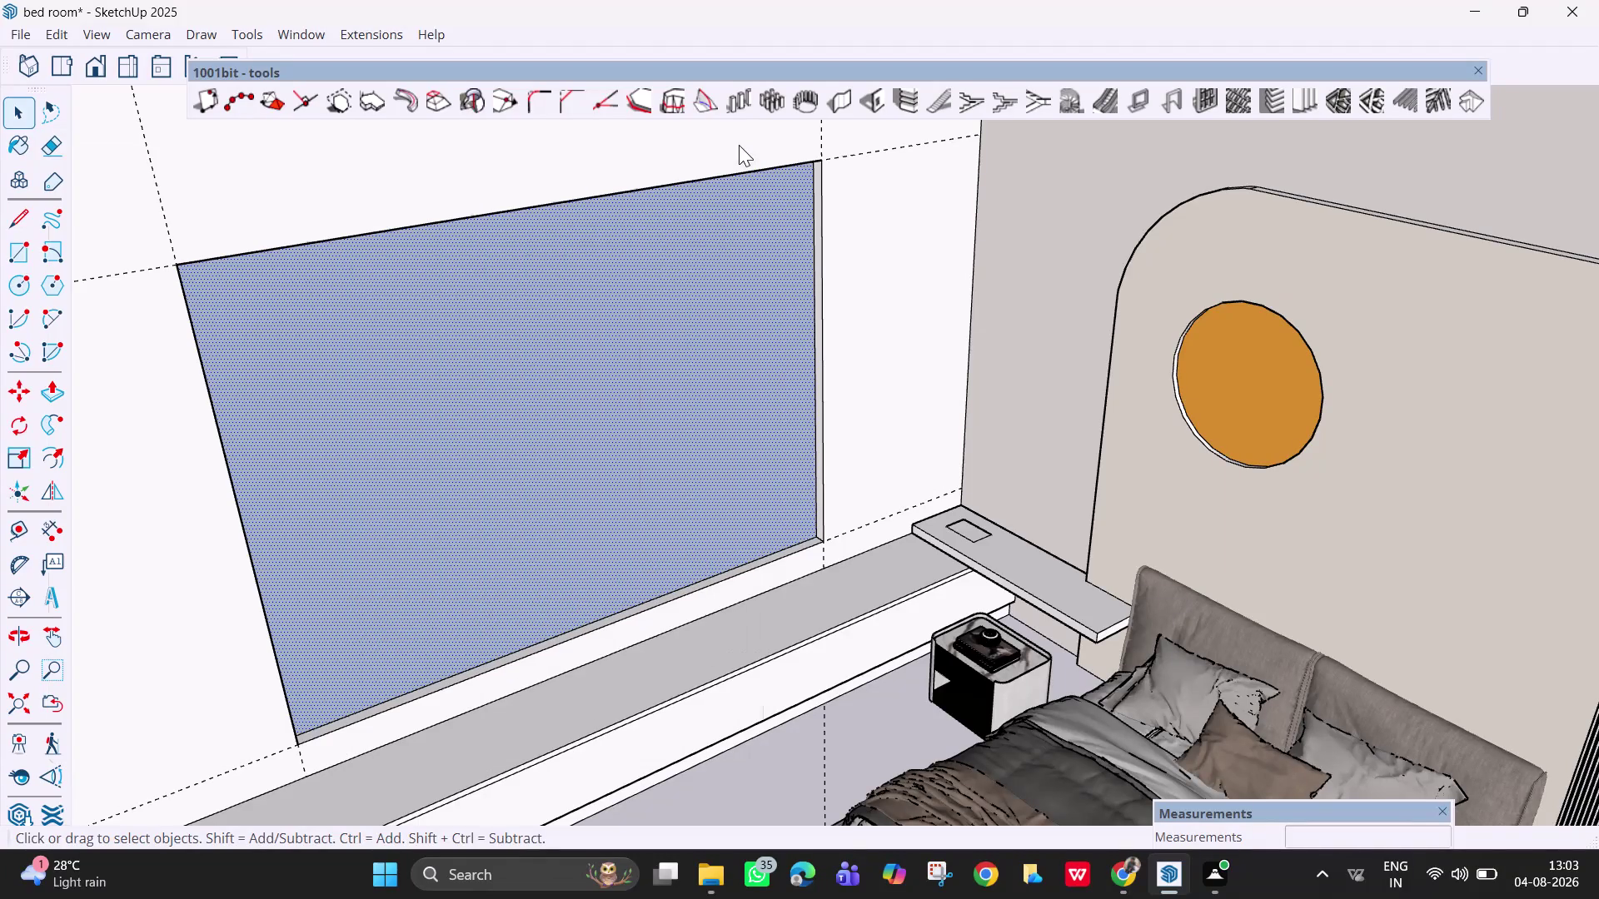
Launch the 1001bit Panel Divider for the selected window opening face.
click(1210, 97)
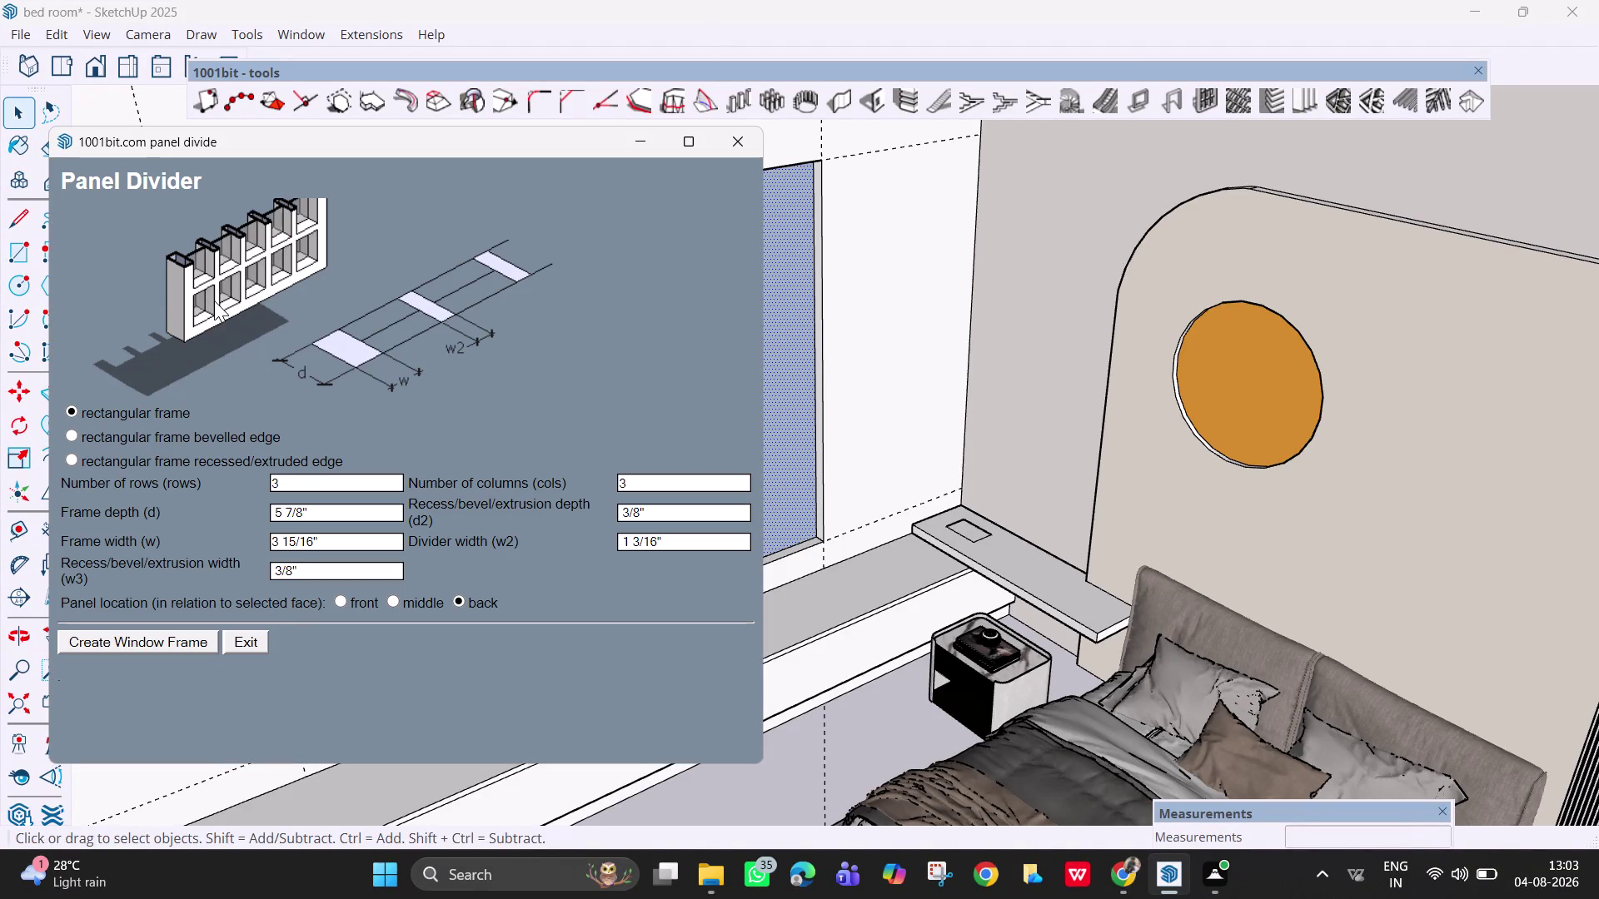
Set the Panel Divider frame depth to 4 and clear the old frame width.
click(338, 507)
key(BackSpace)
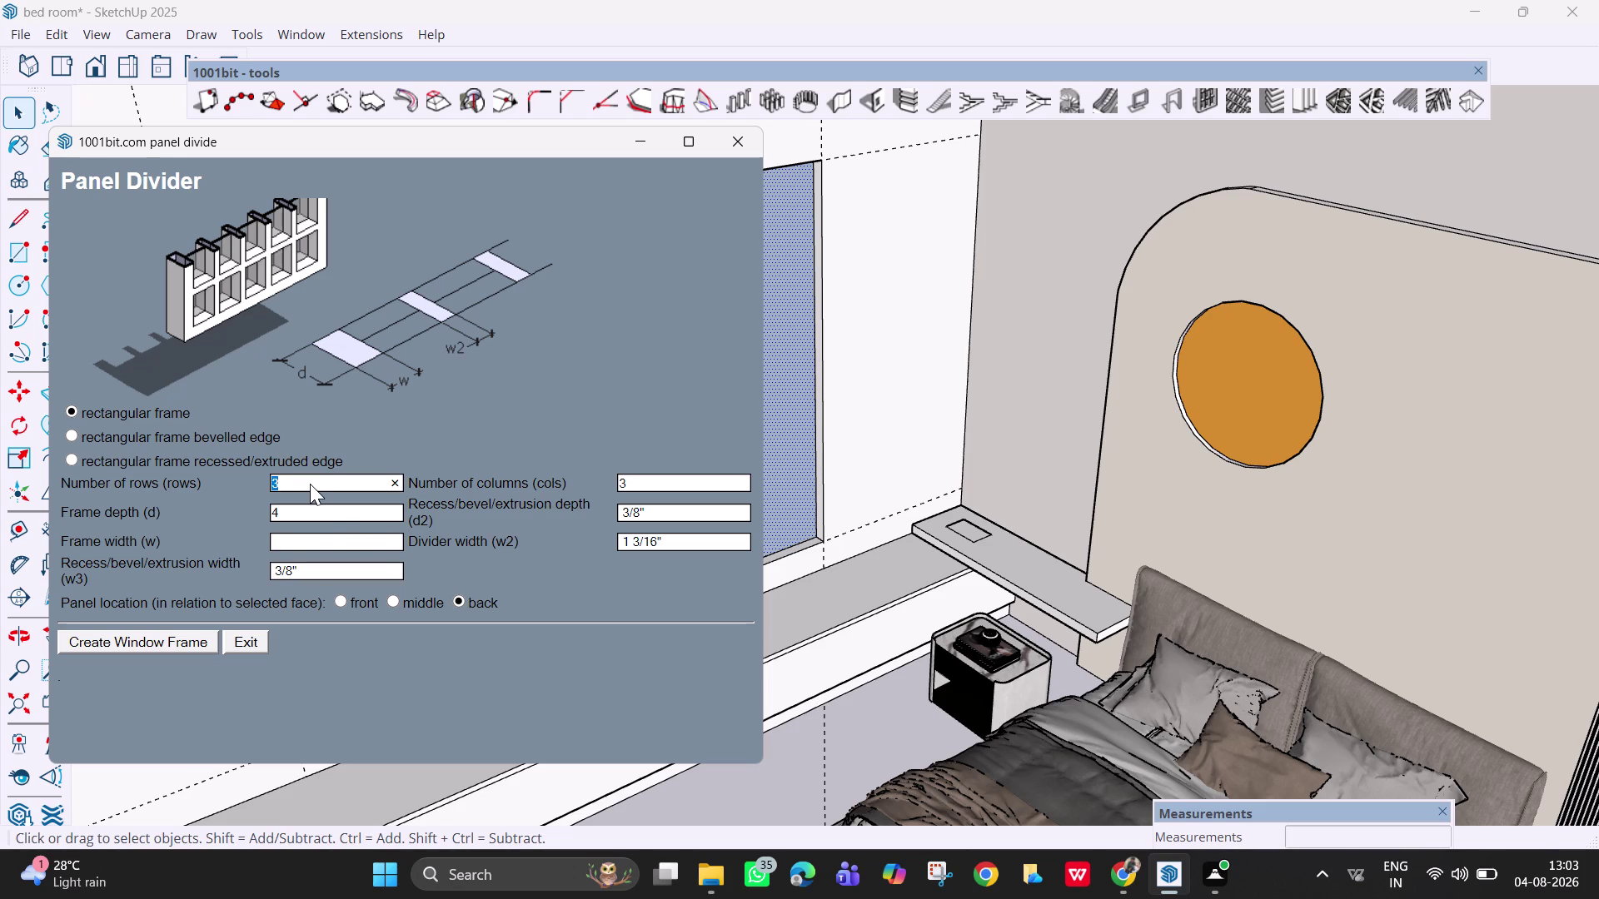
Set rows to 1, frame width 3, divider width 1.5, and create the window frame.
key(BackSpace)
key(1)
click(287, 541)
key(3)
click(666, 544)
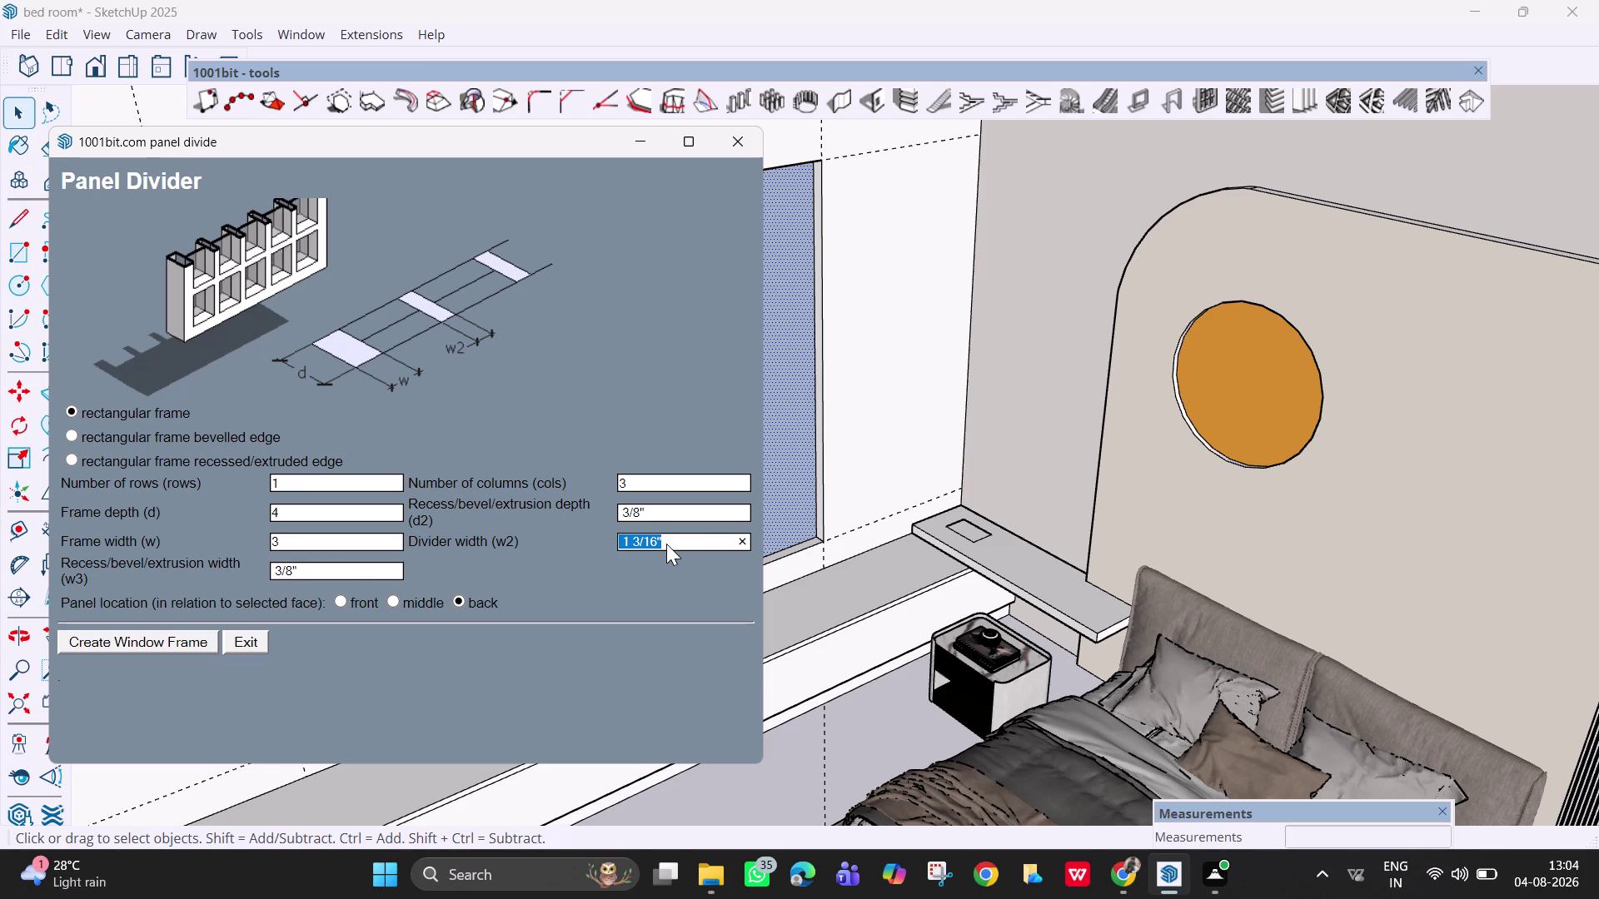
key(BackSpace)
text(1.5)
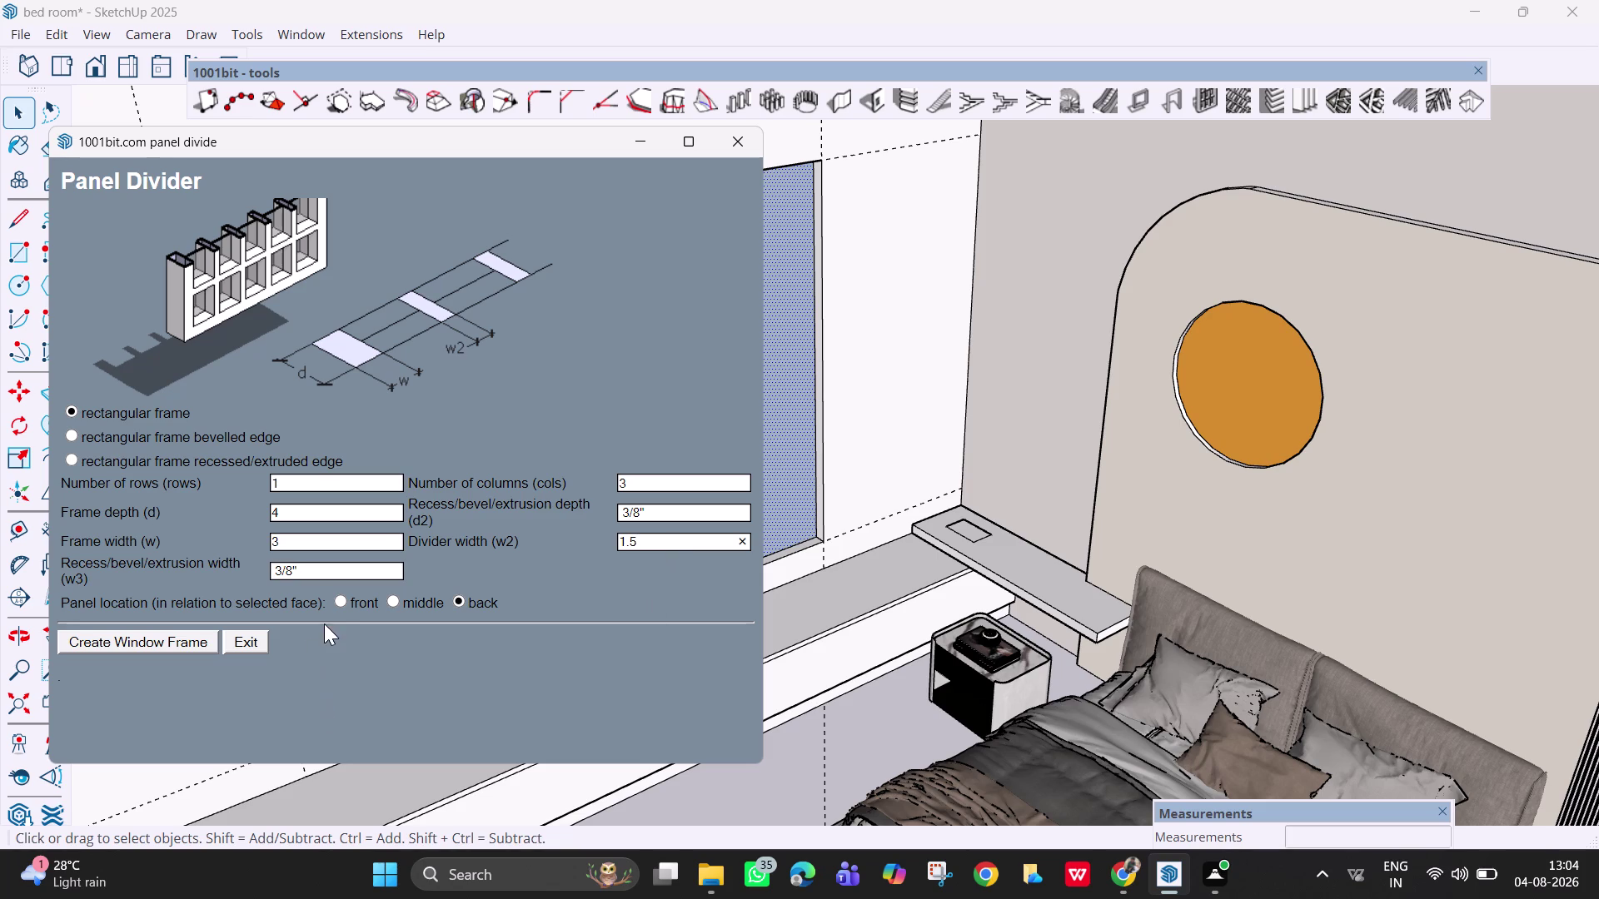
click(337, 604)
click(173, 645)
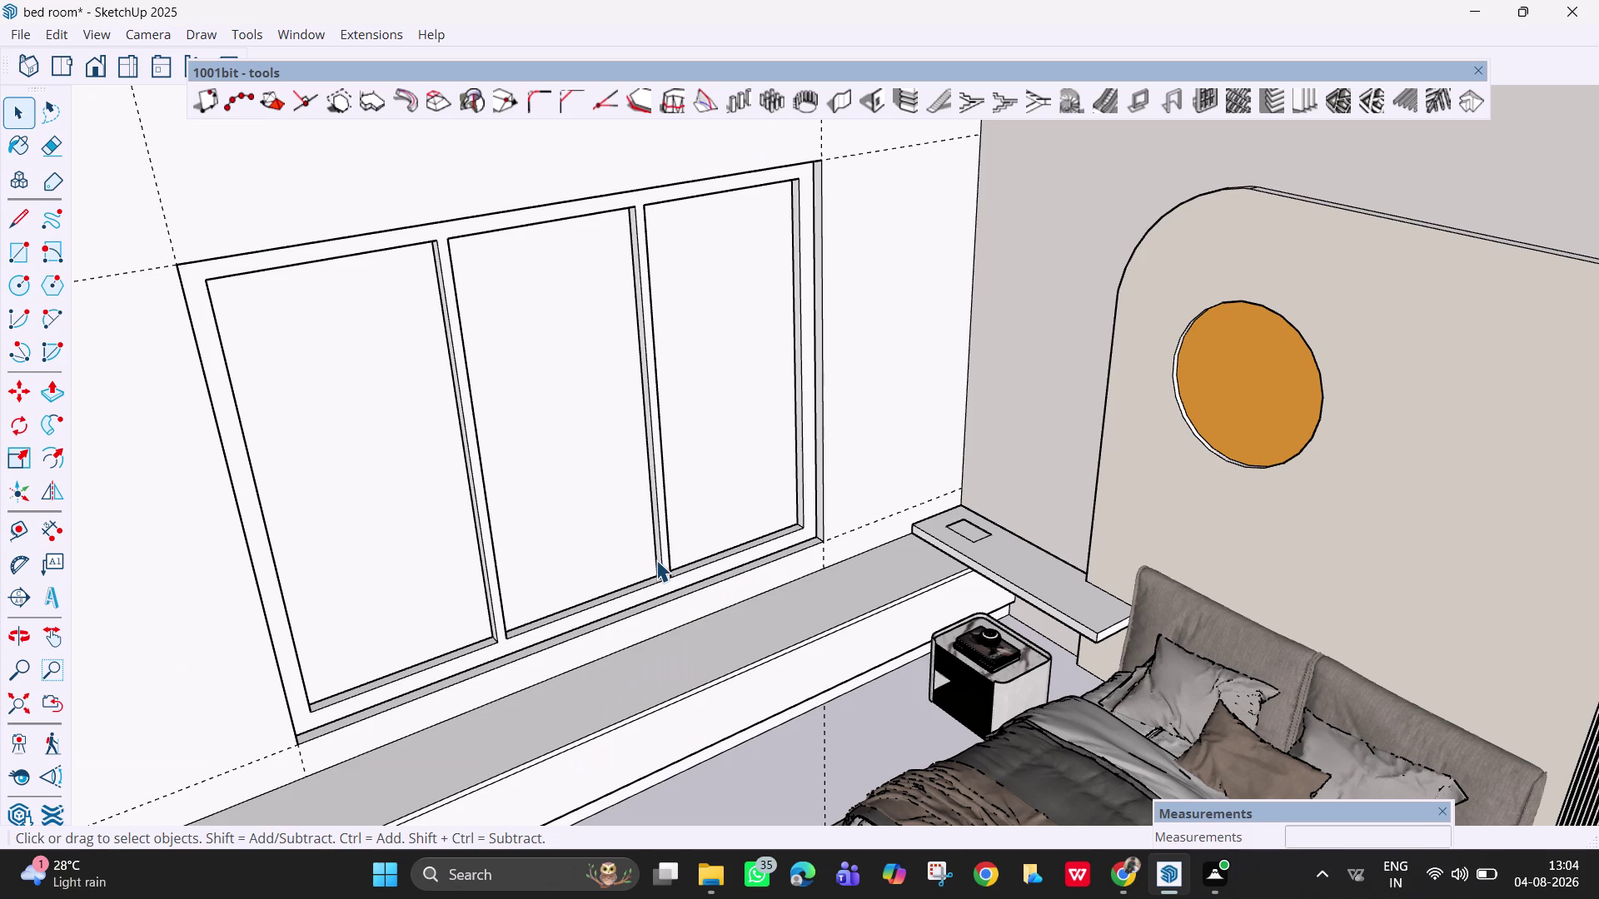
Orbit to view the new three-pane window frame and select it.
scroll(down, 3)
middle_drag(553, 509, 541, 508)
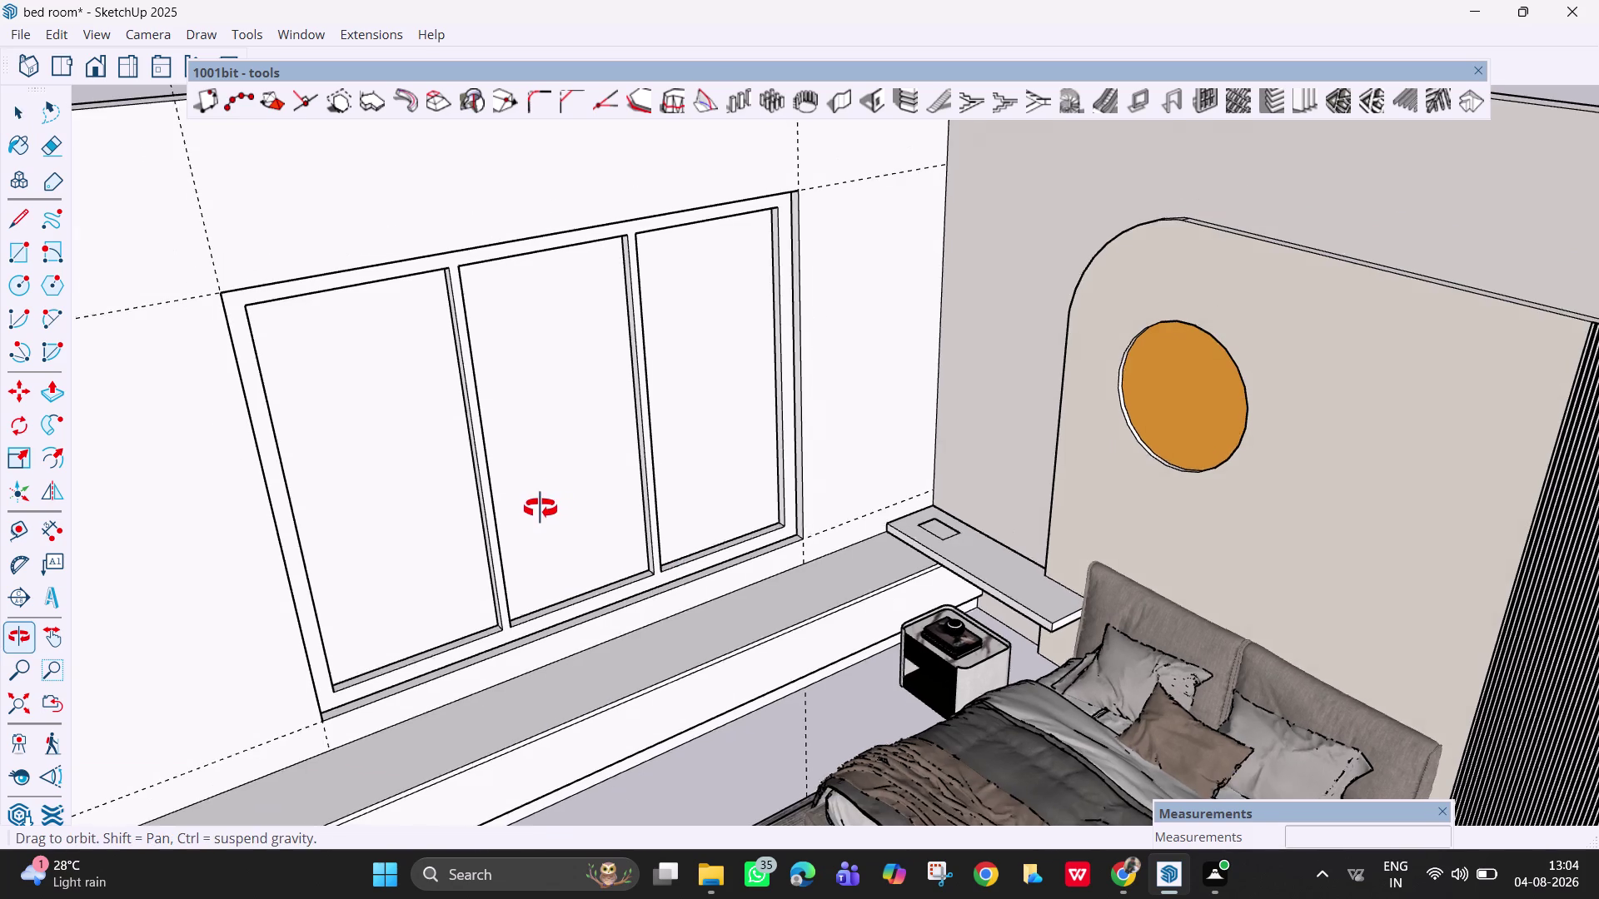
middle_drag(541, 509, 505, 501)
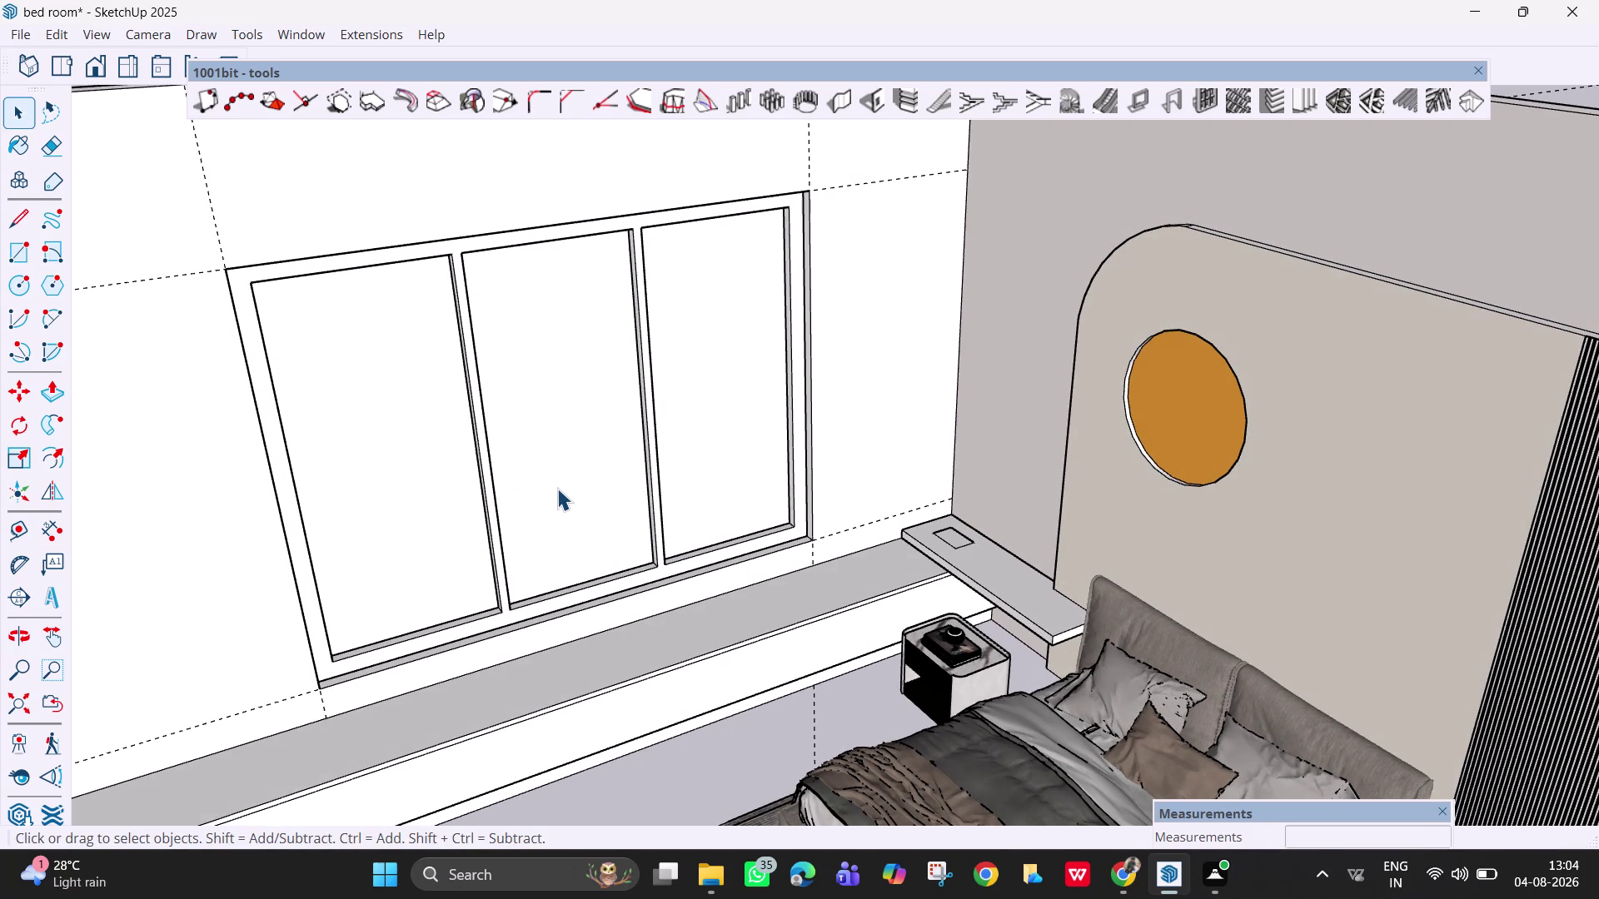
click(557, 488)
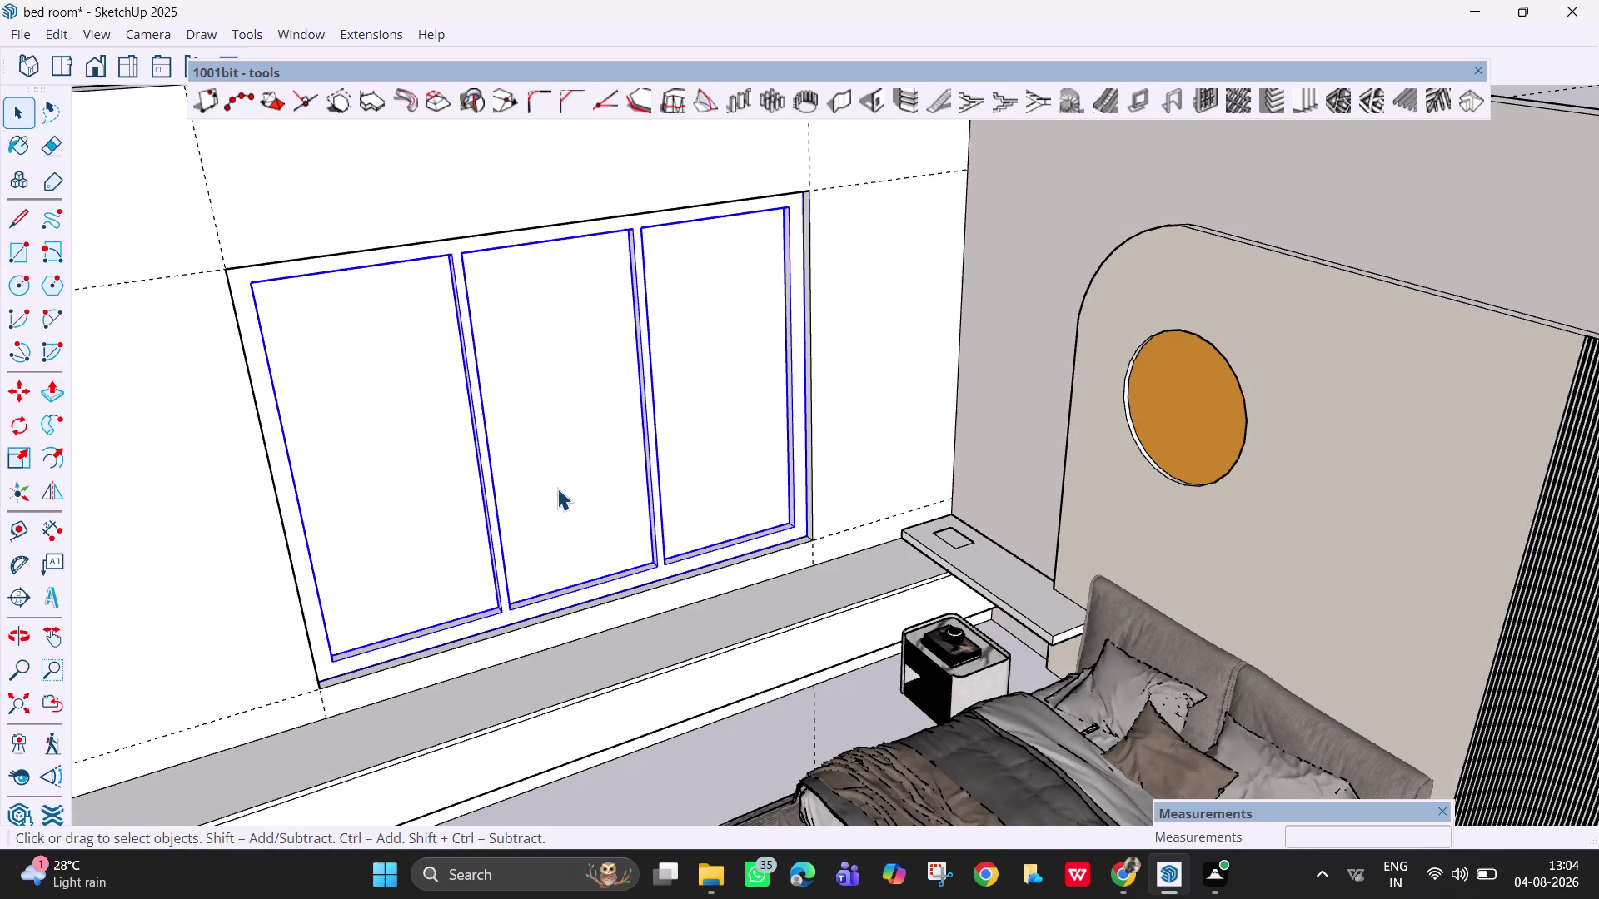
key(Escape)
key(space)
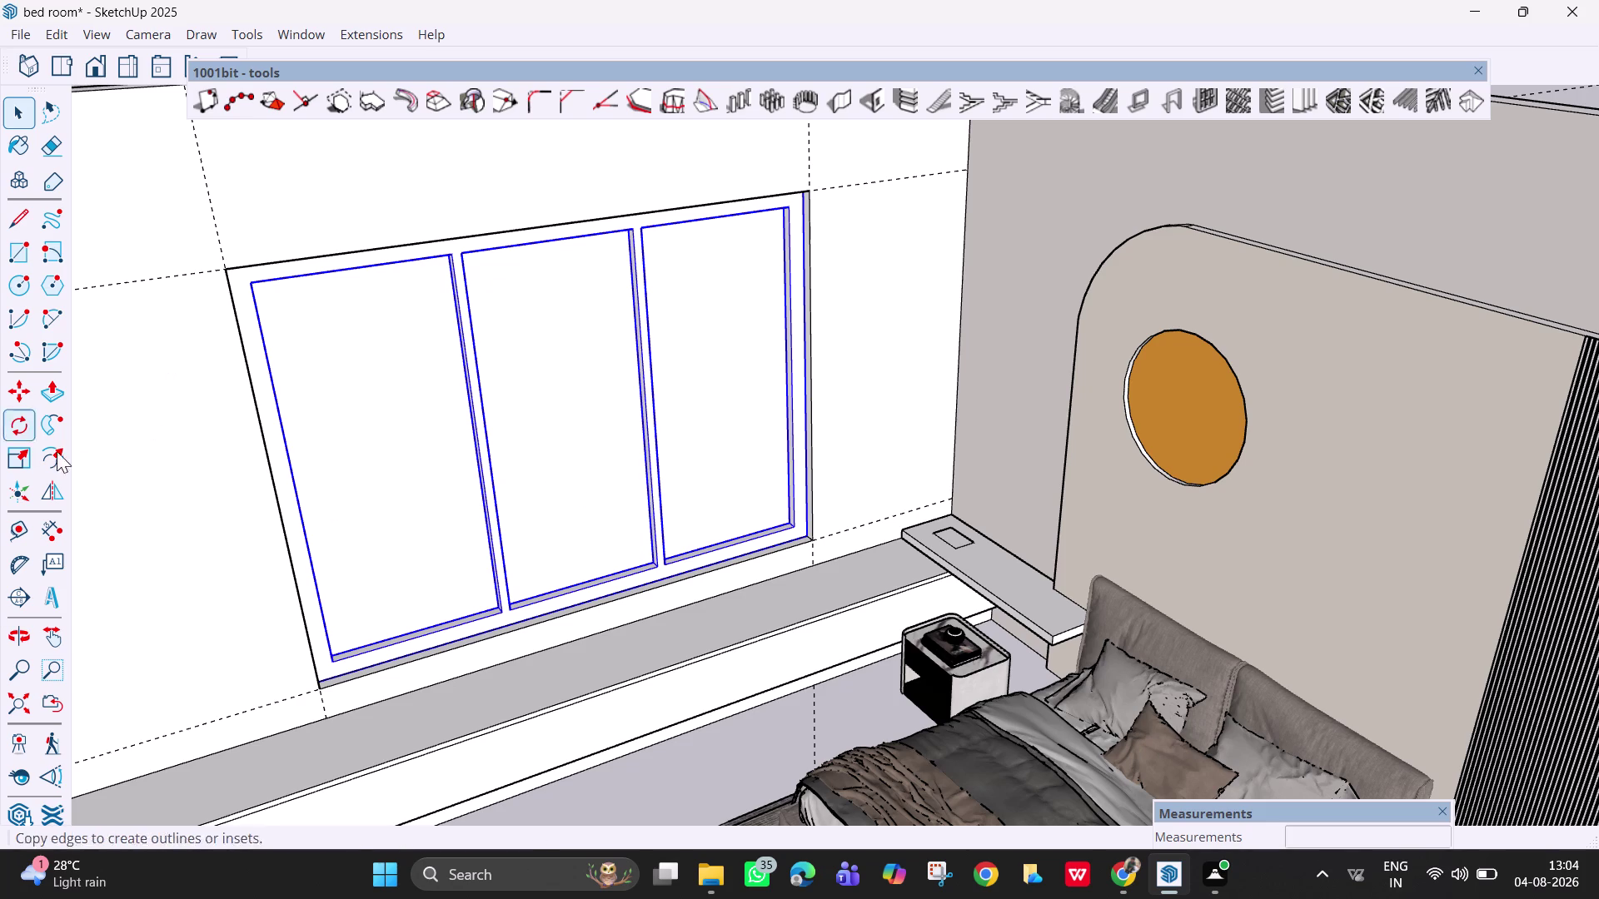
Select the window frame group and bring up its right-click context menu.
click(129, 455)
click(394, 430)
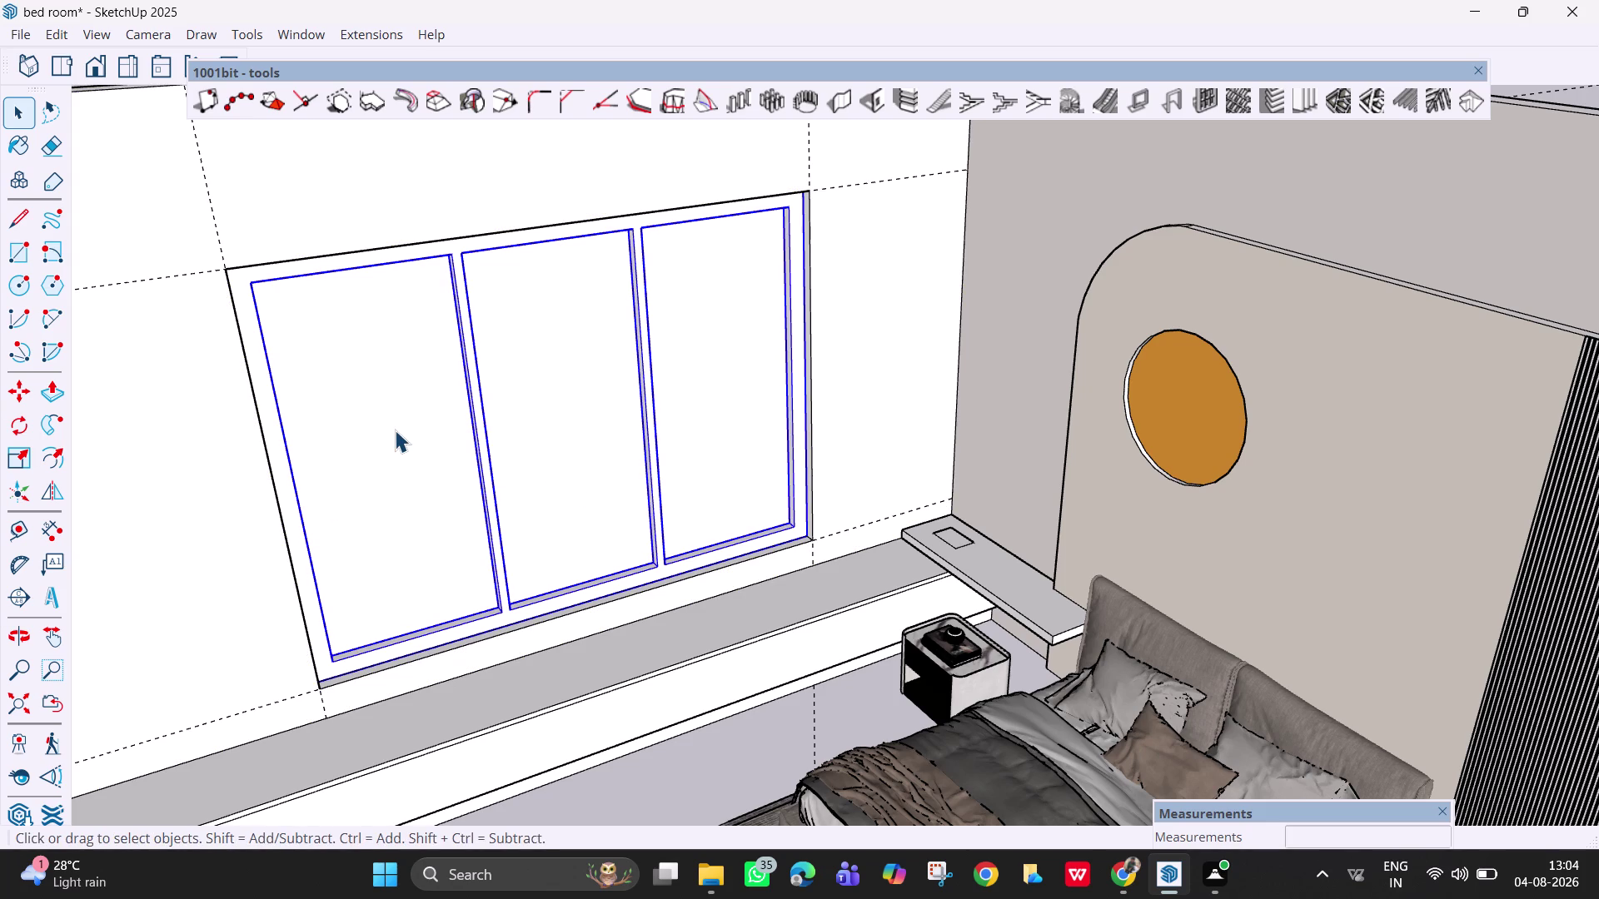
right_click(395, 429)
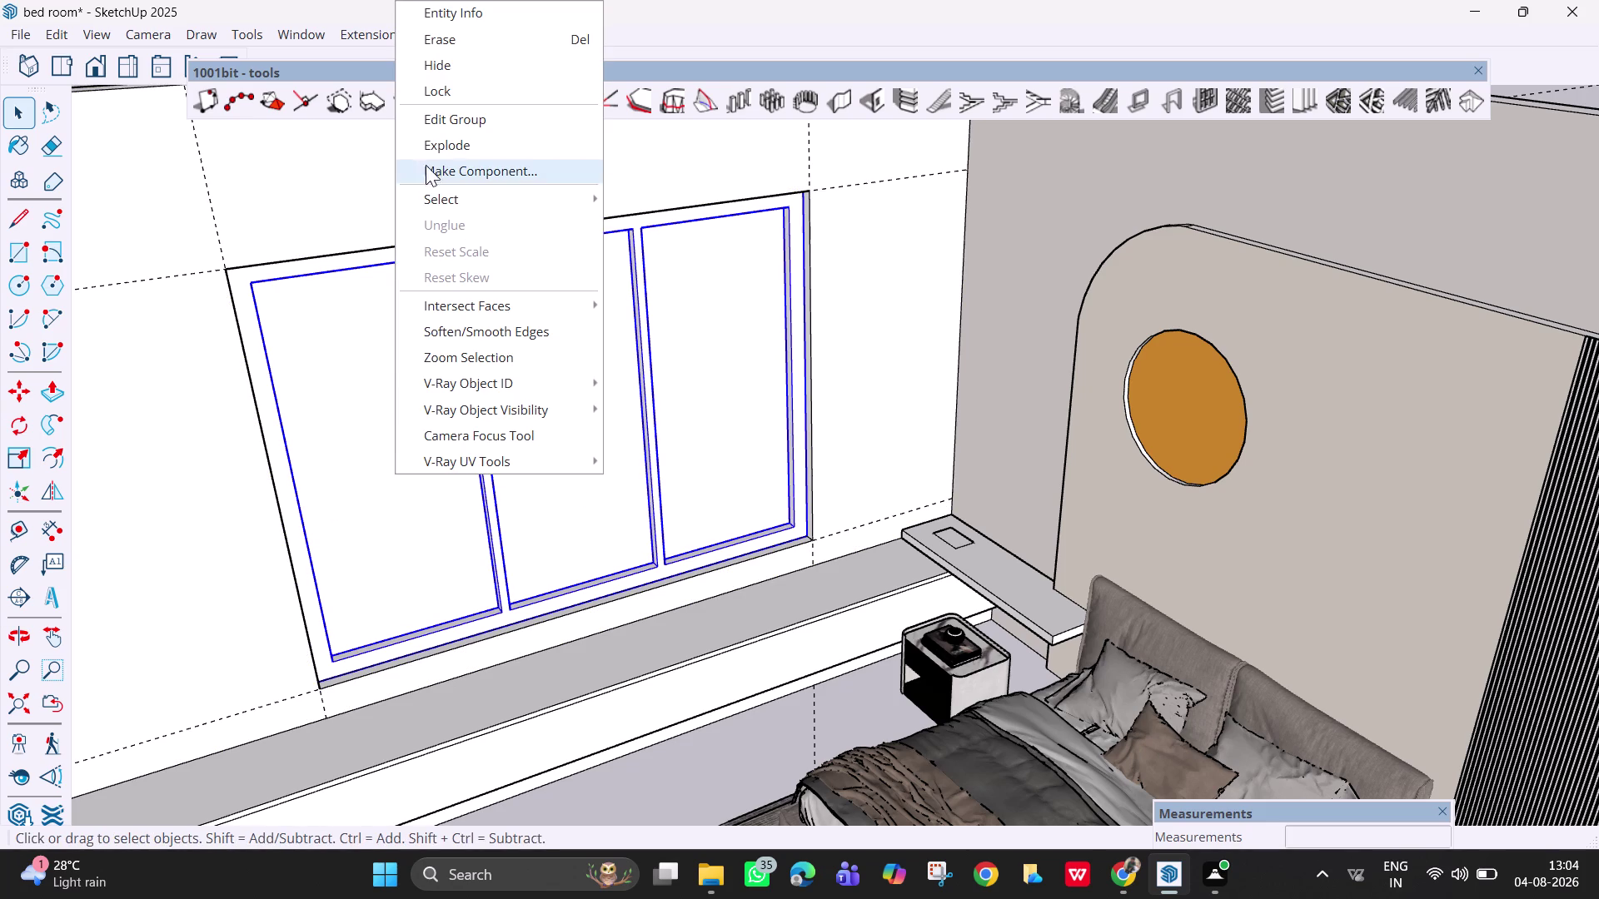
click(476, 135)
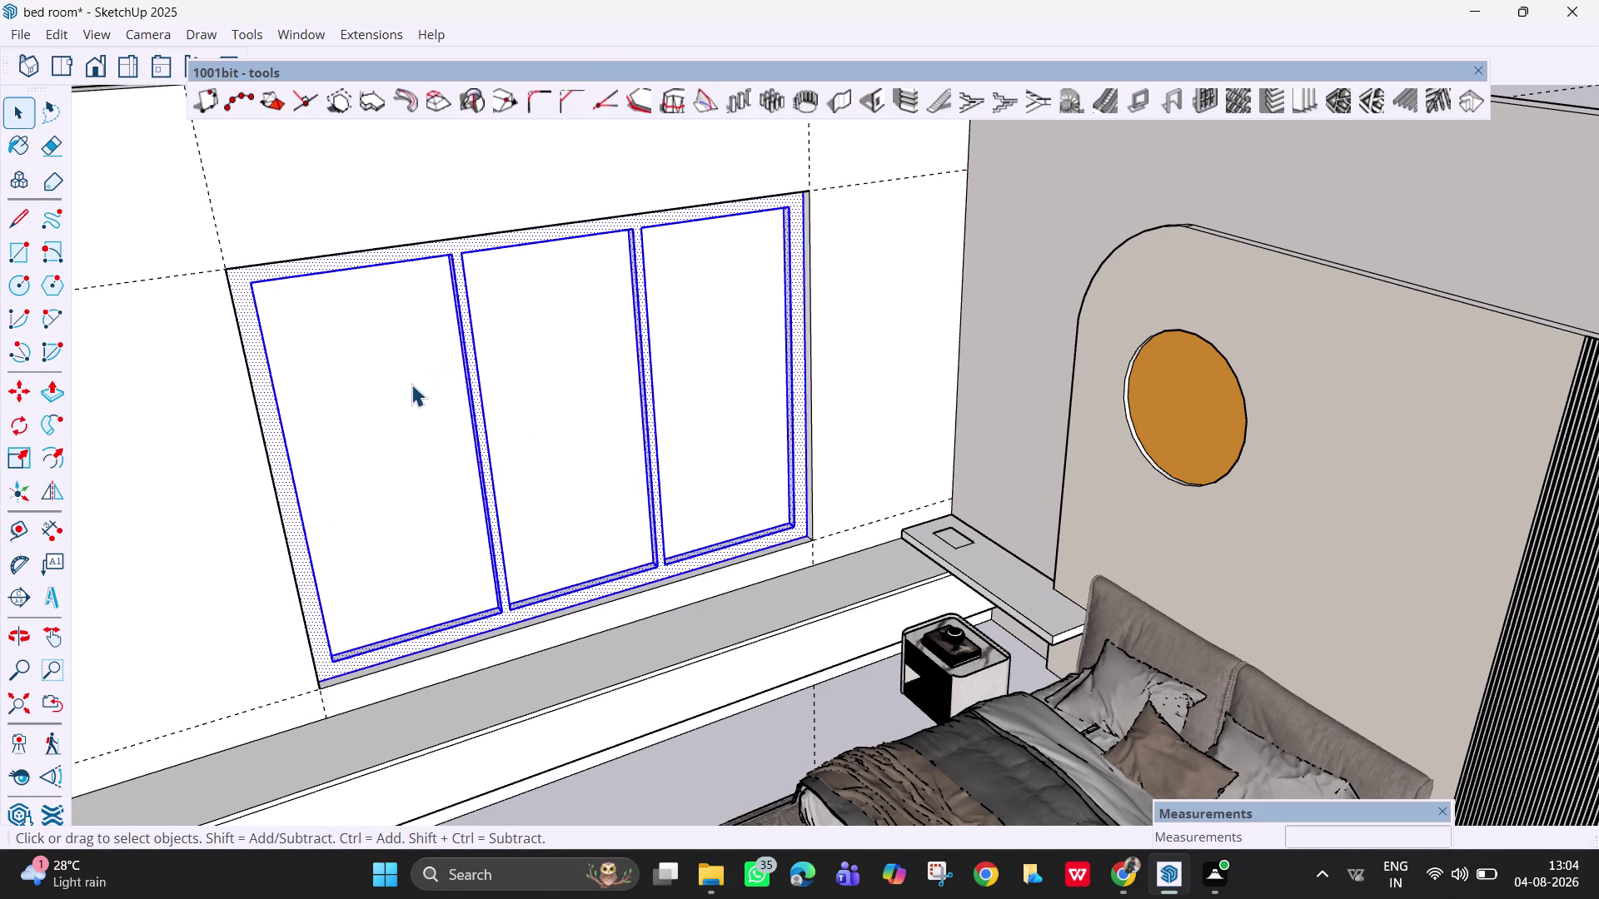
key(Escape)
click(179, 507)
click(396, 451)
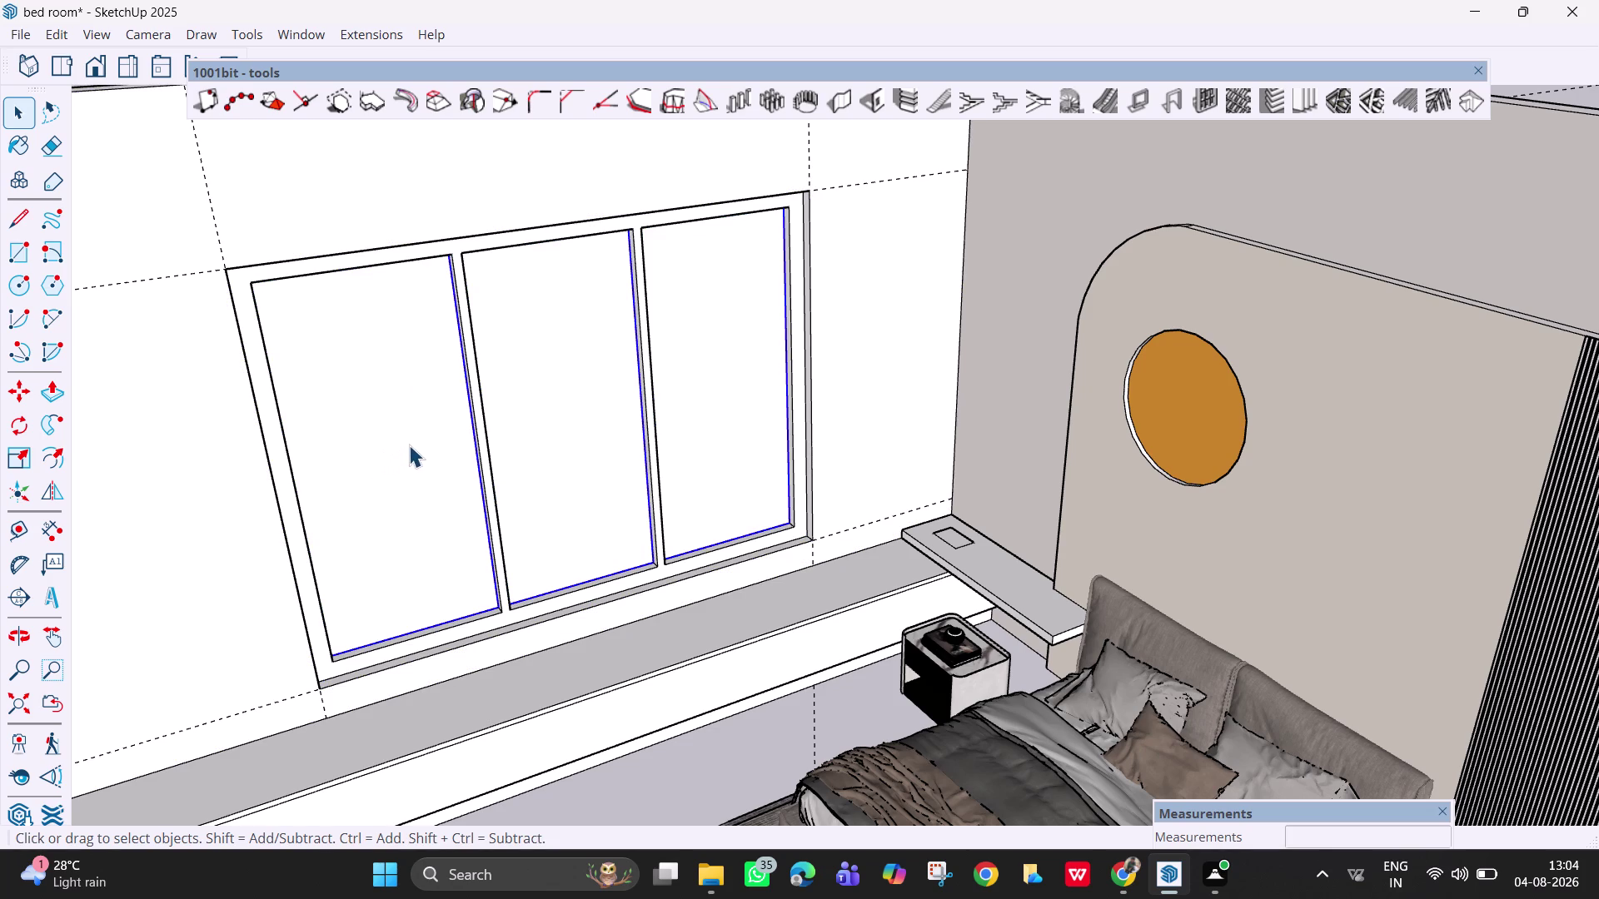
right_click(411, 445)
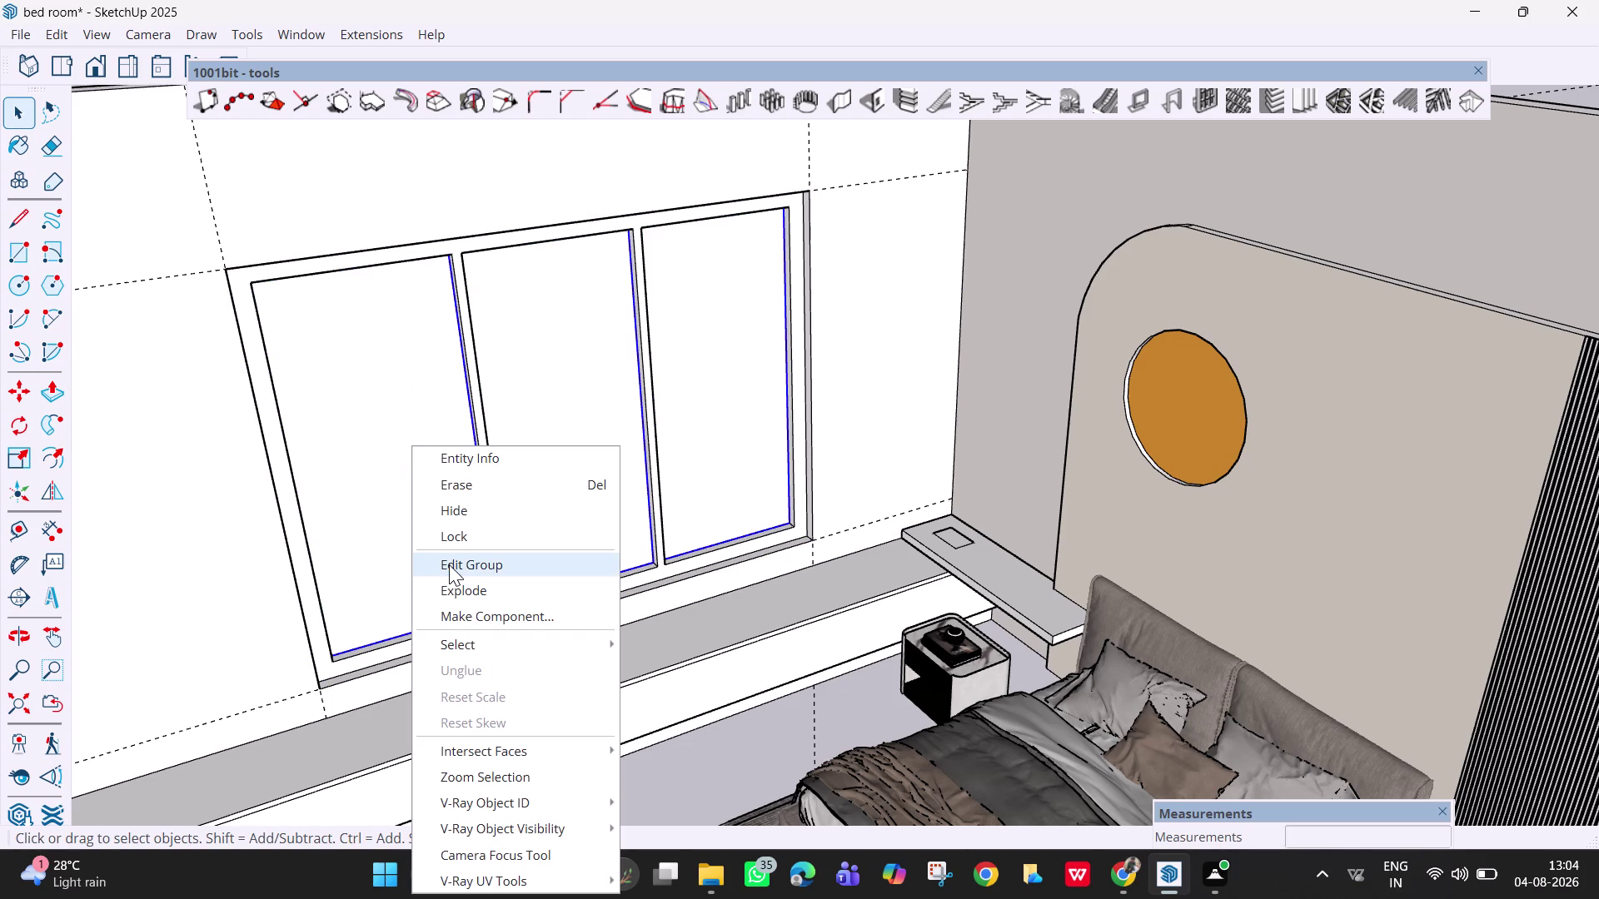
Edit the frame group, select its three pane faces, and open Window > Default Tray.
click(449, 564)
click(372, 492)
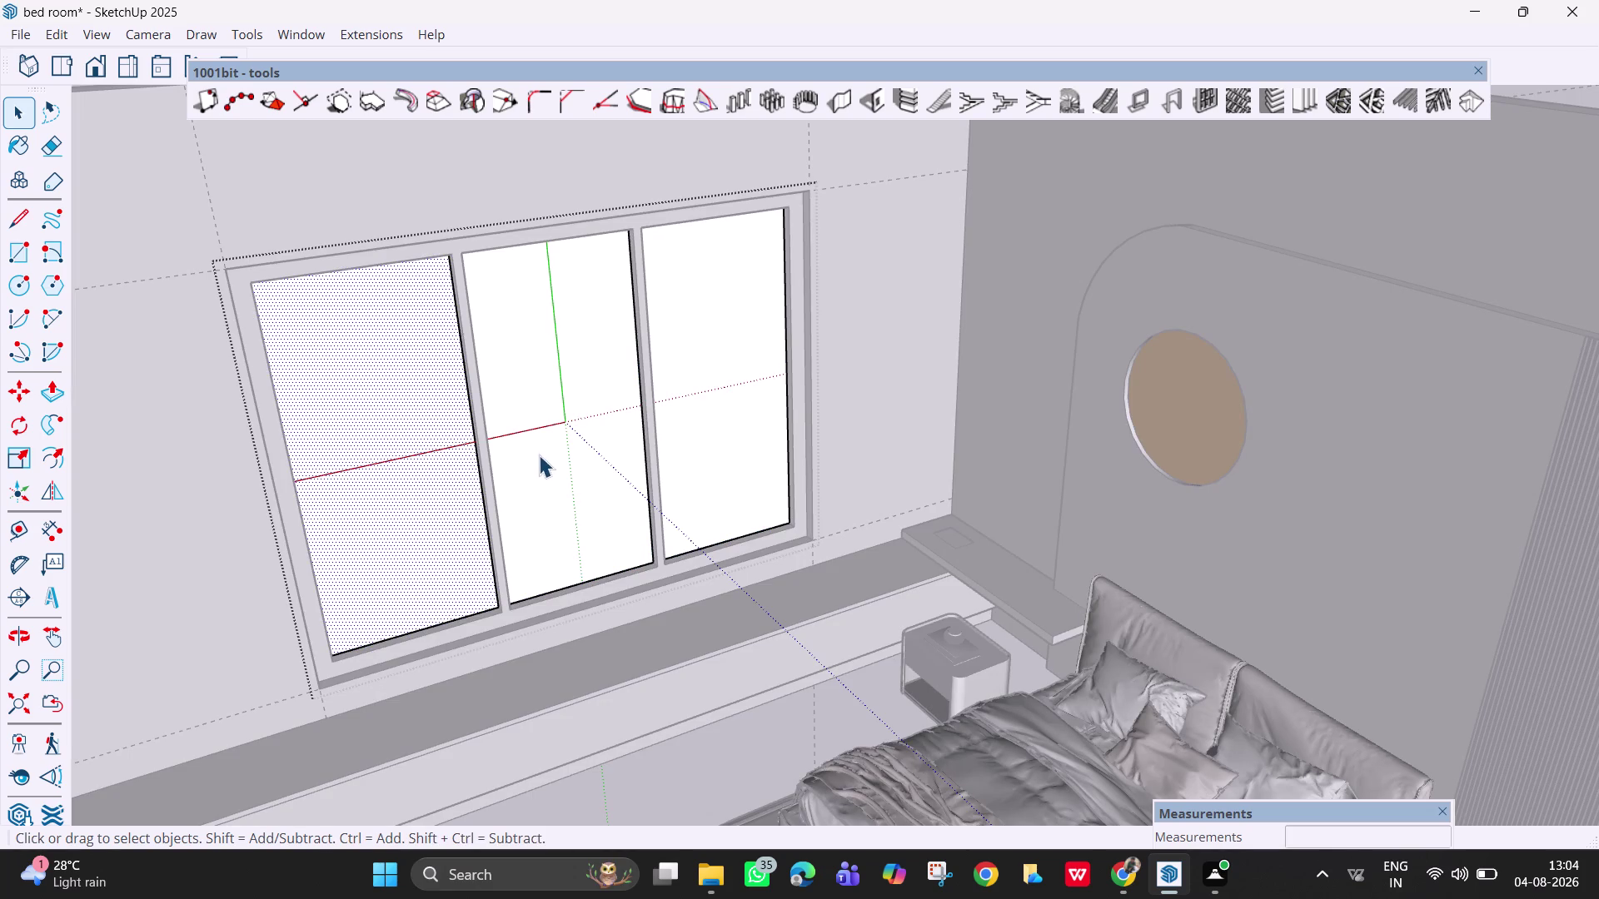
click(541, 457)
click(712, 428)
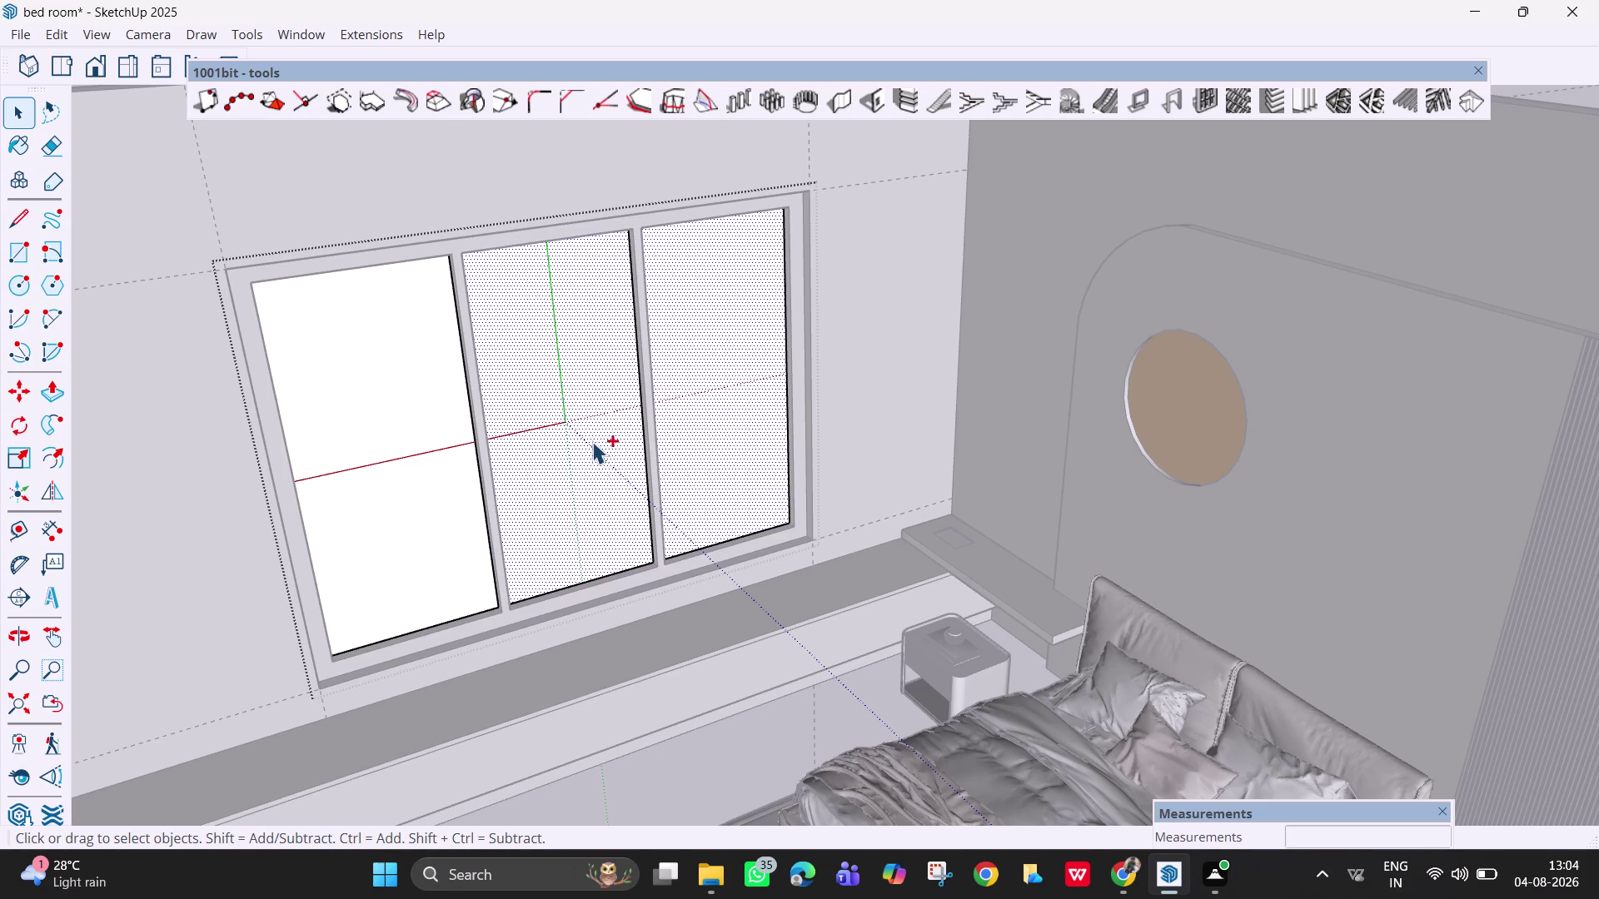
click(592, 441)
click(399, 486)
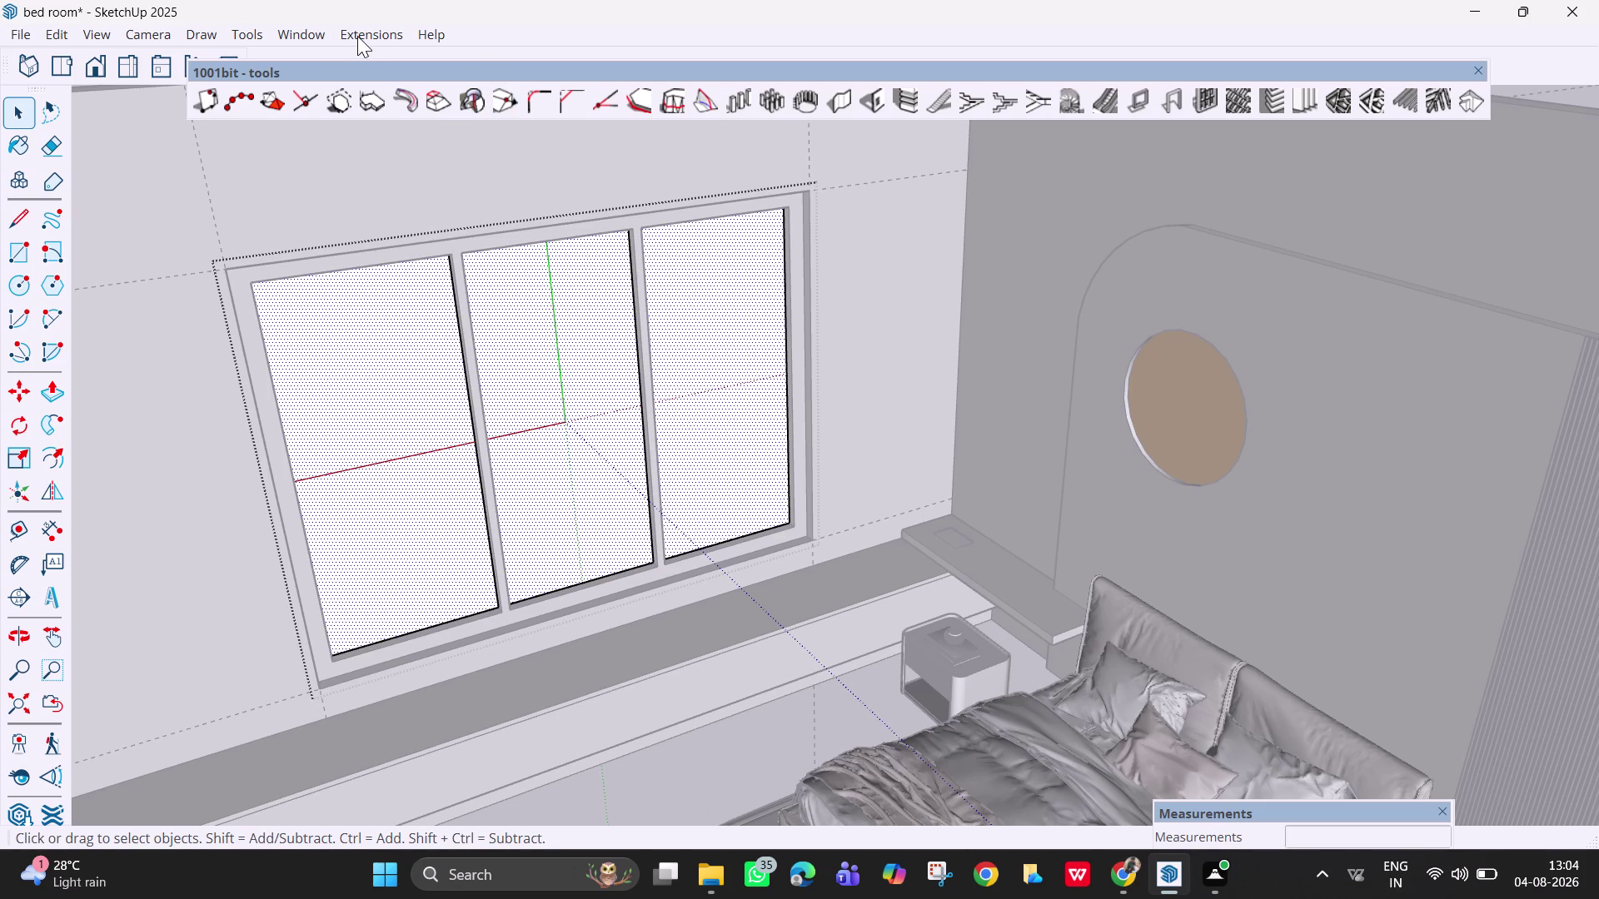
click(287, 37)
click(357, 62)
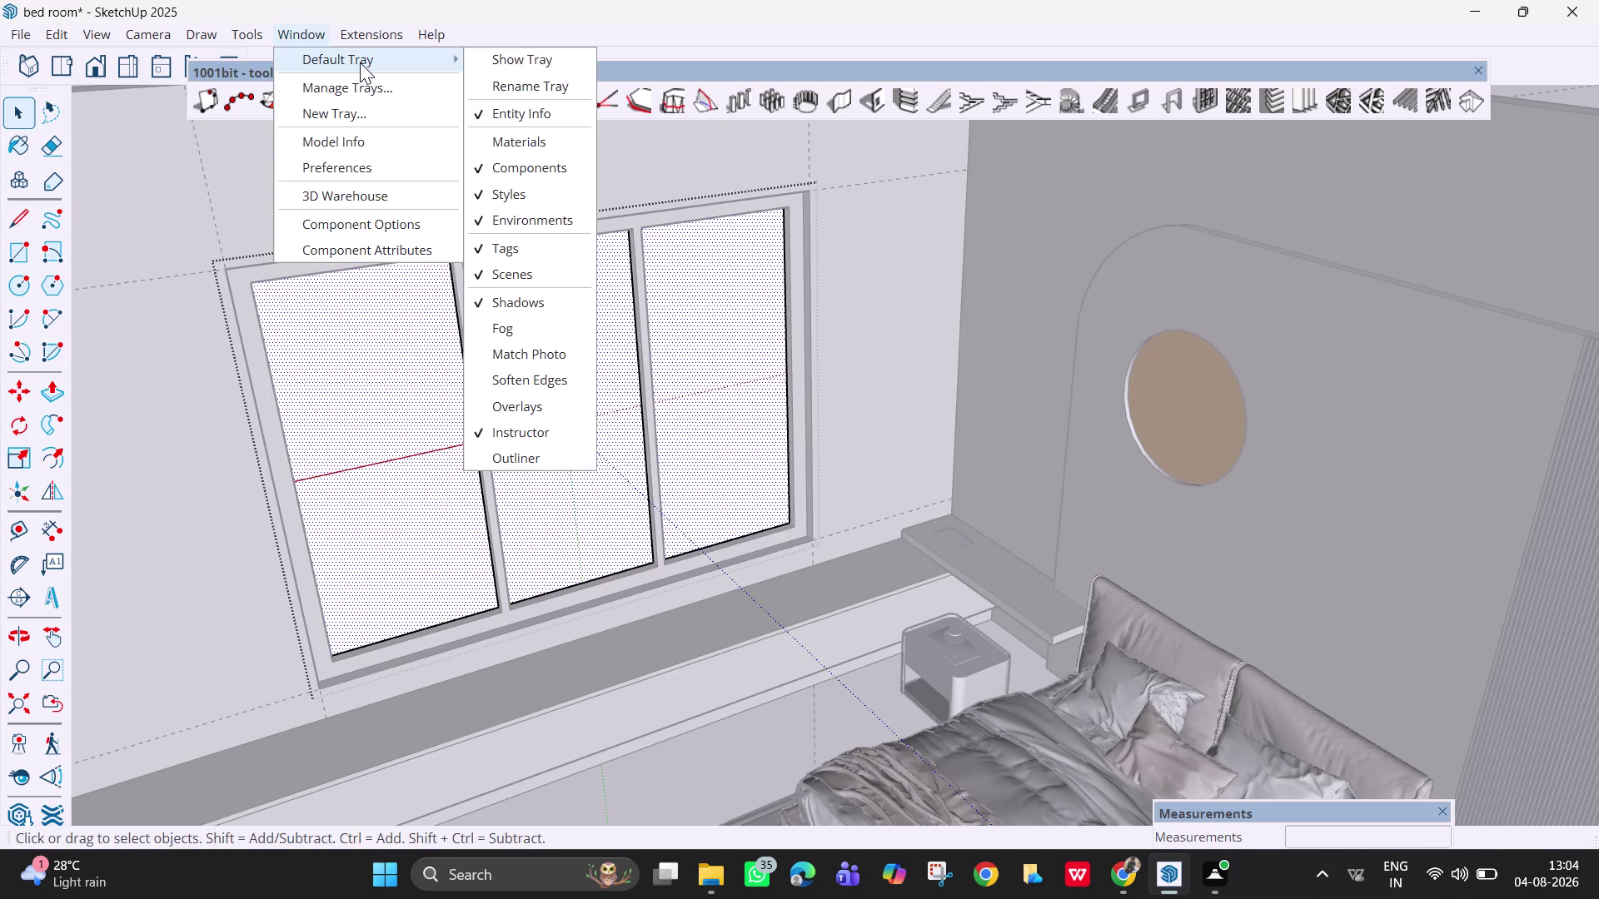
Show the Default Tray and expand the Components panel to browse its contents.
click(557, 54)
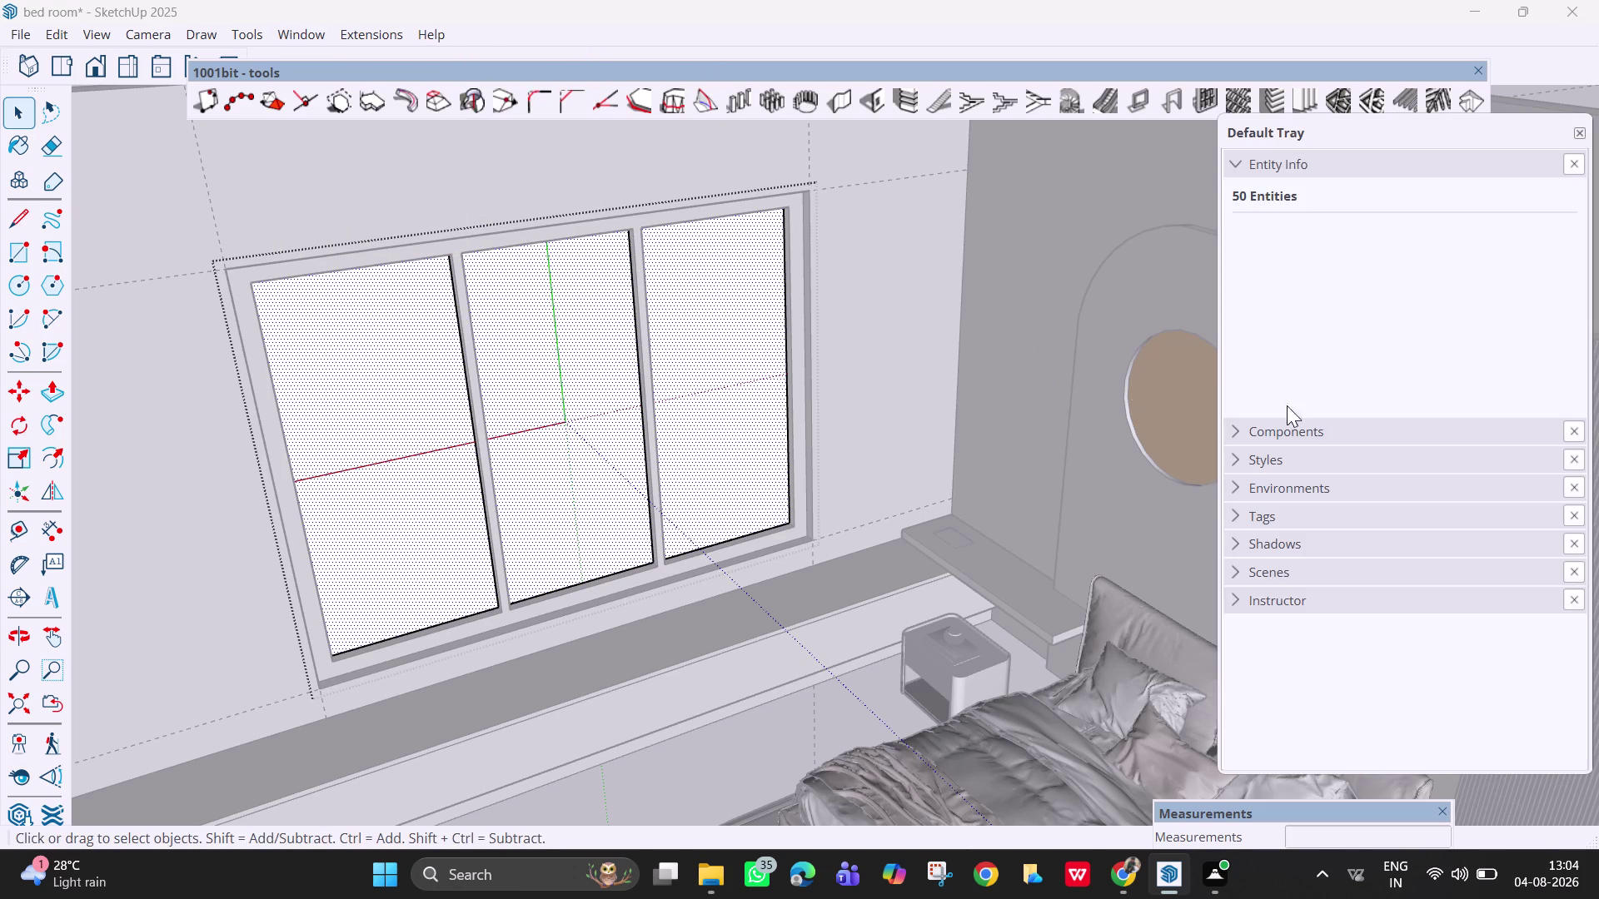
click(1341, 441)
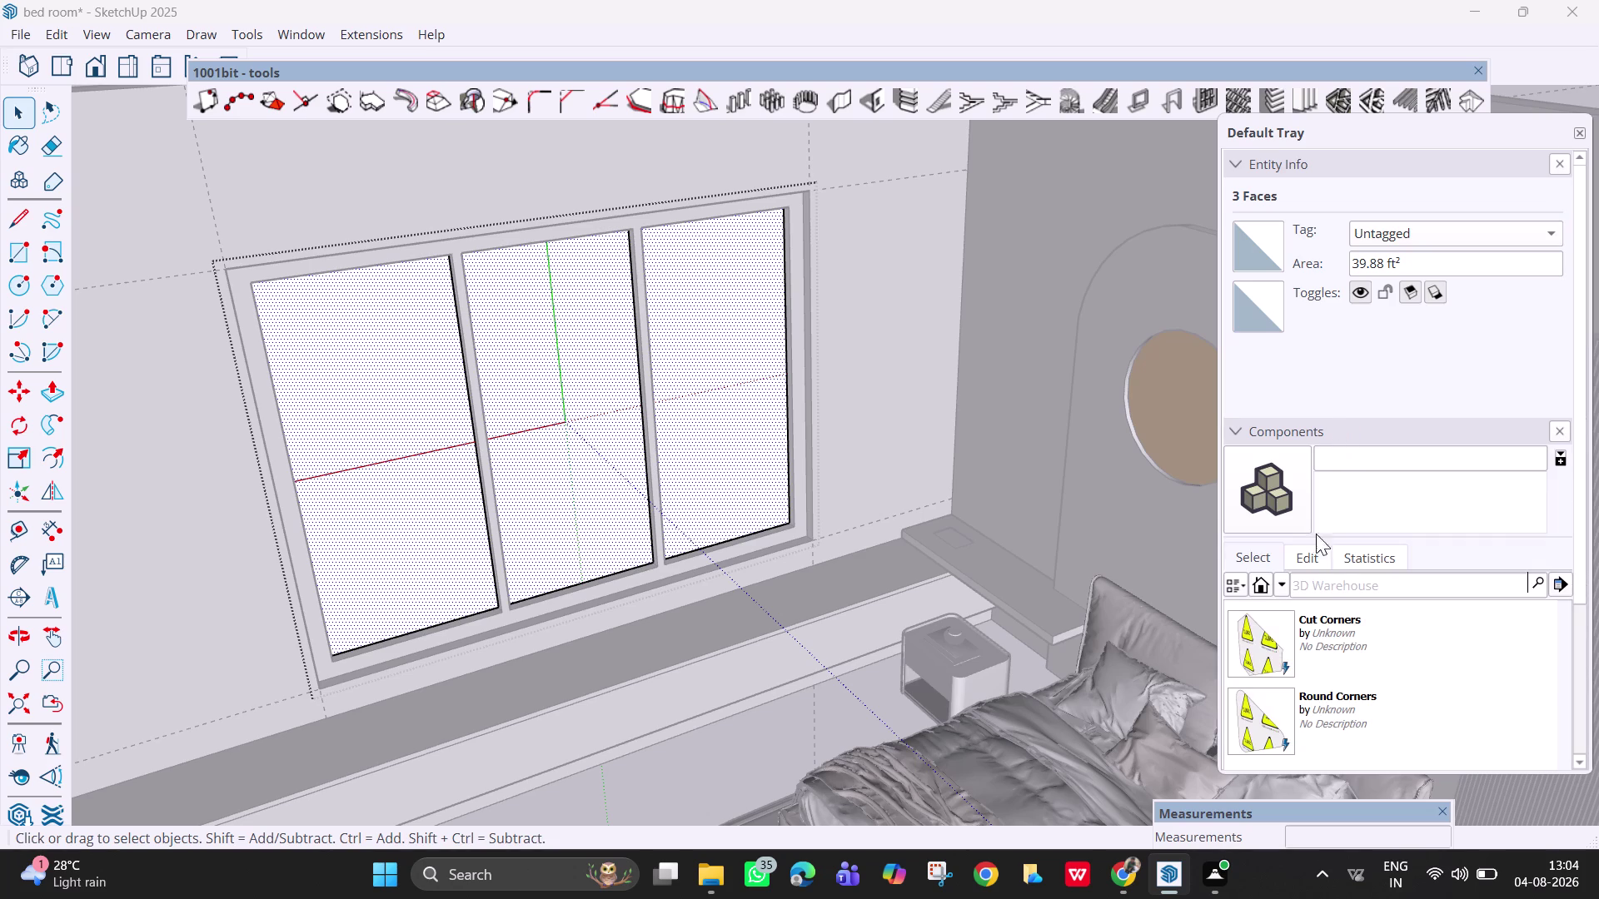
click(1317, 428)
click(1318, 429)
click(1352, 590)
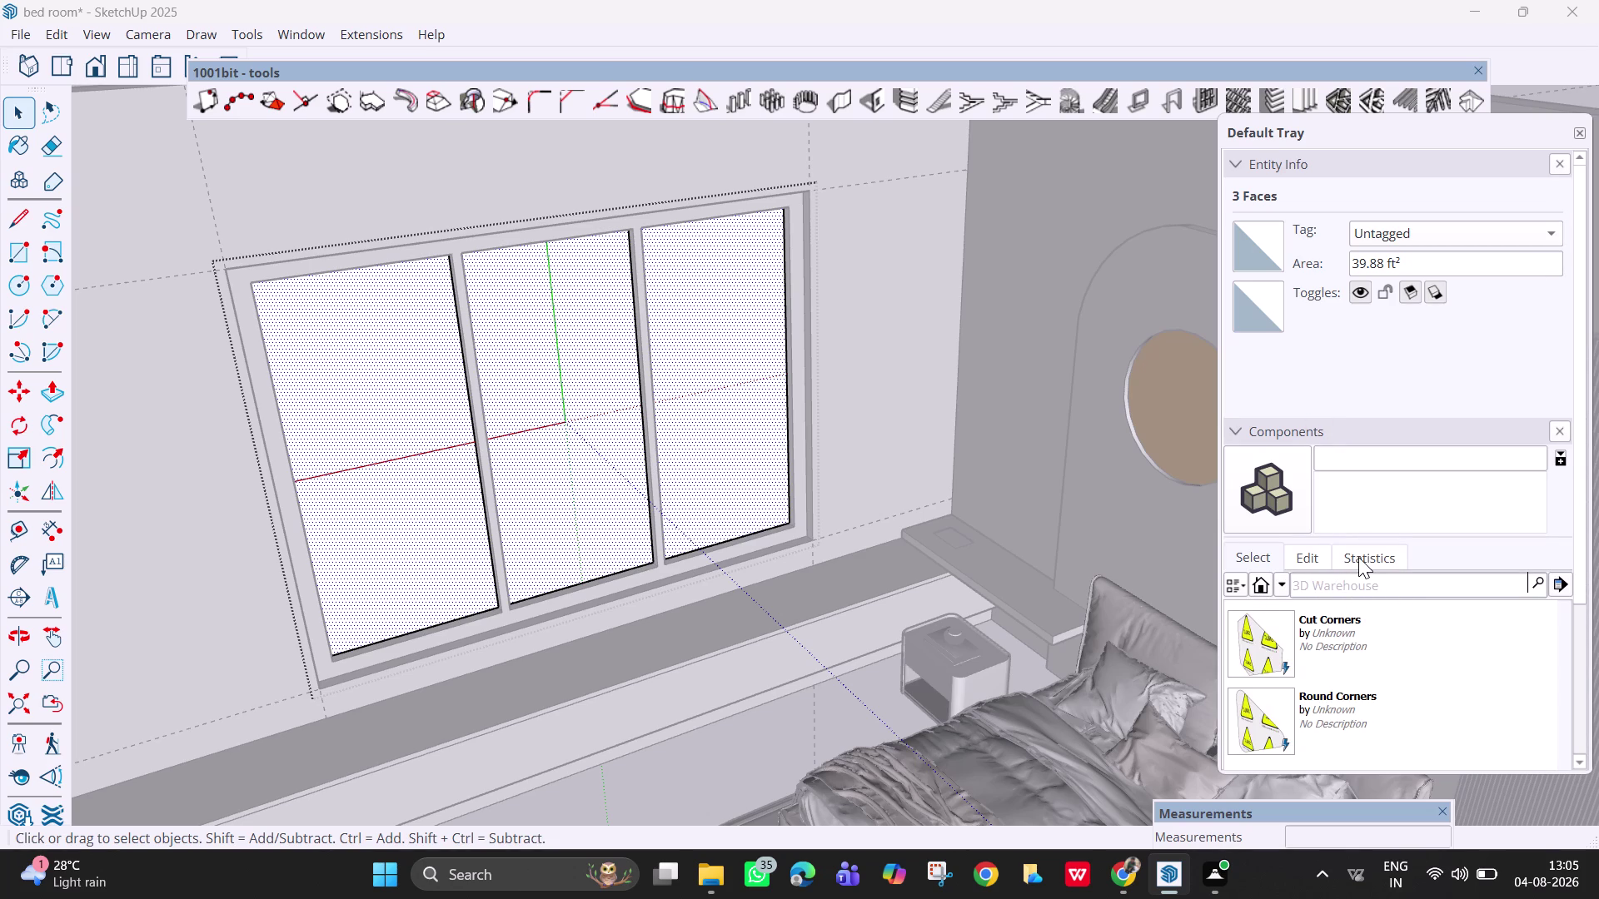
click(1358, 557)
click(1312, 559)
click(1260, 558)
scroll(down, 3)
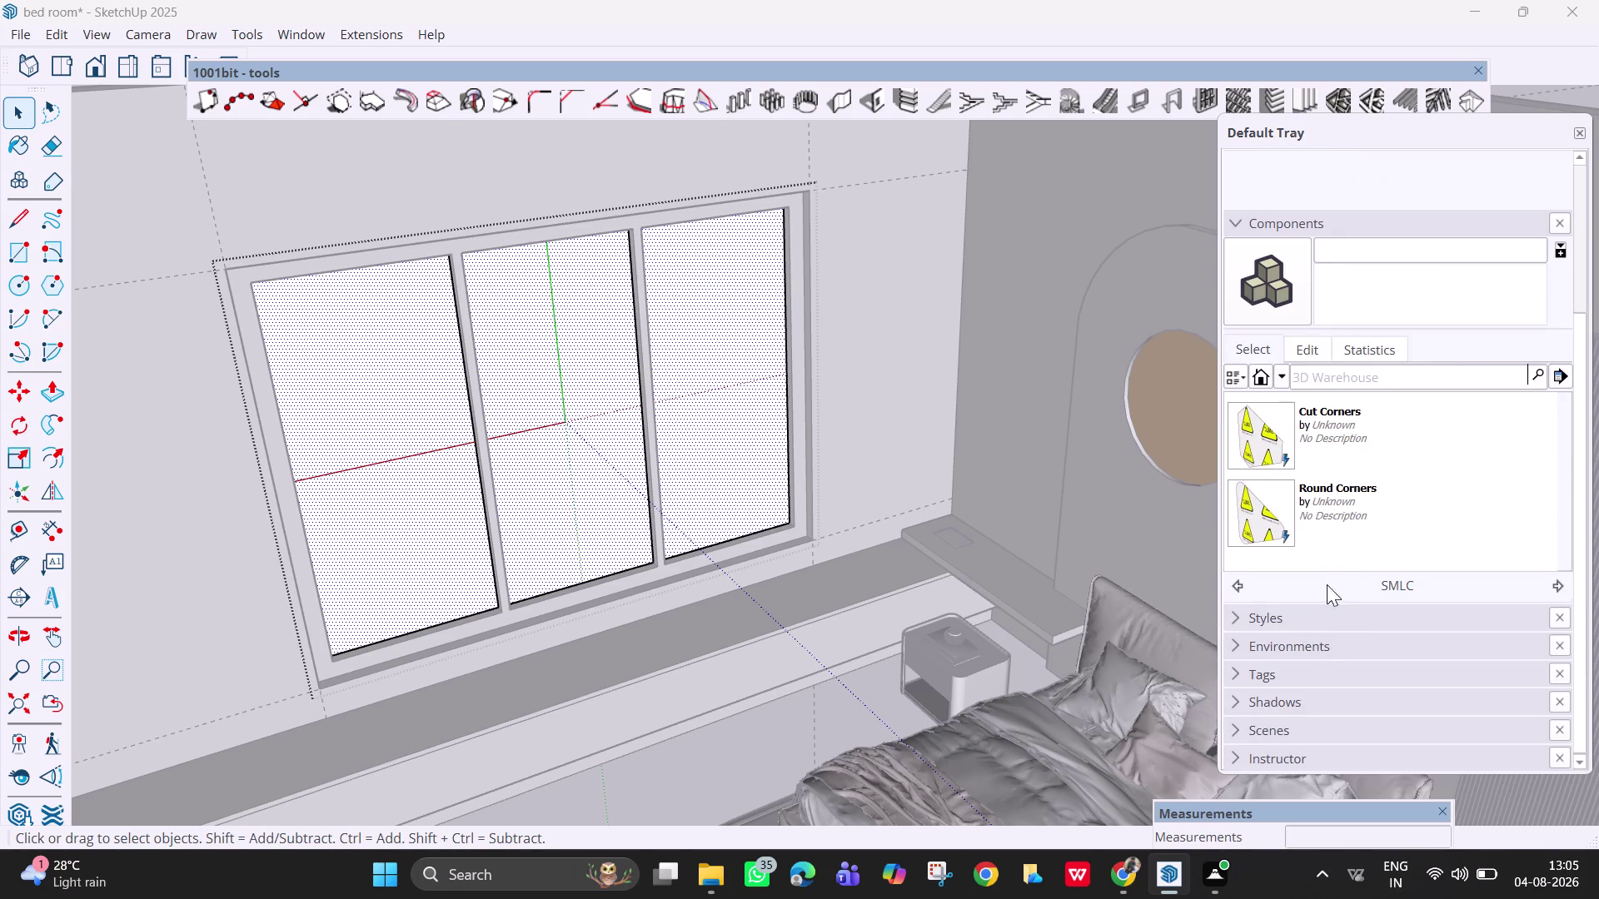
scroll(down, 3)
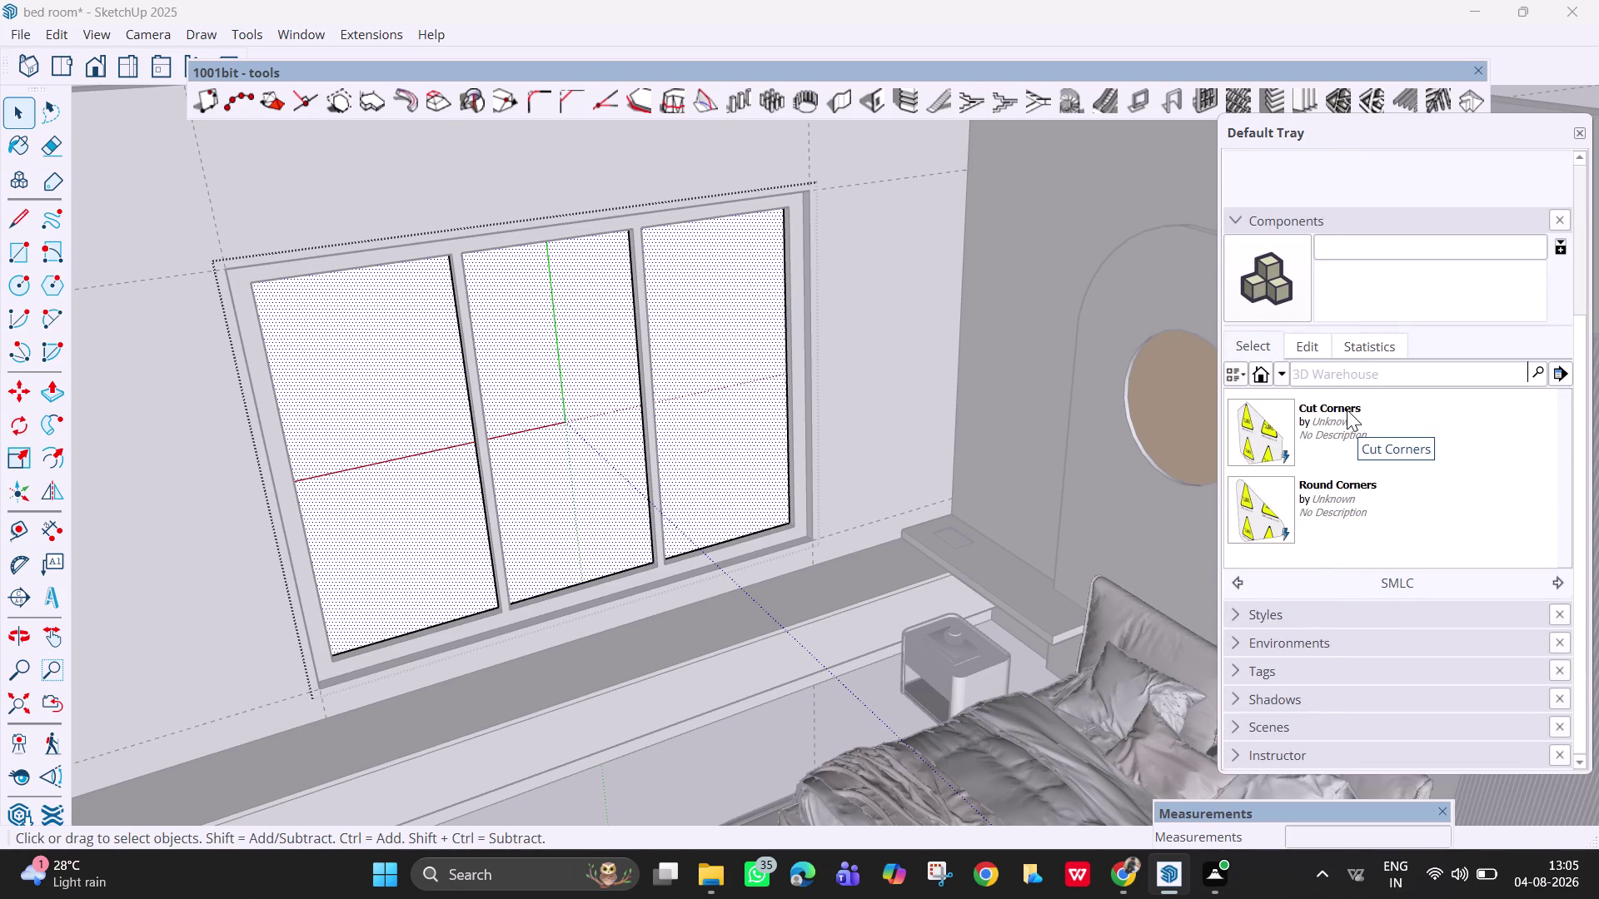
scroll(up, 3)
scroll(up, 3)
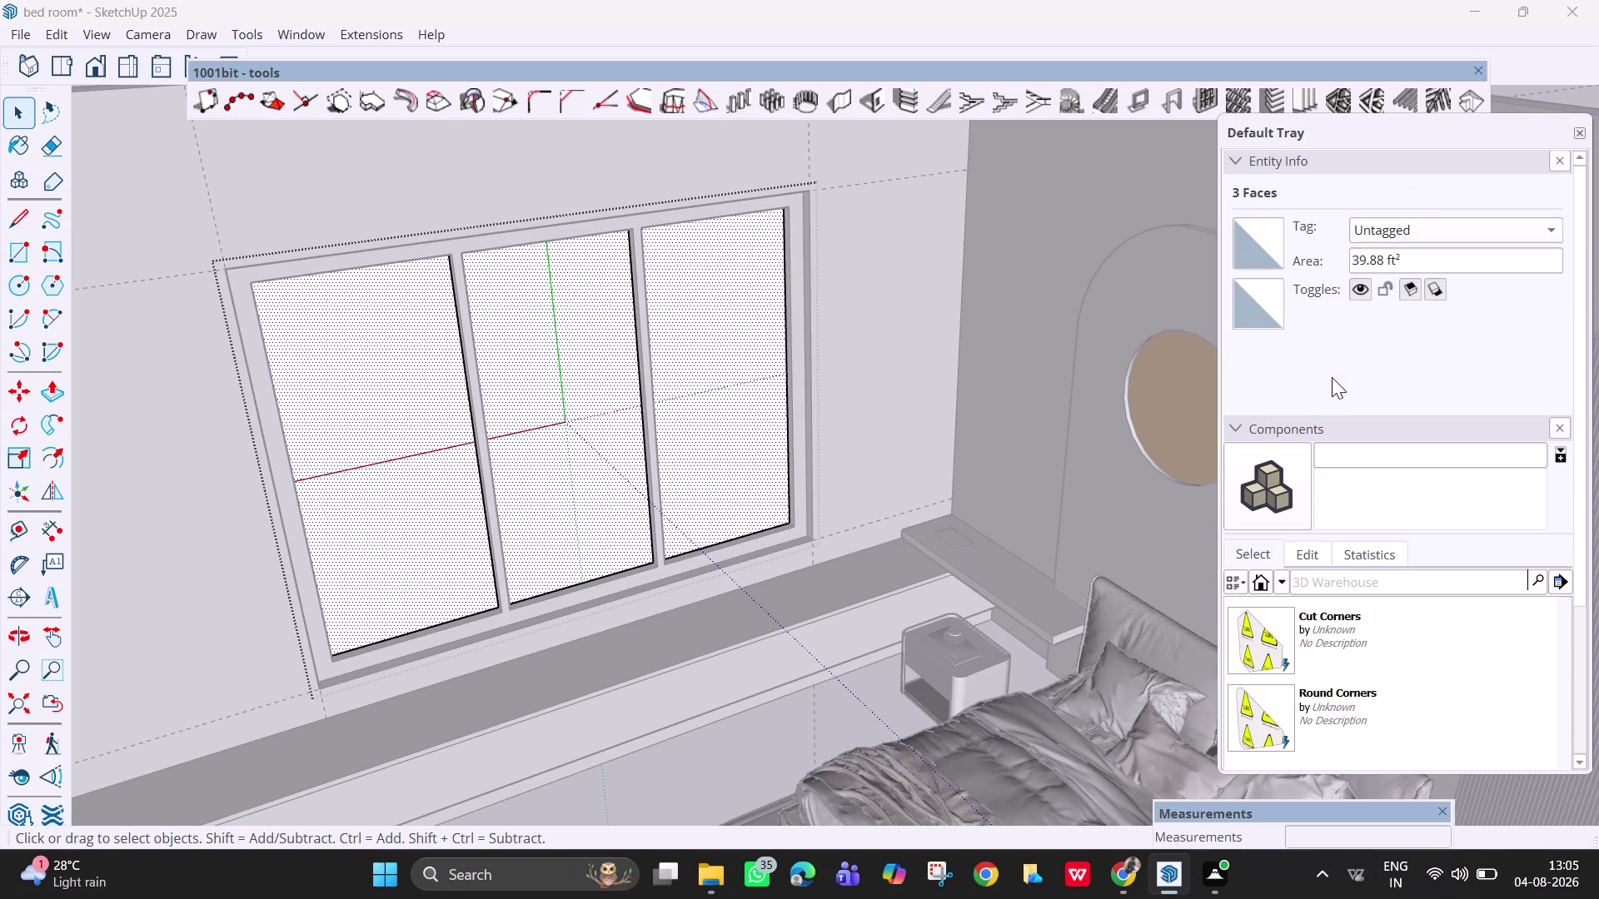
scroll(down, 3)
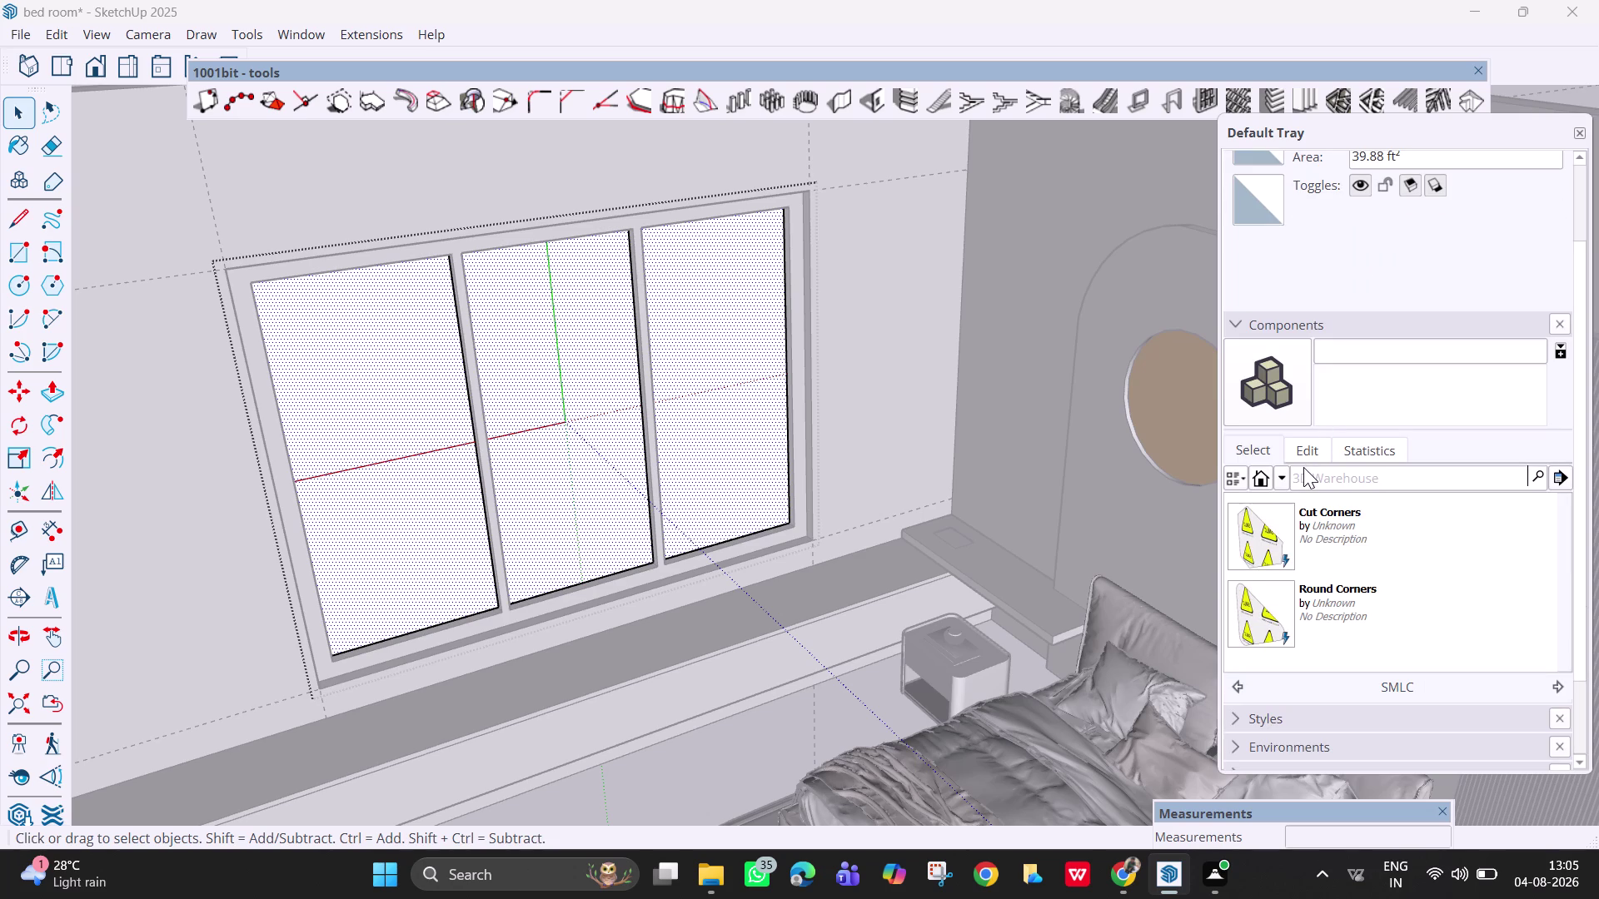
Pick the Cut Corners, then Round Corners component, and browse component collections.
click(1354, 525)
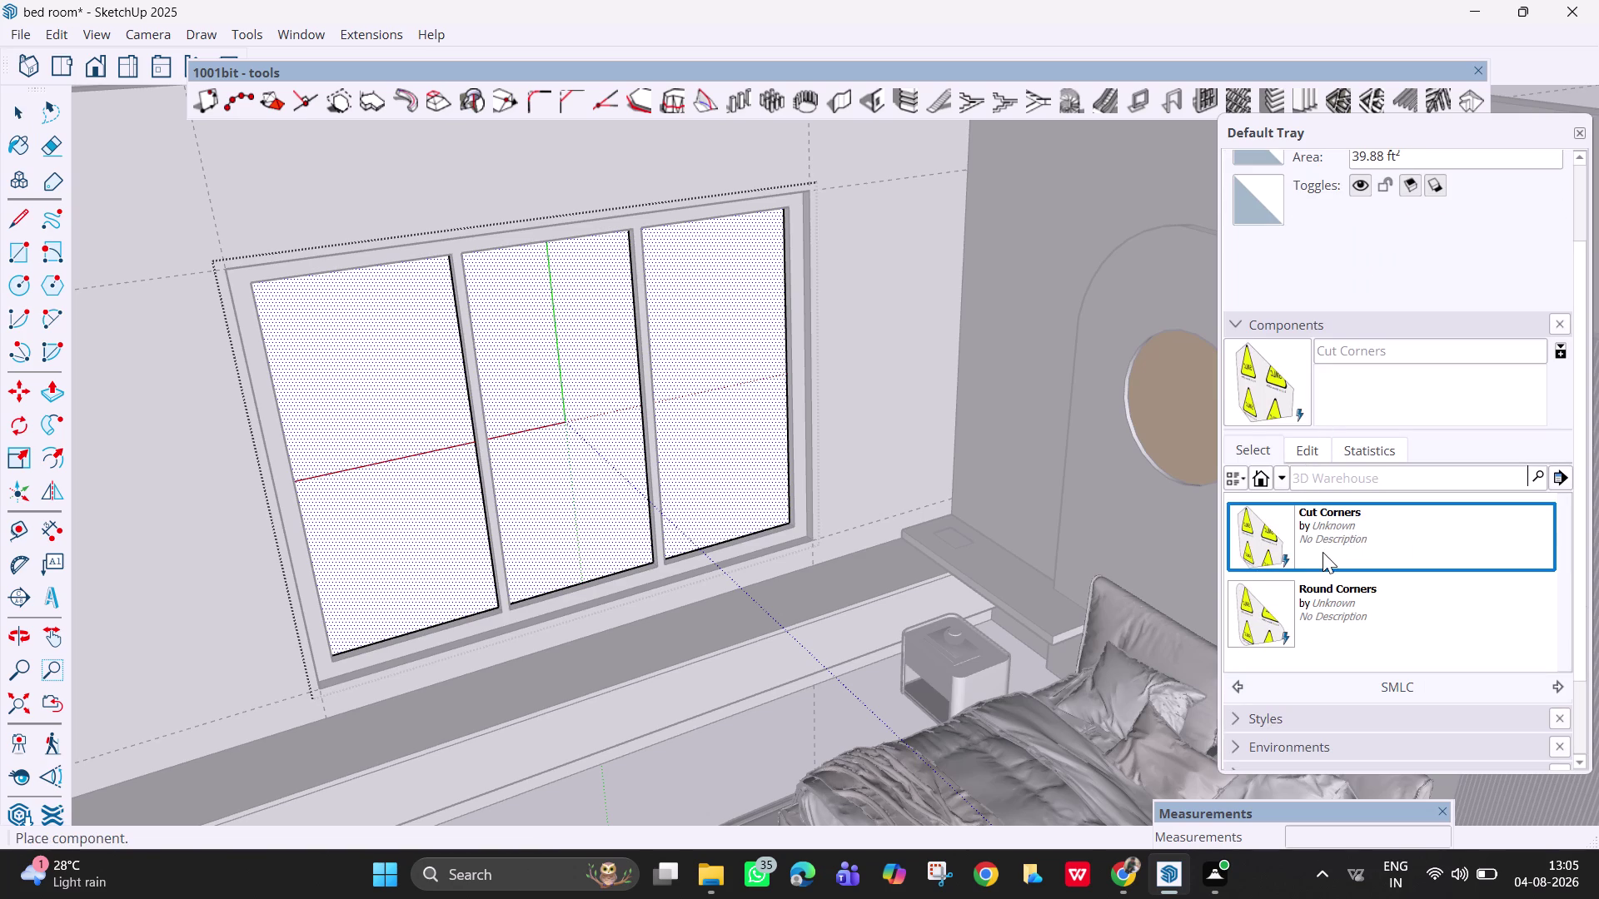
click(1344, 628)
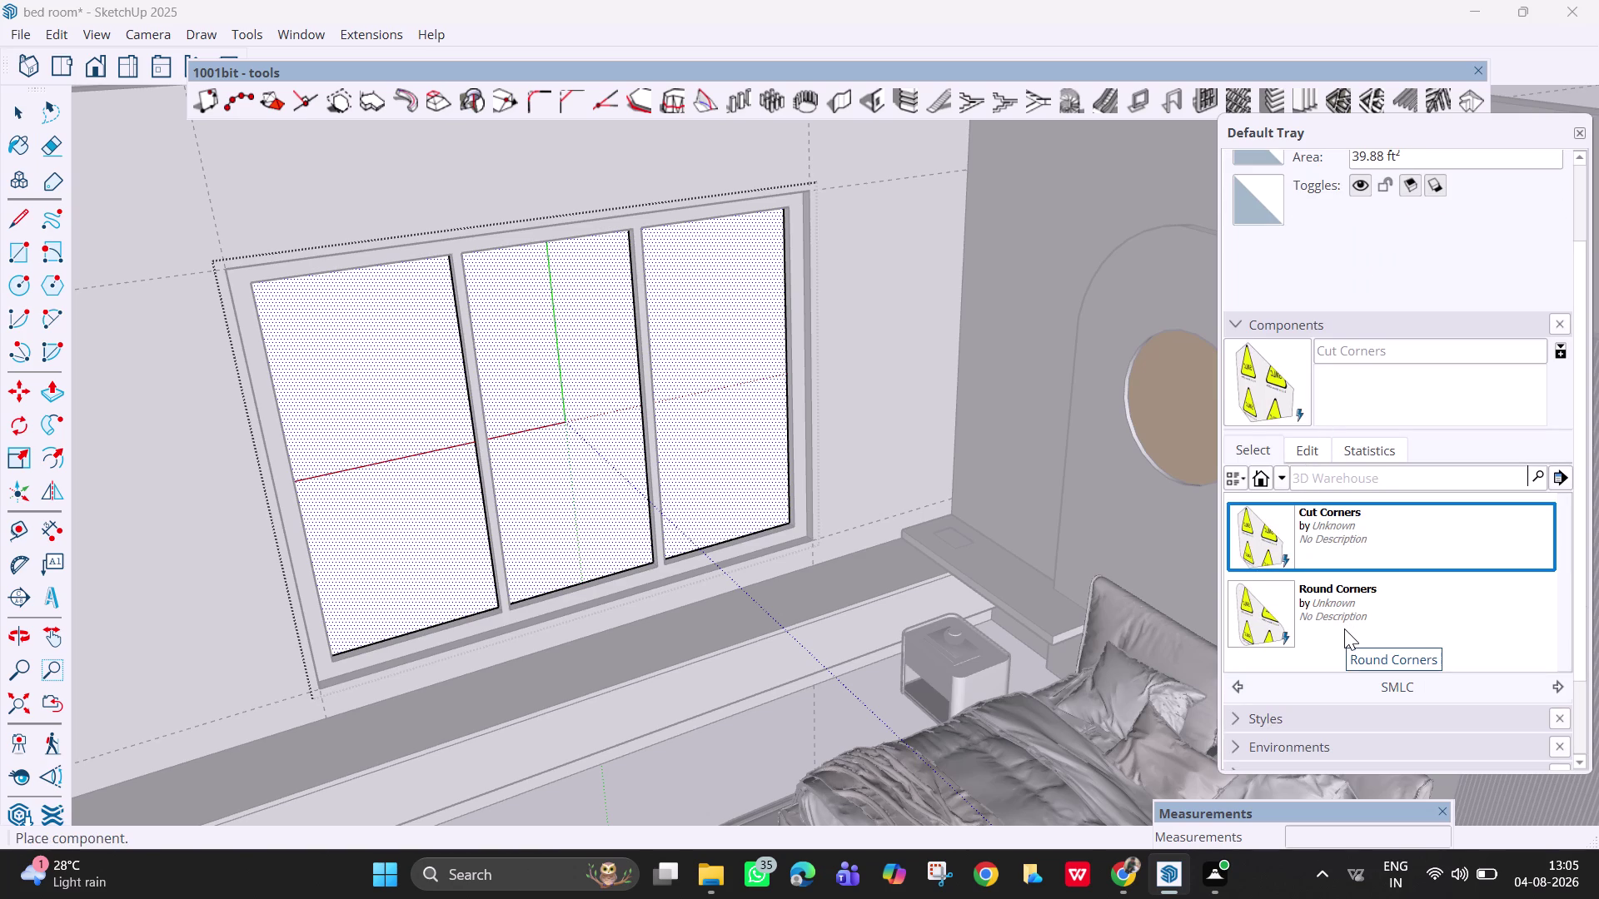
scroll(down, 3)
scroll(up, 3)
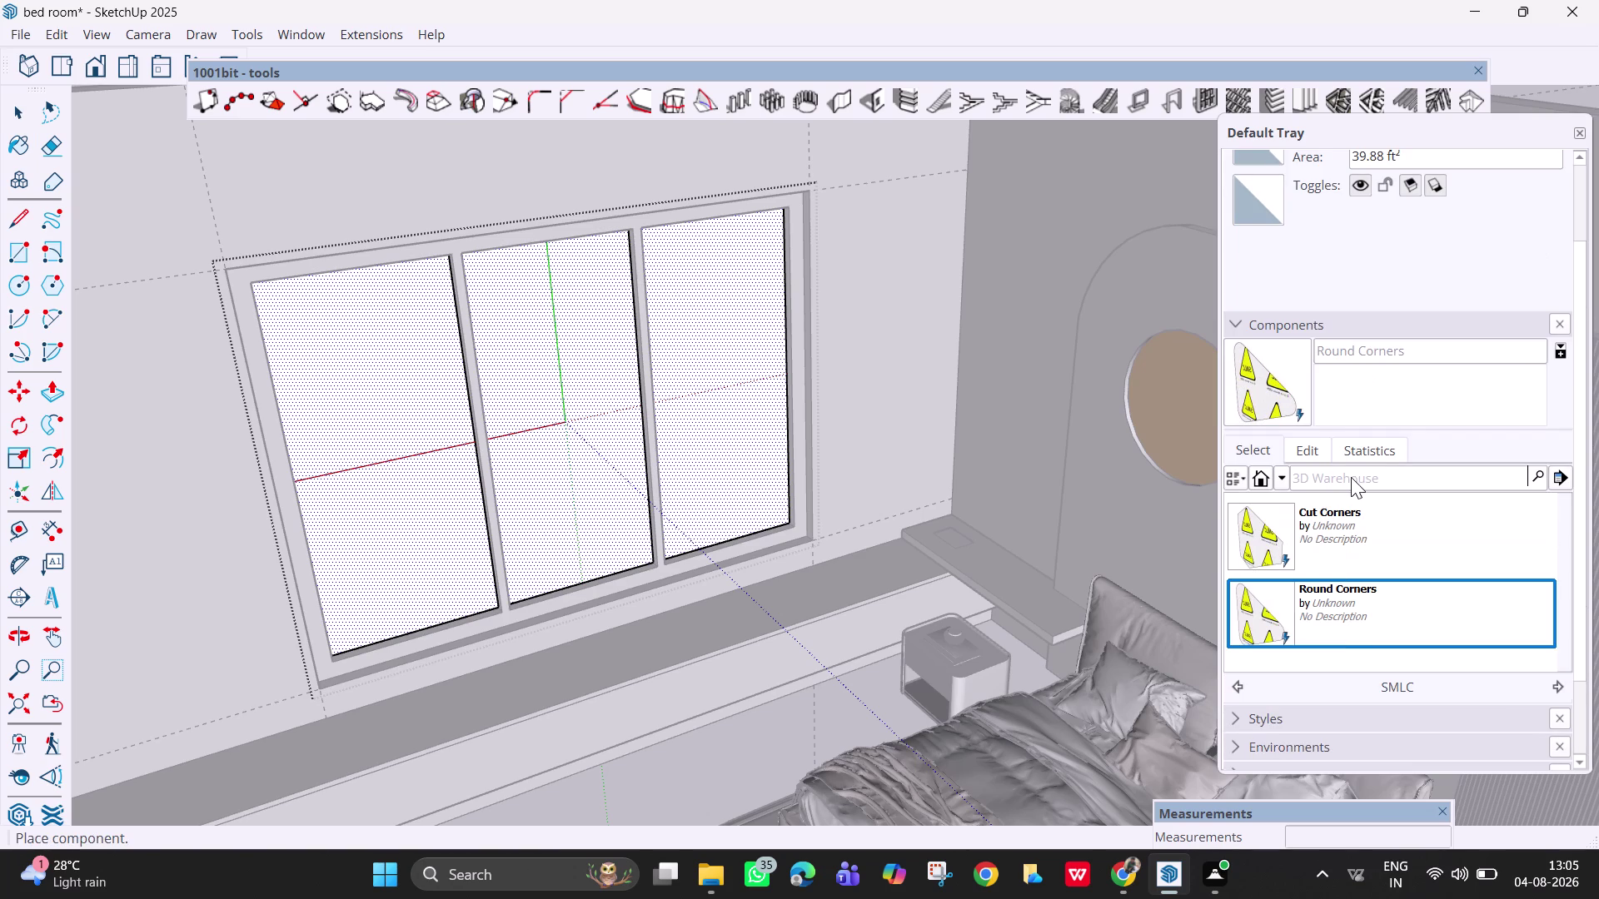
double_click(1350, 476)
click(1283, 478)
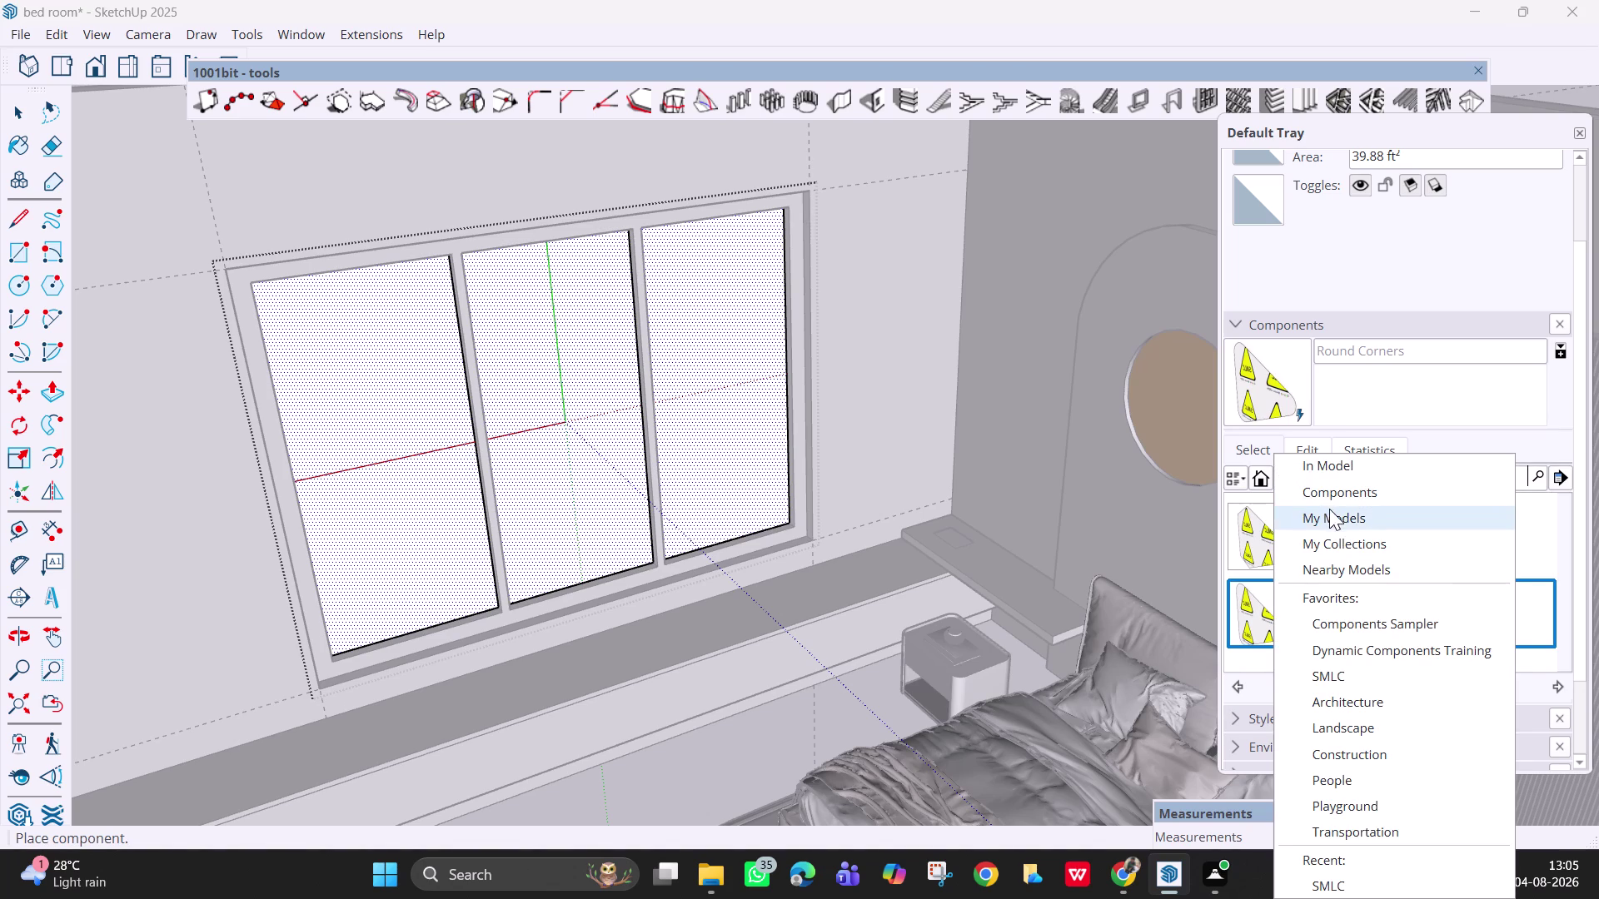
click(1381, 491)
scroll(down, 3)
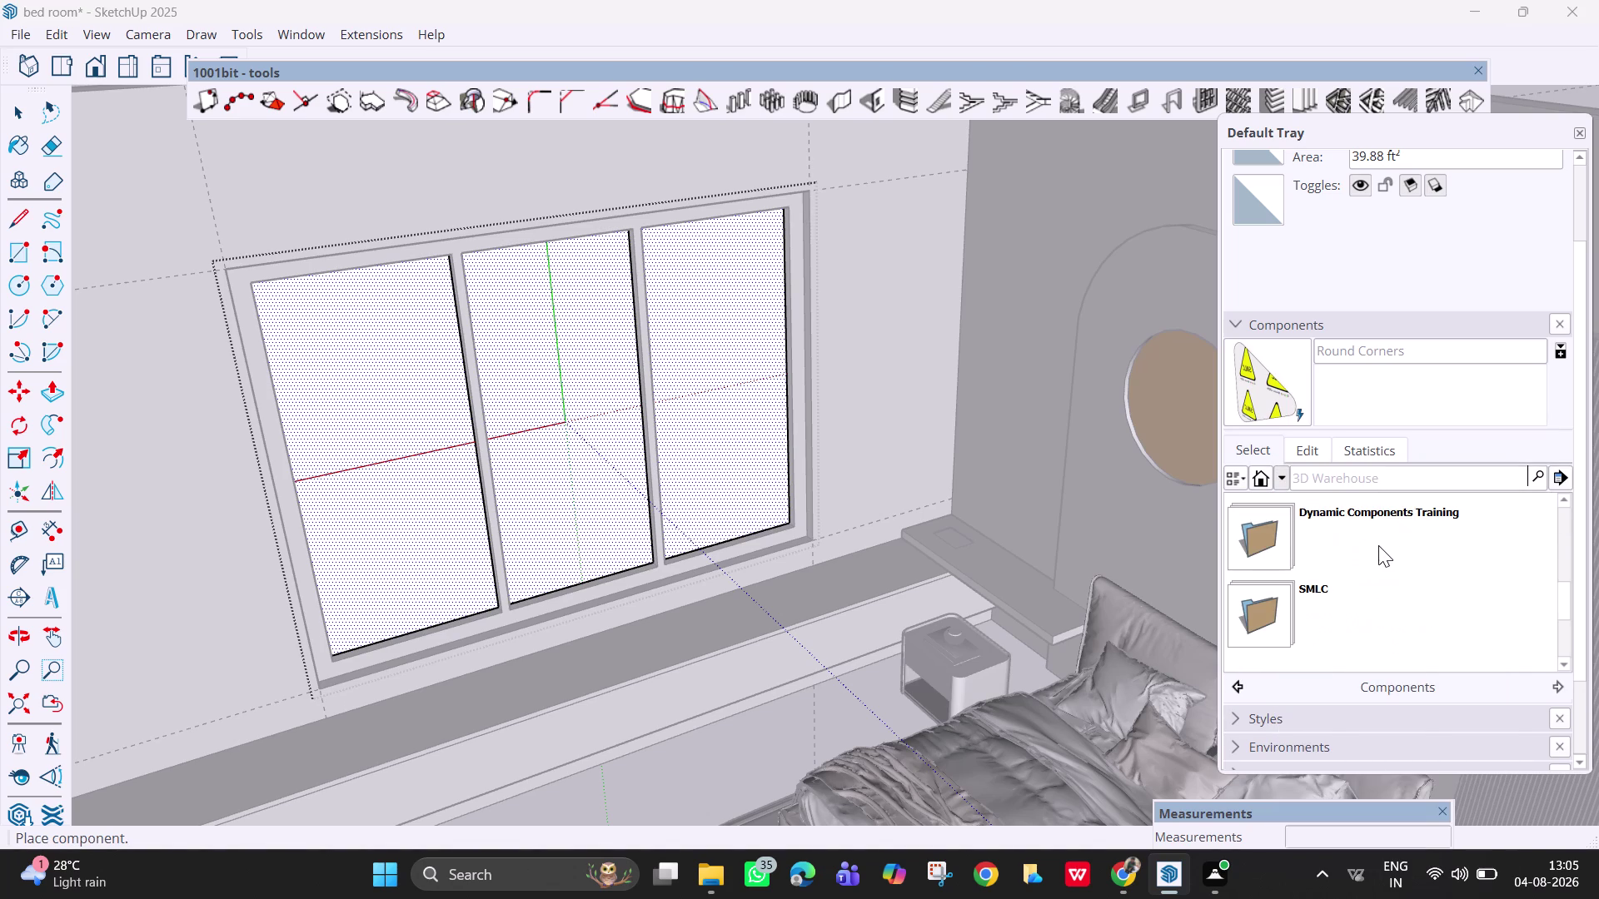
Cancel placing Round Corners, undo the last change, and close the Default Tray.
key(Escape)
key(Escape)
key(Escape)
key(Escape)
key(space)
key(Escape)
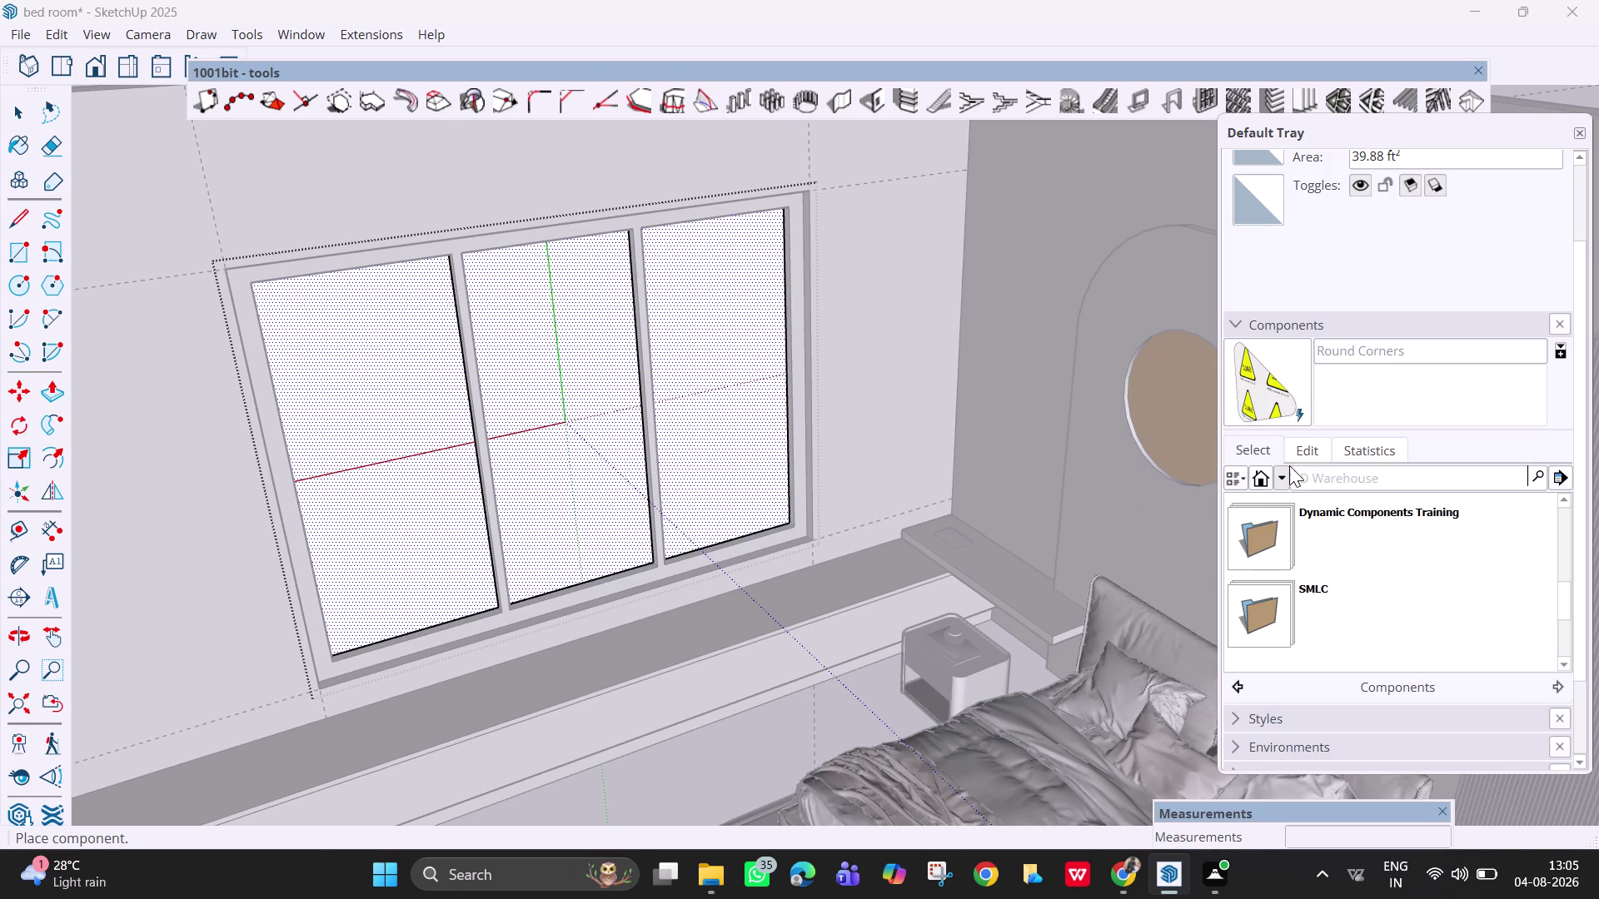
key(Escape)
key(Escape)
key(Escape)
key(Escape)
key(Escape)
key(ctrl+z)
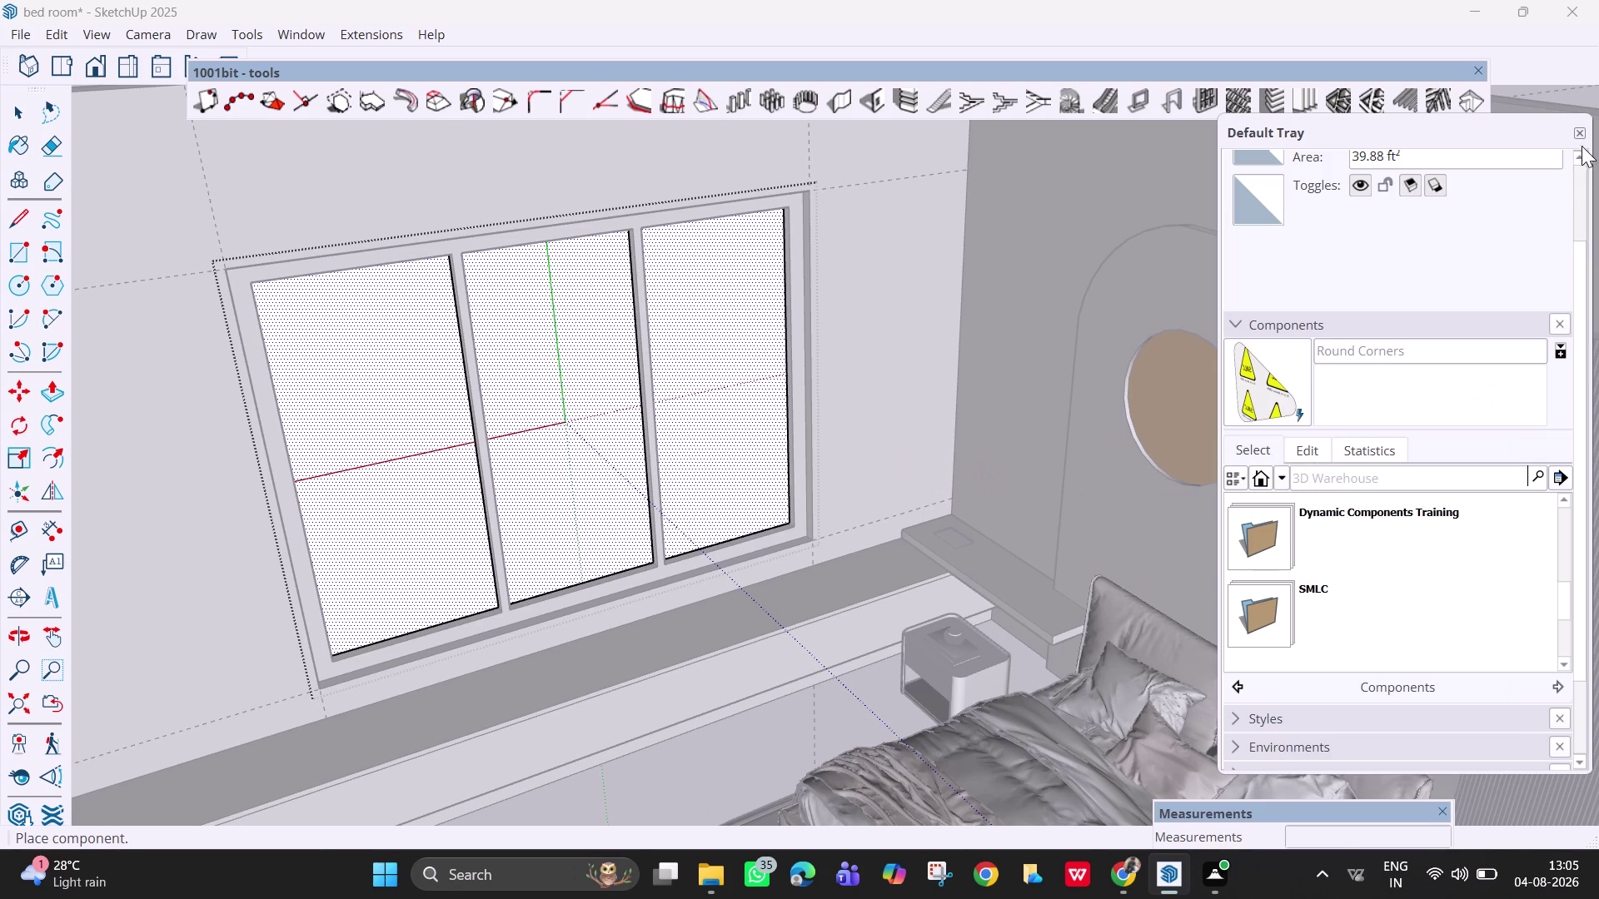
click(1579, 132)
key(Escape)
key(Escape)
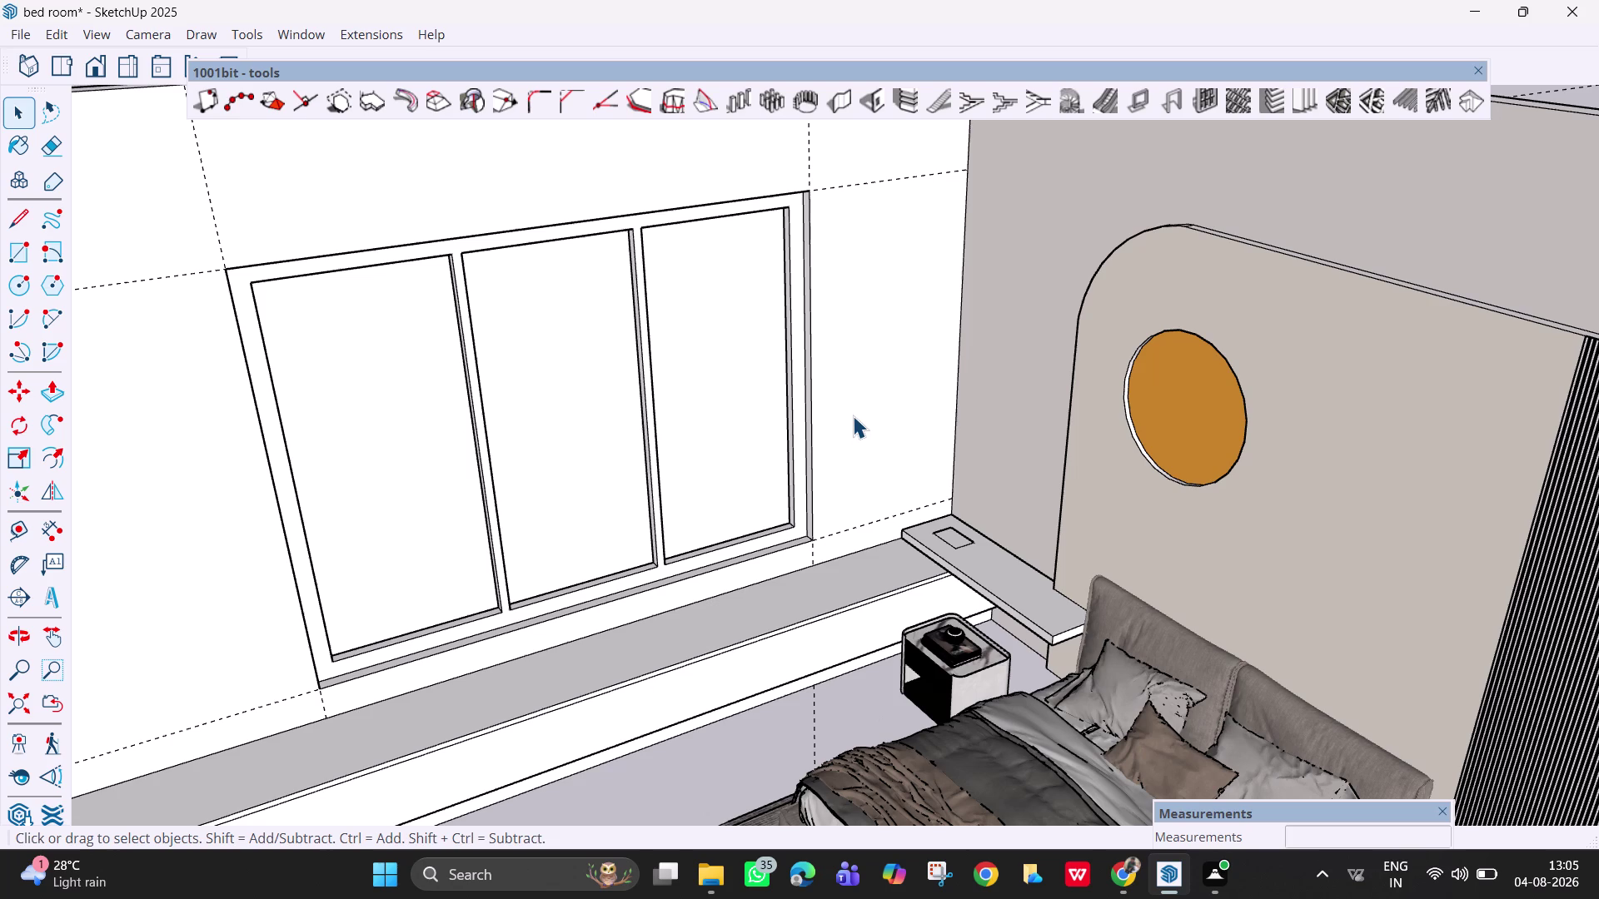
Show the Default Tray again from the Window menu.
key(Escape)
key(Escape)
click(286, 38)
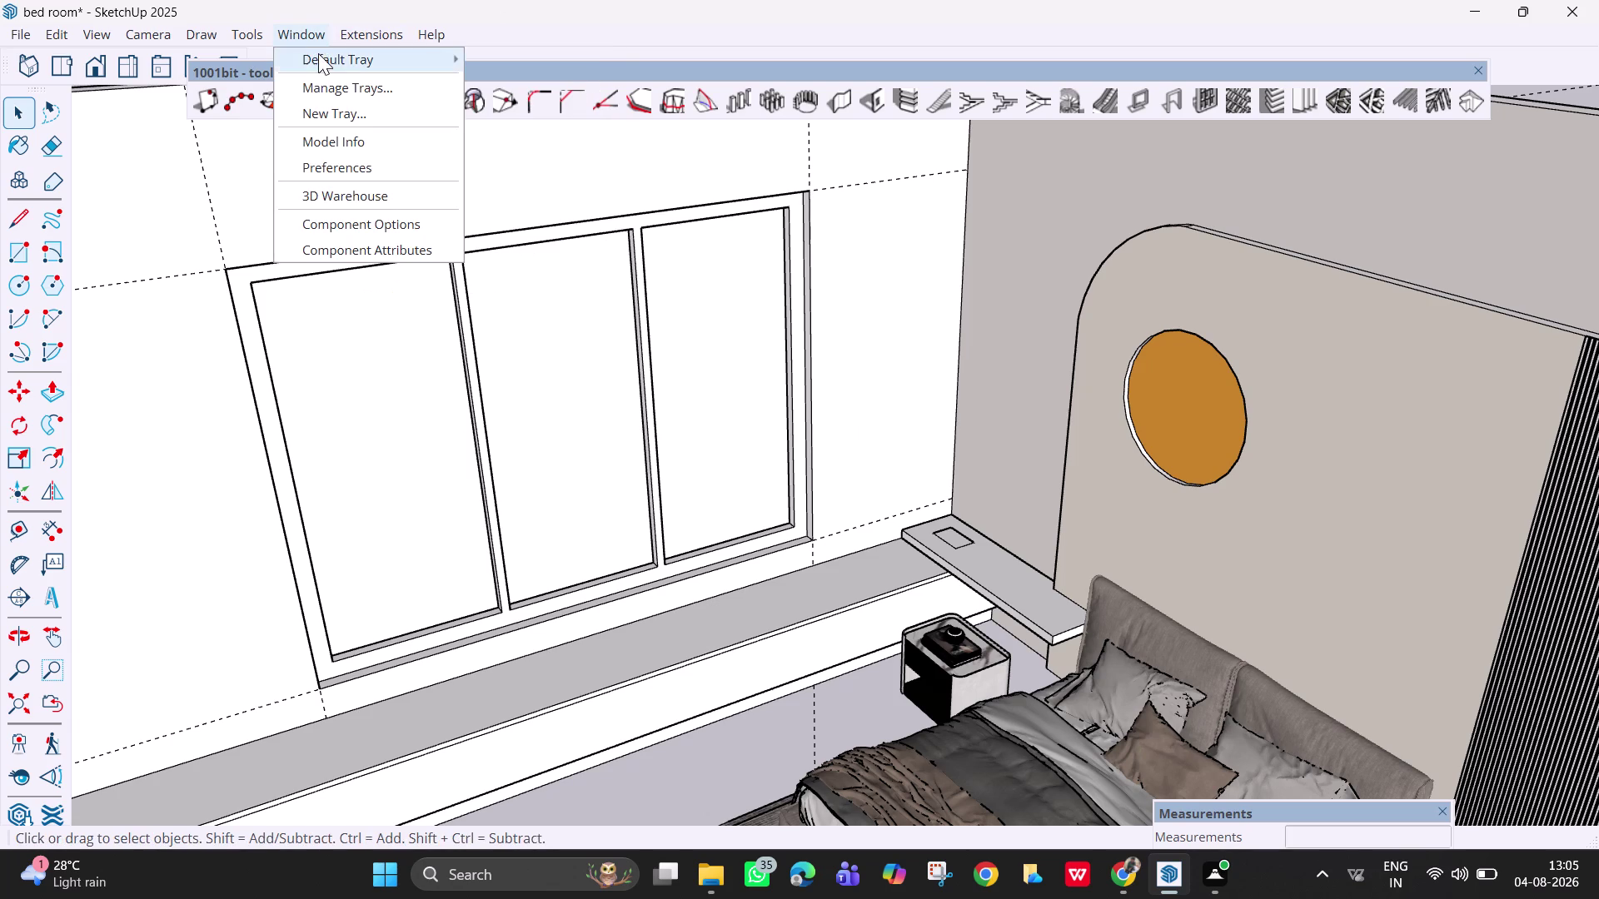
click(323, 61)
click(526, 59)
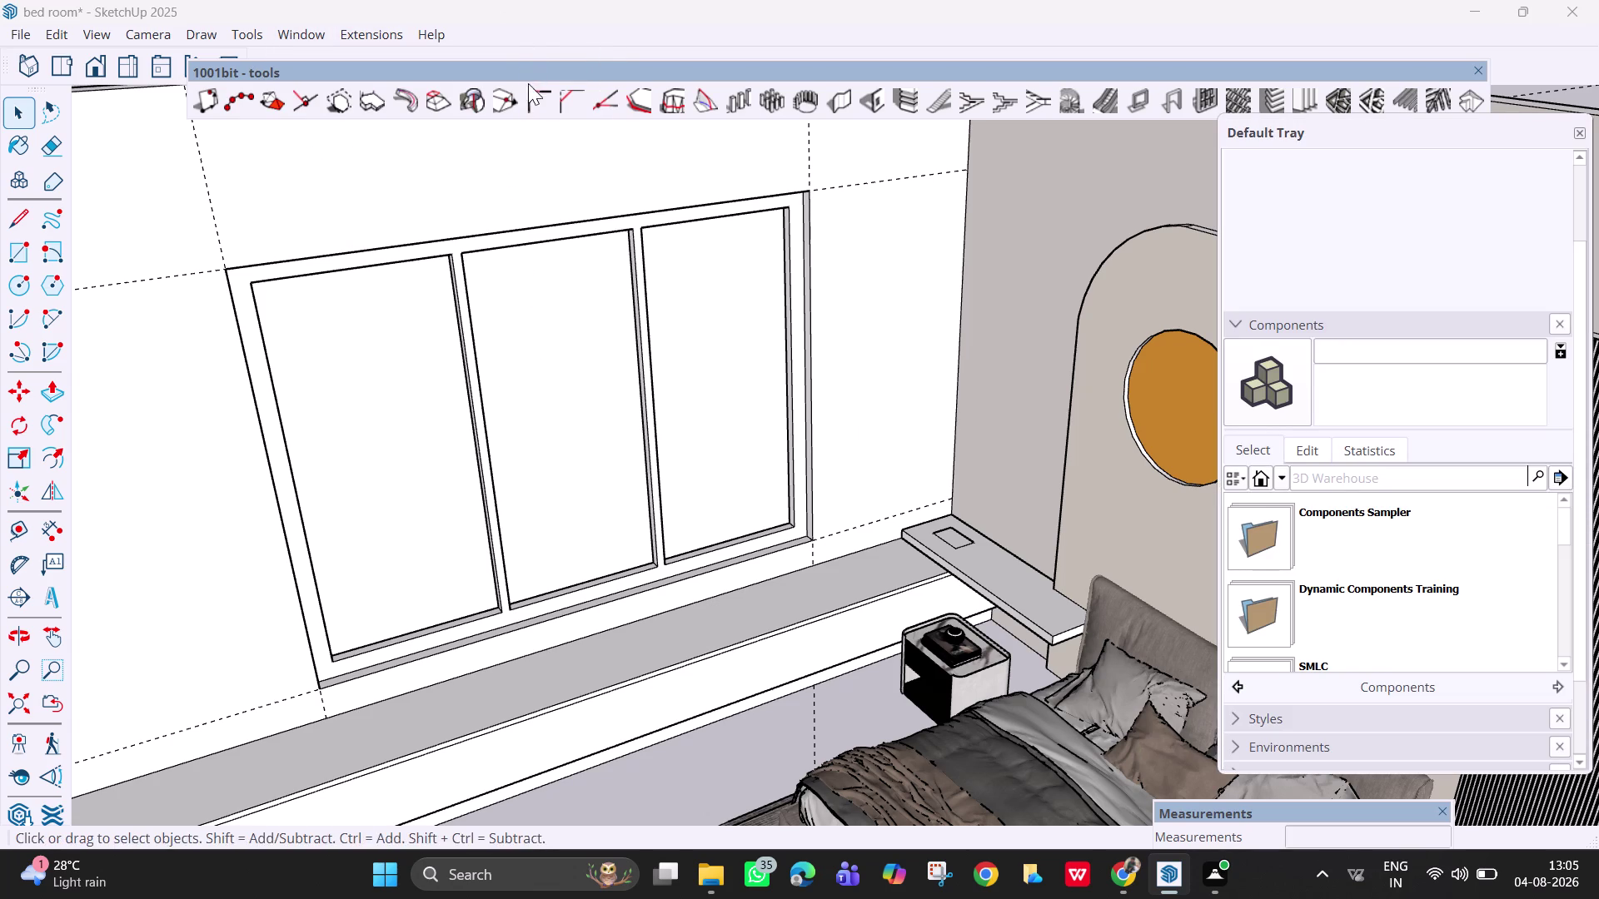
Scroll through the tray's panels and collapse the Entity Info panel.
click(1376, 475)
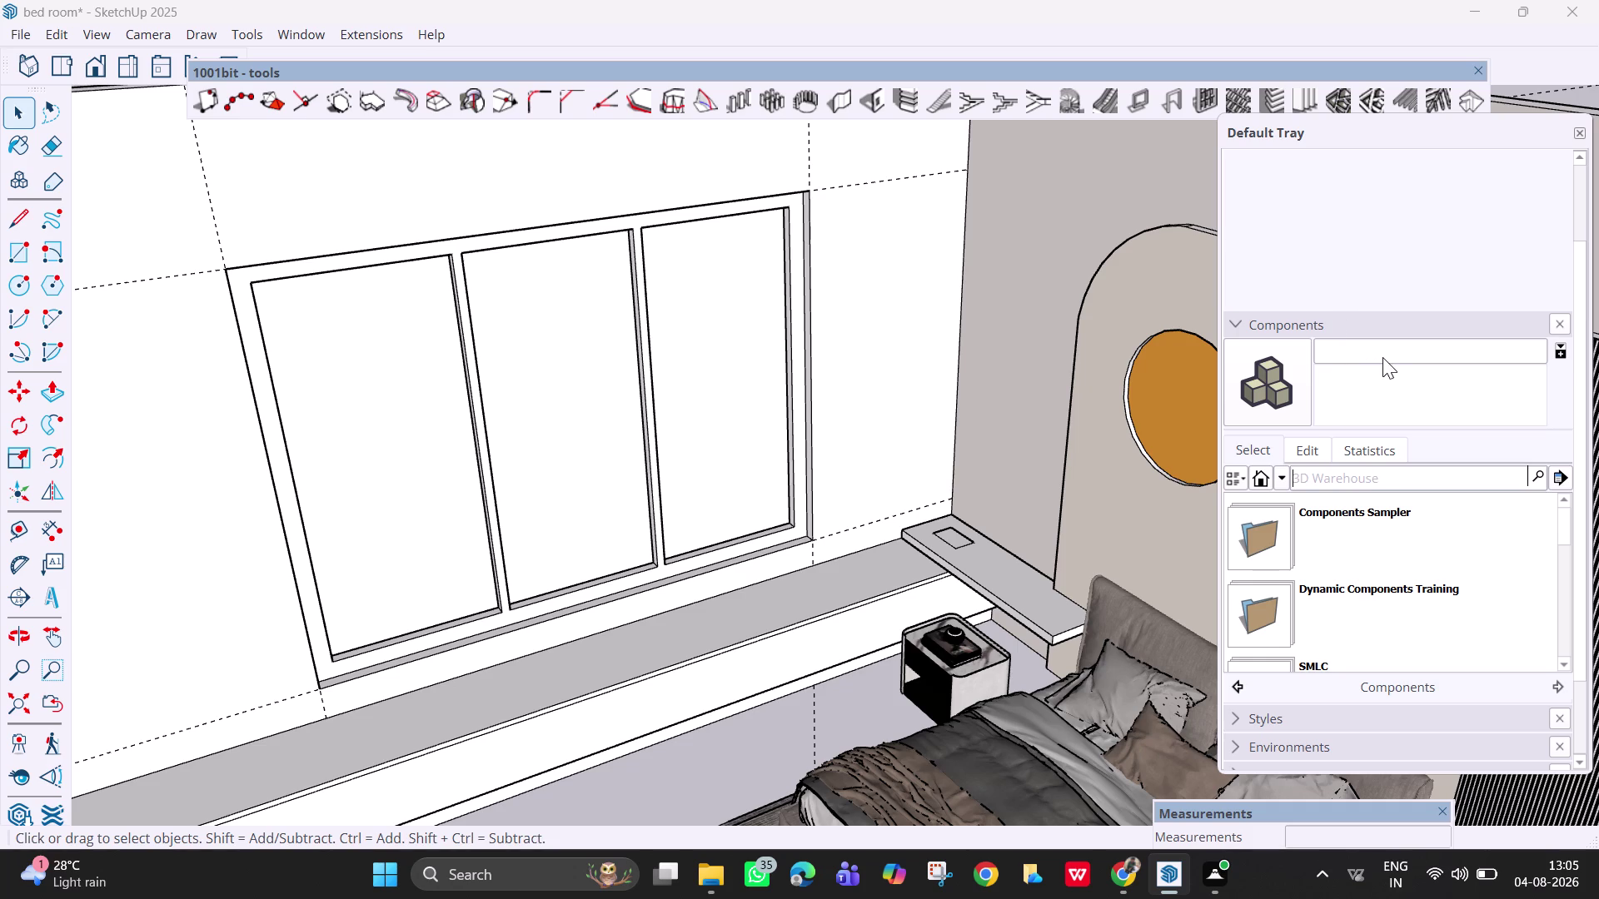
click(1383, 357)
double_click(1386, 485)
scroll(down, 3)
scroll(down, 3)
scroll(up, 3)
scroll(down, 3)
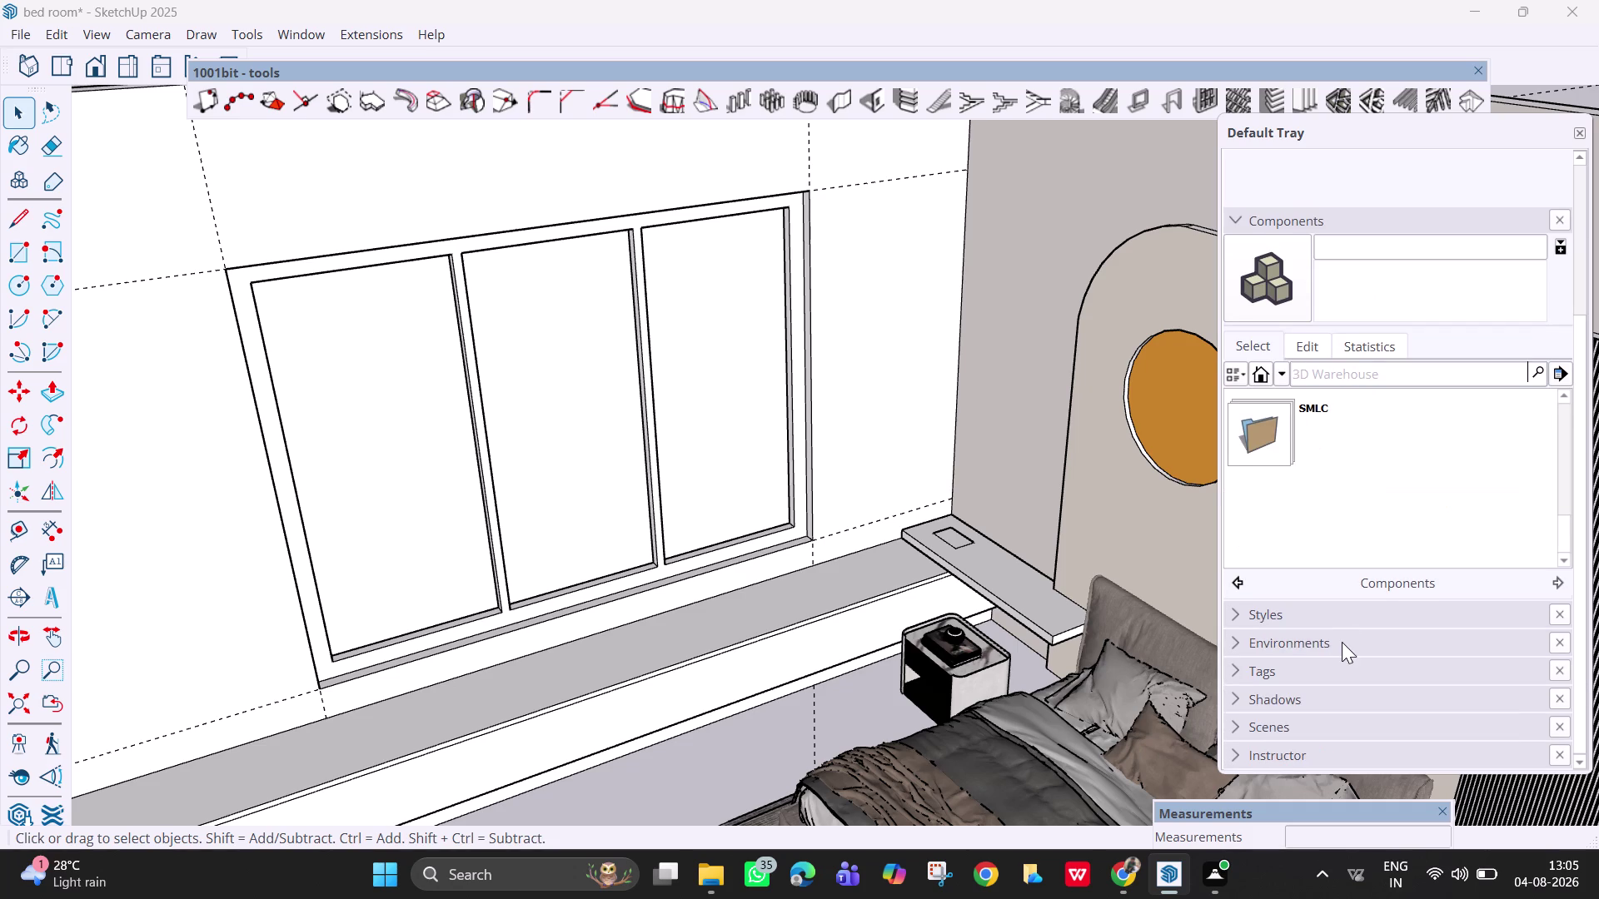
scroll(down, 3)
scroll(up, 3)
scroll(up, 3)
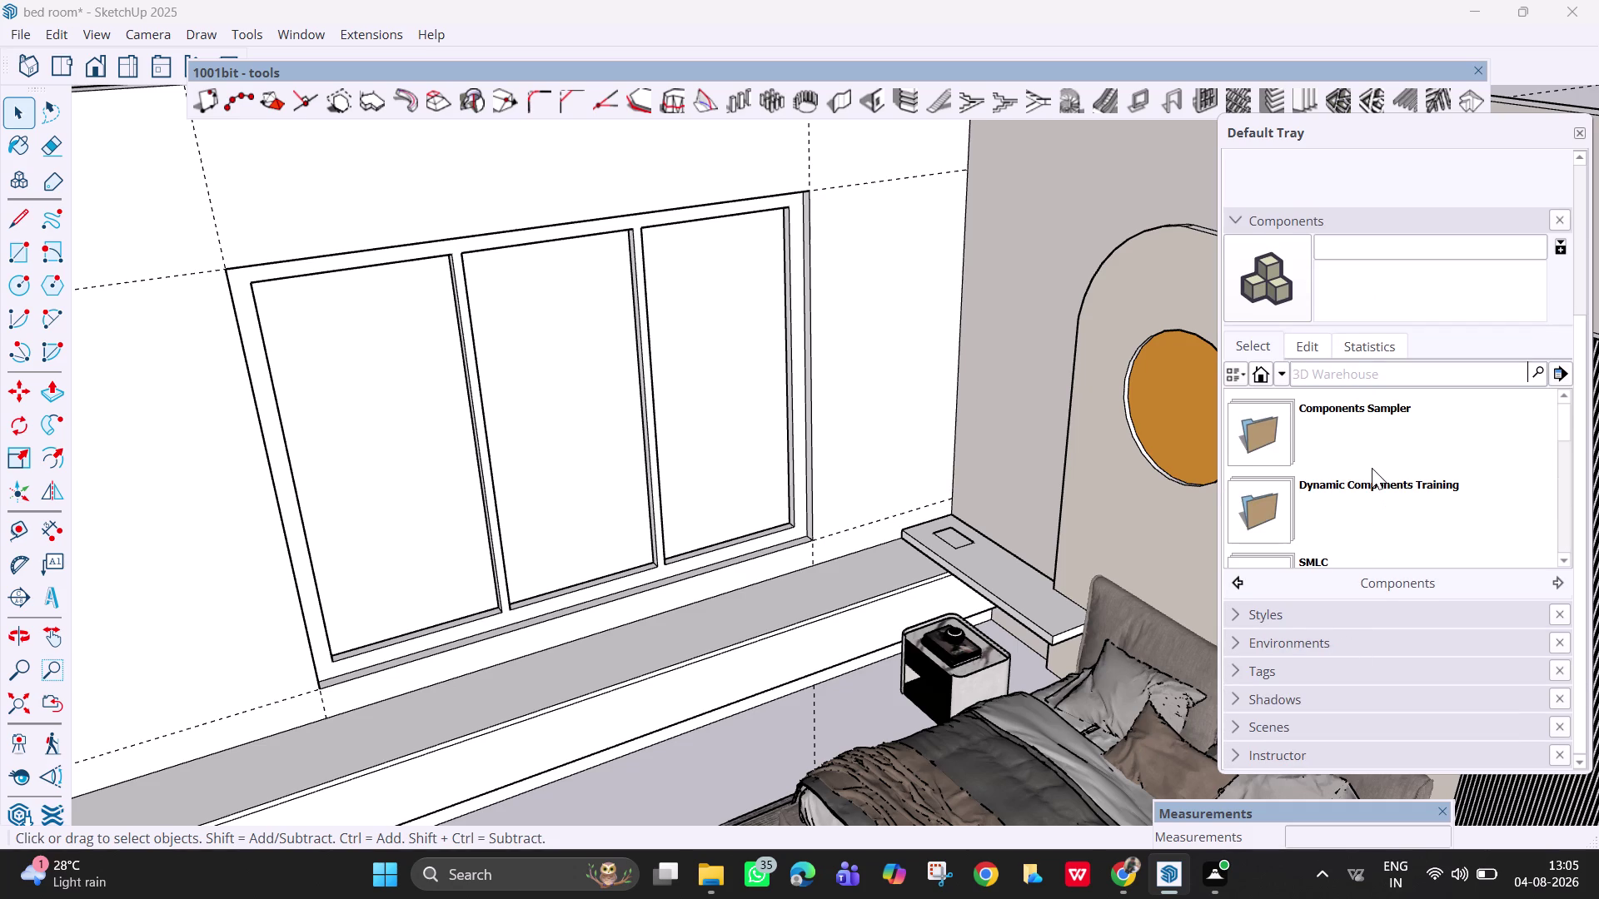
scroll(up, 3)
scroll(down, 3)
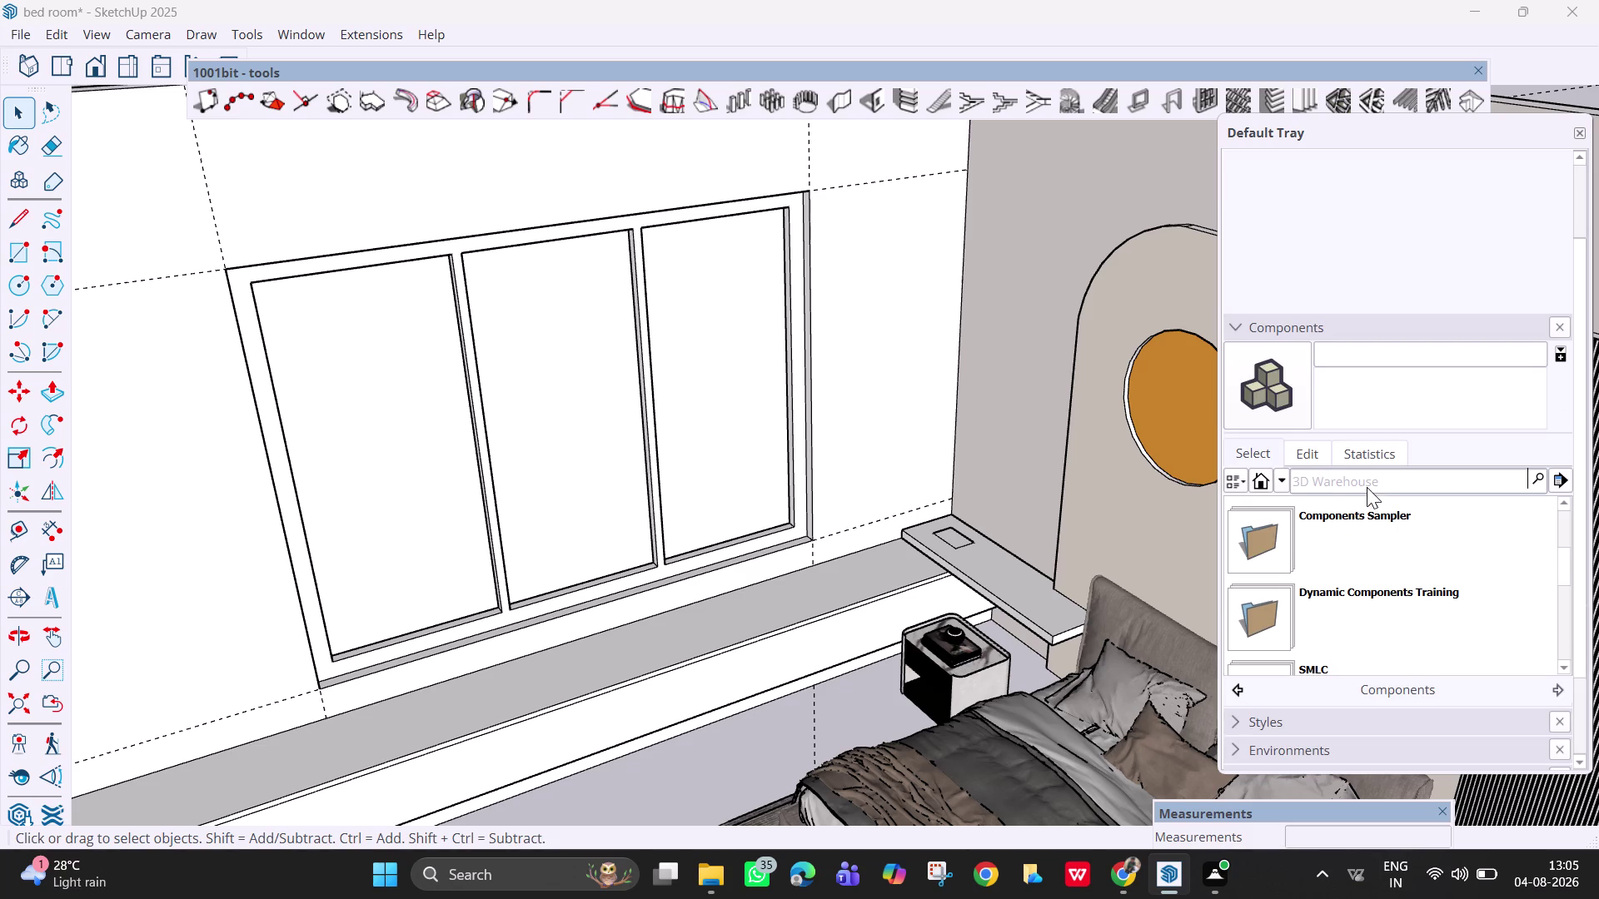
scroll(down, 3)
scroll(up, 3)
scroll(up, 3)
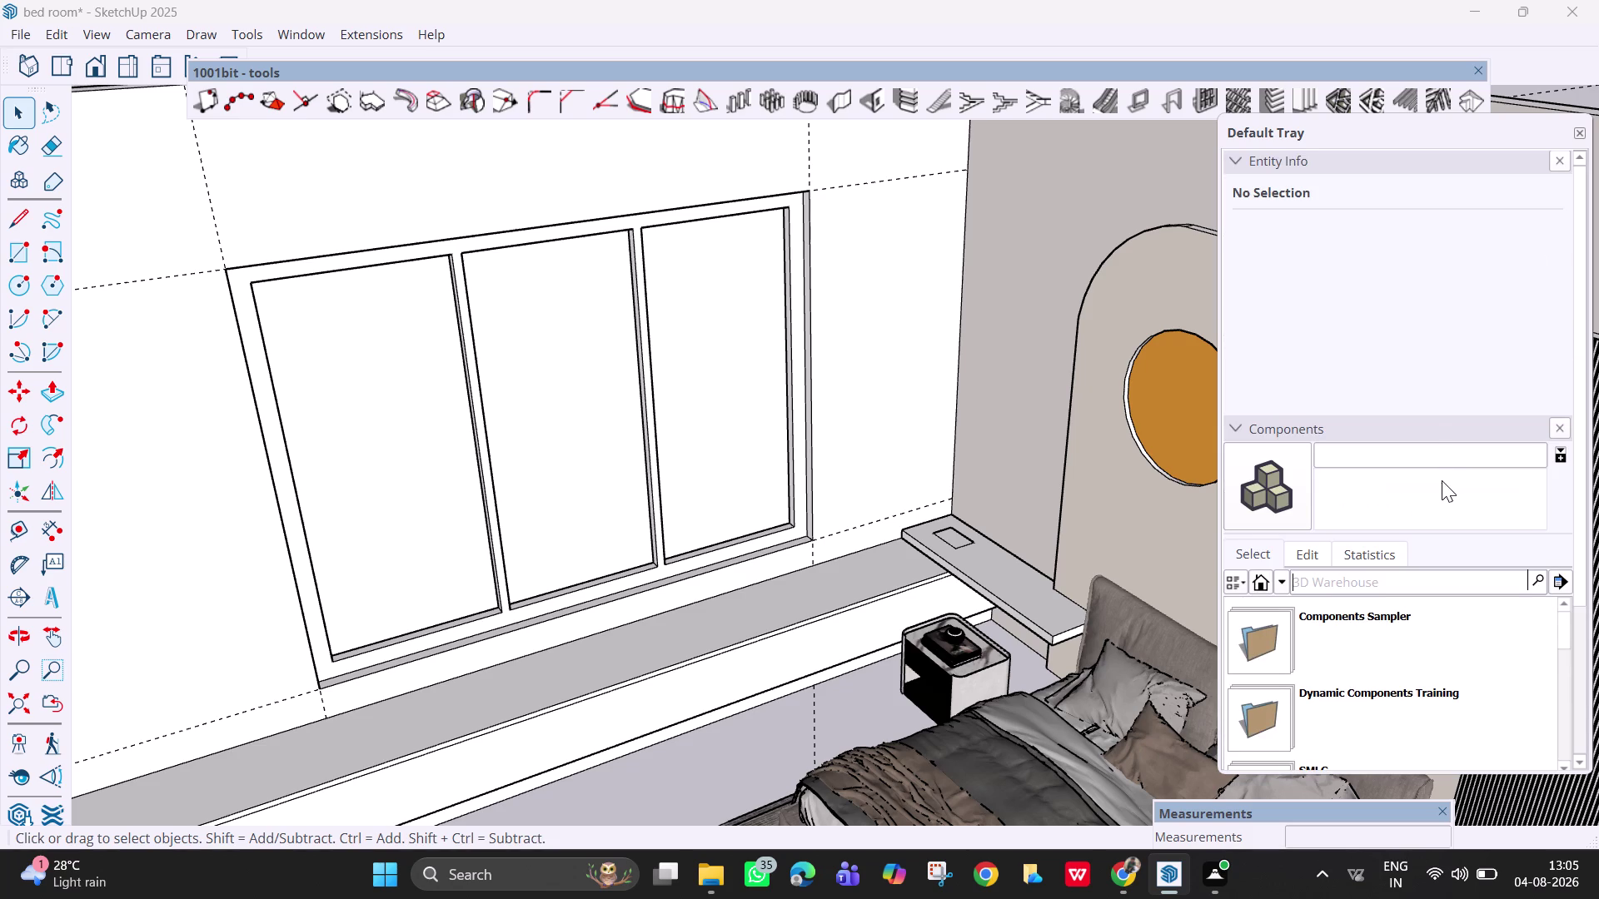
click(1348, 161)
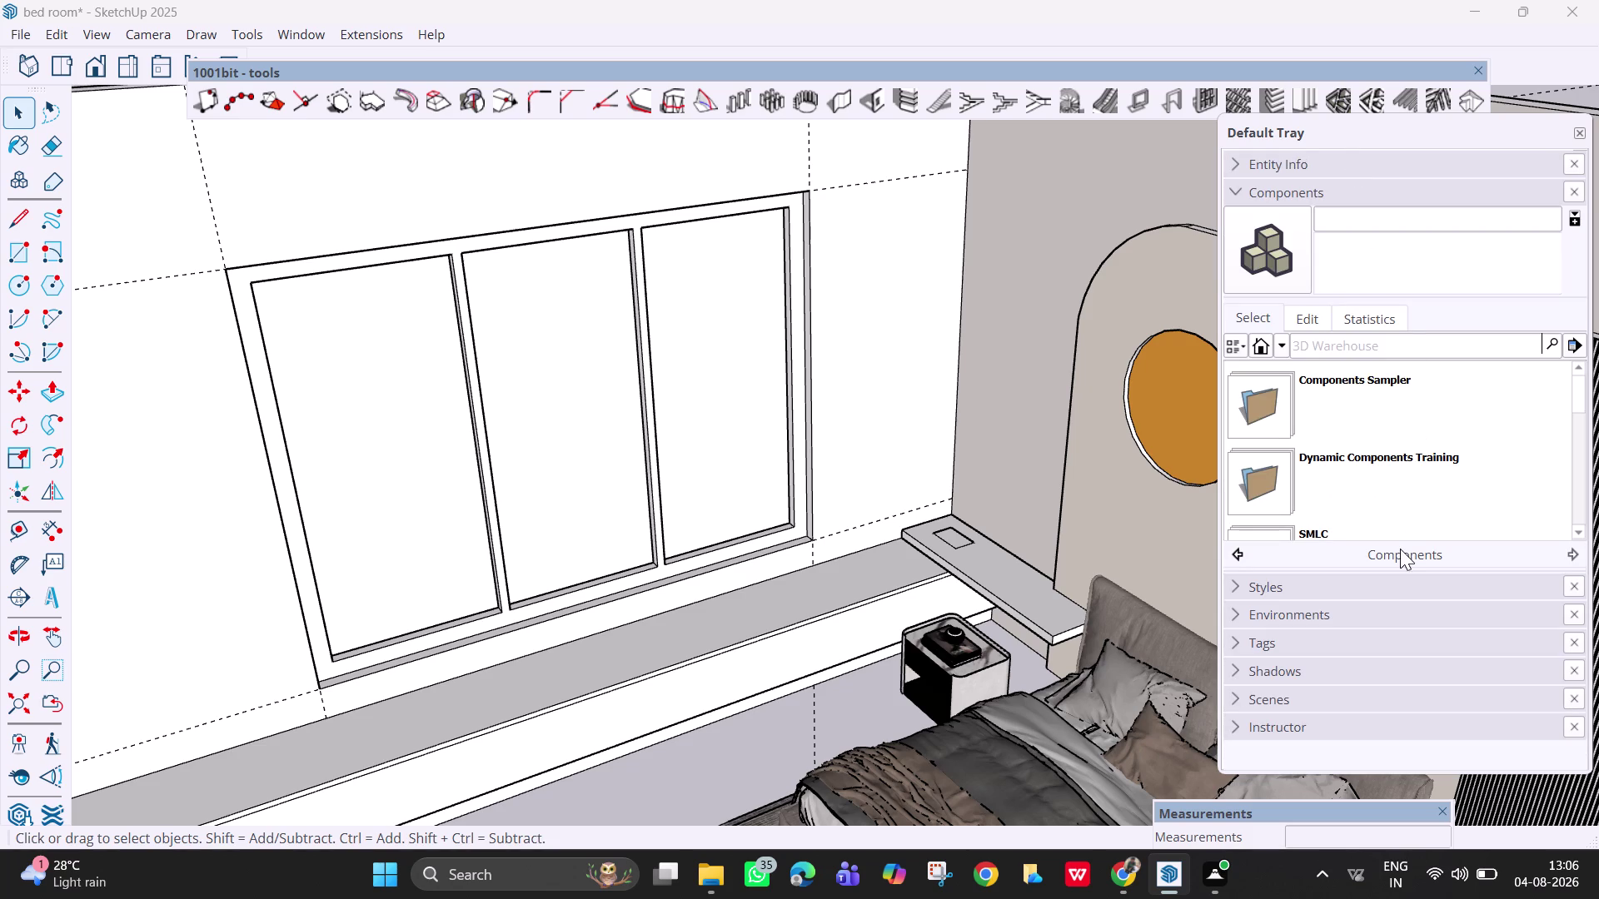
scroll(down, 3)
scroll(down, 3)
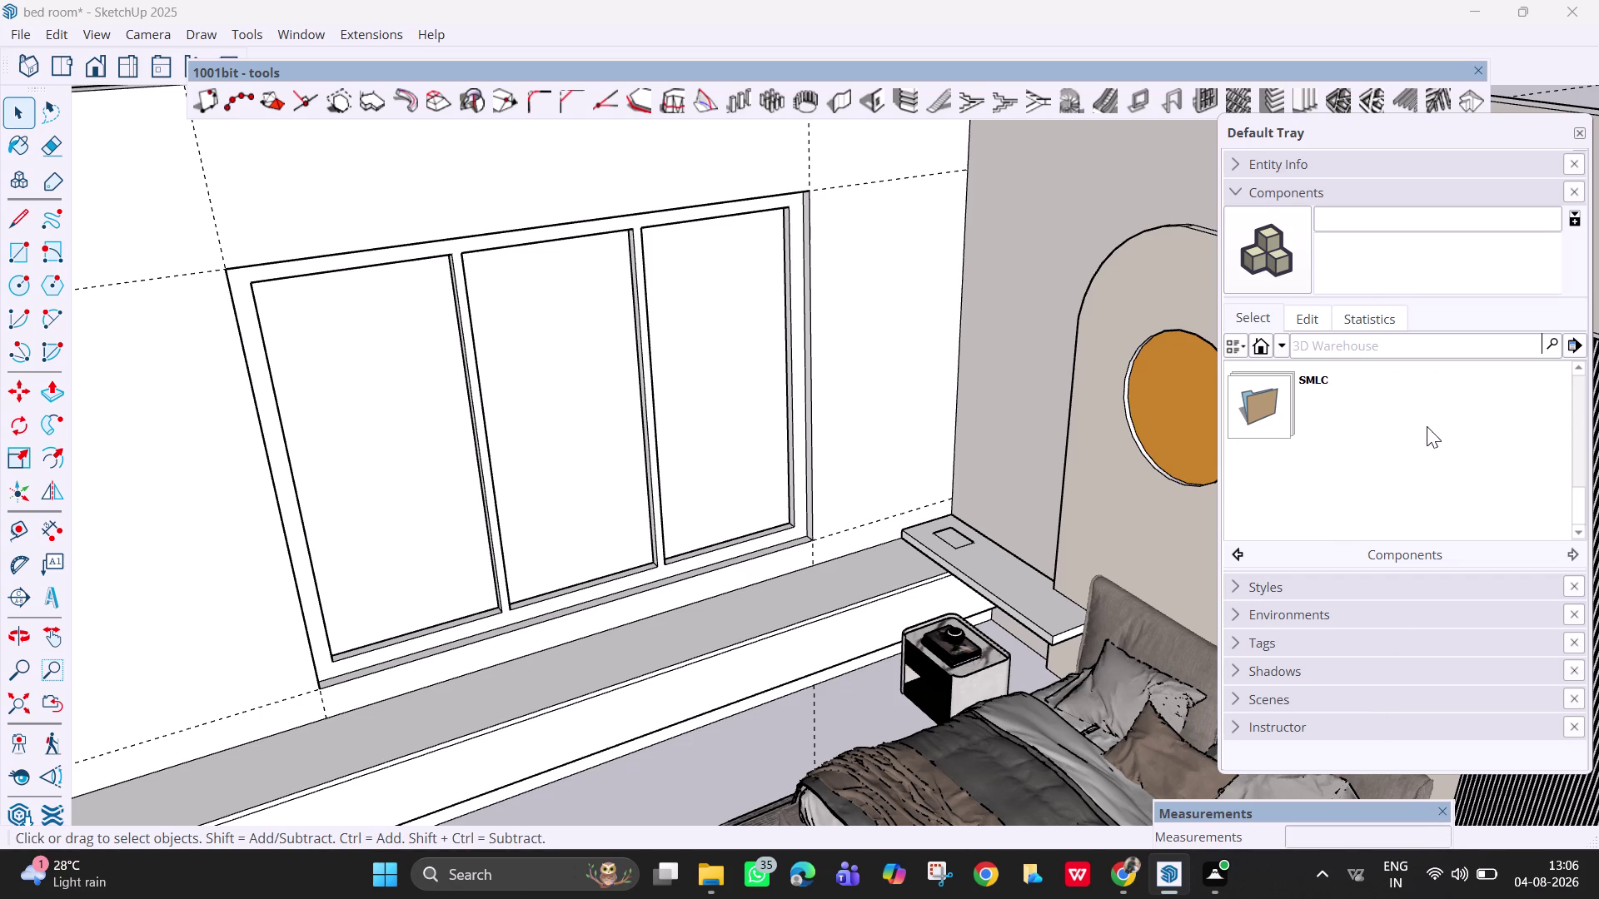
scroll(up, 3)
scroll(up, 3)
scroll(up, 3)
scroll(up, 3)
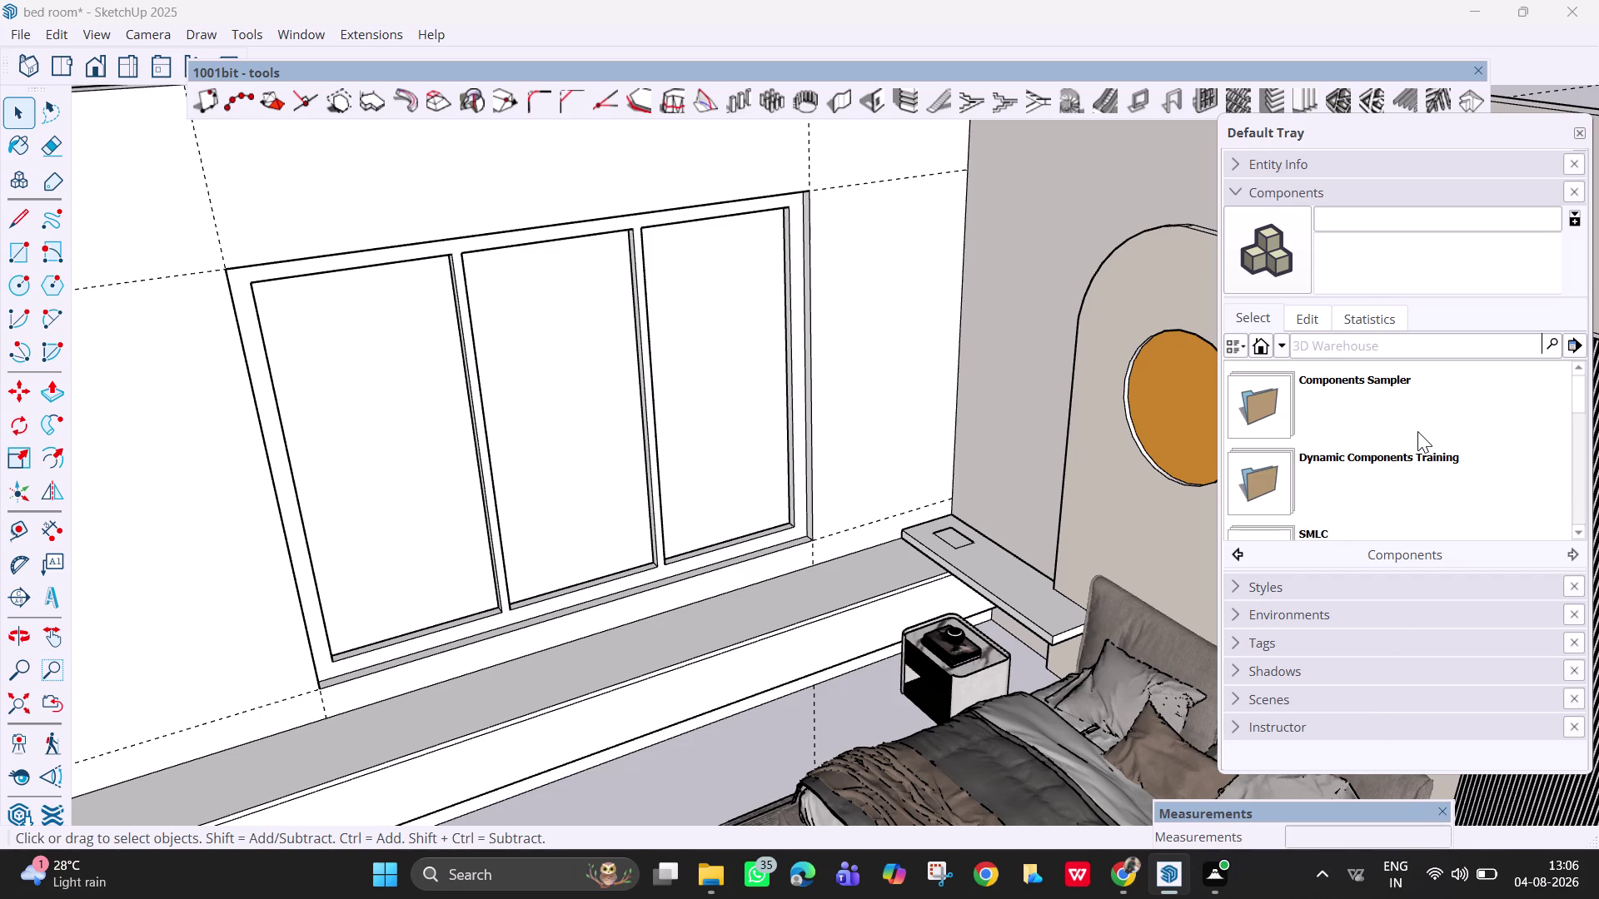
Open the Components Sampler collection and browse its components.
click(1319, 413)
scroll(down, 3)
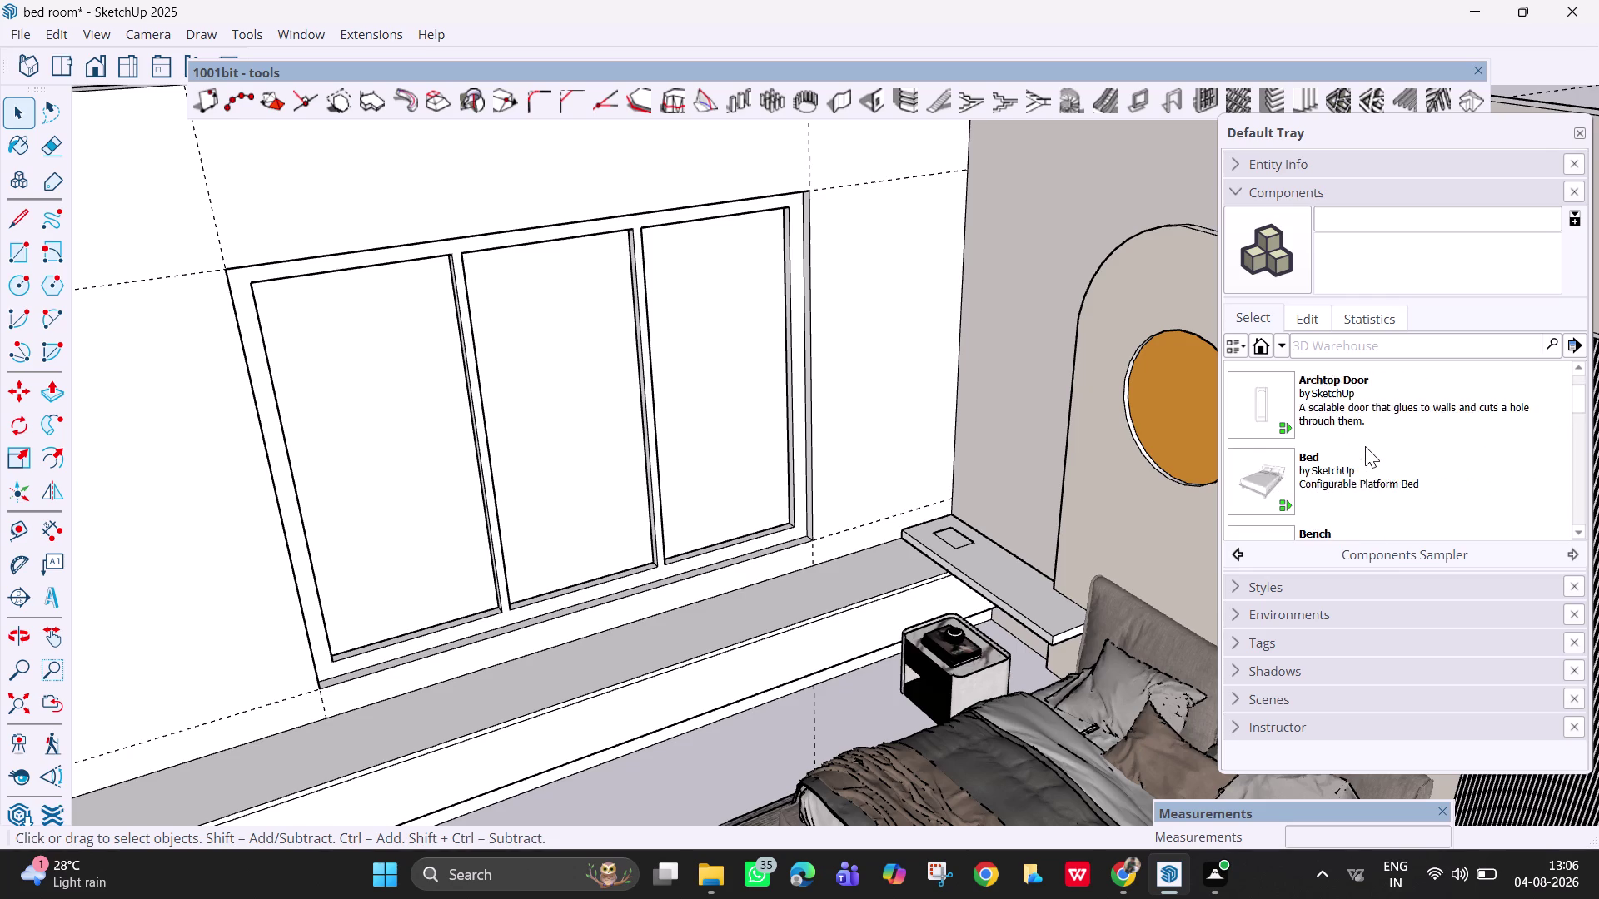
scroll(down, 3)
click(1272, 313)
key(Escape)
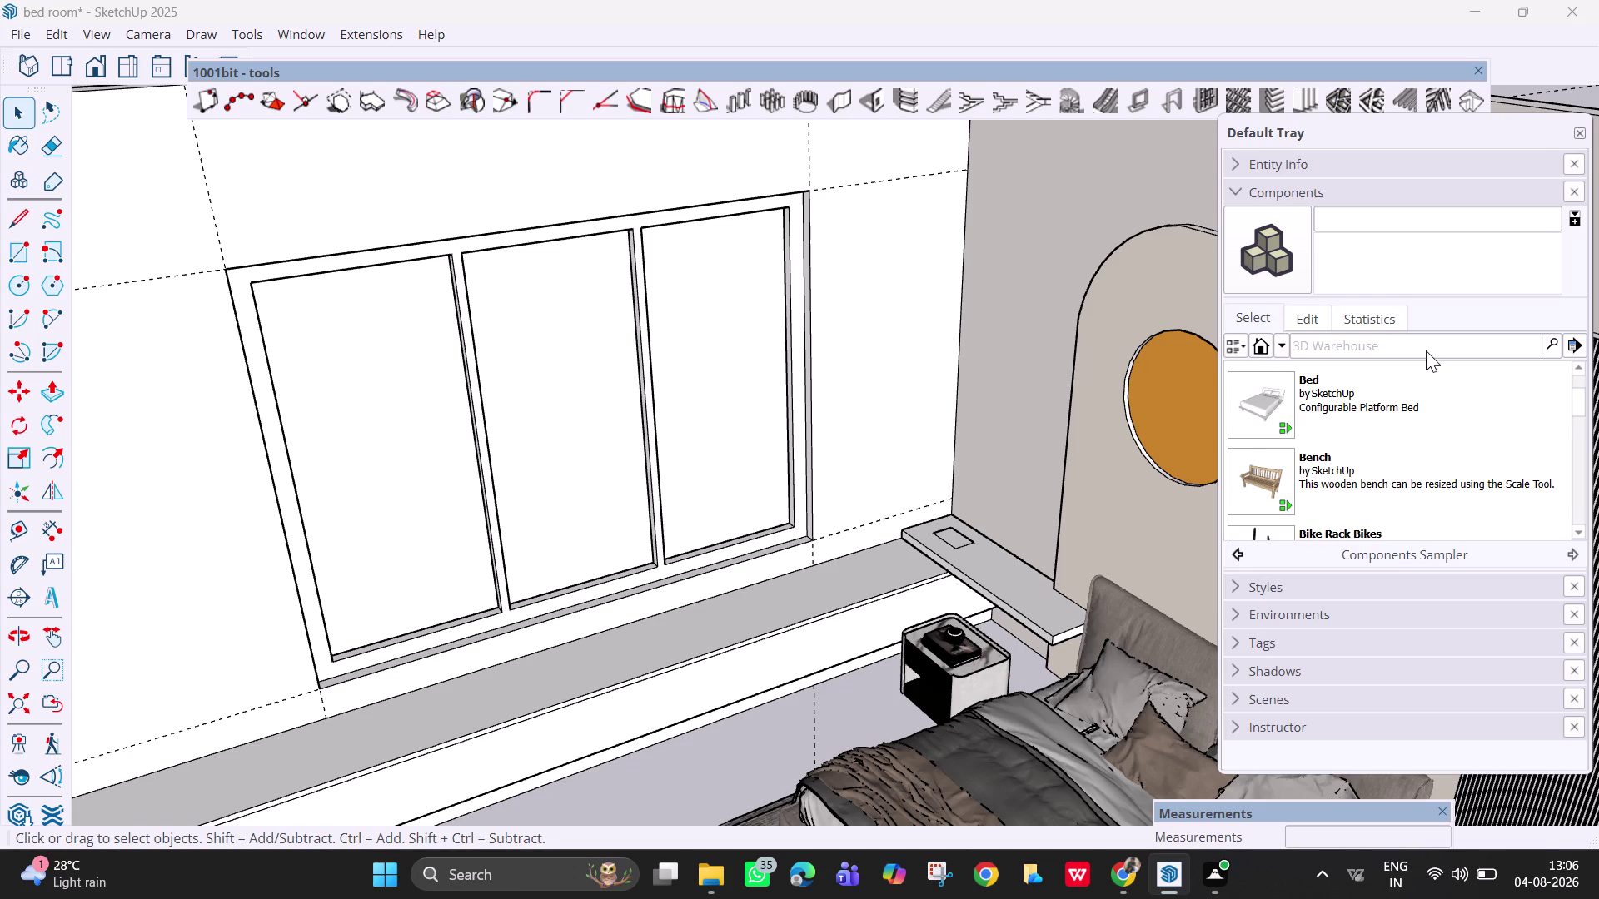
key(Escape)
scroll(down, 3)
scroll(down, 3)
scroll(down, 3)
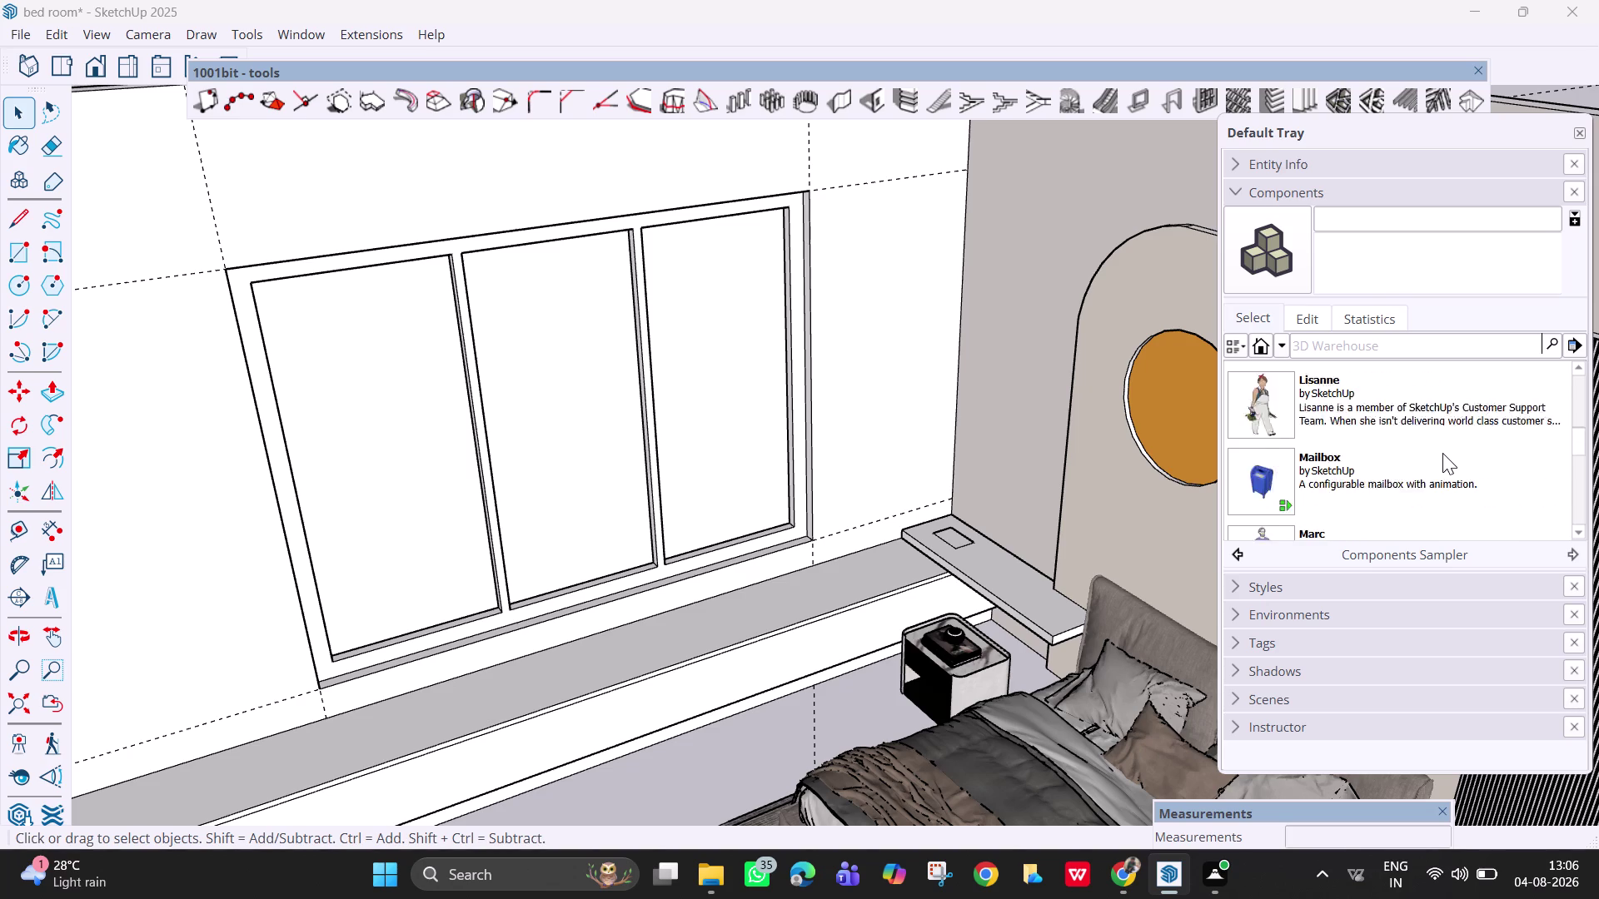
scroll(down, 3)
scroll(down, 3)
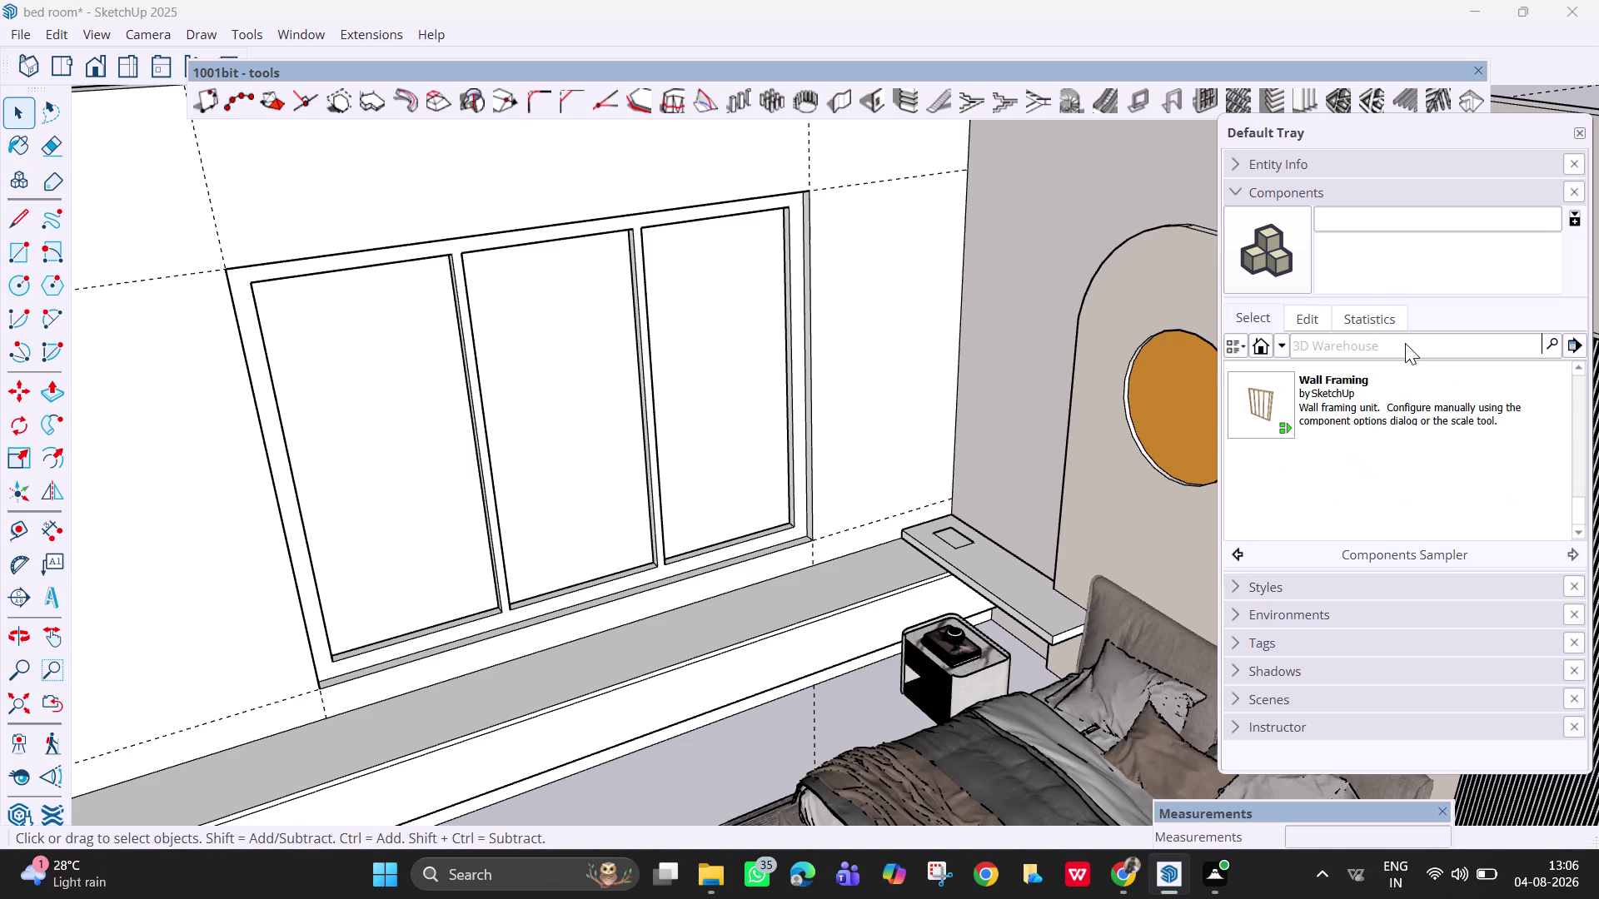
double_click(1404, 343)
double_click(1404, 343)
scroll(up, 3)
scroll(up, 3)
scroll(up, 3)
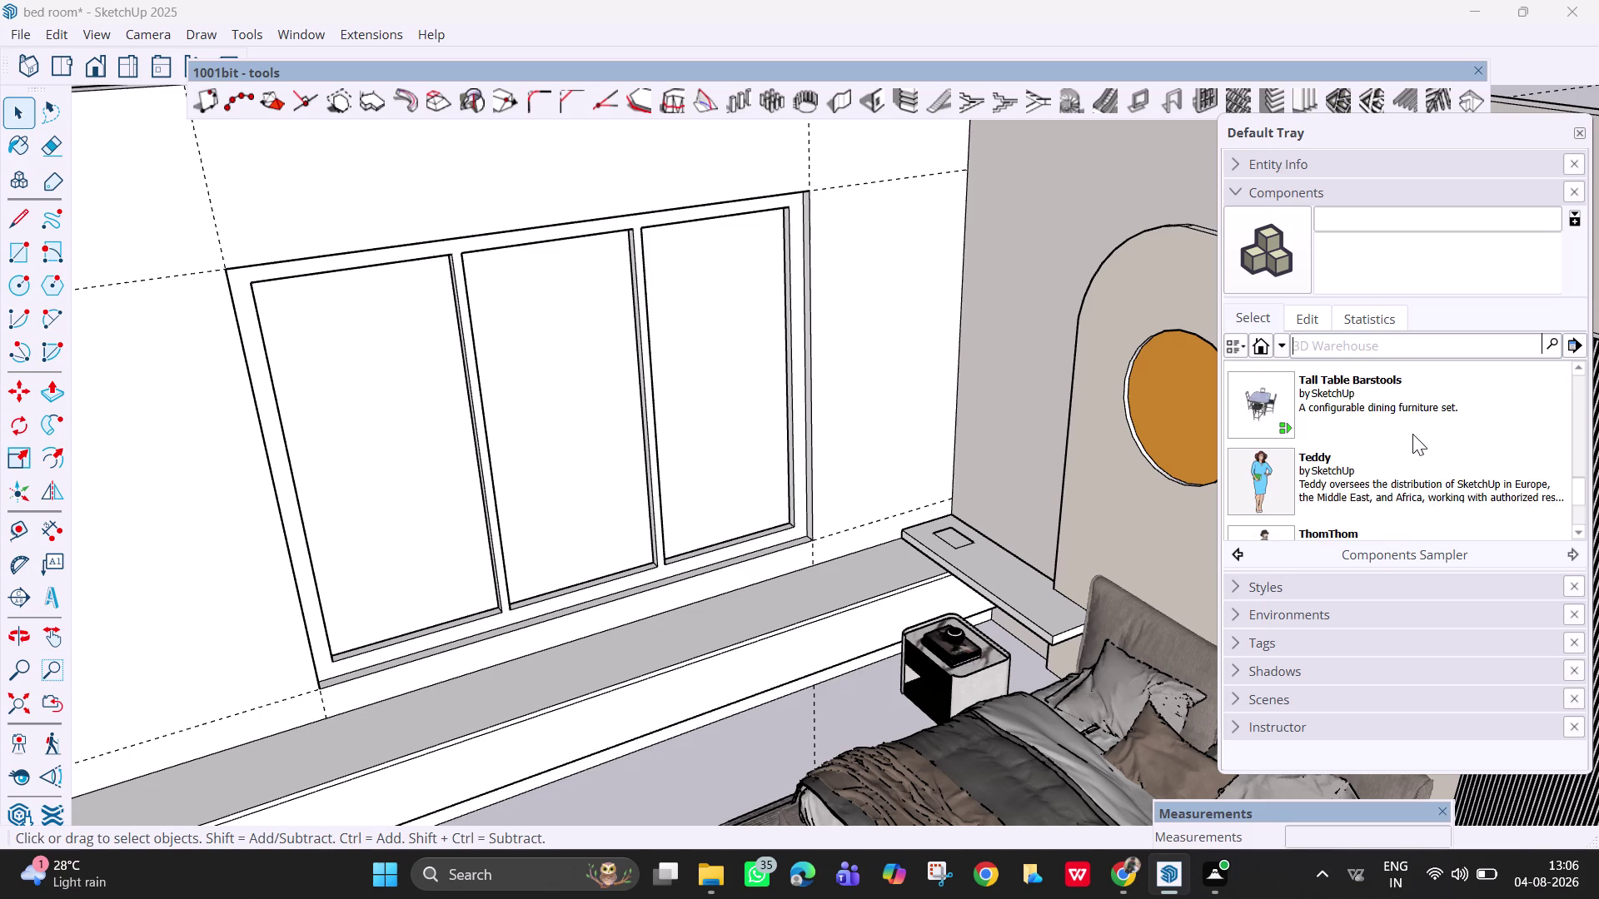
scroll(up, 3)
scroll(up, 3)
scroll(up, 3)
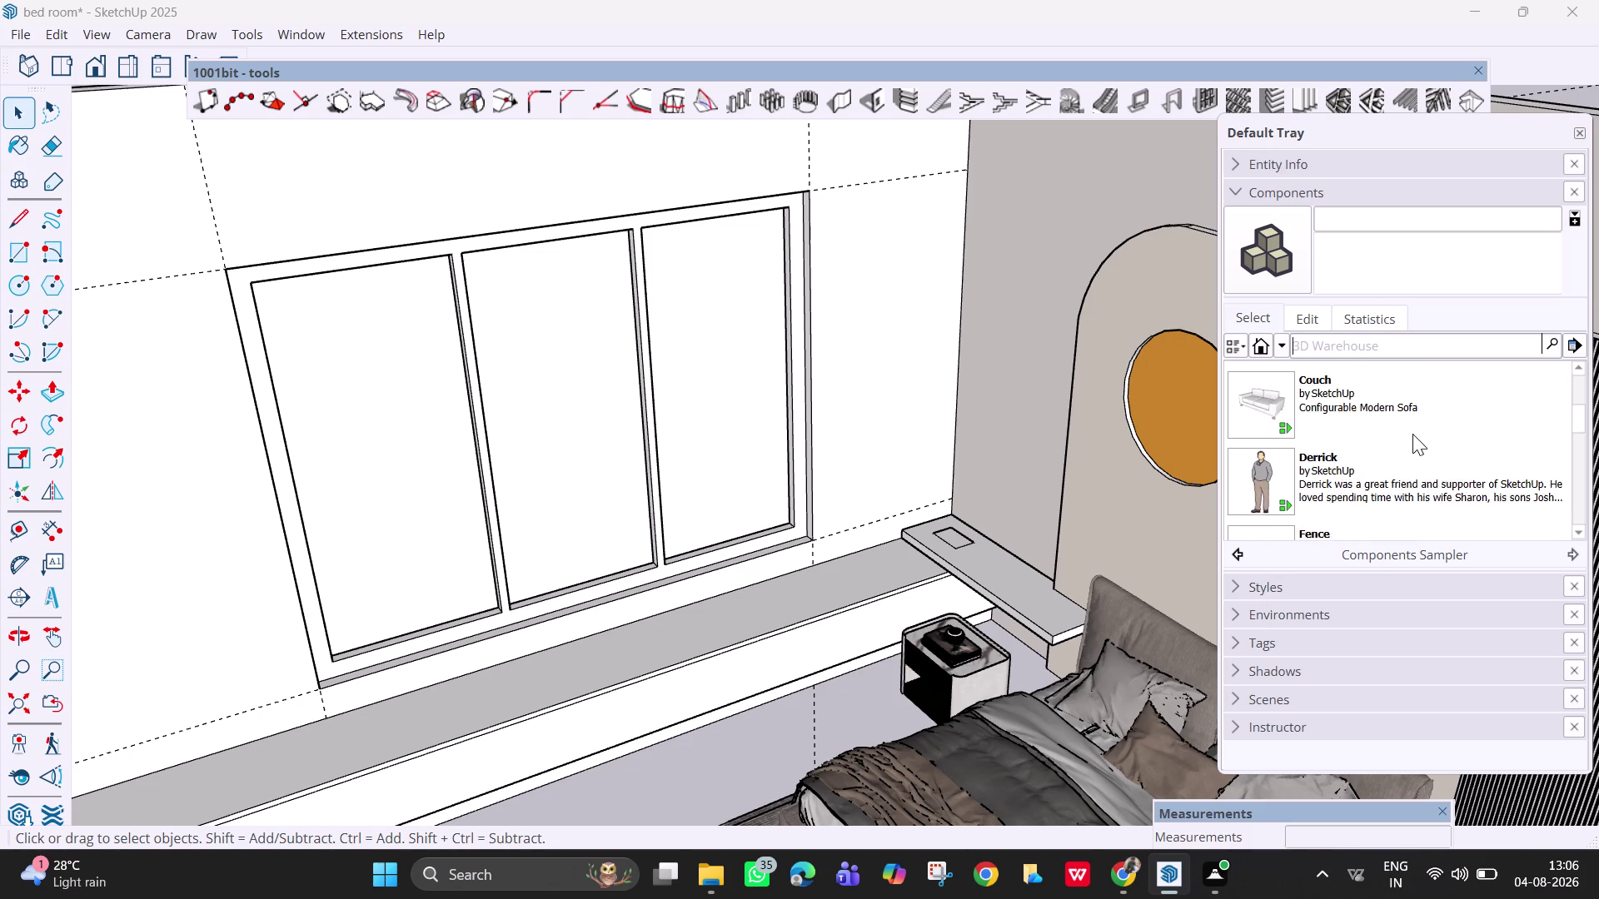
scroll(up, 3)
scroll(up, 3)
scroll(up, 3)
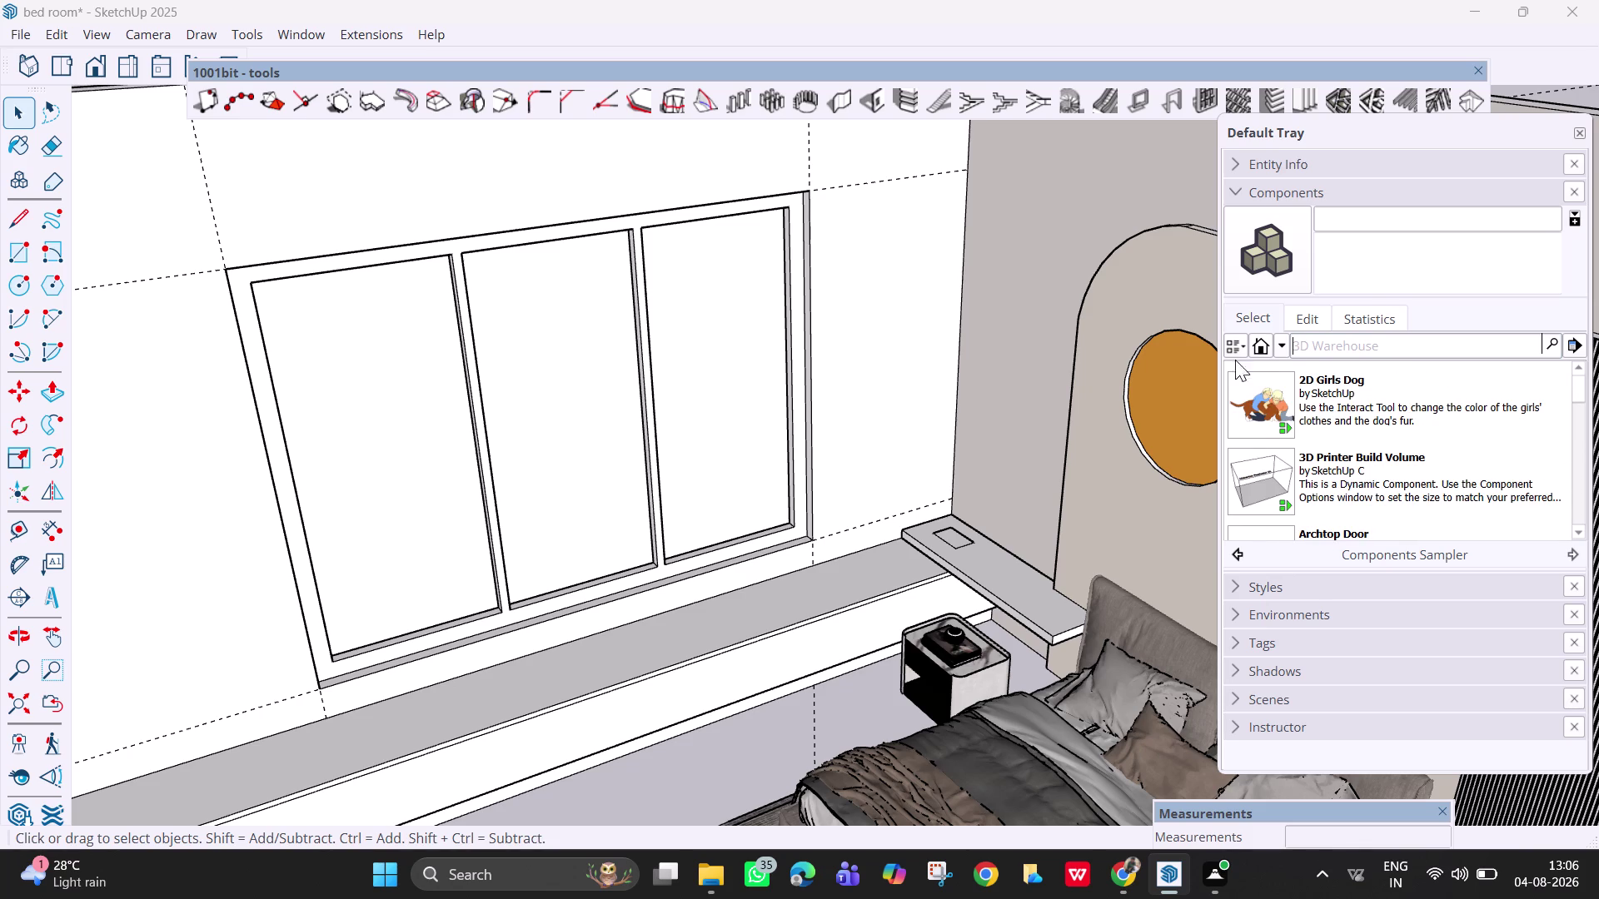
List the components already in the model via the In Model home icon.
key(Escape)
key(Escape)
key(Escape)
key(Escape)
key(Escape)
key(Escape)
triple_click(1370, 346)
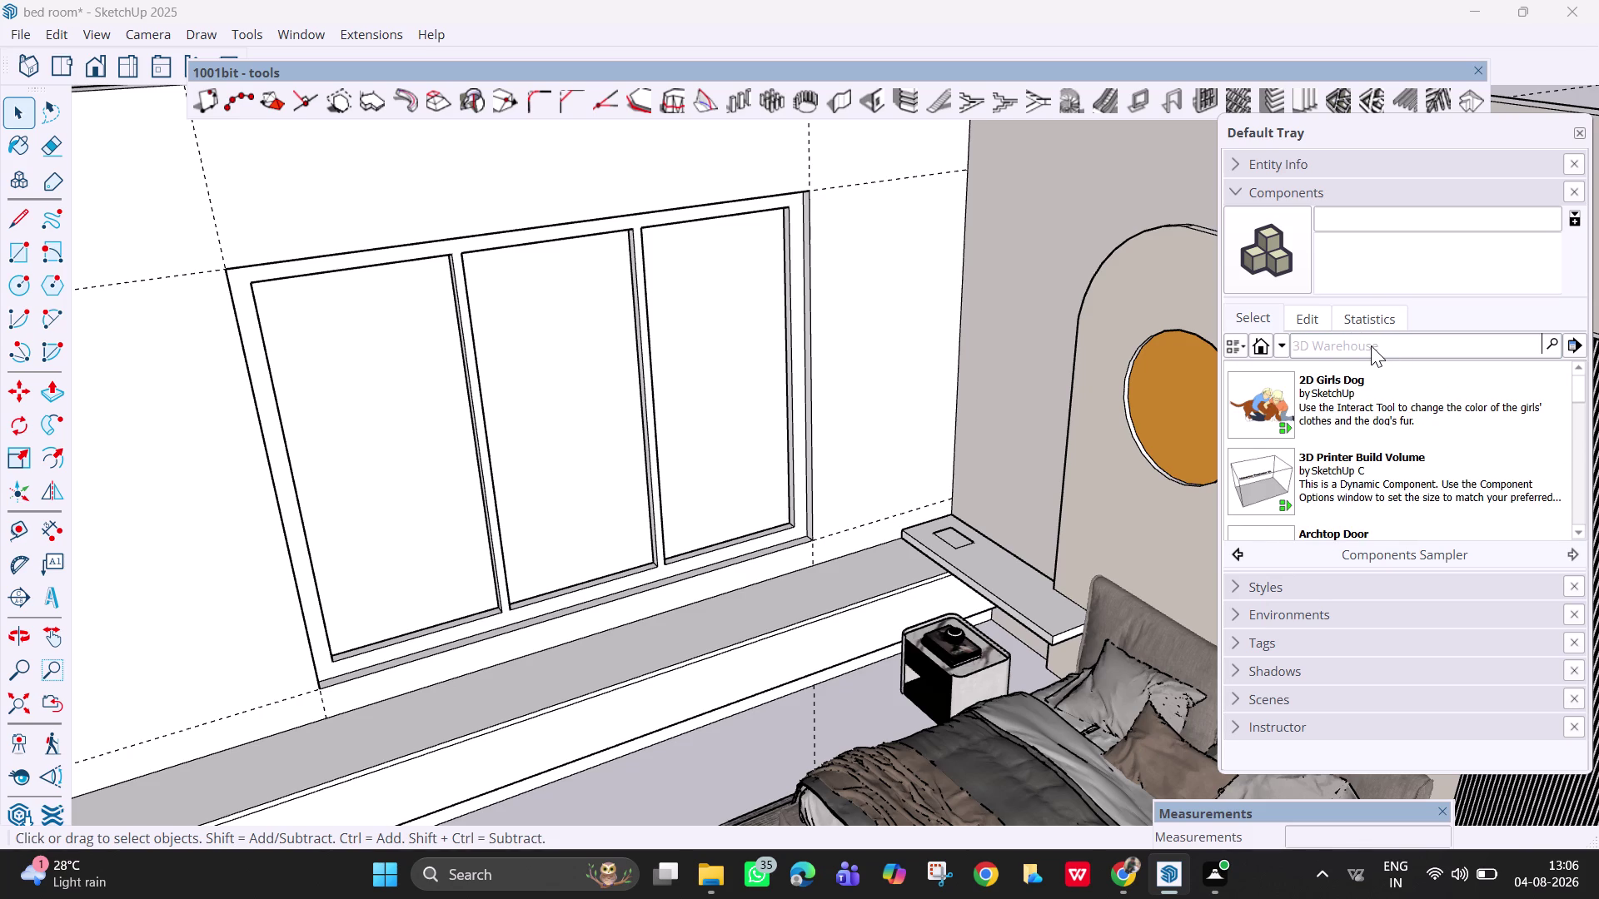
double_click(1370, 346)
click(1265, 258)
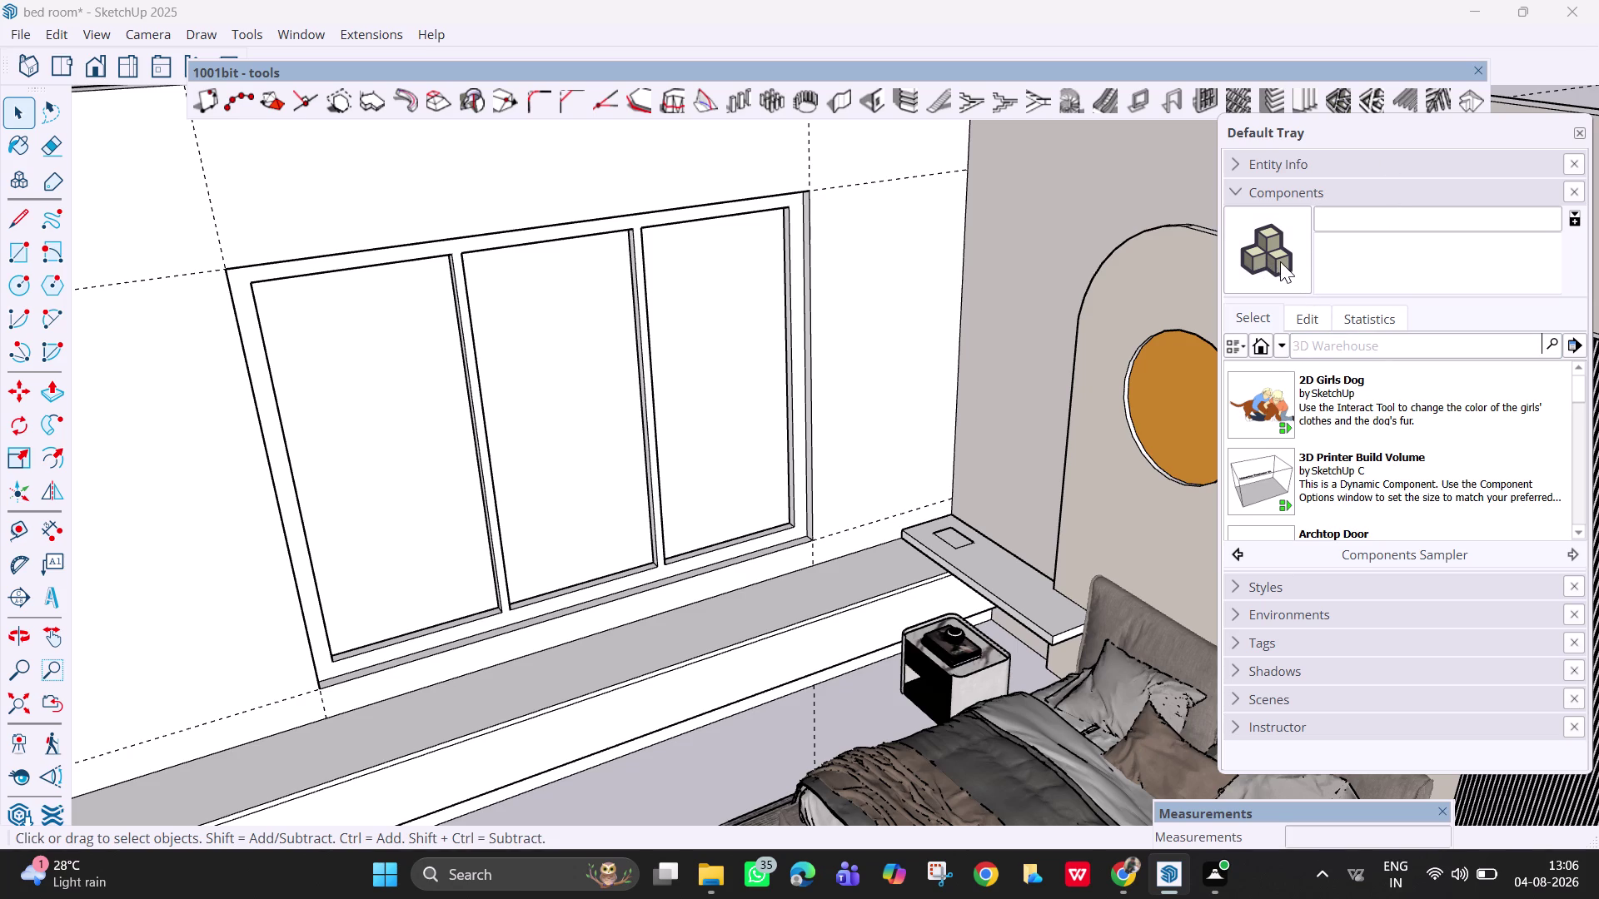
double_click(1279, 259)
double_click(1280, 261)
click(1263, 350)
click(1262, 349)
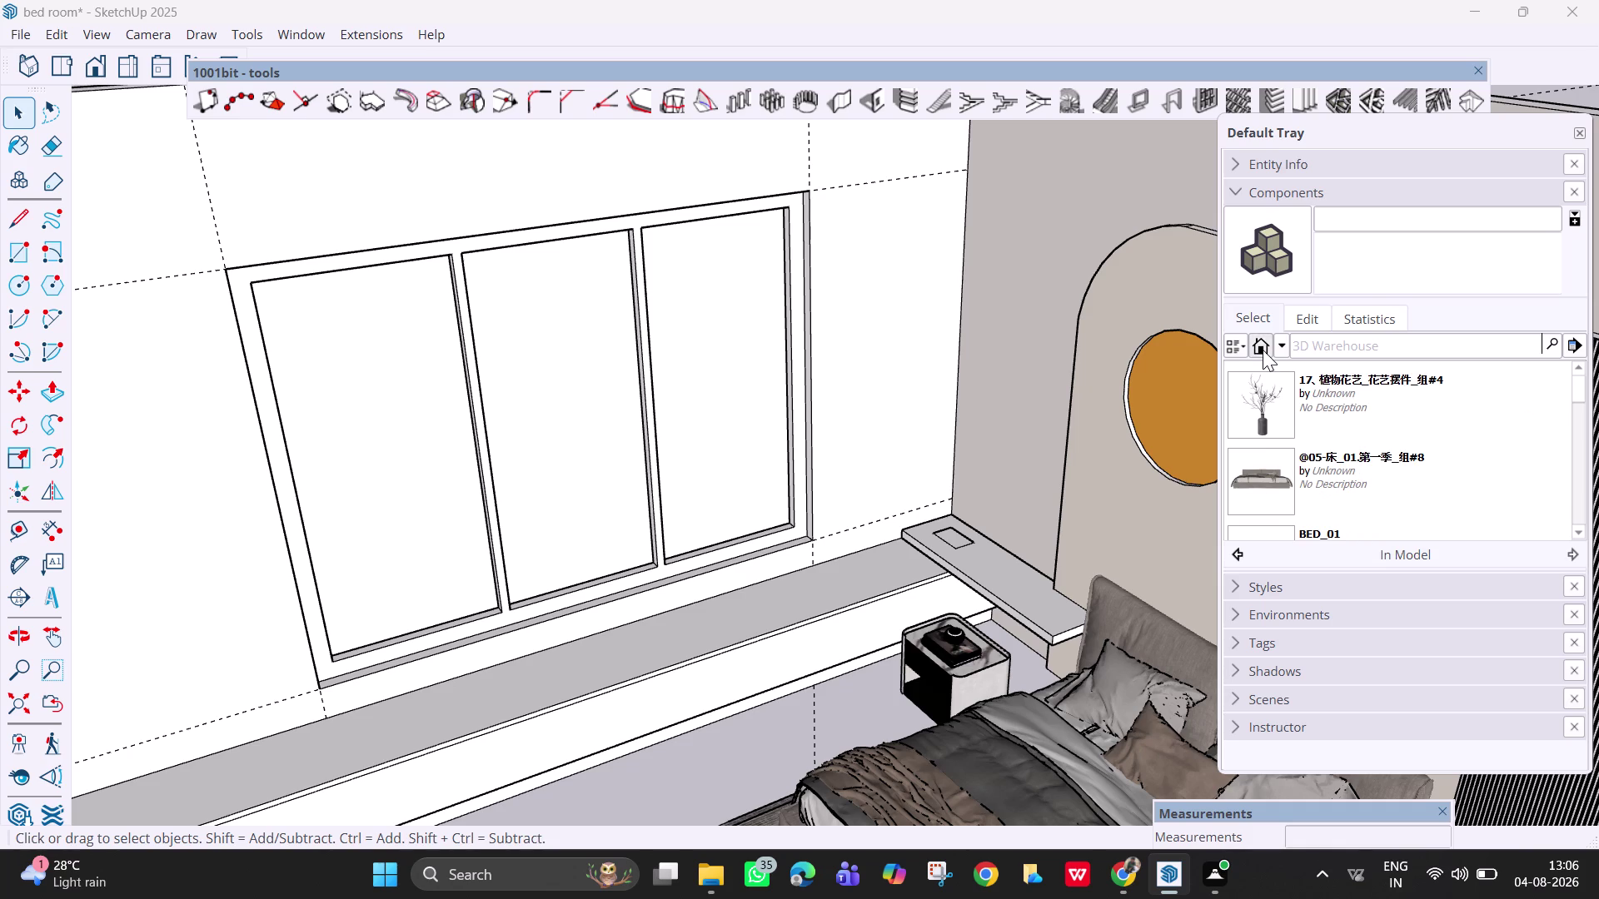
Review the In Model list, then remove the Components panel from the tray.
scroll(down, 3)
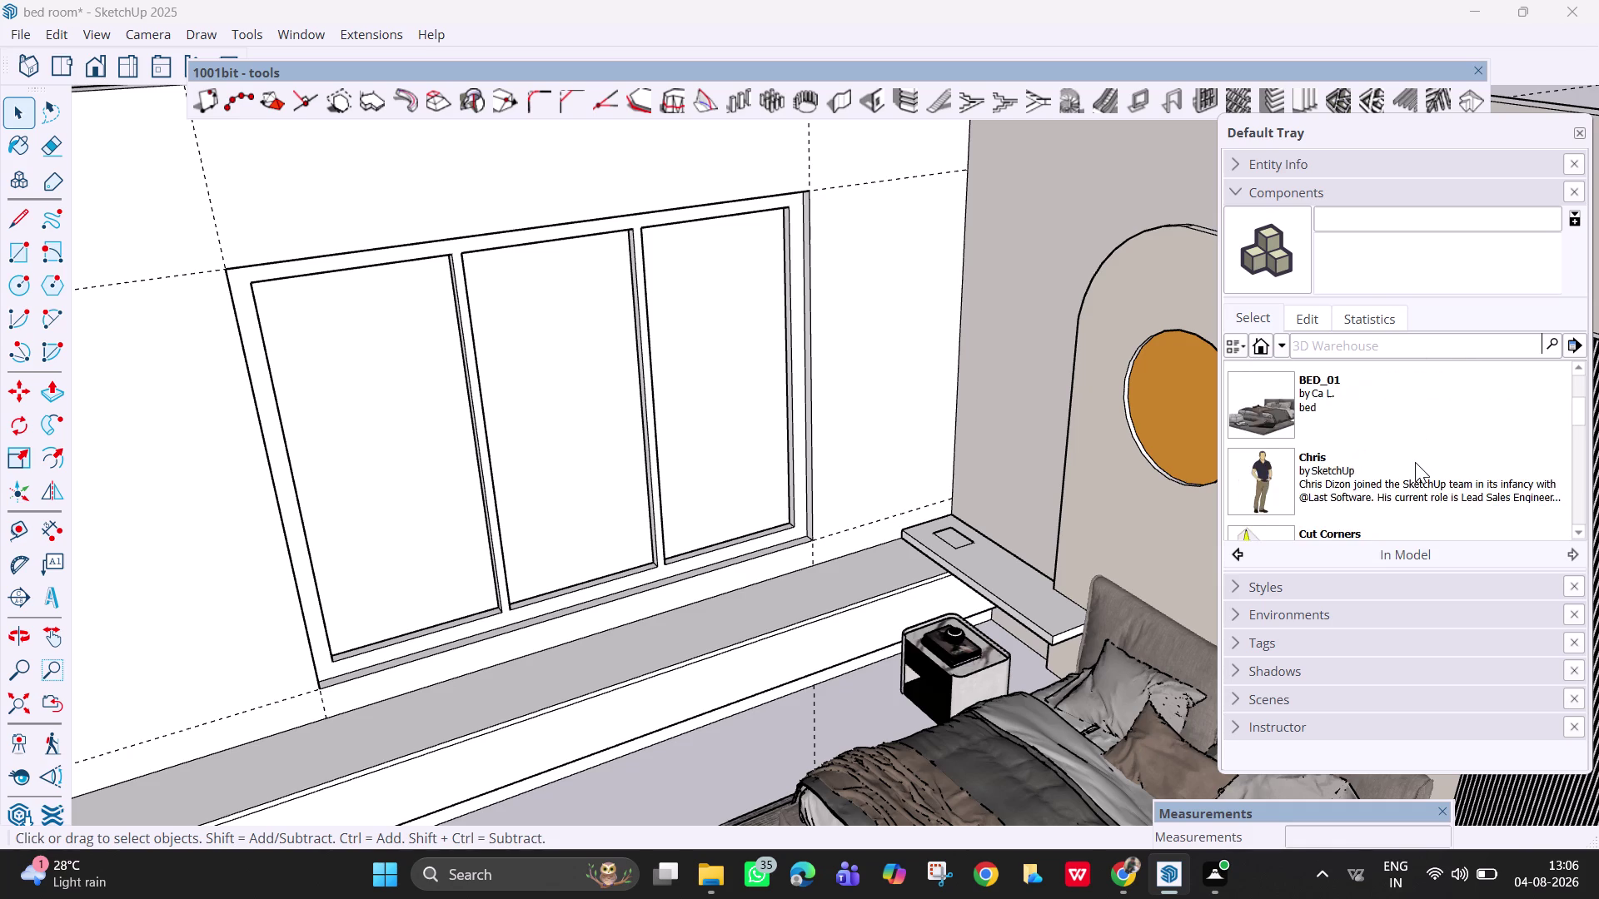
scroll(up, 3)
scroll(up, 3)
scroll(down, 3)
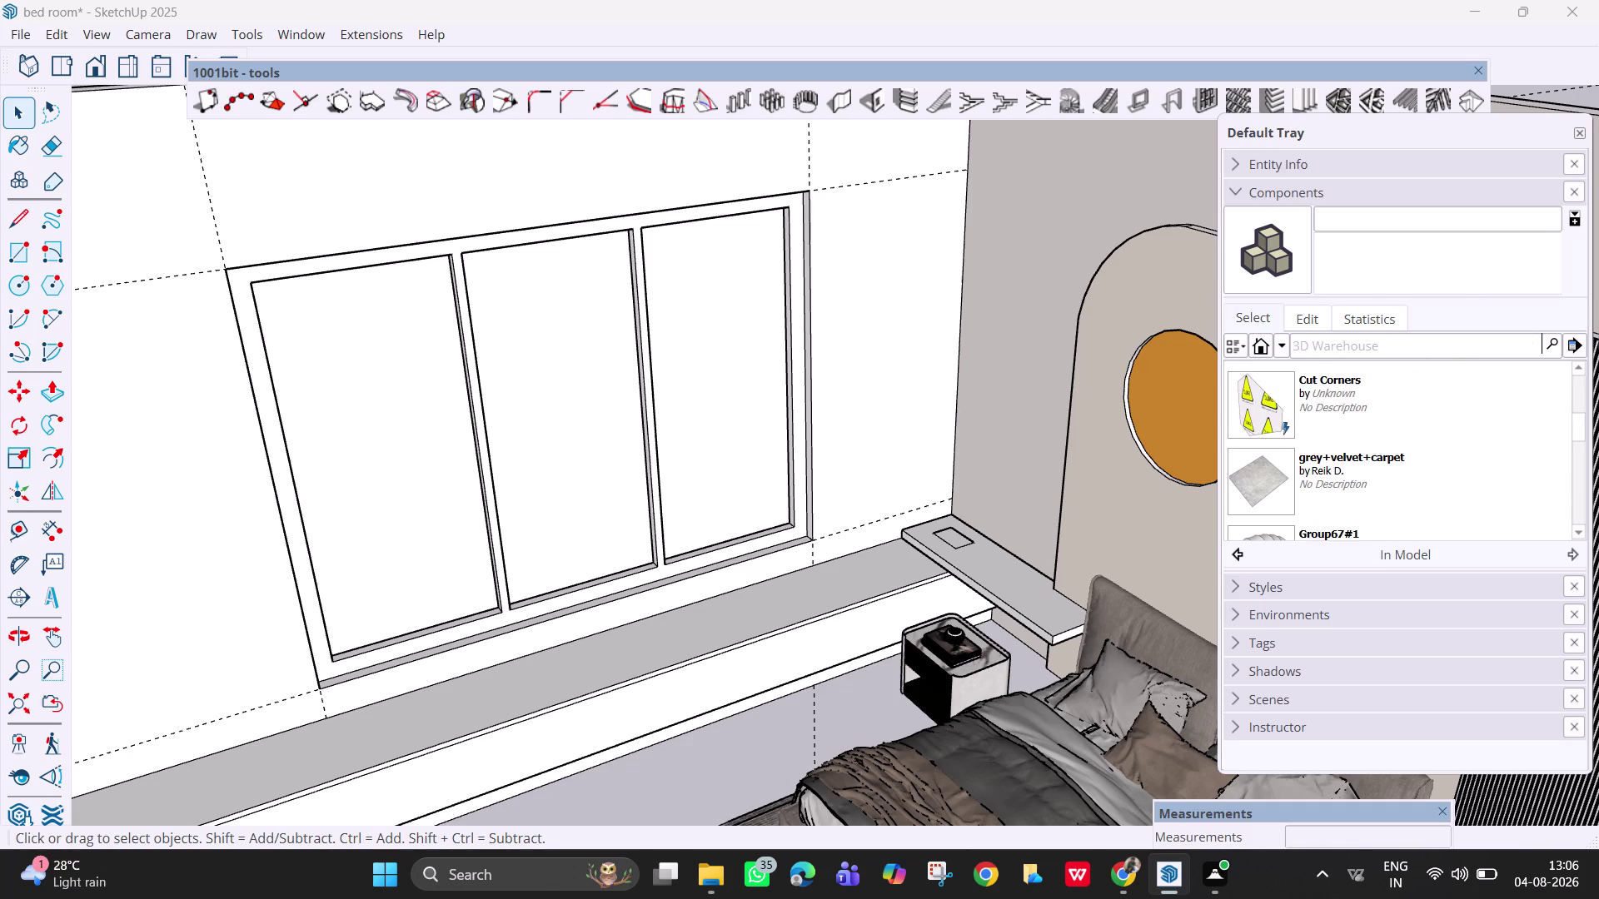
click(1577, 193)
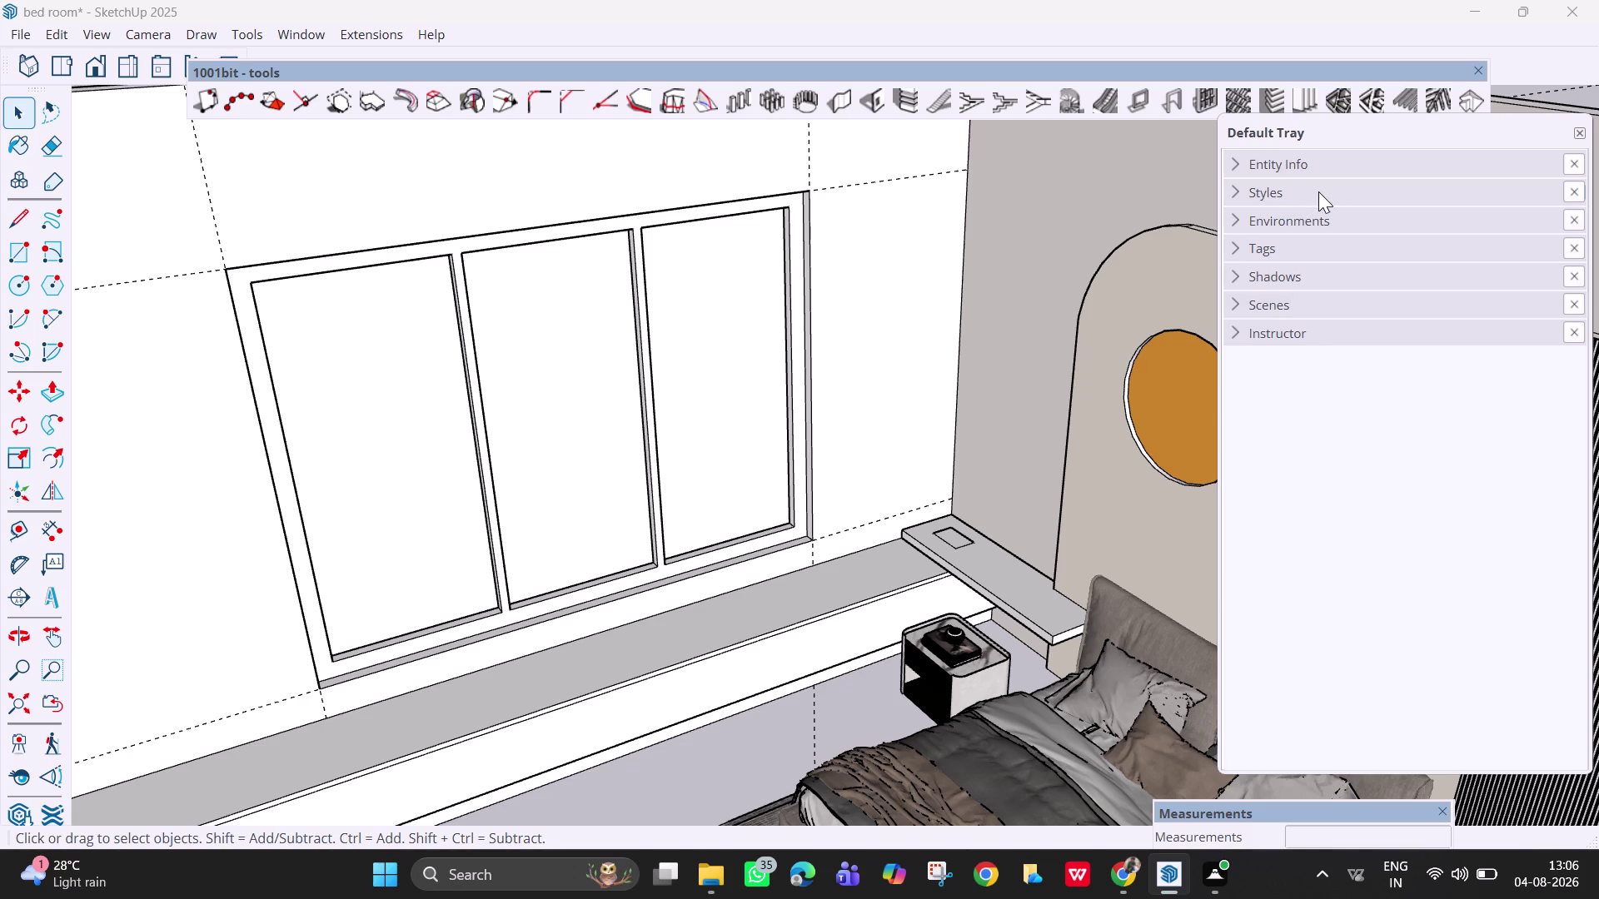
Hide the Default Tray and show it again from the Window menu.
click(1584, 132)
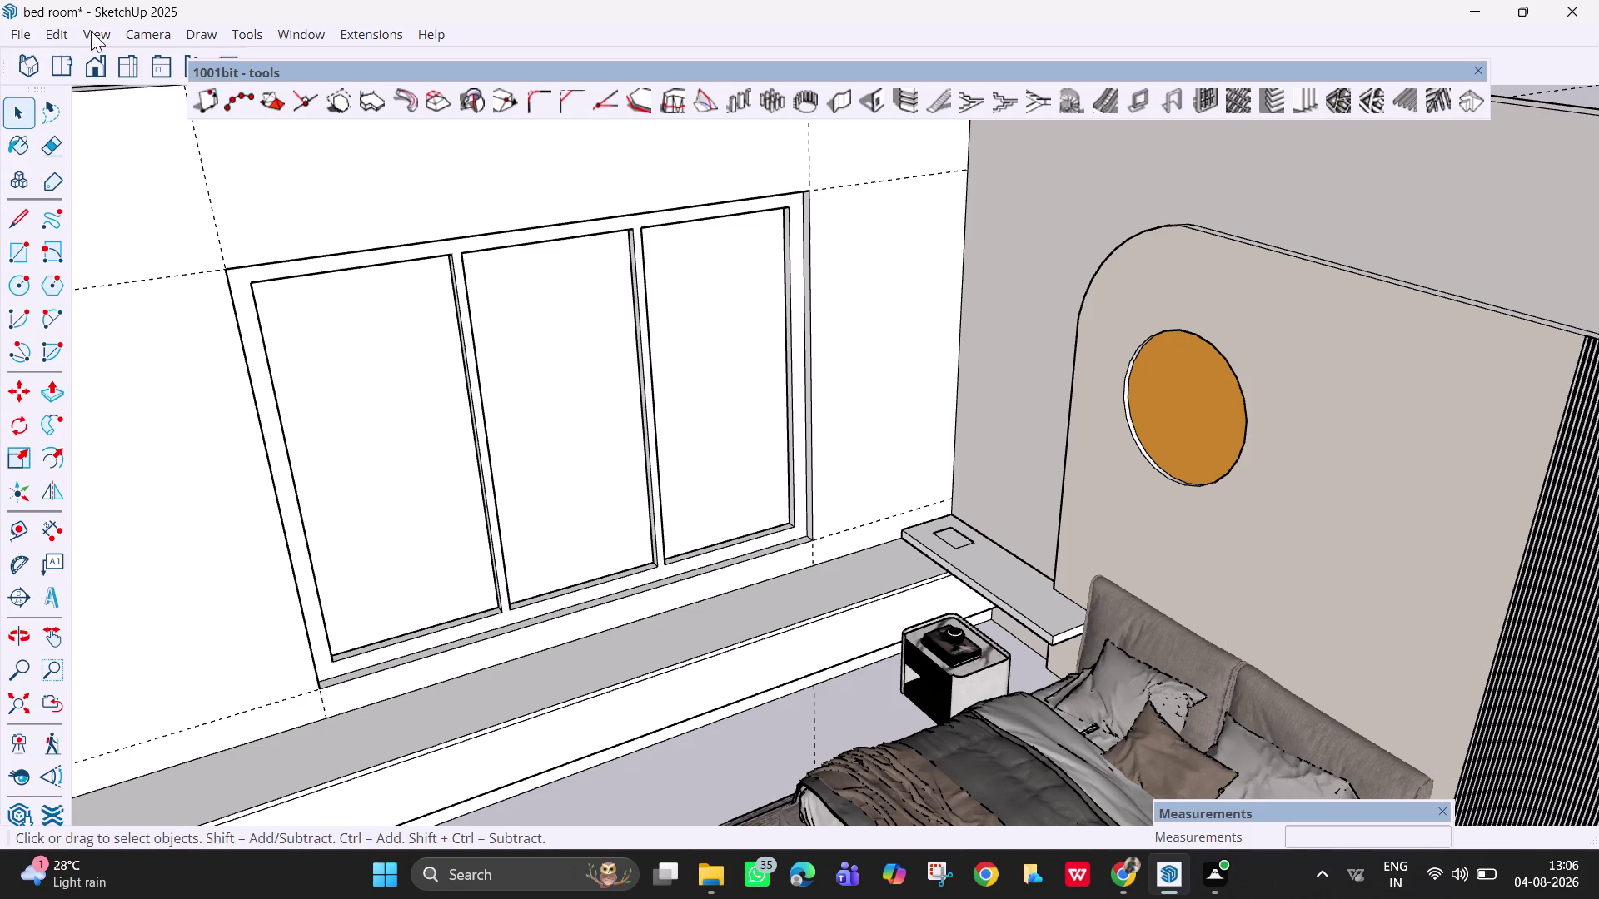
click(294, 29)
click(340, 57)
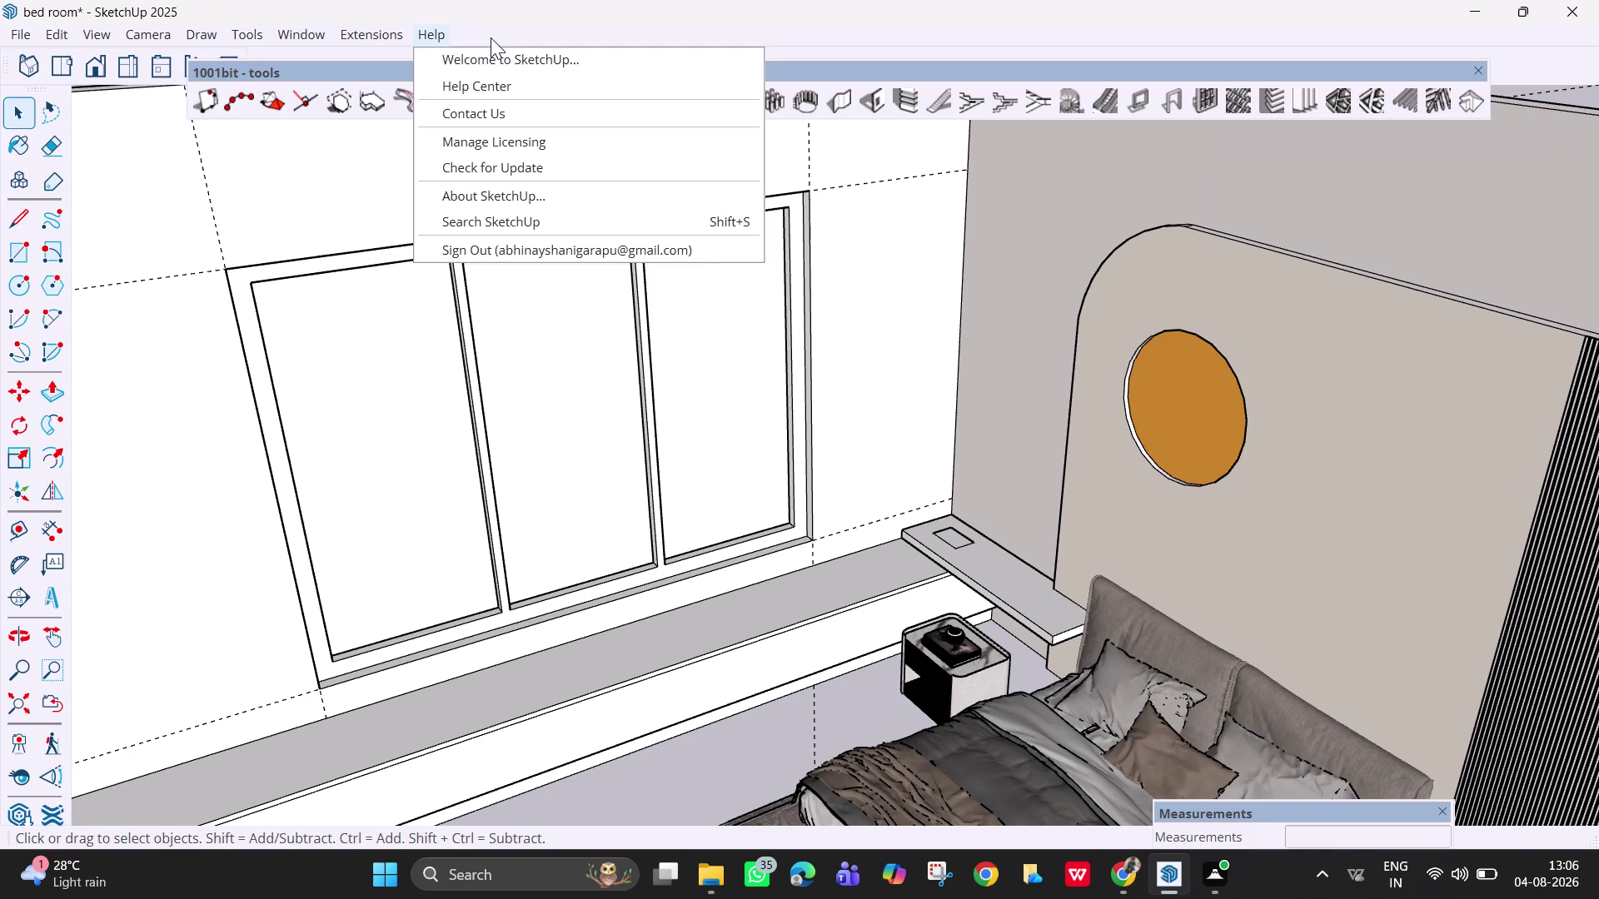
click(303, 30)
click(317, 39)
click(338, 53)
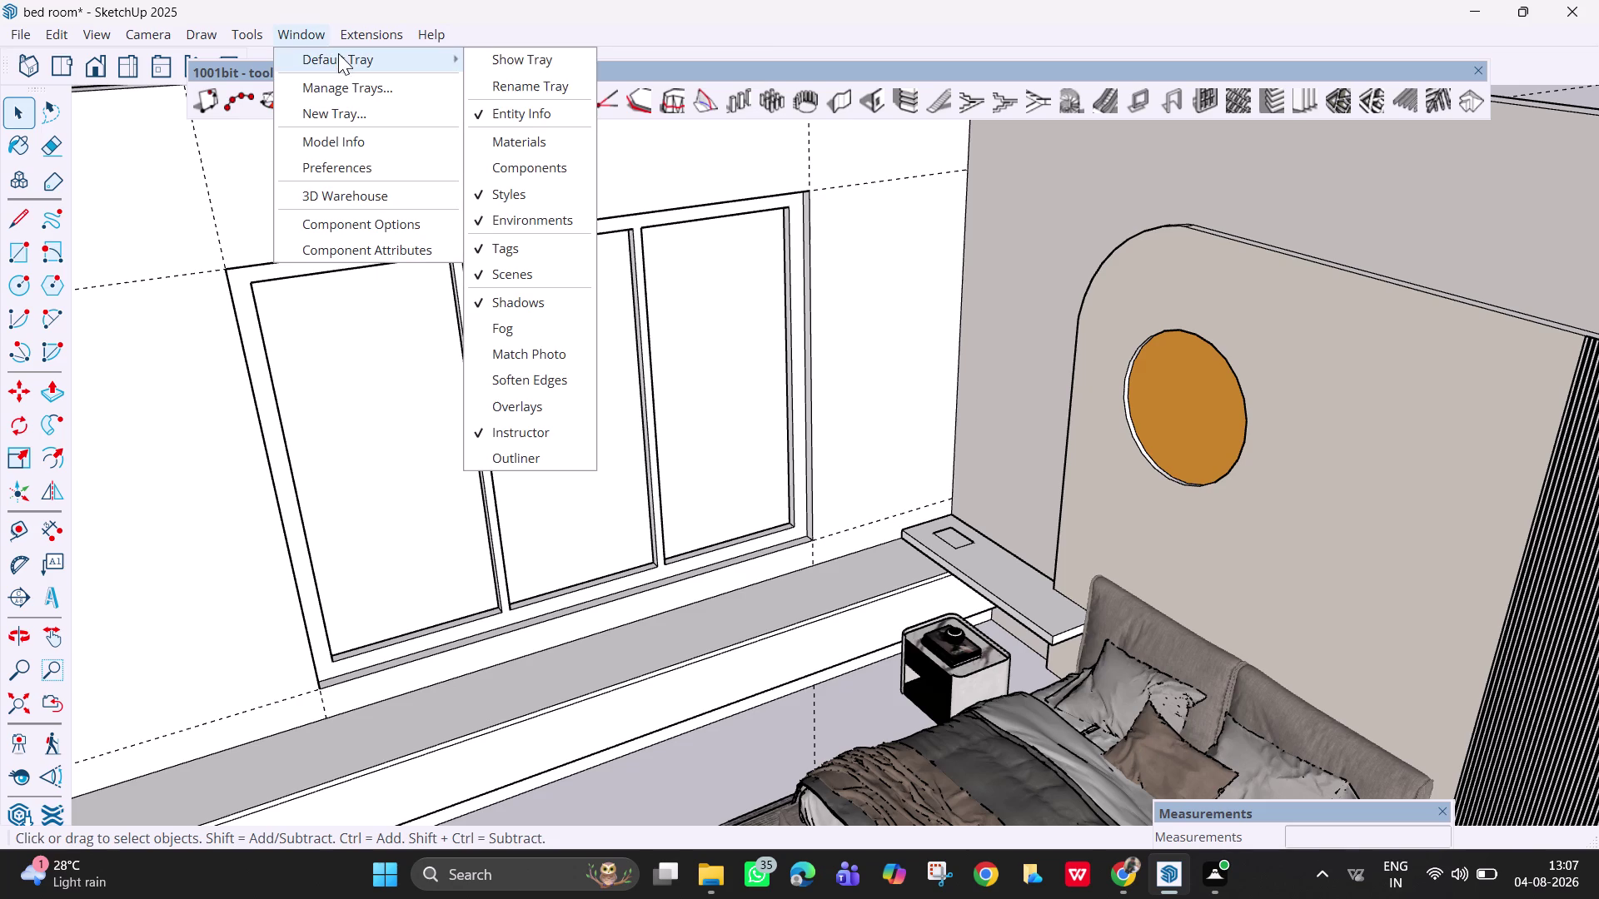
click(513, 53)
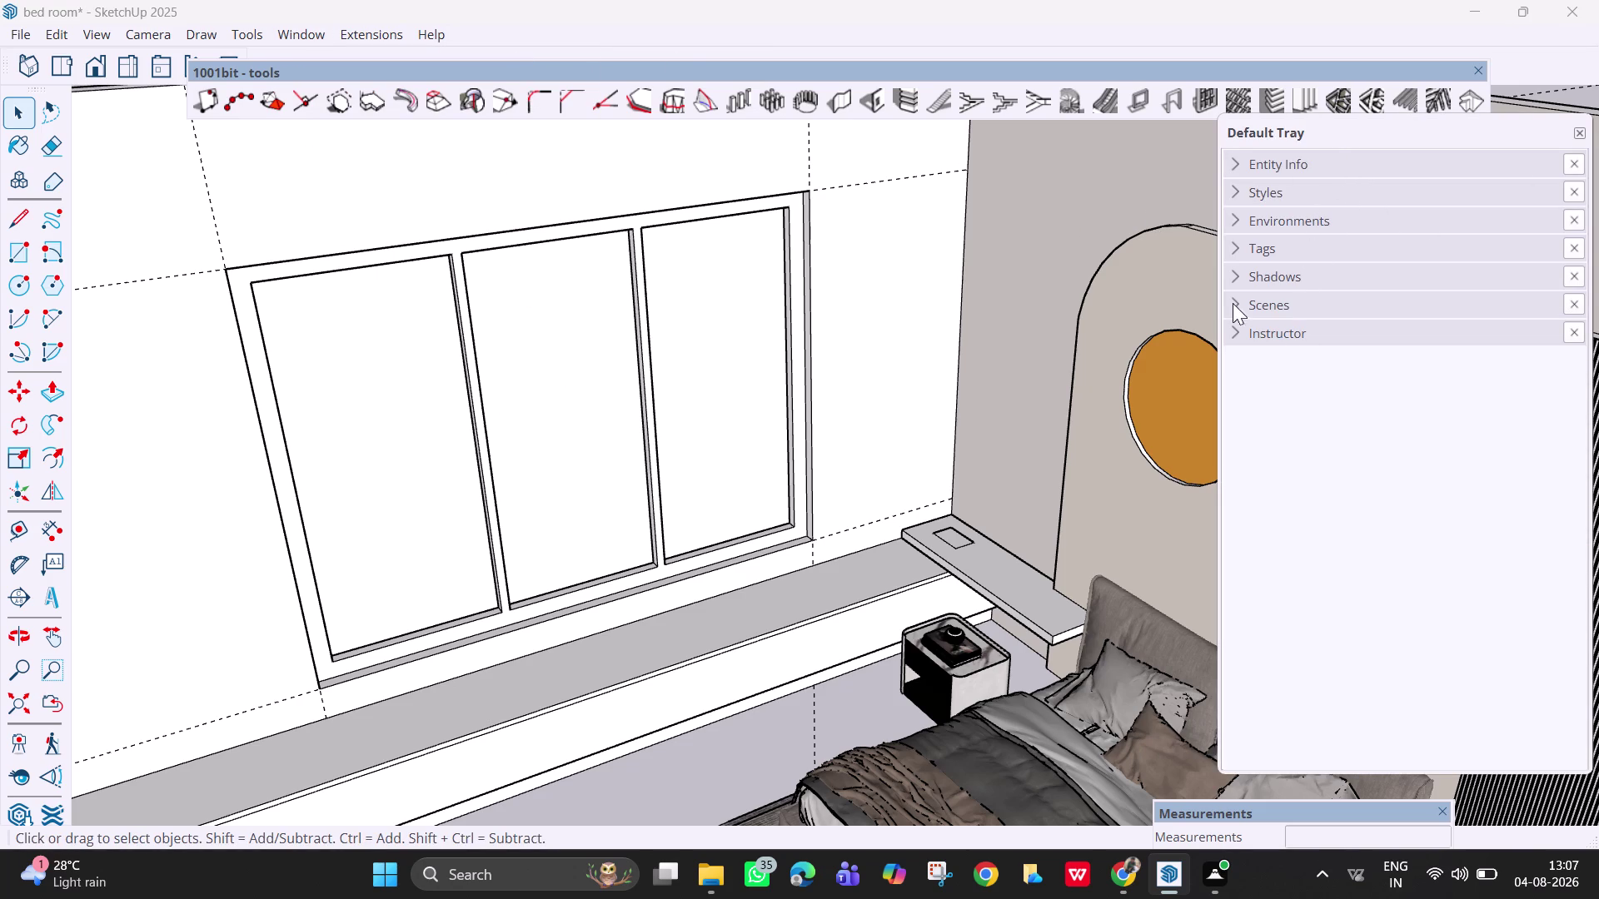
In Manage Trays, add a new tray containing only the Materials panel.
right_click(1422, 139)
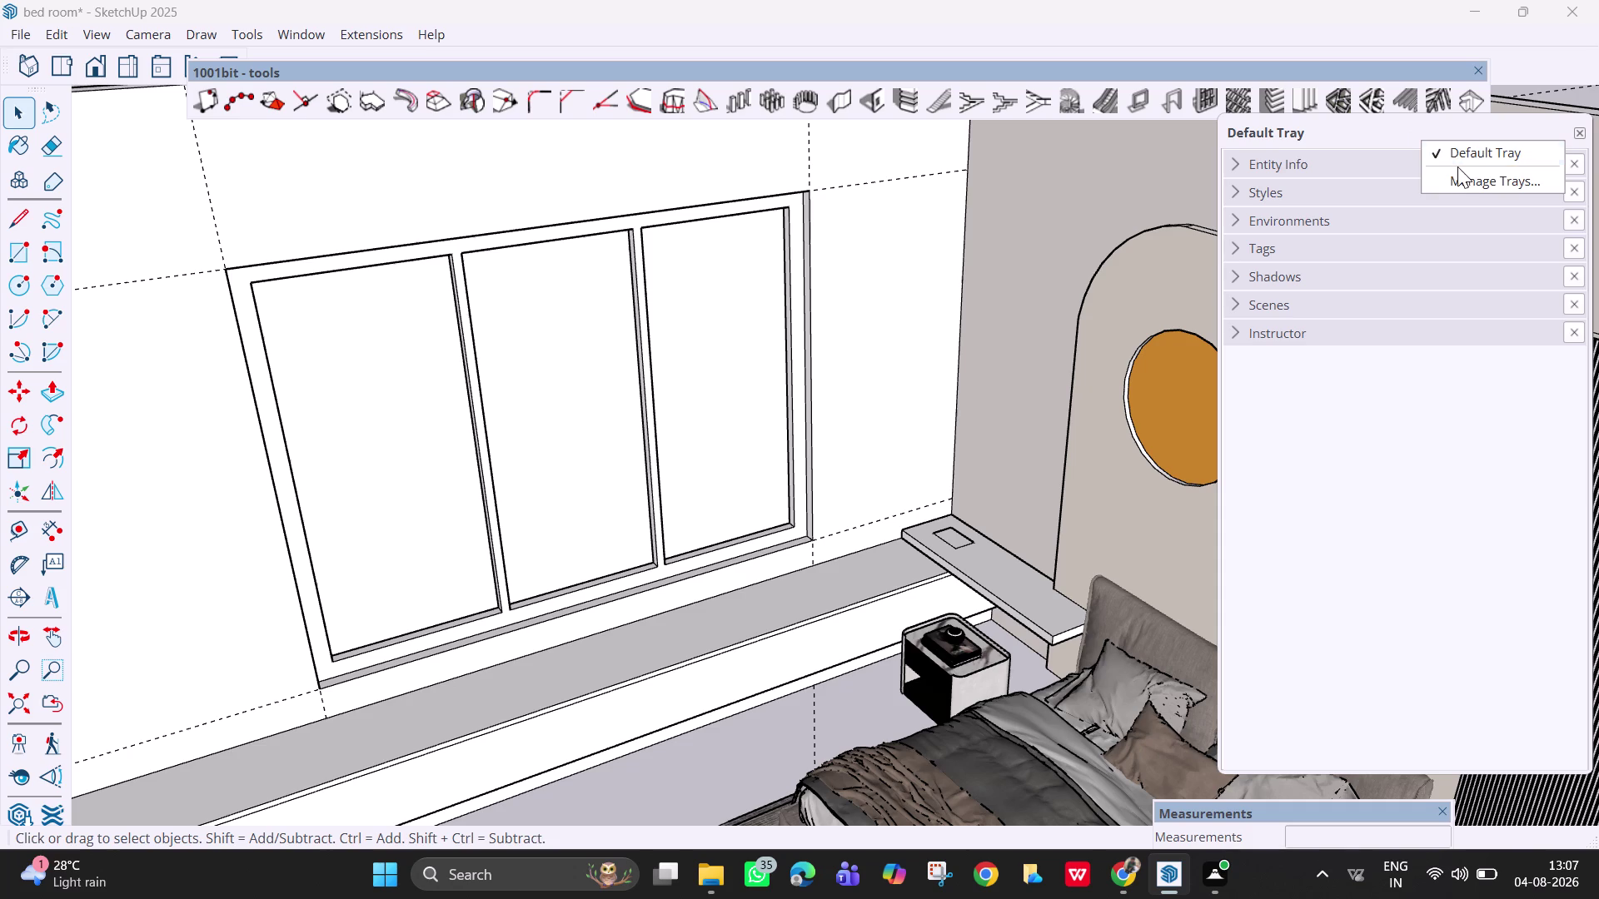
click(1457, 176)
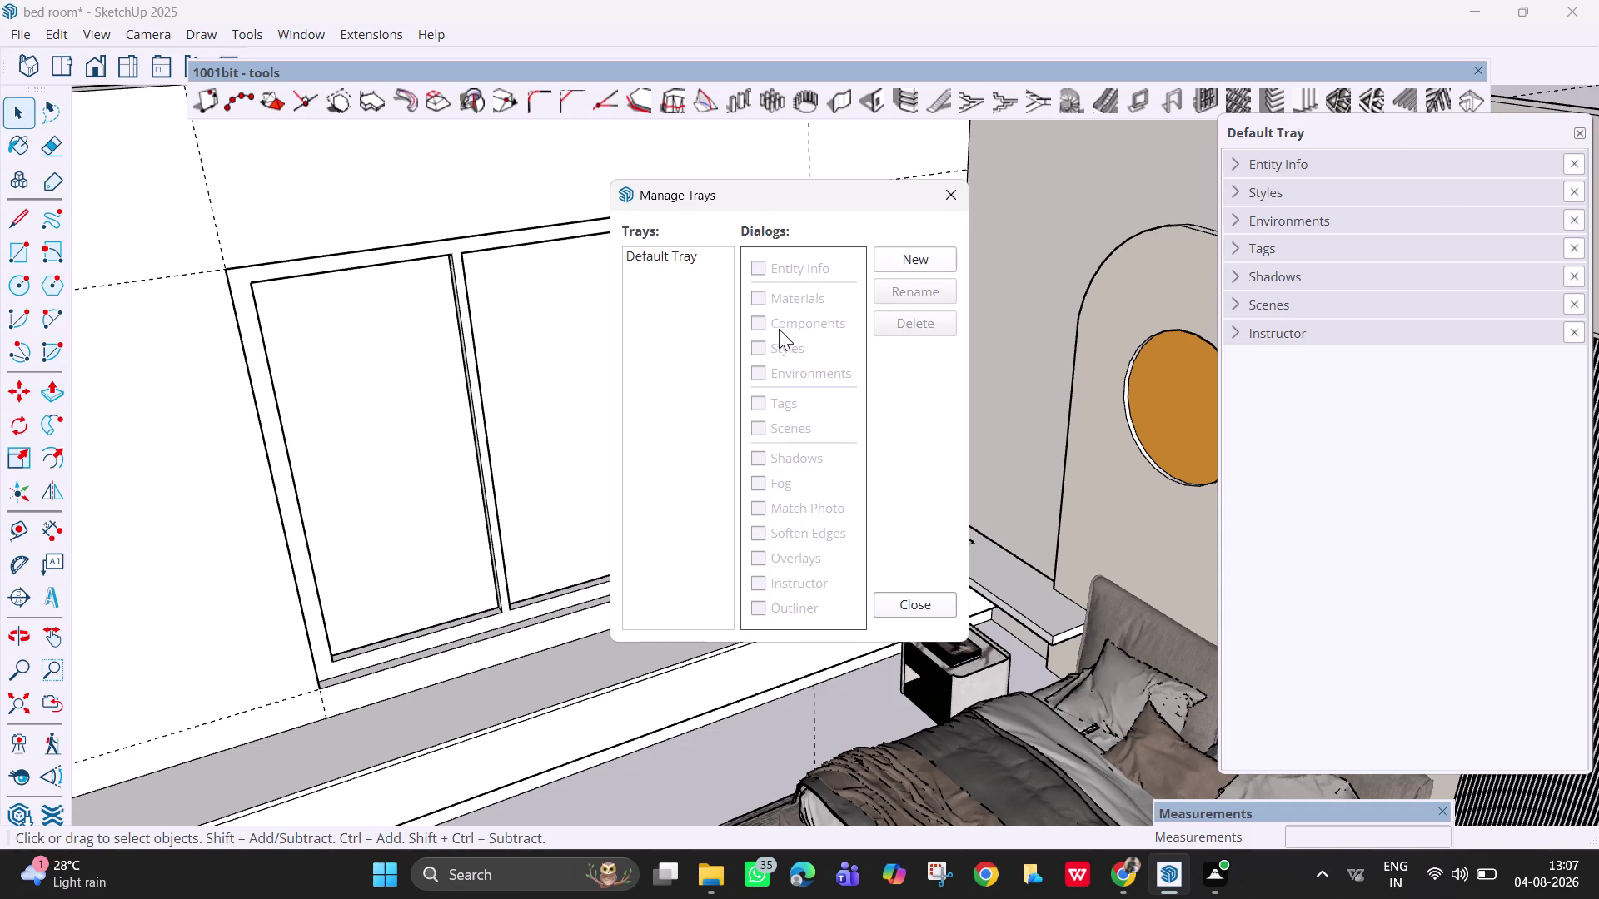
click(763, 320)
double_click(757, 332)
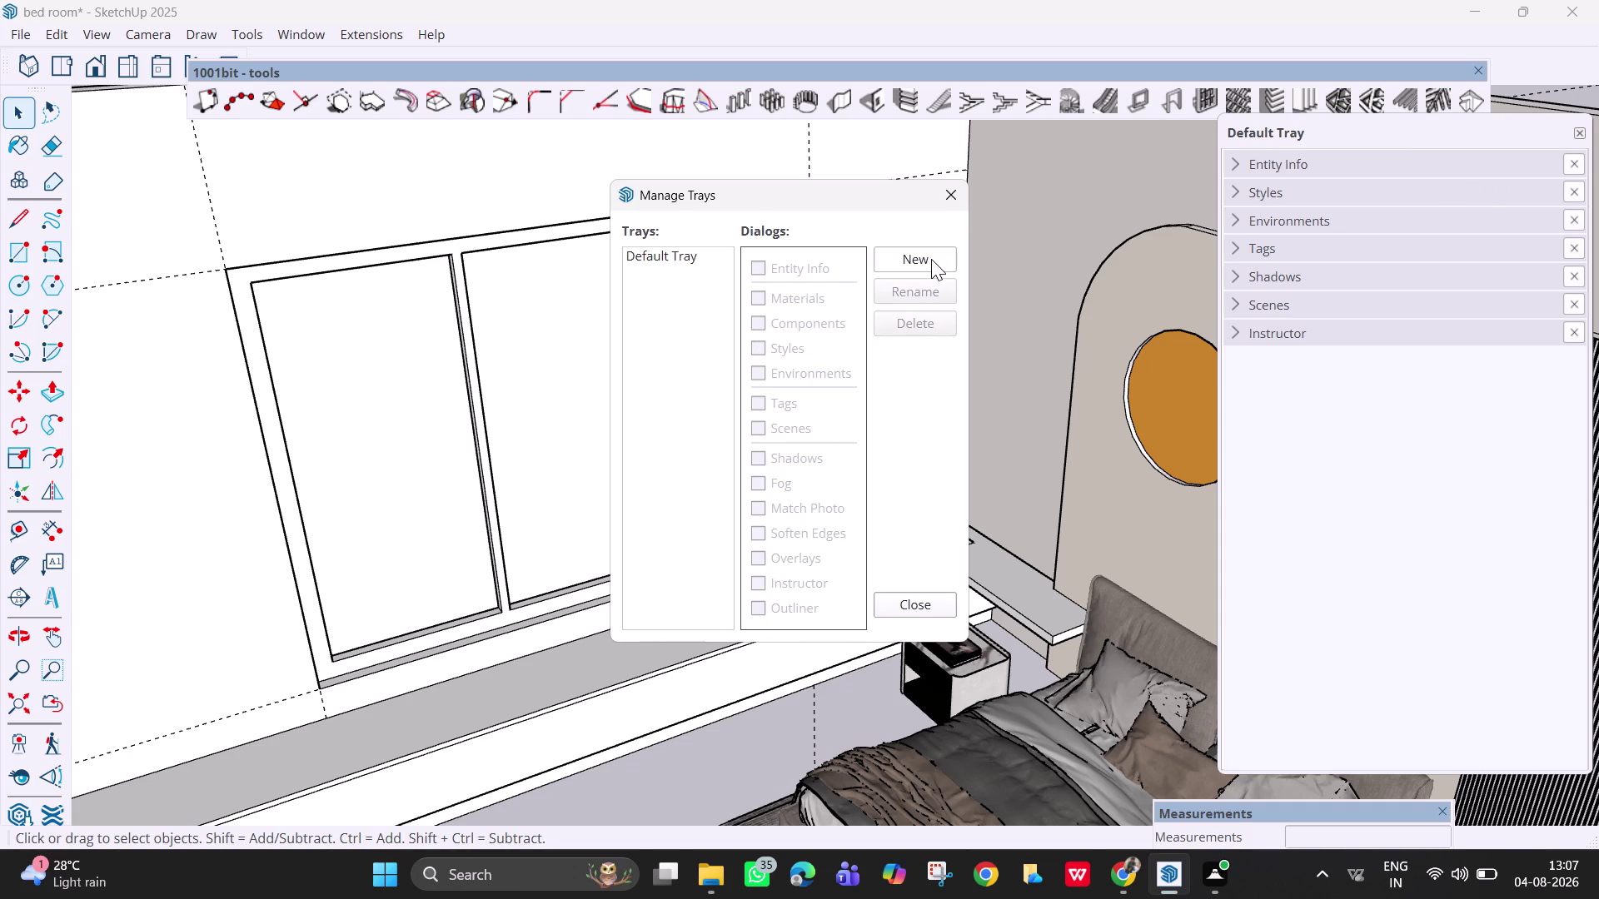
click(931, 259)
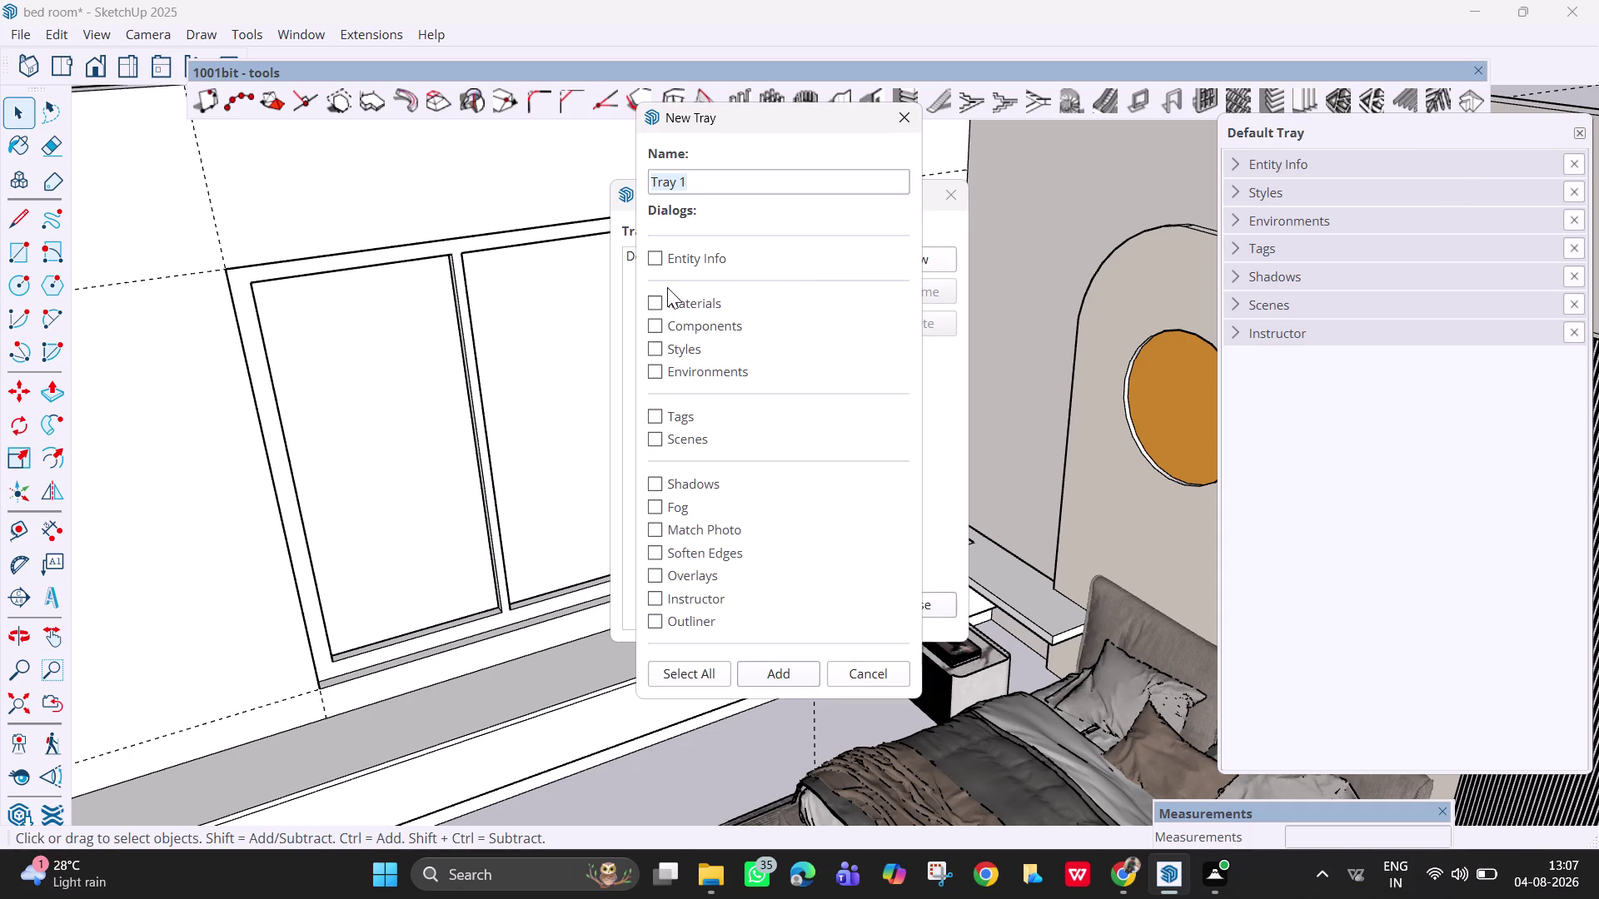
click(657, 305)
click(779, 669)
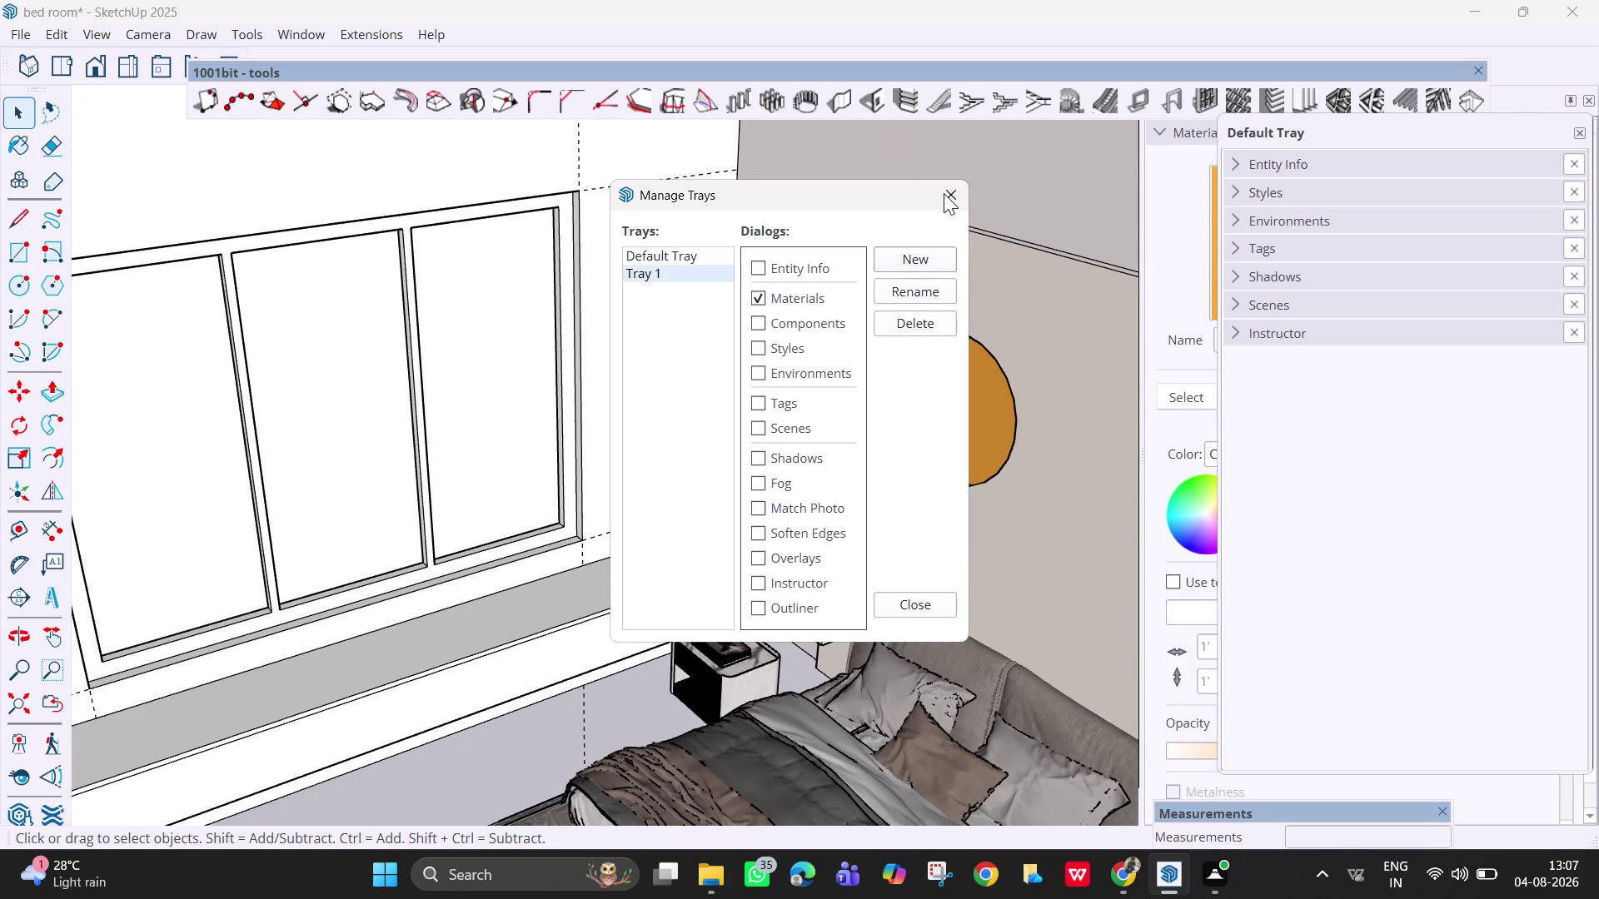
Close the Manage Trays dialog.
click(946, 195)
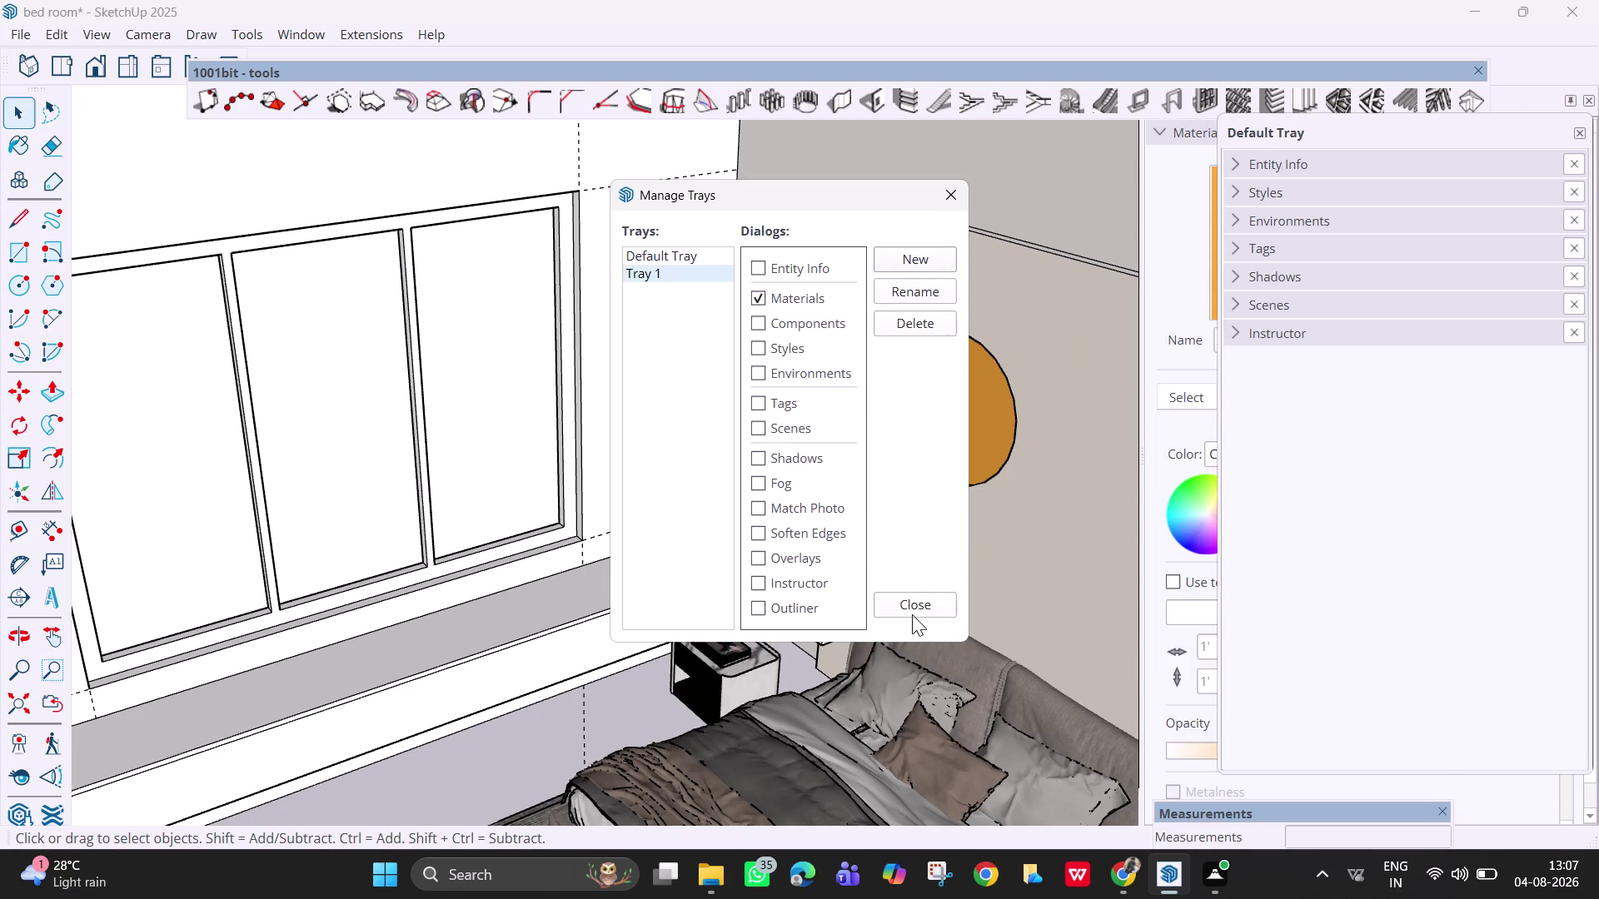
double_click(909, 607)
double_click(1578, 134)
key(Escape)
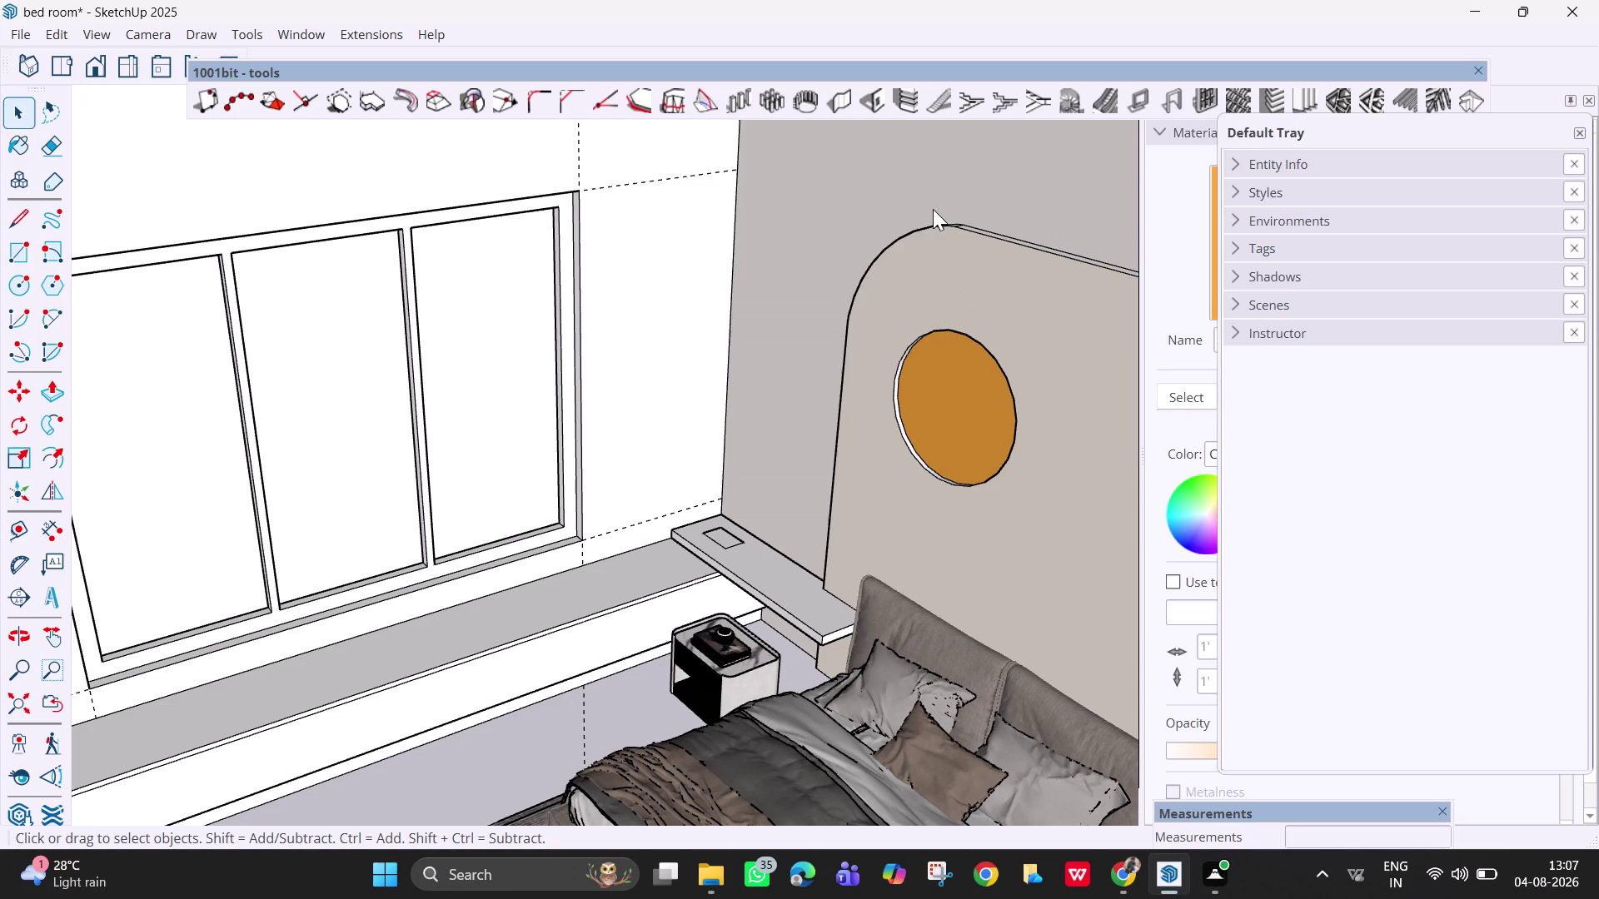
click(1580, 131)
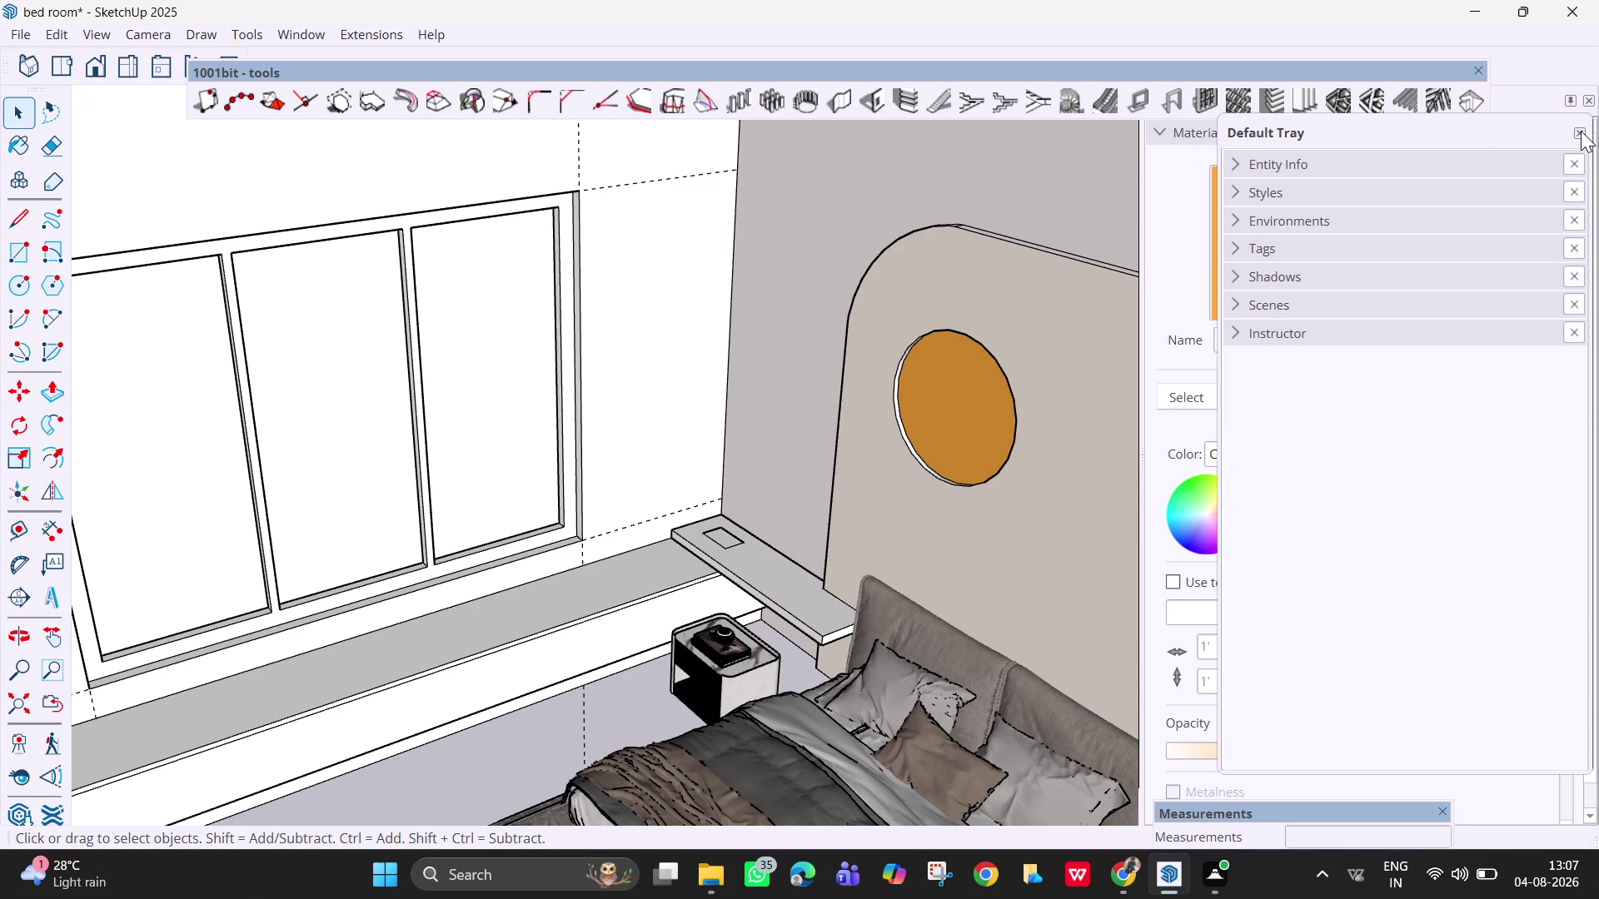
Close the Default Tray, expand Materials, and choose the Glass material library.
double_click(1581, 130)
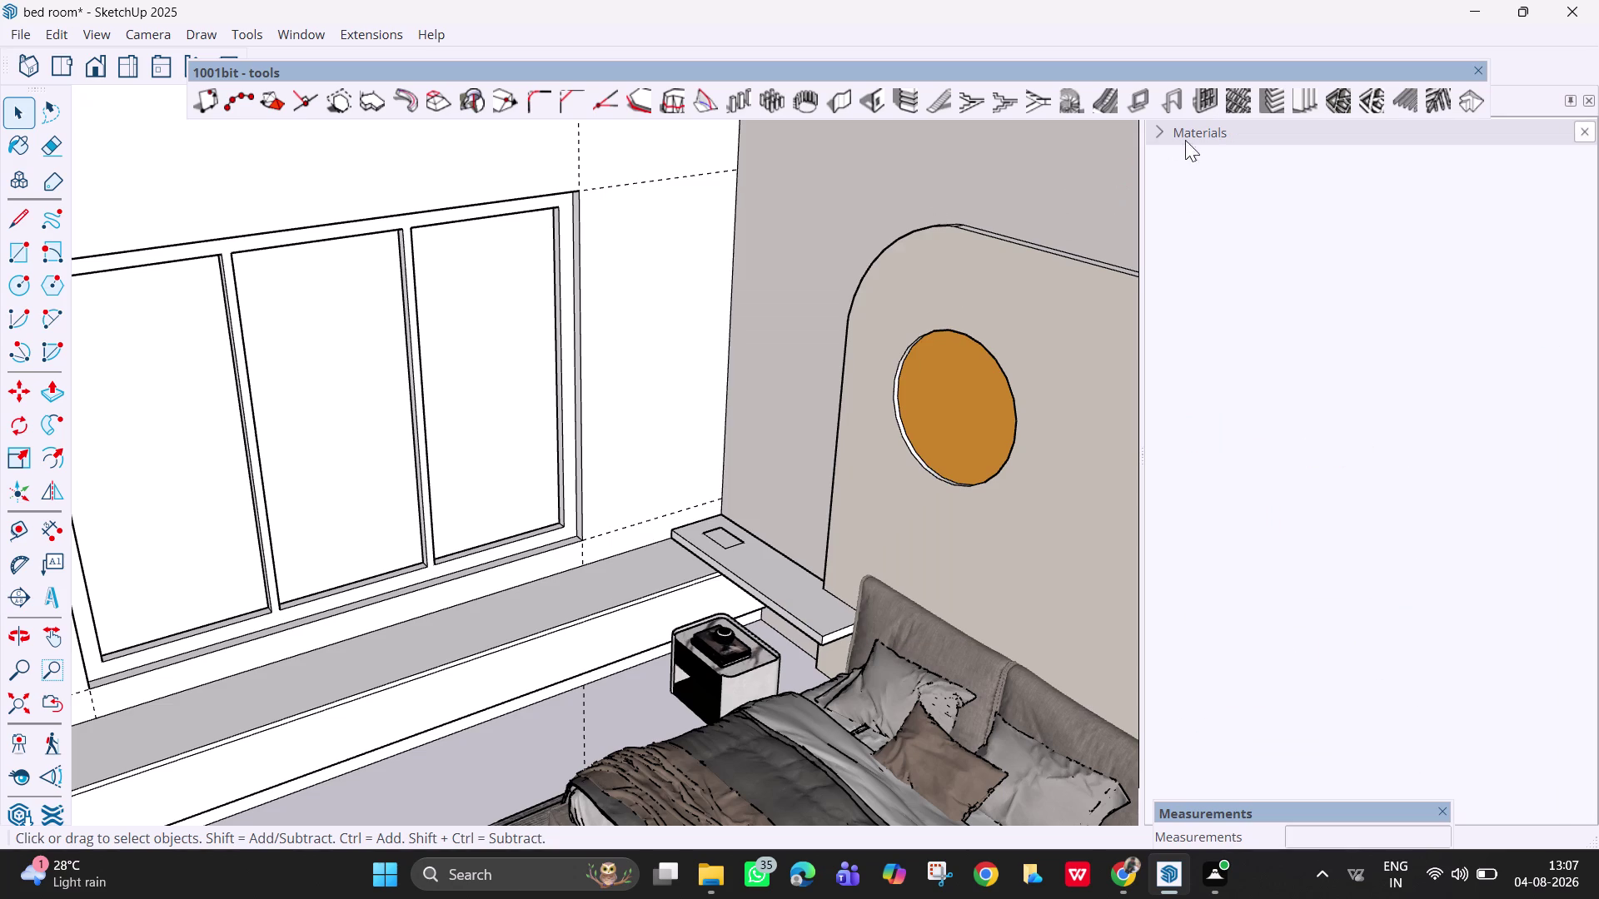
click(1201, 136)
click(1179, 398)
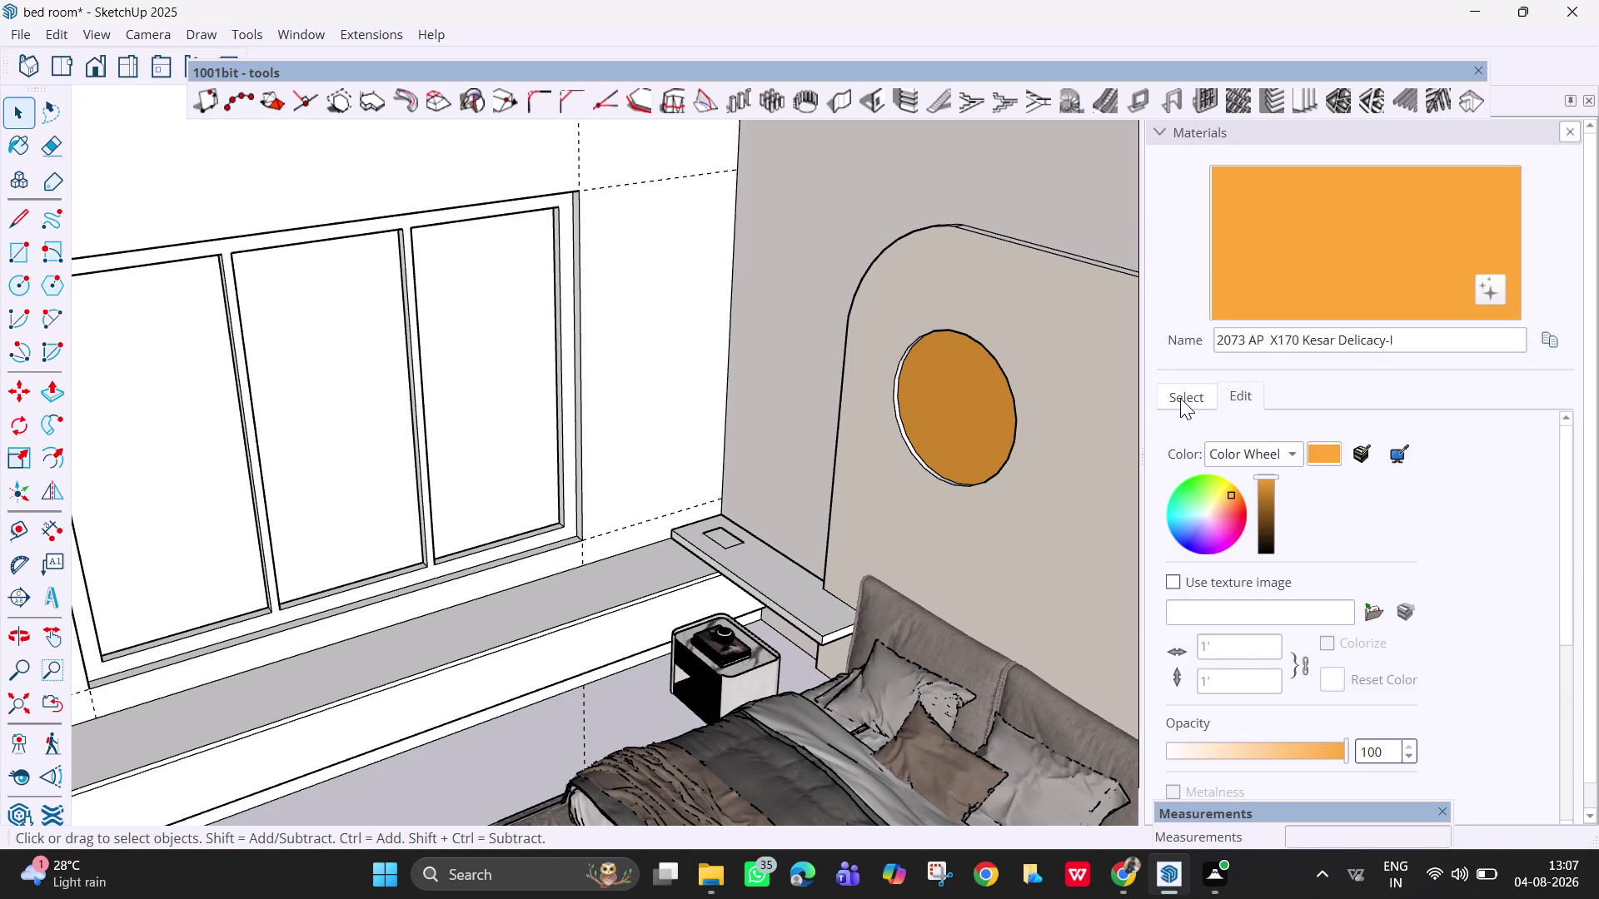
click(1351, 421)
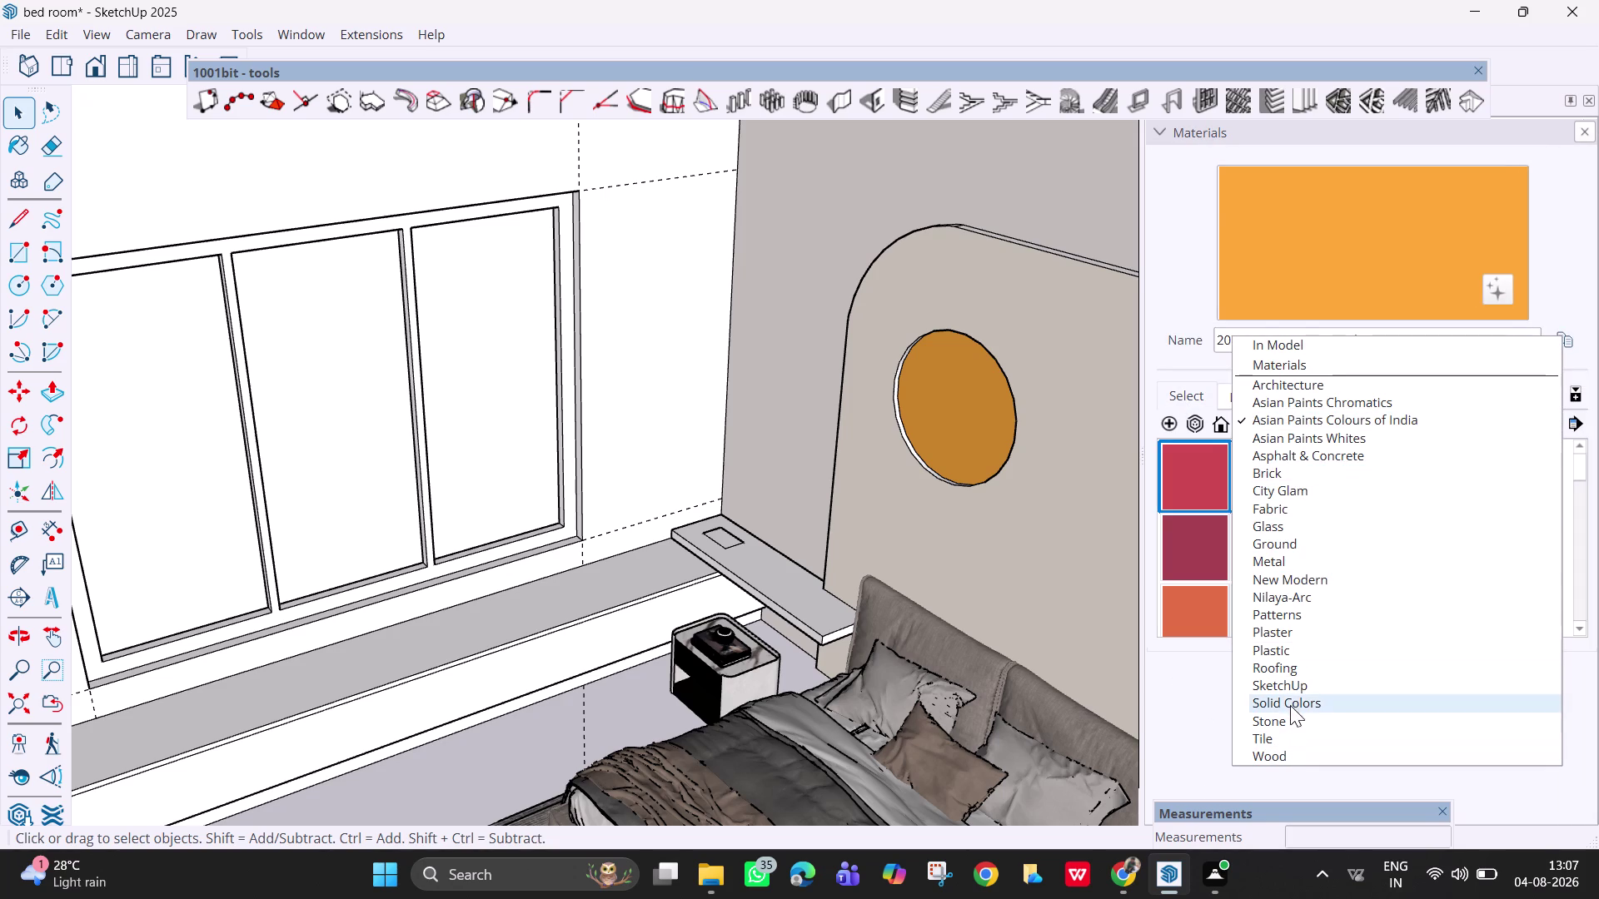
click(1286, 526)
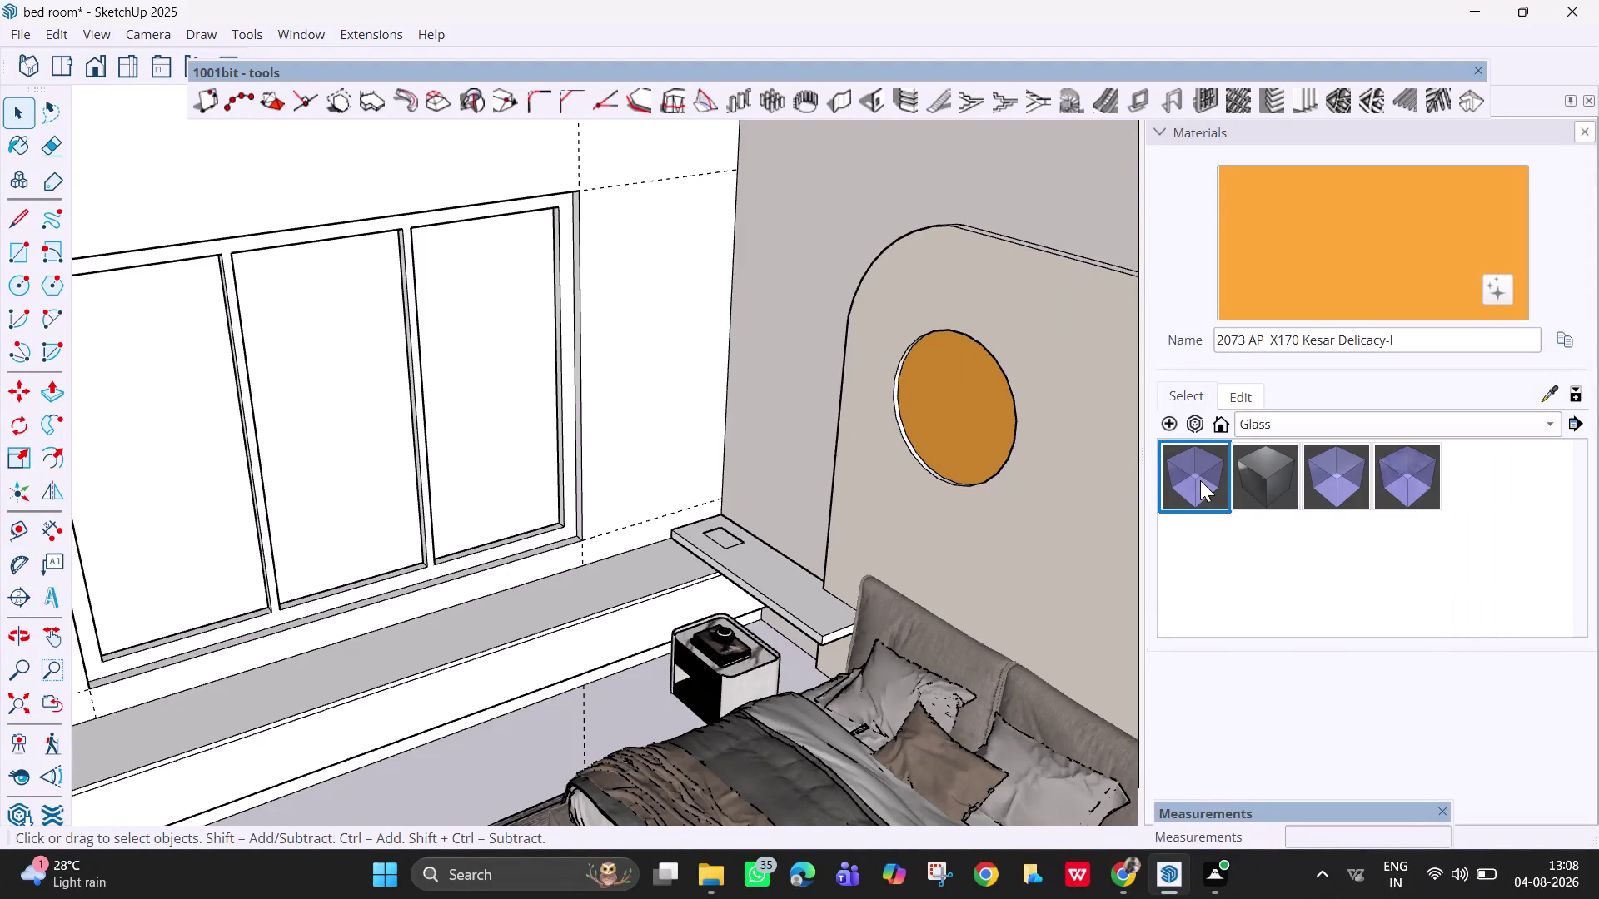
Paint the window panes with basic glass, then with Glass_Sky Reflection_01.
click(1200, 481)
click(499, 385)
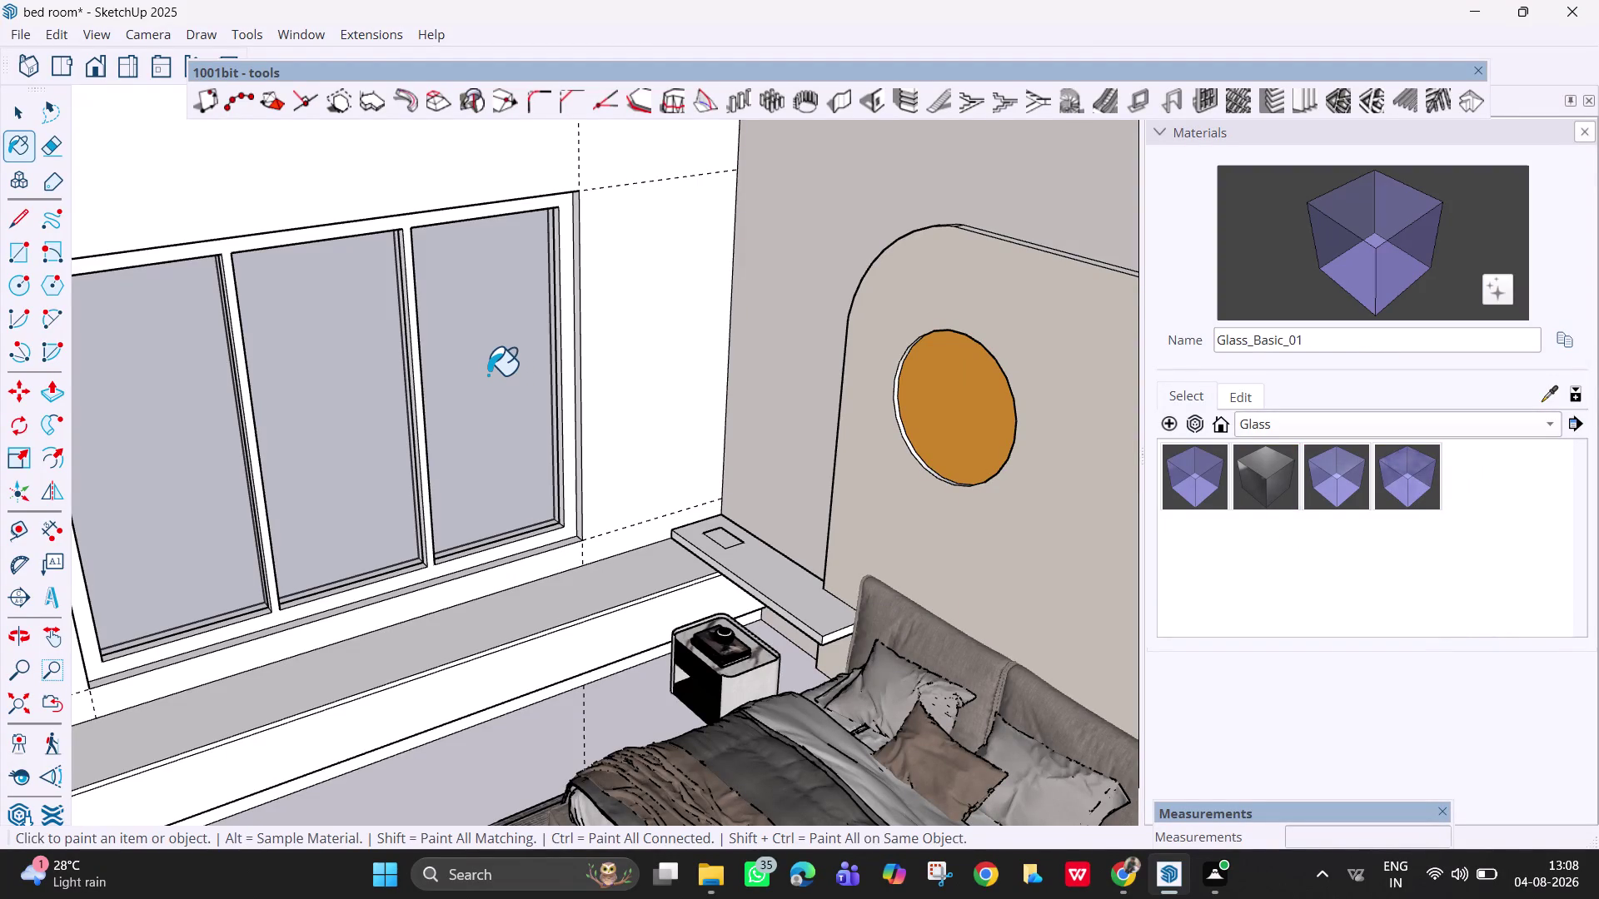
scroll(down, 3)
click(1420, 478)
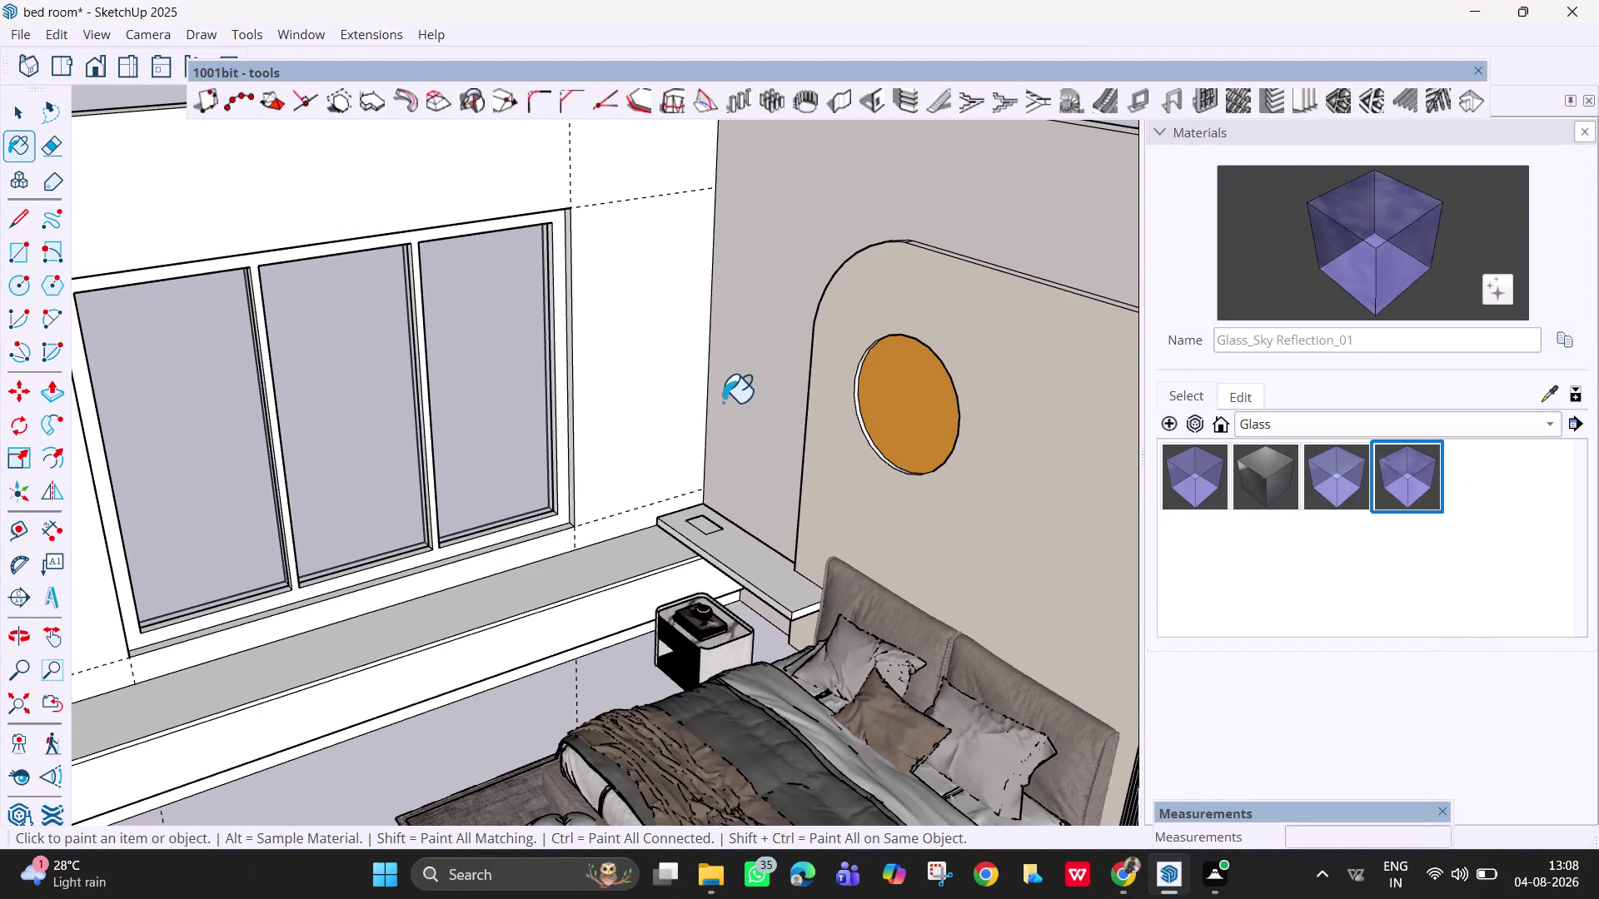
click(509, 381)
scroll(down, 3)
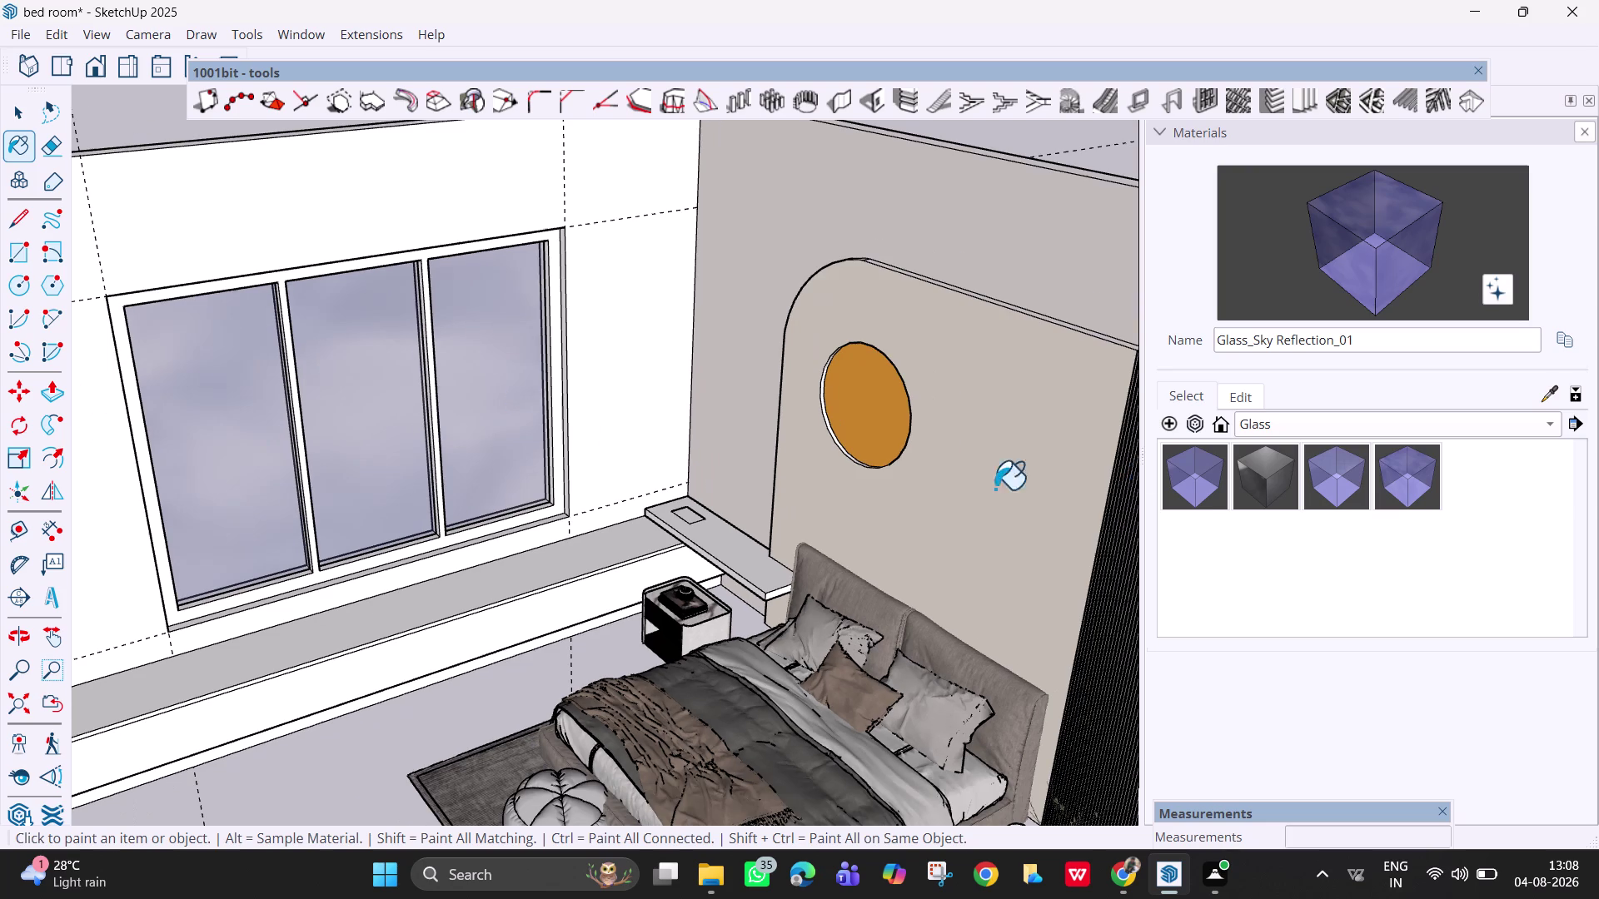
Close the Materials tray and orbit to view the whole bedroom.
key(Escape)
key(Escape)
key(Escape)
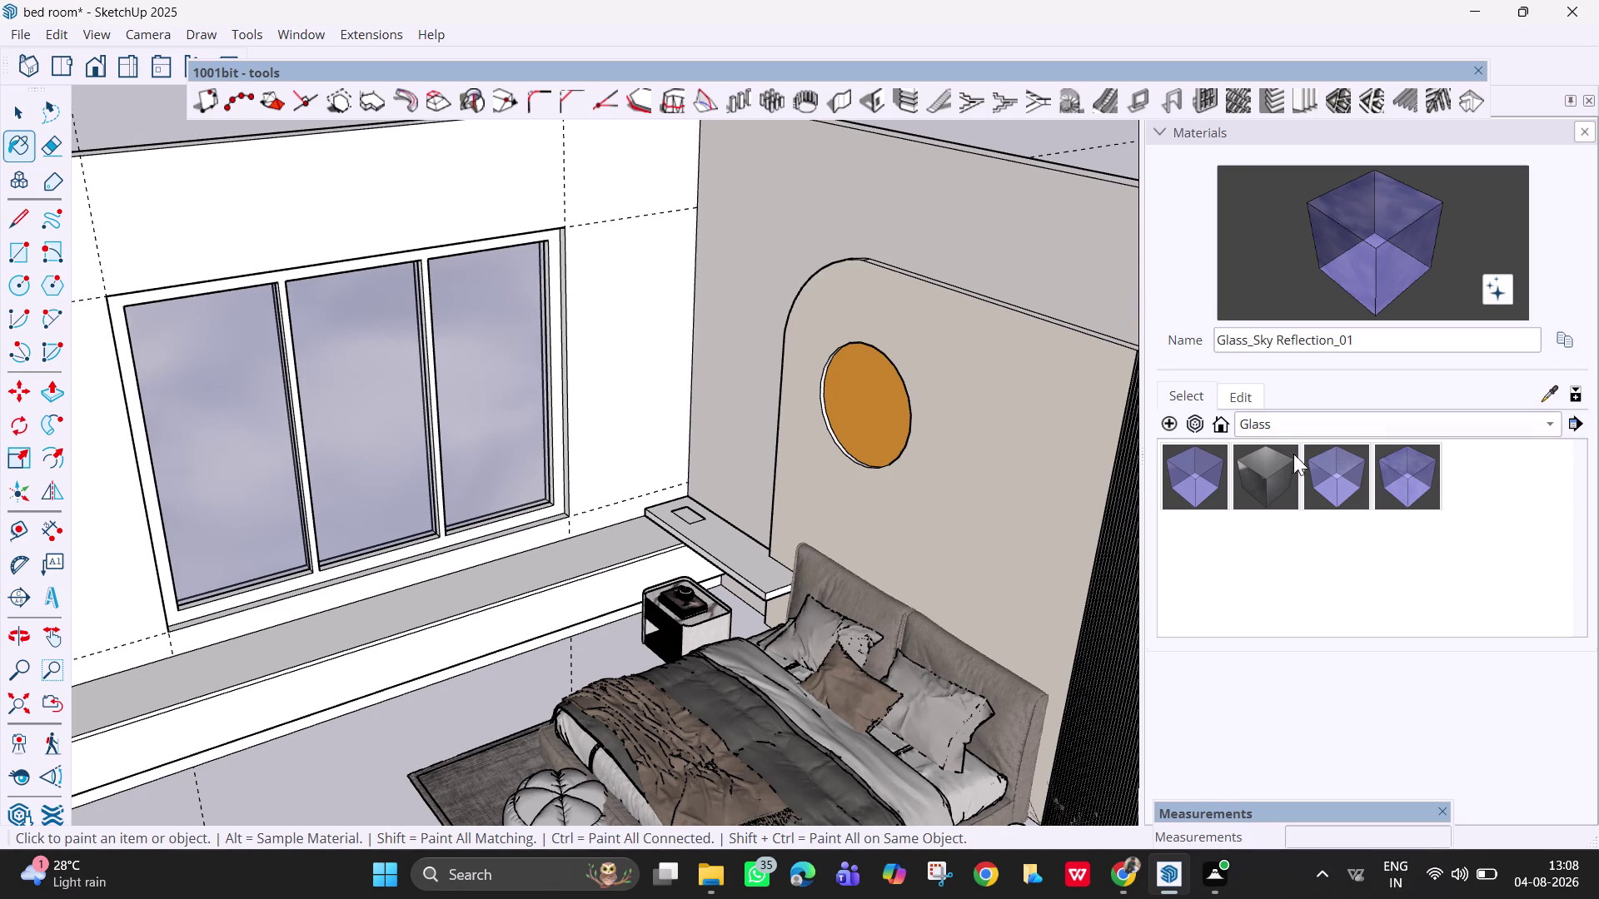
key(Escape)
key(Escape)
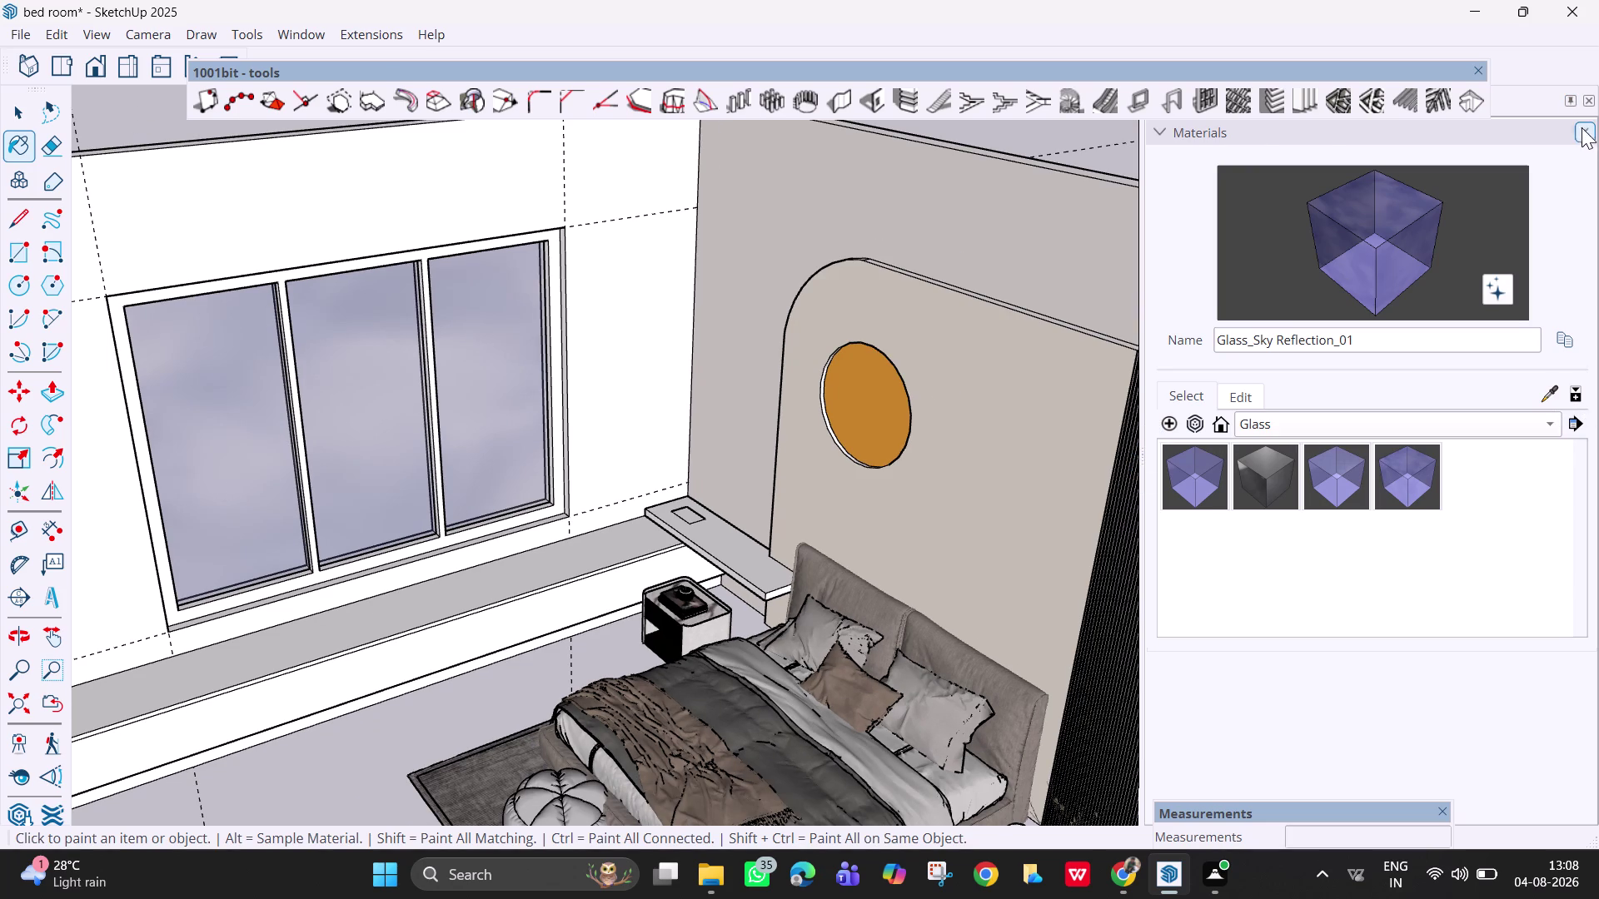
click(1586, 134)
scroll(down, 3)
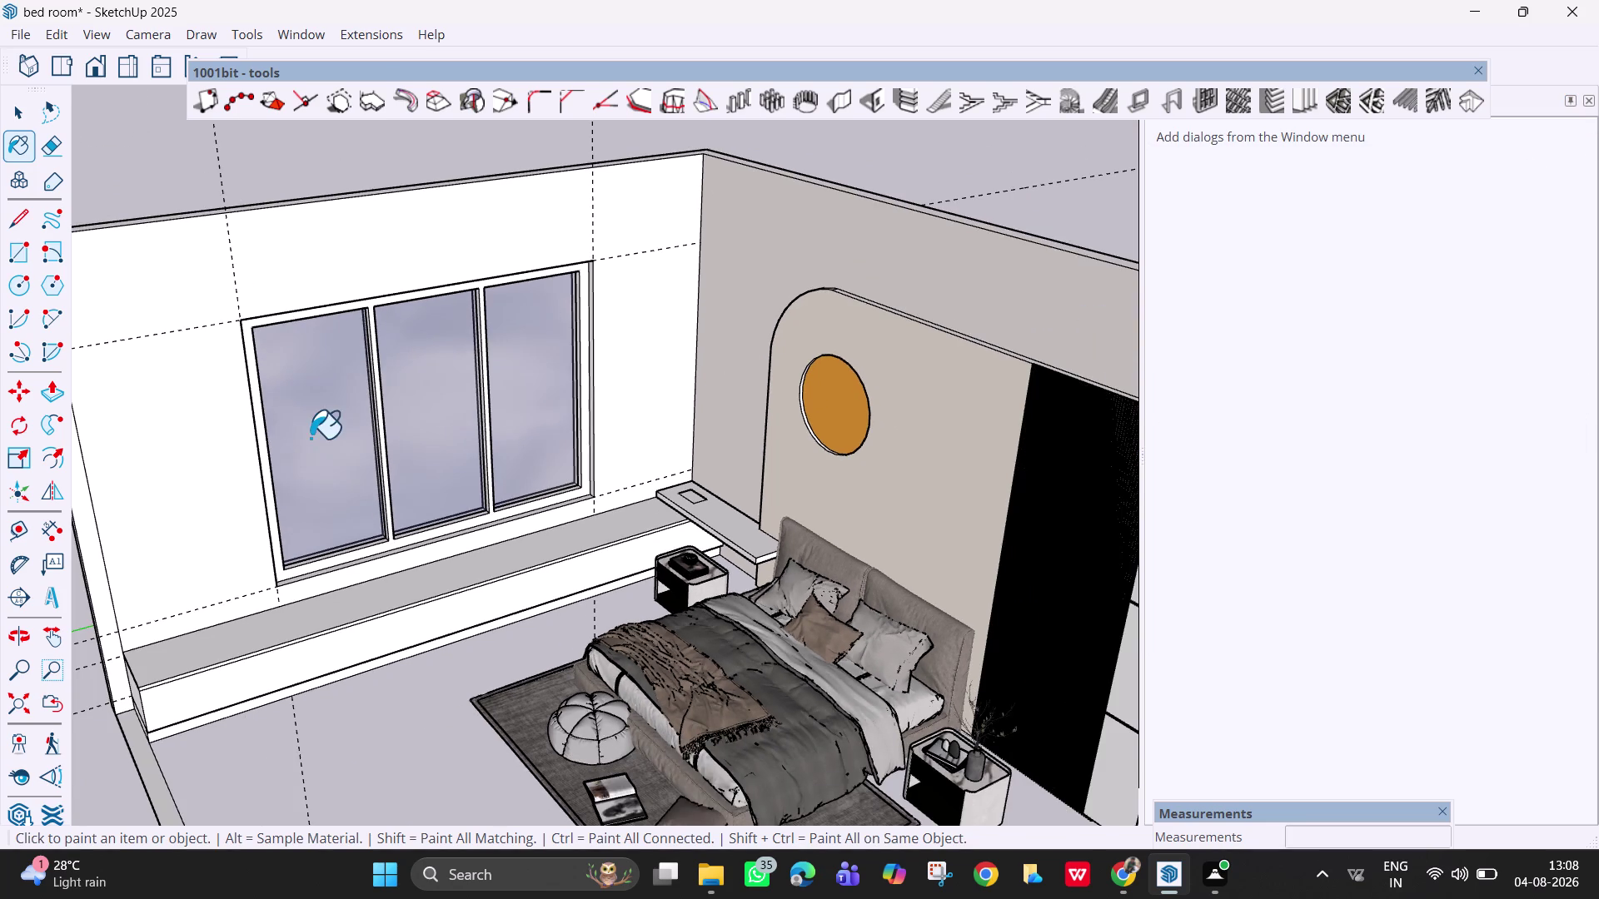
middle_drag(321, 450, 440, 482)
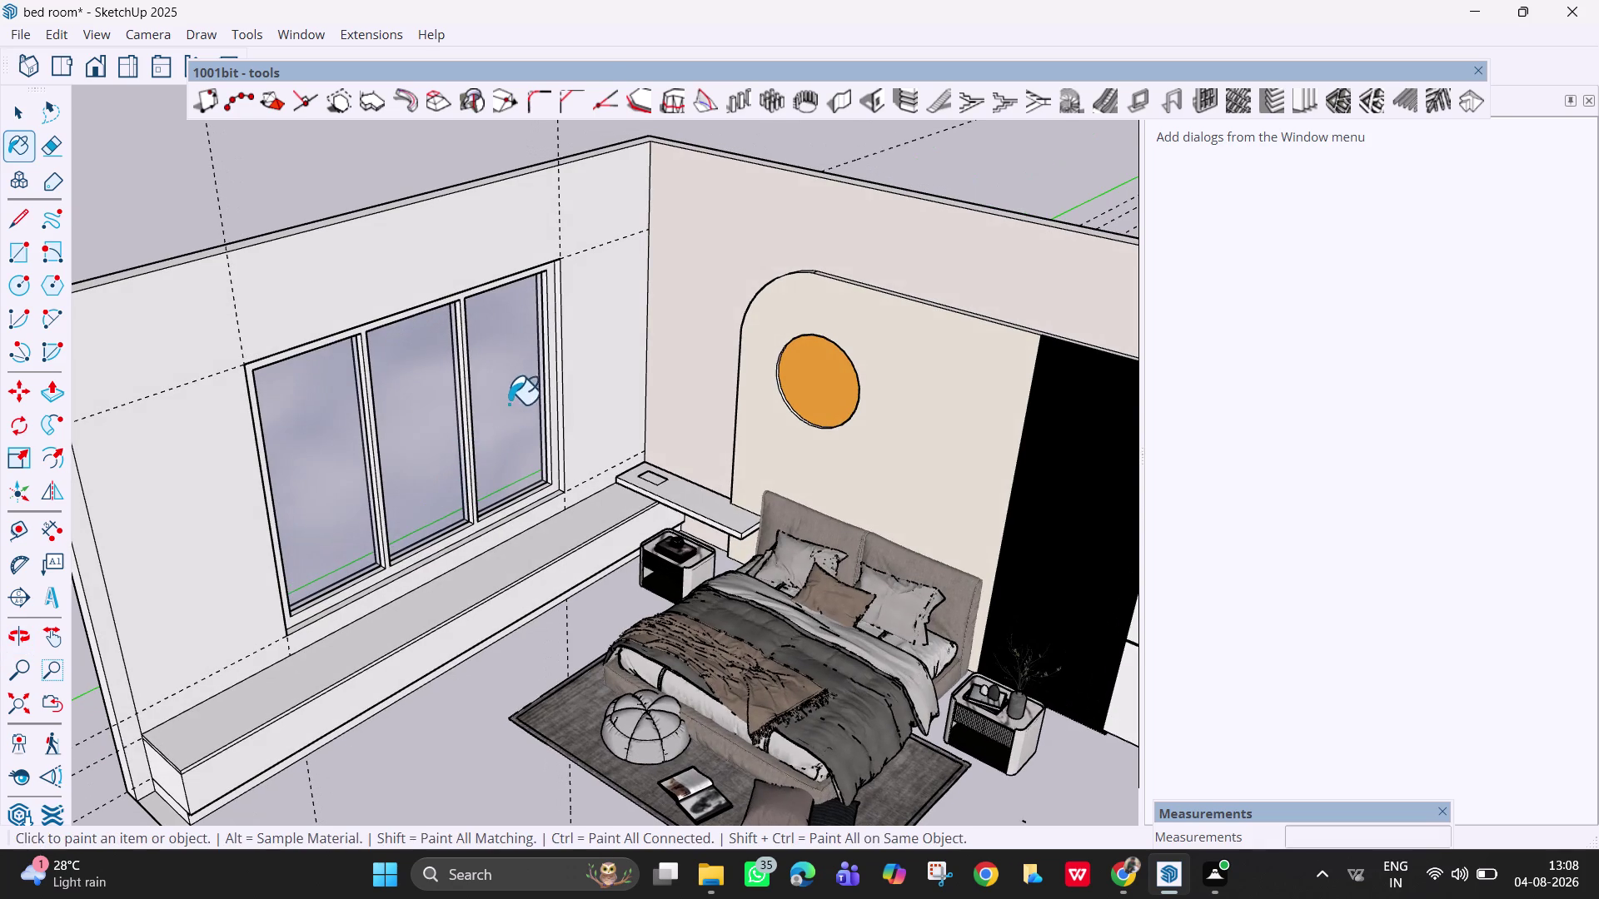
Erase the dashed guide lines on the walls, near the floor and window ledge.
key(e)
drag(598, 266, 546, 227)
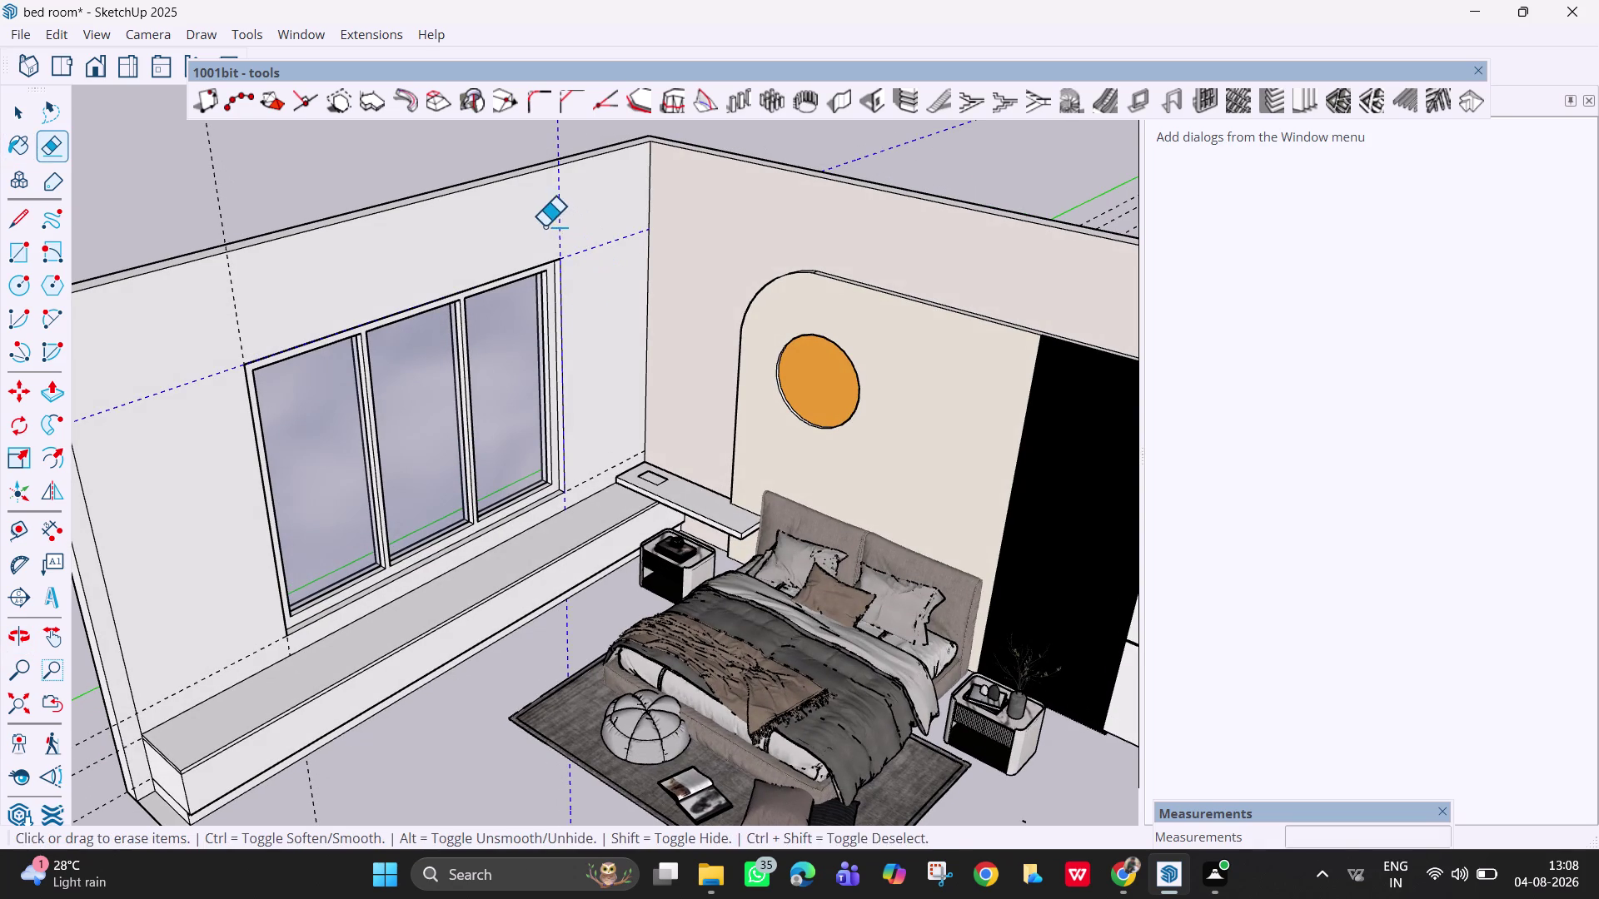
drag(545, 226, 543, 225)
drag(255, 309, 209, 312)
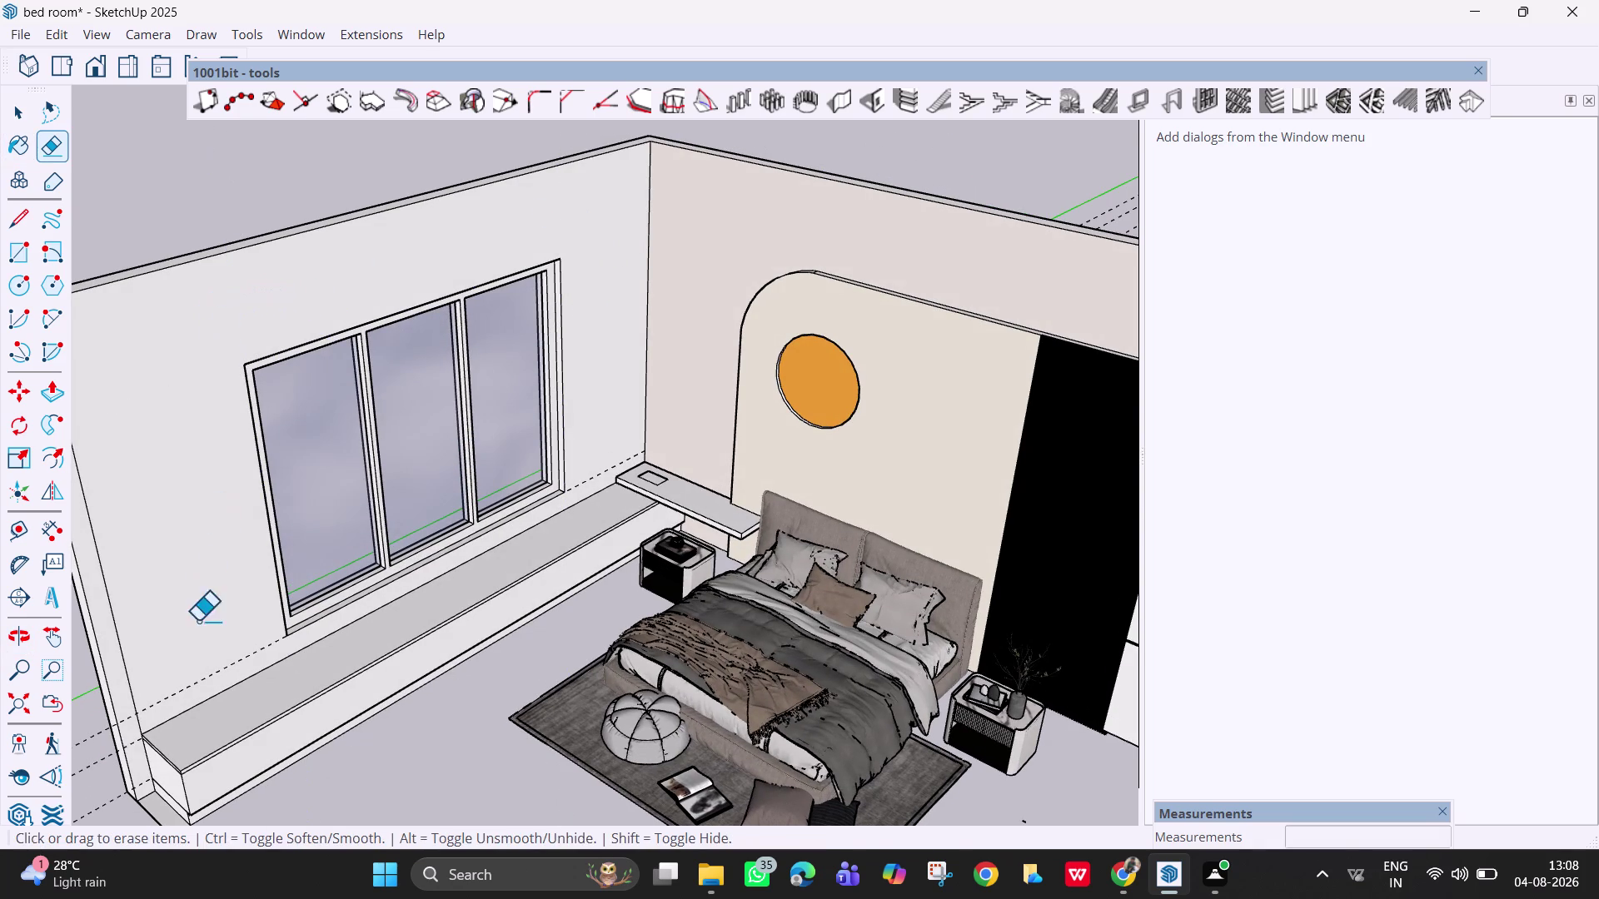
drag(221, 674, 206, 666)
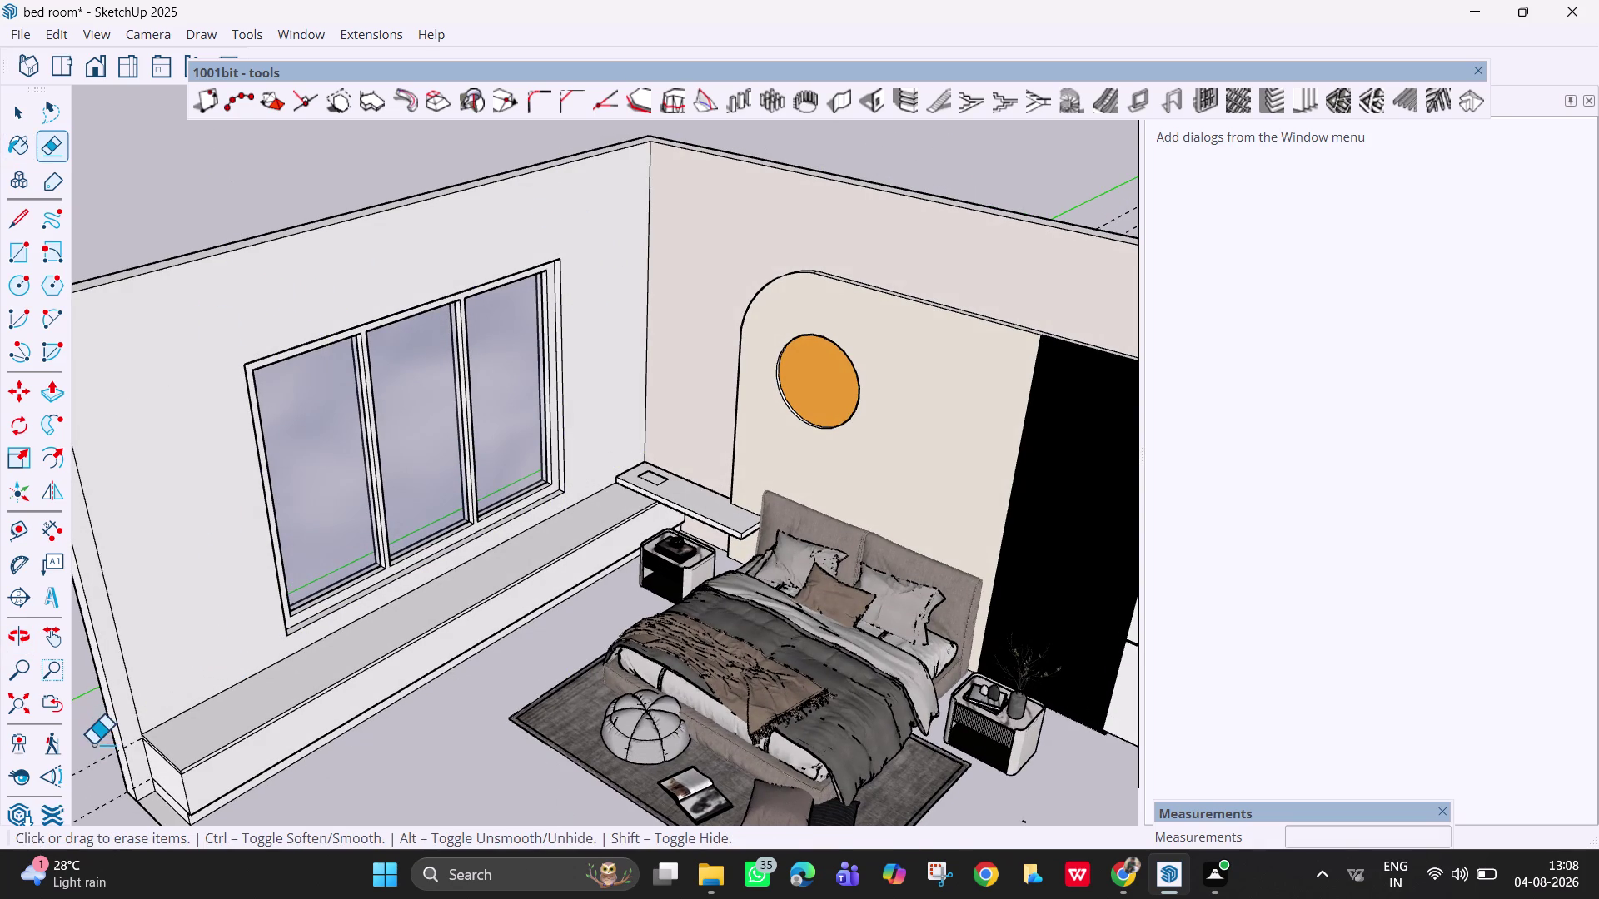
drag(98, 747, 110, 814)
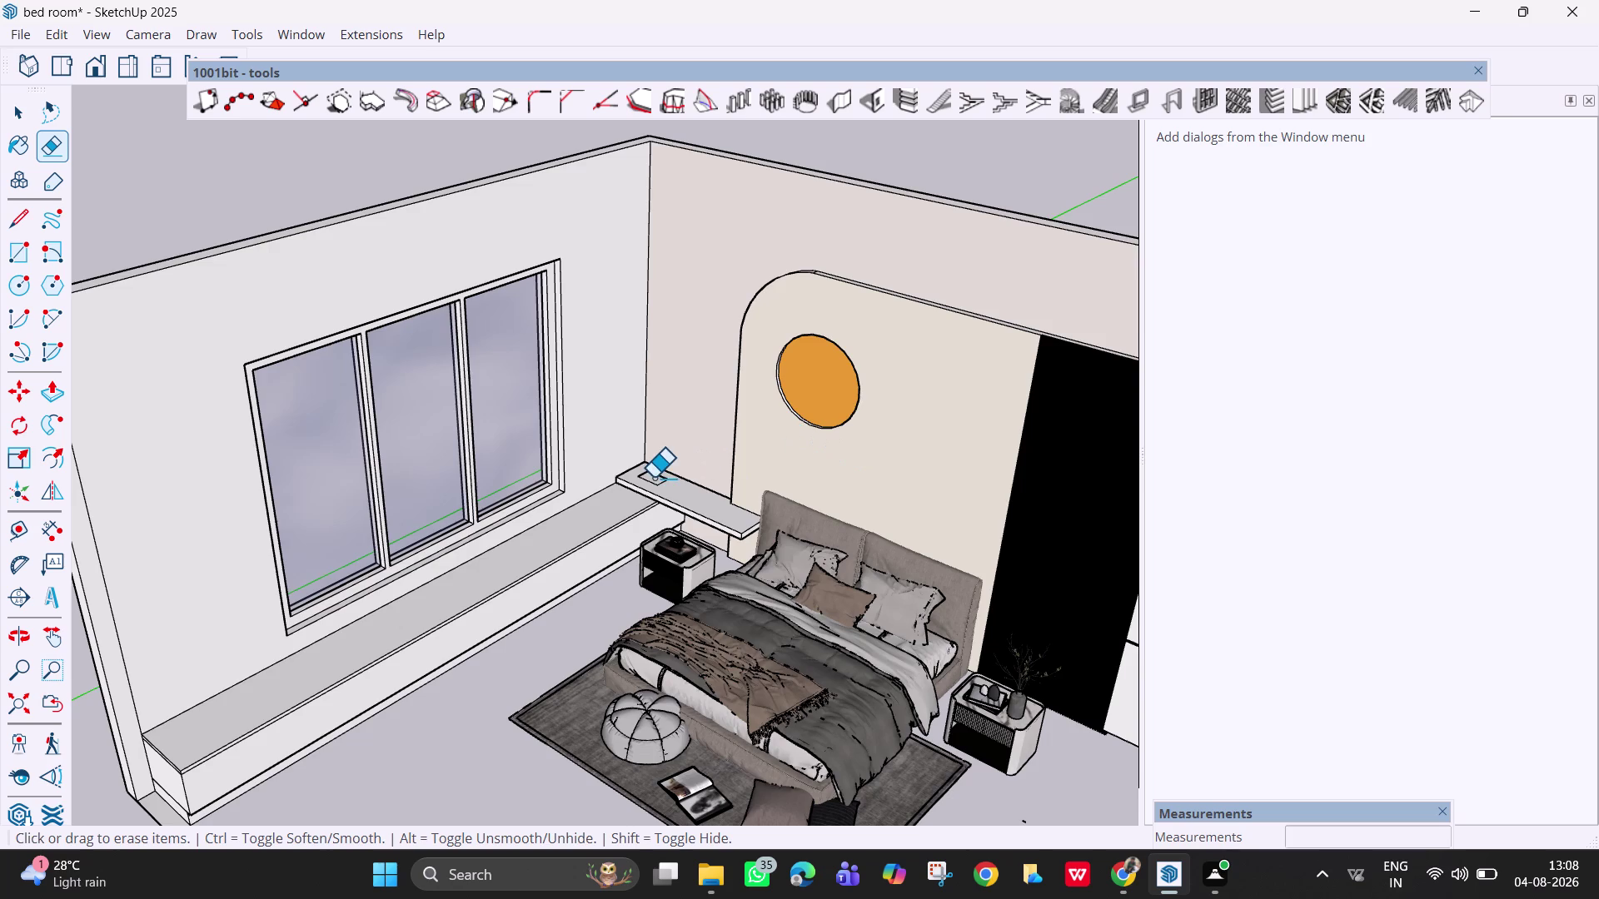
Orbit in closer to face the window and bed.
scroll(down, 3)
middle_drag(653, 476, 761, 505)
key(Escape)
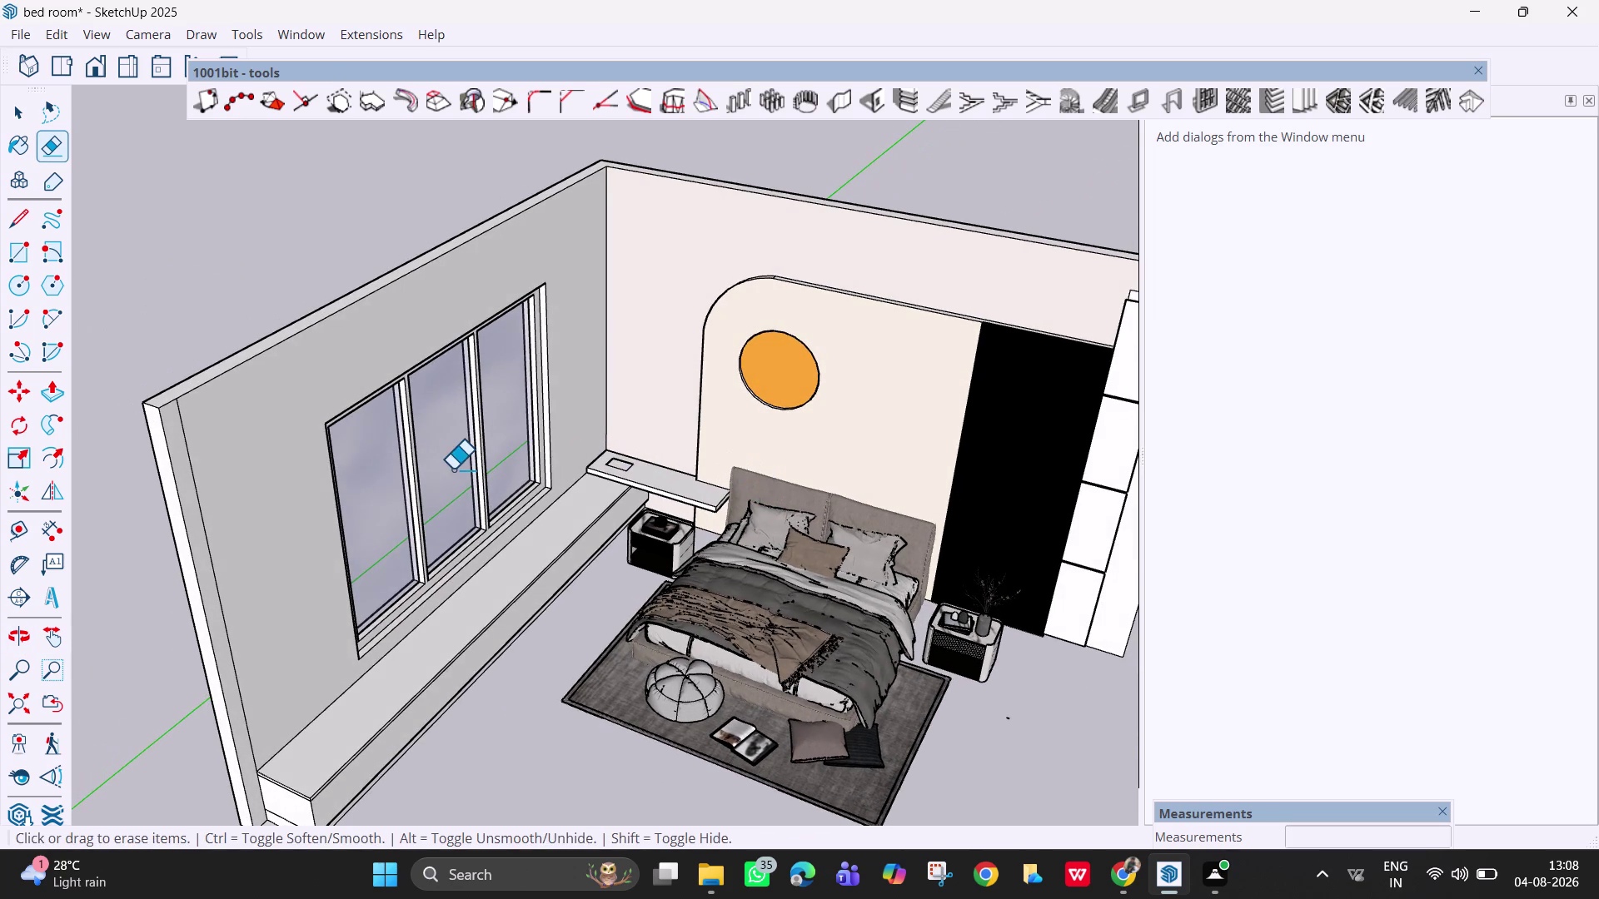
scroll(up, 3)
middle_drag(540, 555, 450, 382)
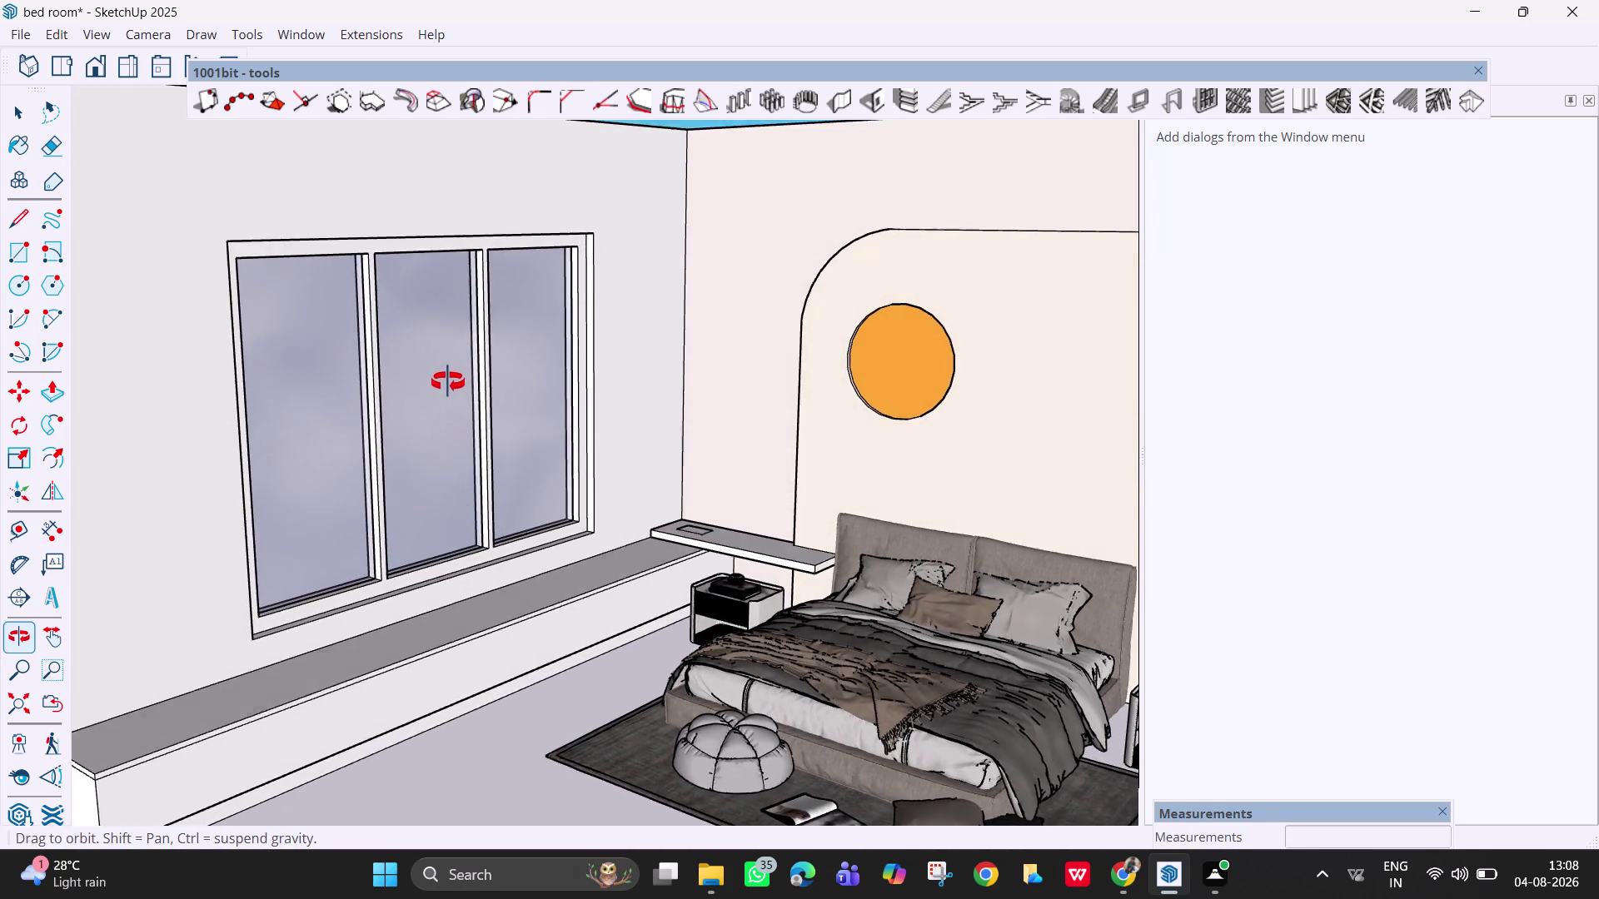
middle_drag(450, 382, 423, 381)
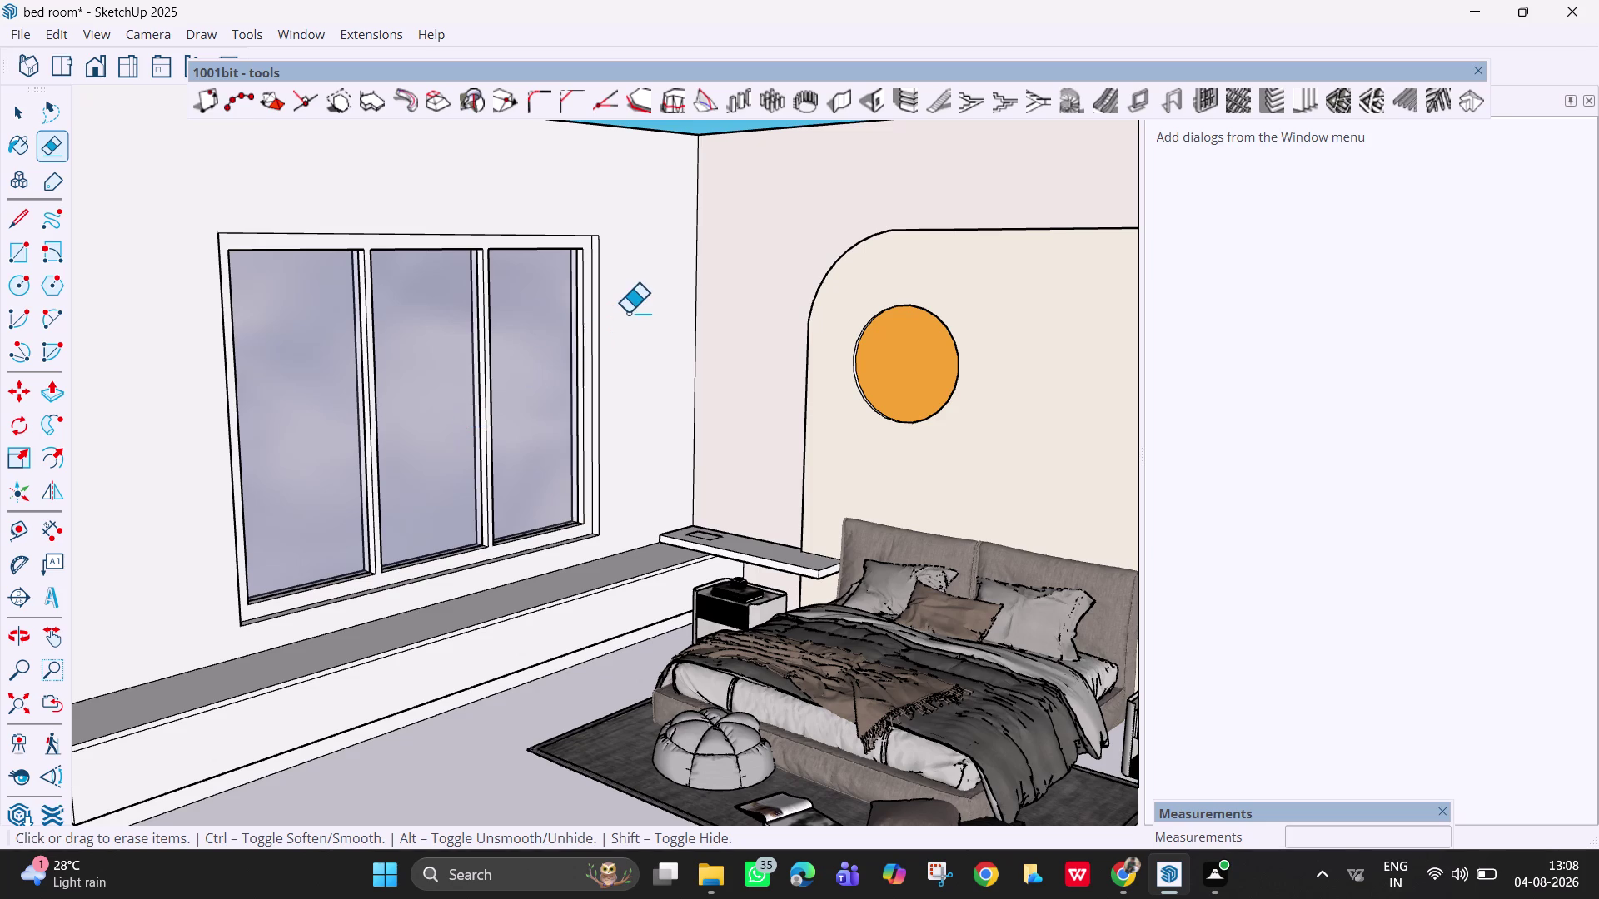
key(space)
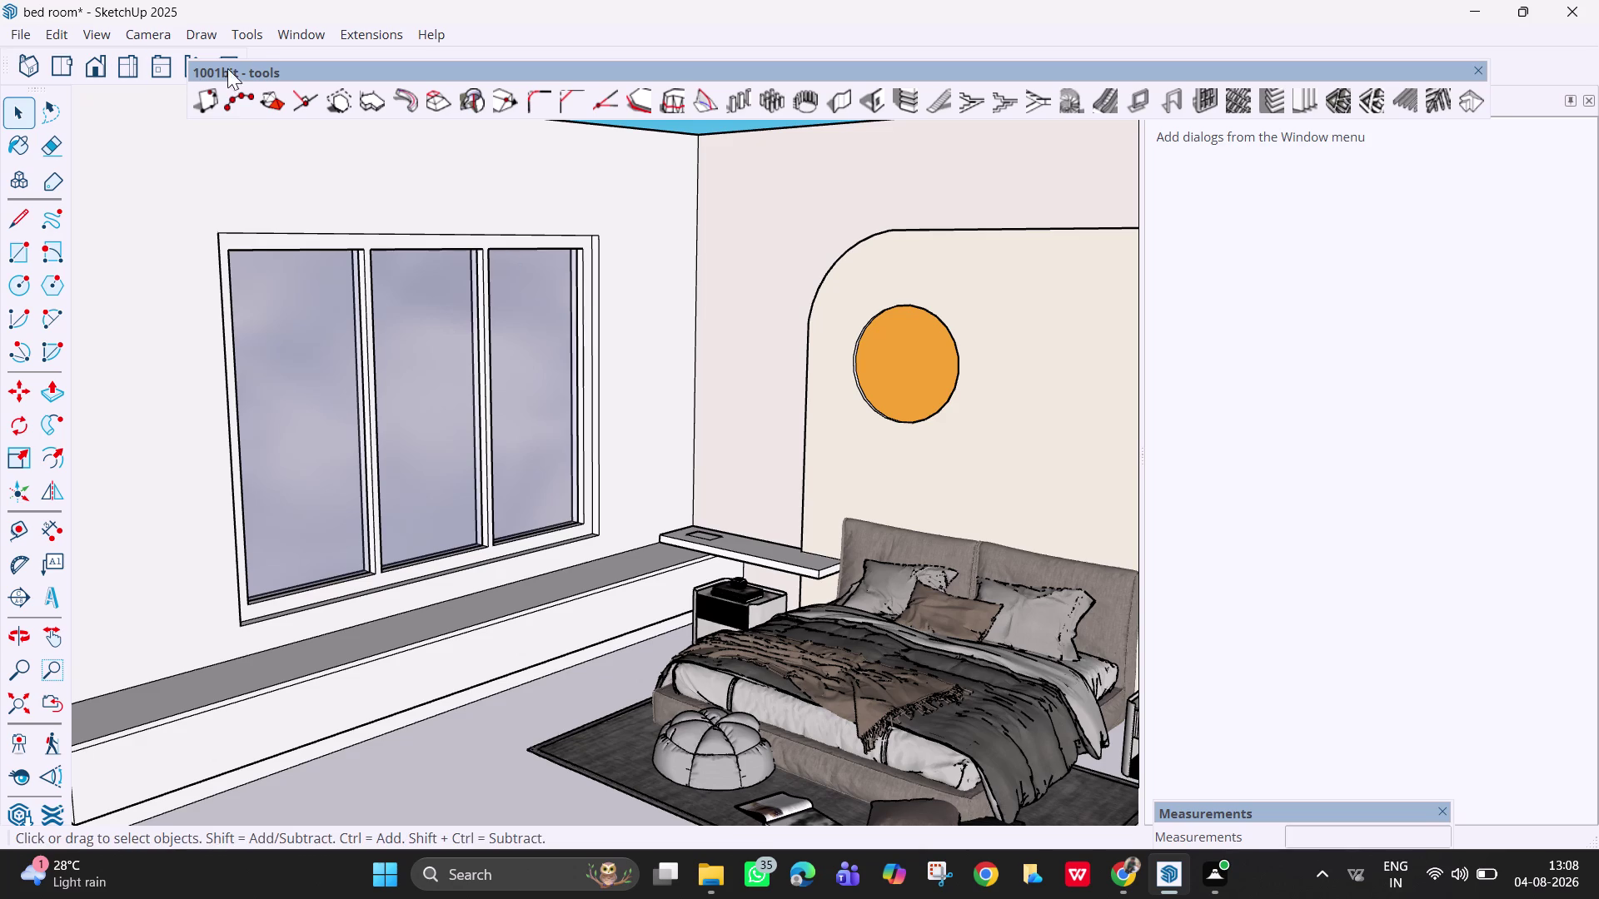
Open 3D Warehouse and replace the 'bed' search with 'window cartens'.
click(313, 34)
click(354, 226)
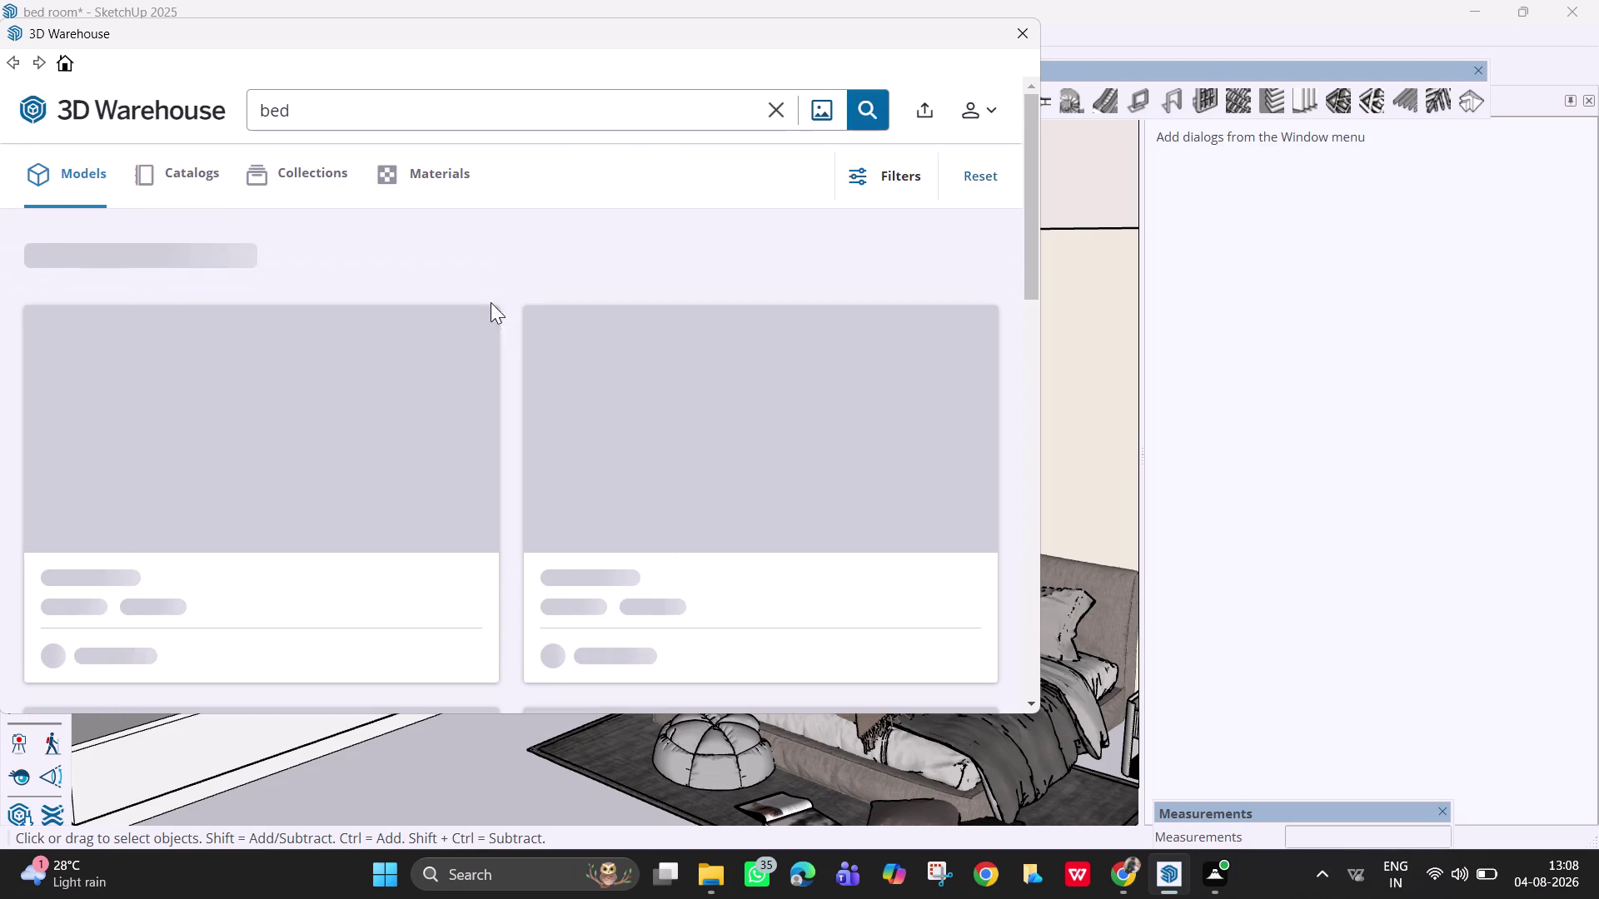
click(469, 109)
key(BackSpace)
key(BackSpace)
key(BackSpace)
key(BackSpace)
text(win)
text(od)
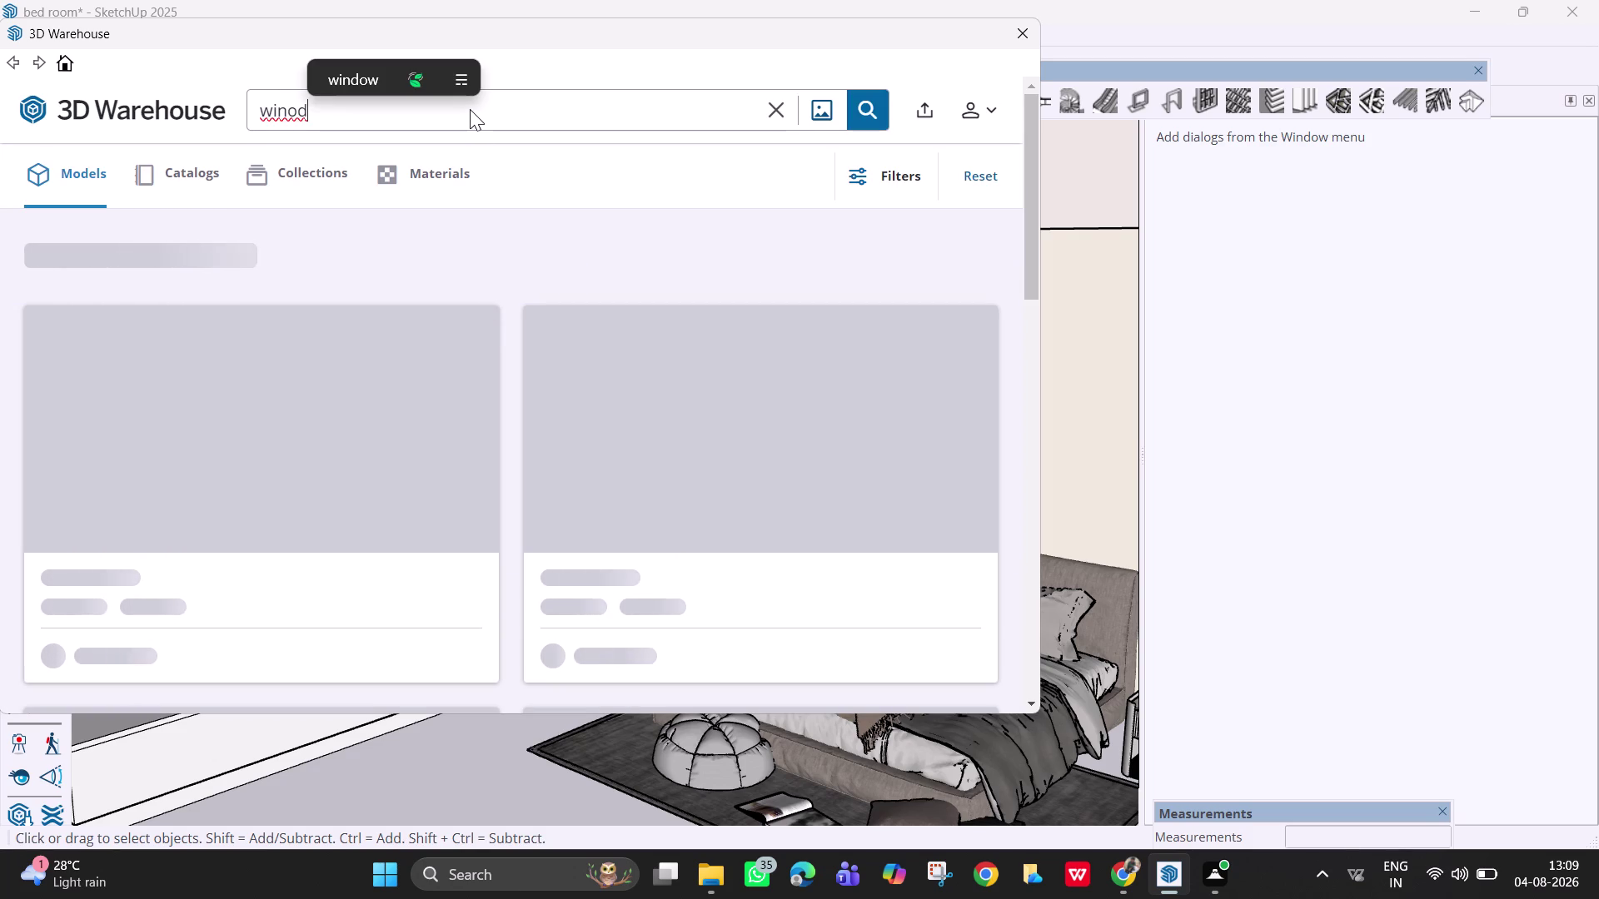
key(BackSpace)
key(BackSpace)
text(doe)
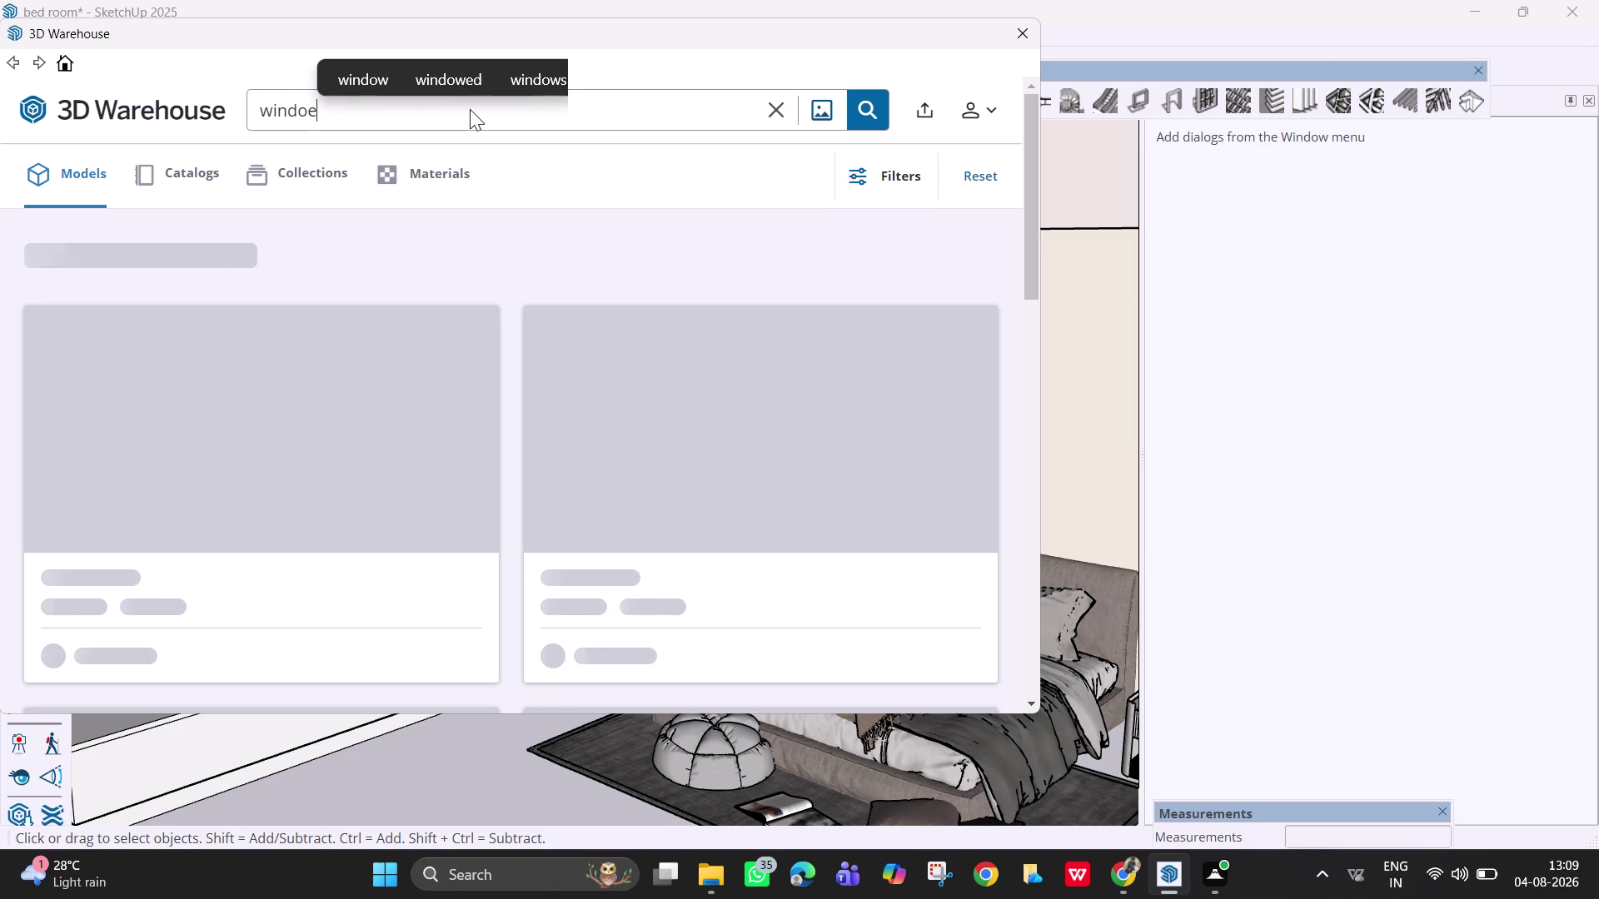
key(BackSpace)
text(w)
key(space)
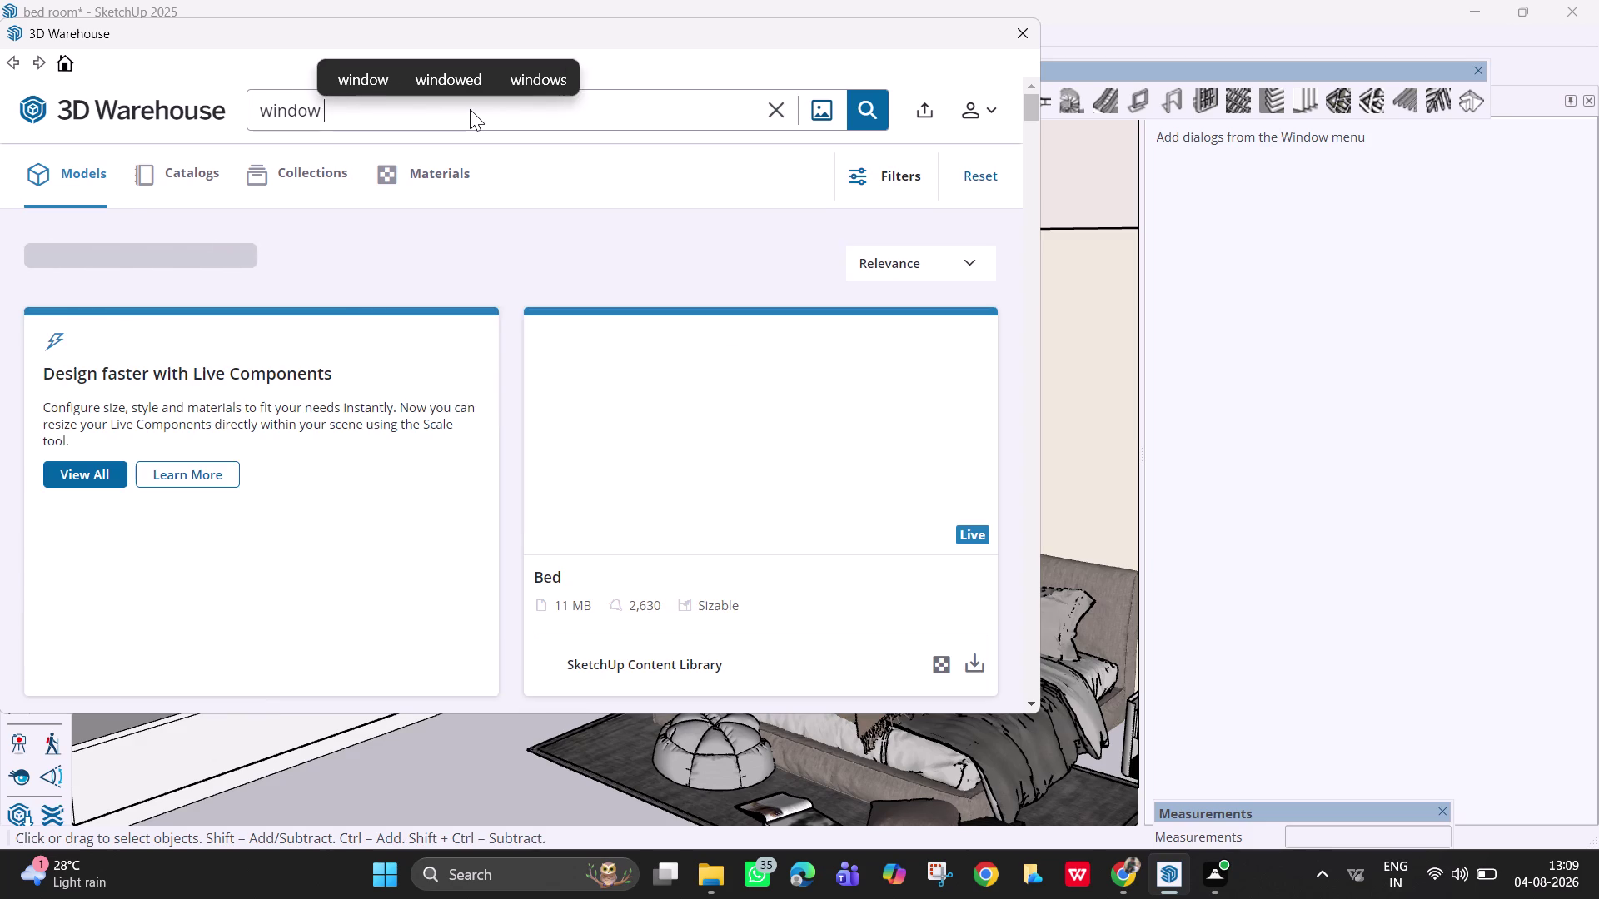
key(BackSpace)
key(space)
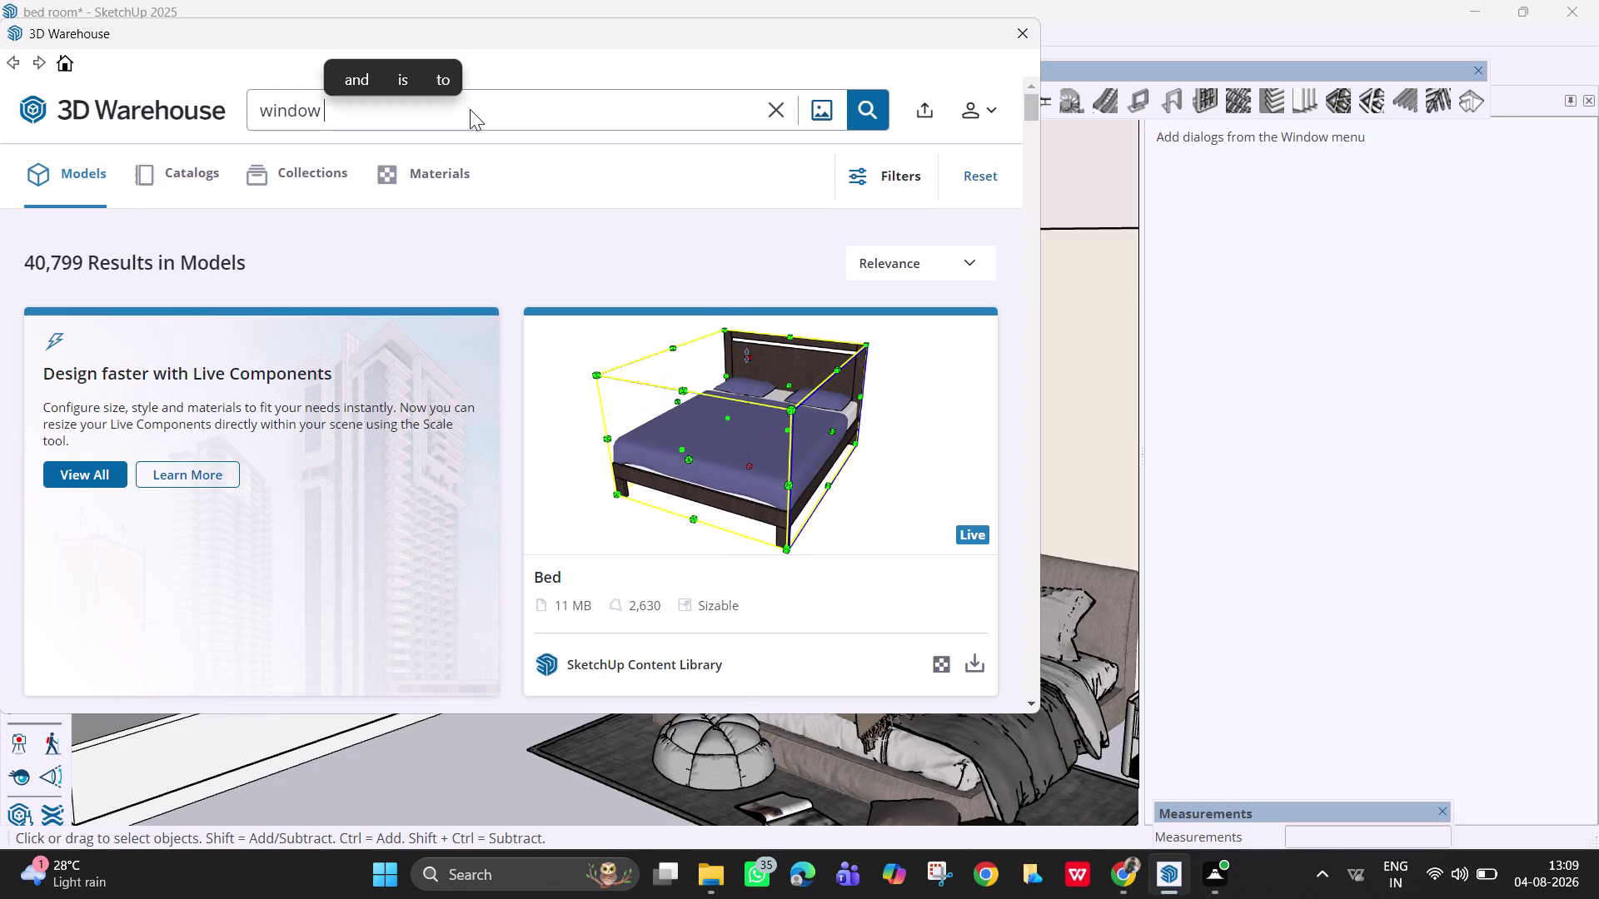
text(car)
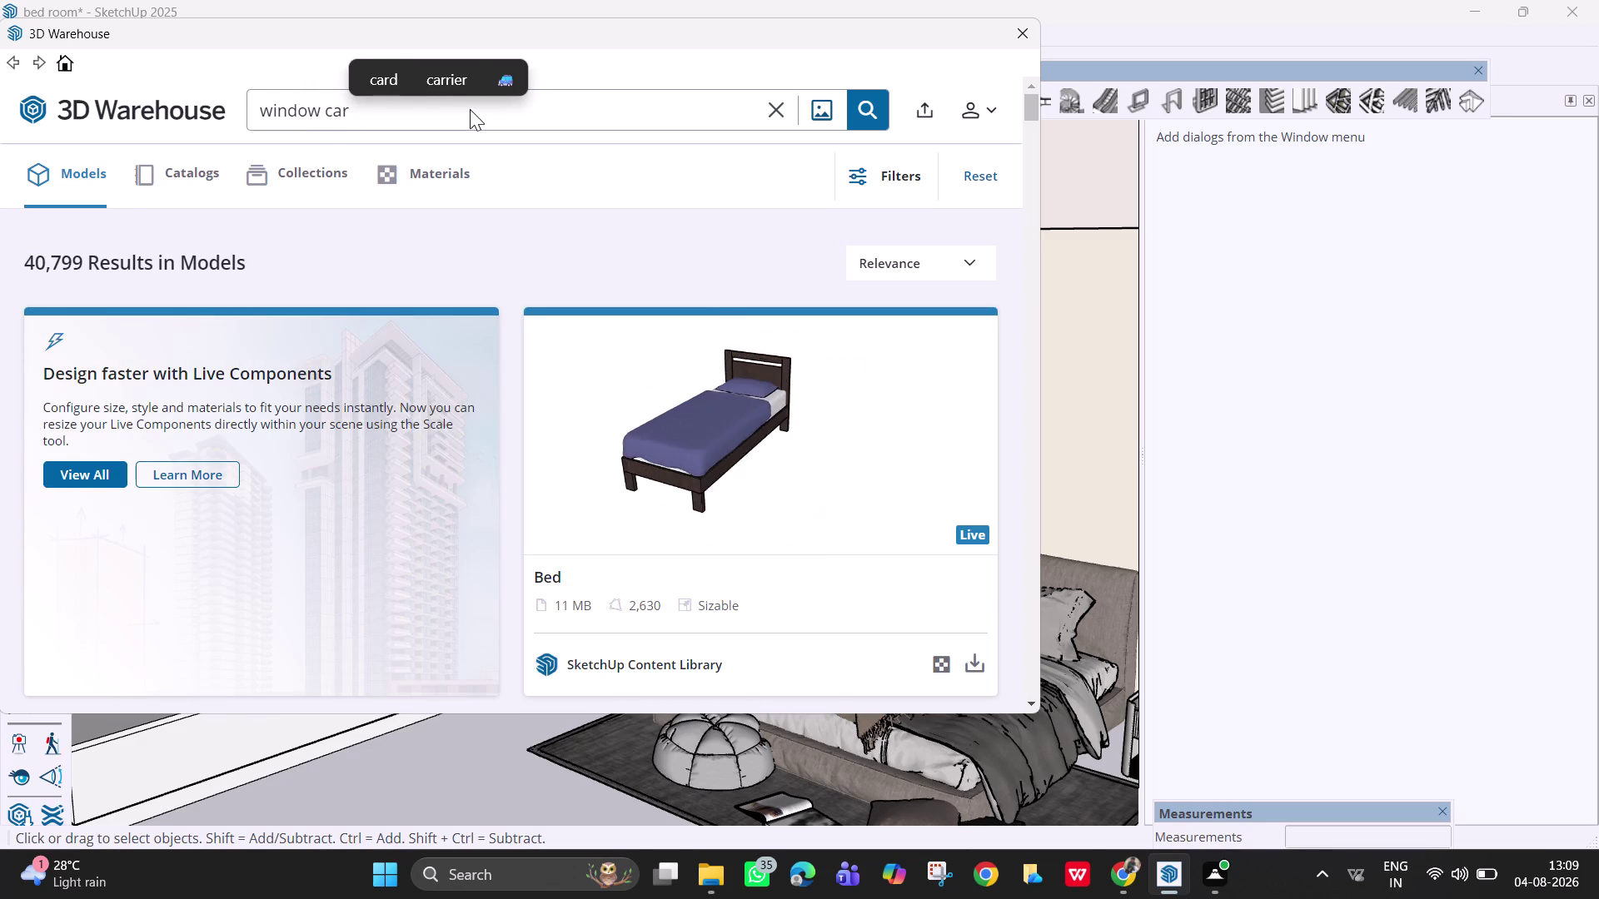
key(t)
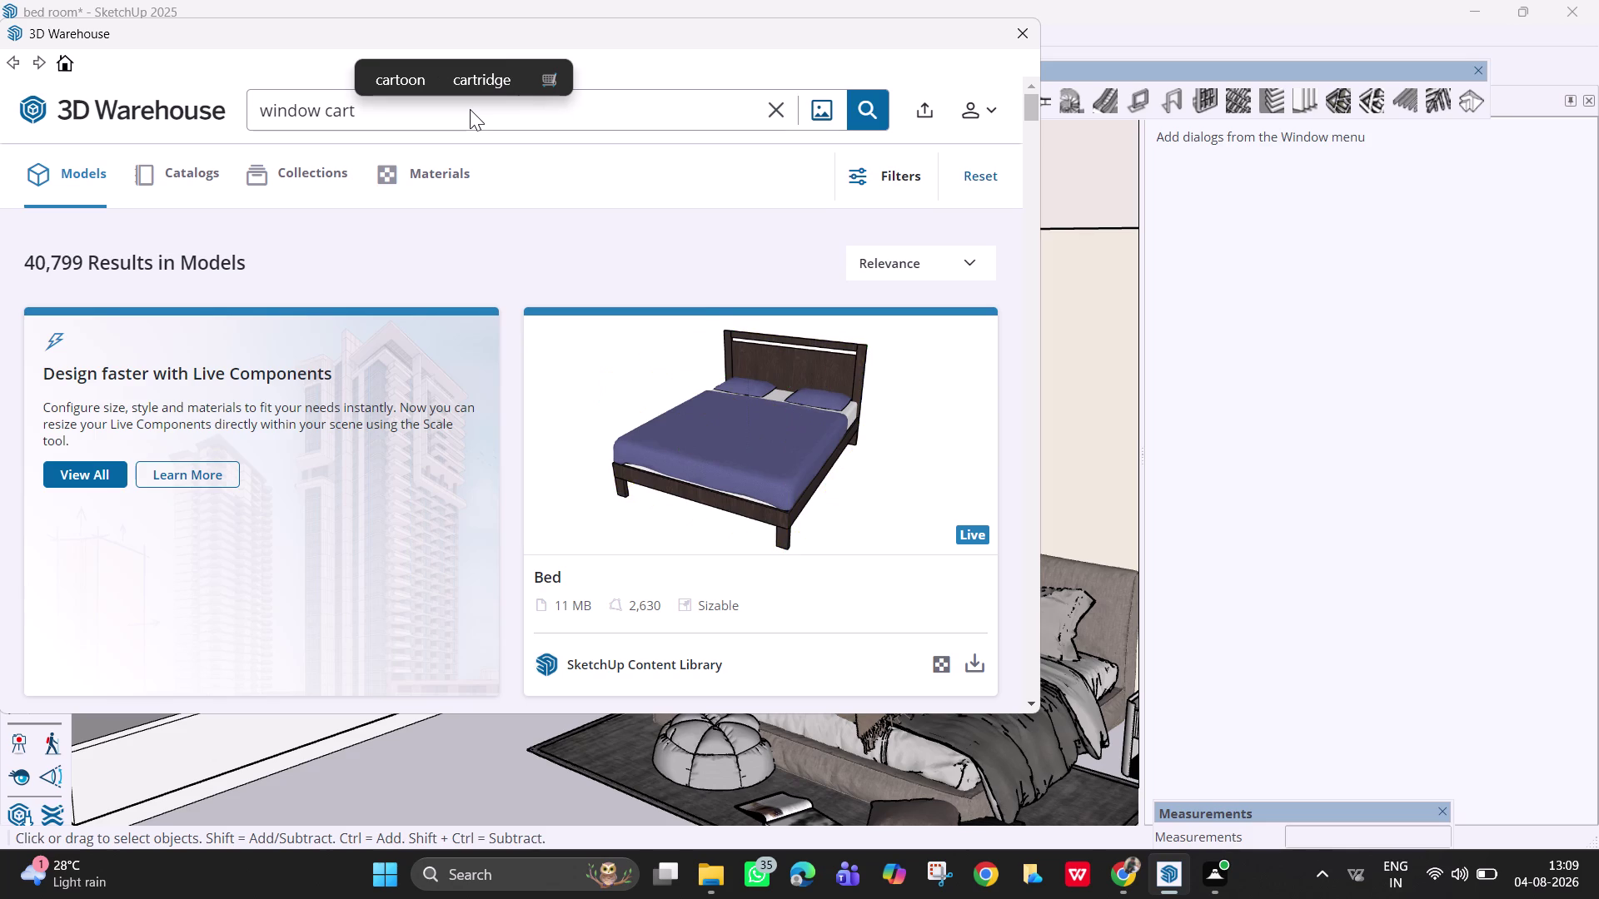
text(ens)
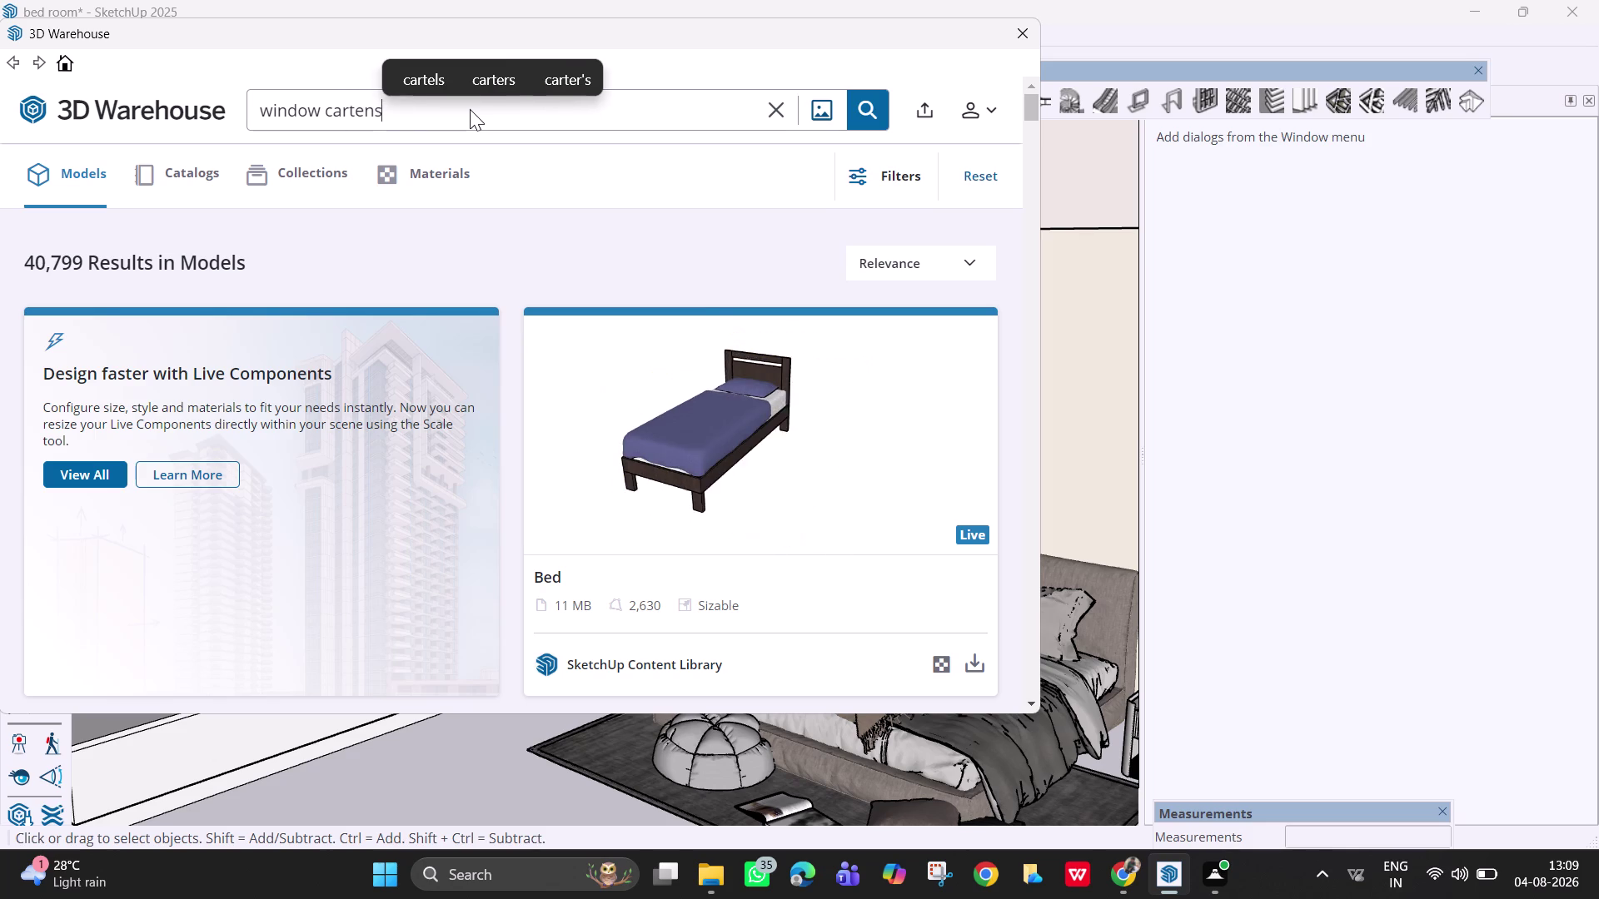
key(Return)
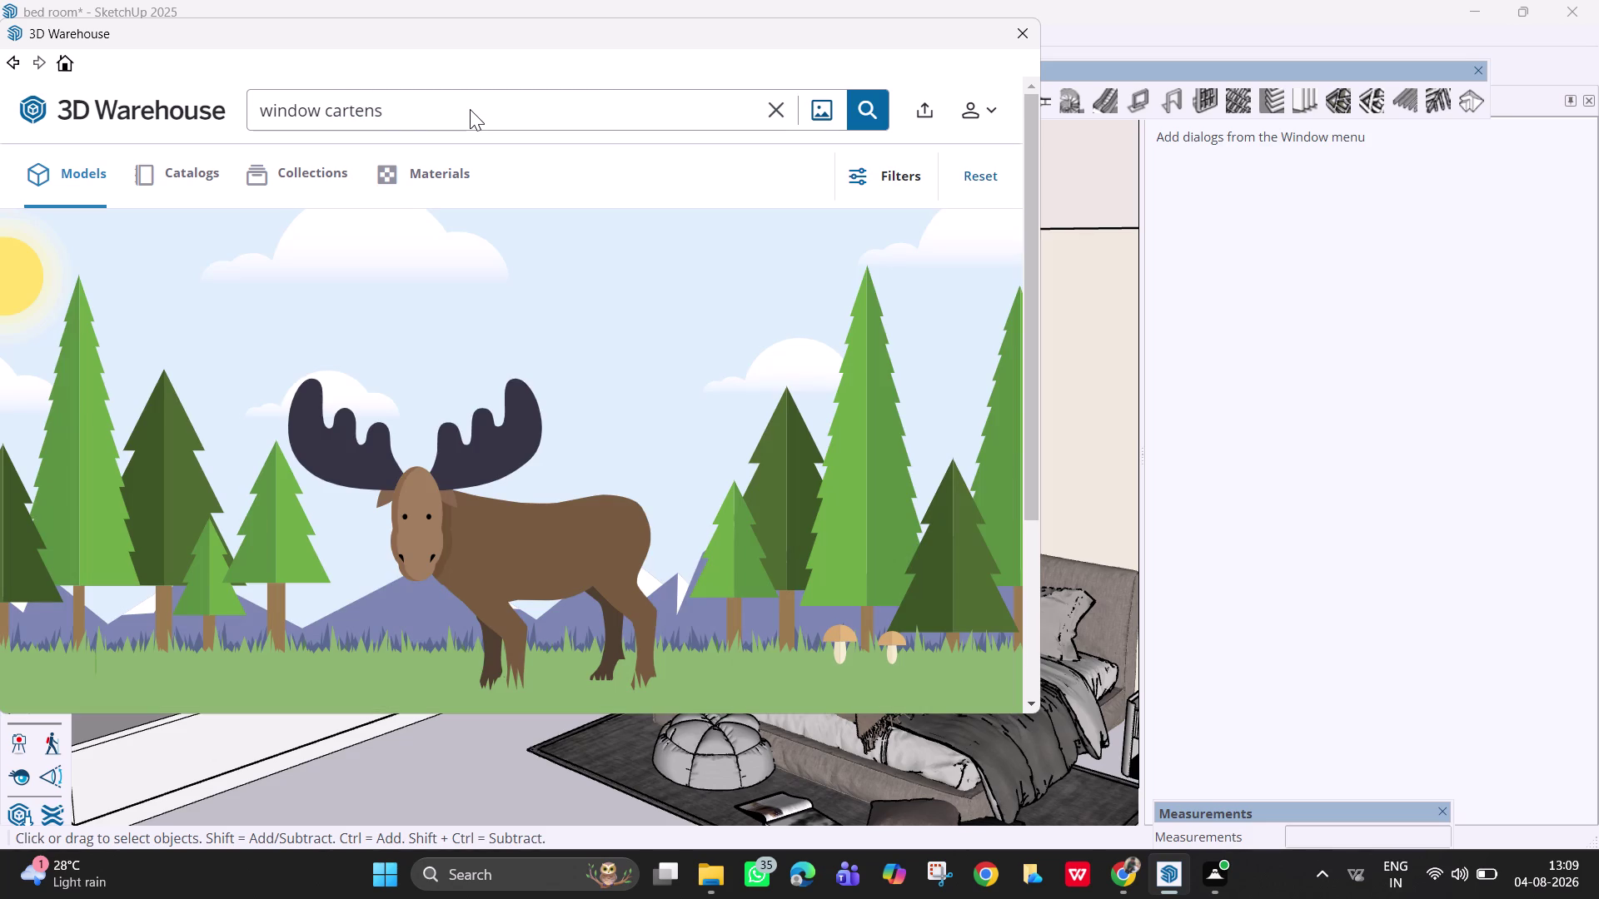
Search for 'cartens' and scroll through the three results, including the Carten curtain.
click(470, 109)
key(BackSpace)
key(BackSpace)
key(BackSpace)
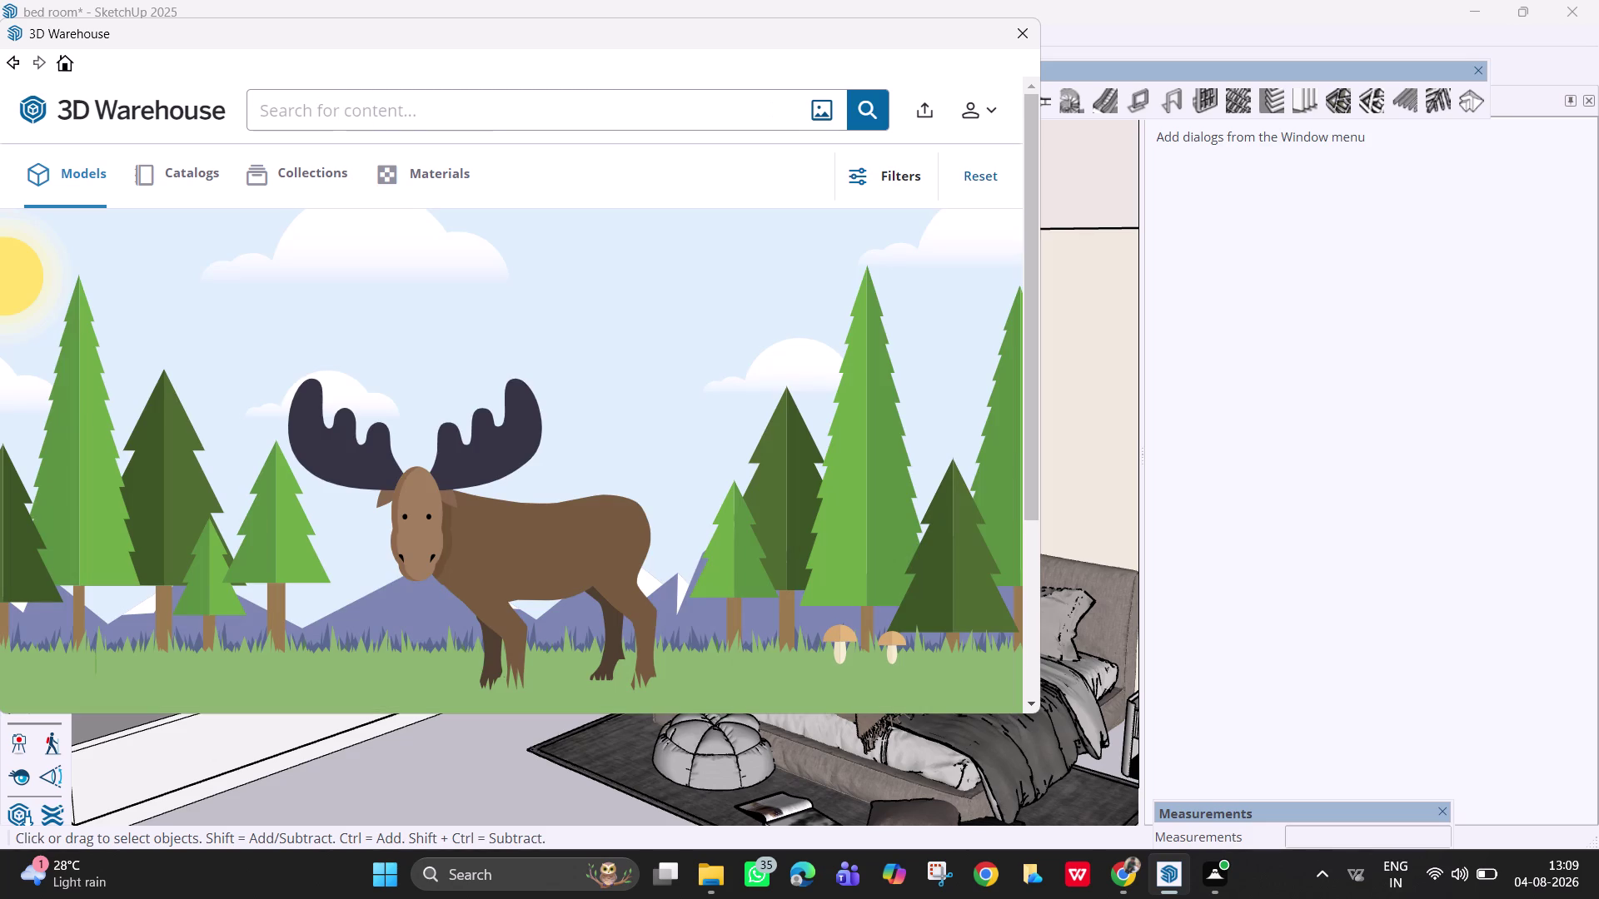
text(cart)
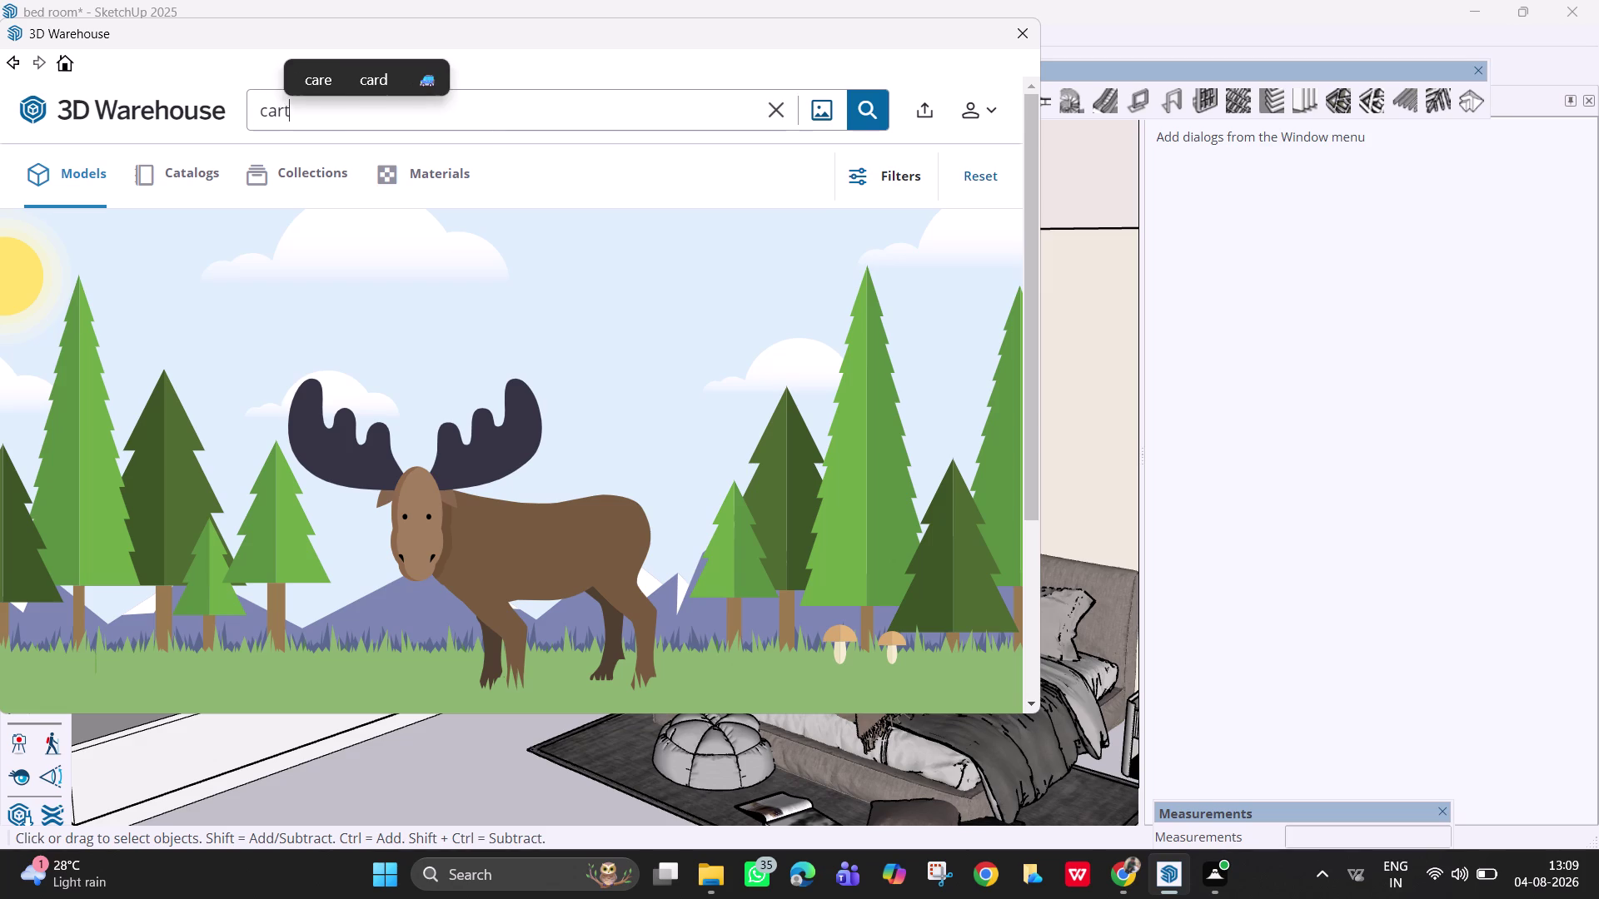
text(ens)
key(Return)
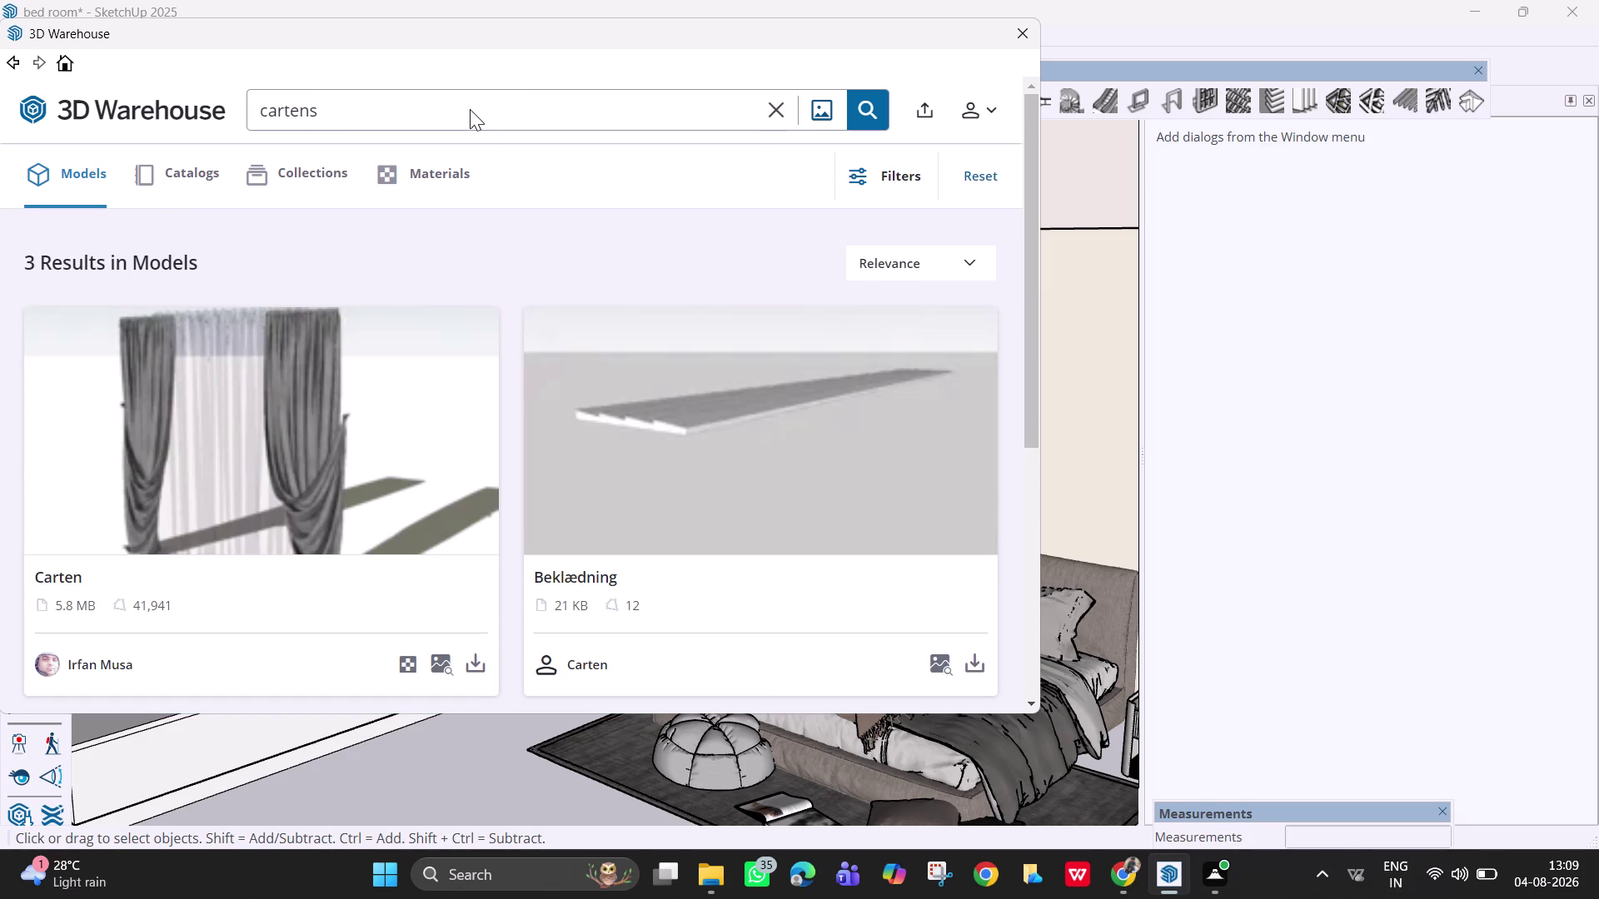
scroll(down, 3)
scroll(down, 3)
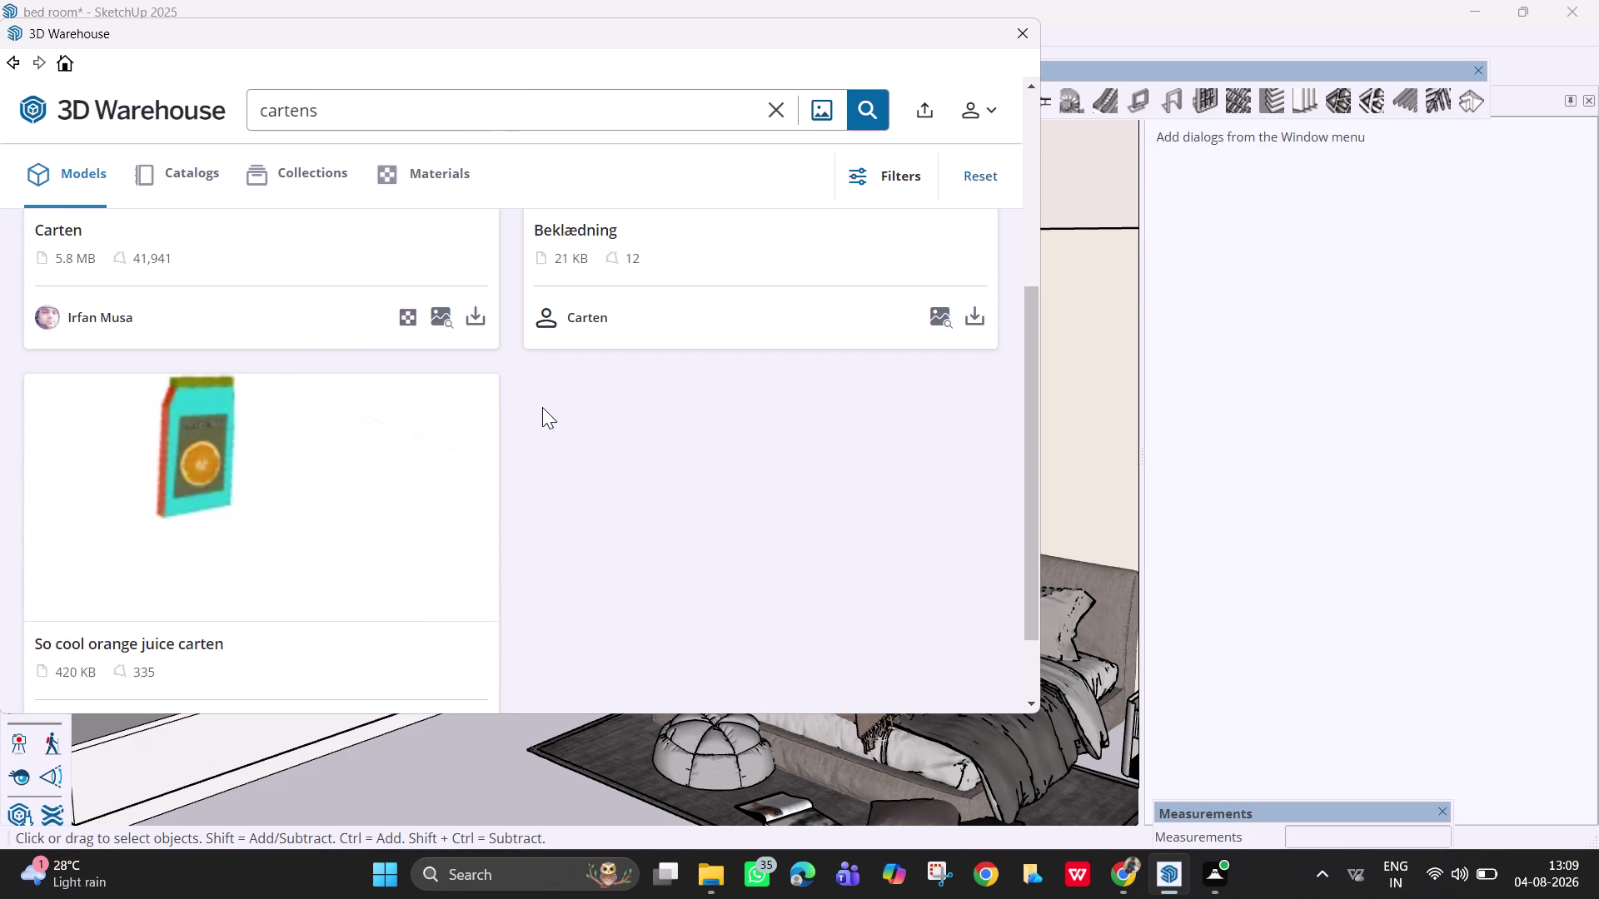
scroll(down, 3)
scroll(down, 3)
scroll(down, 3)
scroll(up, 3)
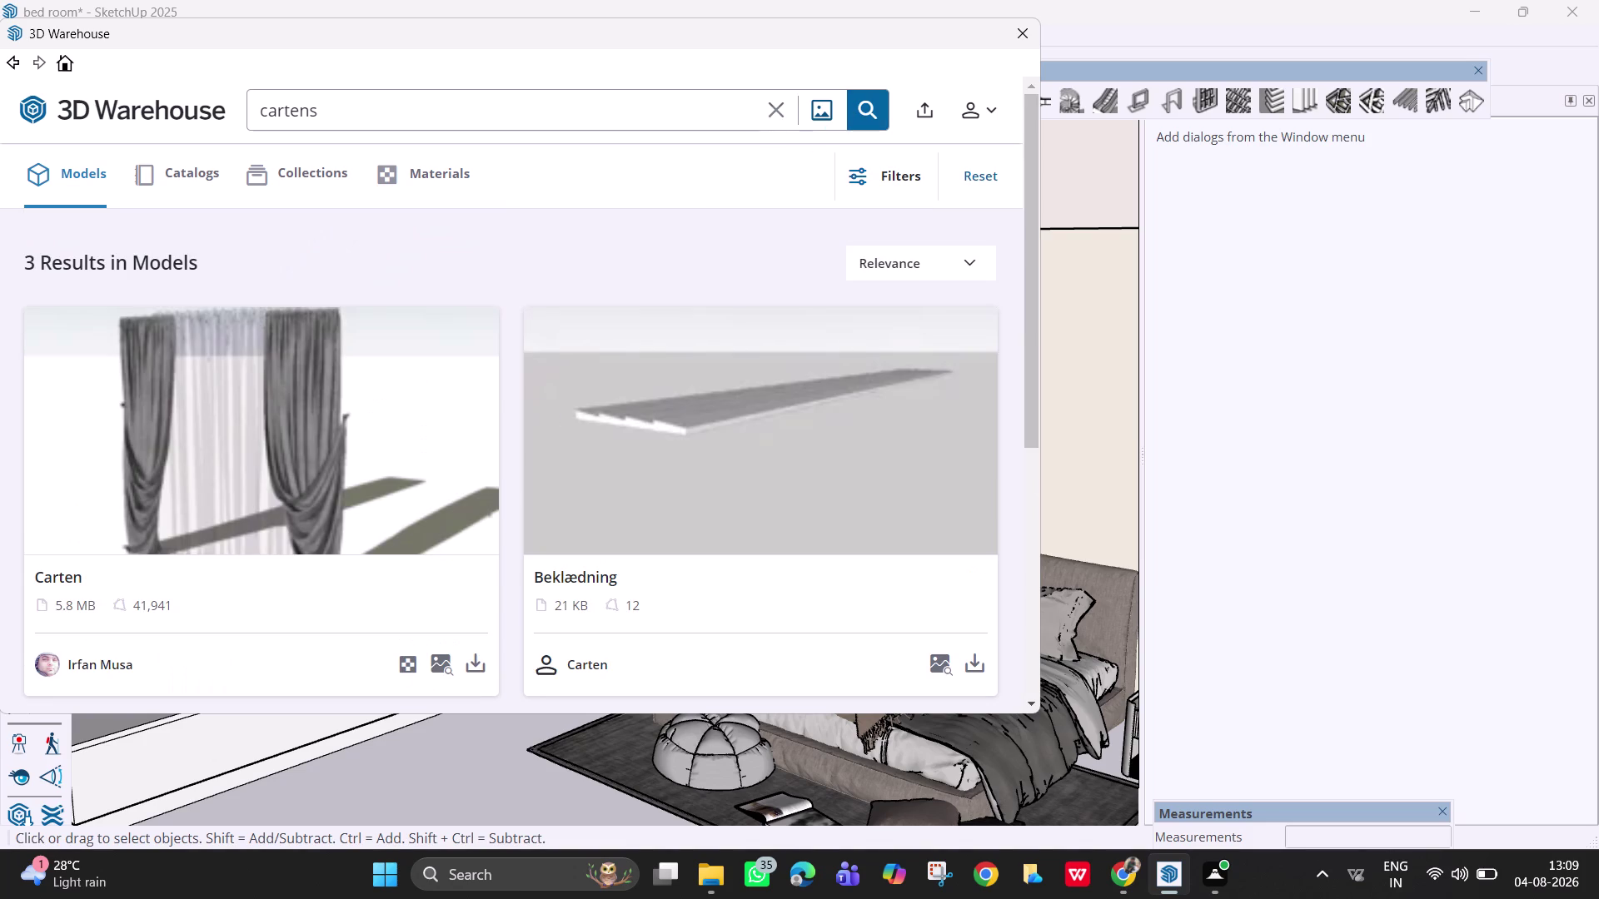
click(781, 115)
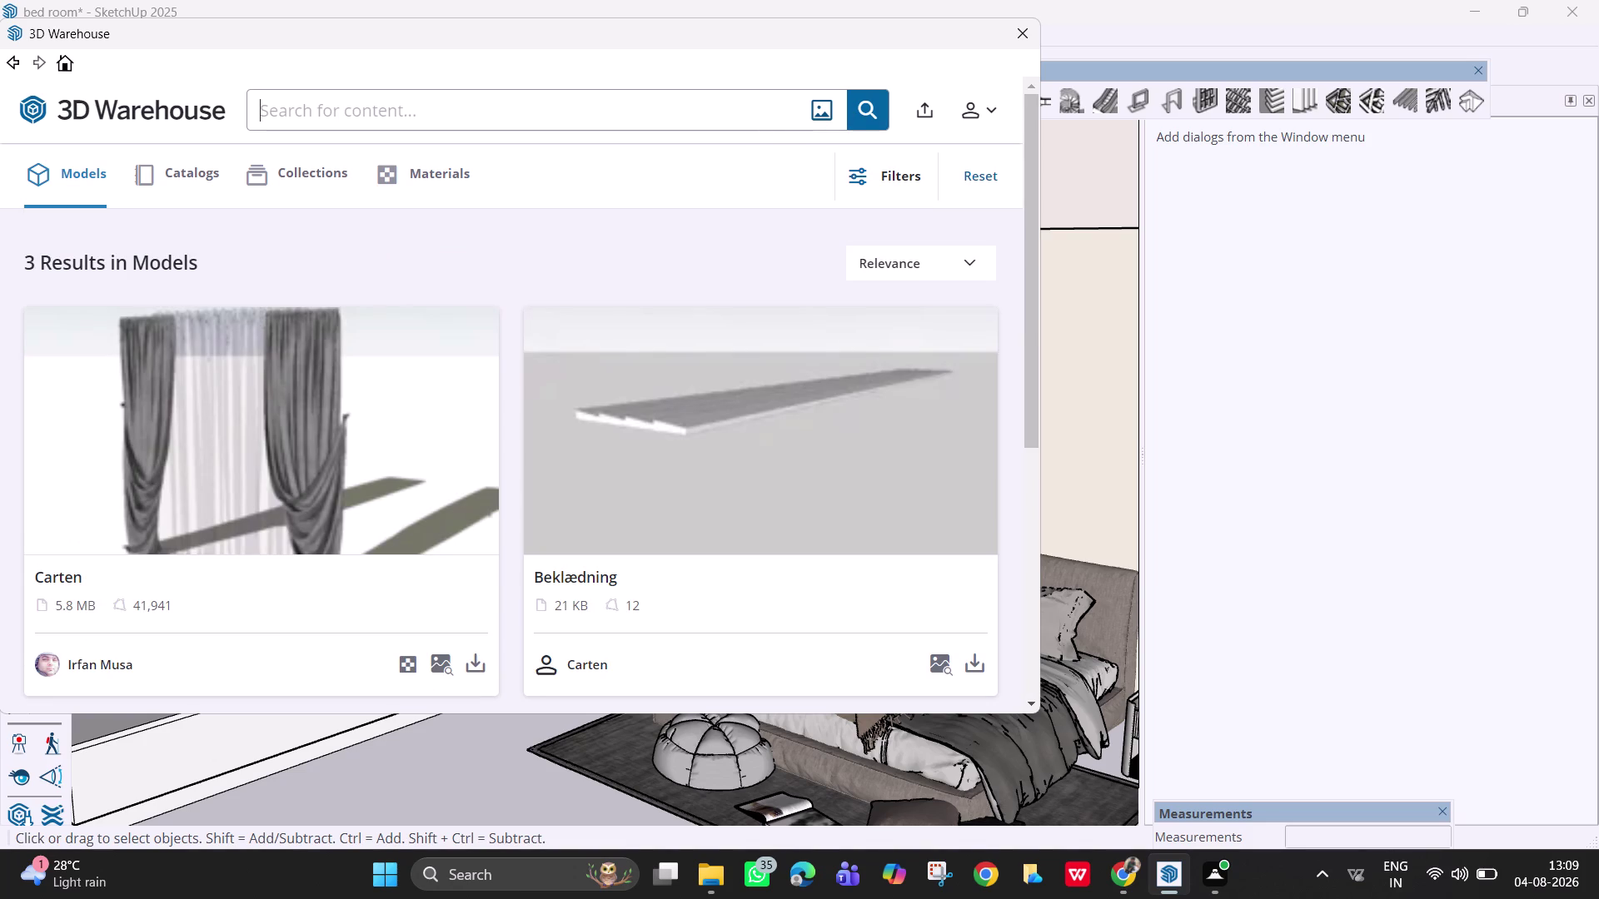
Search 3D Warehouse for 'curtains'.
click(594, 111)
text(cur)
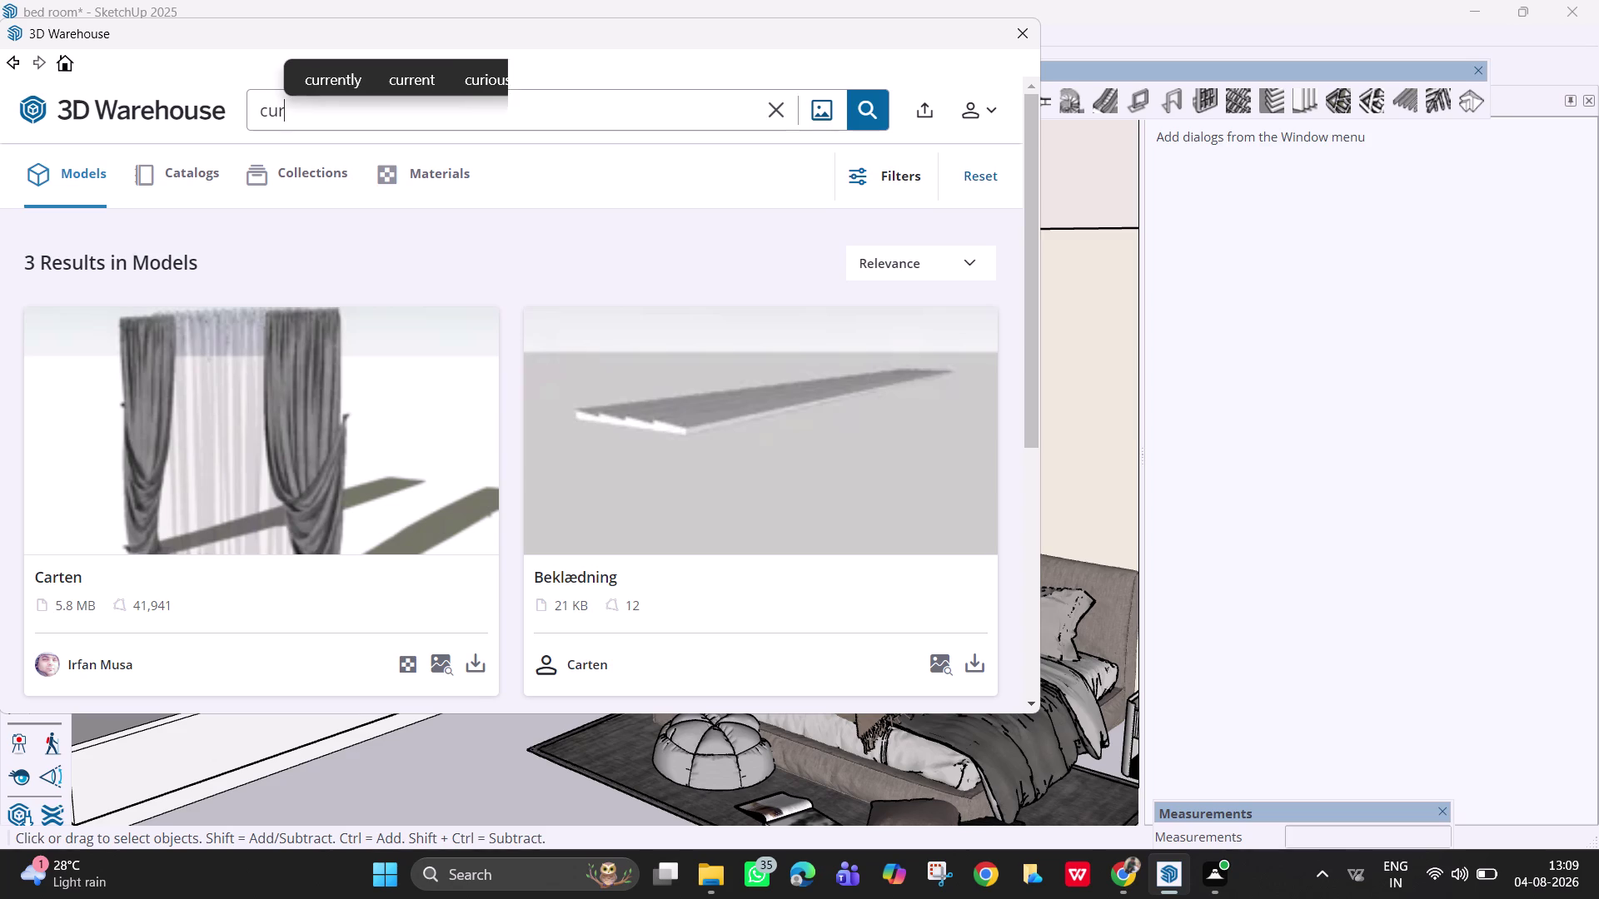
text(tains)
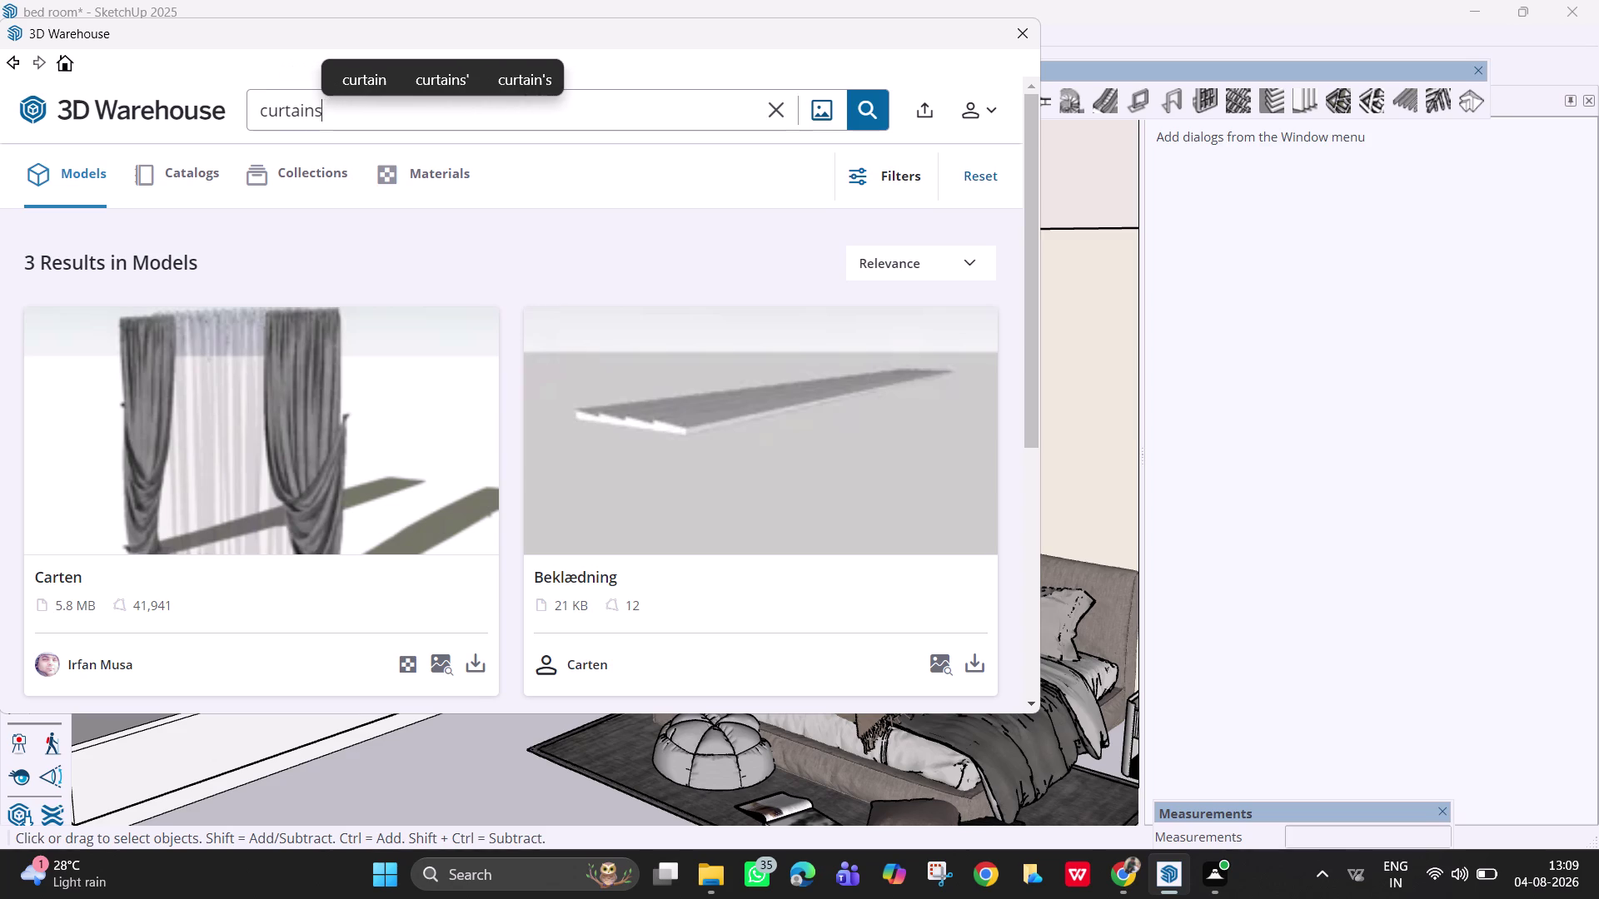
key(Return)
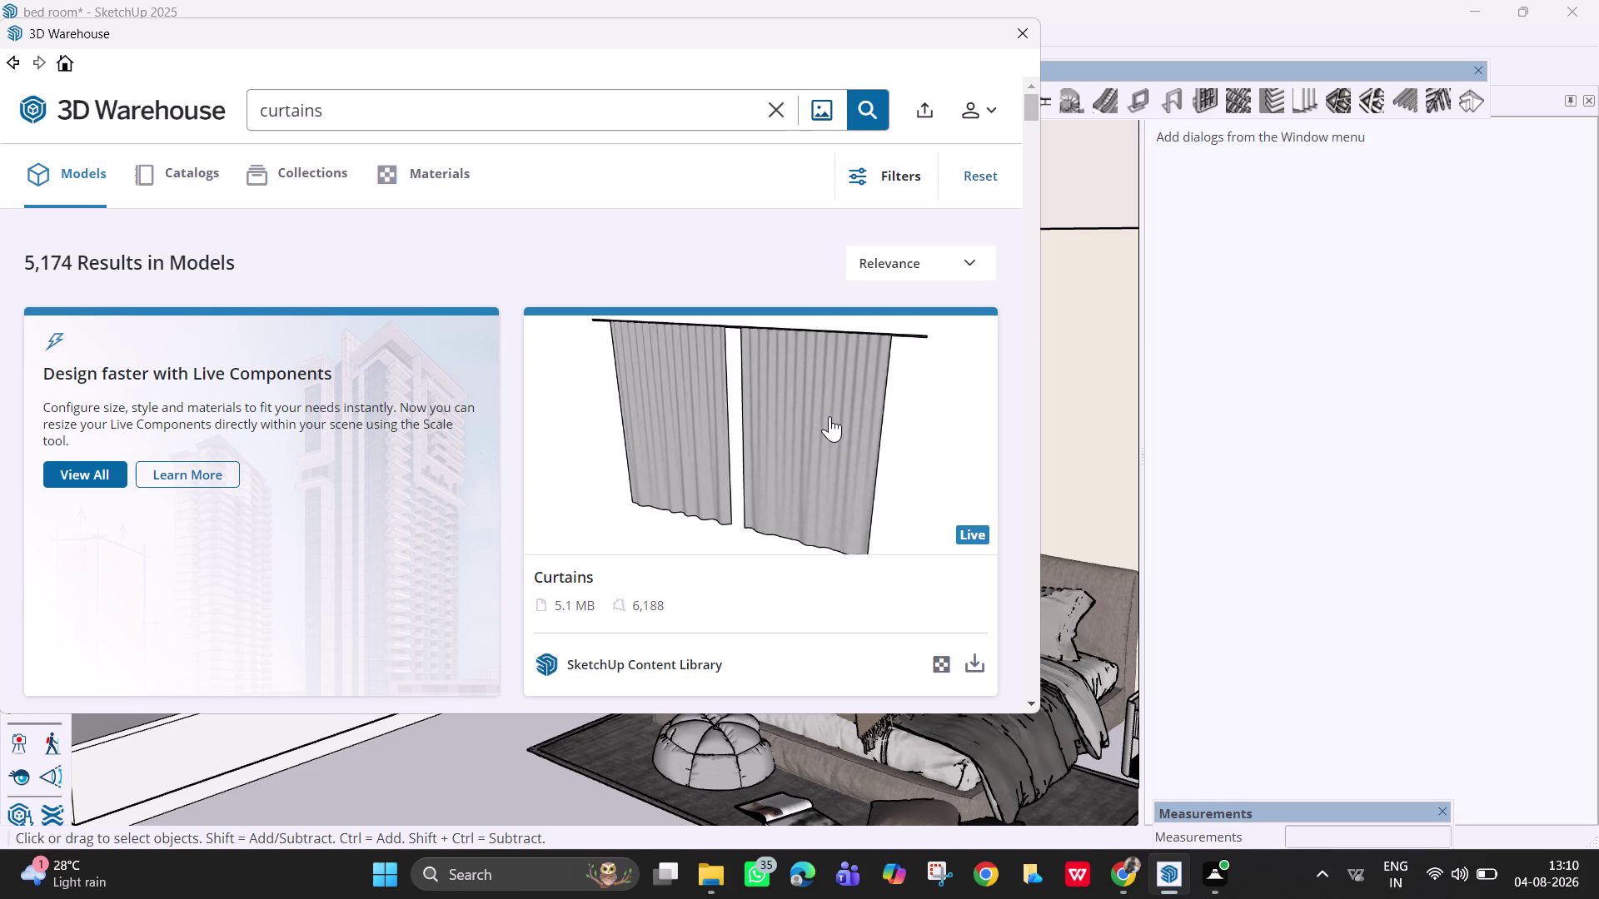
Scroll the curtain results and download the black-and-white striped curtain.
scroll(down, 3)
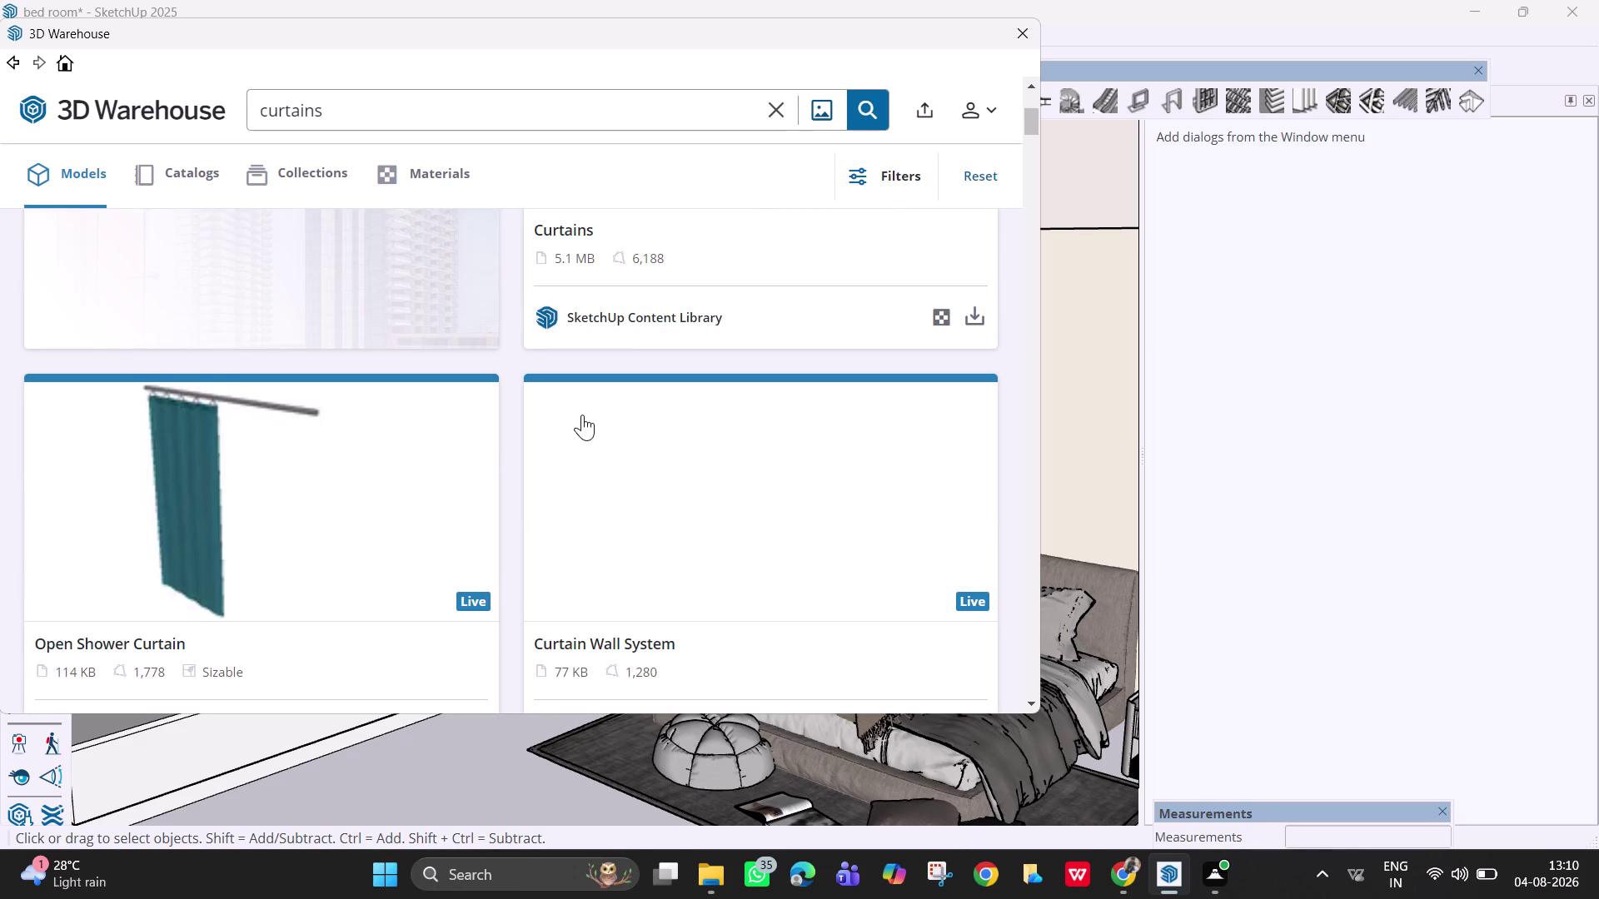
scroll(down, 3)
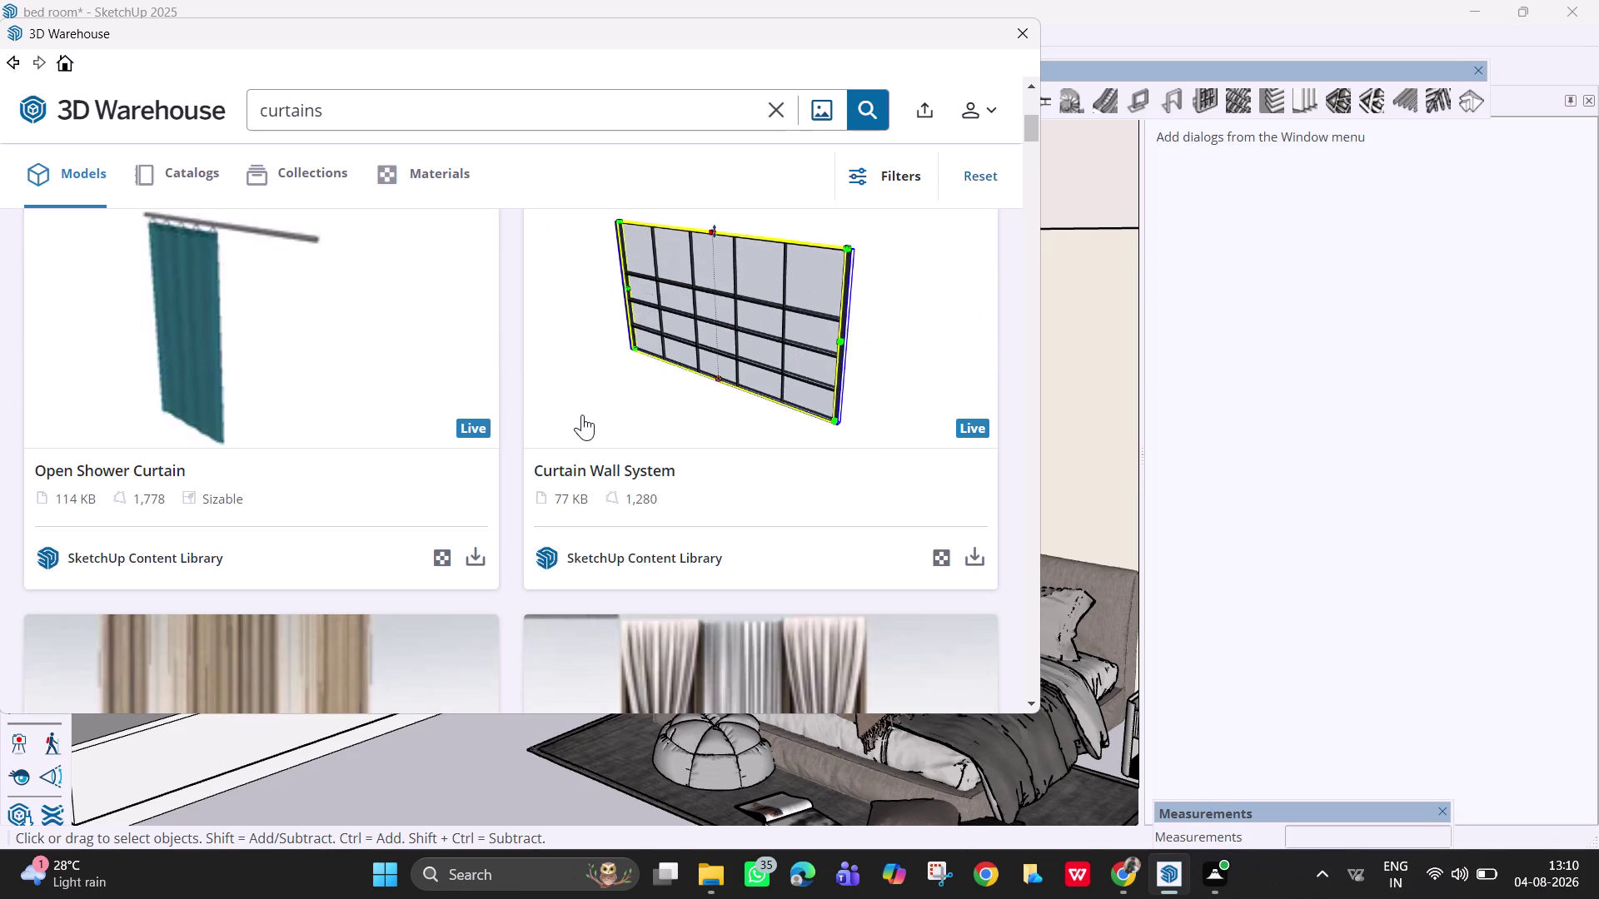
scroll(down, 3)
scroll(down, 3)
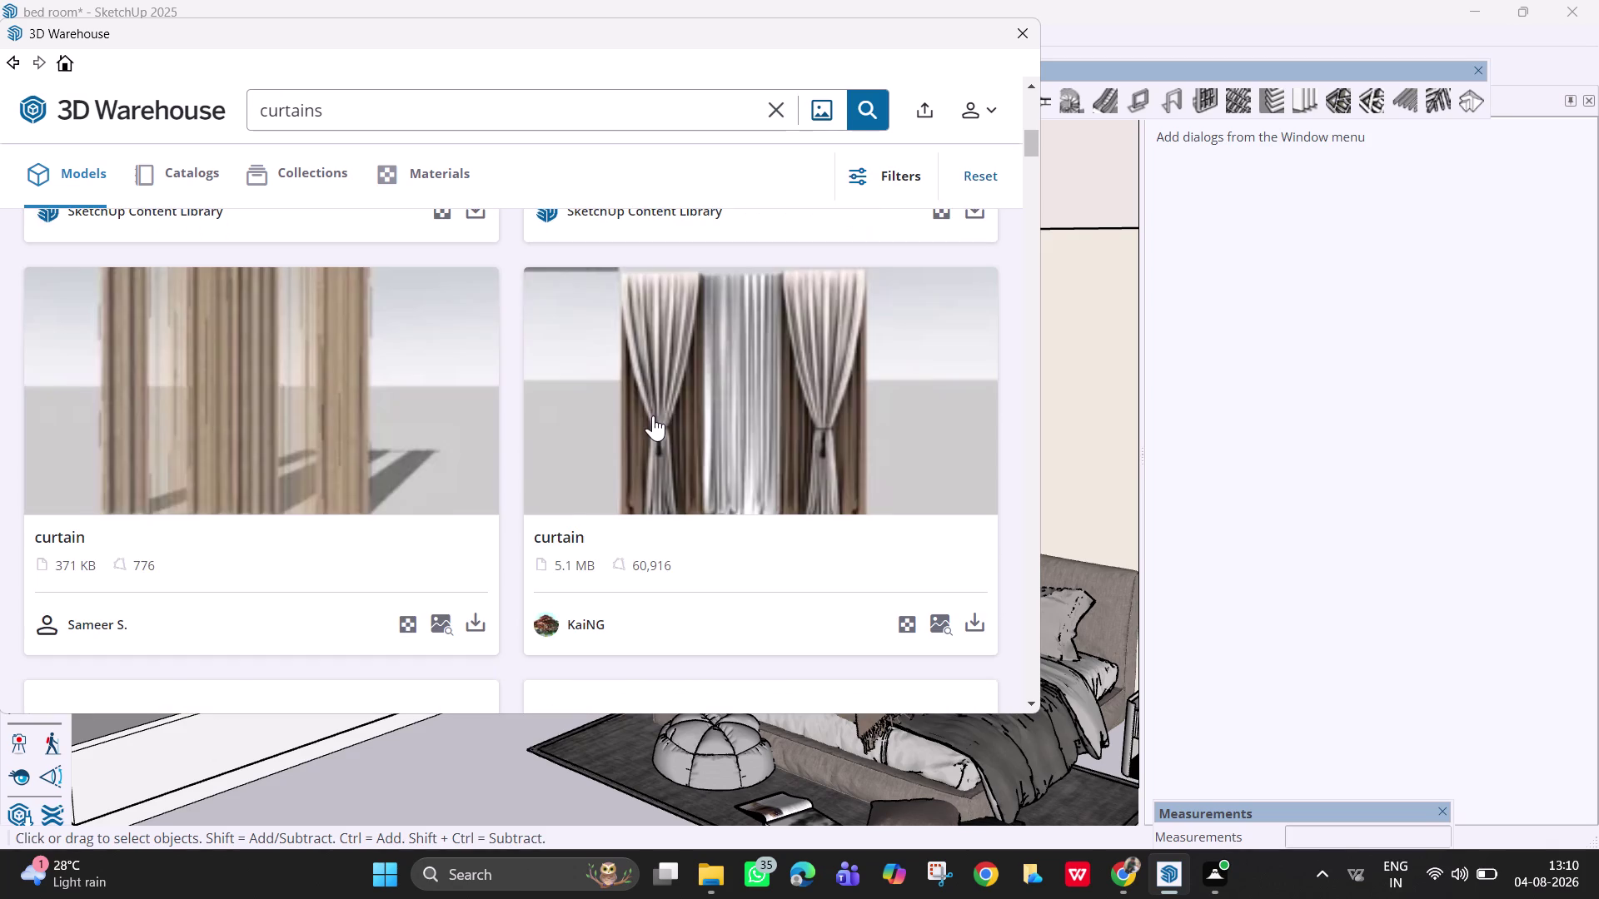
scroll(down, 3)
scroll(down, 3)
scroll(down, 3)
scroll(down, 3)
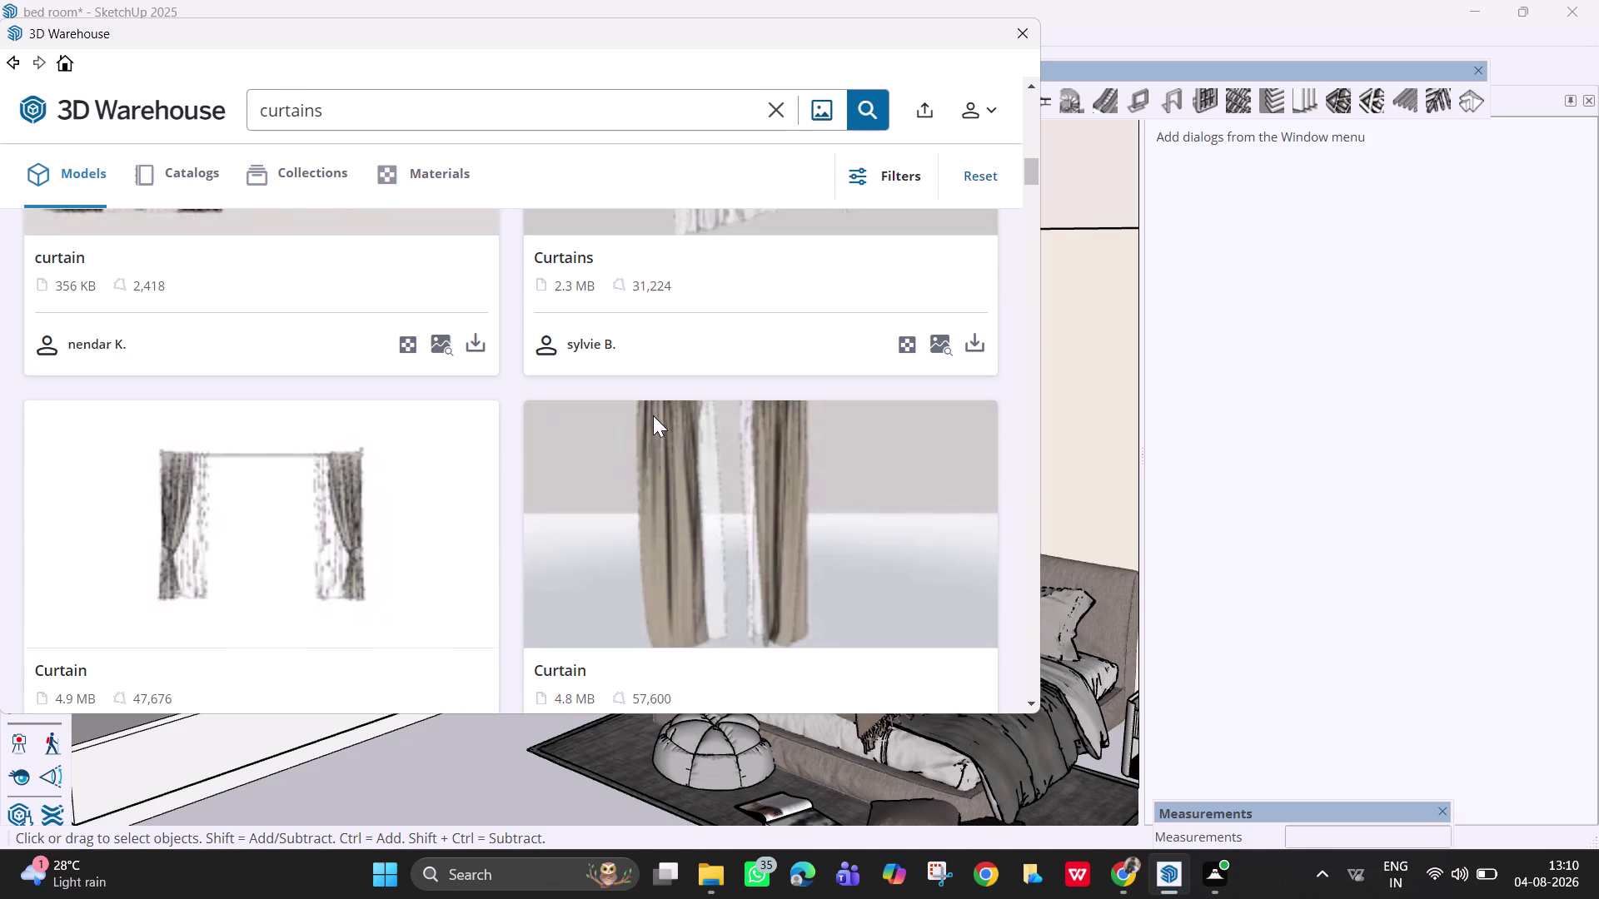
scroll(up, 3)
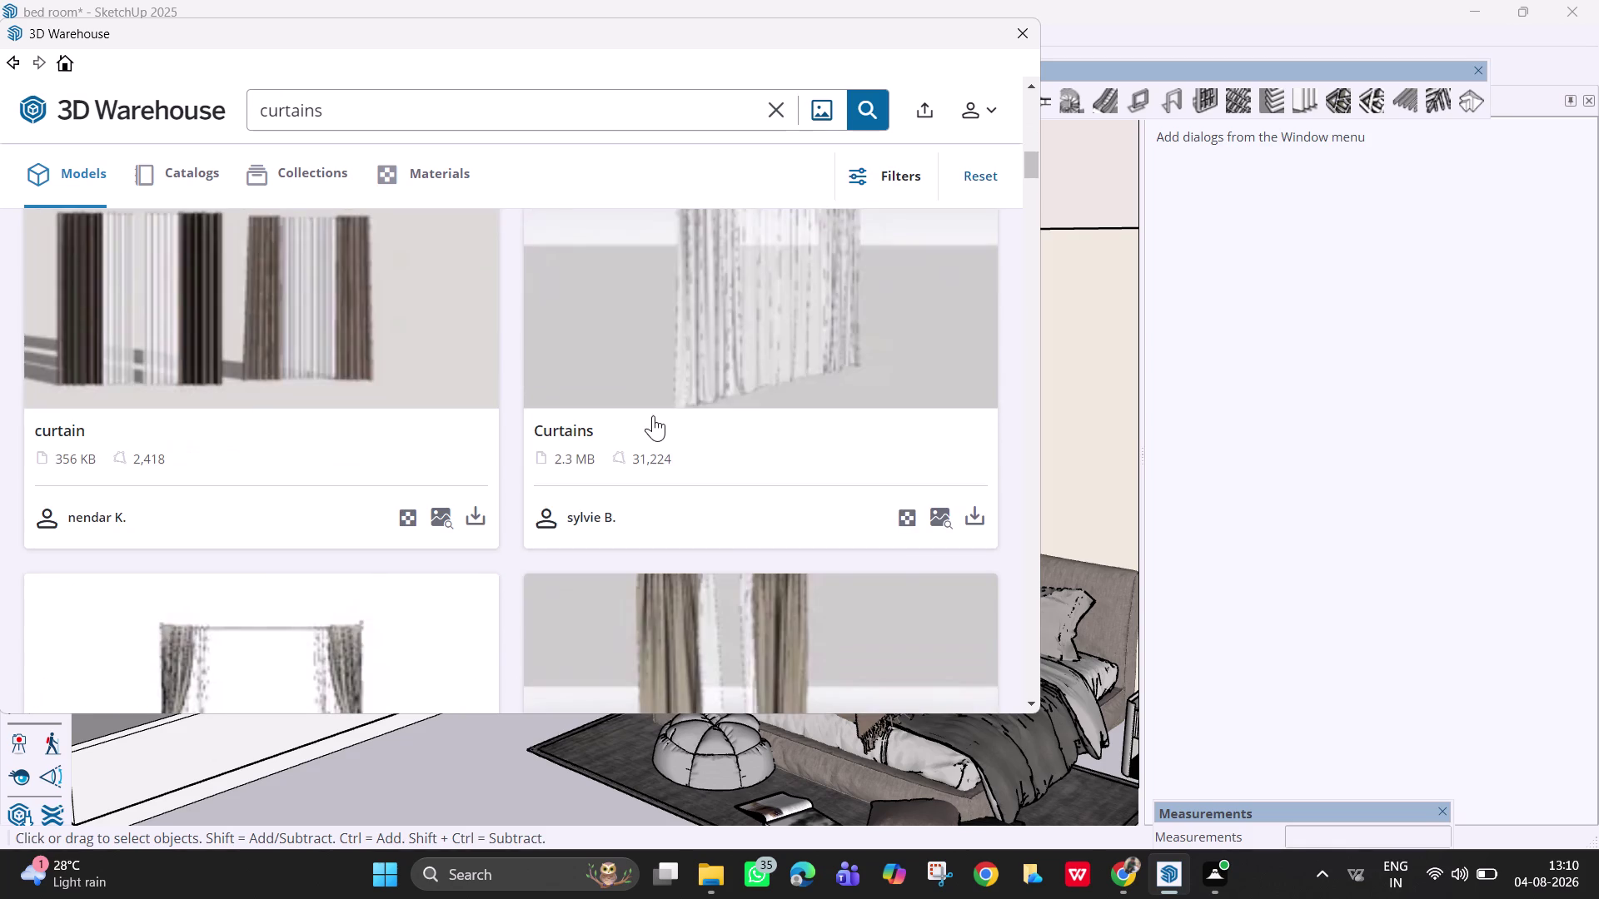
scroll(up, 3)
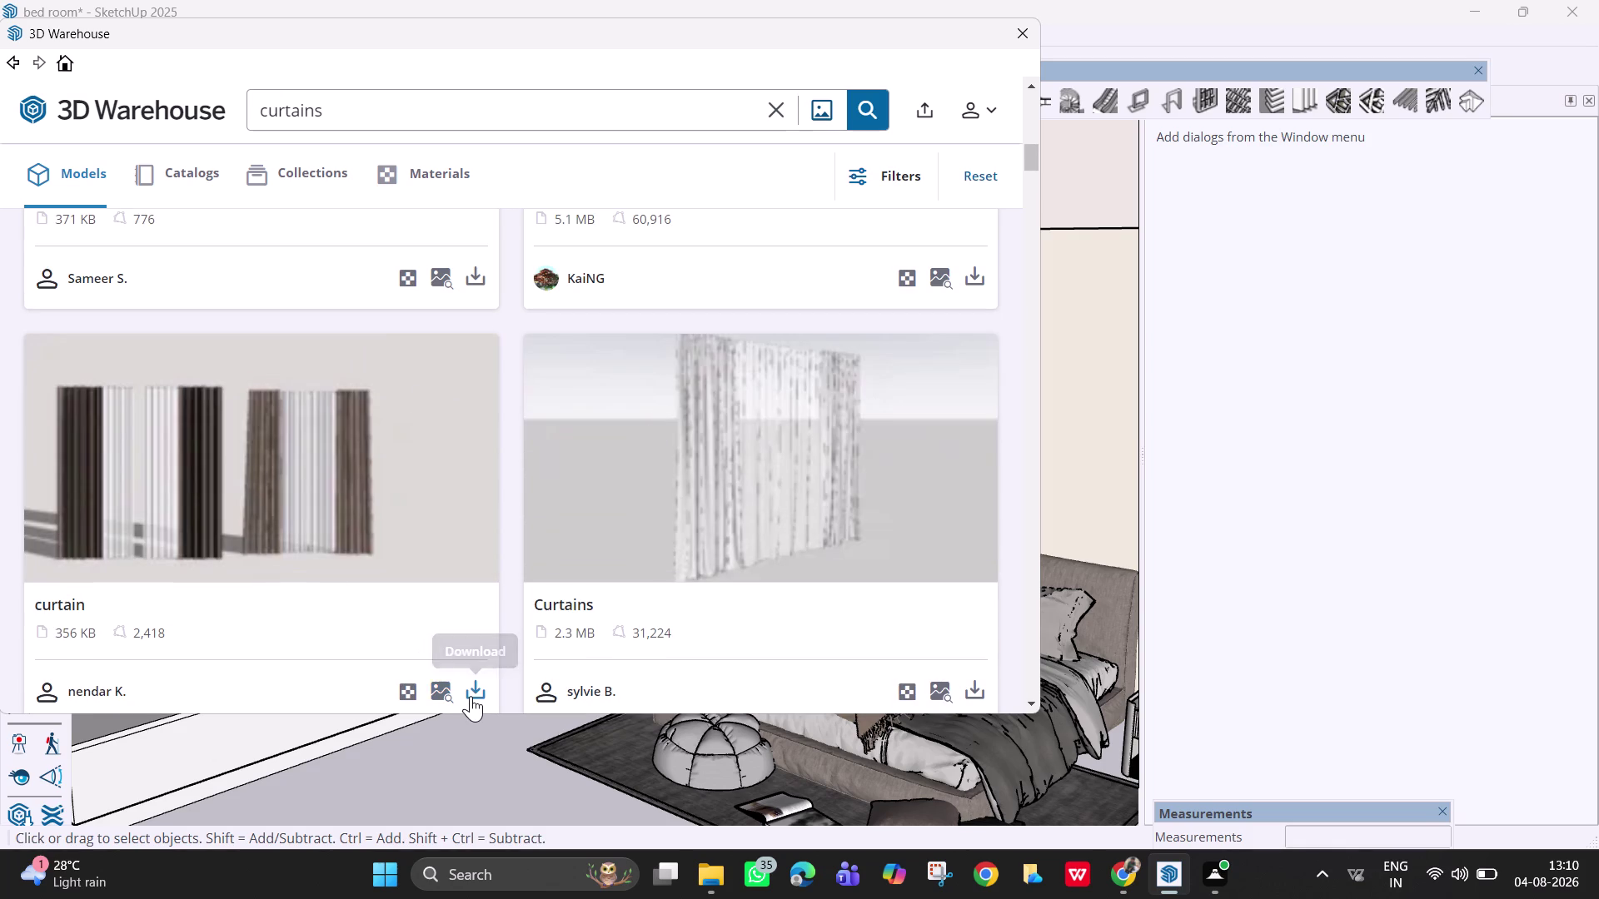
click(471, 696)
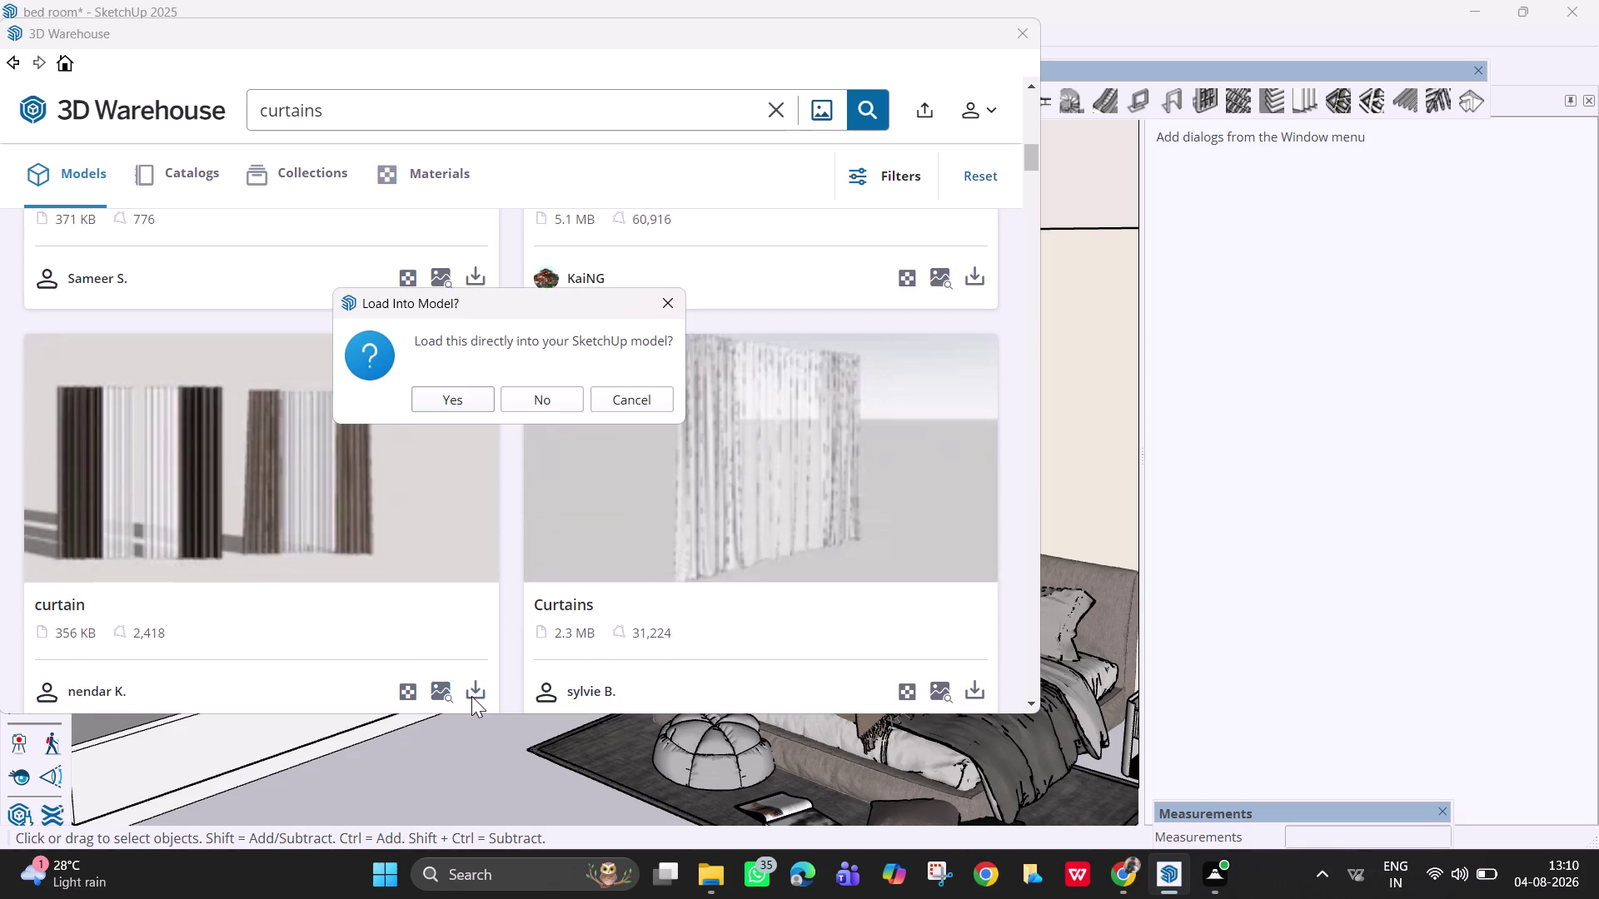
Load the striped curtain into the model and place it toward the window wall.
click(473, 402)
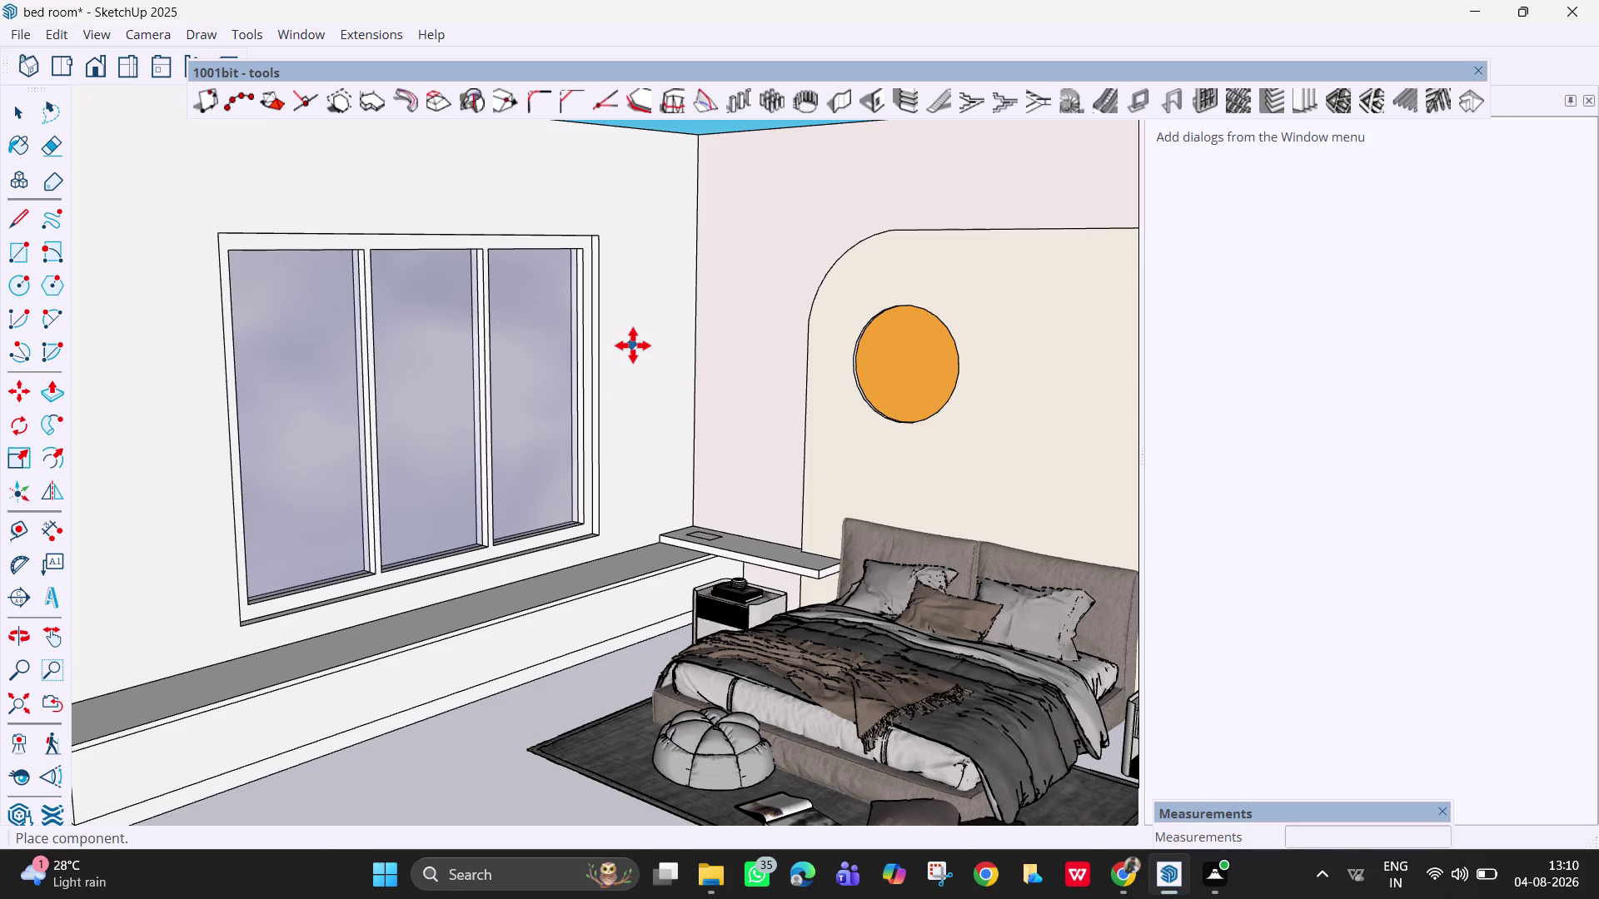
middle_drag(706, 497, 856, 608)
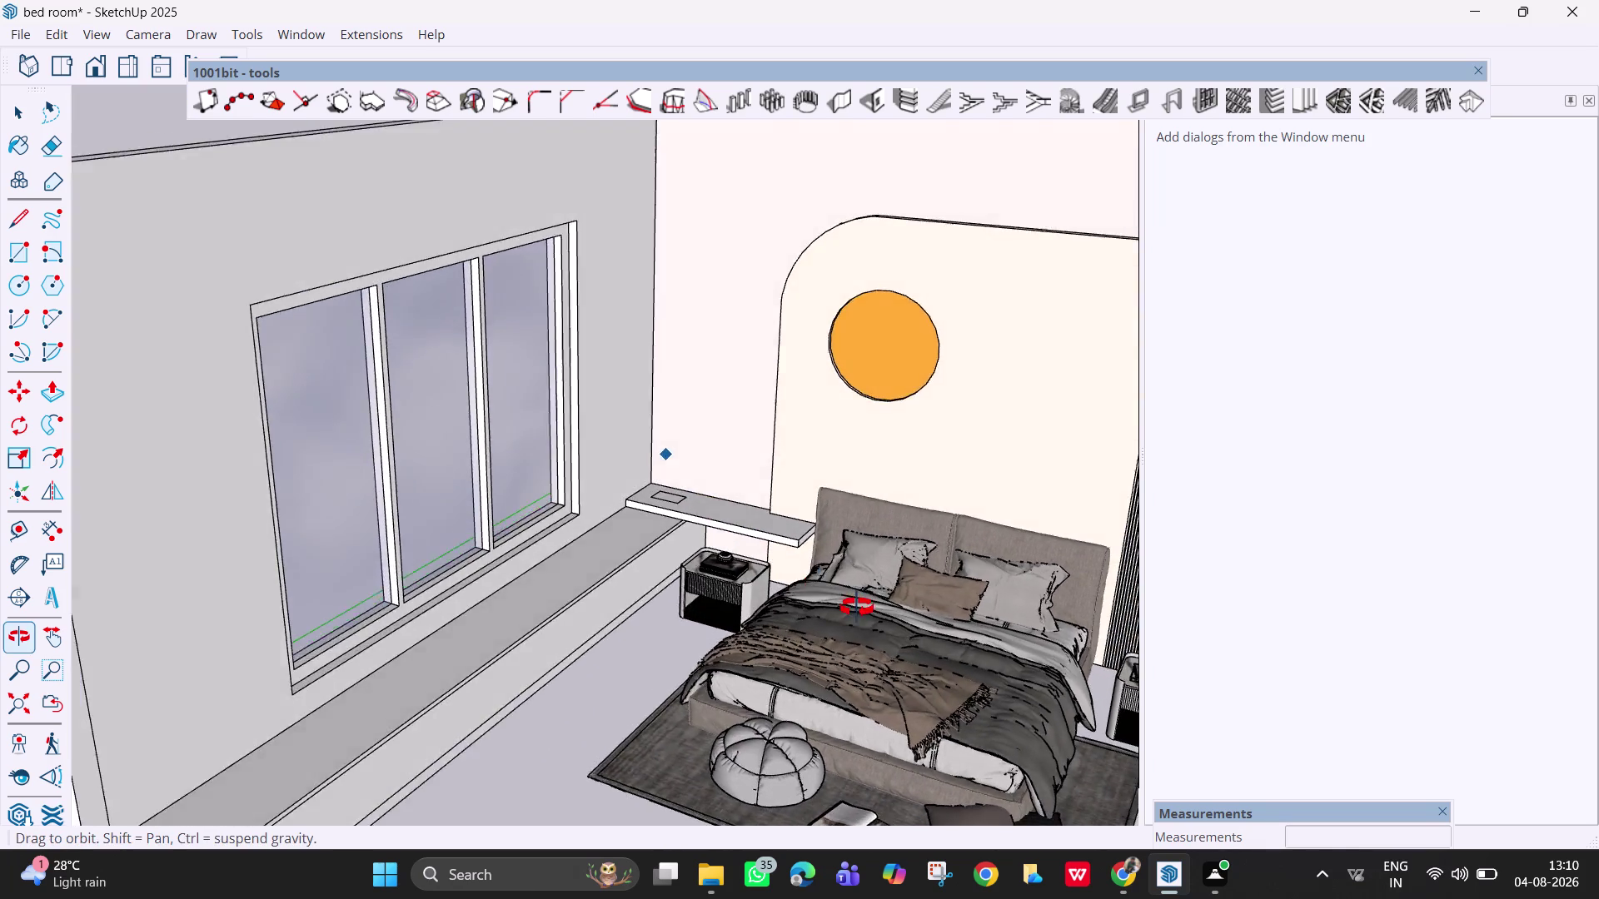
middle_drag(856, 608, 882, 624)
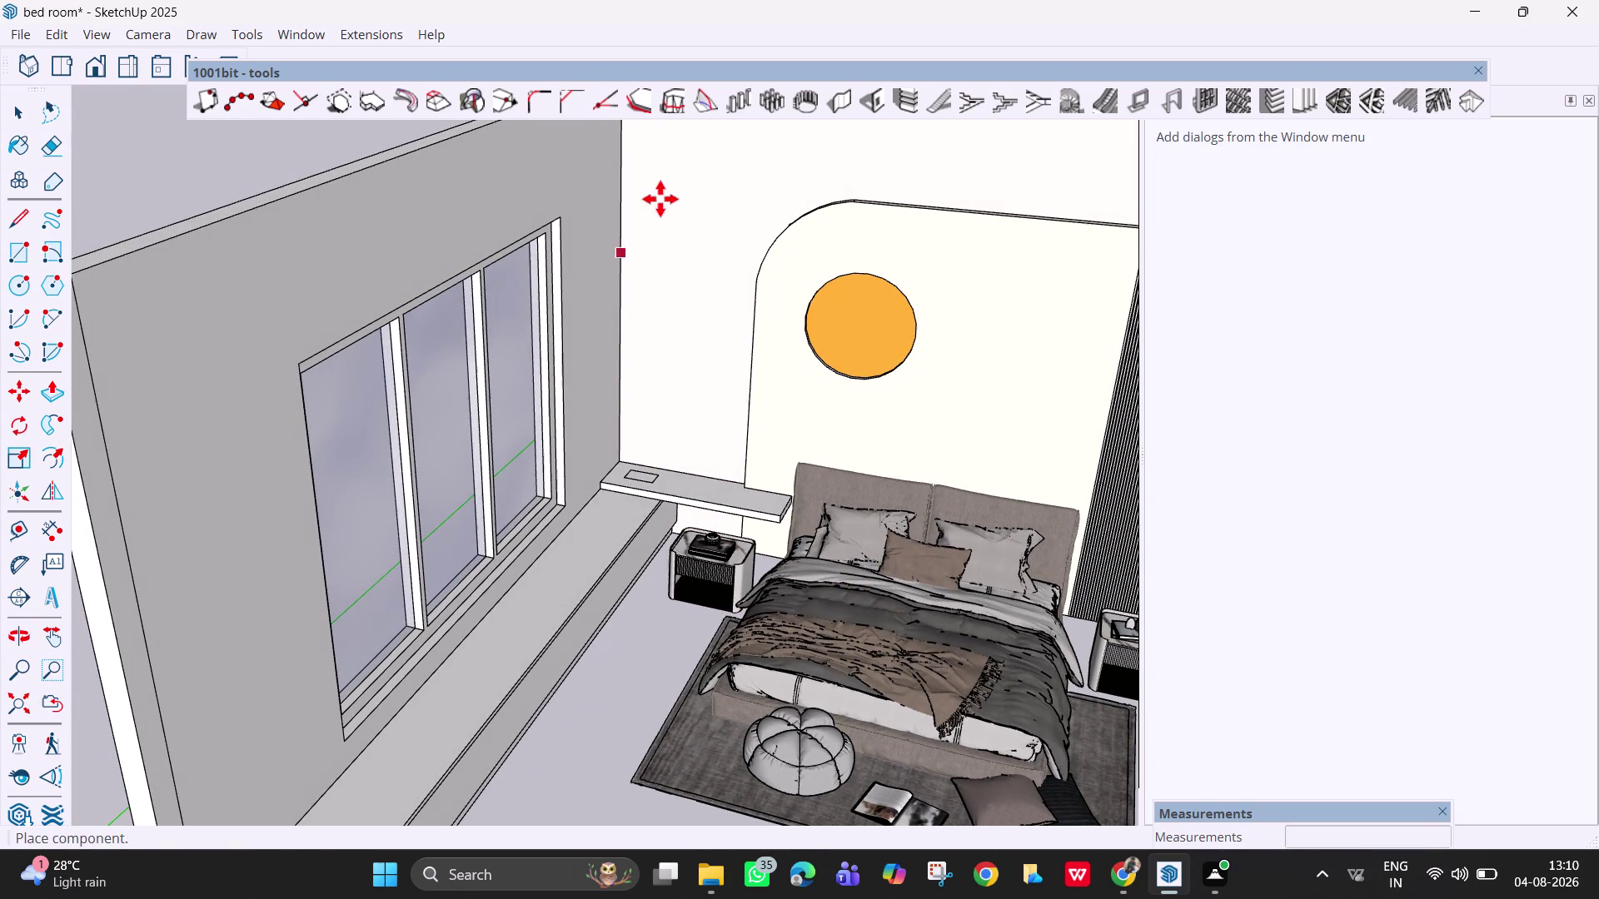
middle_drag(453, 230, 359, 326)
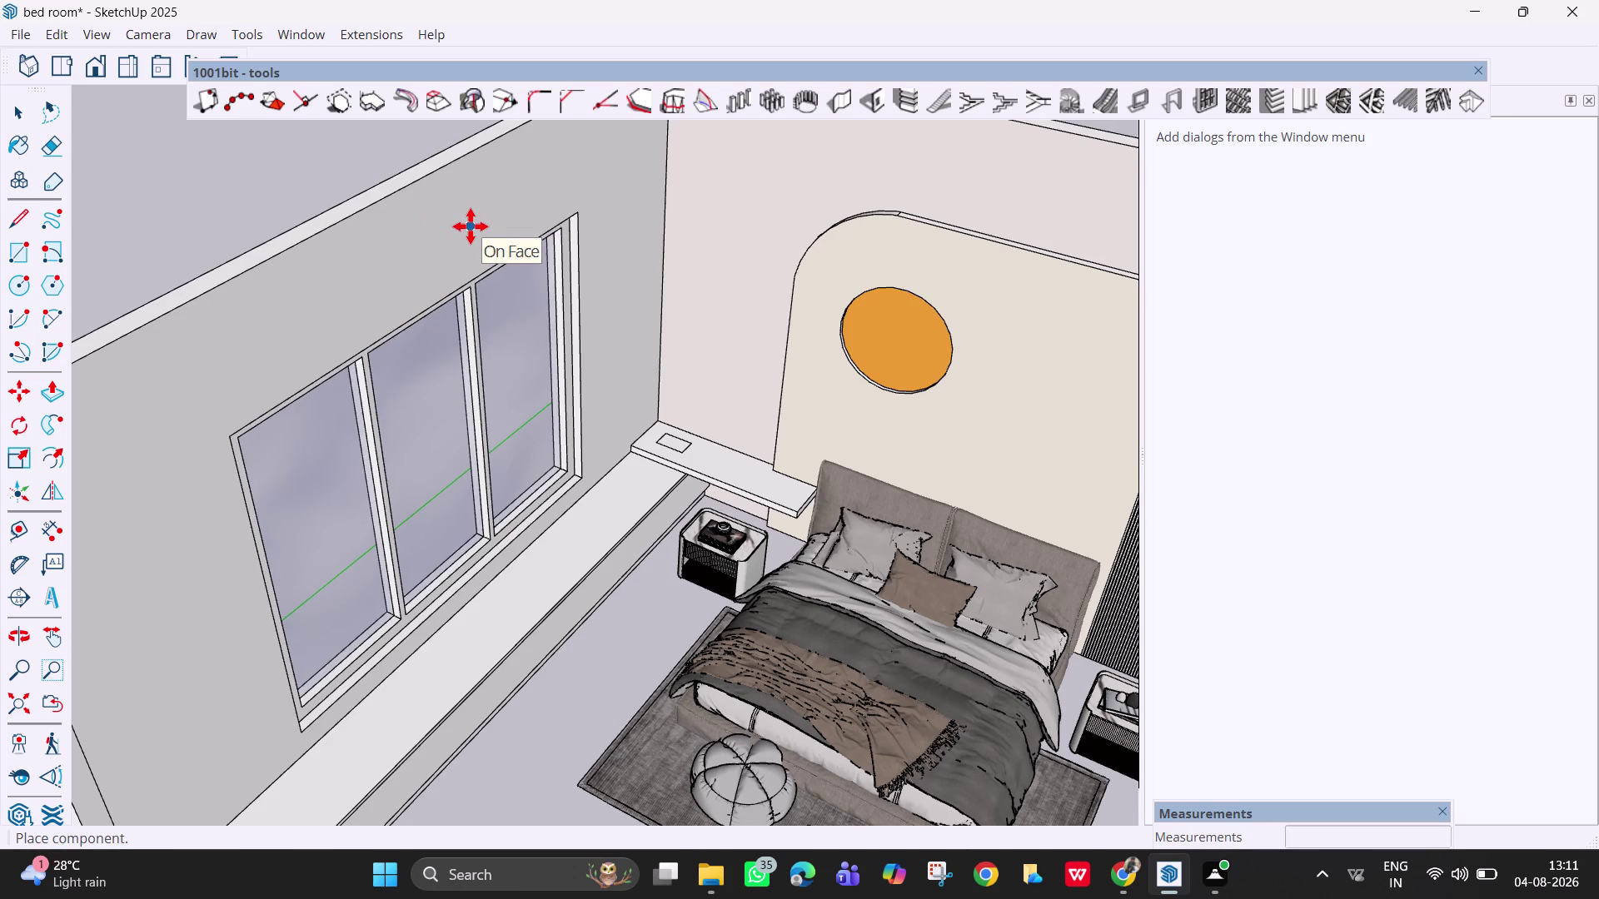
click(416, 264)
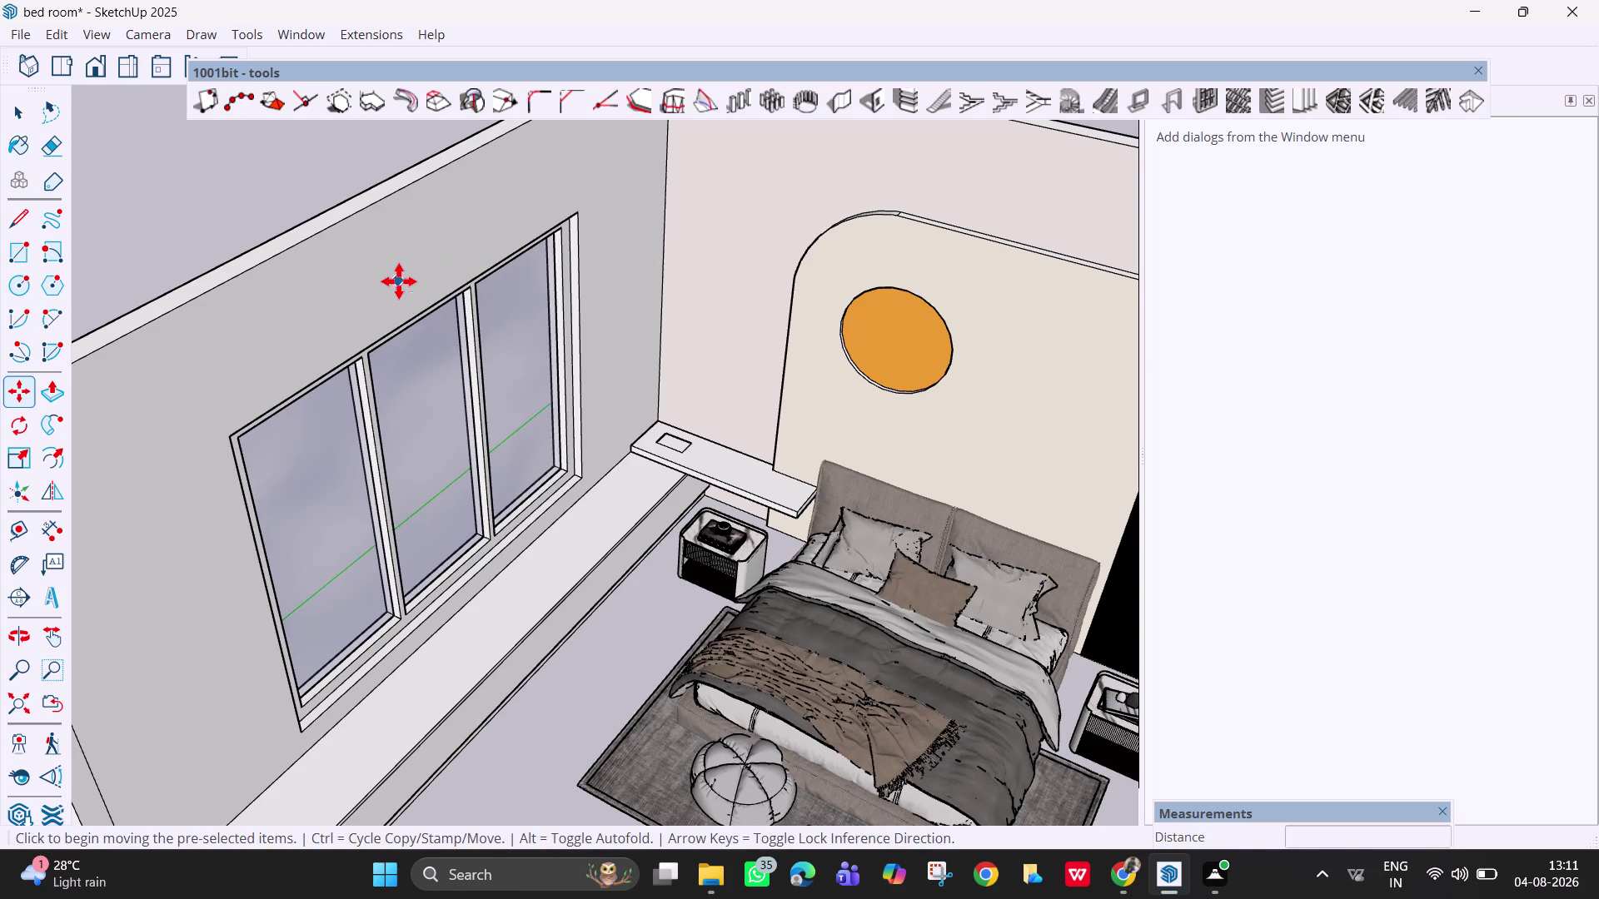
click(399, 282)
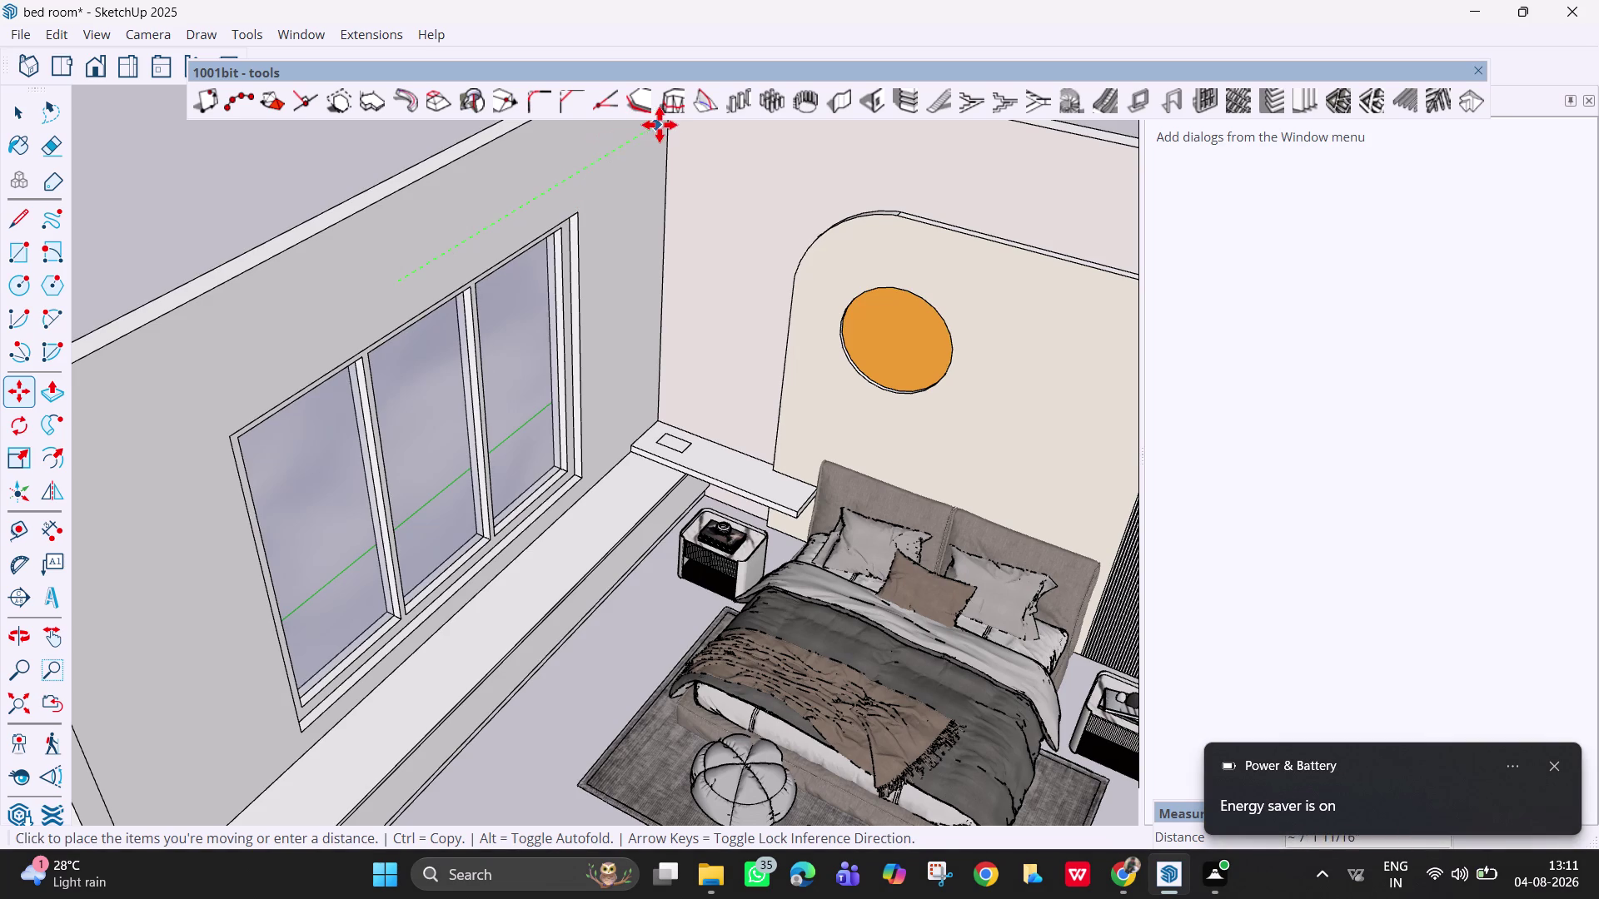
middle_drag(656, 164, 666, 65)
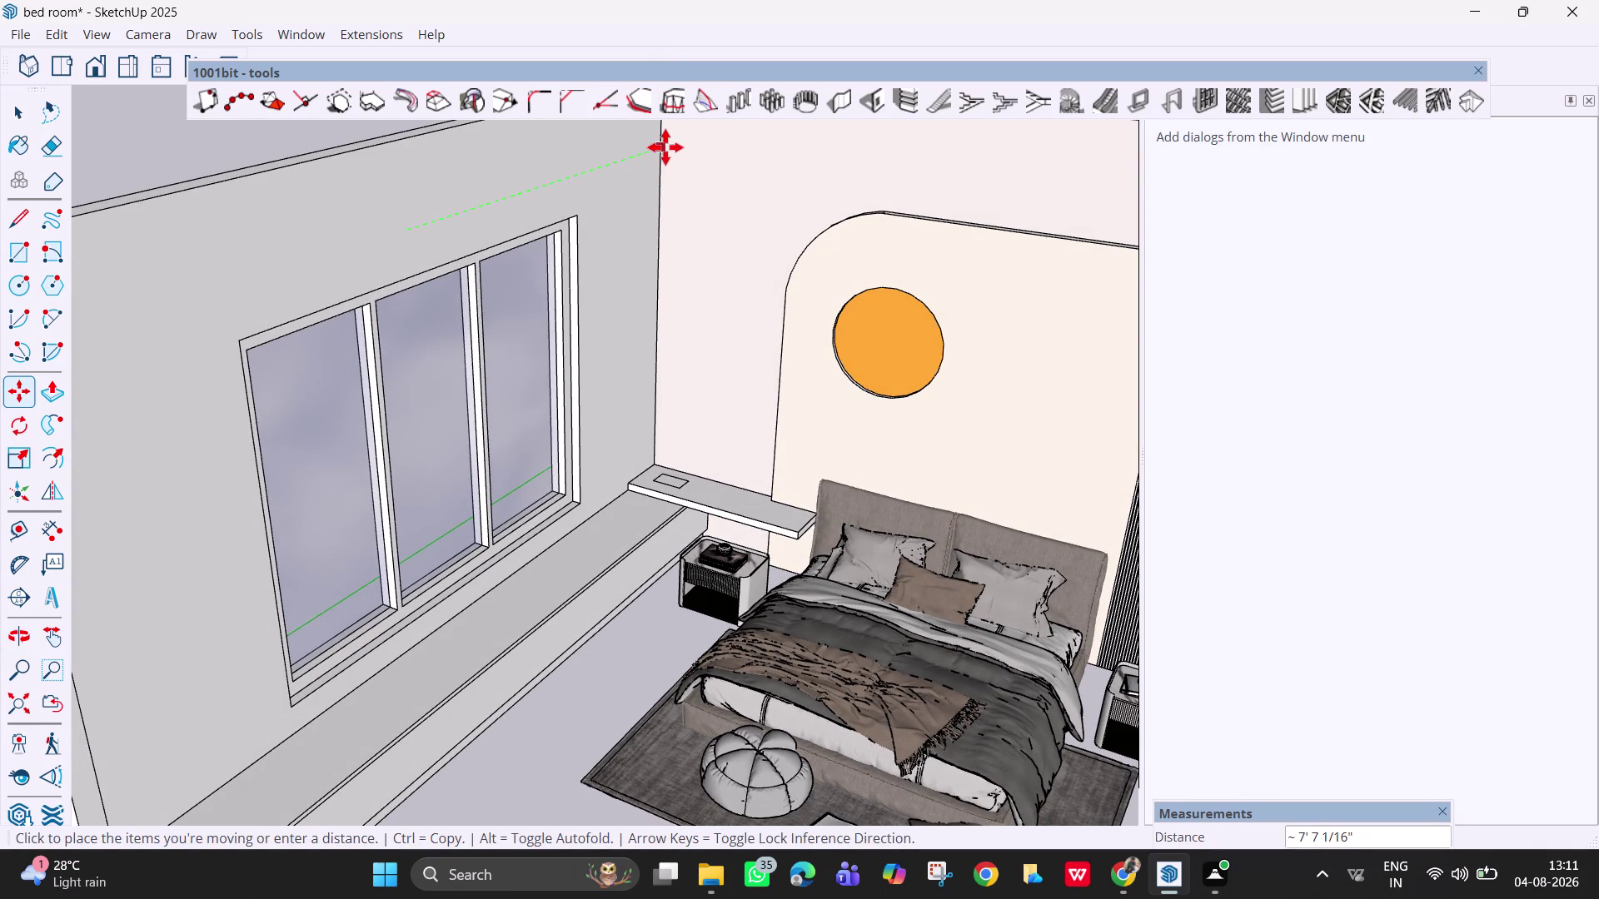
scroll(up, 3)
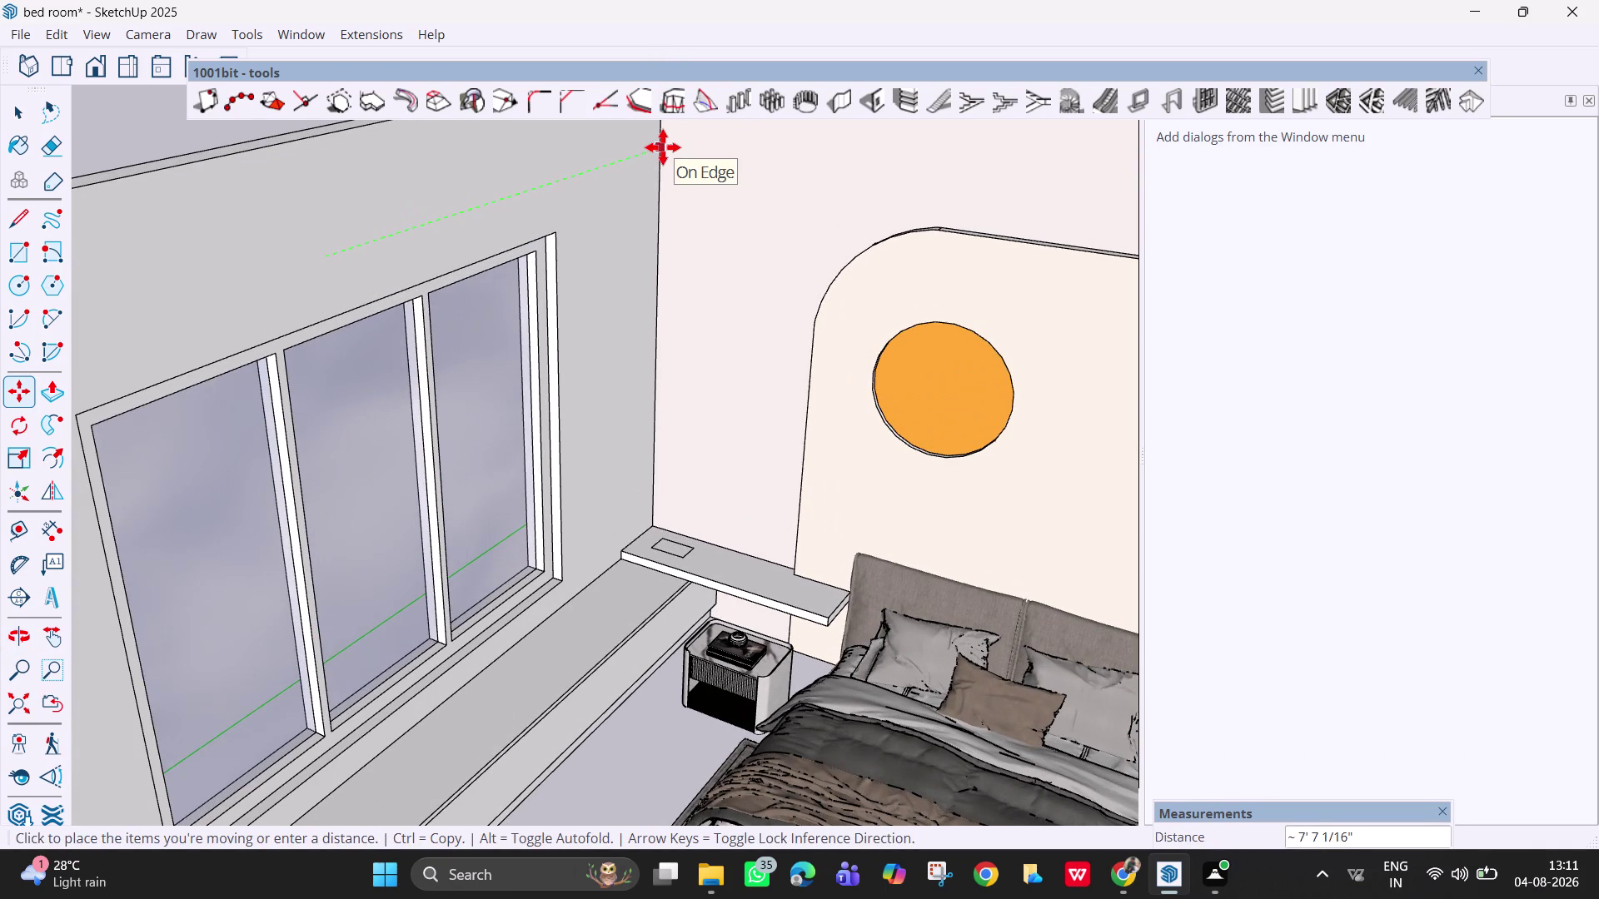
click(663, 147)
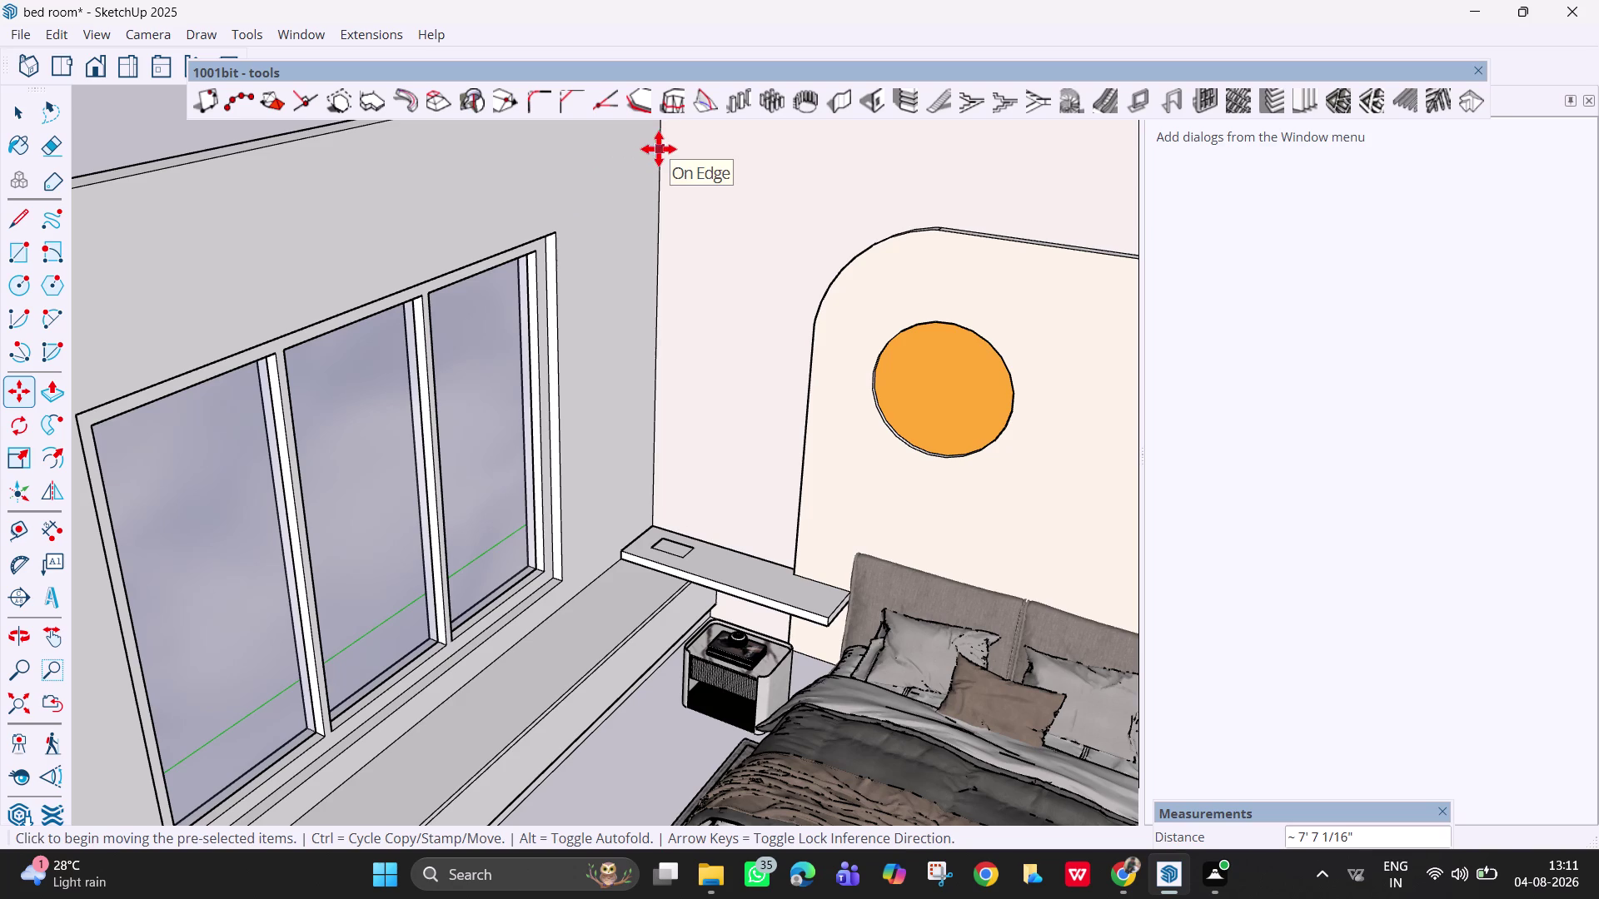
click(659, 149)
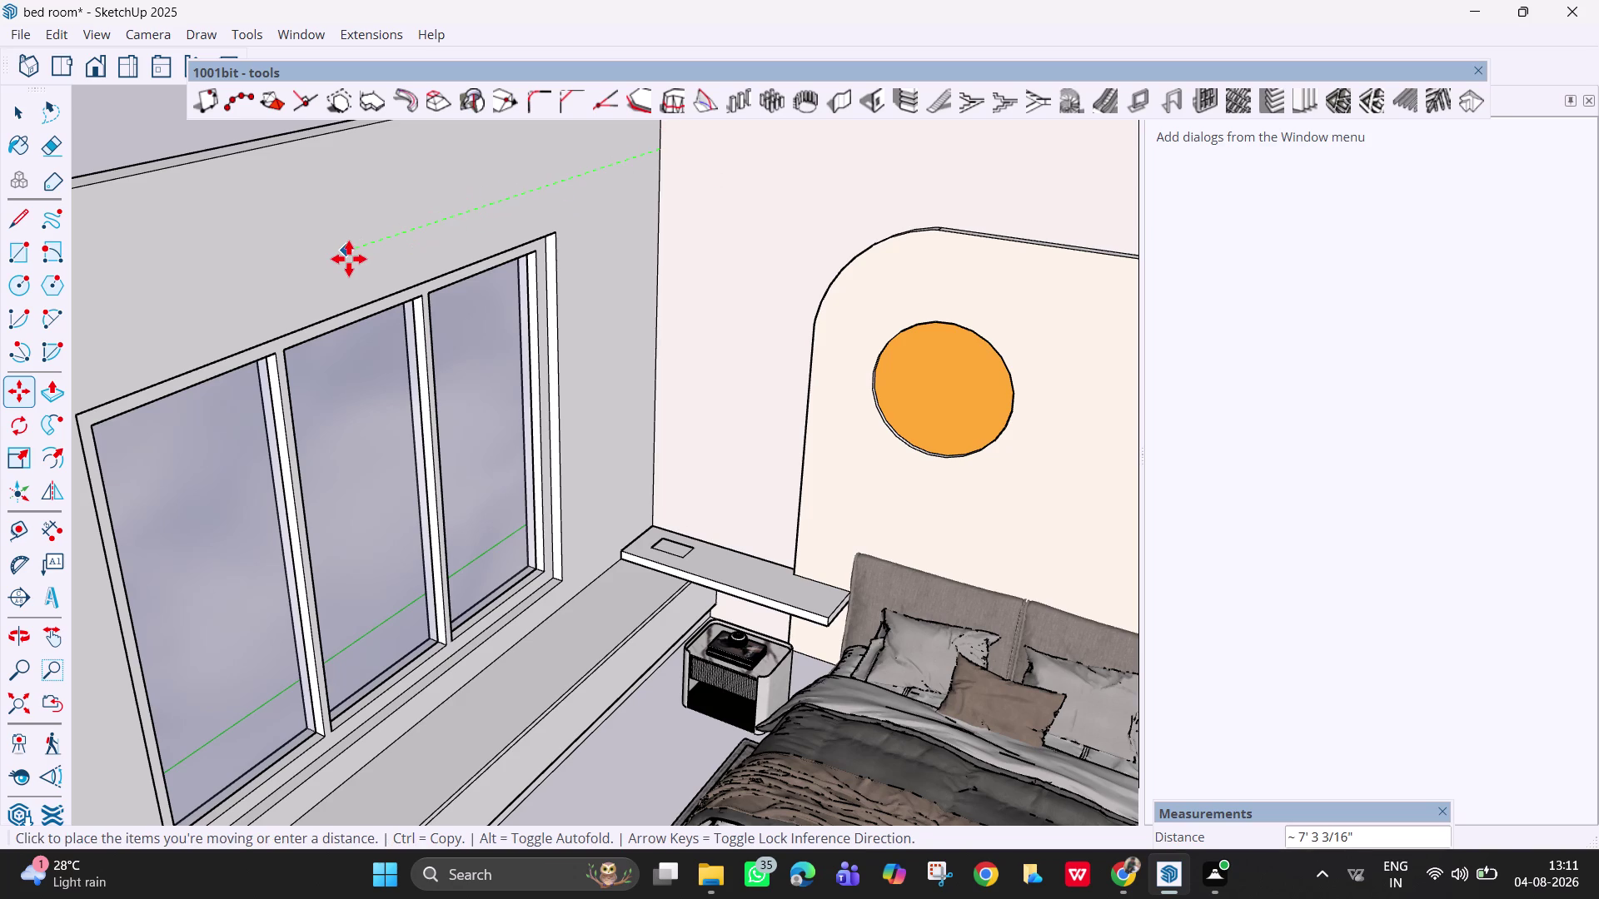
click(396, 244)
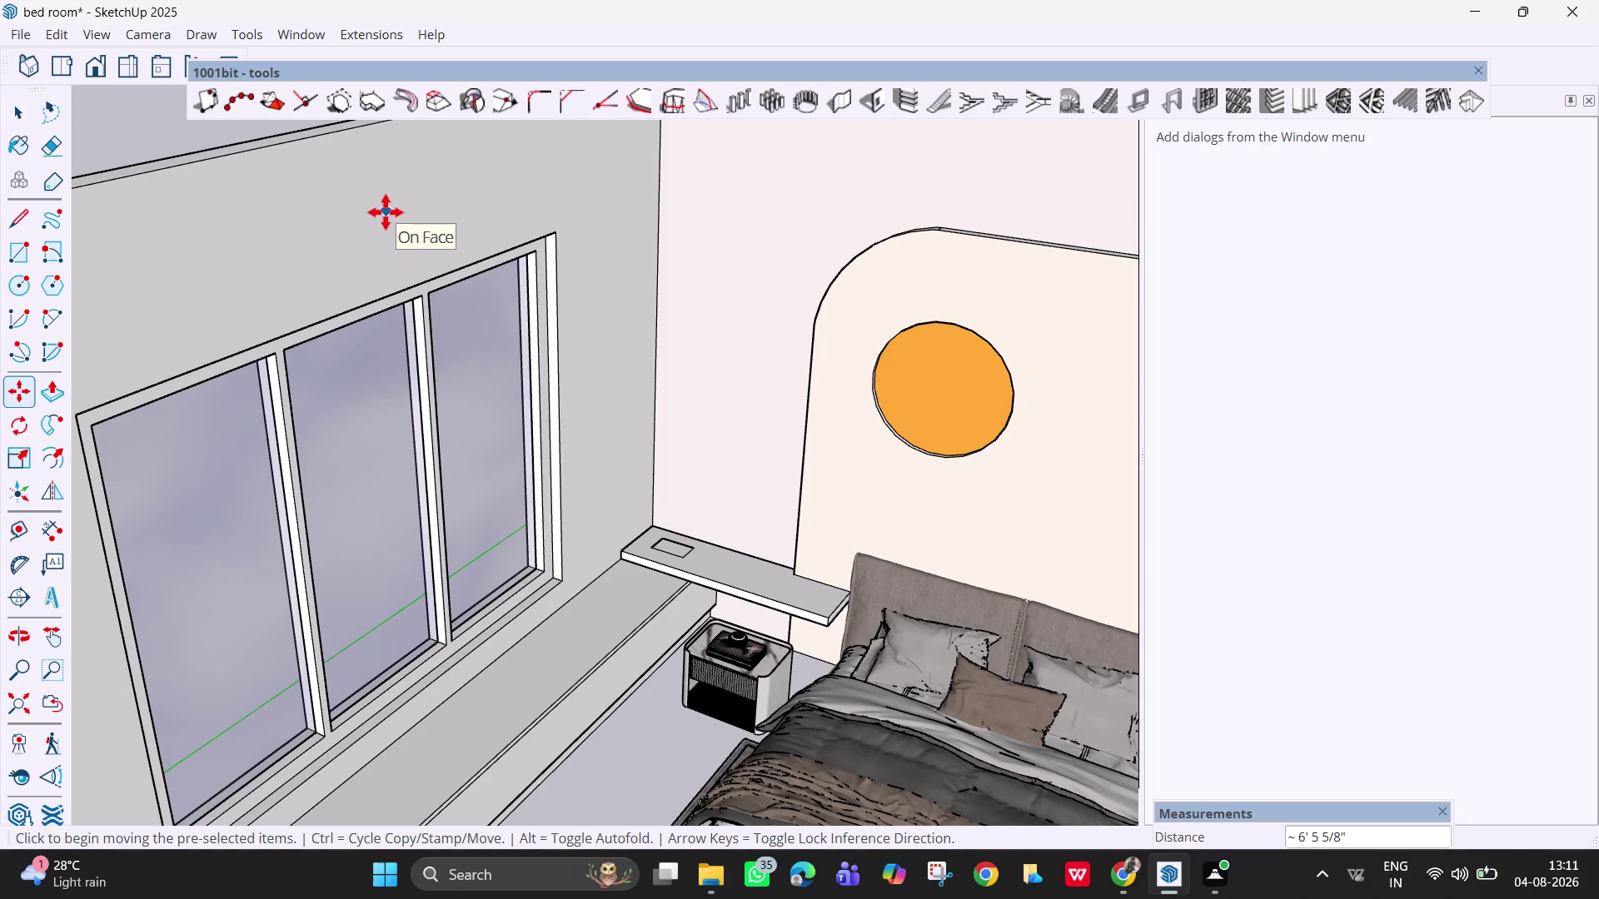
key(Return)
click(660, 145)
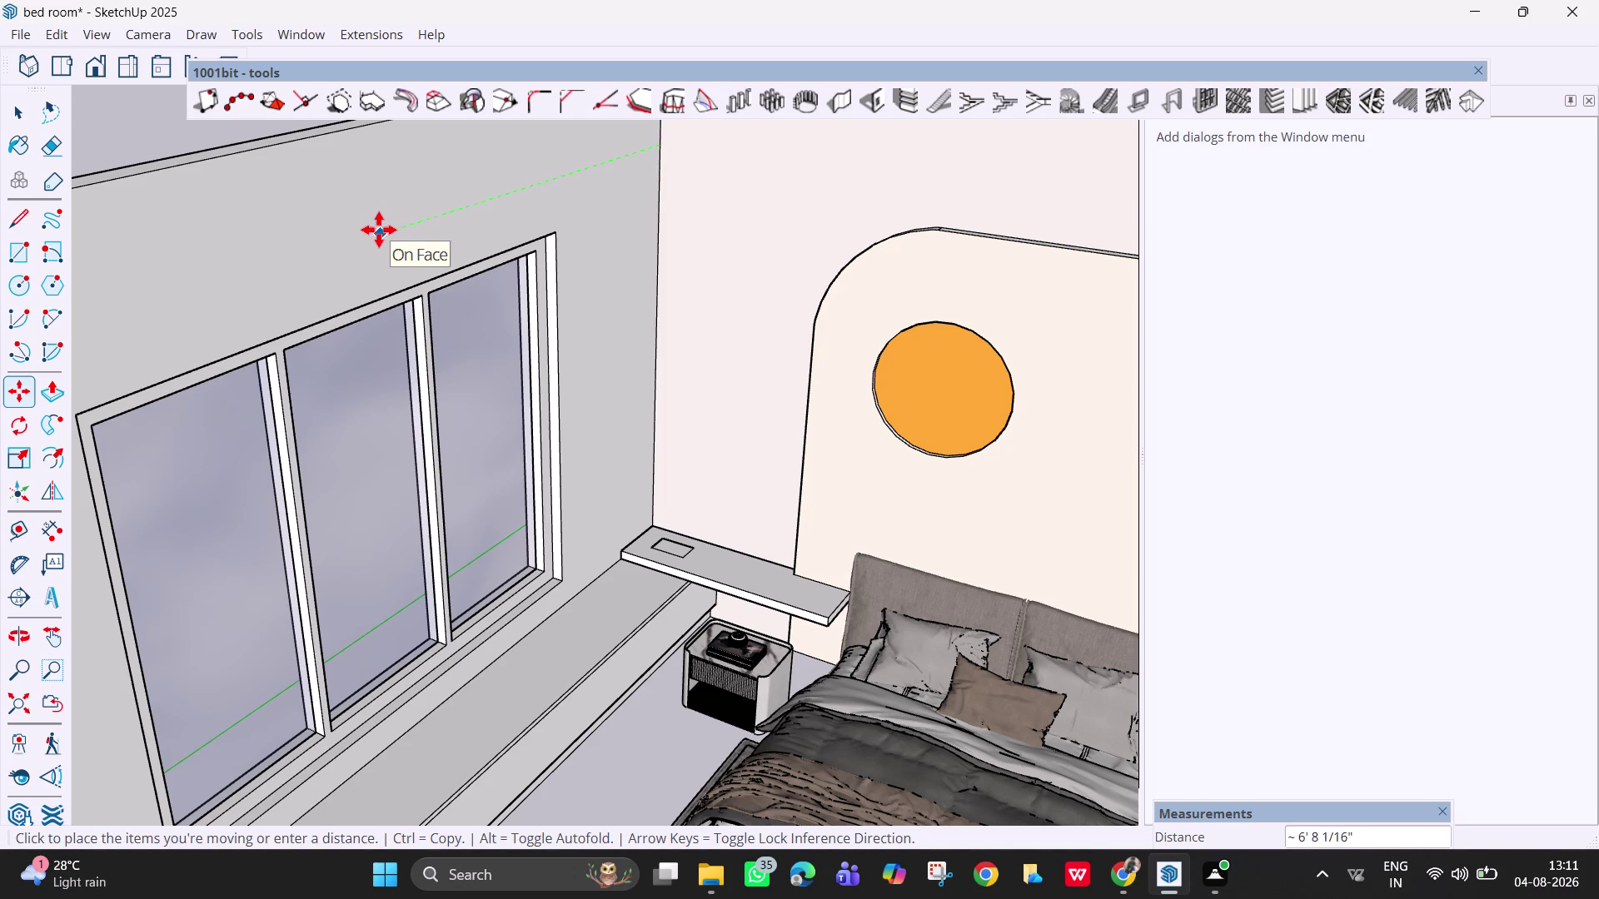
key(Escape)
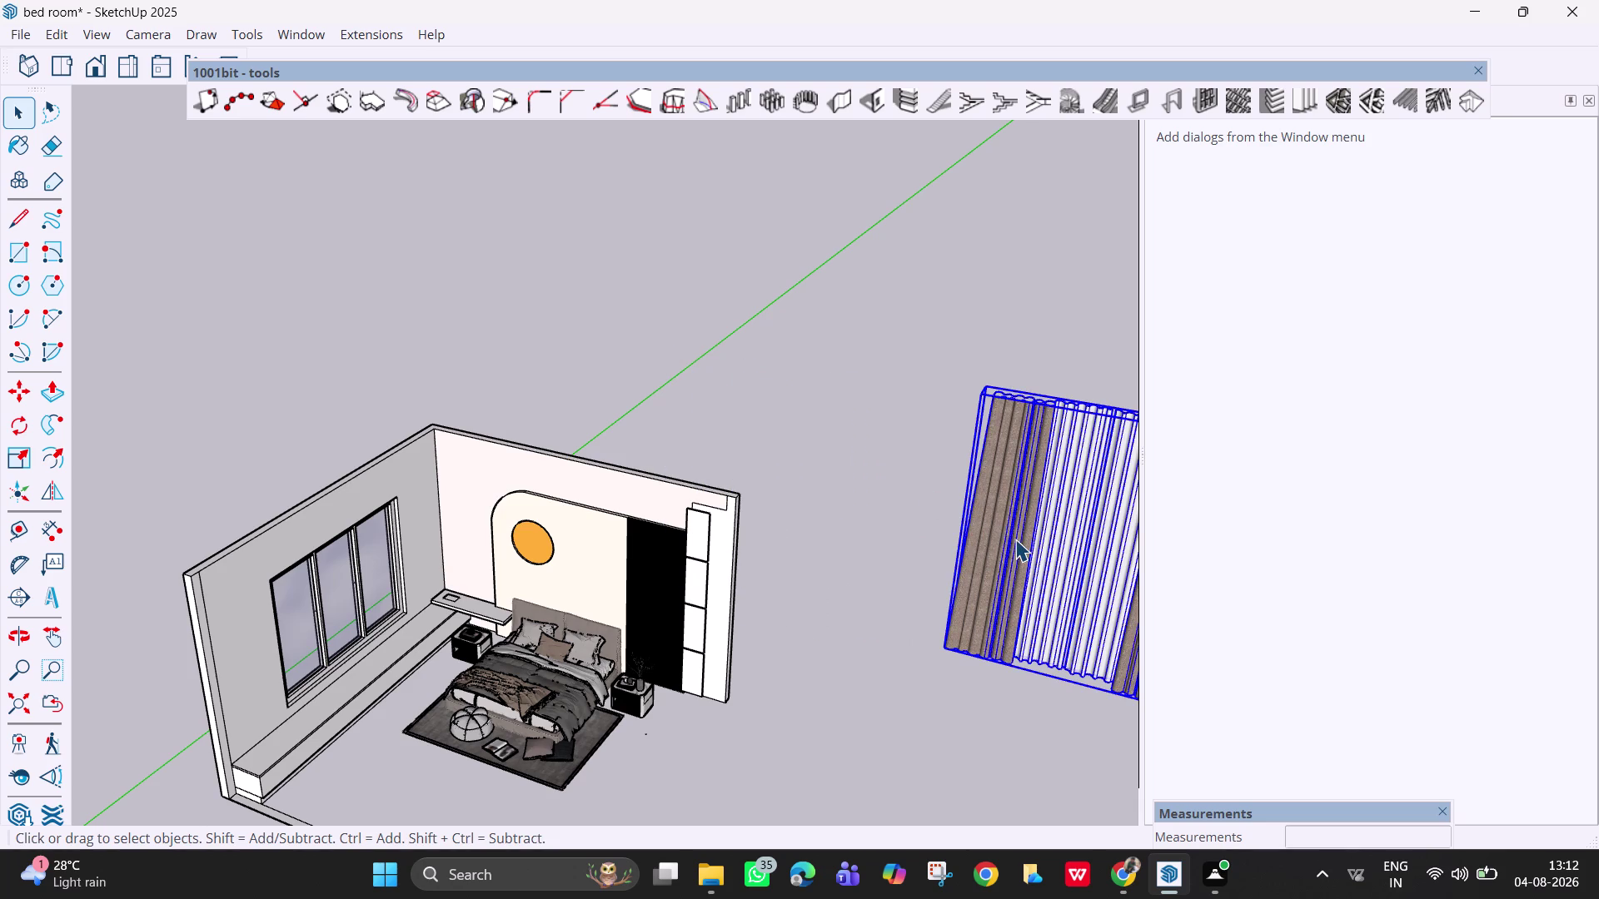
Move the brown curtain into the bedroom near the window.
key(m)
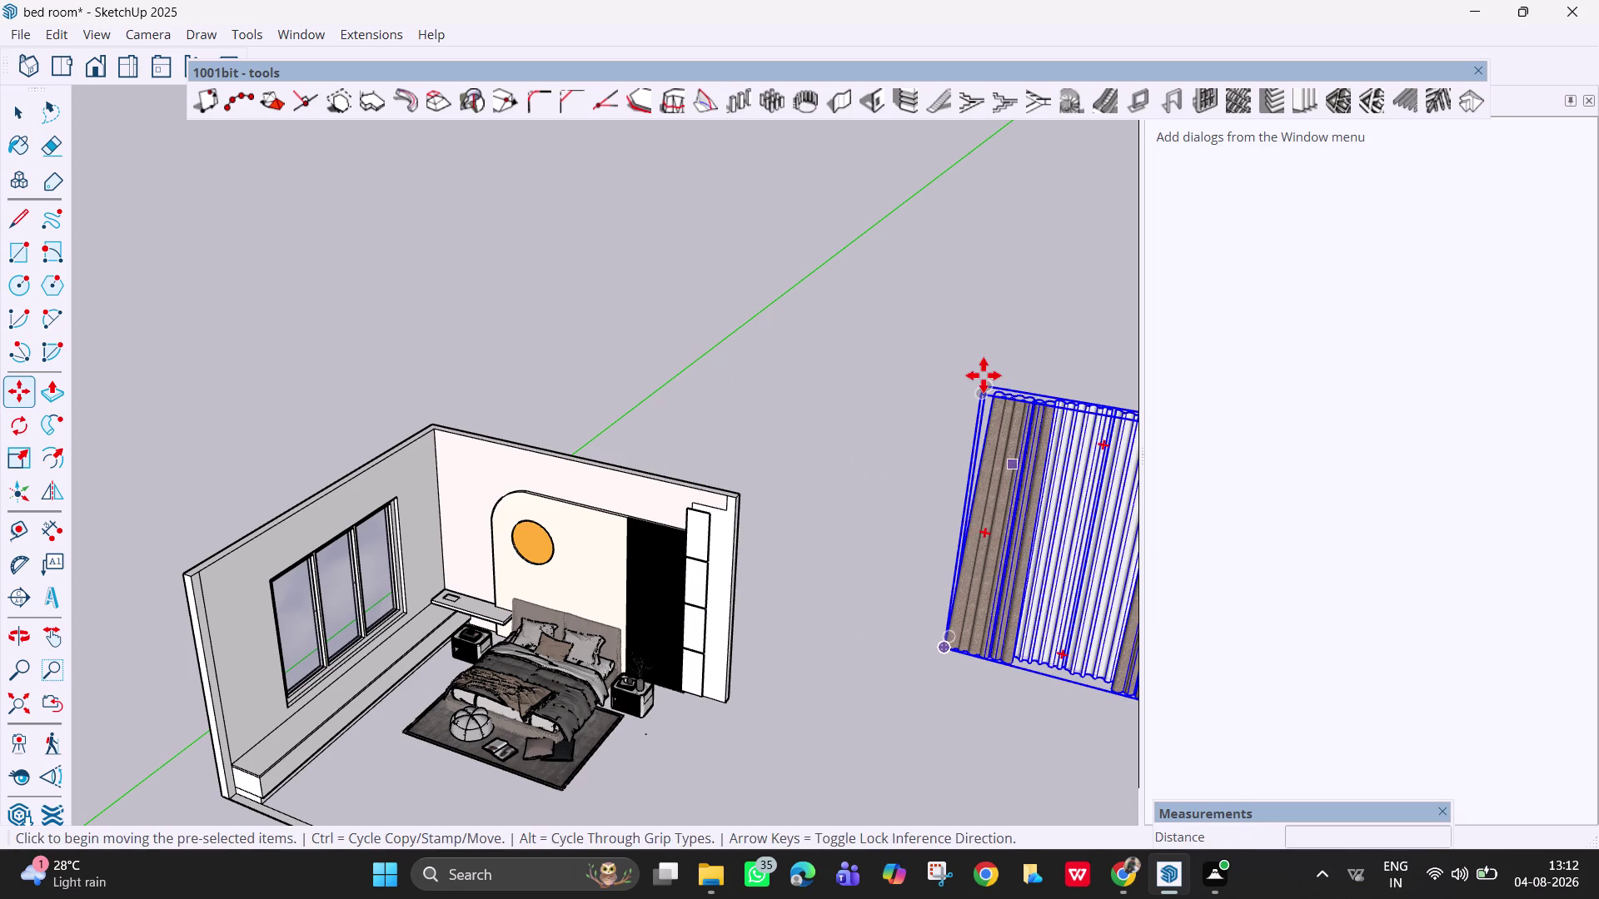
click(976, 399)
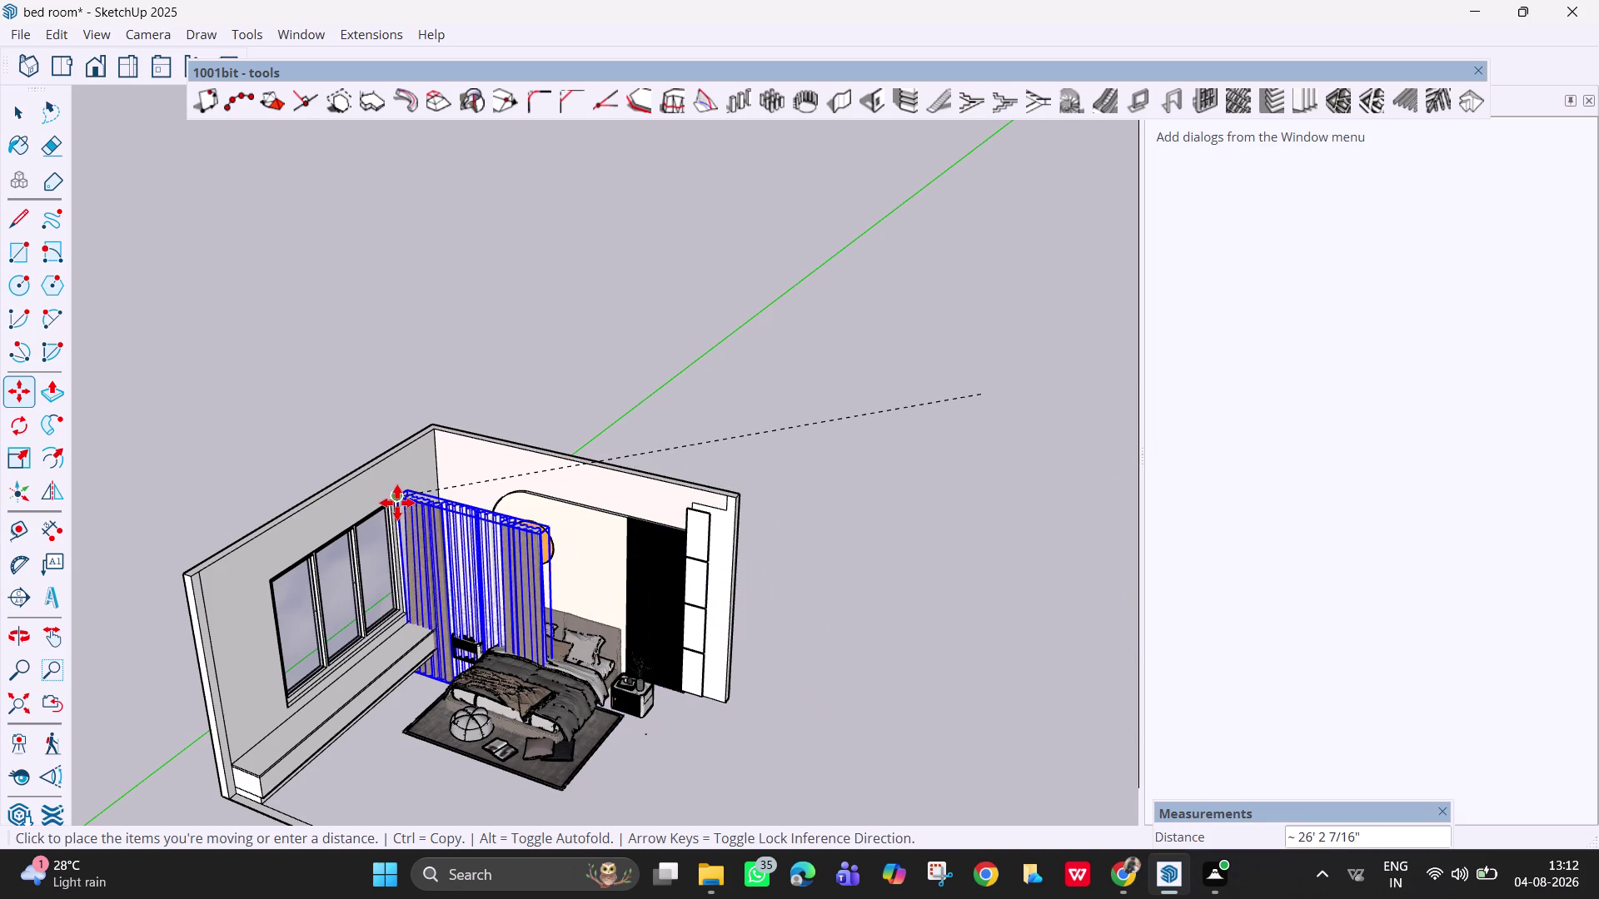
click(396, 491)
middle_drag(431, 519, 653, 513)
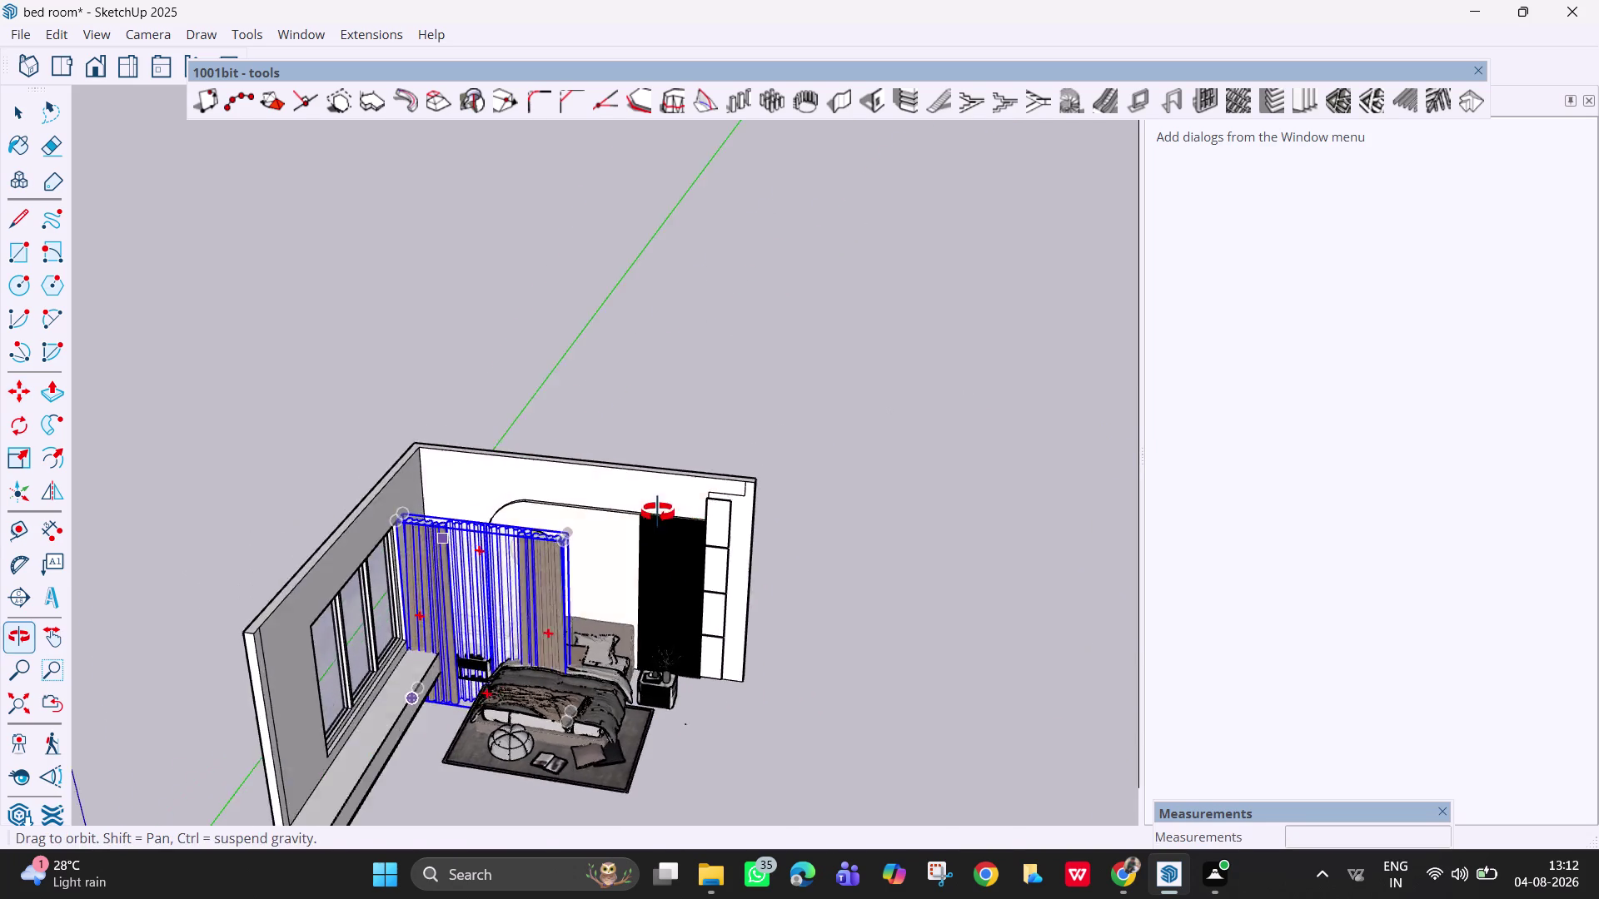
middle_drag(653, 513, 701, 513)
scroll(up, 3)
scroll(up, 3)
middle_drag(457, 570, 338, 510)
Scale the brown curtain down to 0.78 from its top corner grip.
key(Escape)
key(s)
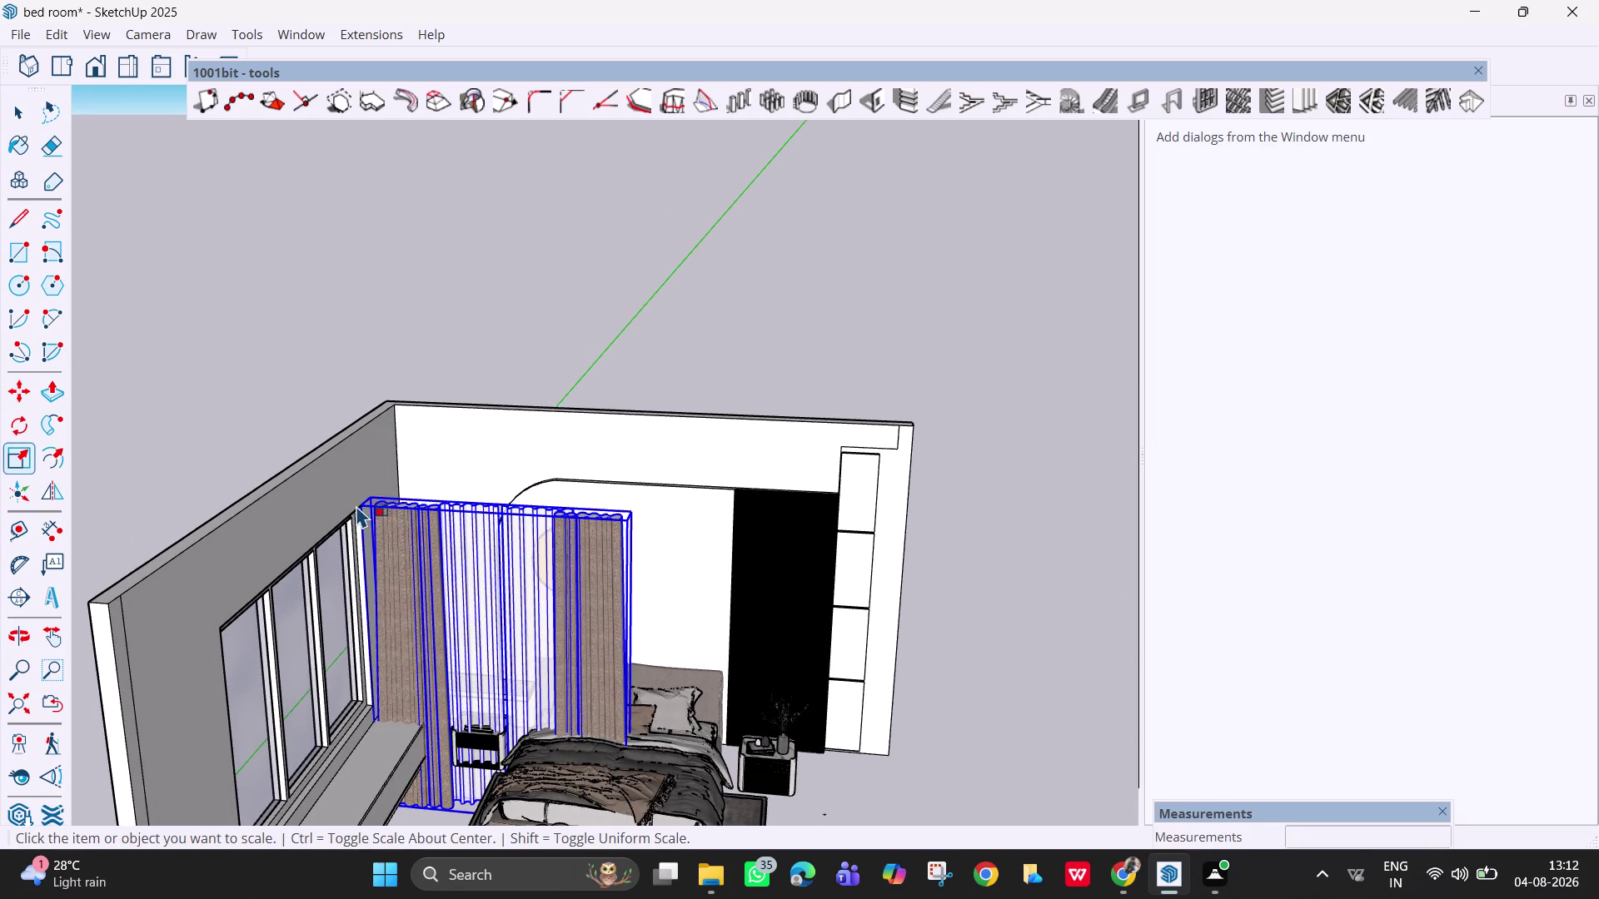
click(409, 533)
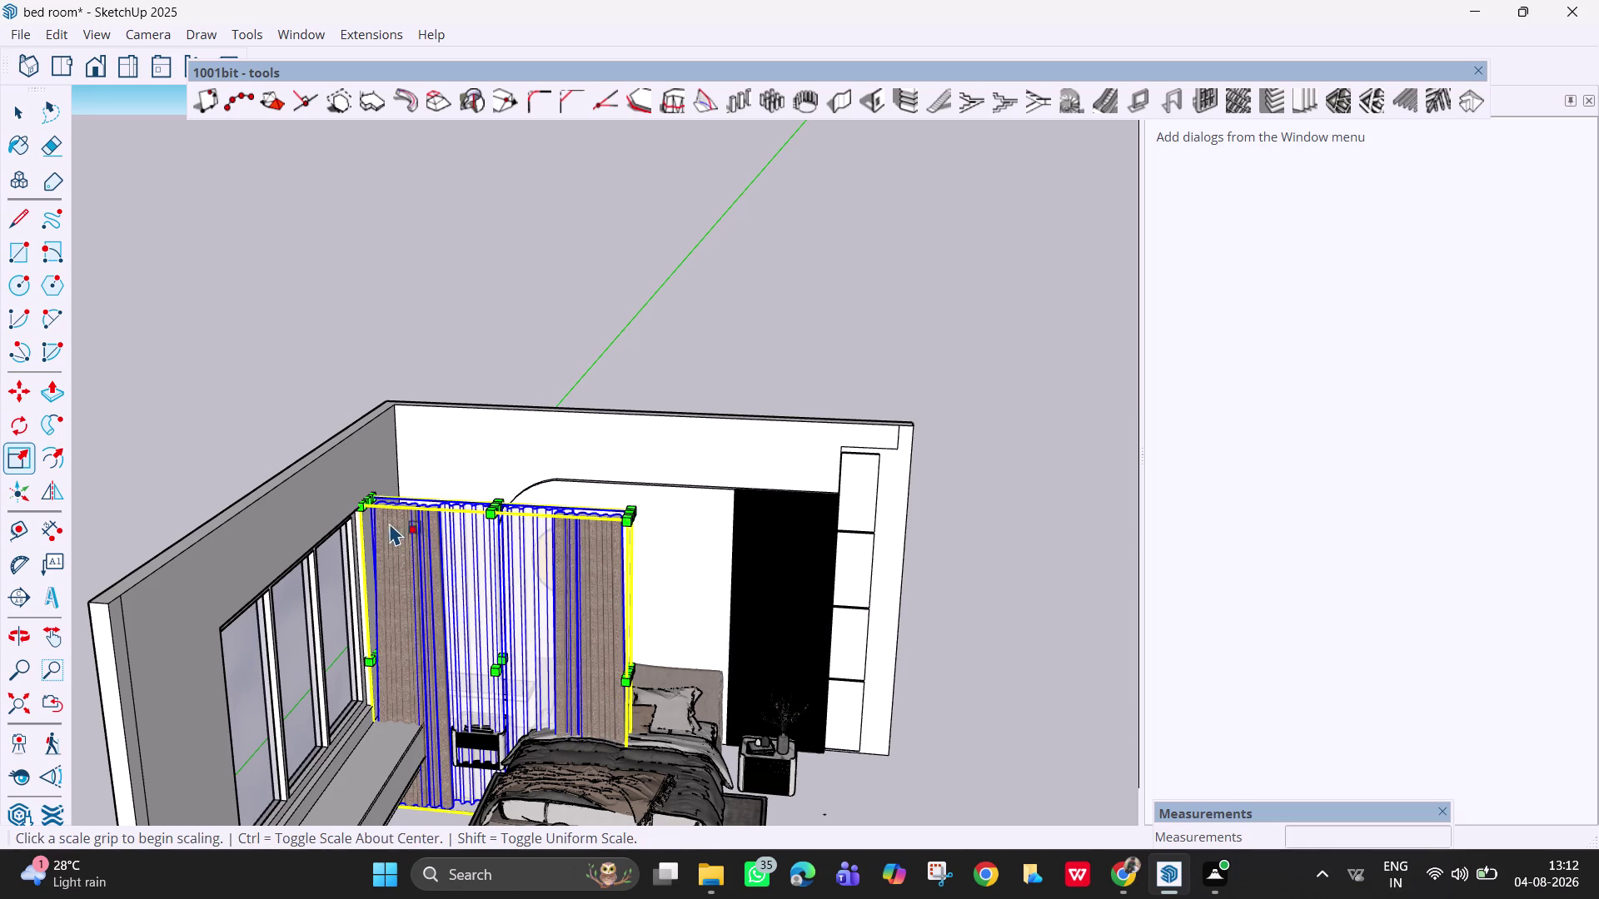
click(357, 509)
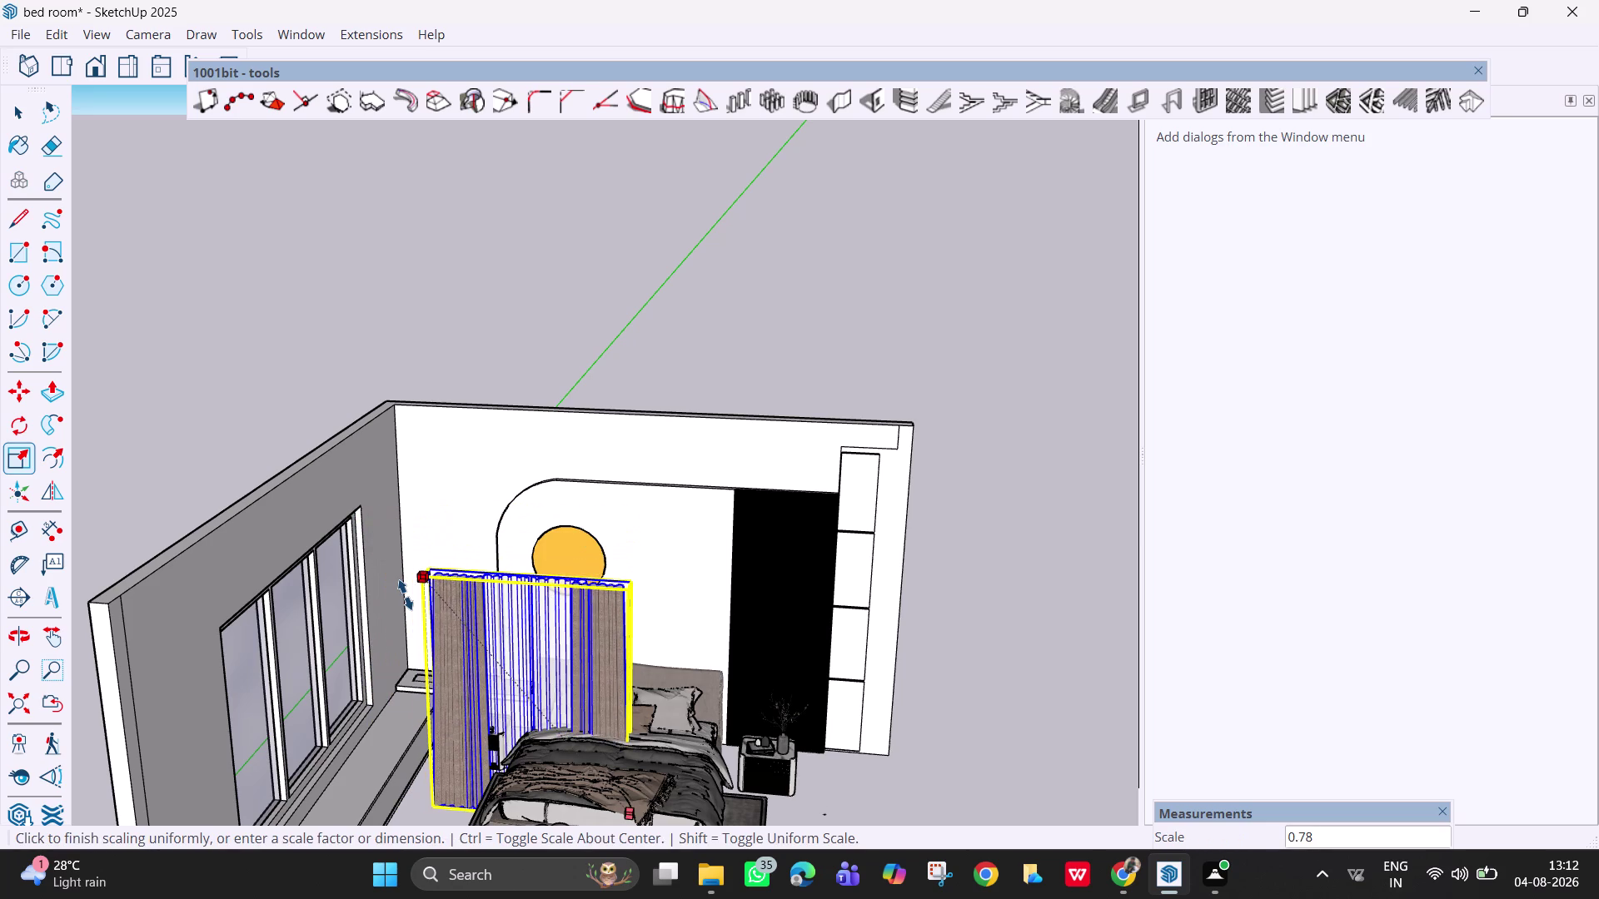
click(405, 596)
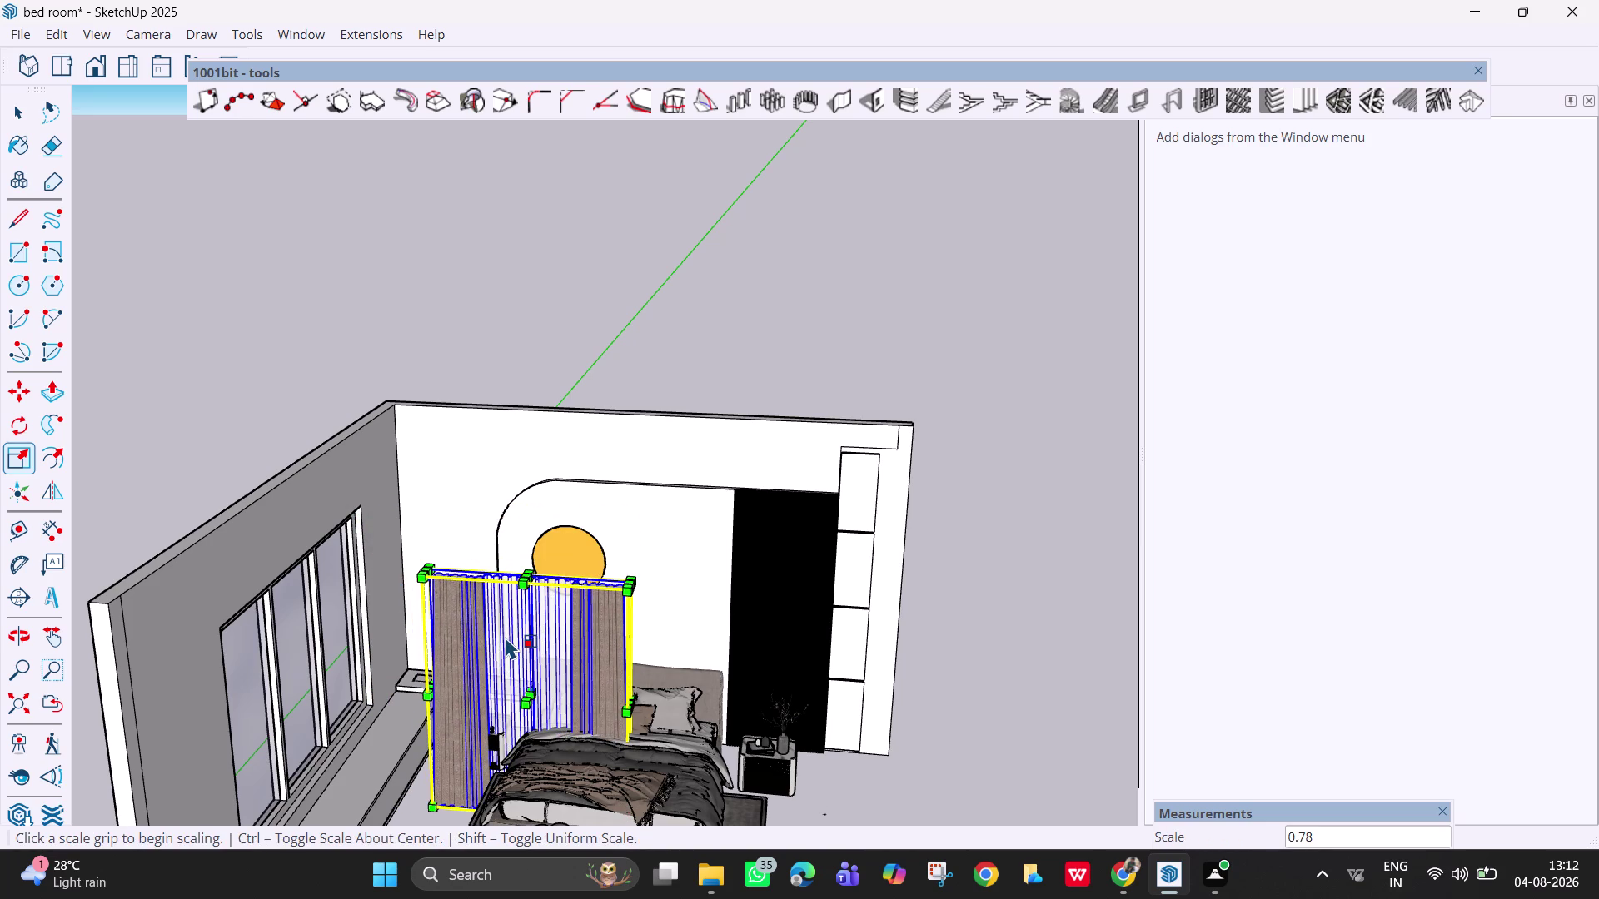
key(space)
text(m)
key(space)
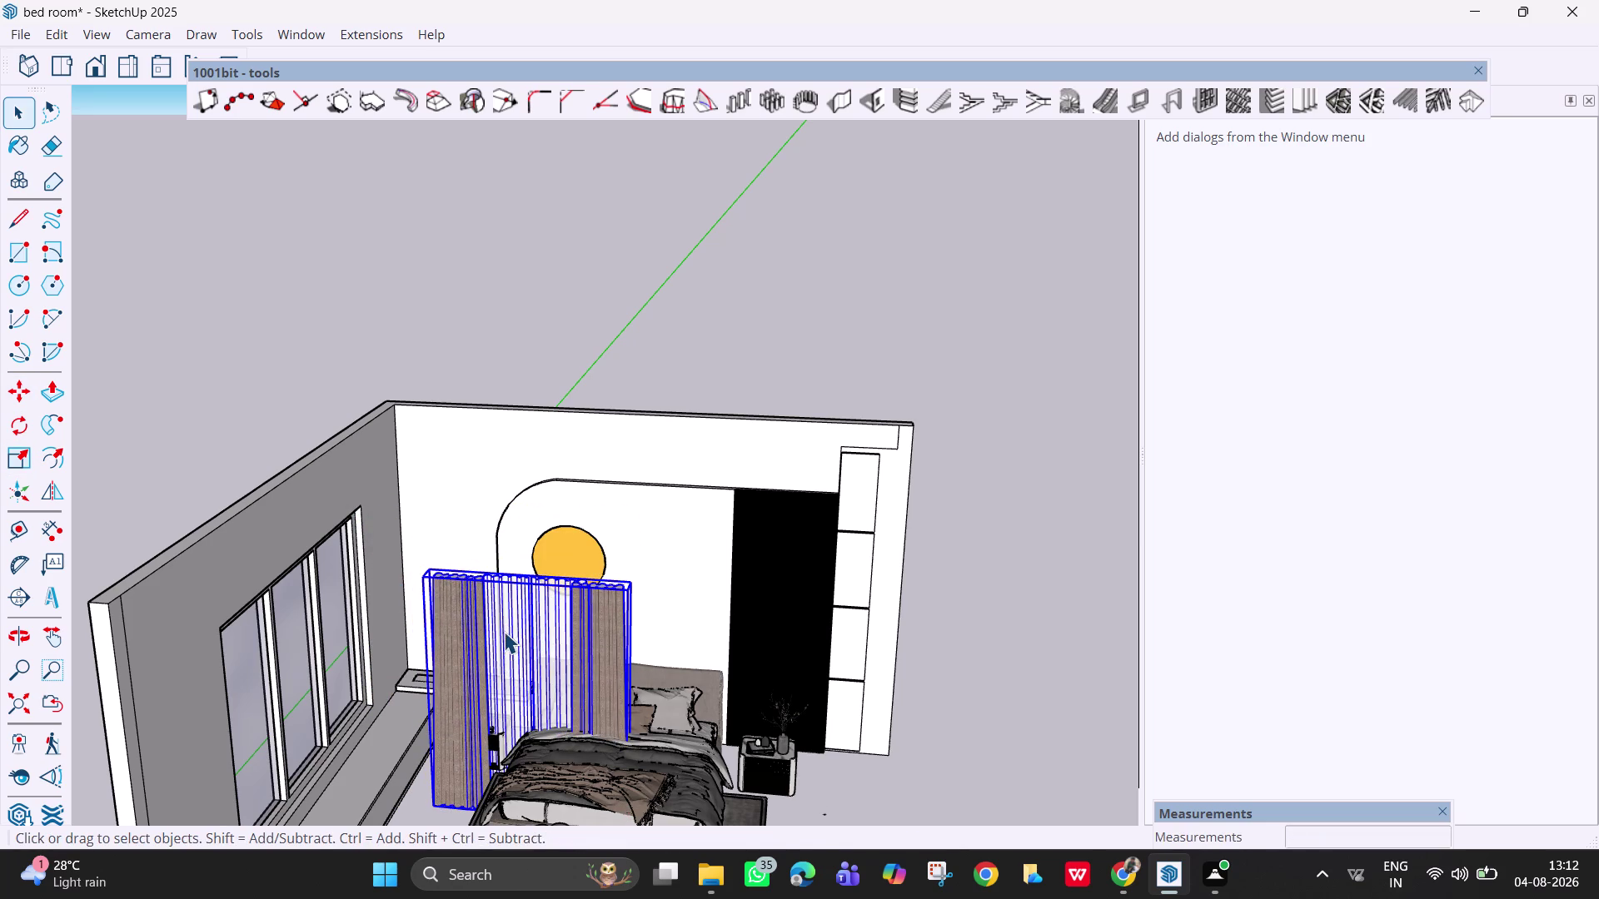
key(m)
click(504, 631)
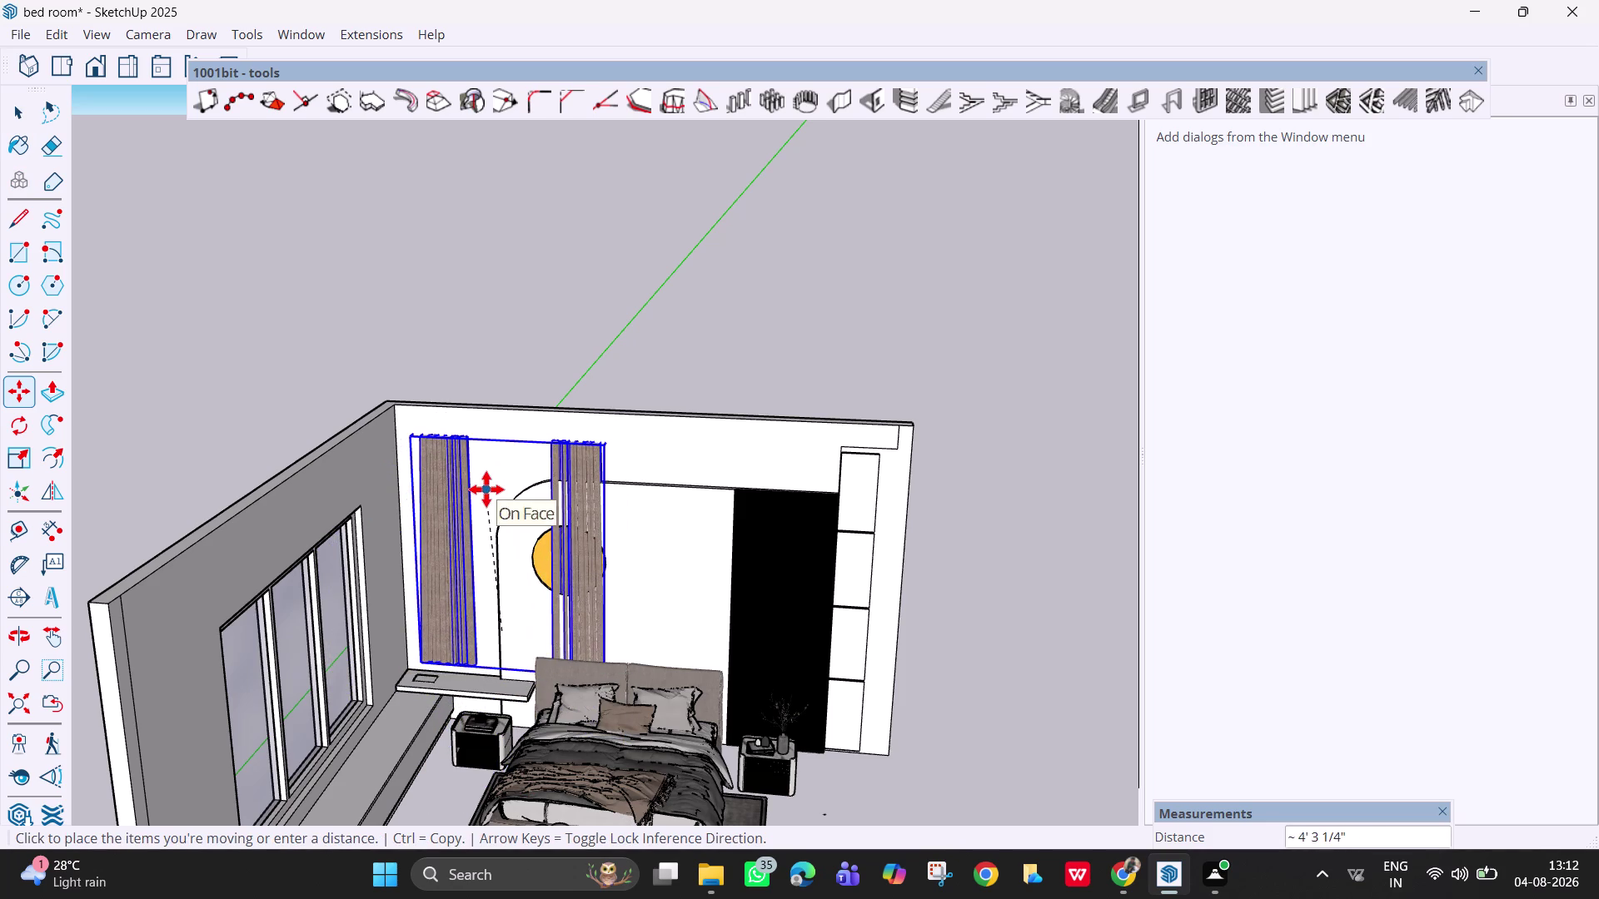
Set the curtain against the headboard wall and rotate it perpendicular to the back wall.
click(473, 492)
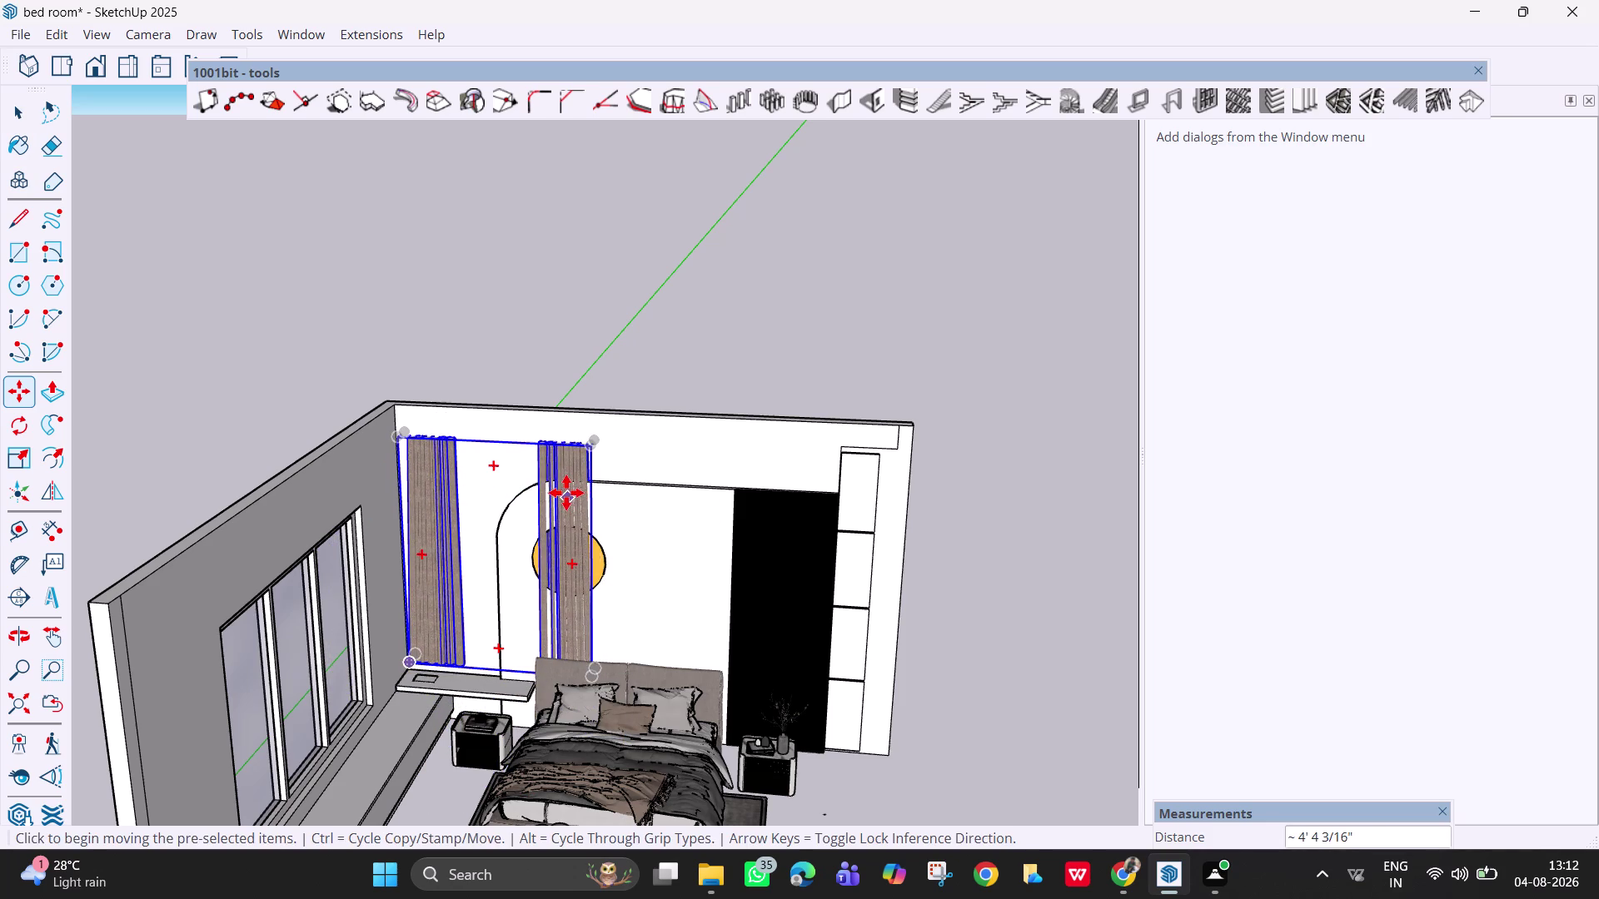
key(space)
text(r)
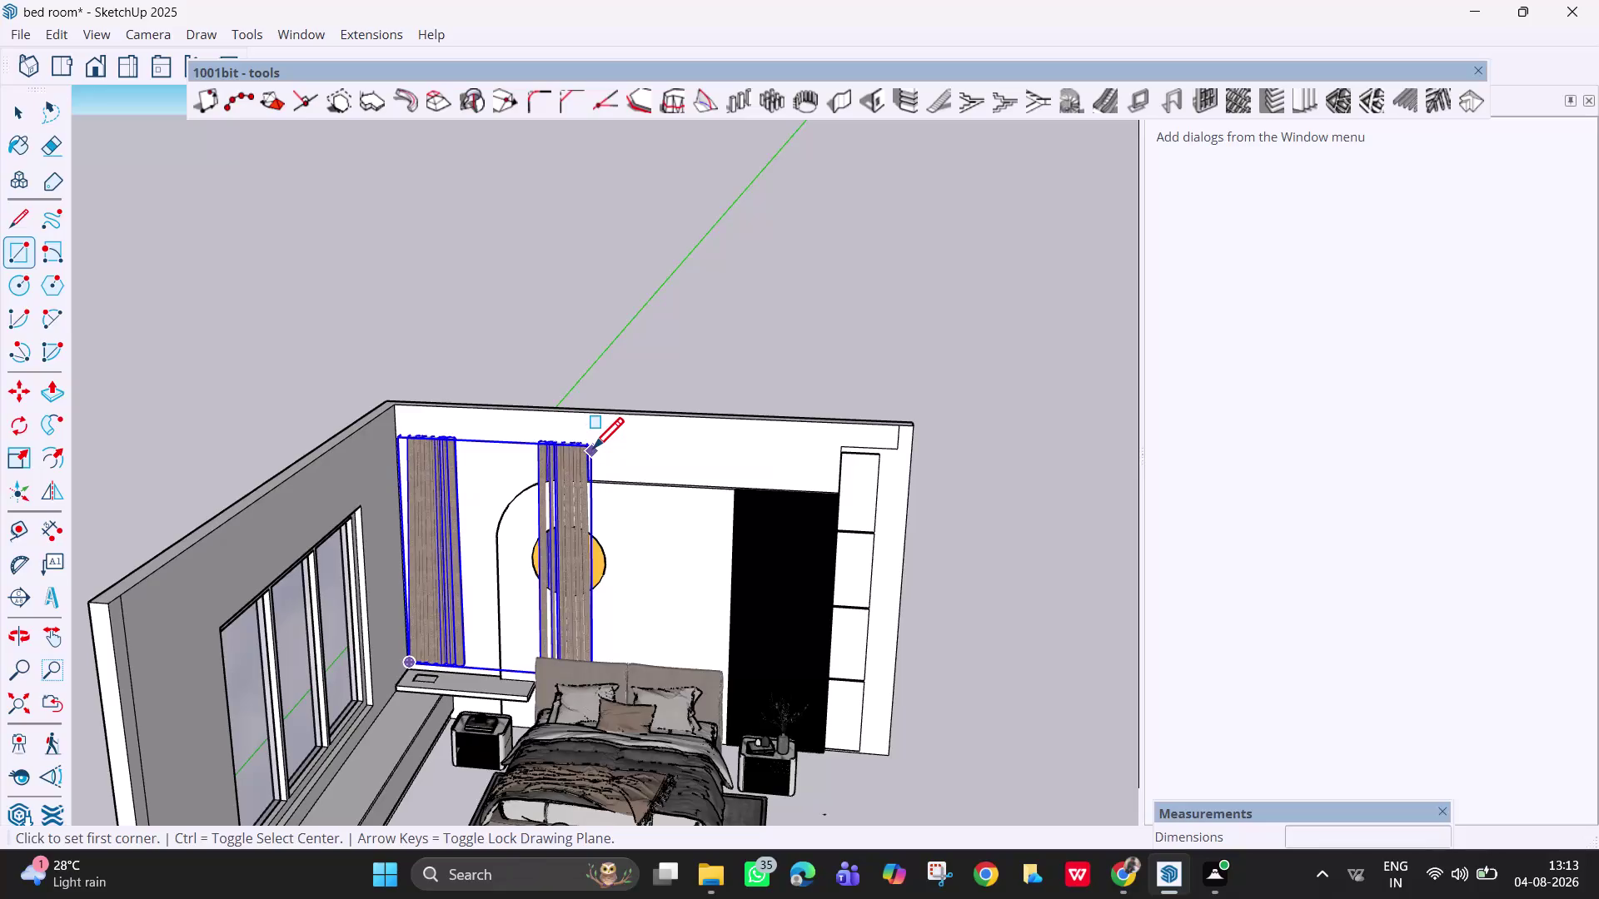
key(q)
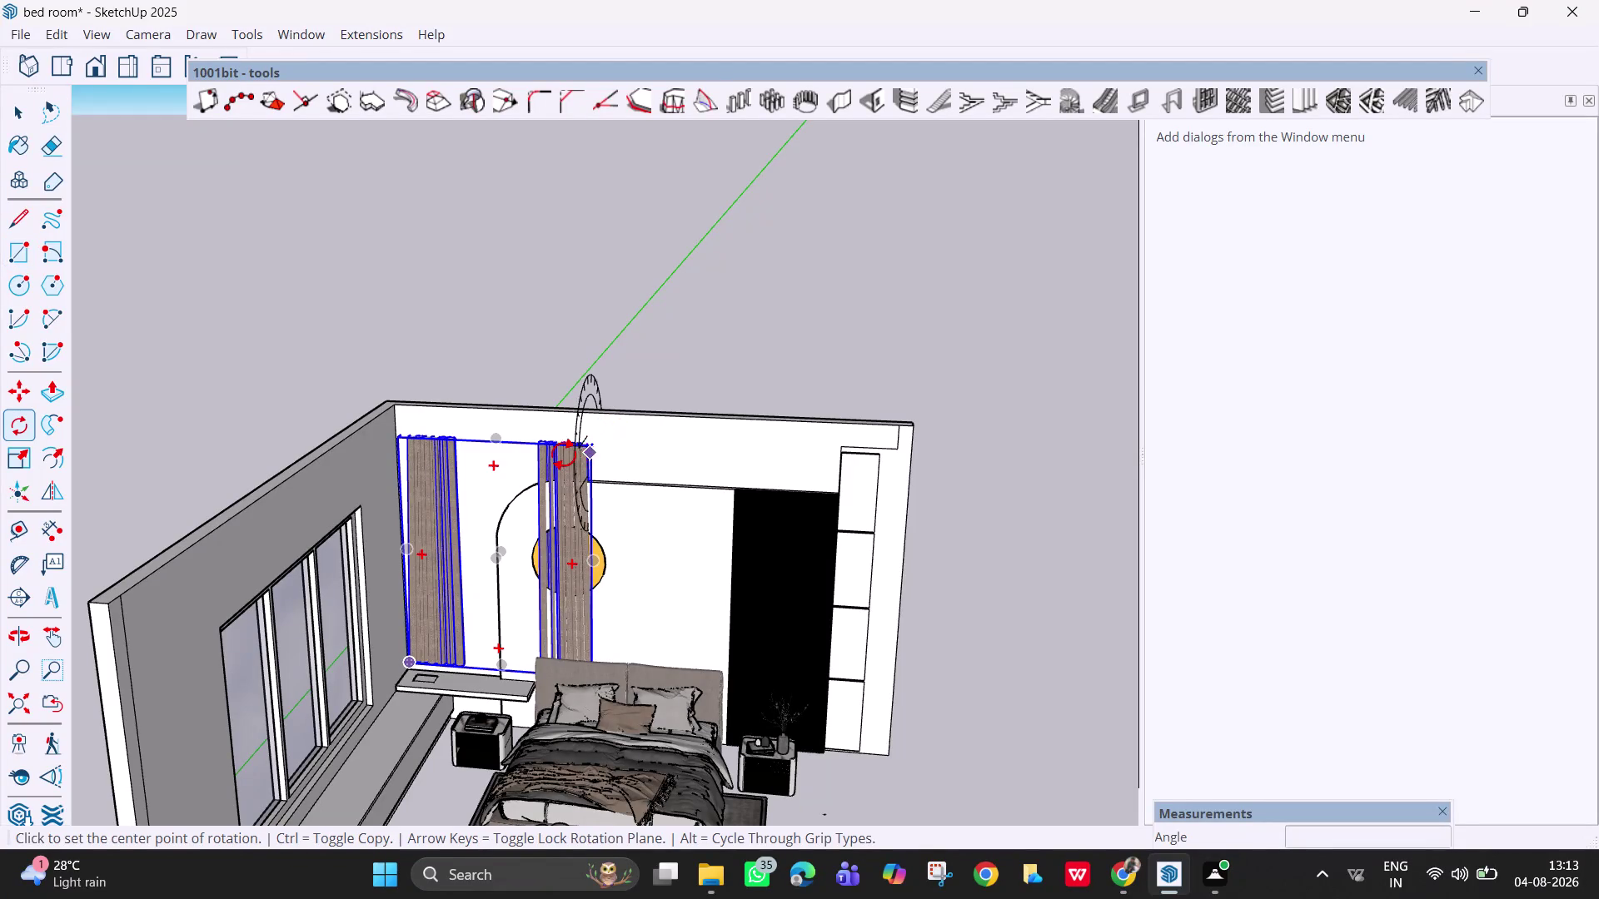
key(Up)
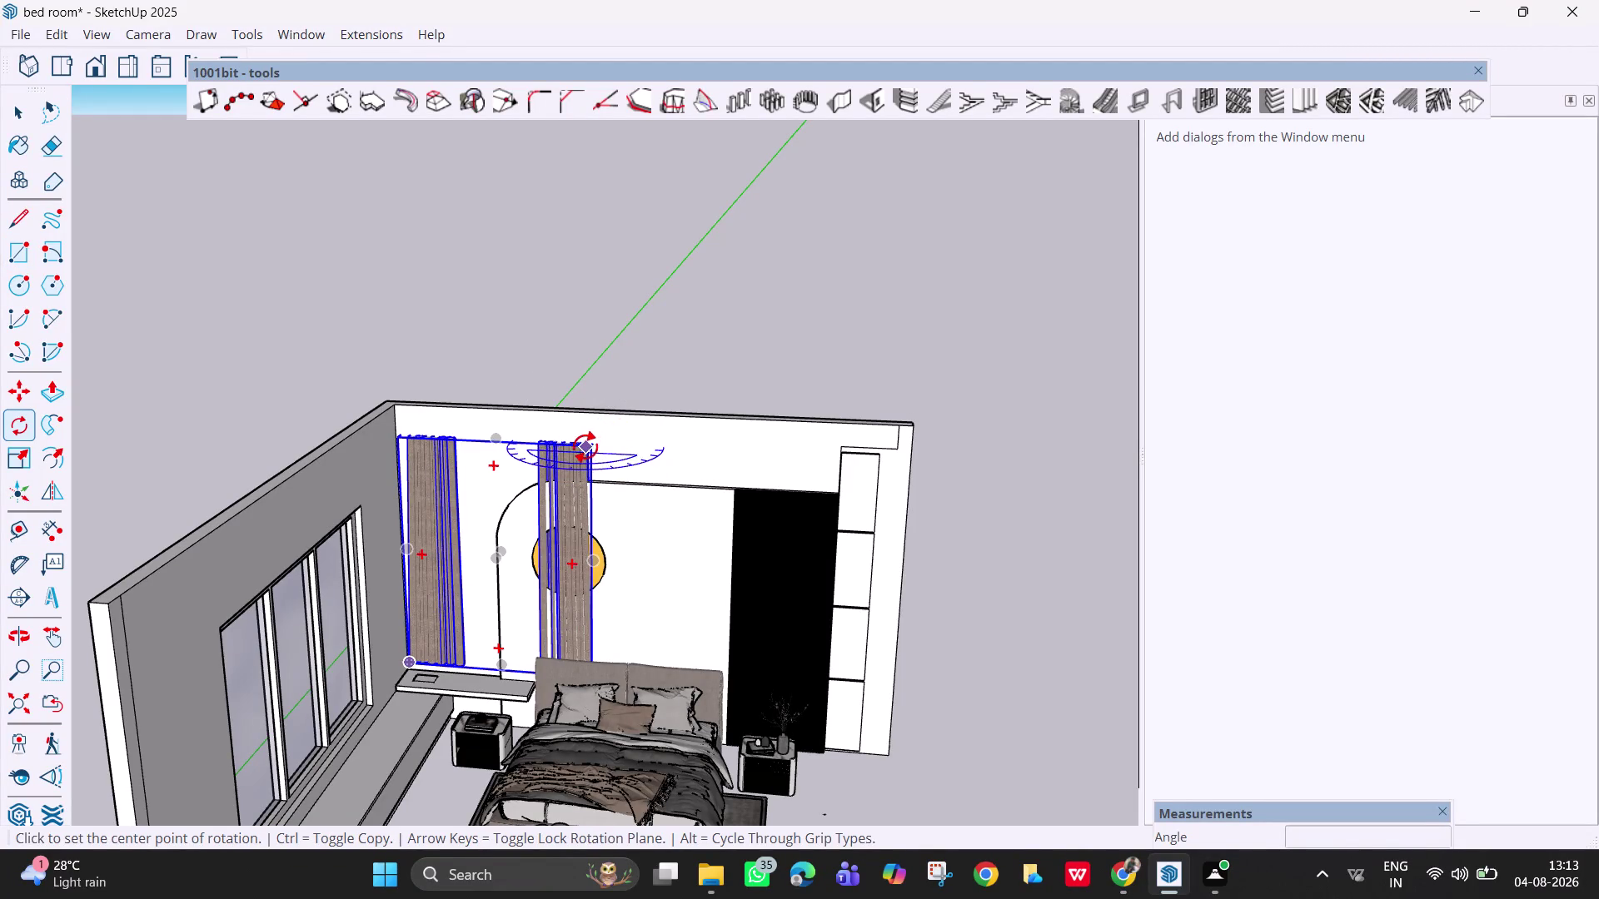
click(589, 451)
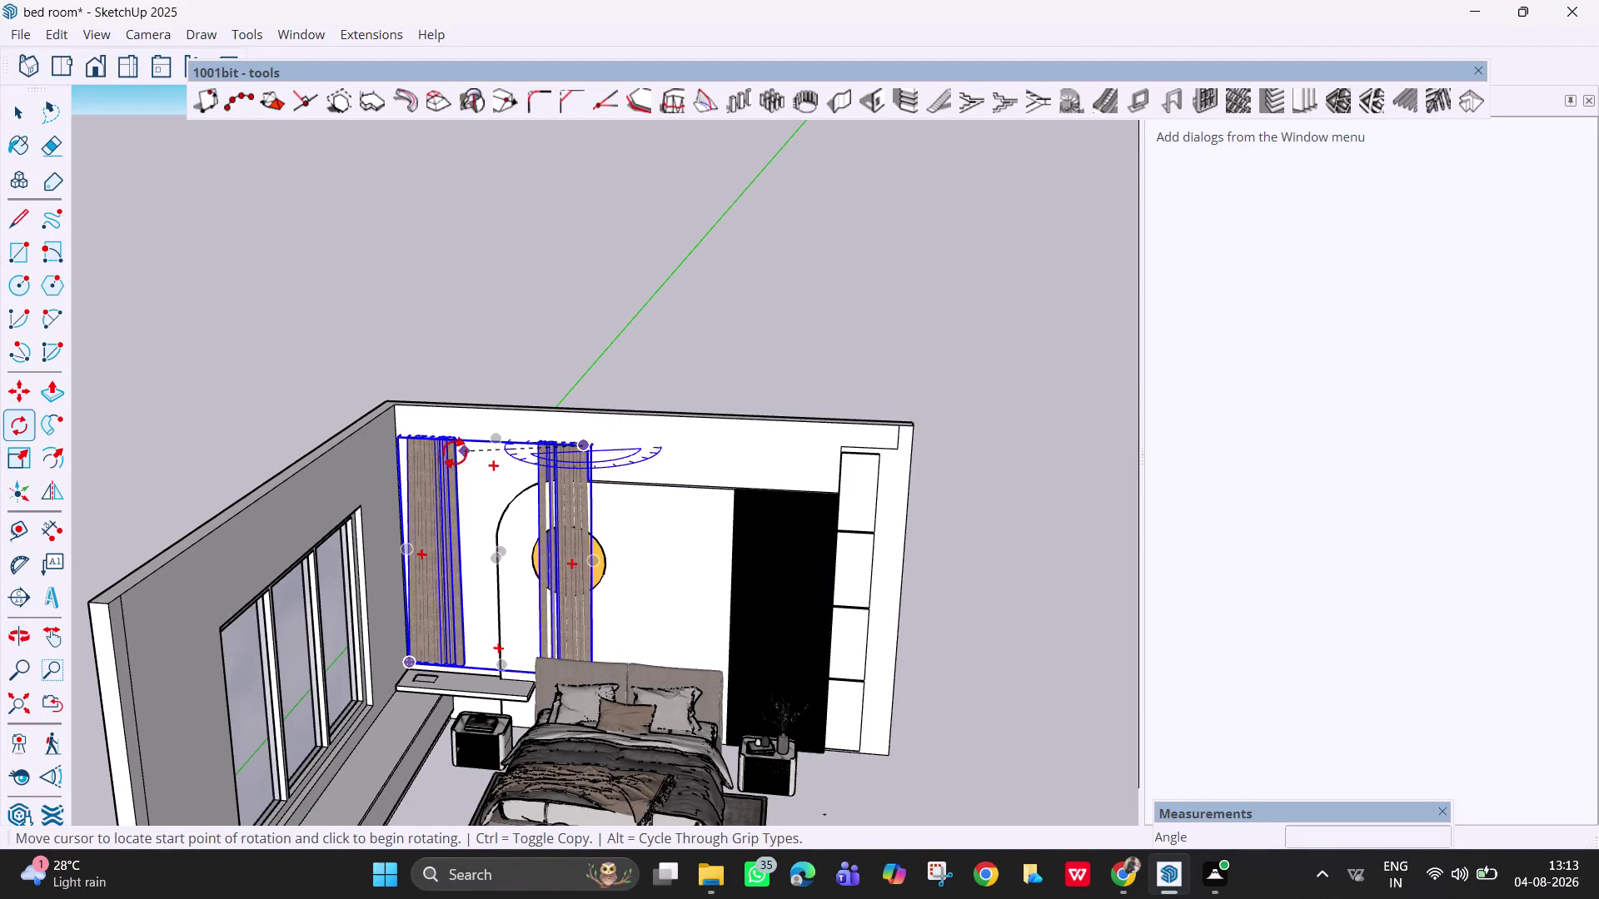
click(411, 435)
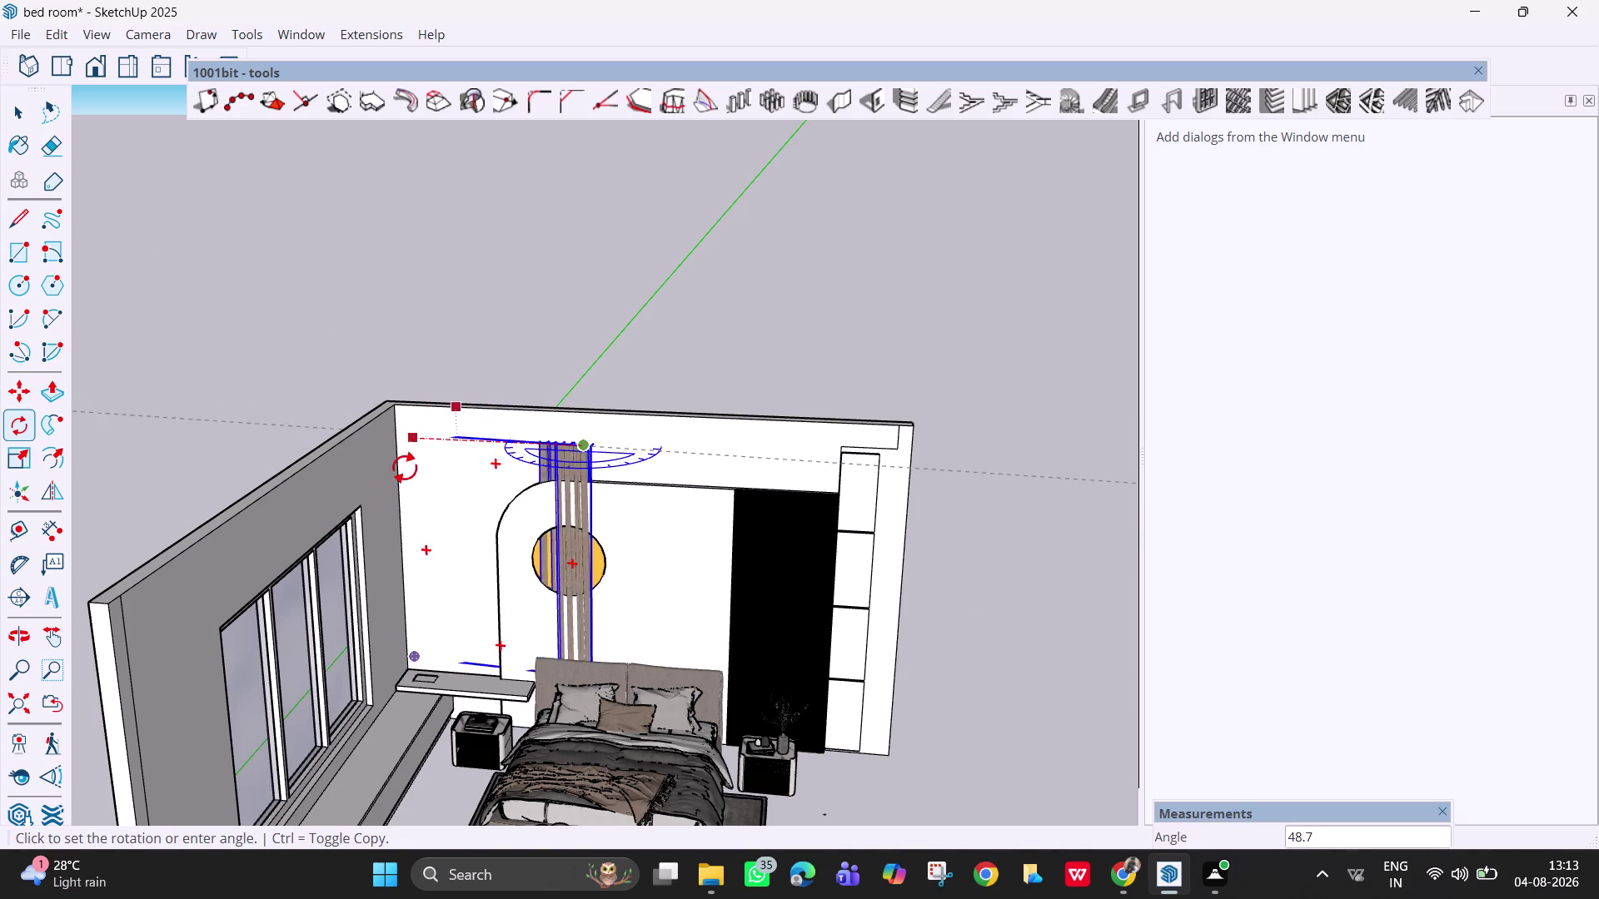
click(463, 606)
click(317, 601)
key(space)
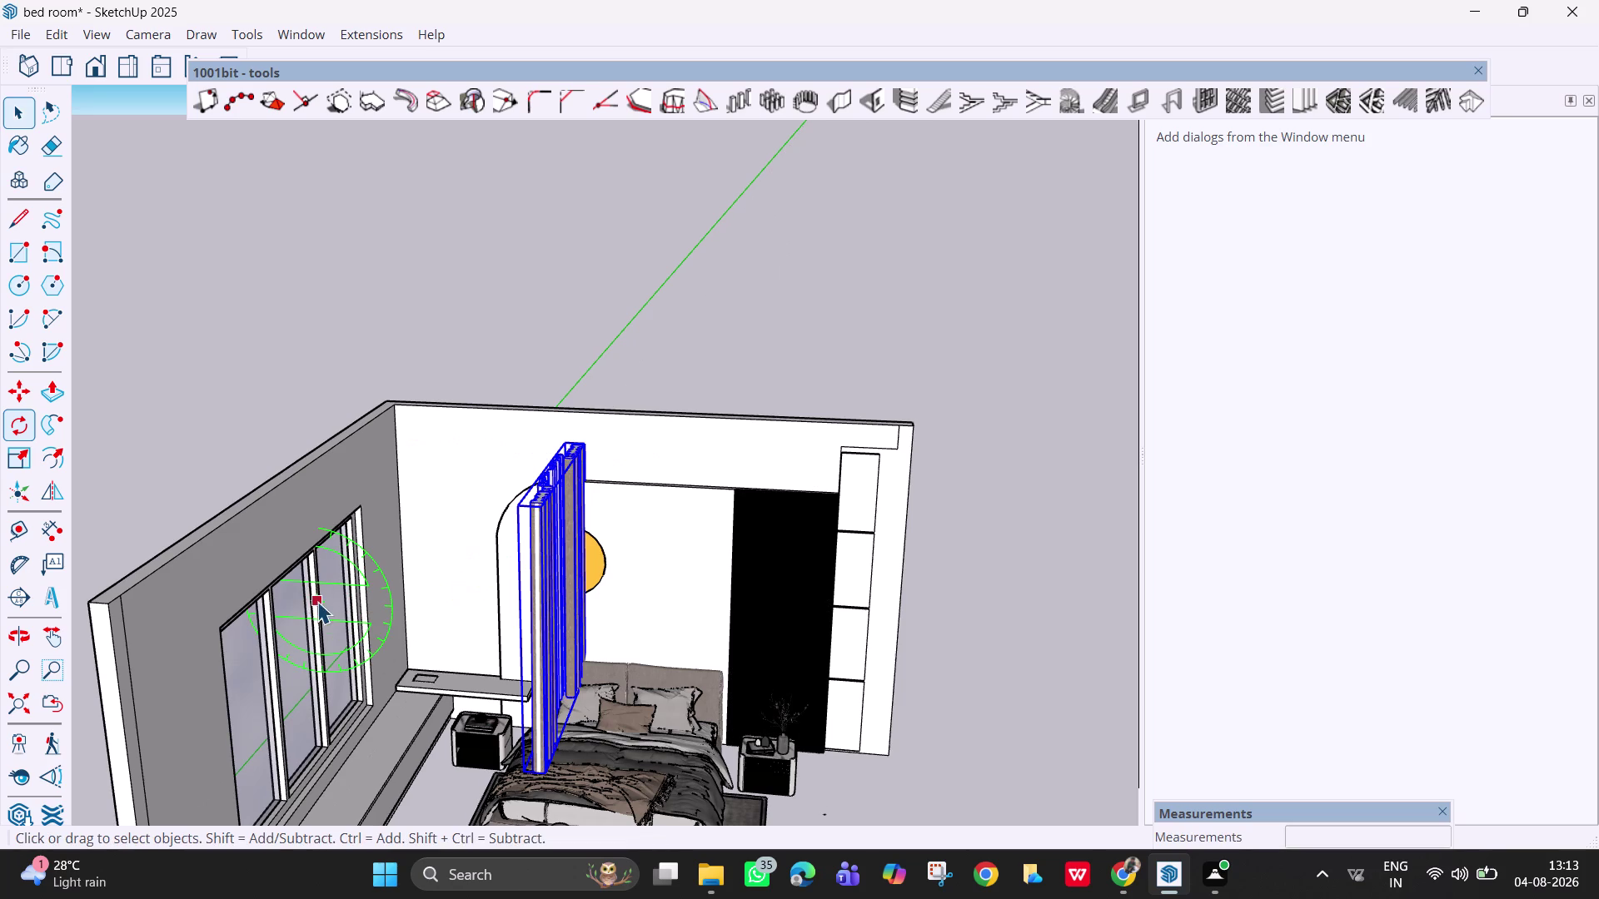
Orbit the view to face the side window wall and the curtain.
scroll(up, 3)
middle_drag(454, 526, 122, 504)
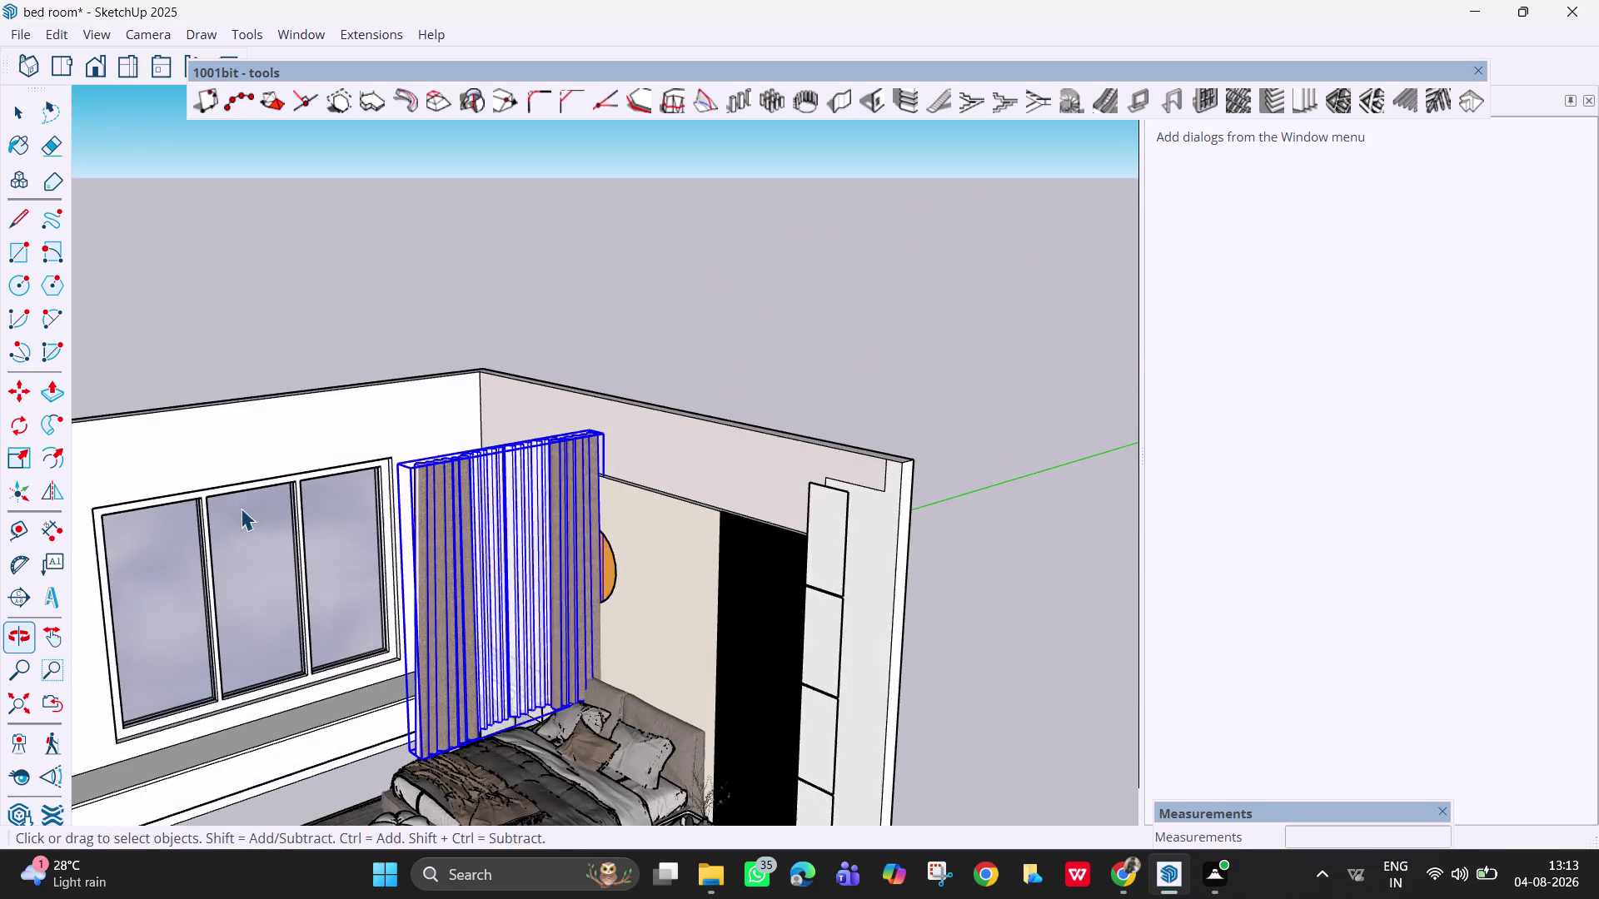
middle_drag(487, 538, 353, 551)
key(Escape)
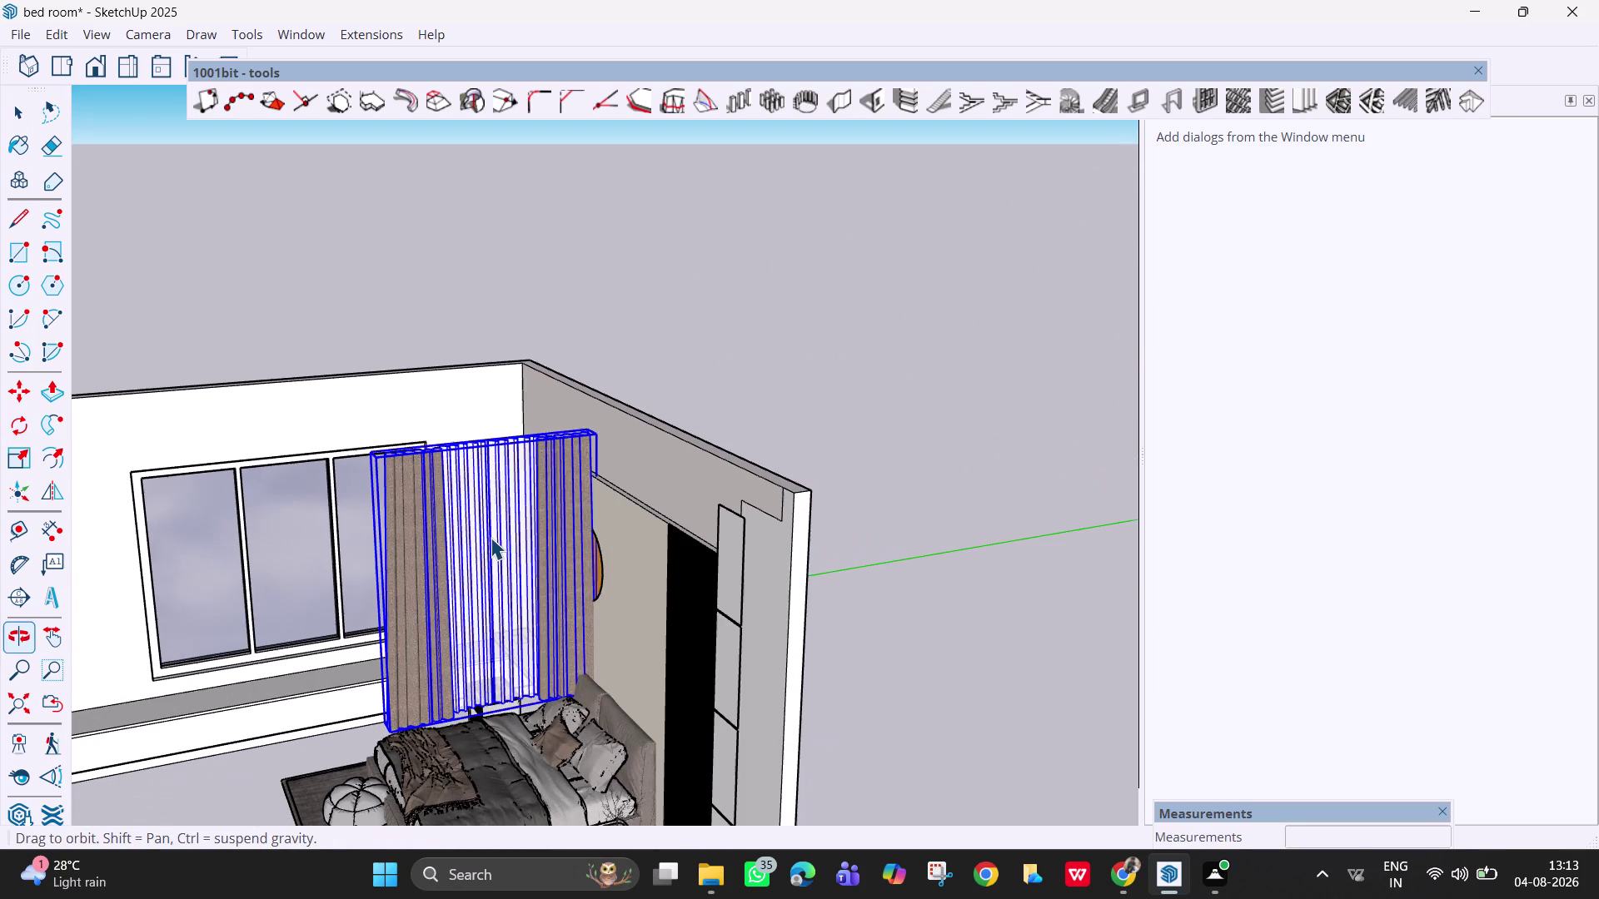
key(space)
key(space)
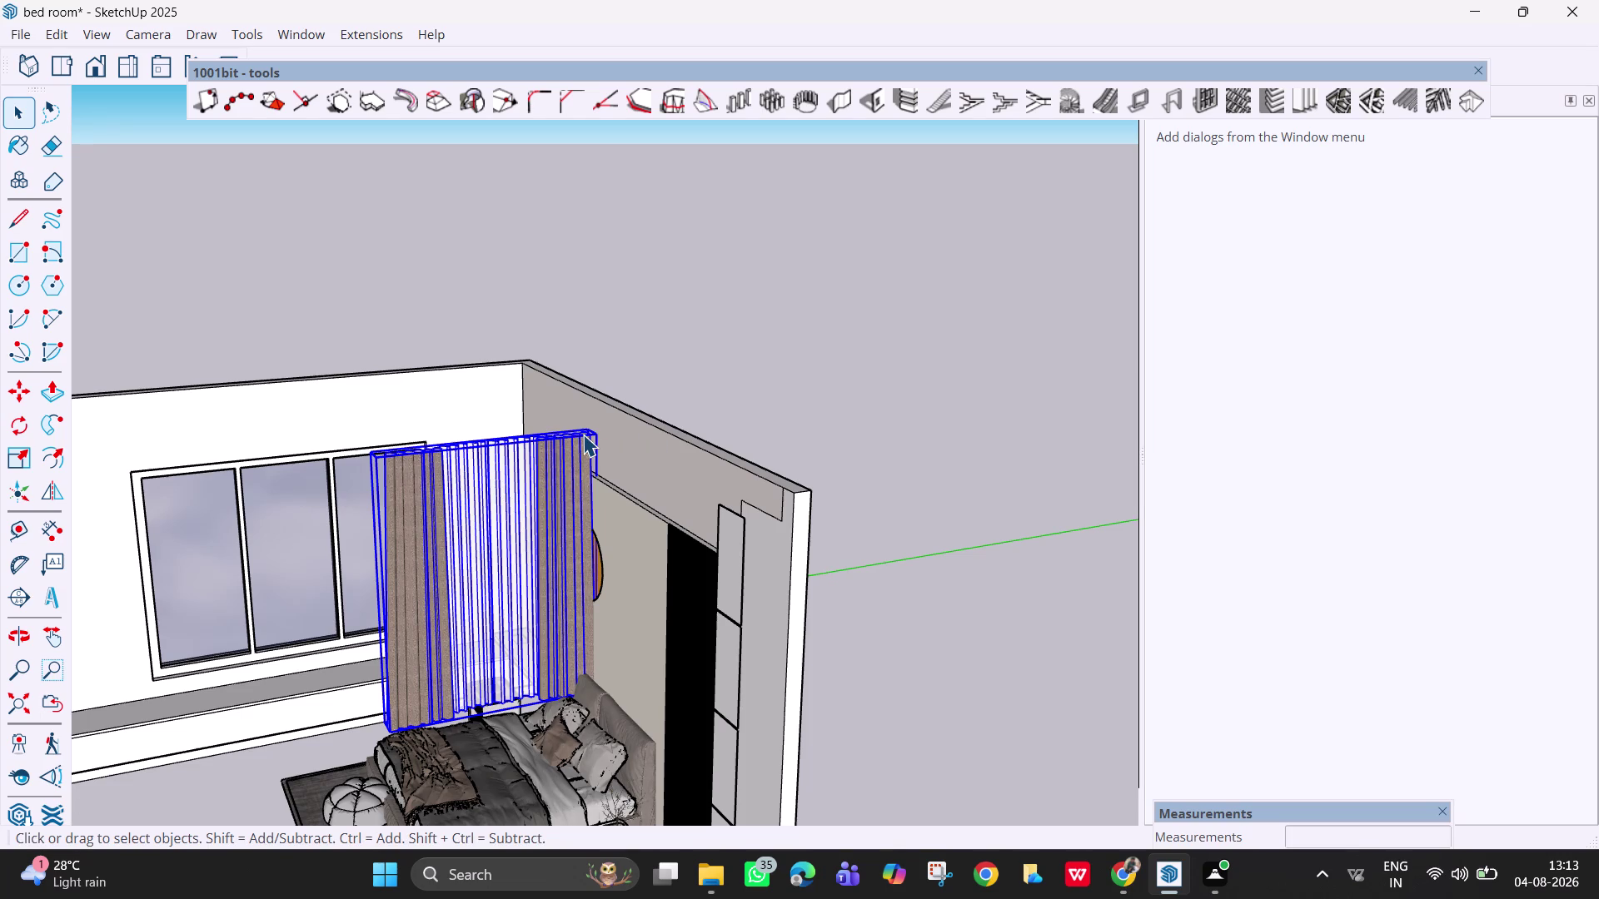
Slide the curtain along the red axis flush into the window corner by the back wall.
key(m)
scroll(up, 3)
middle_drag(600, 436, 612, 459)
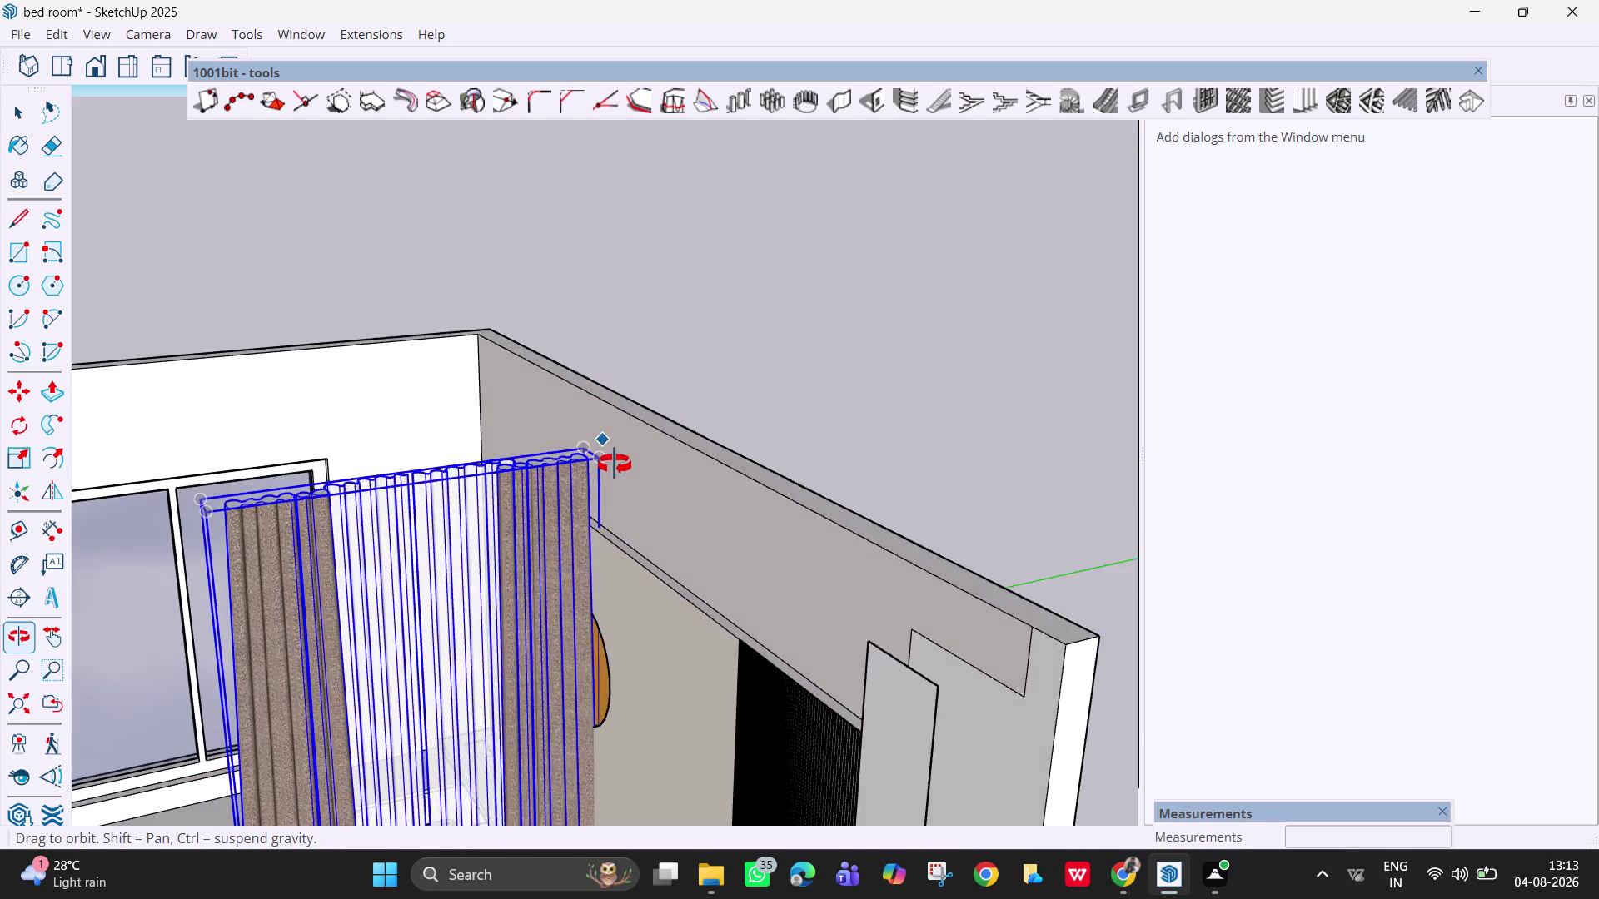
middle_drag(612, 459, 658, 571)
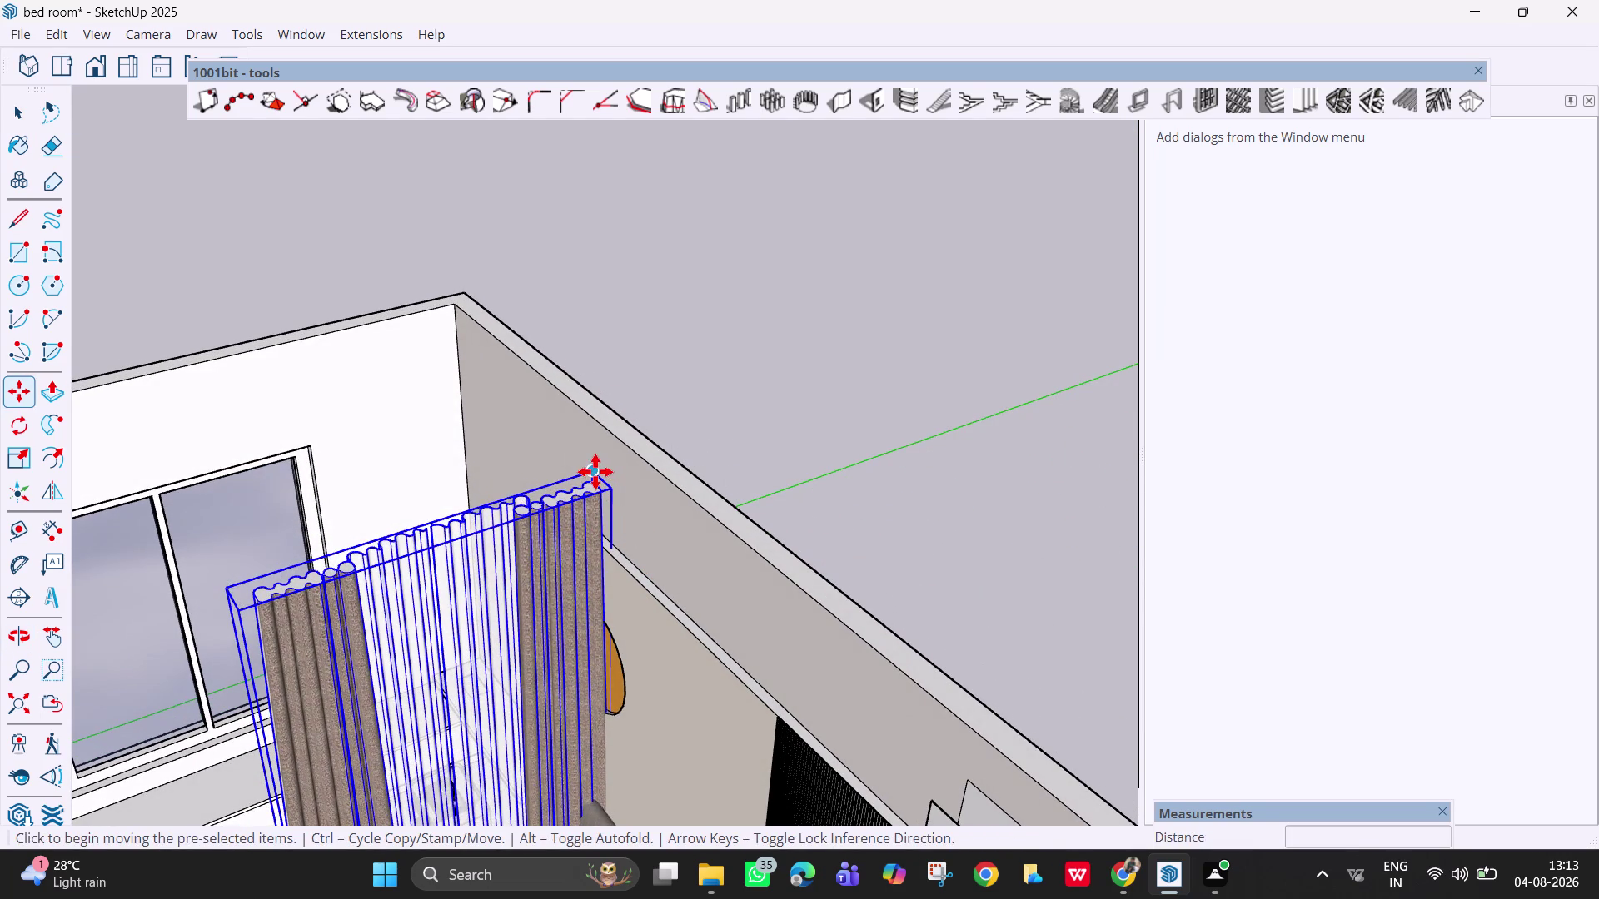
click(595, 472)
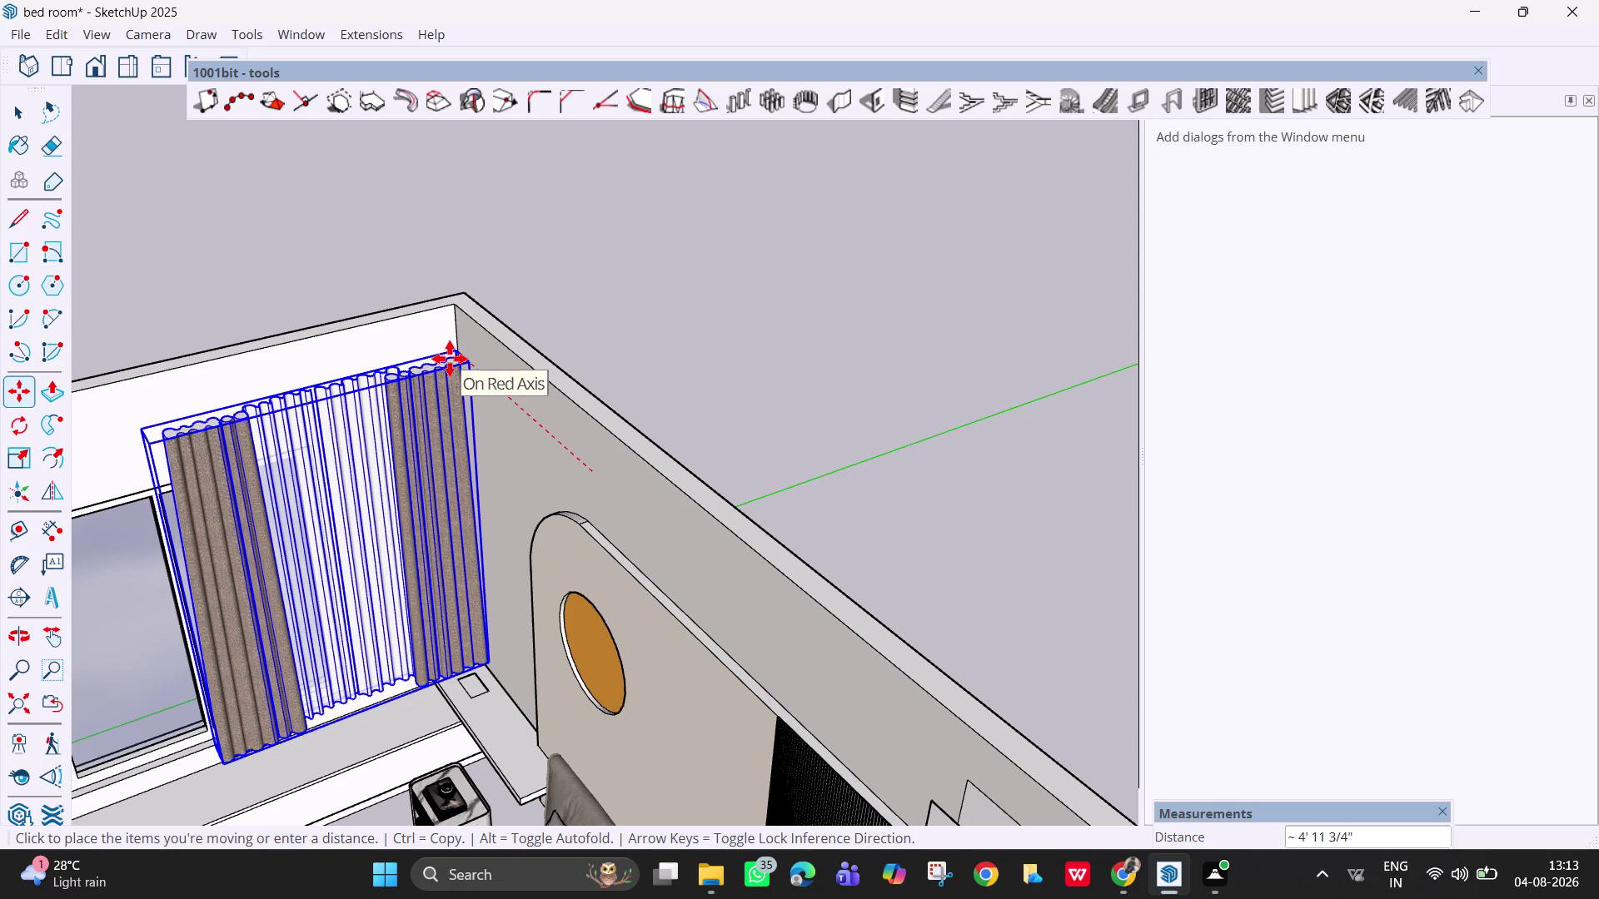
click(450, 359)
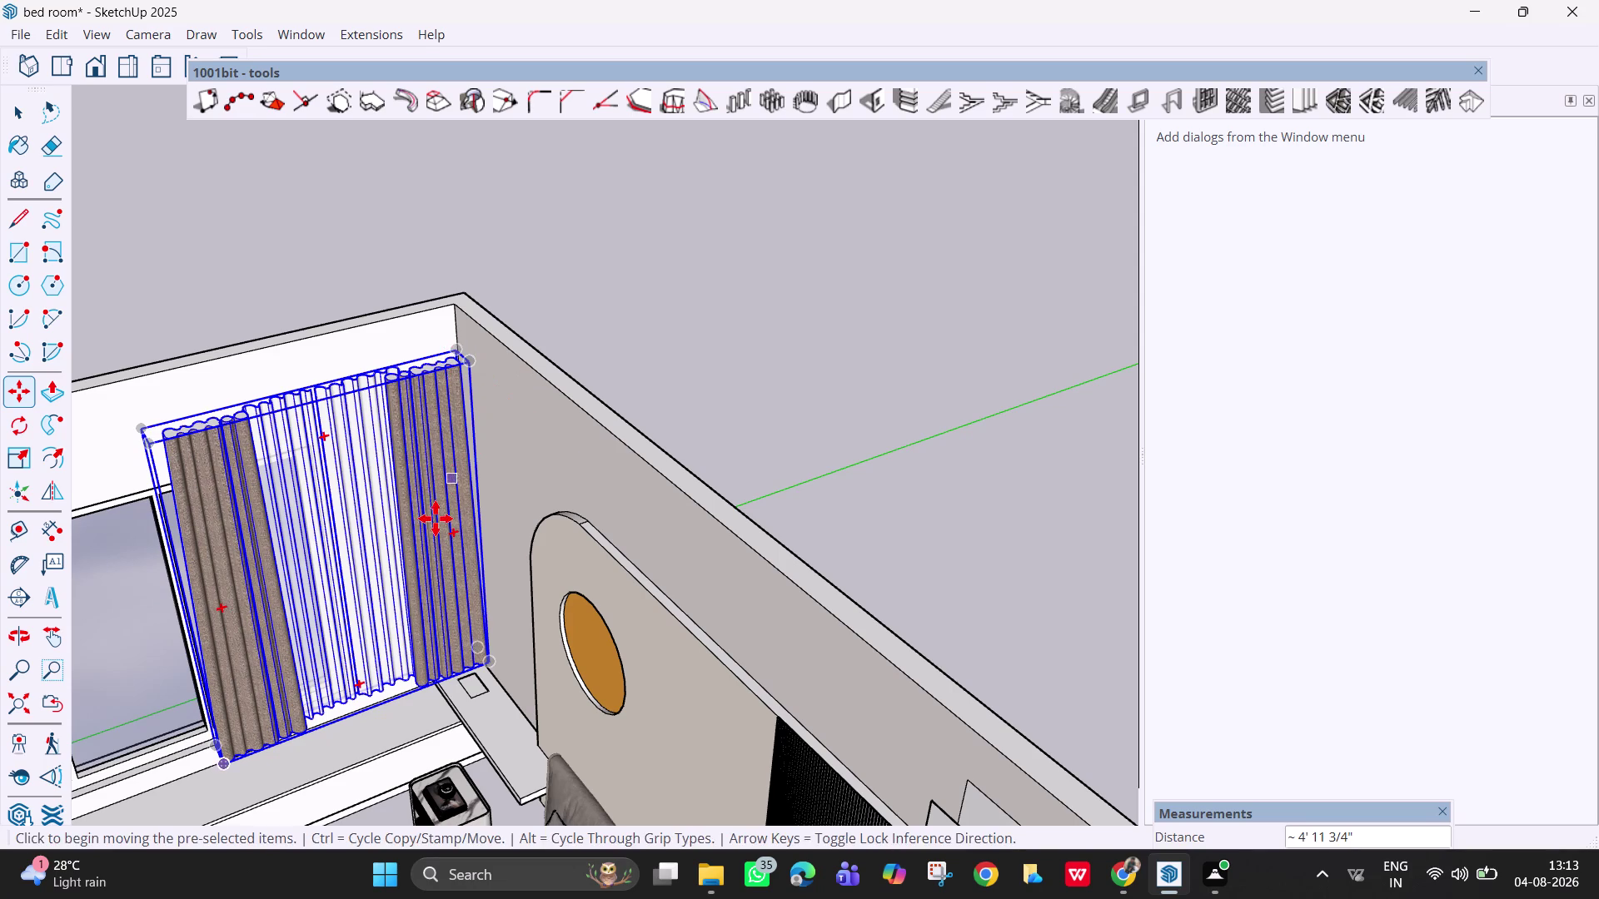
middle_drag(435, 518, 427, 330)
key(Escape)
scroll(down, 3)
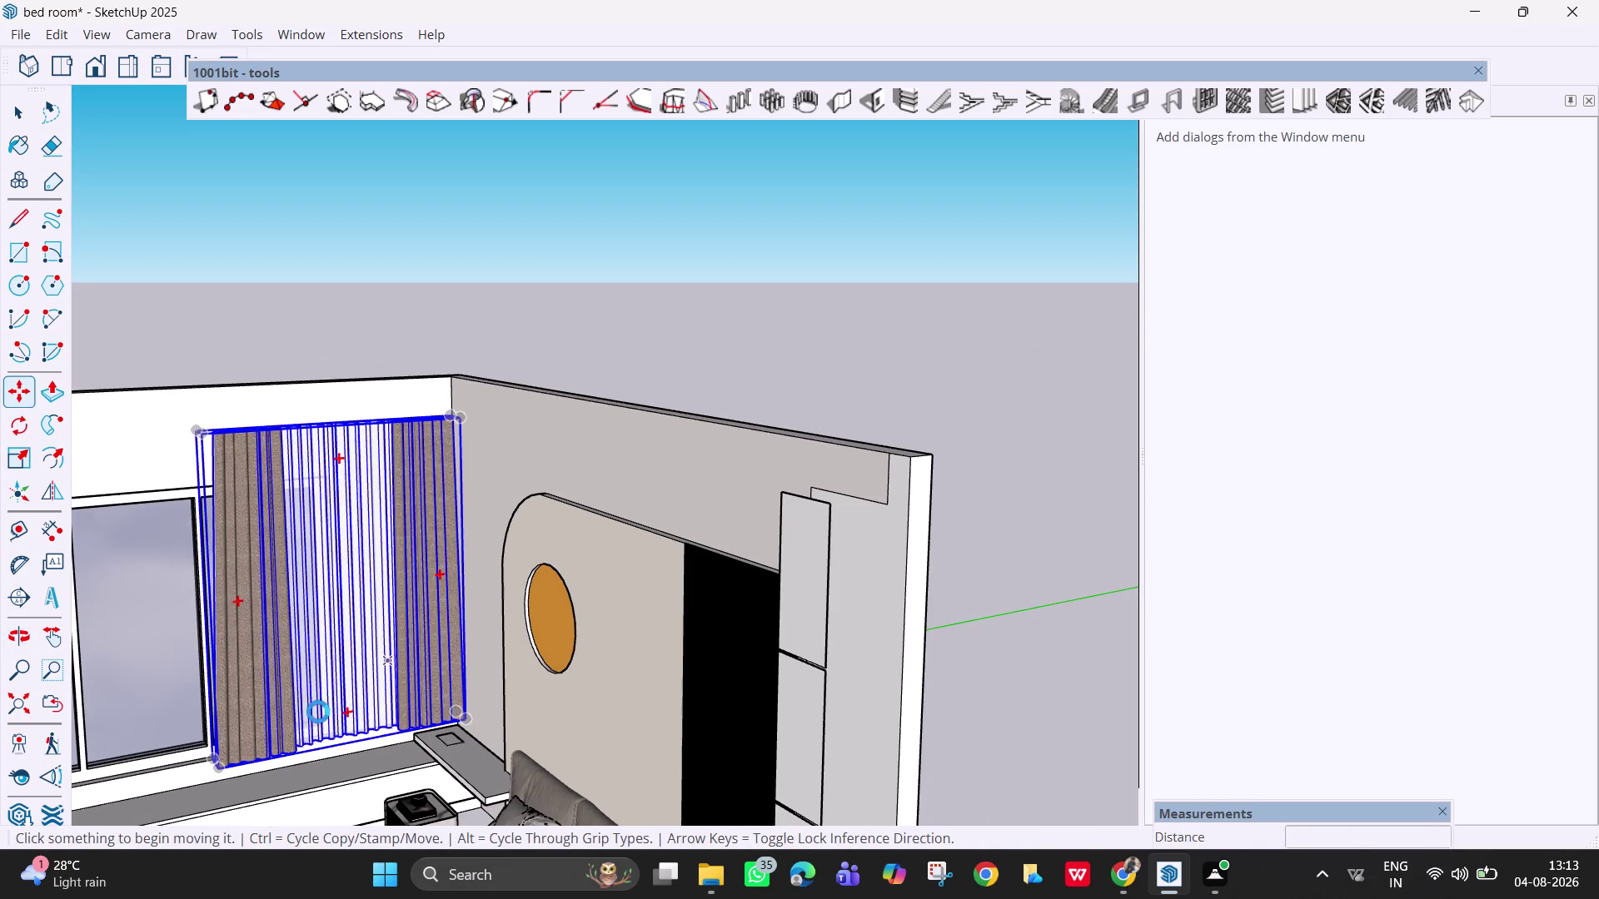
middle_drag(340, 658, 311, 681)
key(space)
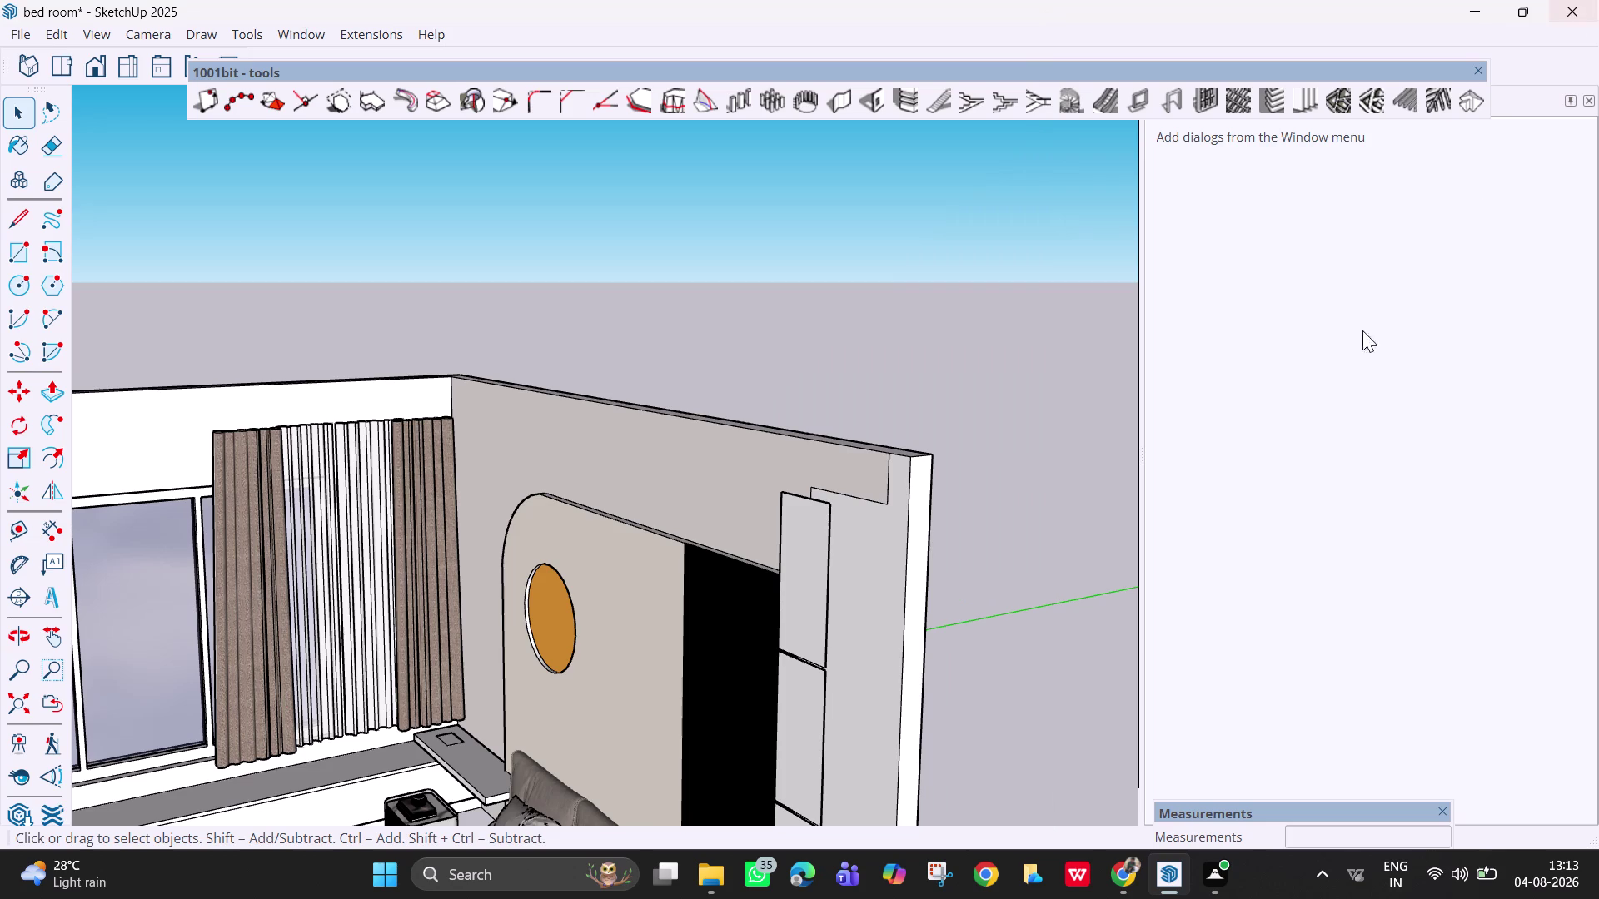
Scale the window curtain uniformly by 1.05 from a corner grip.
click(384, 564)
key(s)
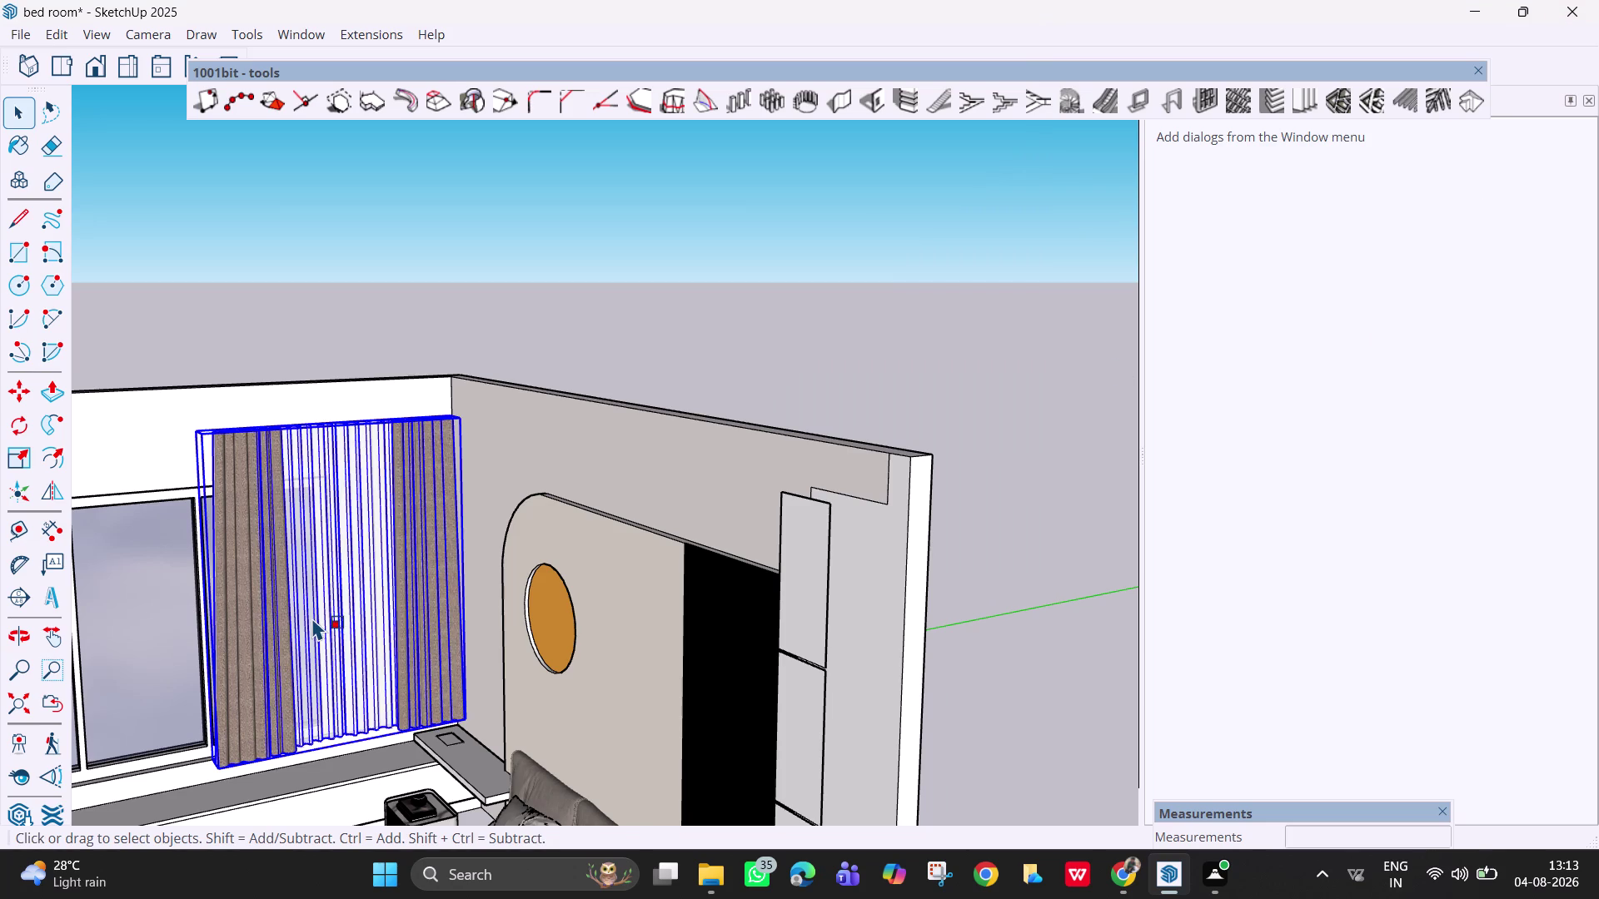
click(220, 769)
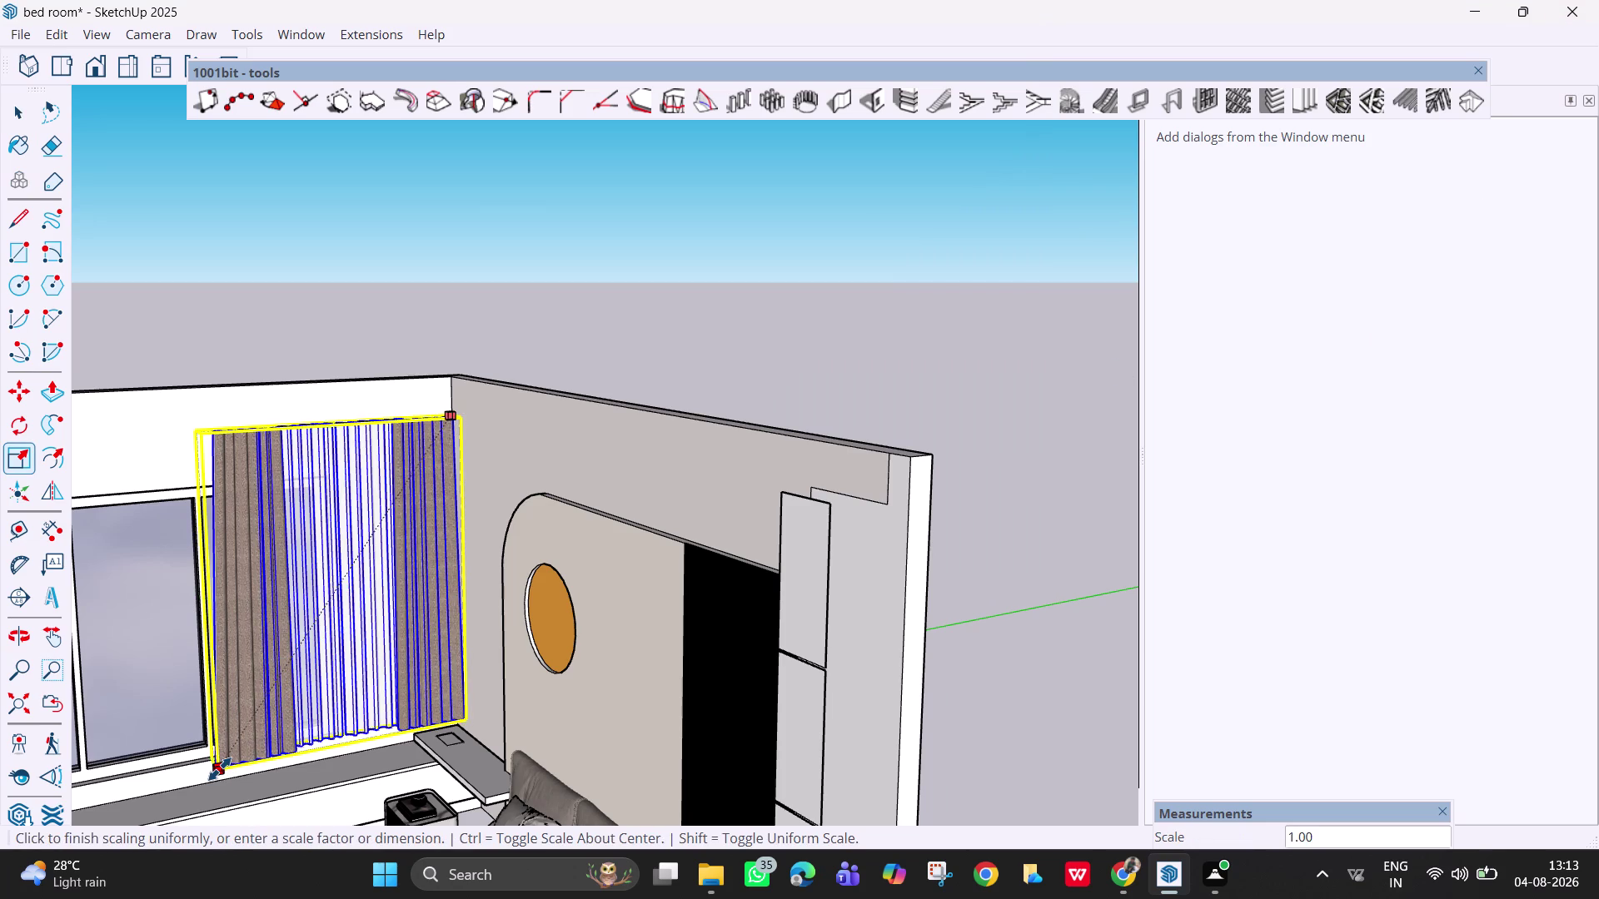
scroll(up, 3)
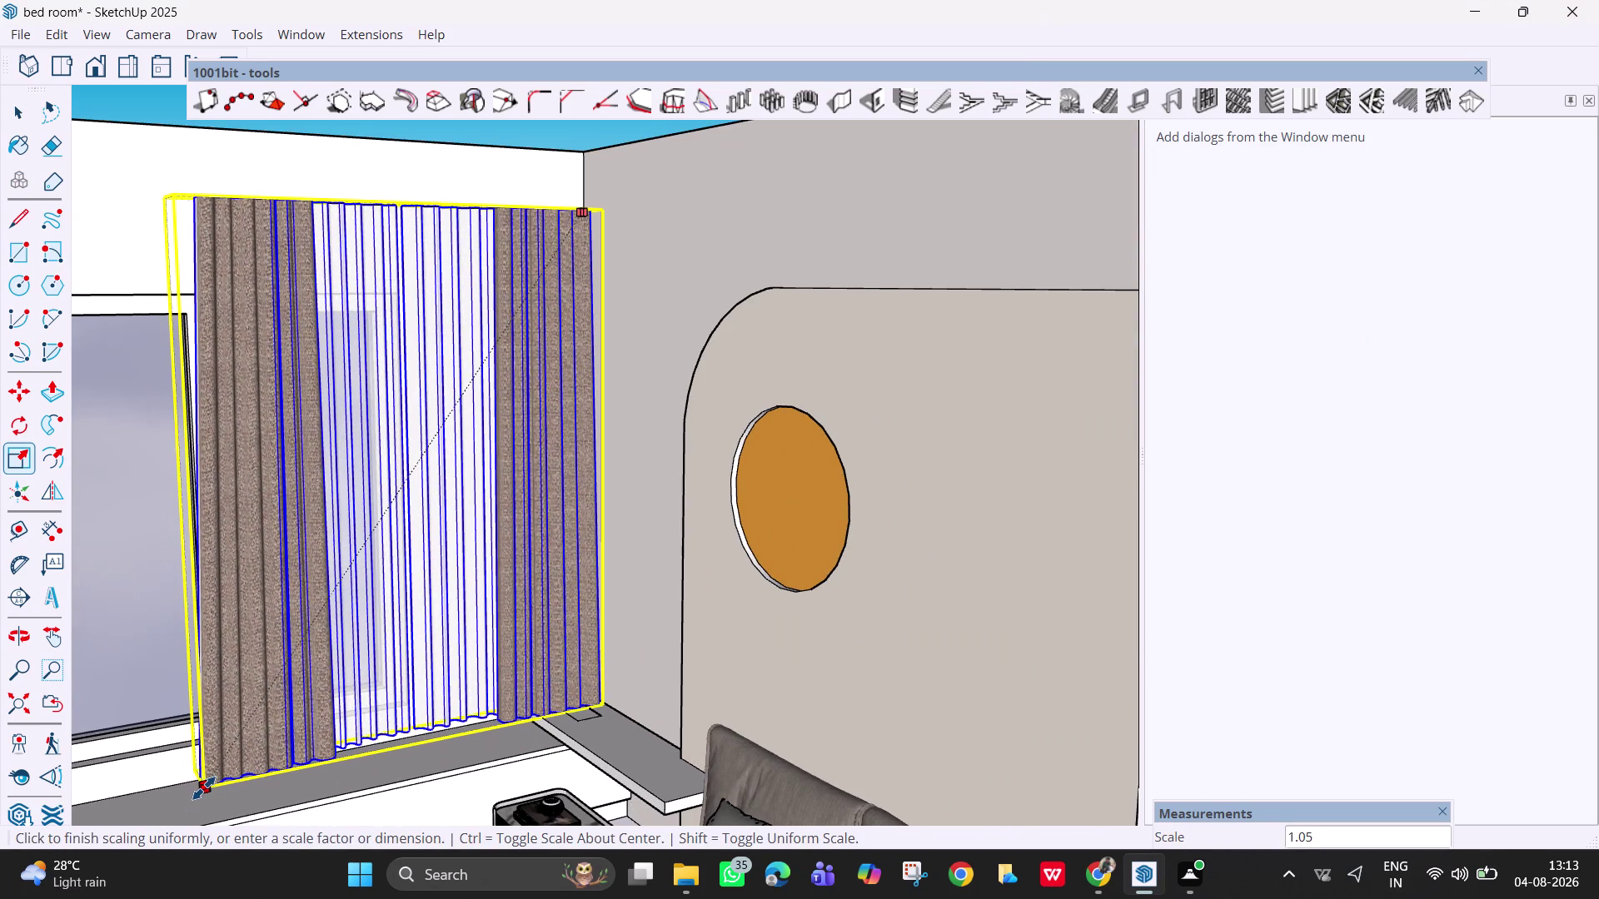
click(204, 788)
key(Escape)
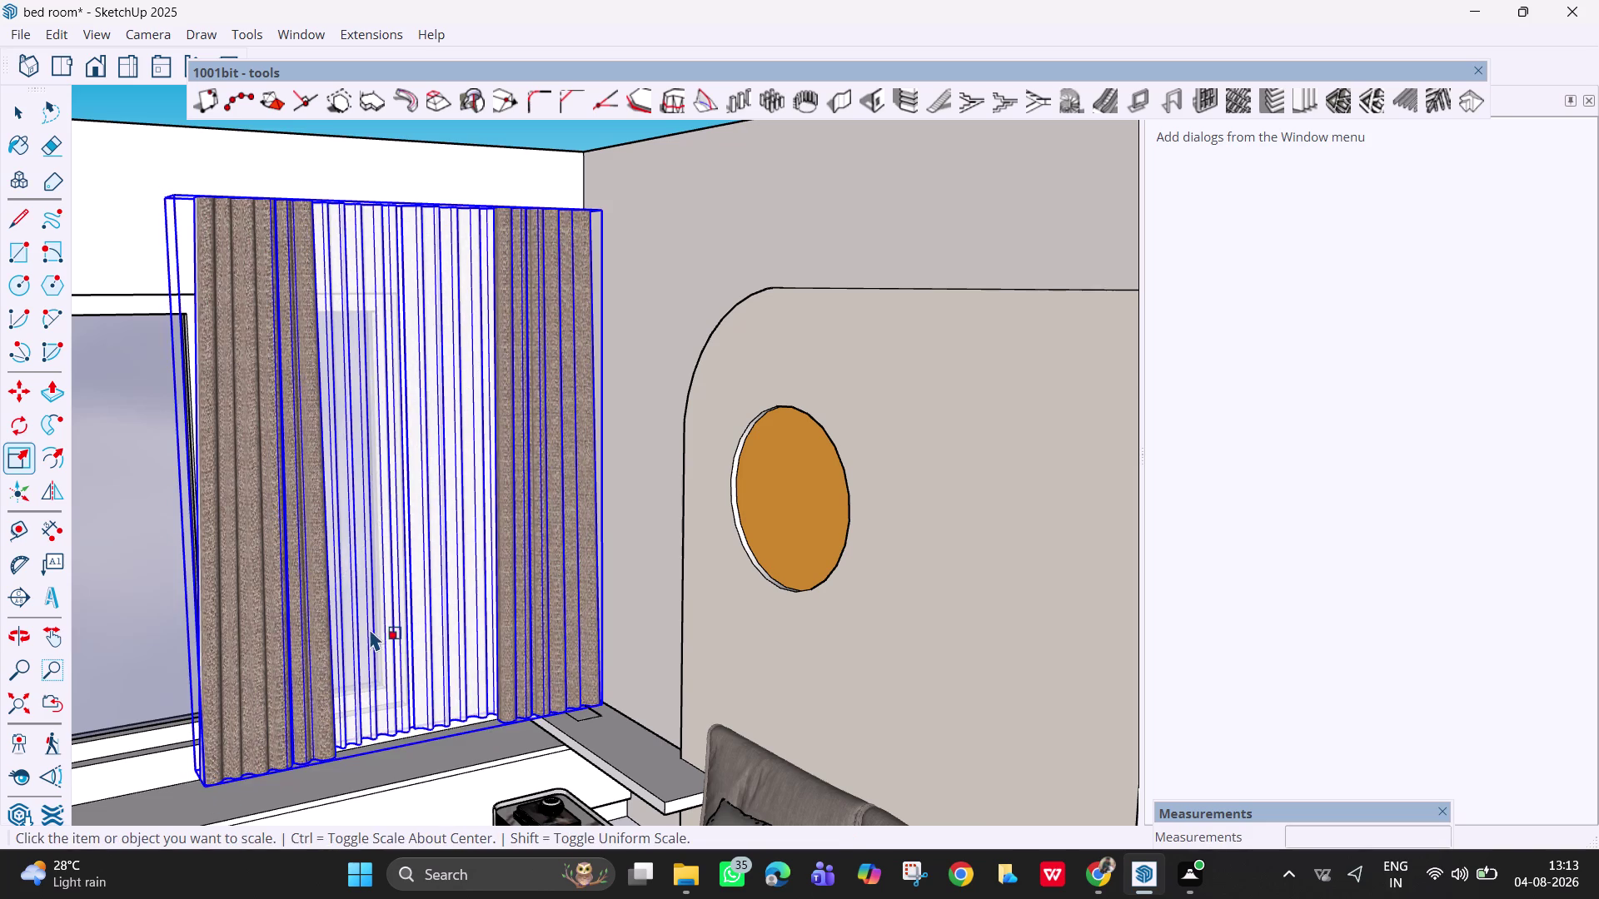
middle_drag(386, 682, 627, 652)
key(space)
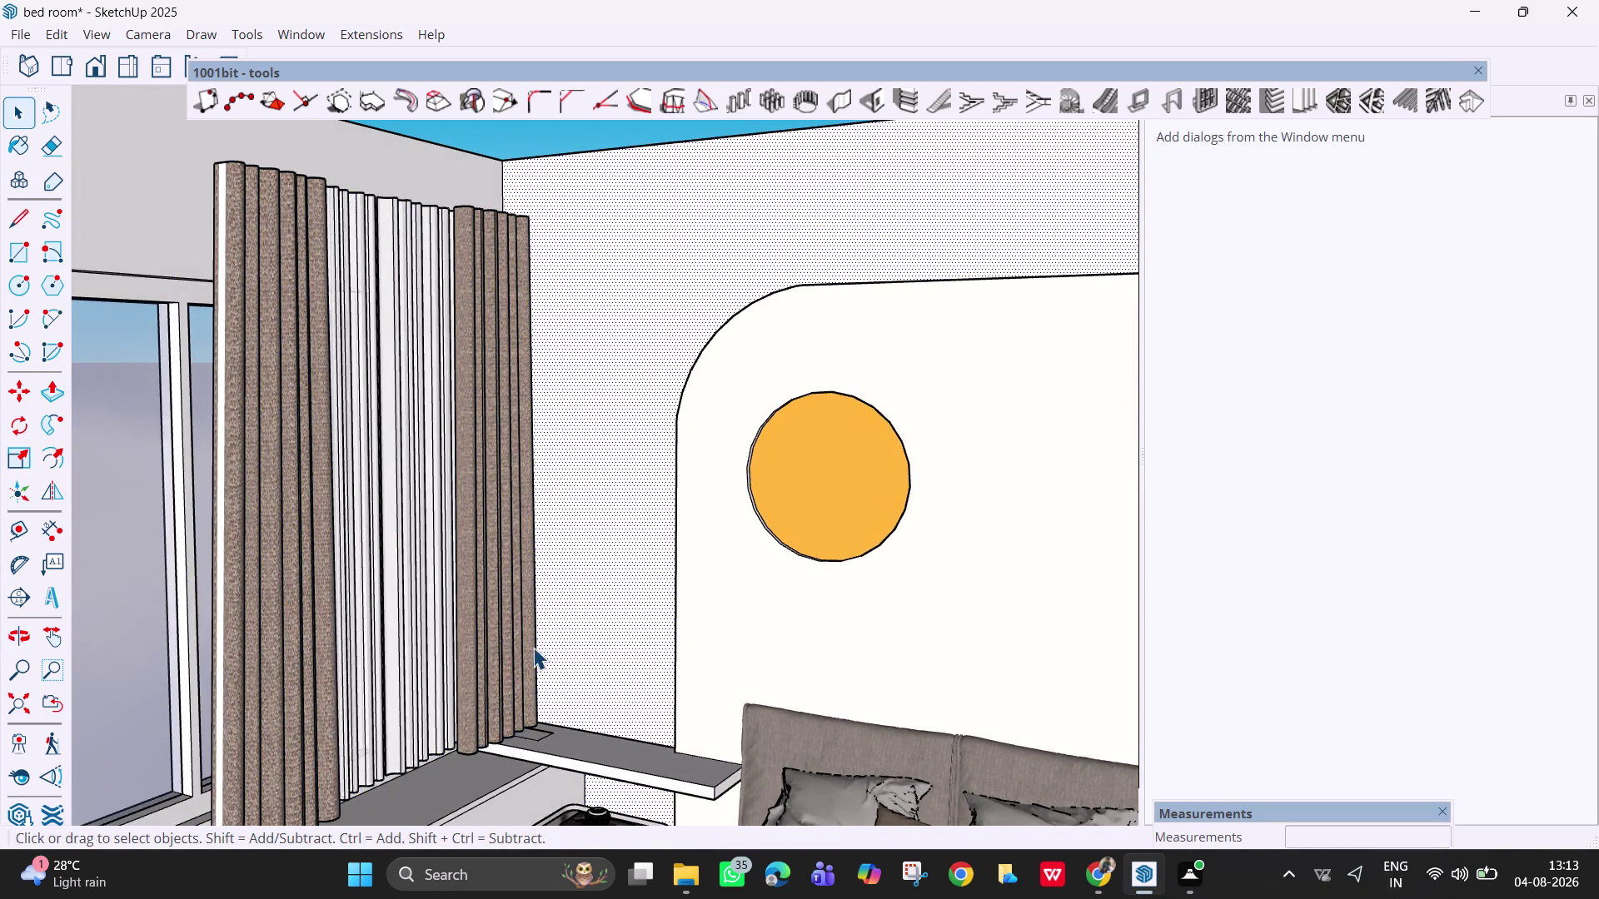
scroll(down, 3)
middle_drag(487, 647, 276, 649)
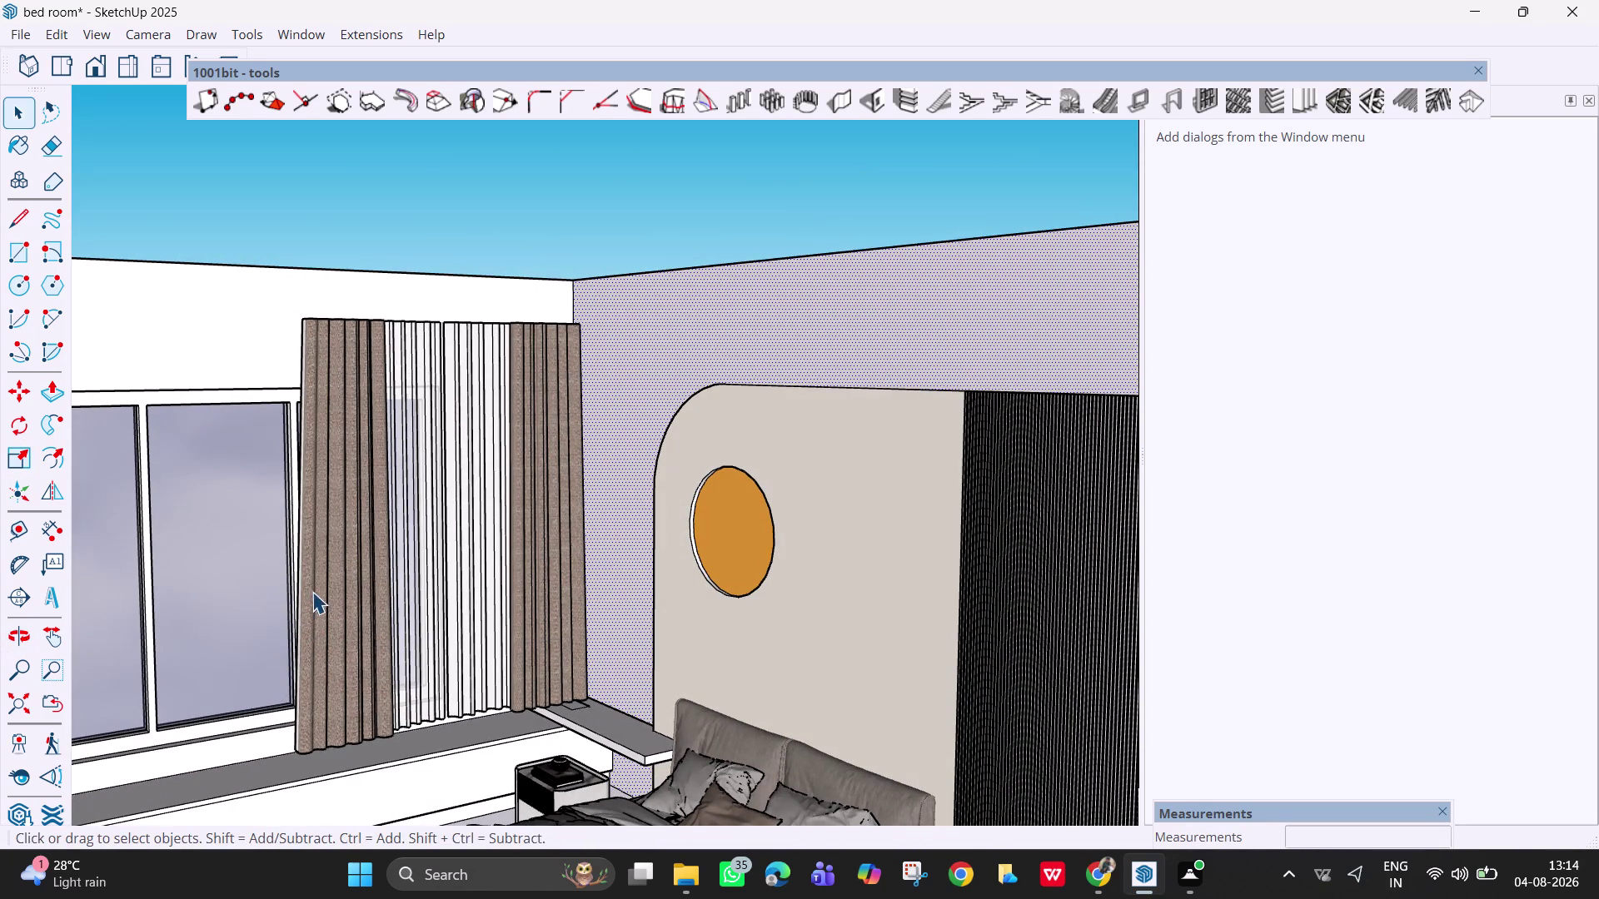
Stretch the curtain taller with a blue-axis scale of 1.05, then view the bed wall.
click(314, 338)
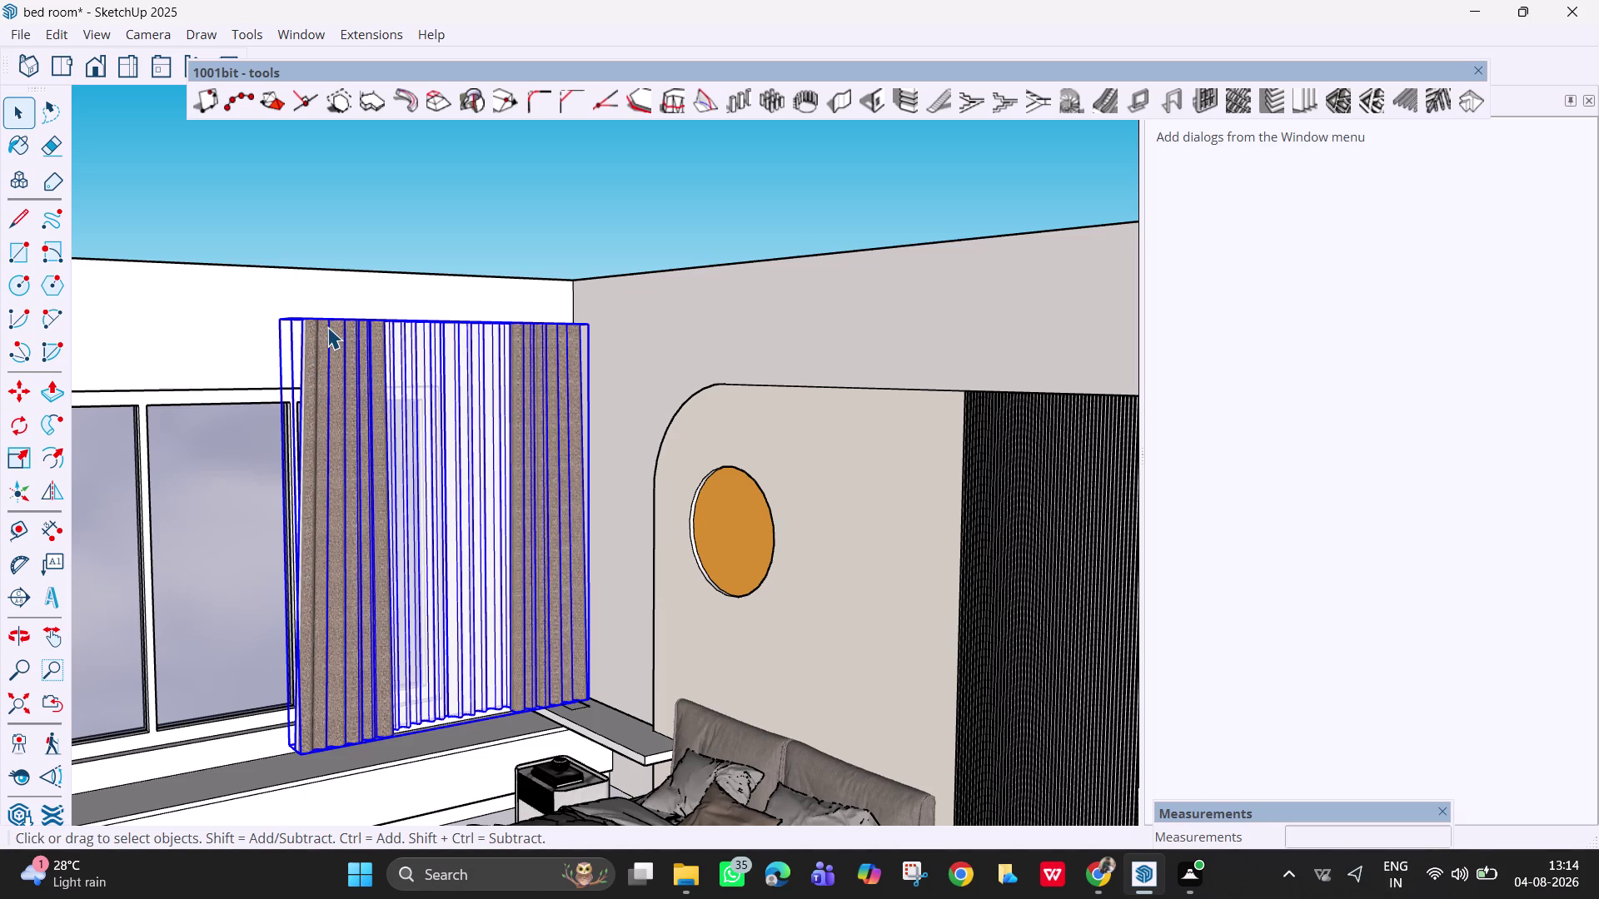
key(s)
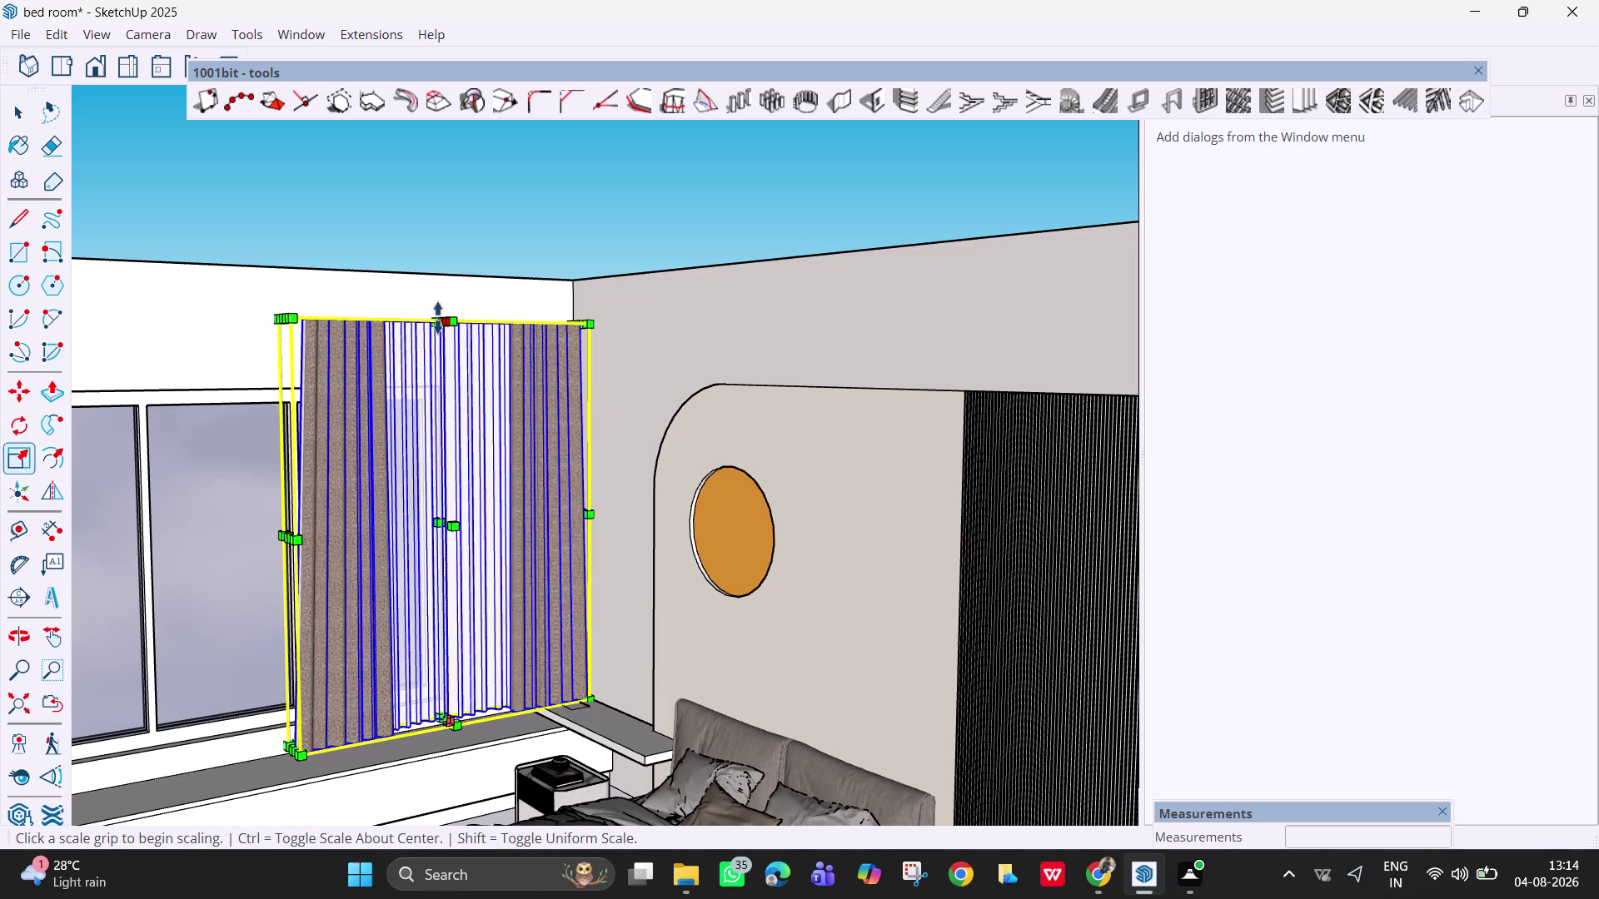
click(456, 319)
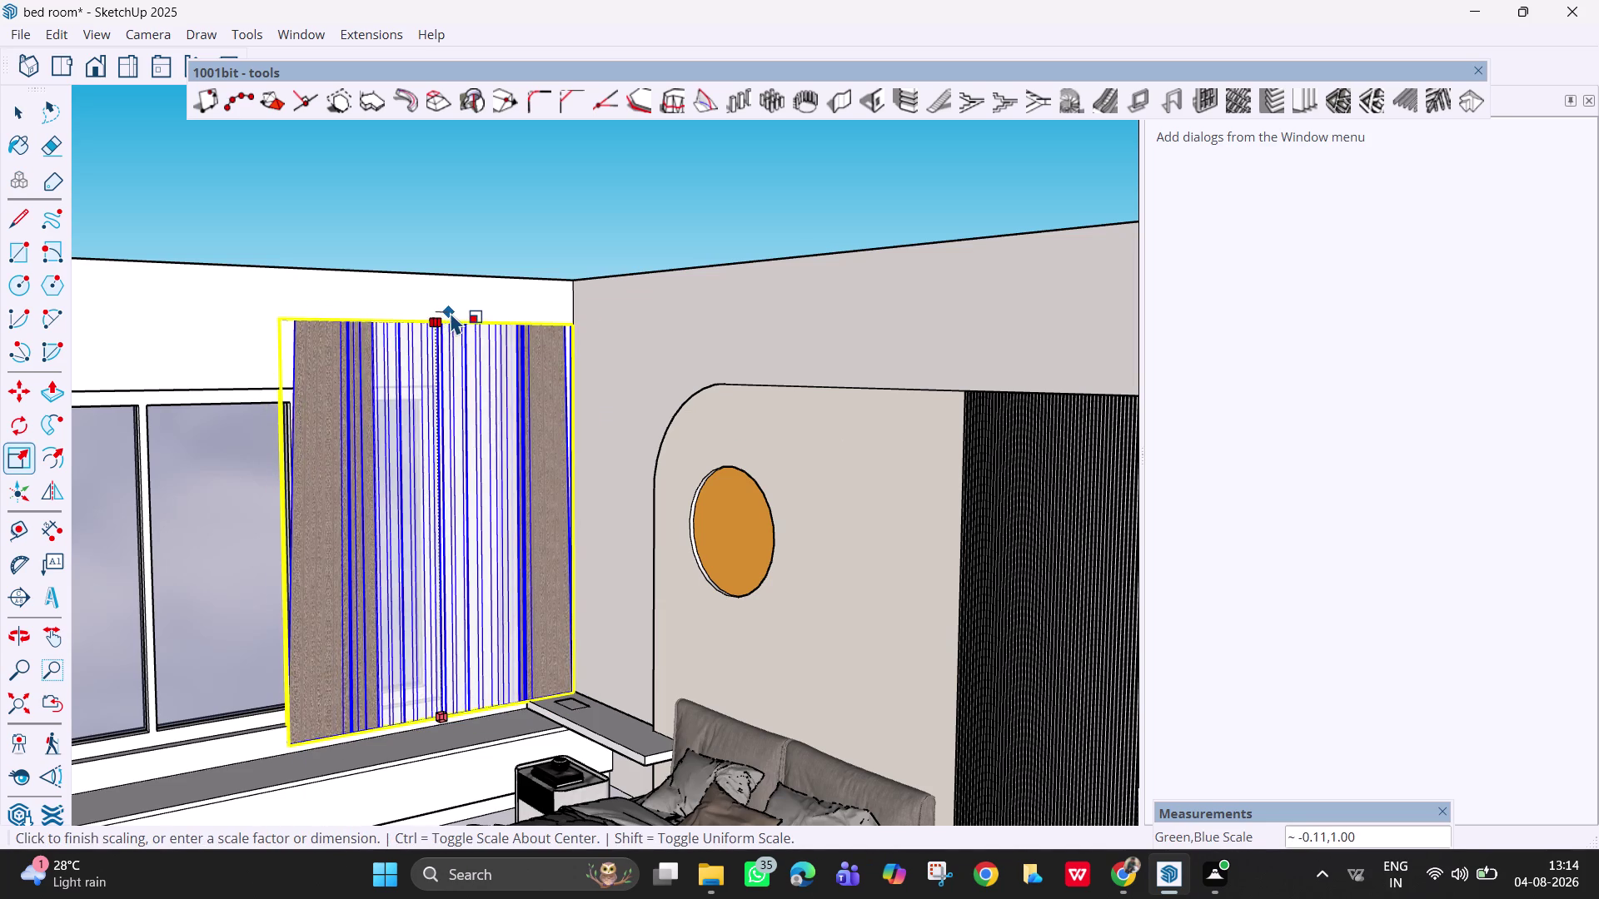
key(Escape)
middle_drag(452, 326, 427, 658)
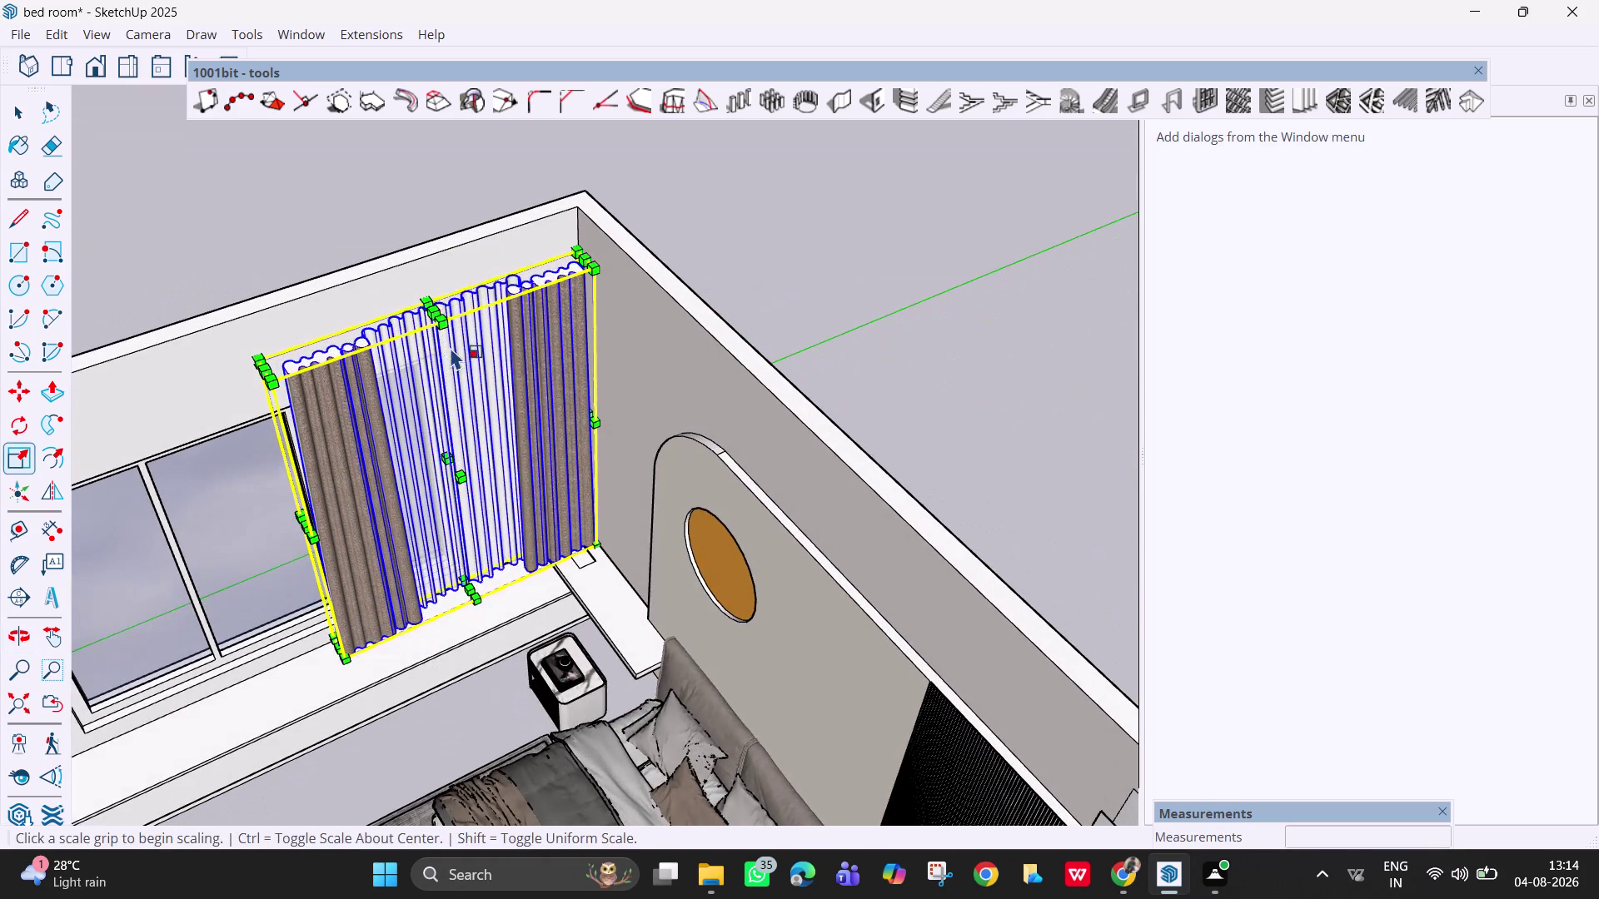
click(438, 308)
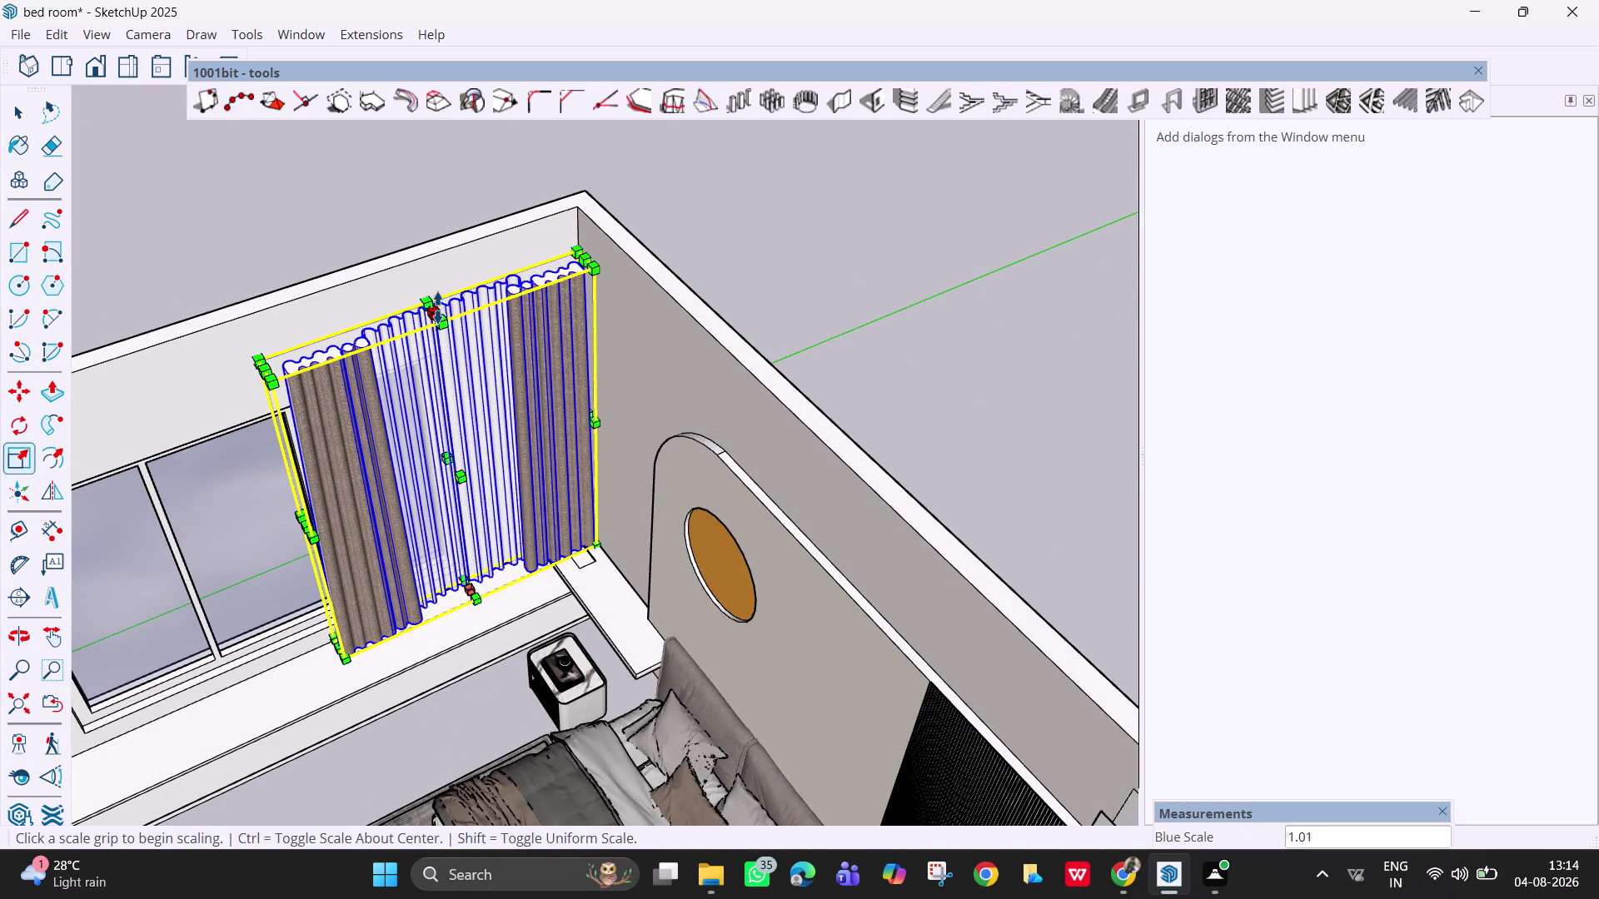
click(434, 294)
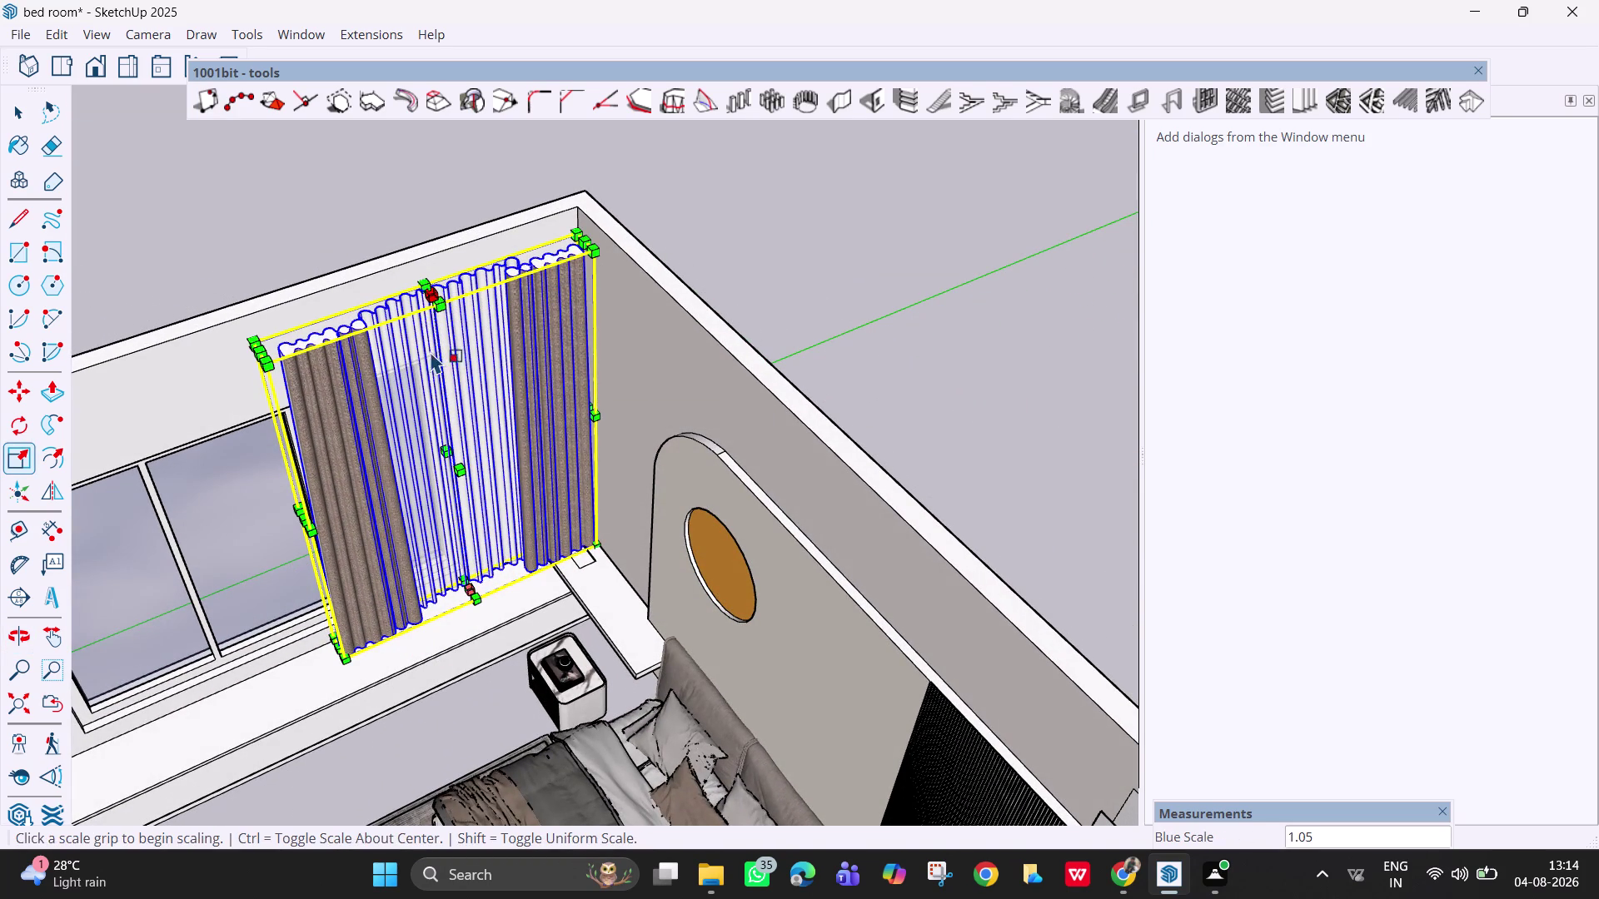
scroll(down, 3)
middle_drag(378, 541, 529, 314)
scroll(down, 3)
middle_drag(310, 675, 312, 676)
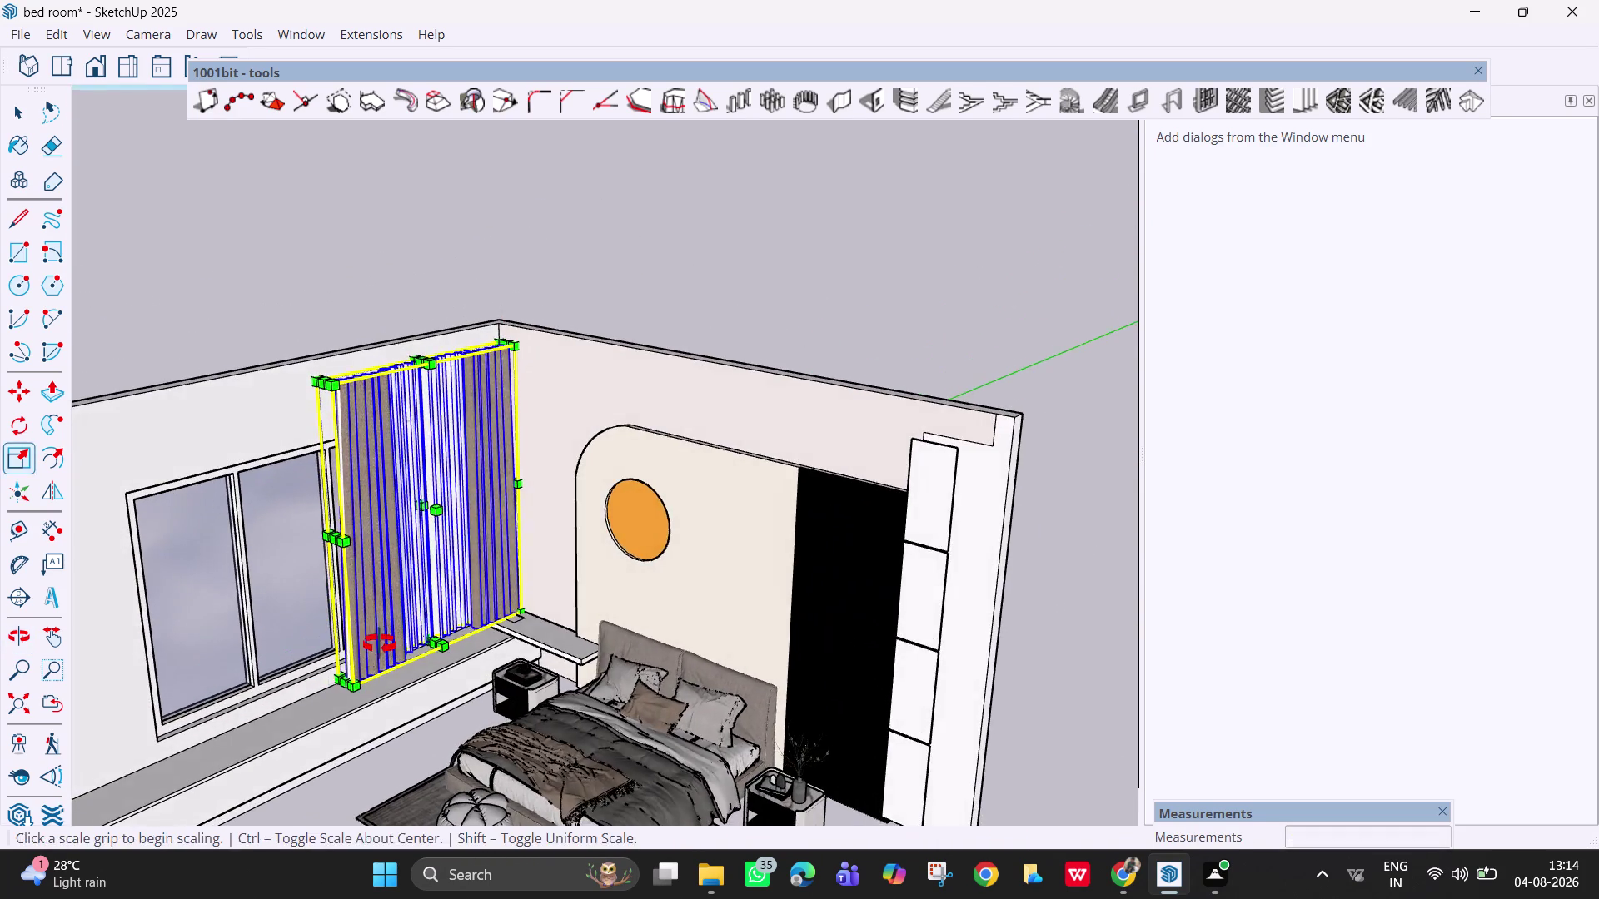
middle_drag(312, 675, 545, 552)
middle_drag(431, 523, 674, 569)
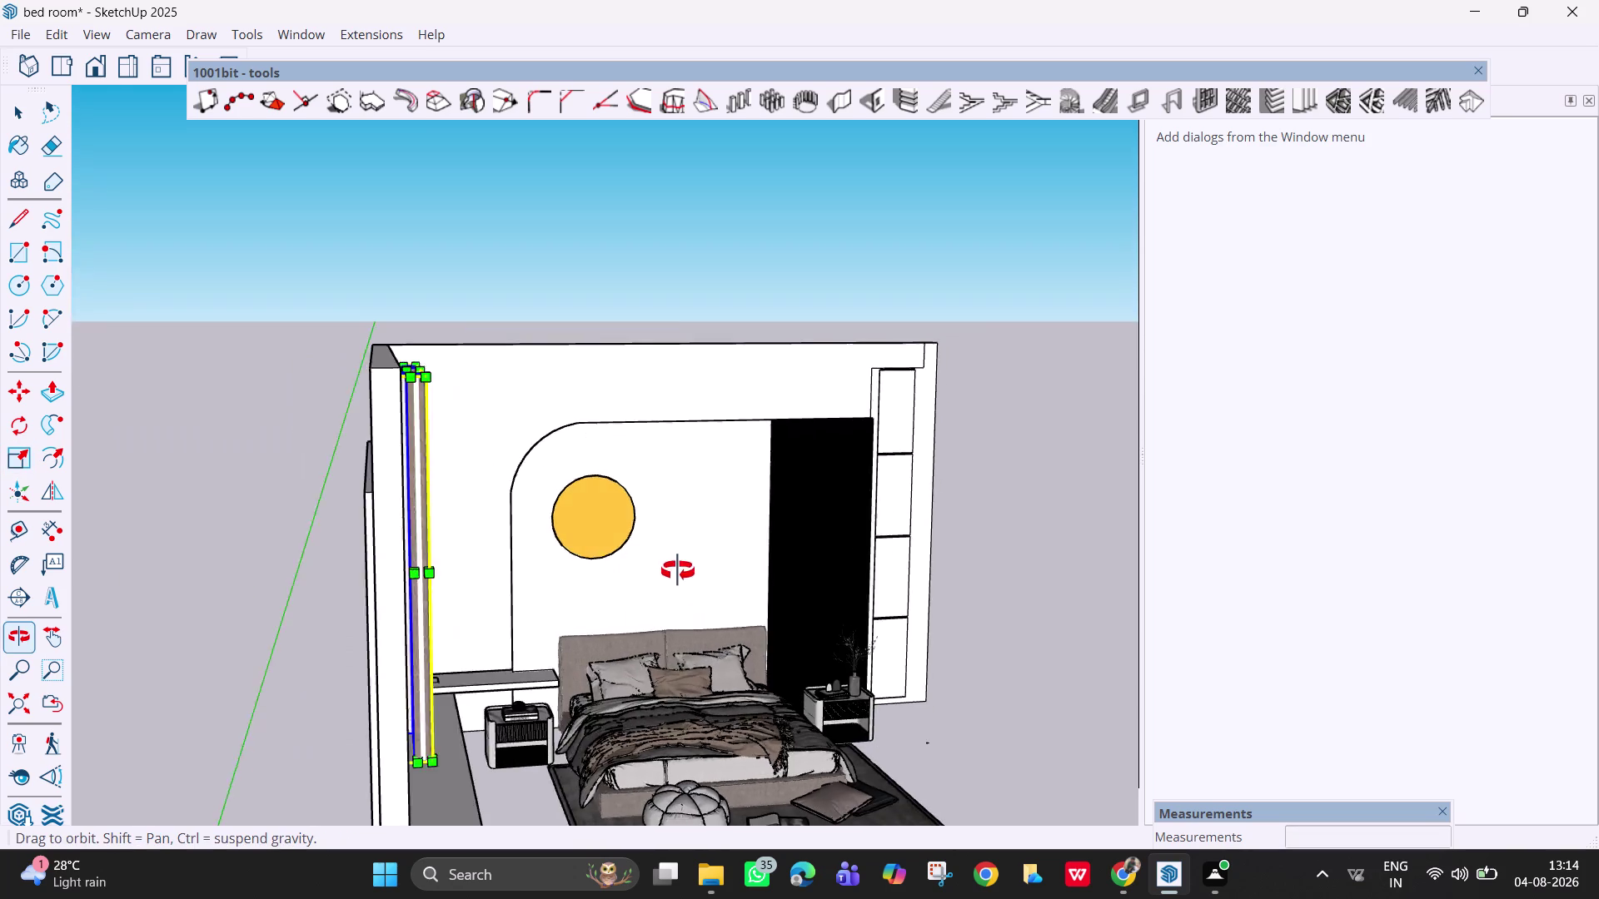
middle_drag(673, 569, 565, 556)
Select the curtain and move it into the window corner, orbiting around to check placement.
key(space)
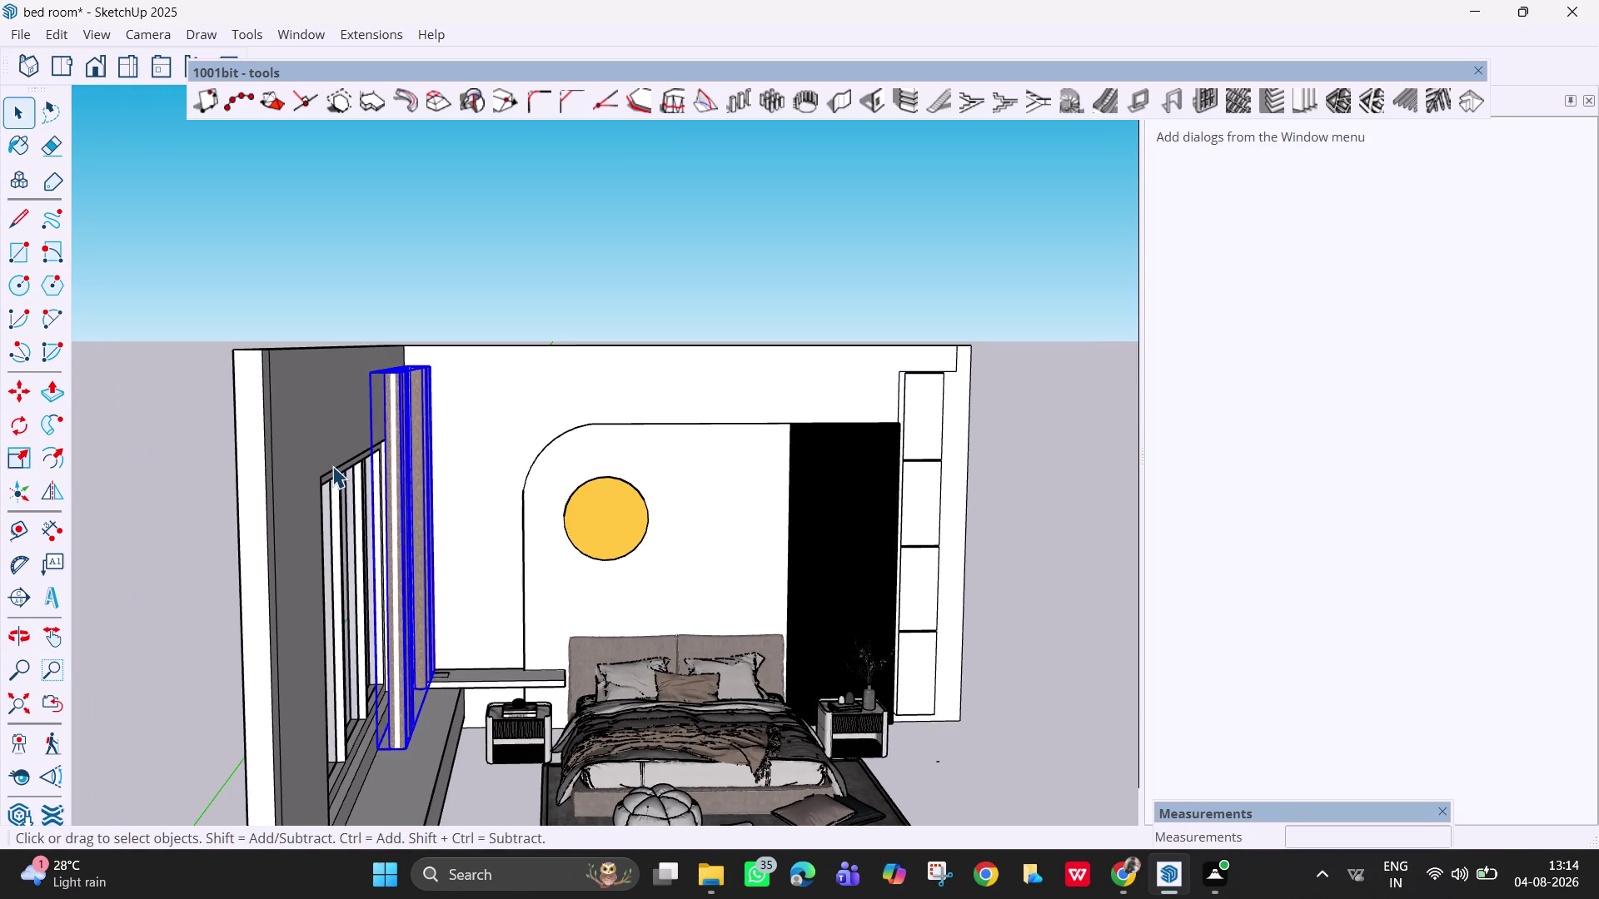
scroll(up, 3)
click(413, 368)
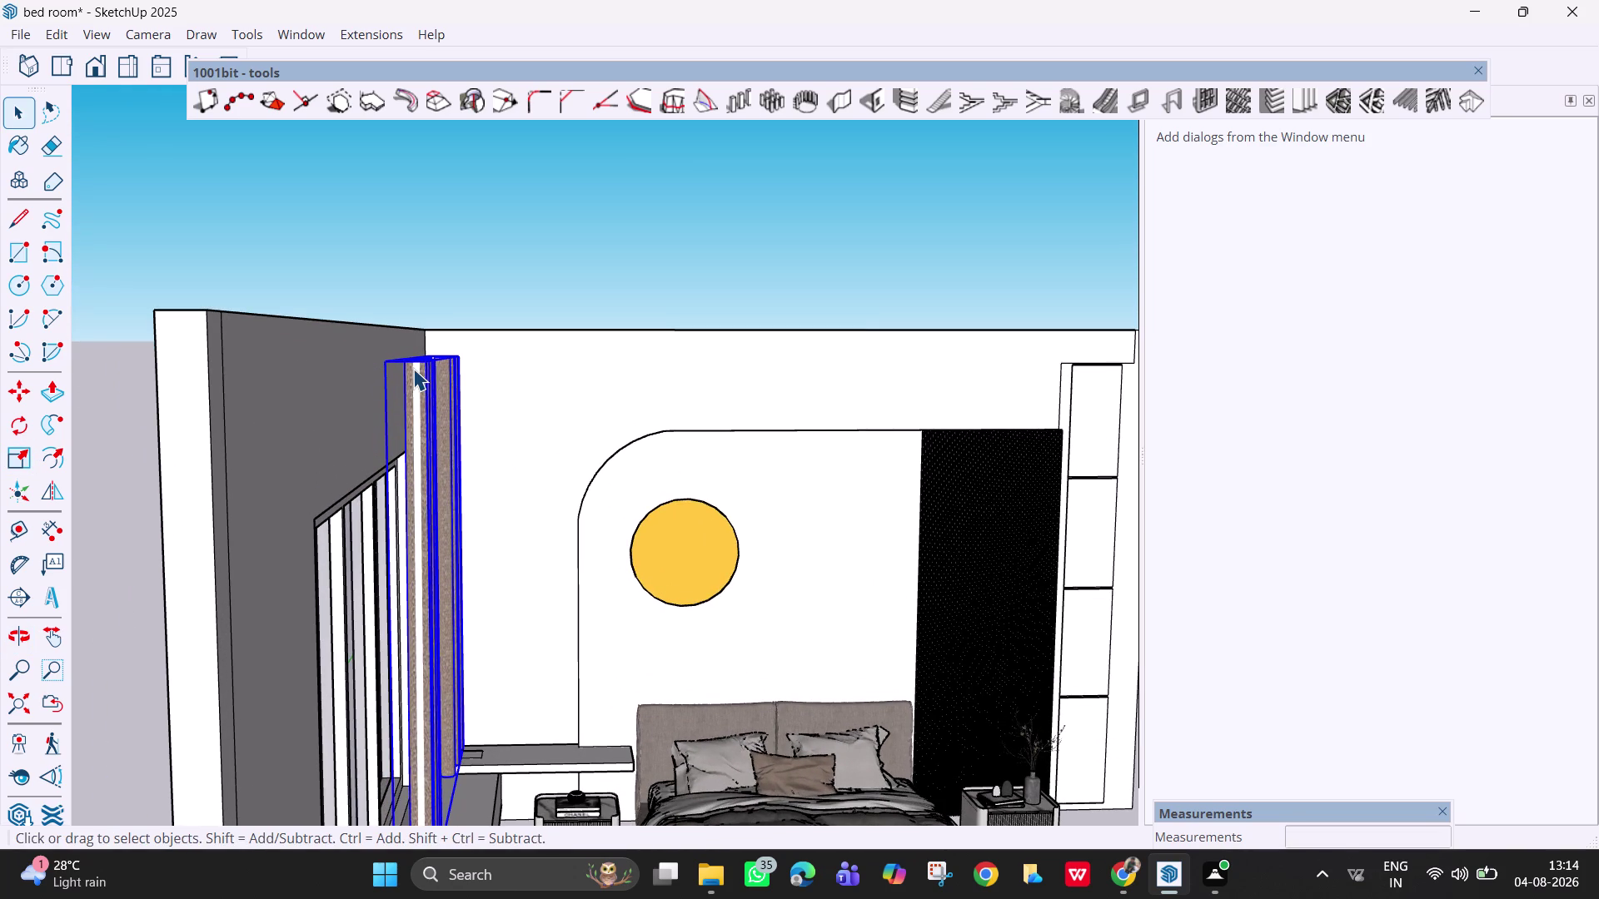
right_click(413, 369)
click(409, 385)
click(409, 404)
key(m)
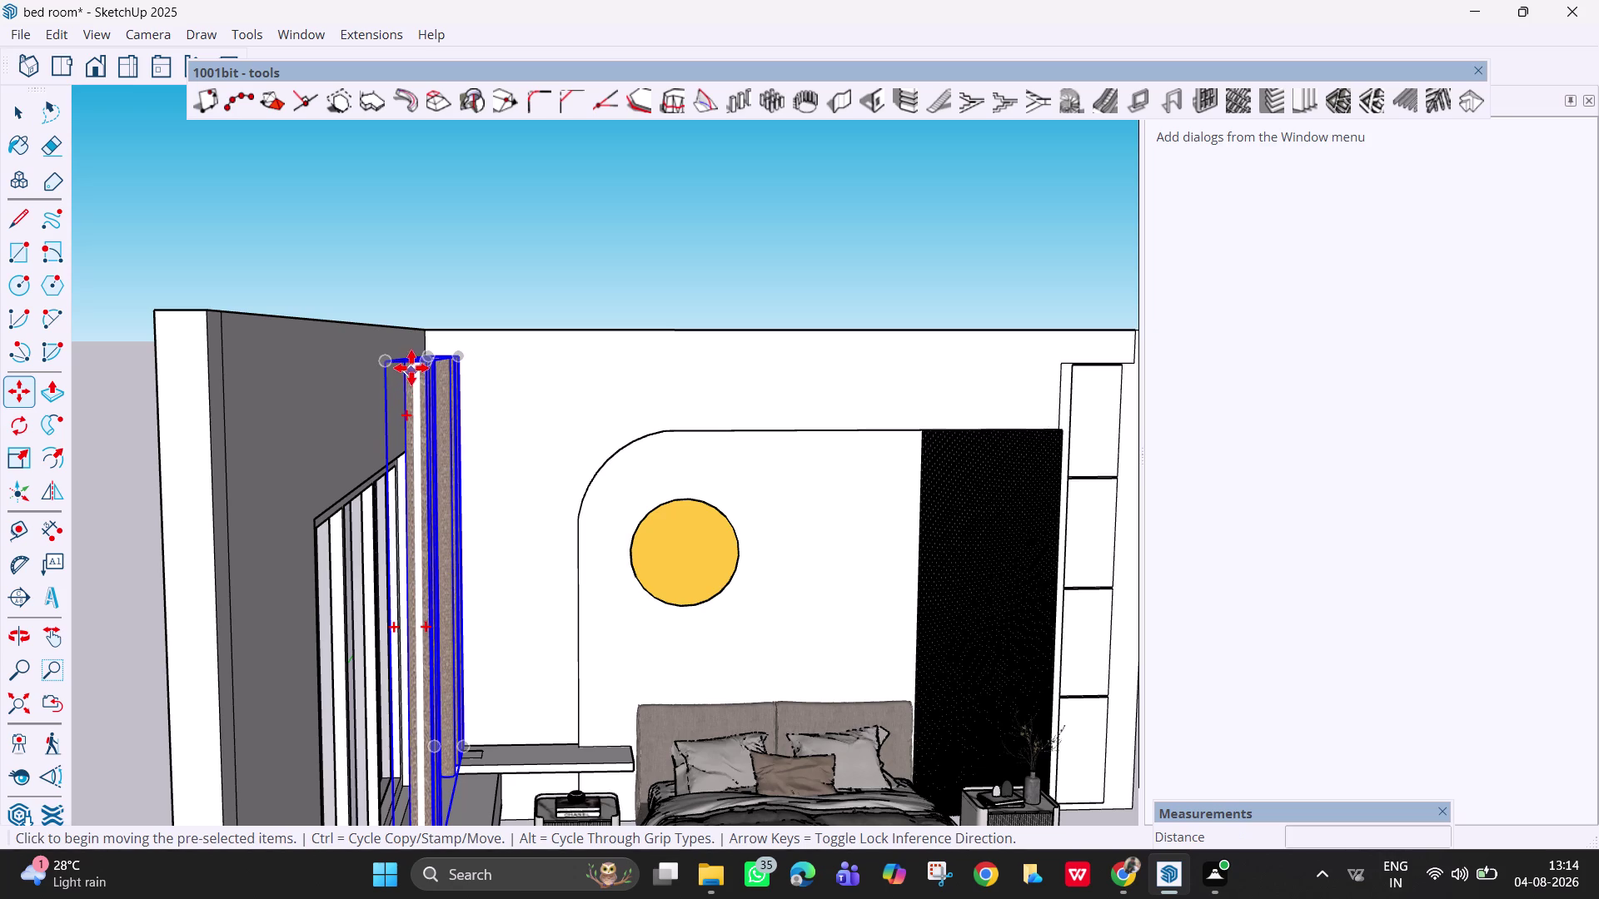
scroll(up, 3)
middle_drag(411, 367, 383, 545)
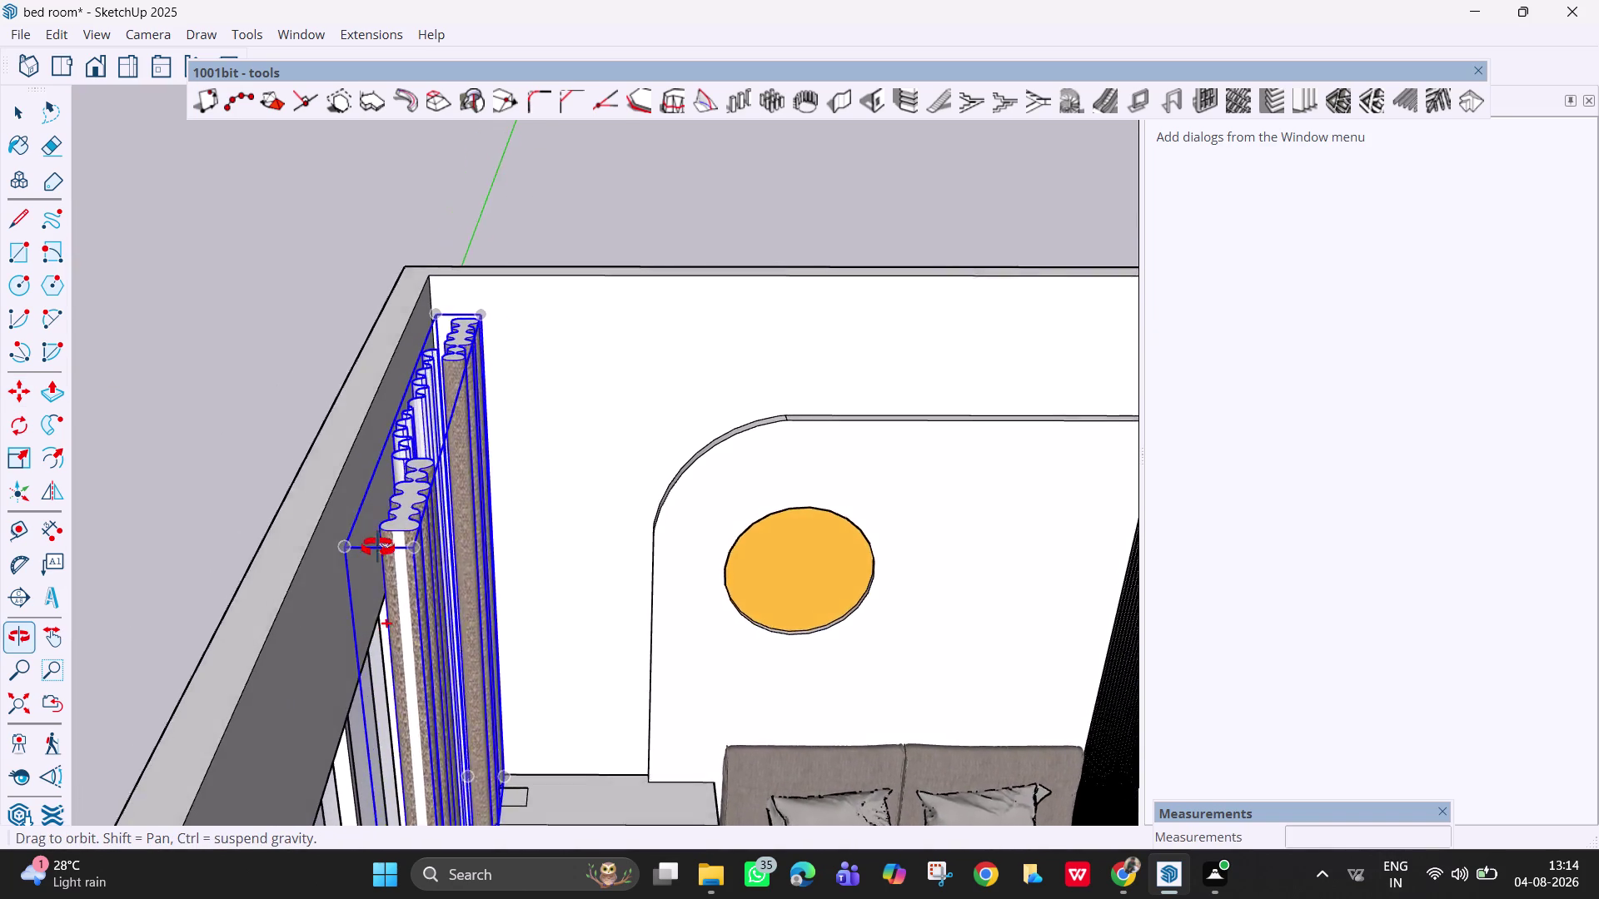
middle_drag(383, 544, 368, 659)
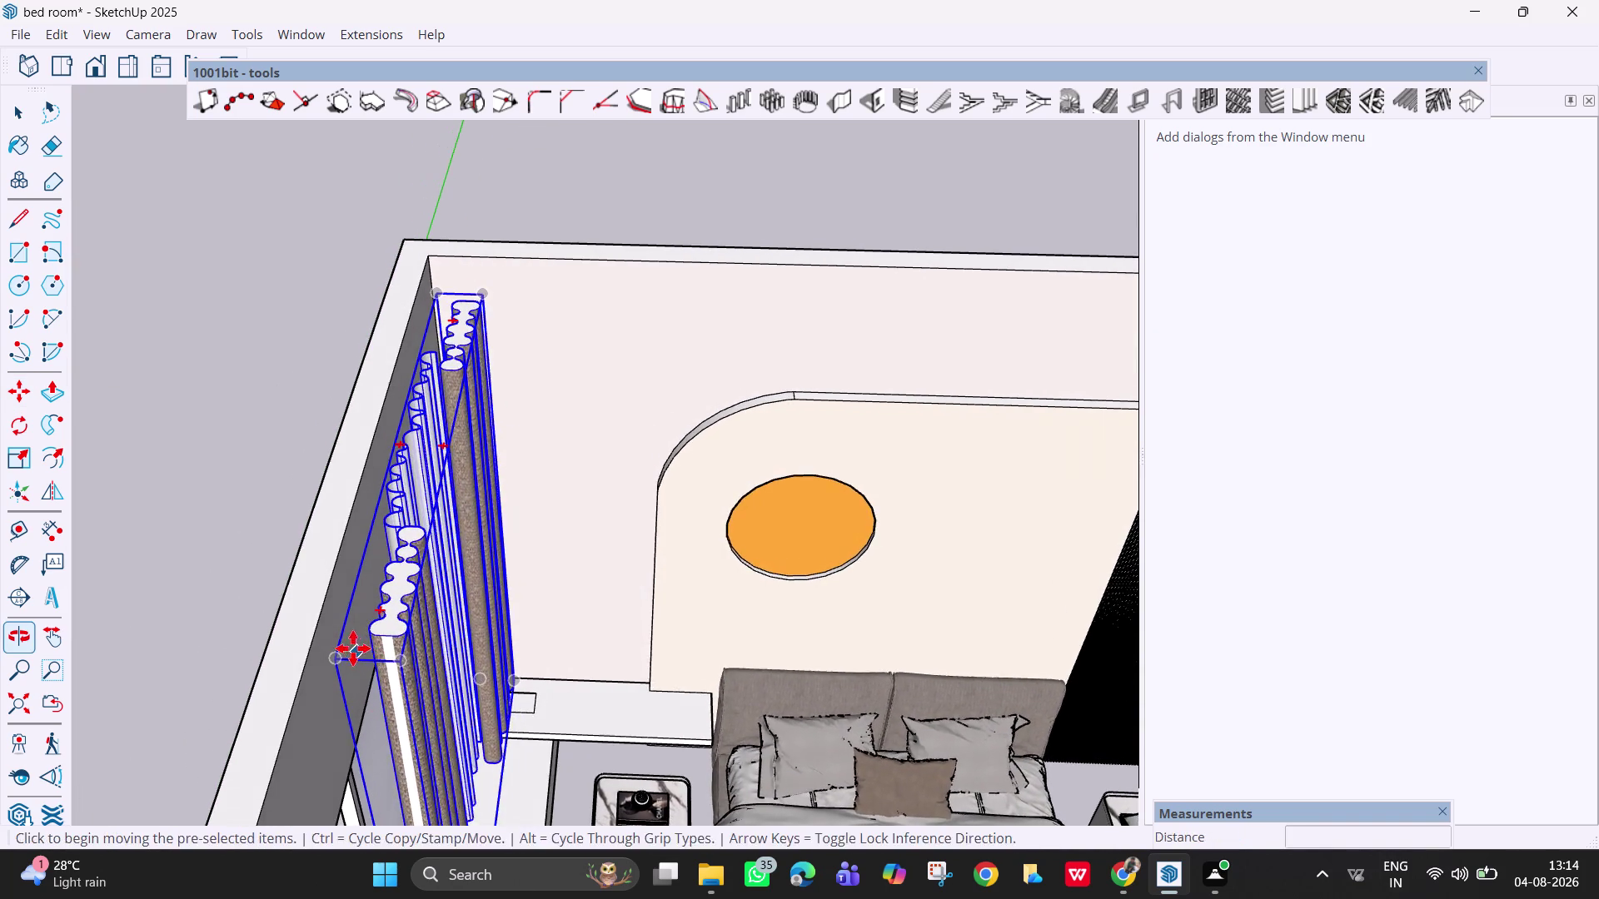
middle_drag(341, 642, 164, 632)
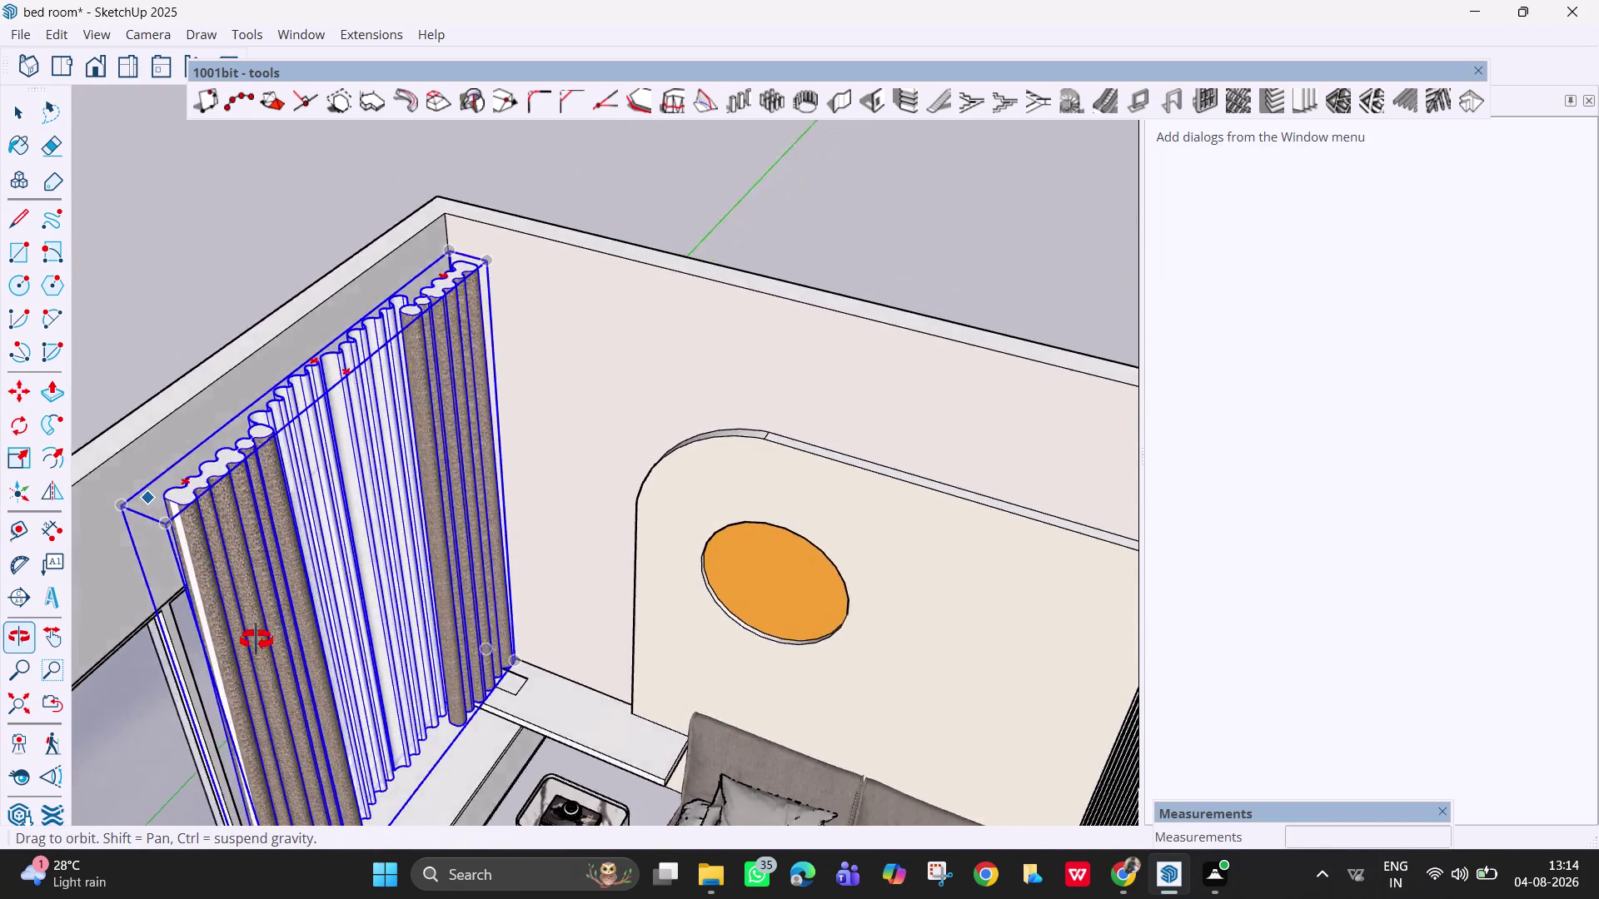
middle_drag(164, 633, 332, 658)
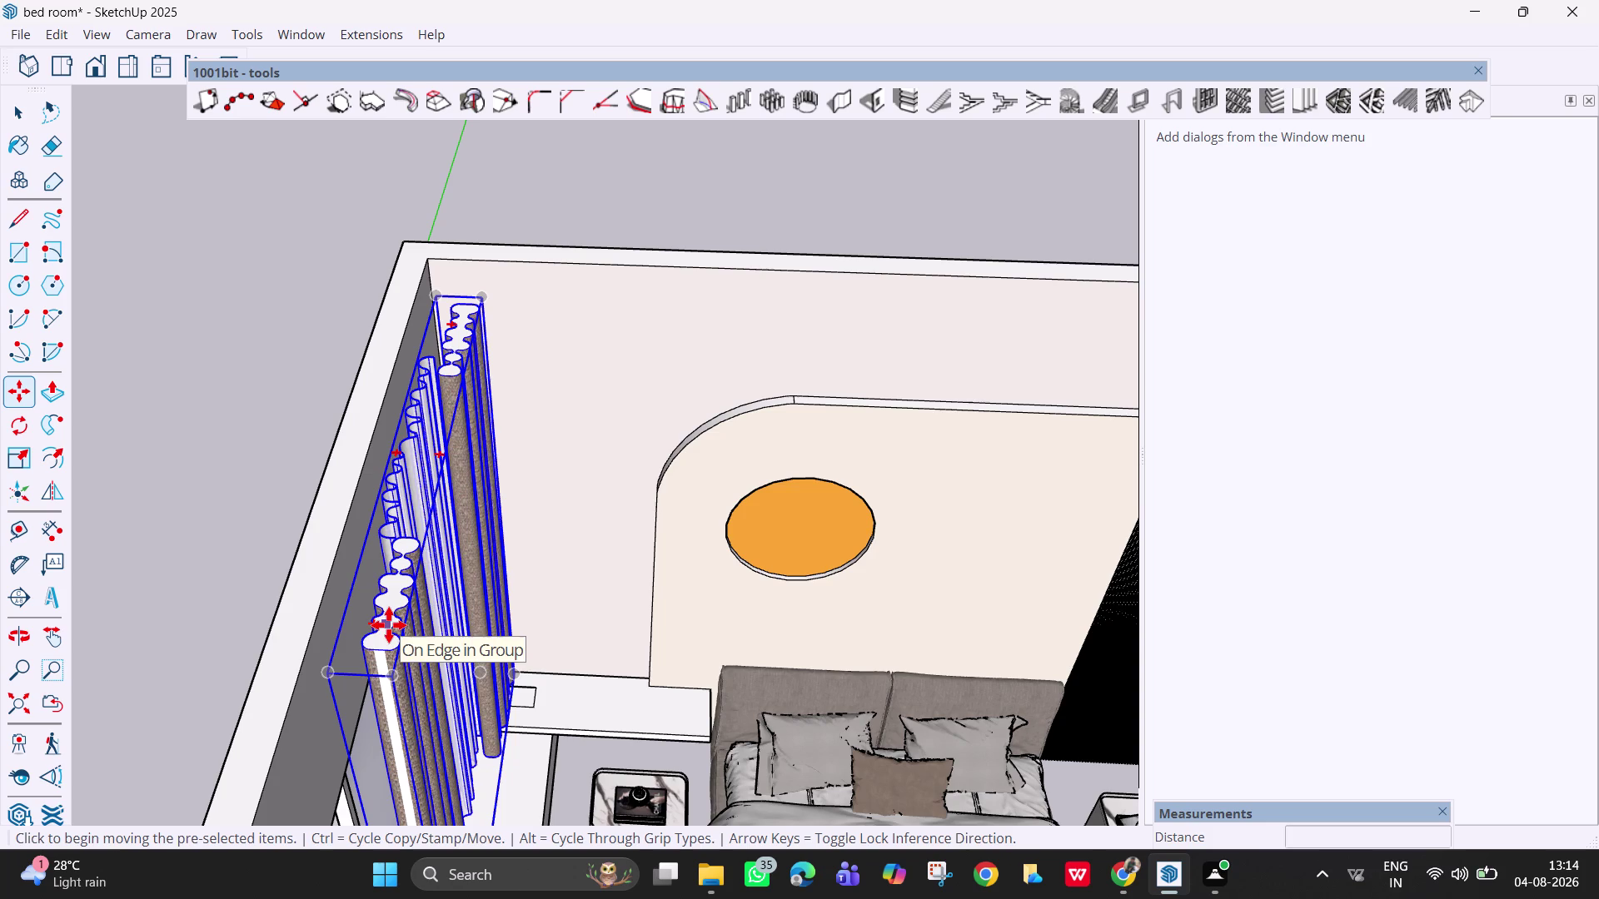
scroll(down, 3)
middle_drag(446, 689, 411, 335)
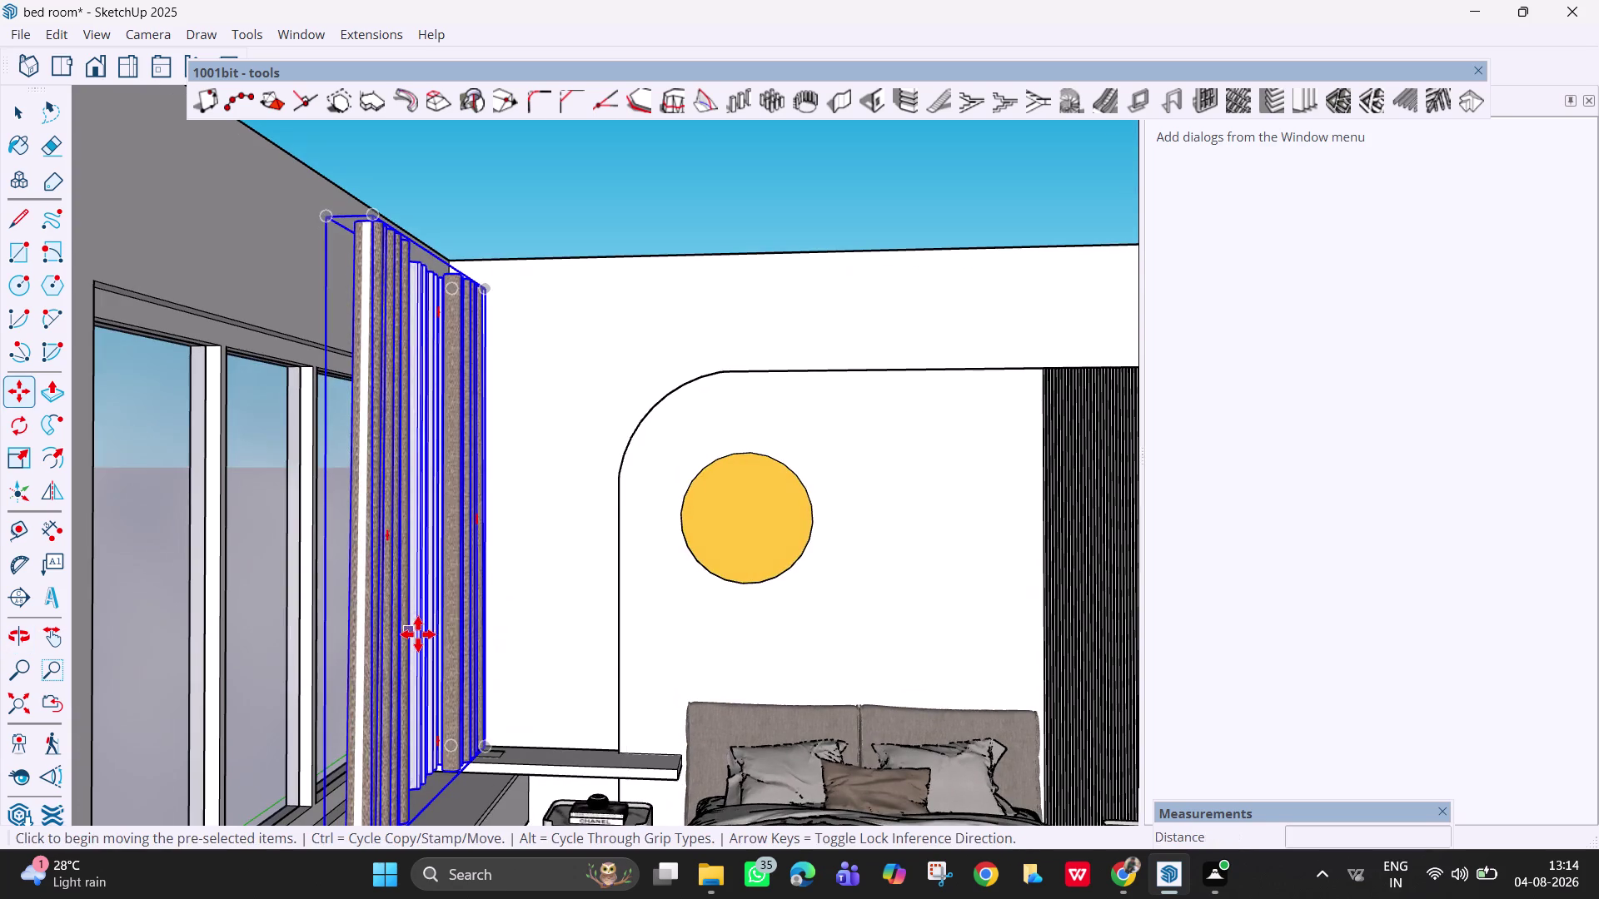
scroll(down, 3)
middle_drag(411, 638, 291, 630)
Review the whole window wall, return to Select, and inspect the curtain corner.
key(Escape)
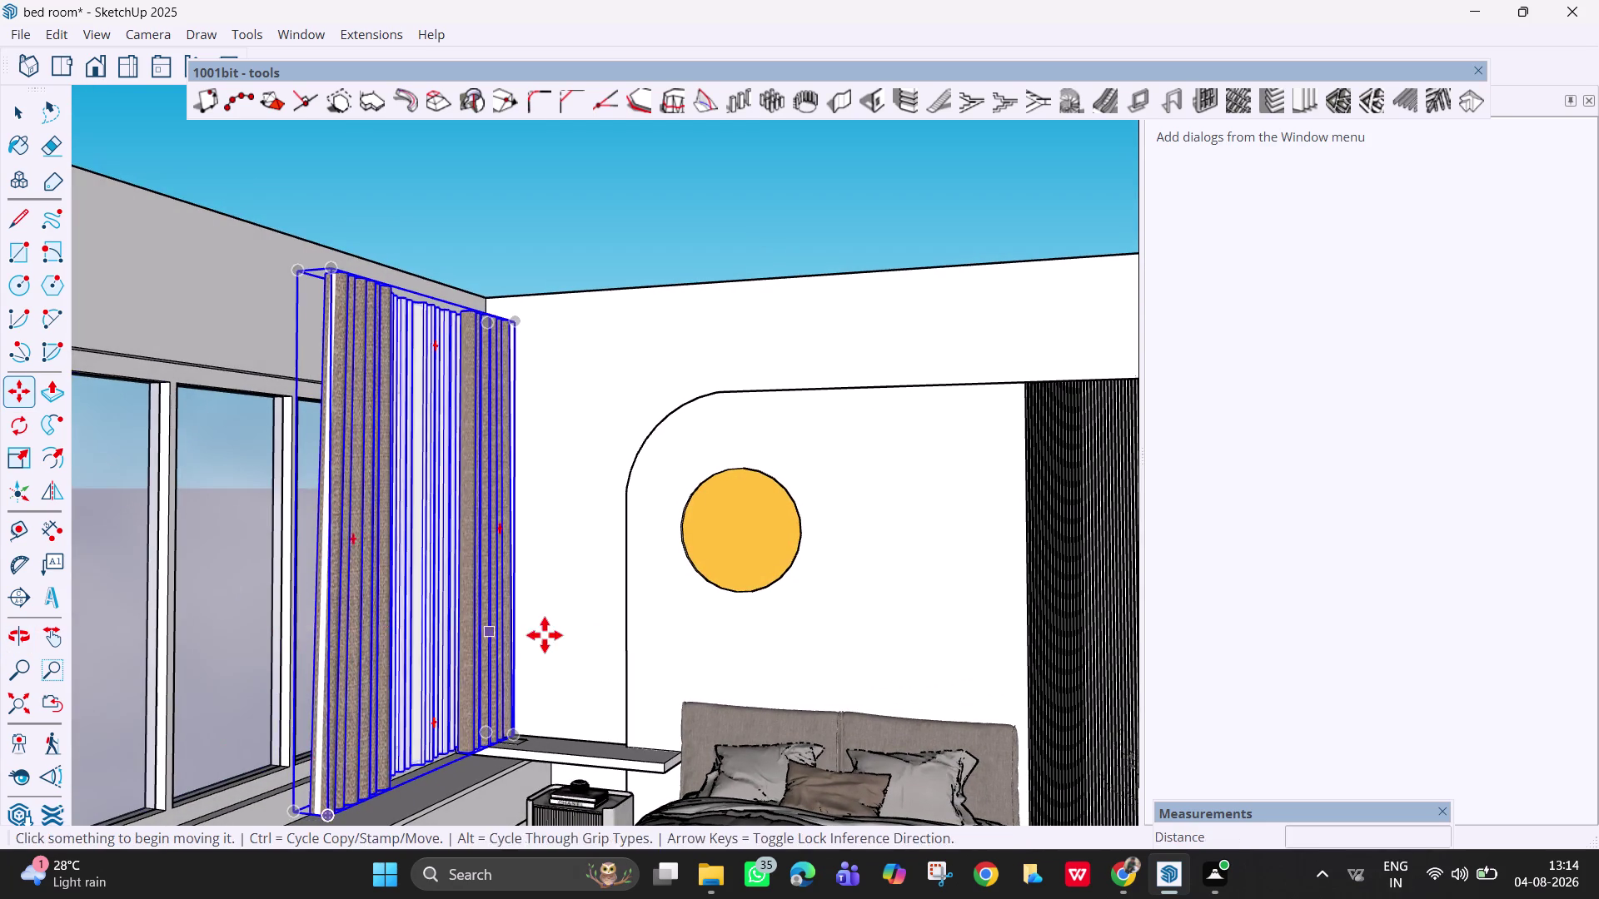
scroll(down, 3)
scroll(down, 3)
middle_drag(455, 669, 373, 687)
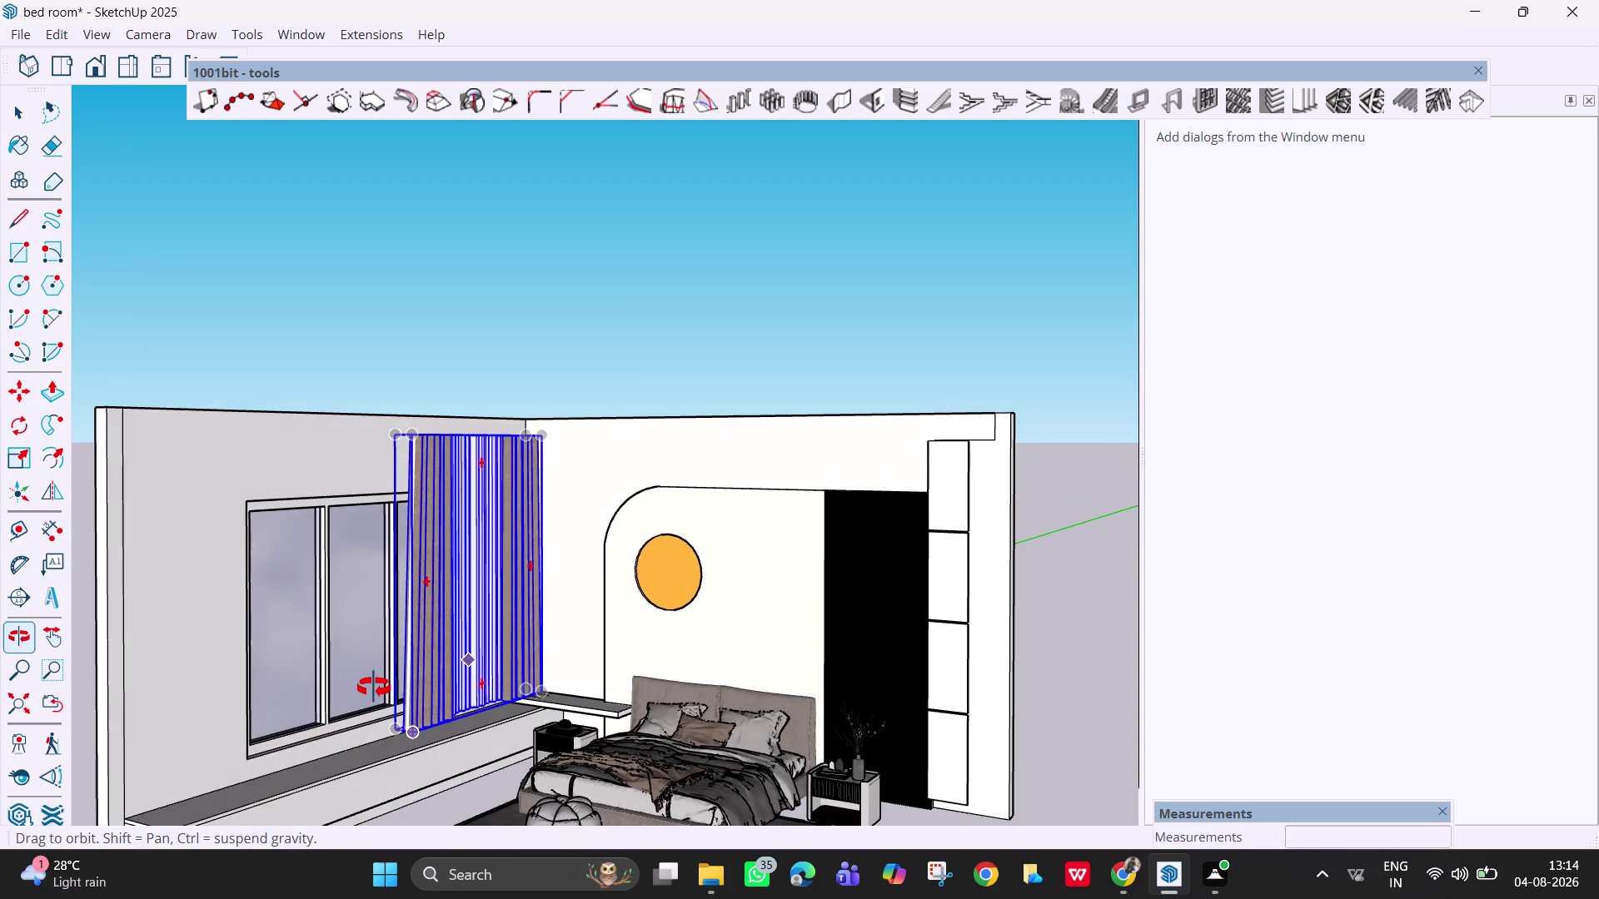
scroll(down, 3)
middle_drag(374, 688, 346, 683)
scroll(up, 3)
scroll(up, 3)
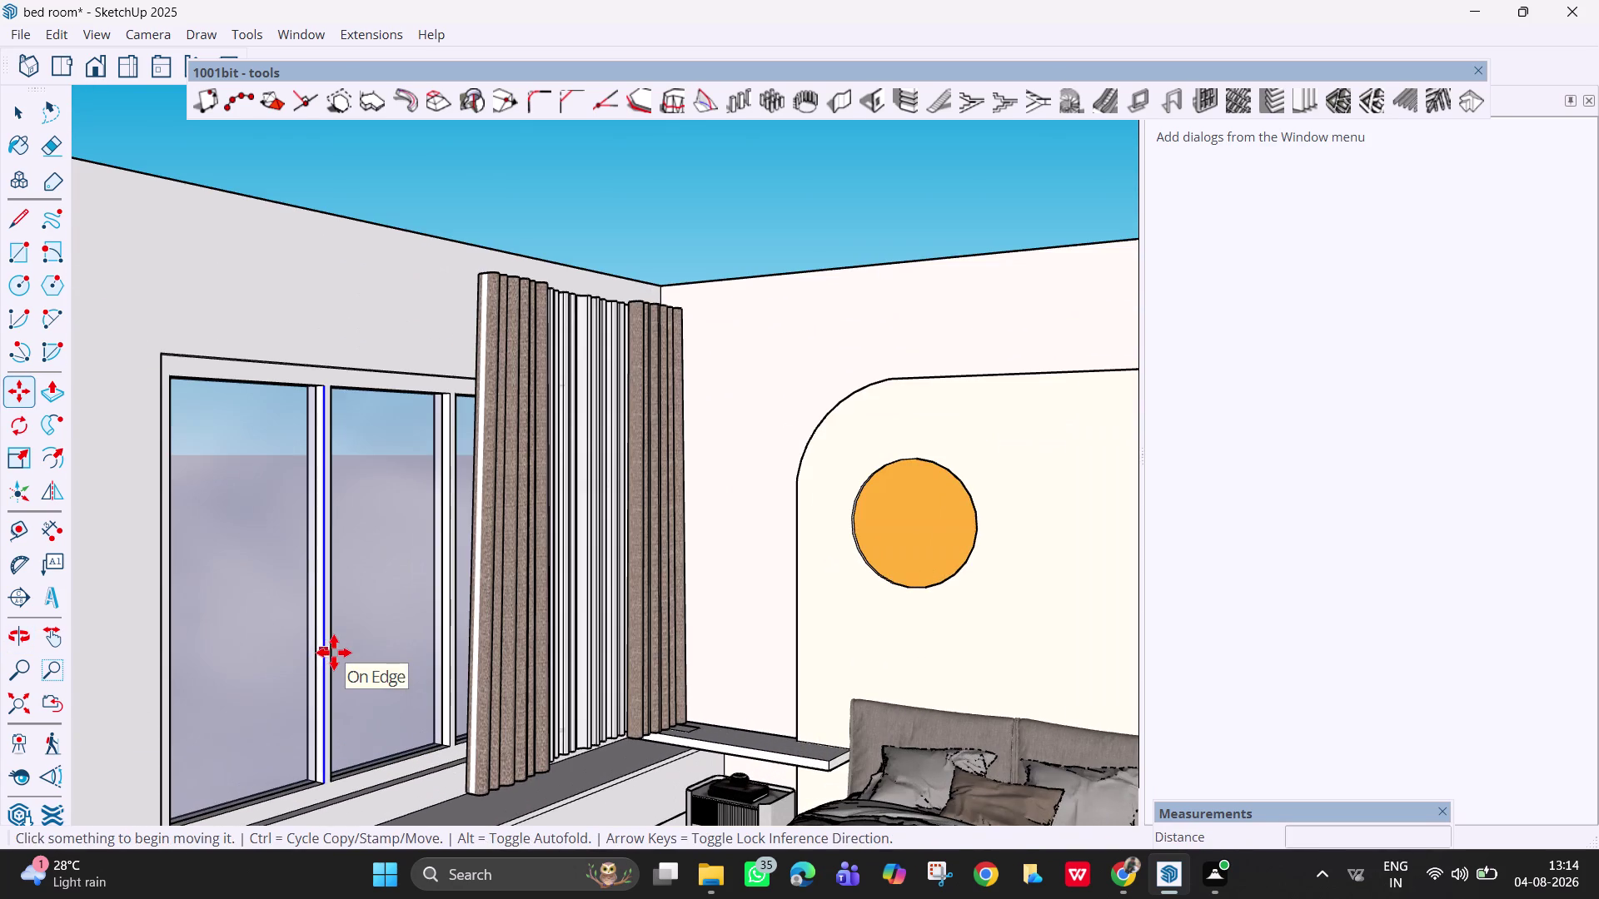
key(space)
click(320, 624)
middle_drag(339, 551, 334, 555)
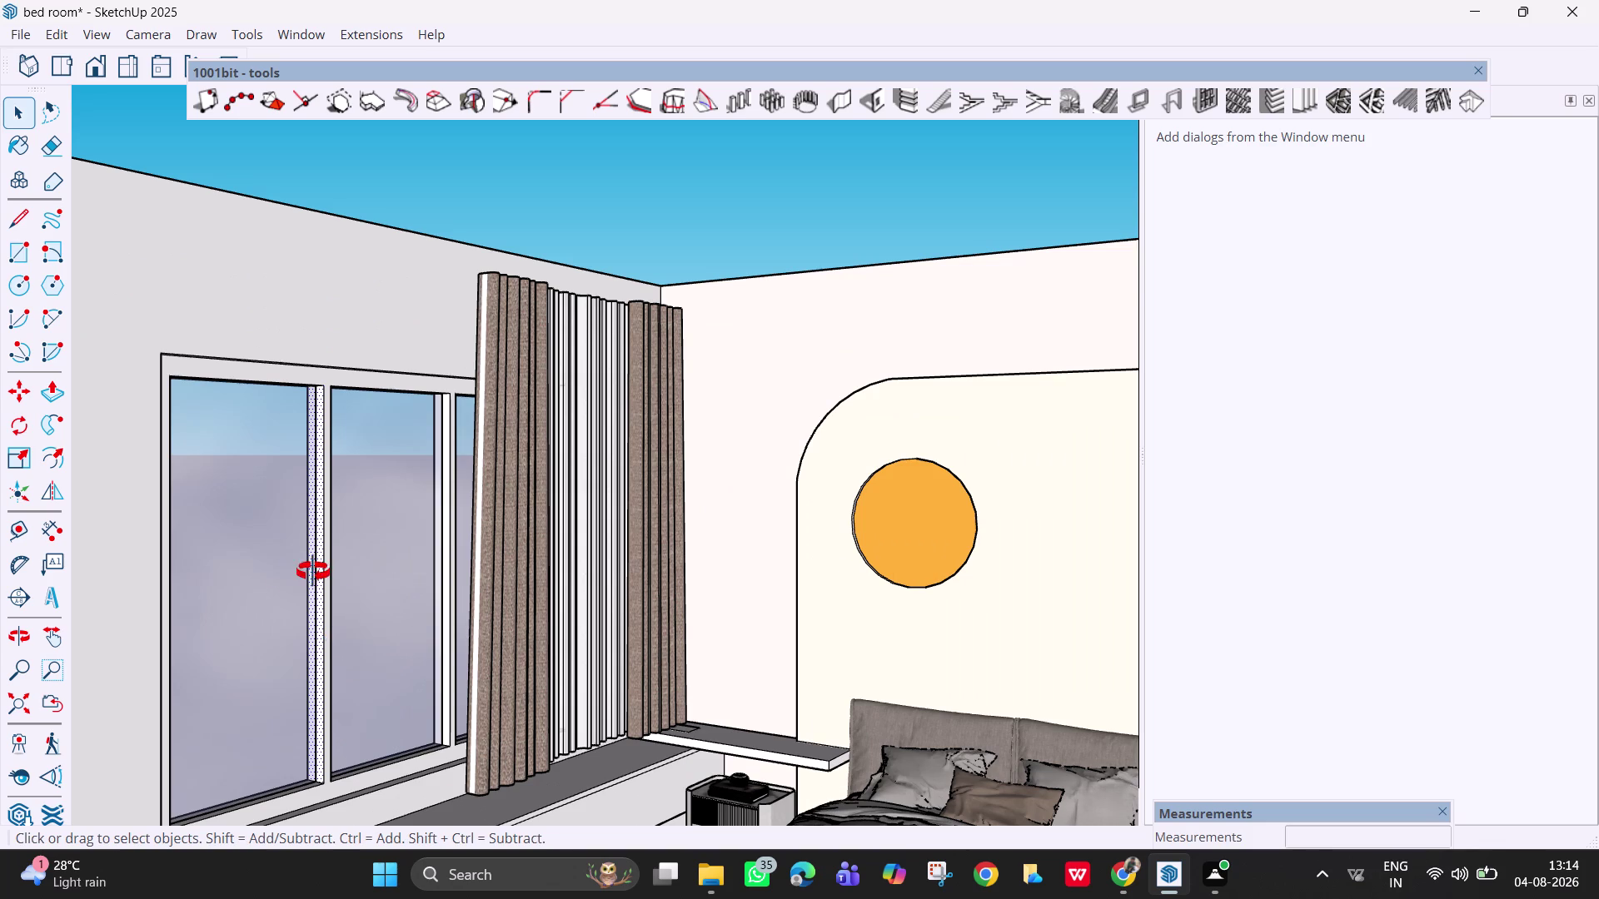
middle_drag(335, 556, 256, 592)
click(346, 391)
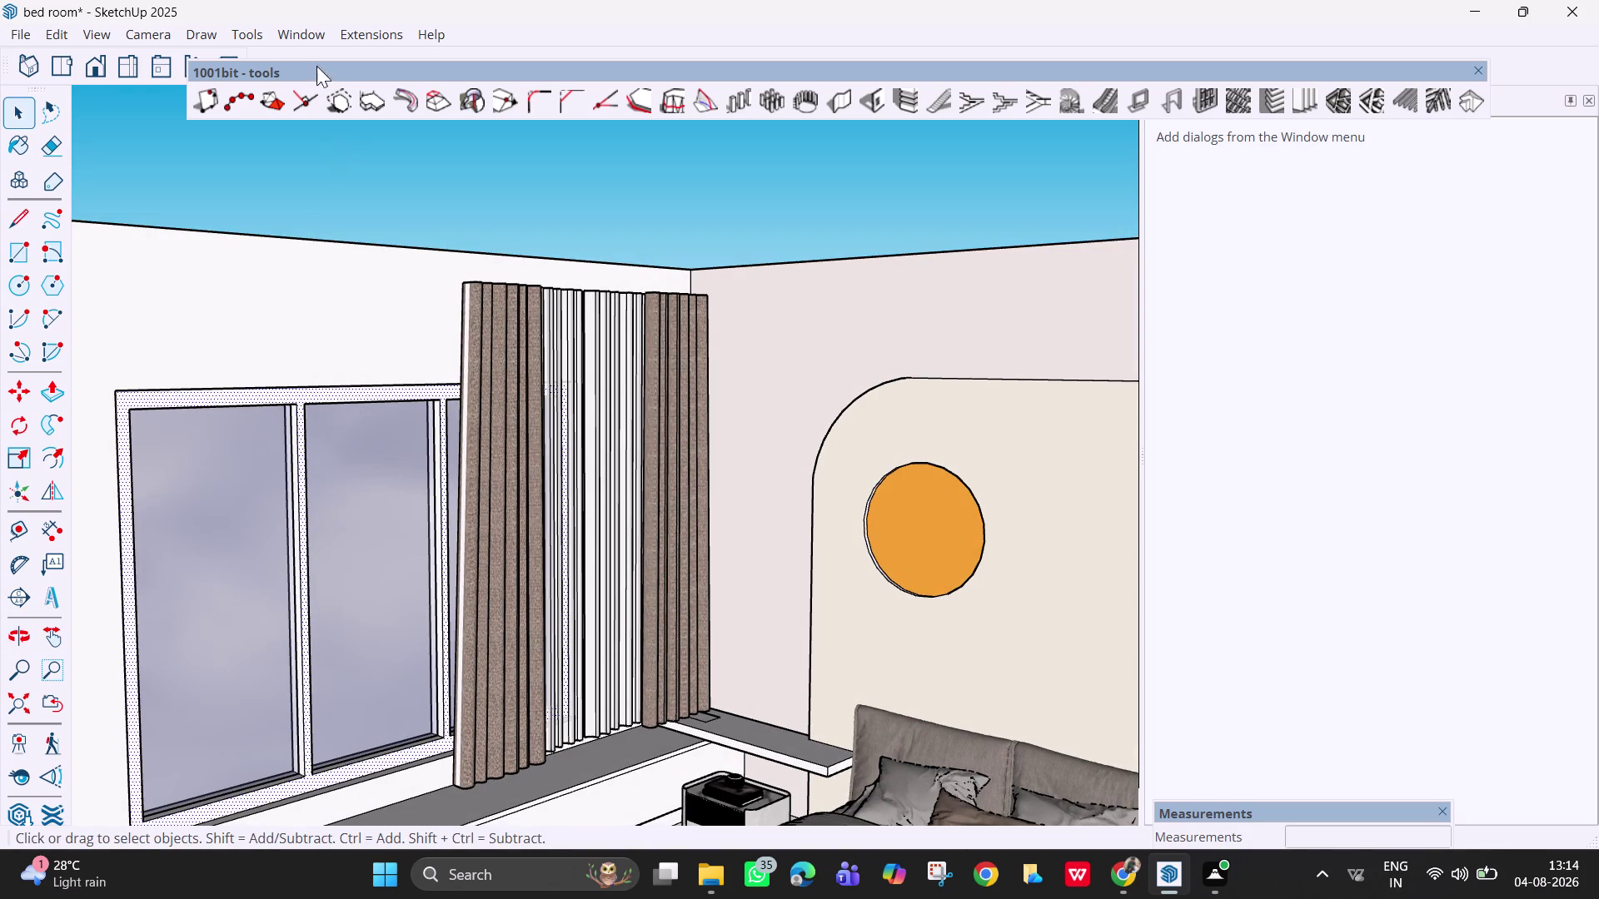
Show the Default Tray from Window > Default Tray > Show Tray.
click(312, 29)
click(352, 57)
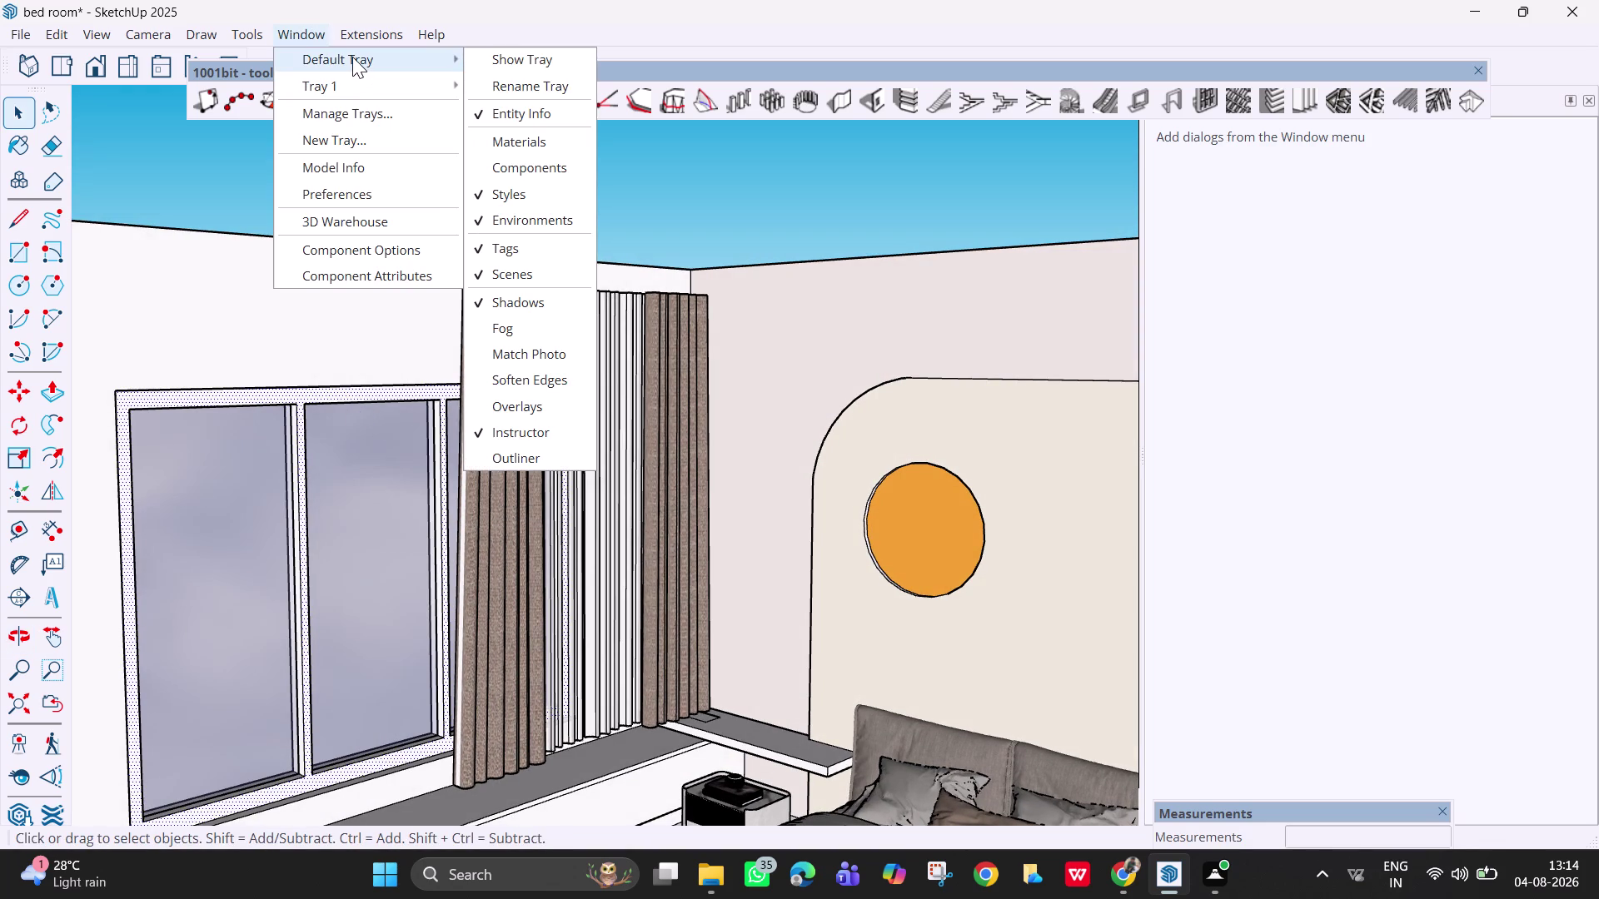
click(306, 31)
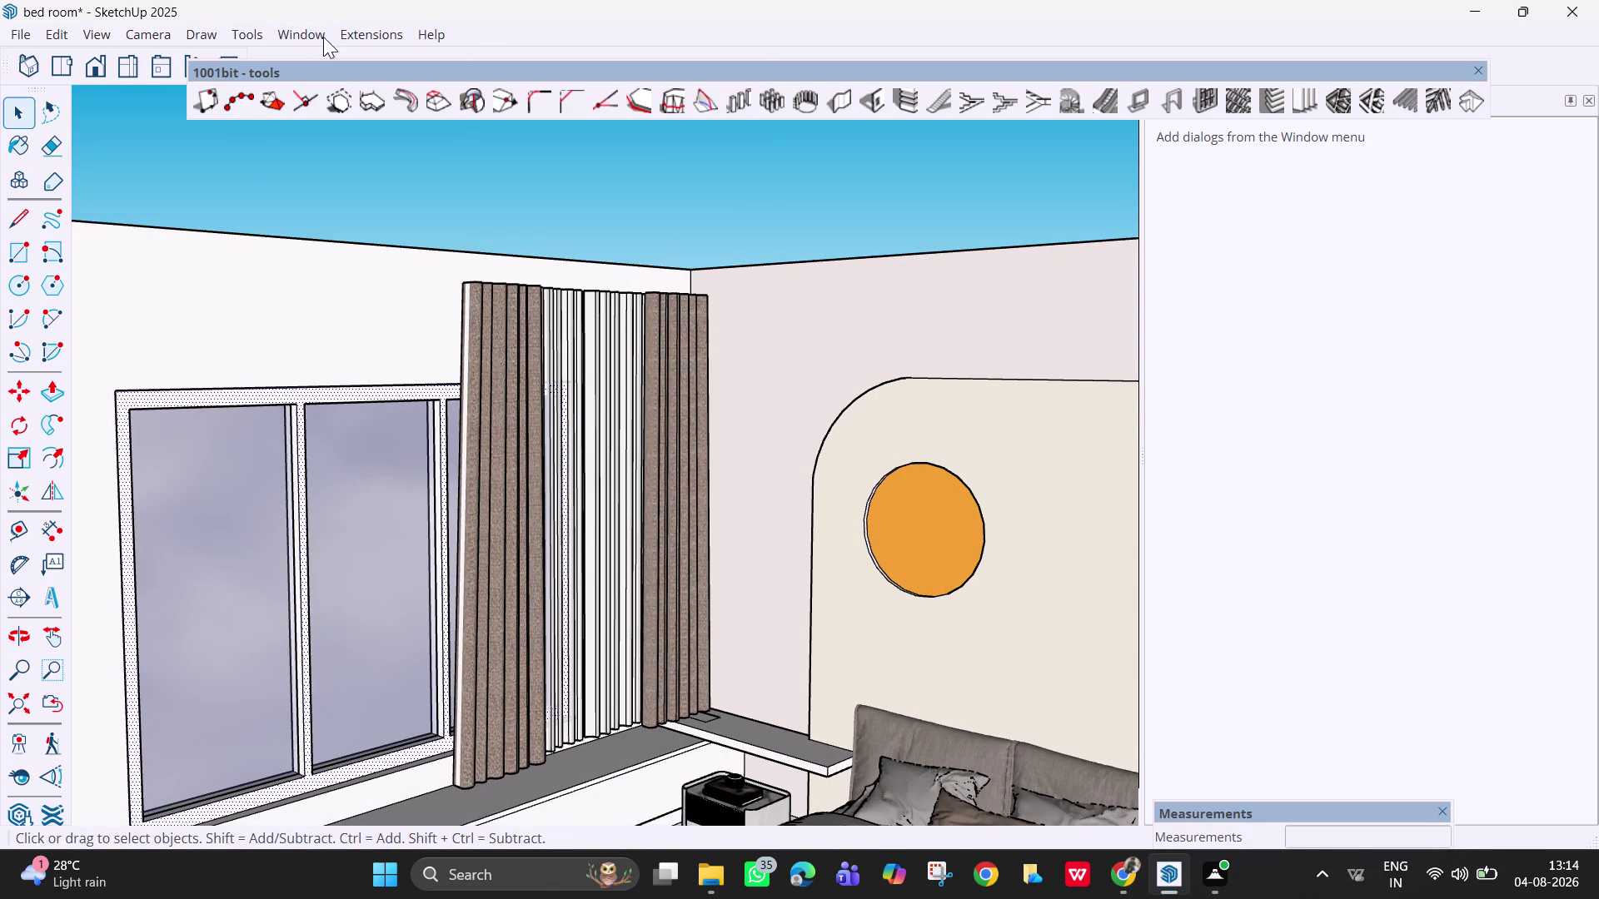
click(314, 29)
click(327, 48)
click(501, 59)
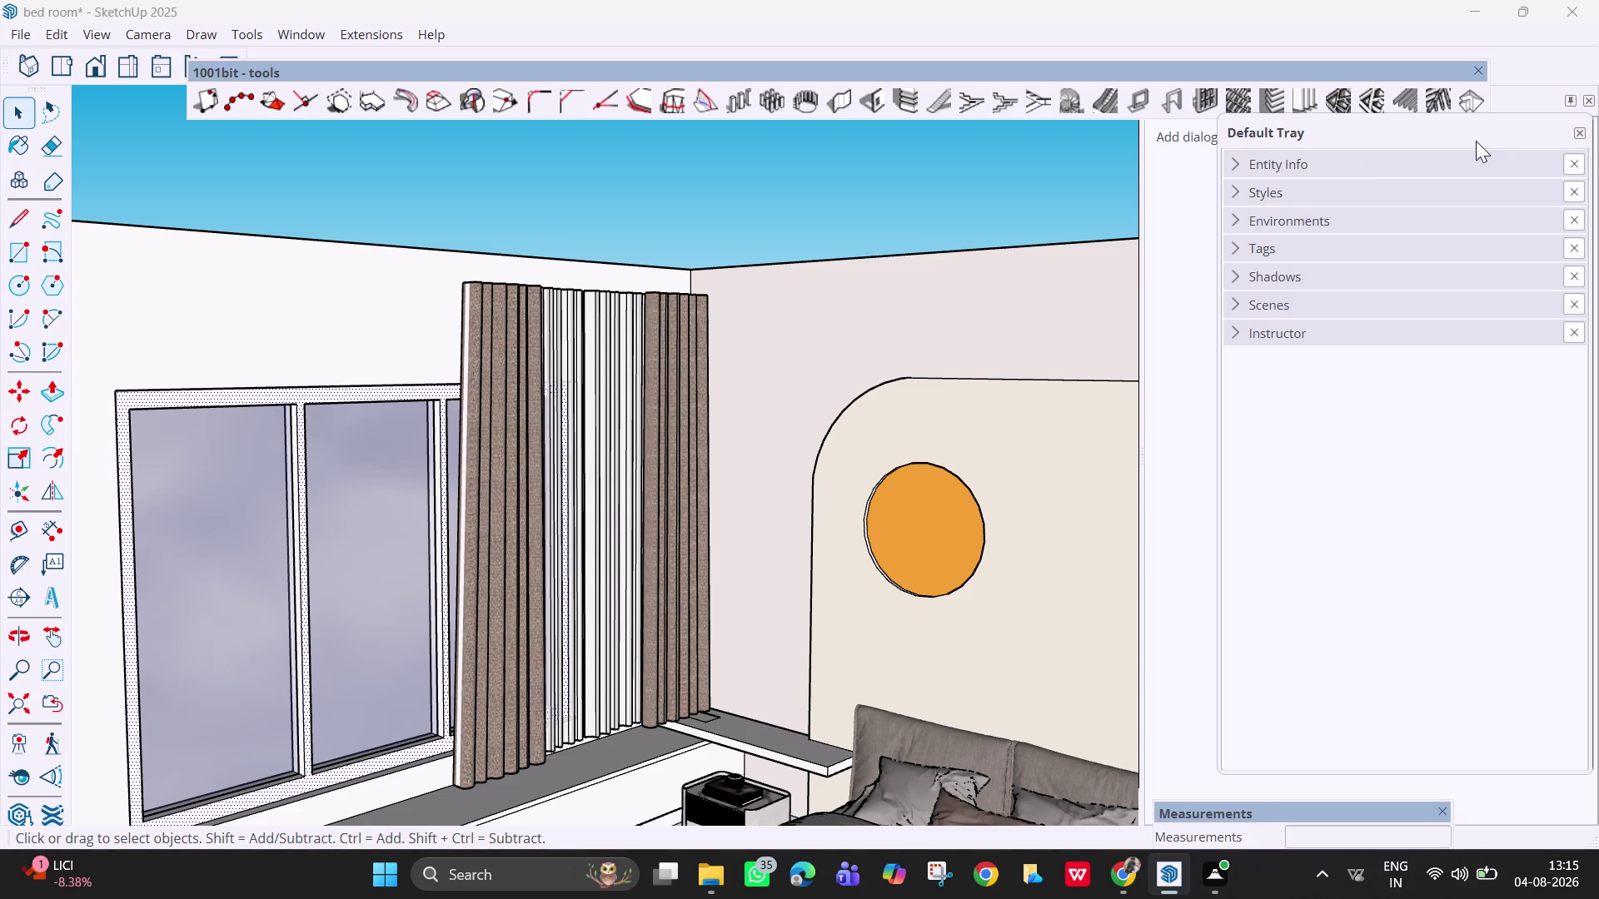
Float the Default Tray on the right, hide empty Tray 1, and bring up Manage Trays.
drag(1476, 141, 1441, 209)
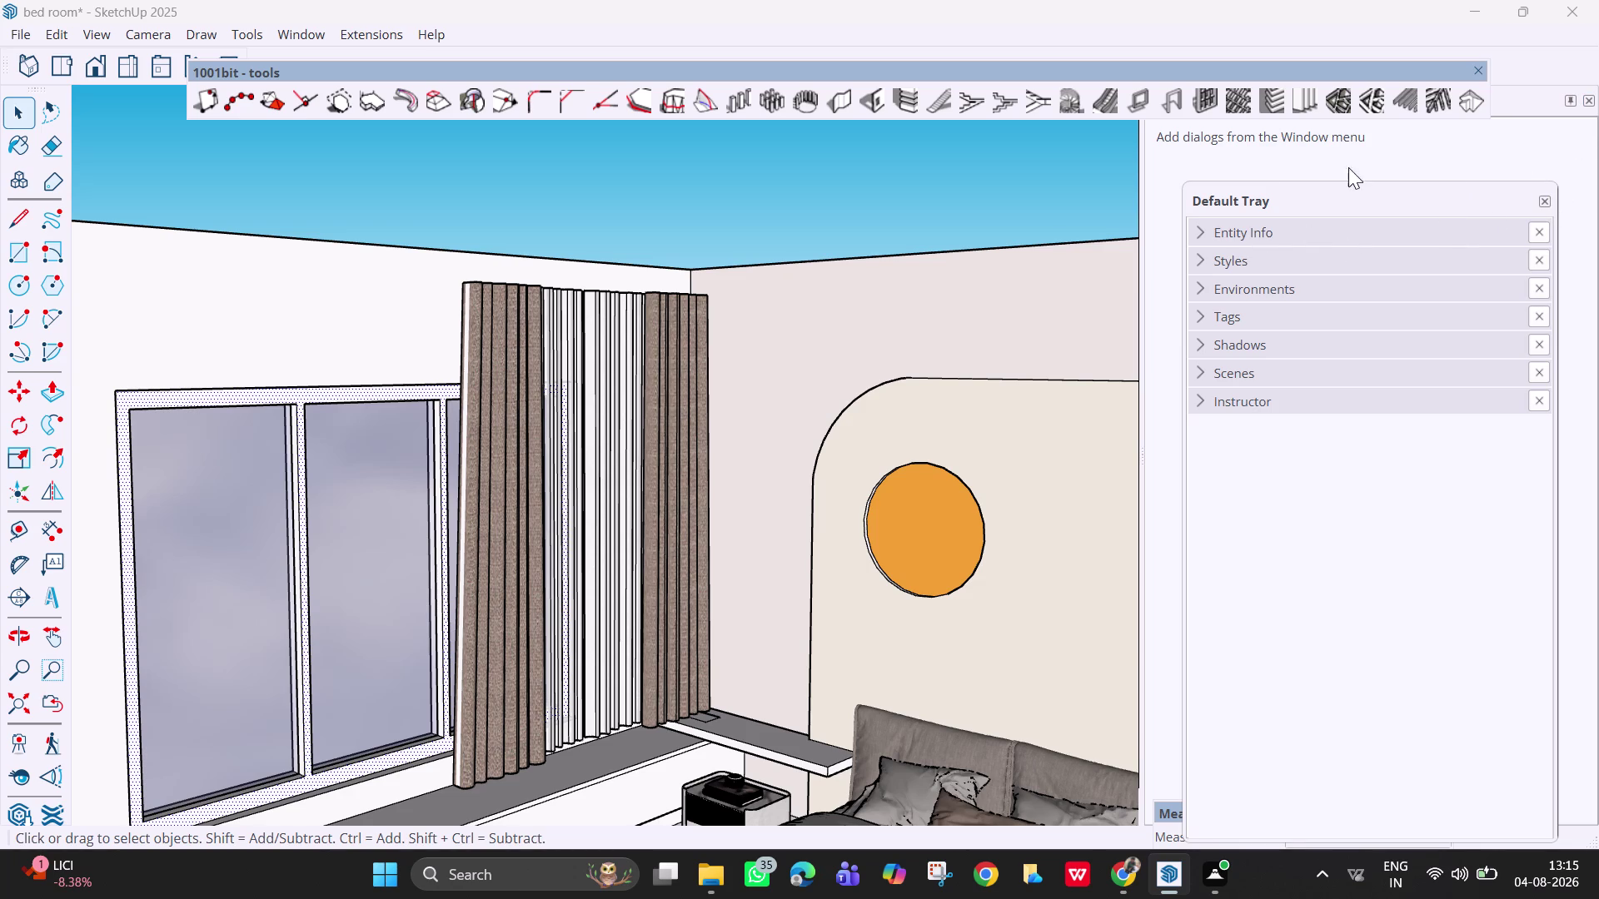
drag(1115, 75, 1109, 22)
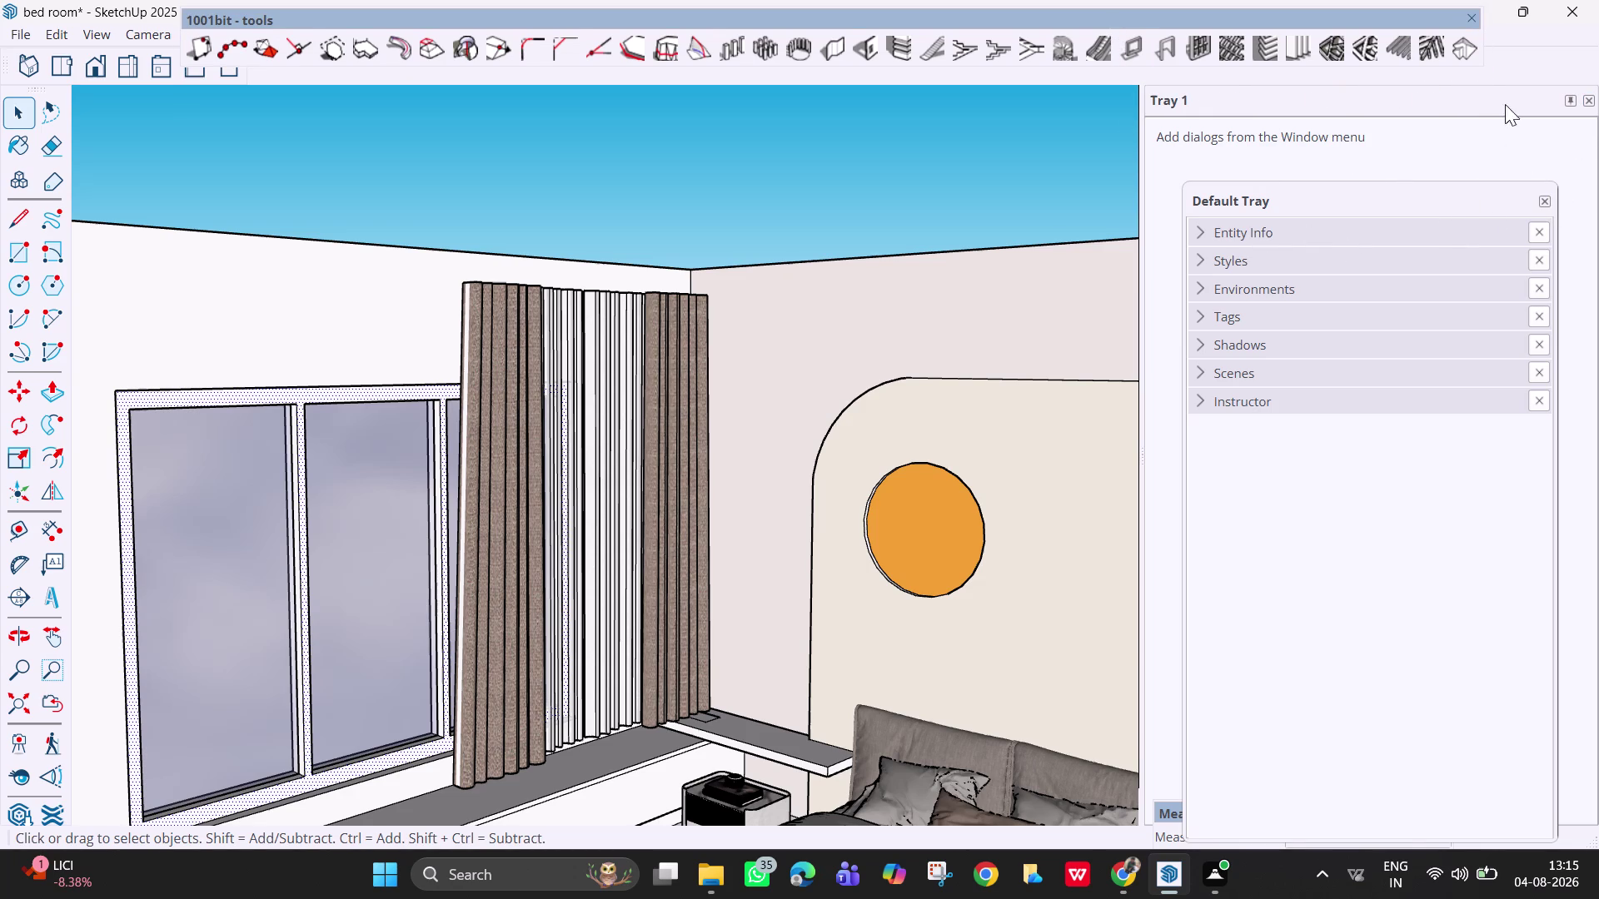
click(1488, 110)
click(1591, 105)
drag(1402, 200, 1404, 132)
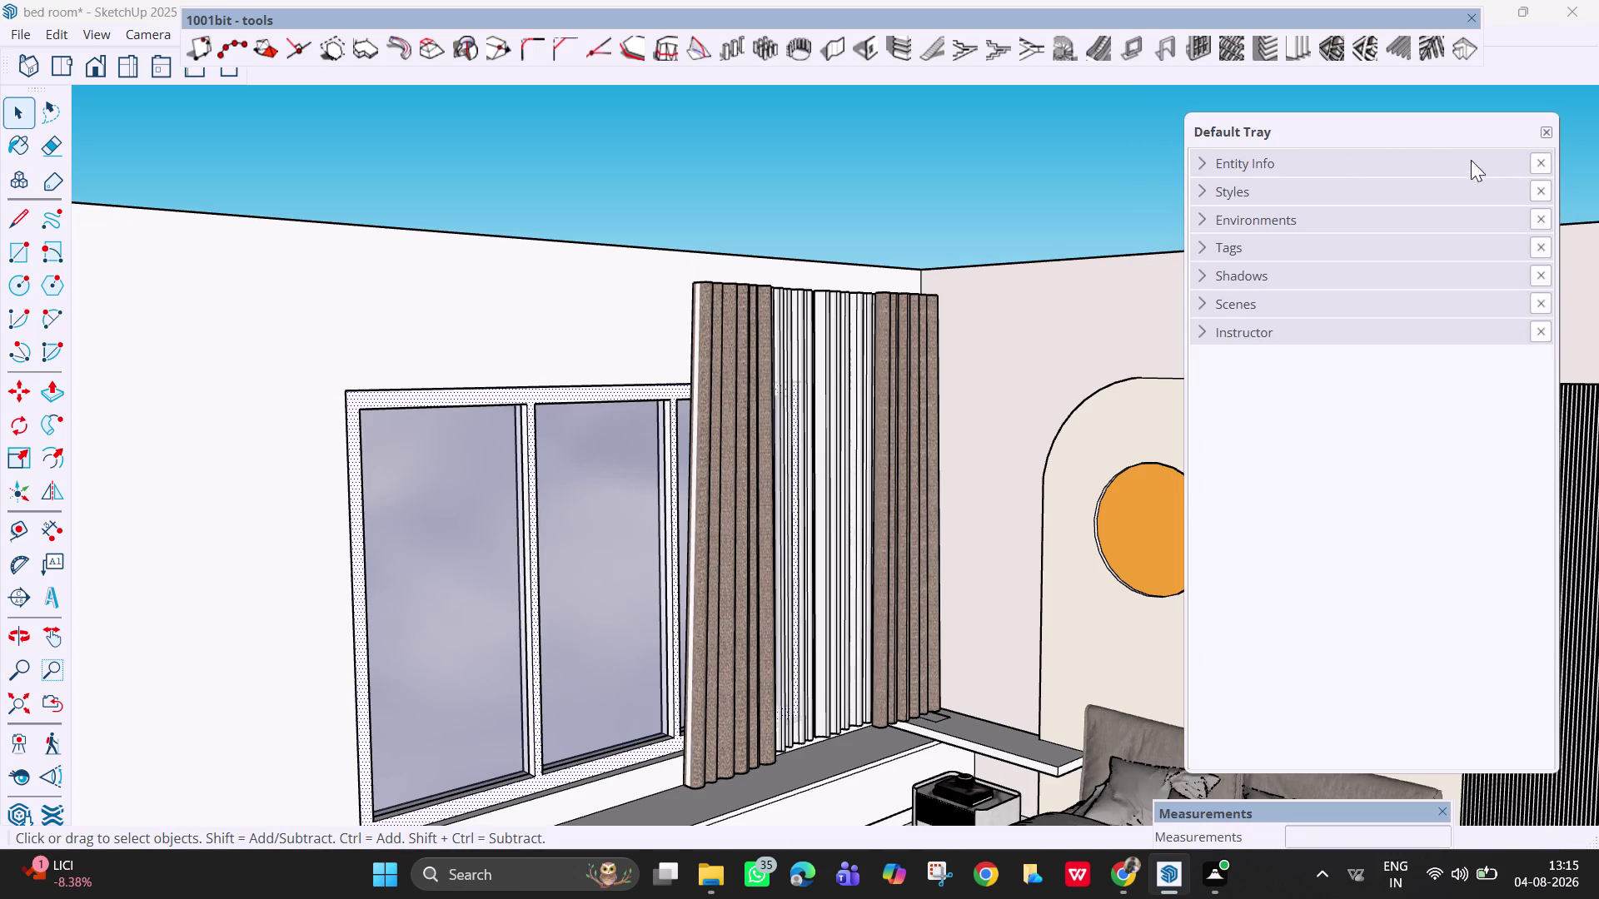
click(1404, 129)
right_click(1403, 129)
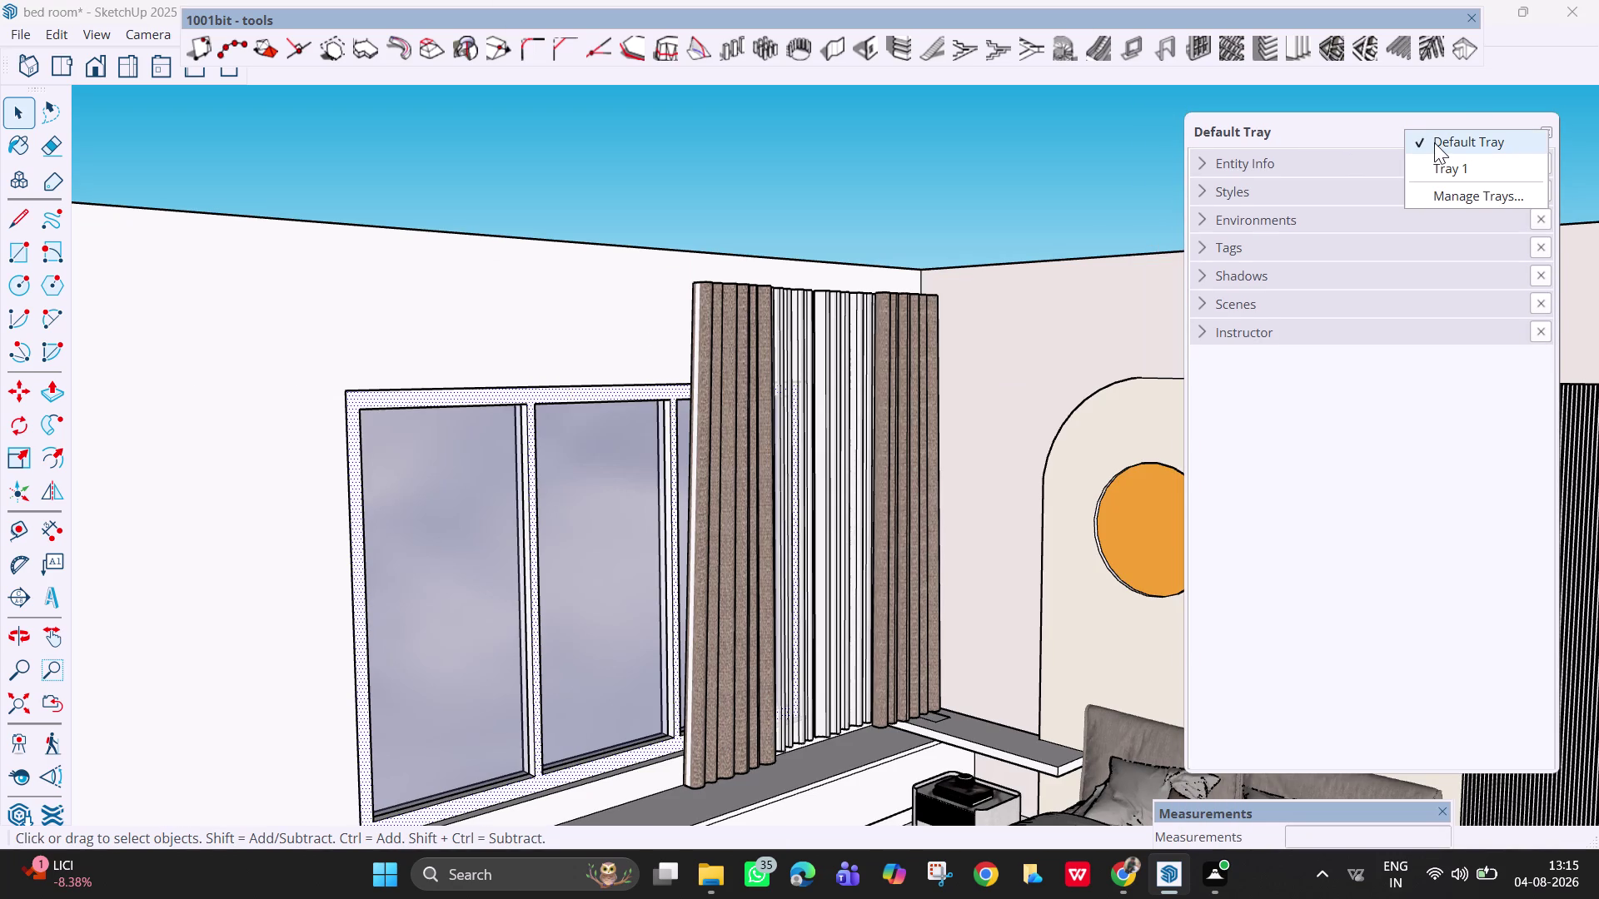
click(1465, 192)
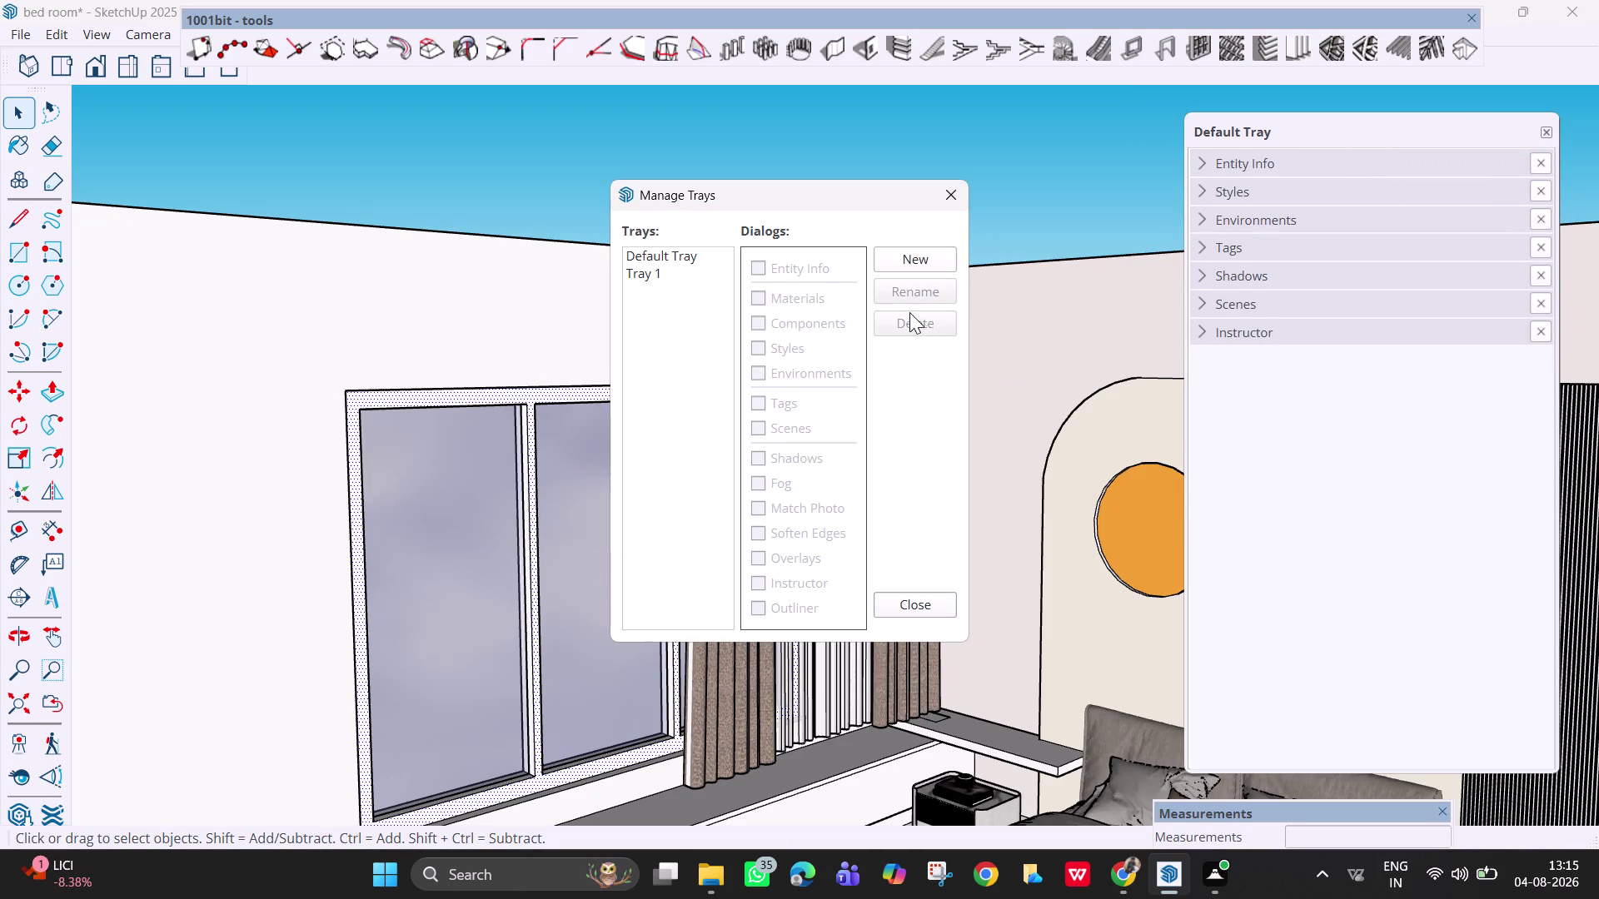
Create a new tray, Tray 2, containing Components, and add it.
click(930, 252)
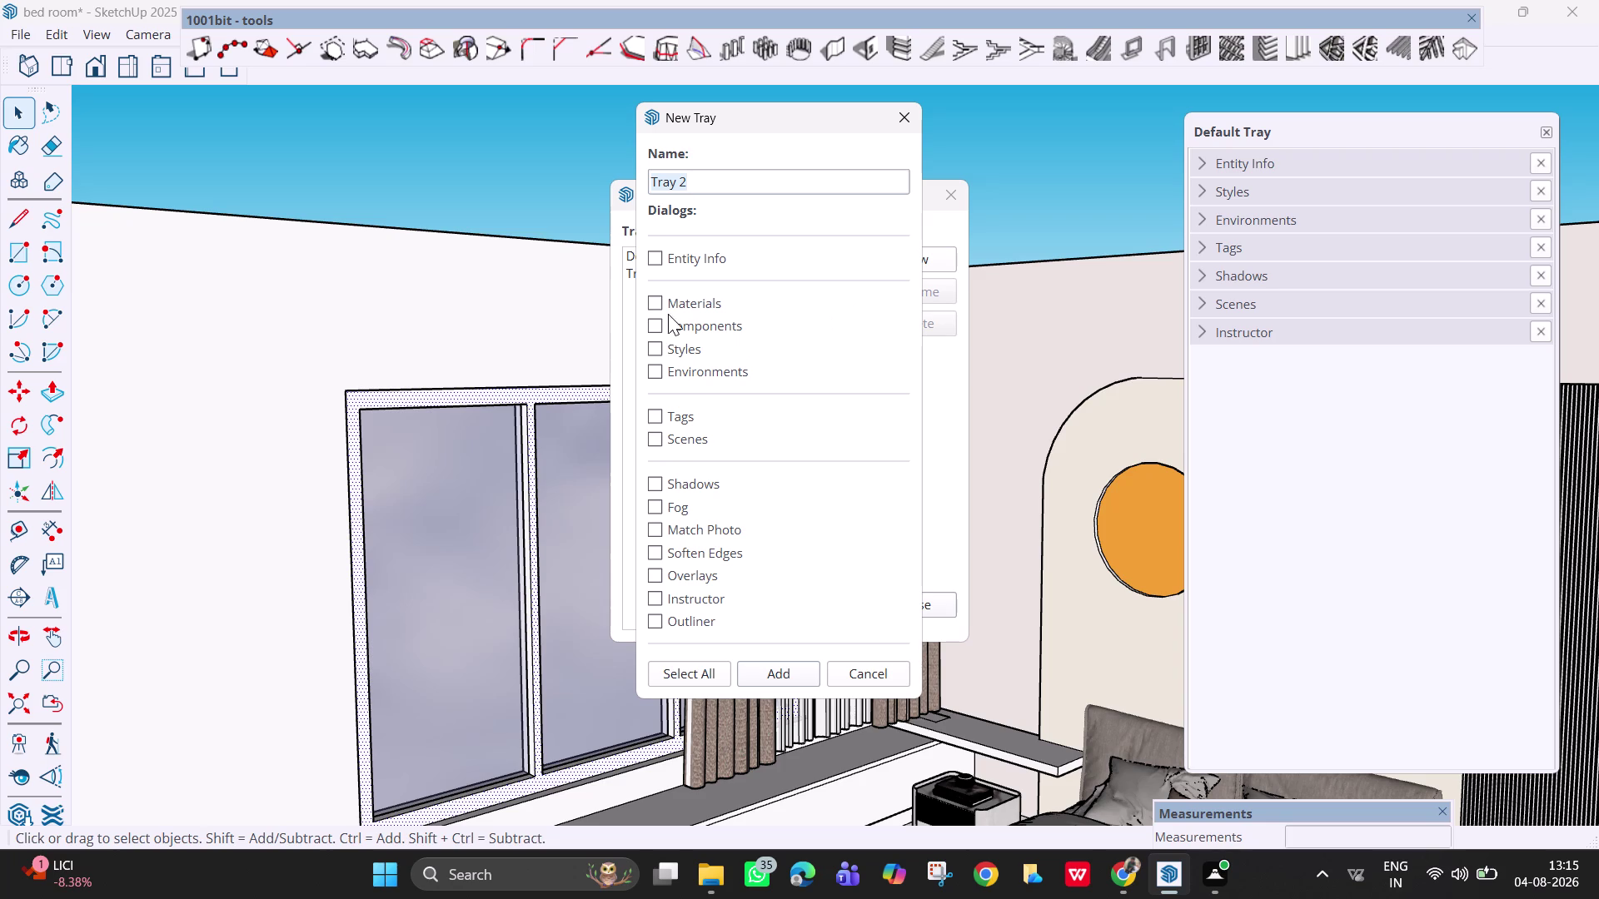
click(655, 322)
click(770, 677)
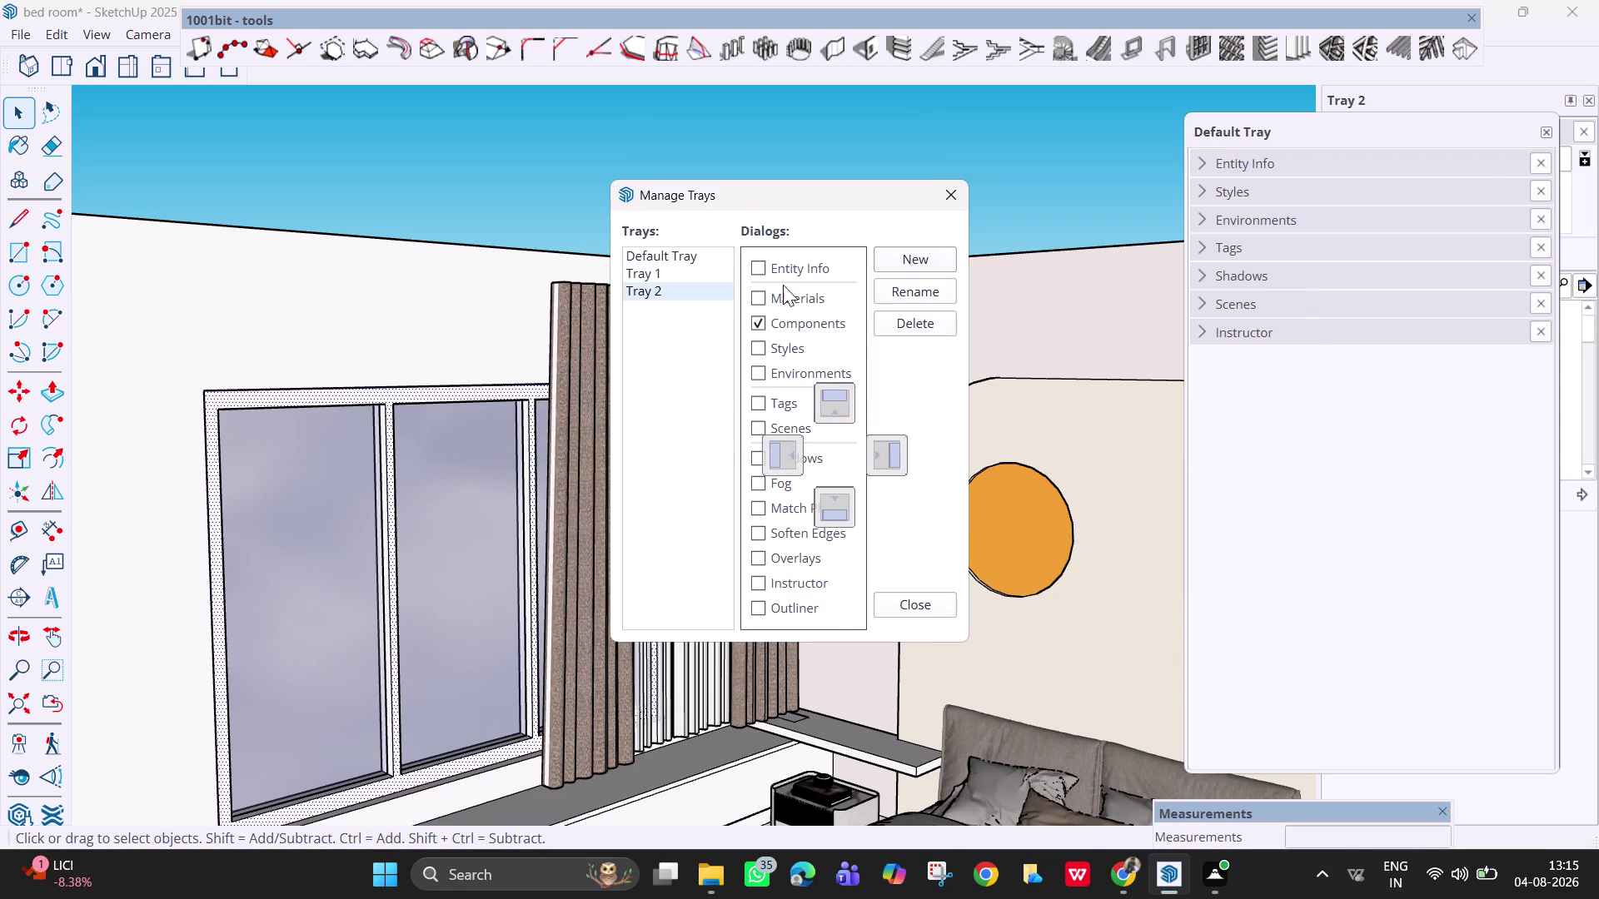
click(684, 277)
click(679, 262)
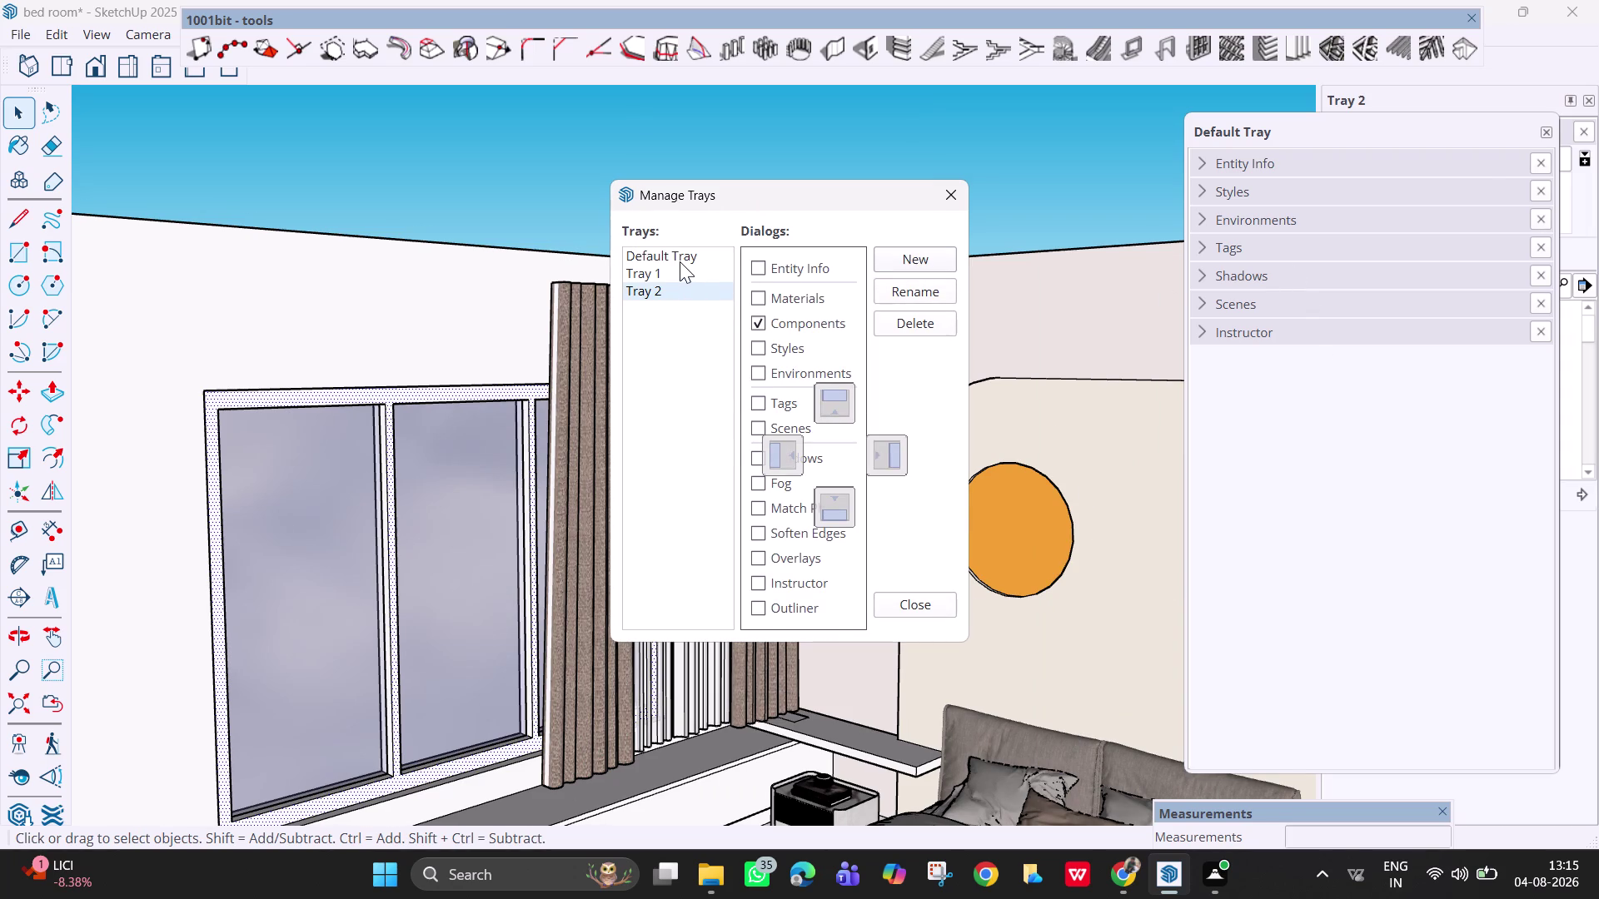
double_click(679, 261)
double_click(677, 251)
Change tray options in the Manage Trays dialog.
click(905, 604)
click(904, 601)
click(945, 191)
click(939, 197)
double_click(951, 208)
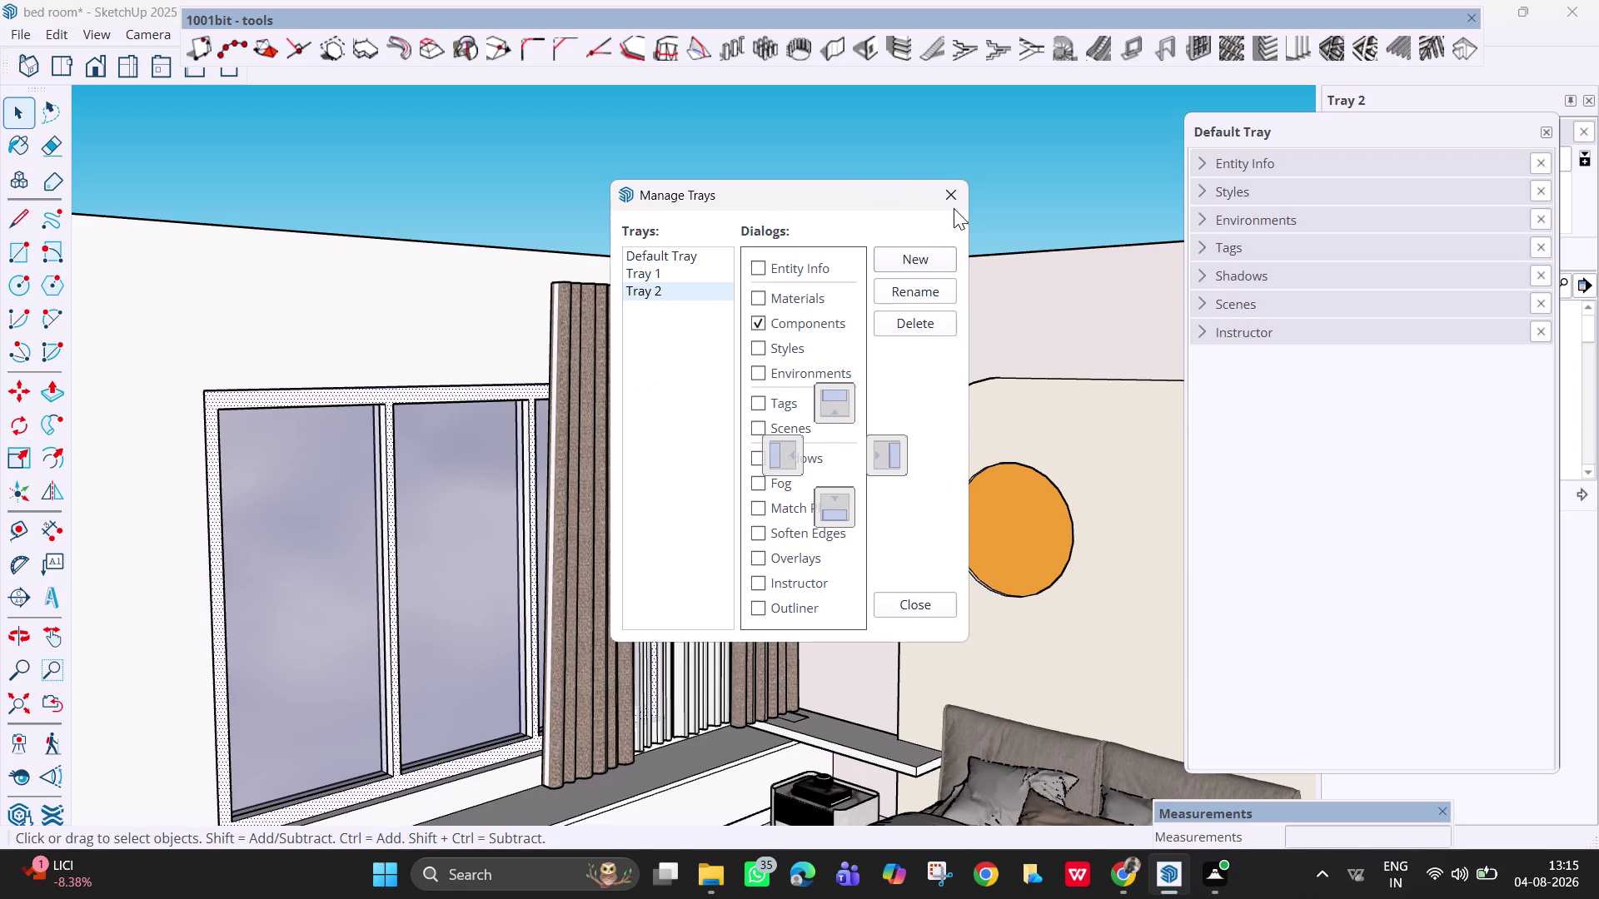
double_click(954, 203)
double_click(678, 252)
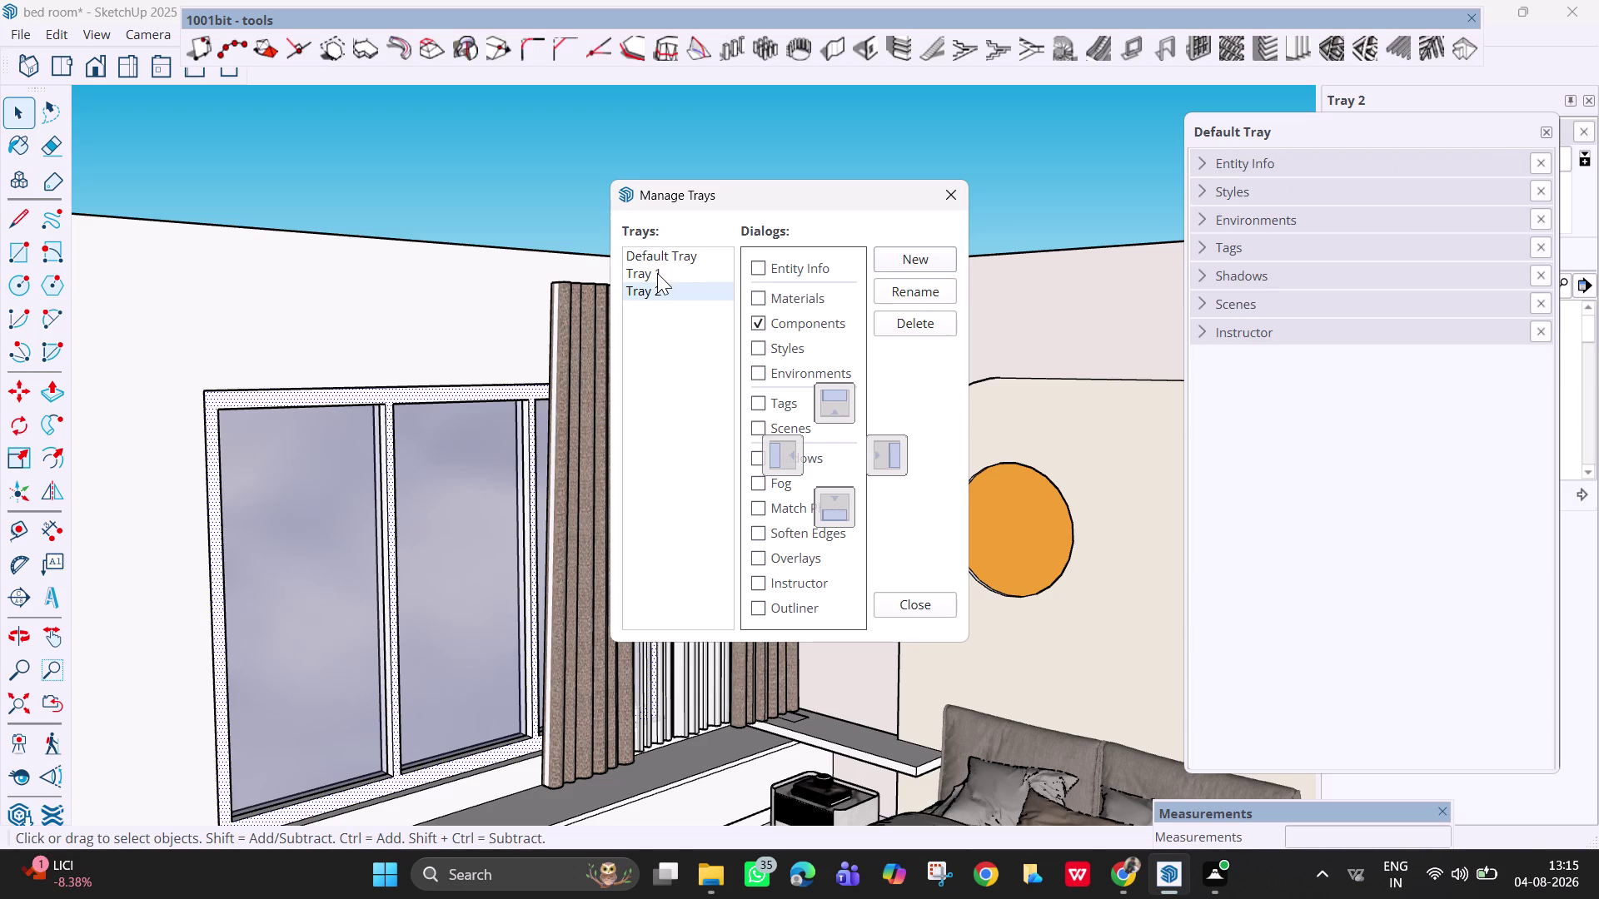
click(657, 273)
click(763, 260)
drag(775, 308, 835, 453)
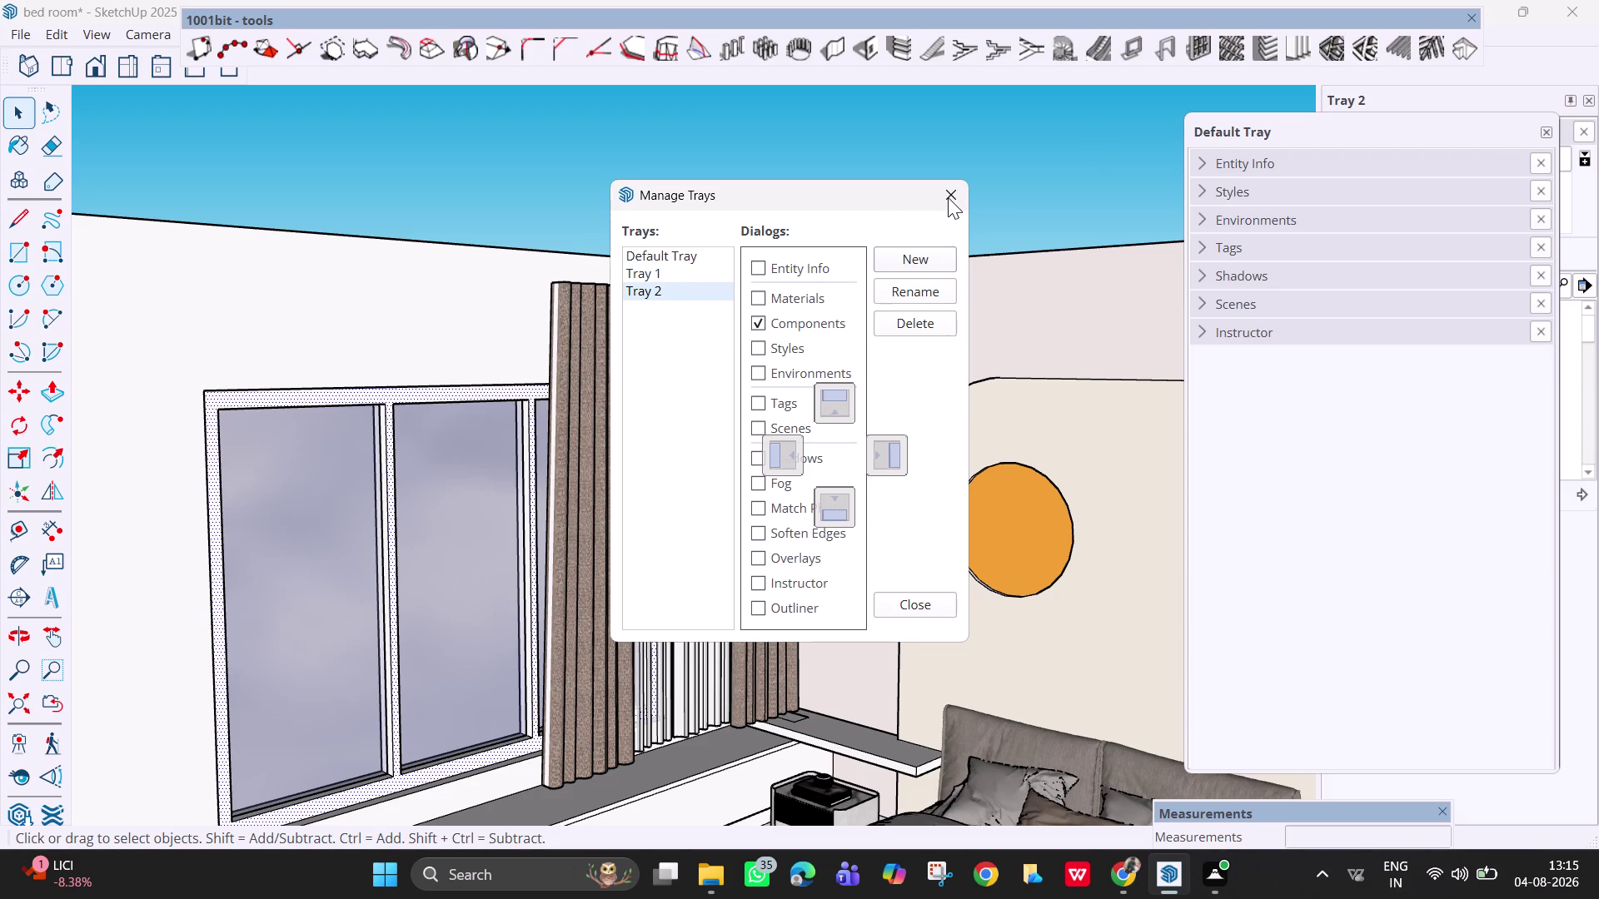
Close the Manage Trays dialog.
triple_click(948, 197)
click(917, 286)
drag(909, 278, 916, 297)
click(913, 322)
click(899, 254)
key(Escape)
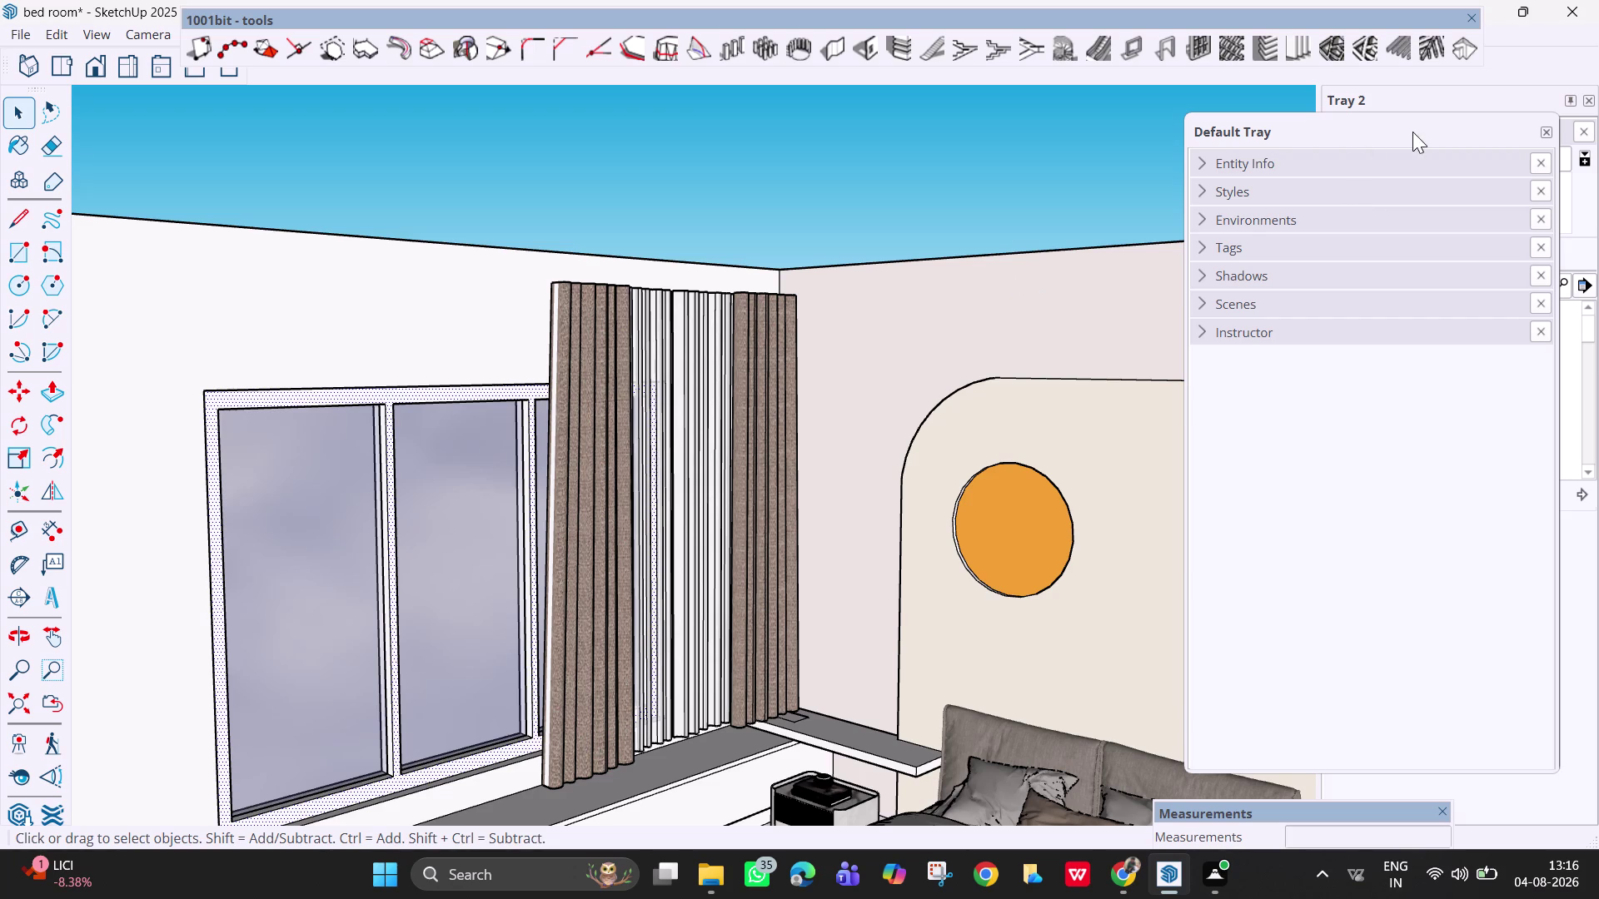
Drag the floating Default Tray left, away from Tray 2.
middle_drag(1412, 132, 1135, 208)
drag(1395, 135, 1393, 135)
drag(1394, 135, 1106, 145)
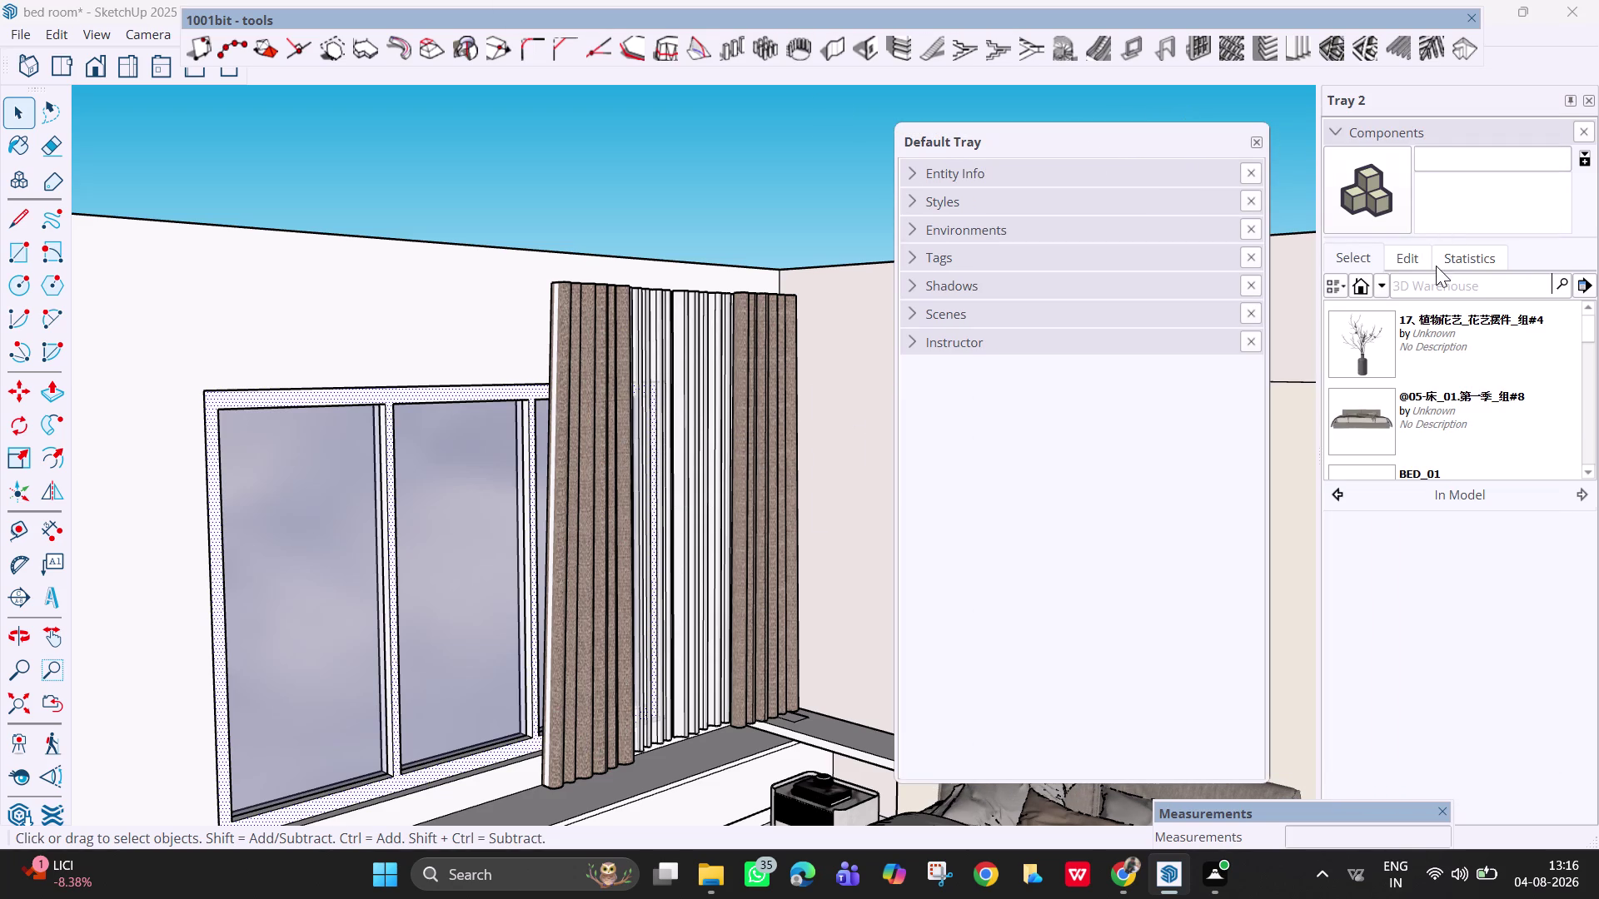
click(1427, 135)
click(1326, 140)
scroll(up, 3)
scroll(down, 3)
click(1357, 258)
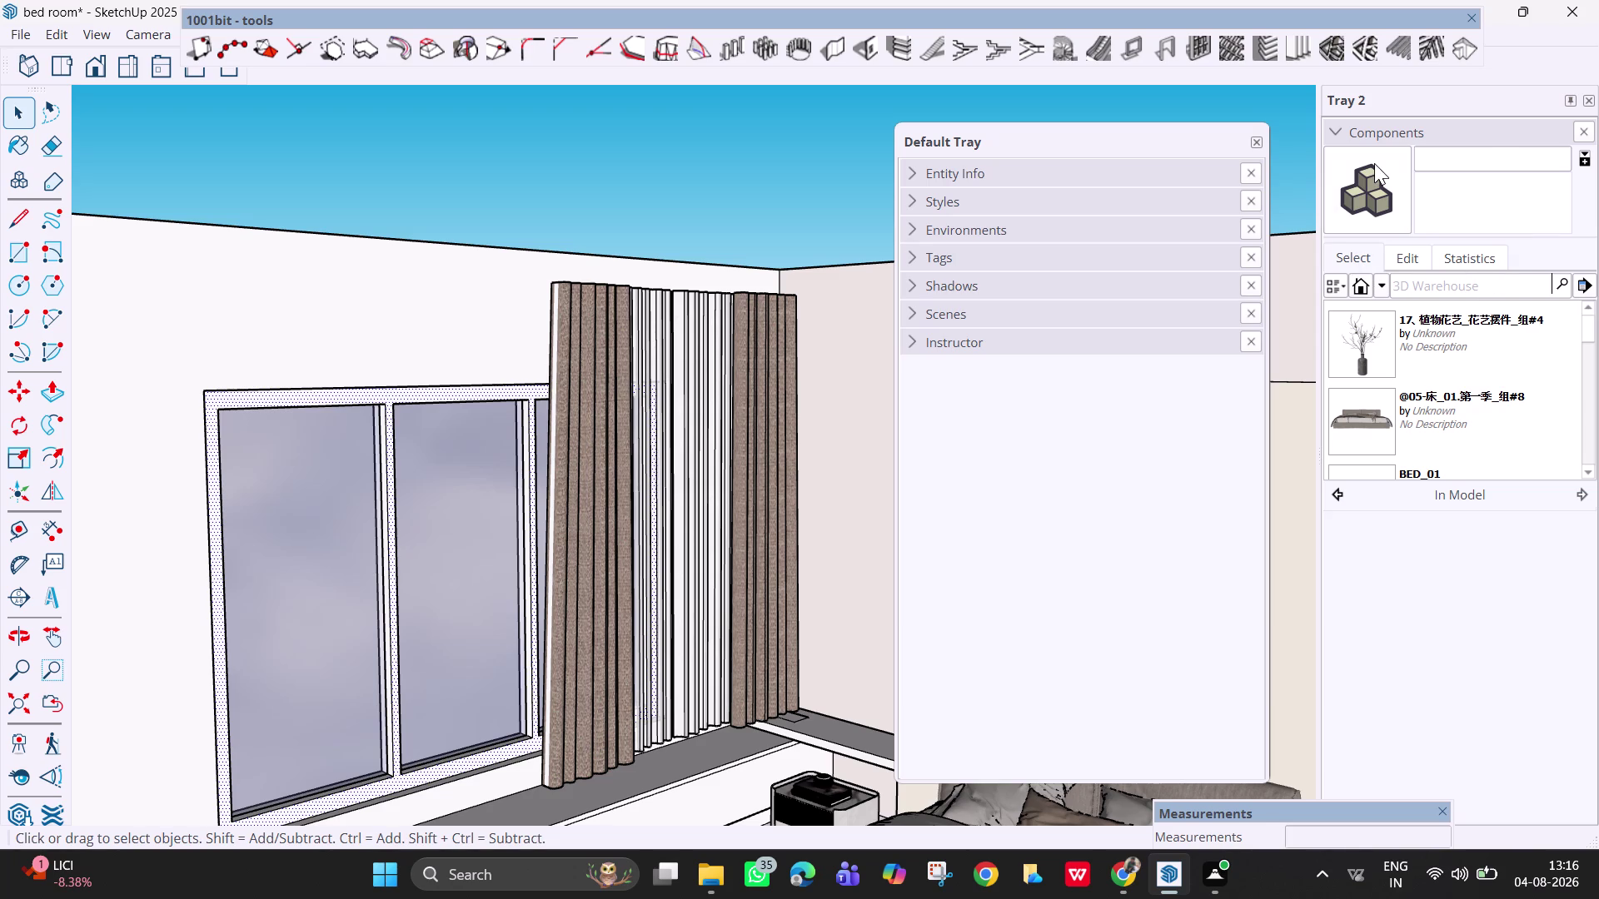
click(1373, 163)
double_click(1383, 175)
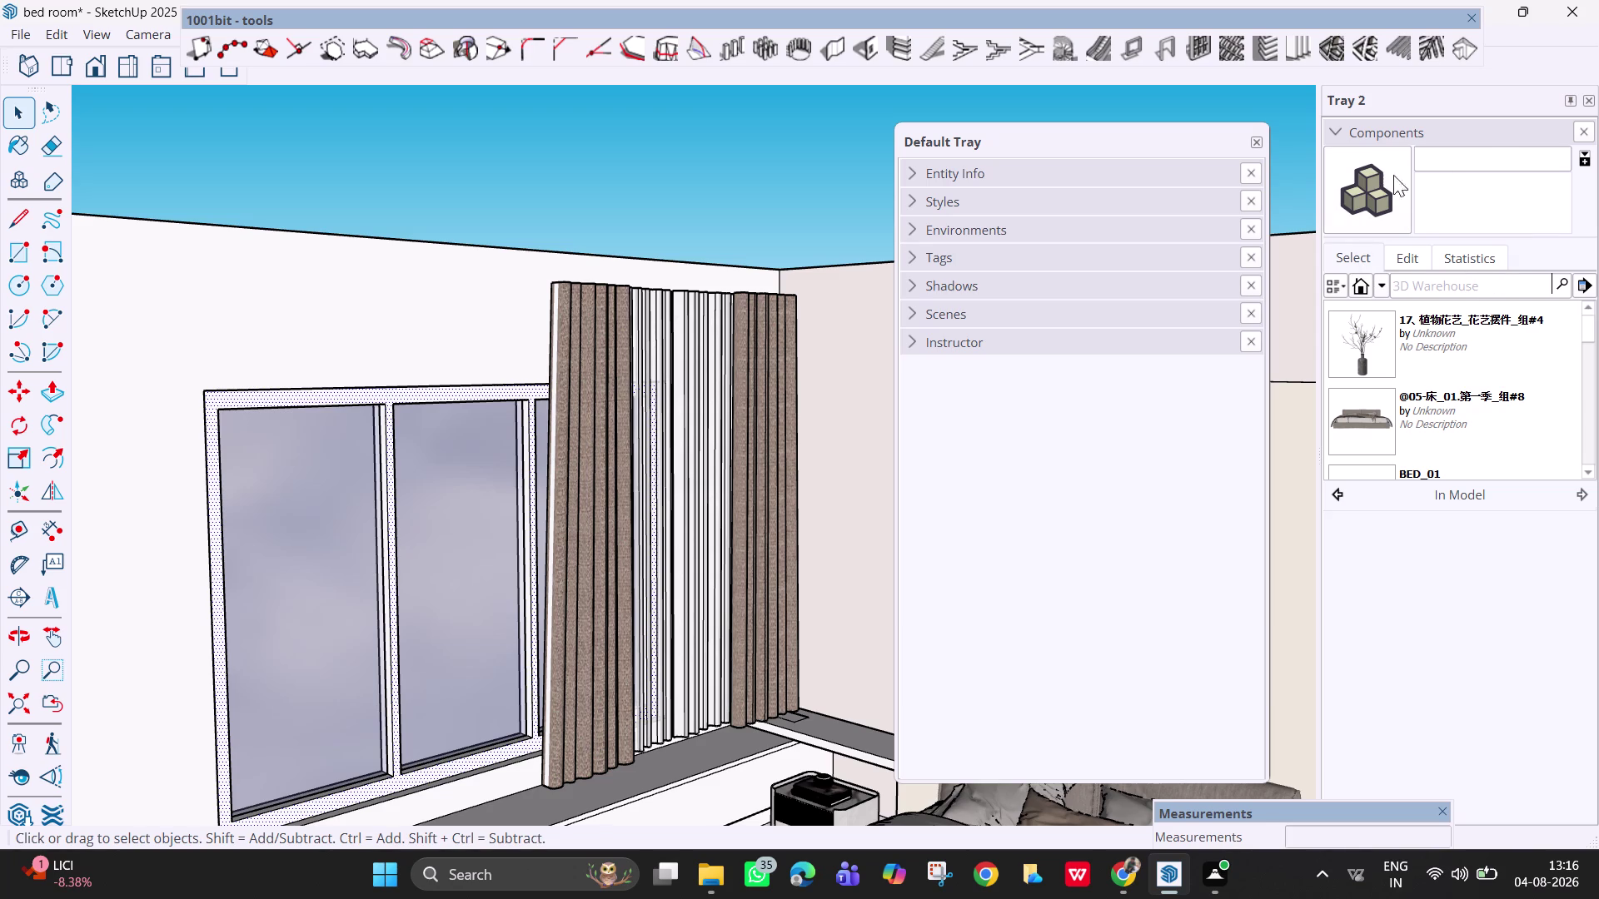
click(1473, 159)
Close the Default Tray, Components panel and empty Tray 2; lower the 1001bit toolbar.
click(1411, 183)
triple_click(1376, 189)
click(1376, 189)
click(1255, 138)
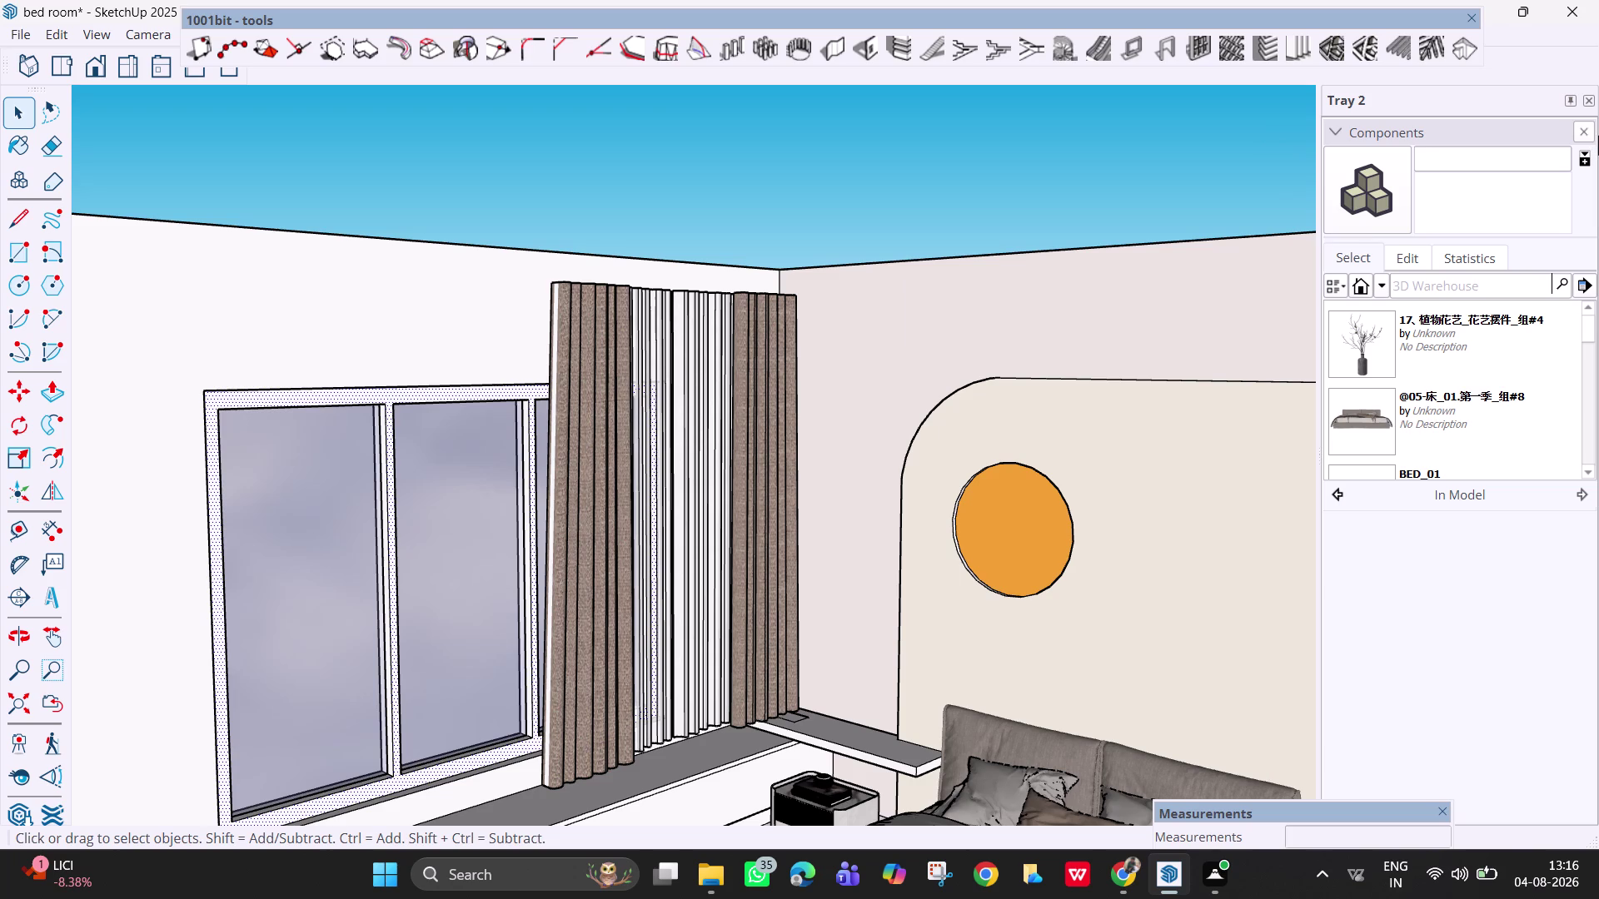
click(1583, 134)
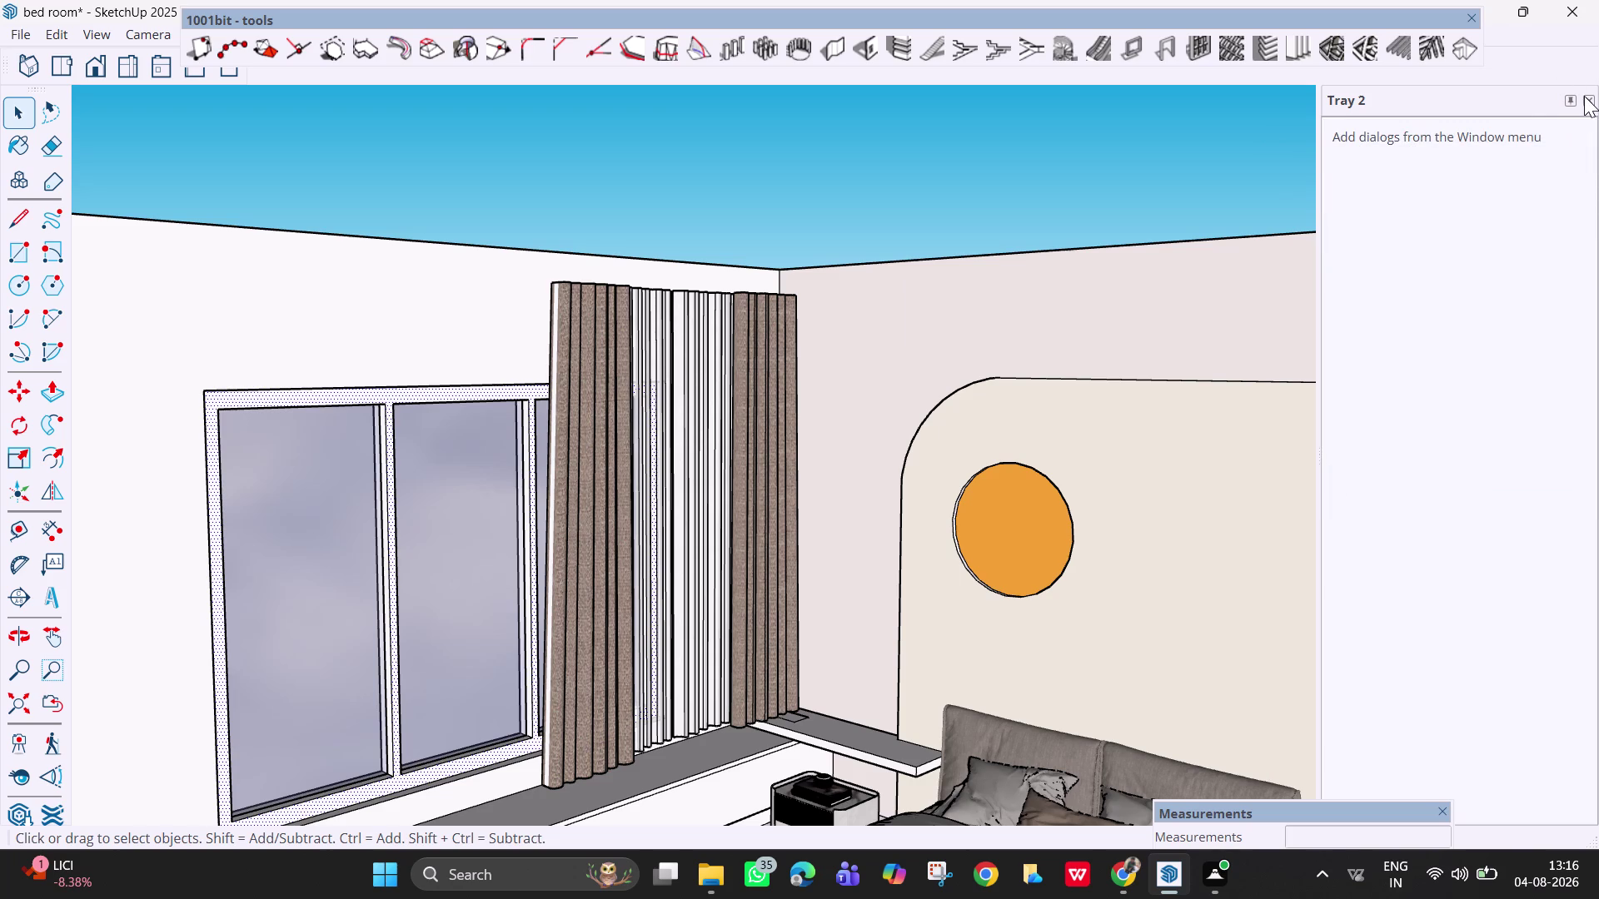
click(1586, 98)
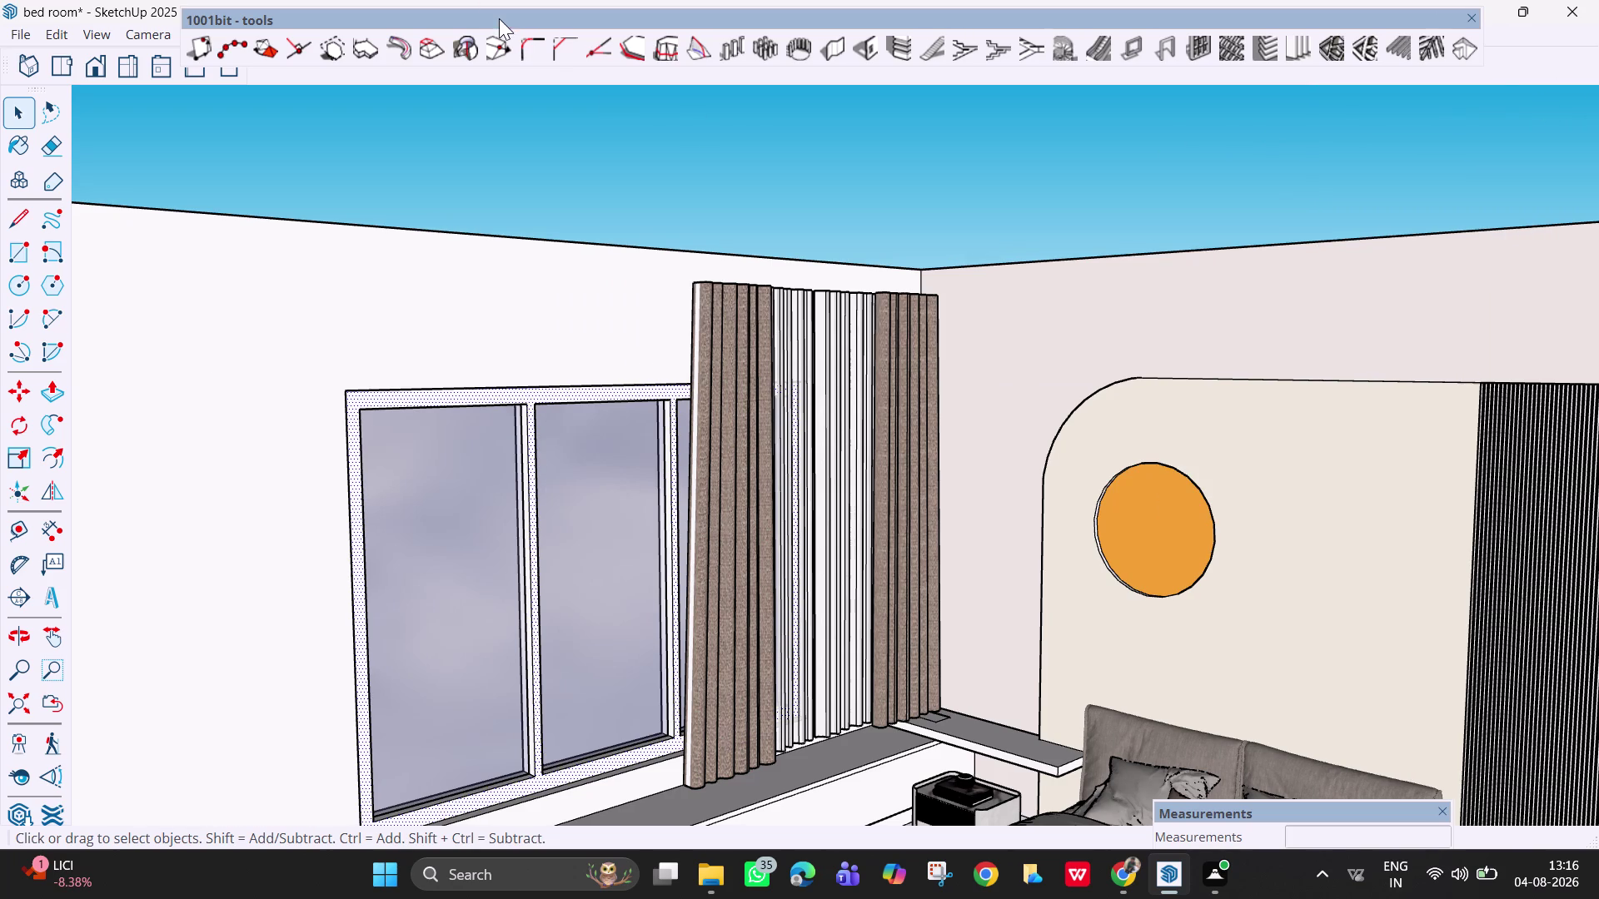
drag(498, 18, 520, 101)
Show the Default Tray again from the Window menu.
click(292, 35)
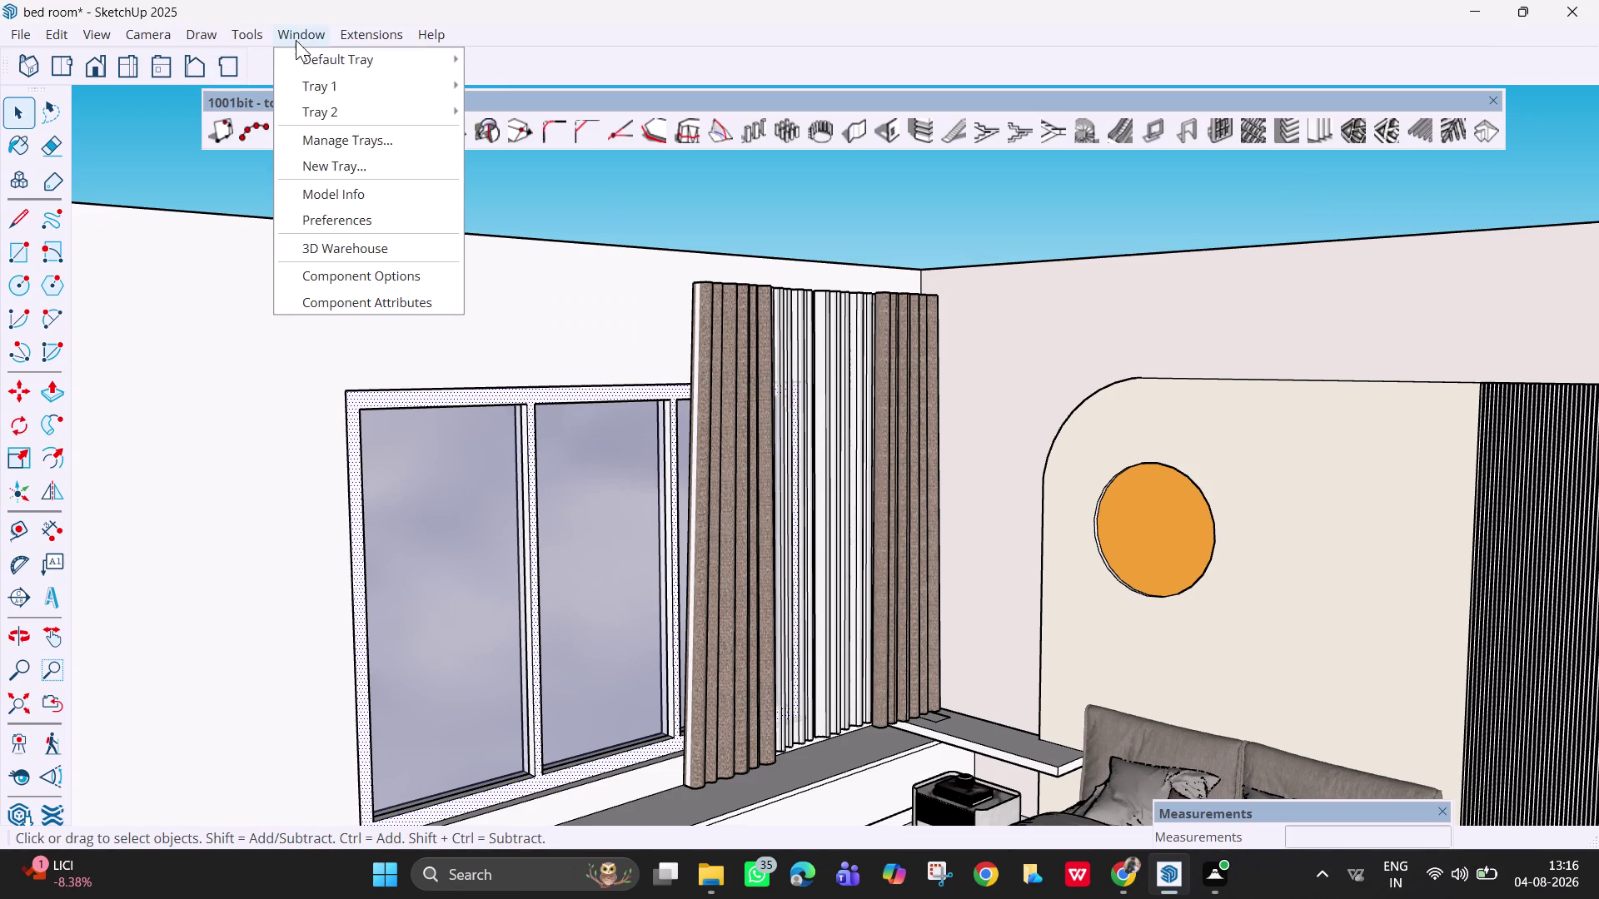
click(316, 55)
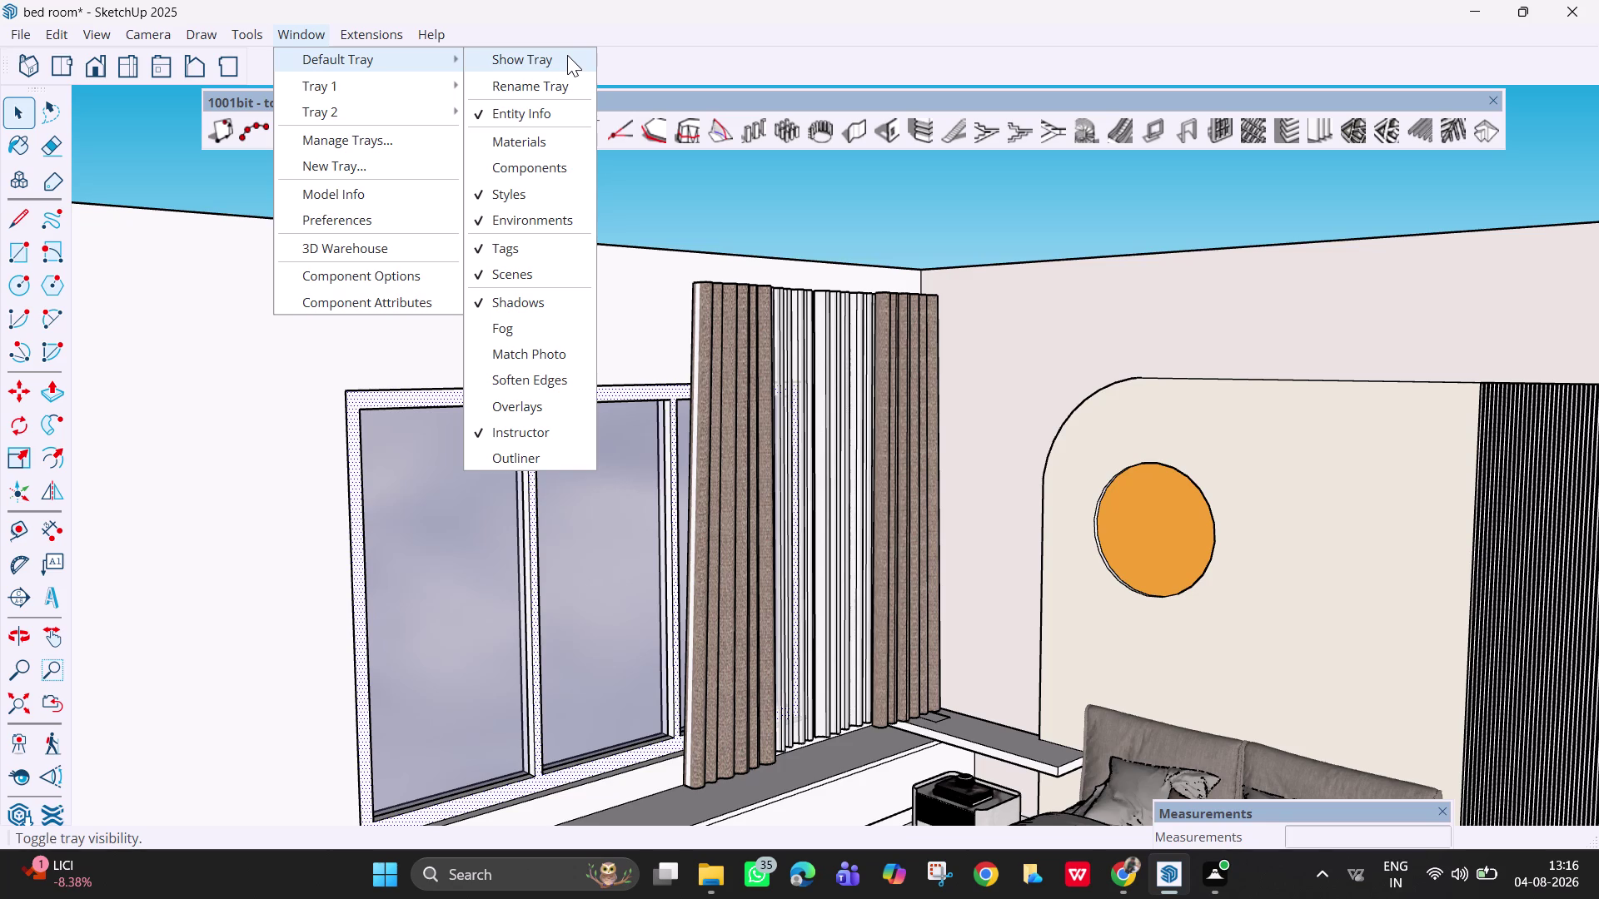
click(558, 166)
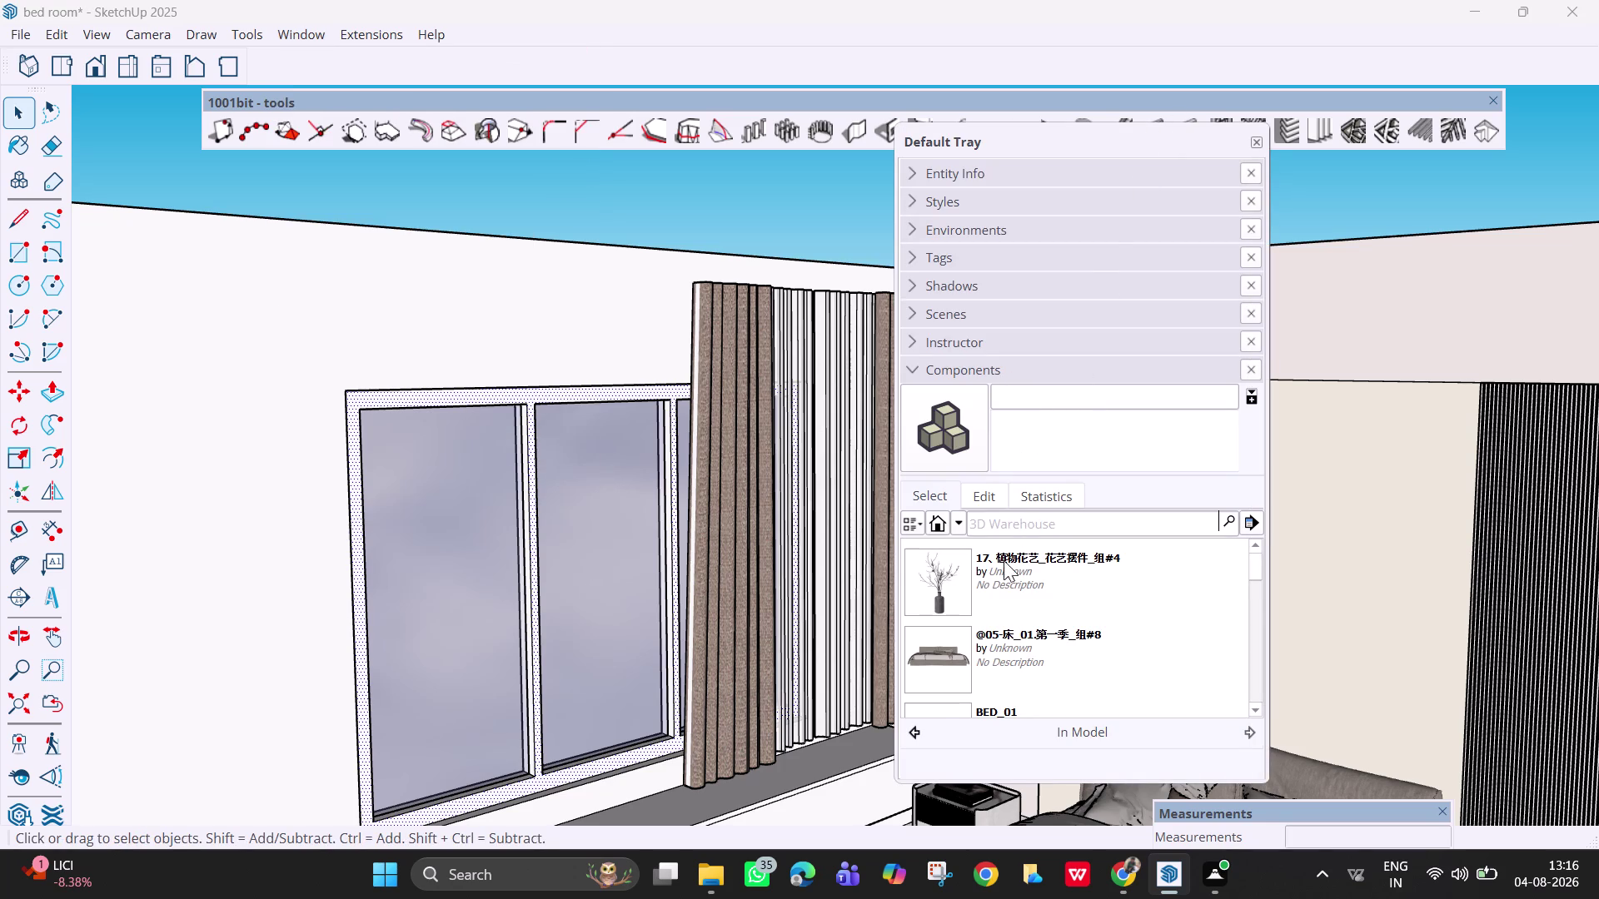
Browse the In Model and My Models component libraries.
scroll(down, 3)
scroll(down, 3)
scroll(down, 3)
scroll(down, 3)
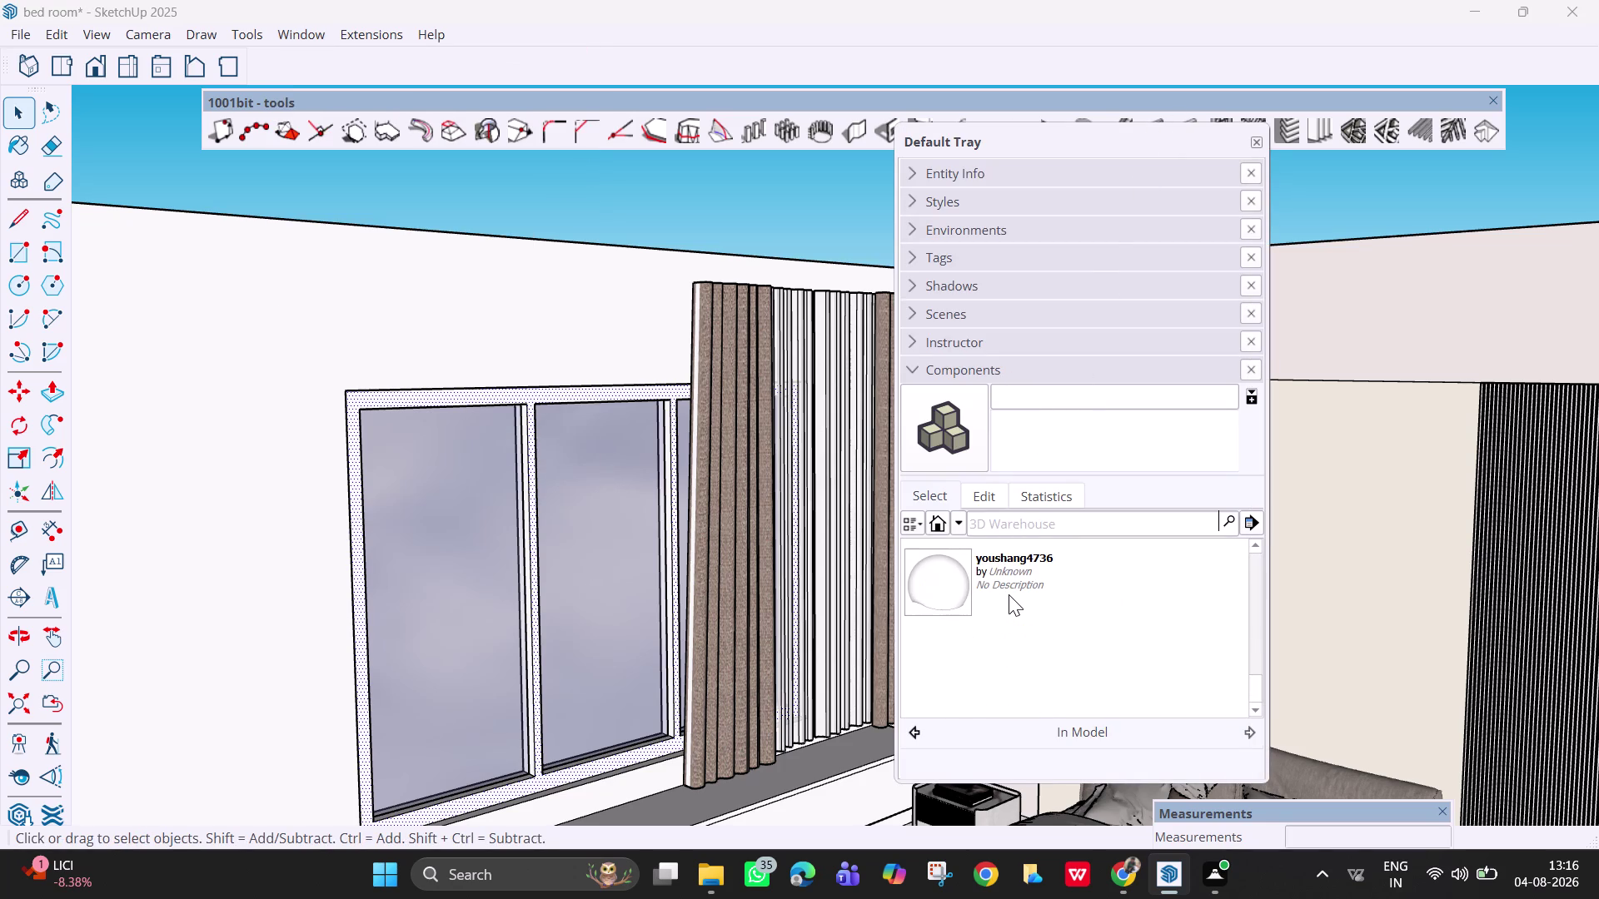
scroll(up, 3)
scroll(up, 3)
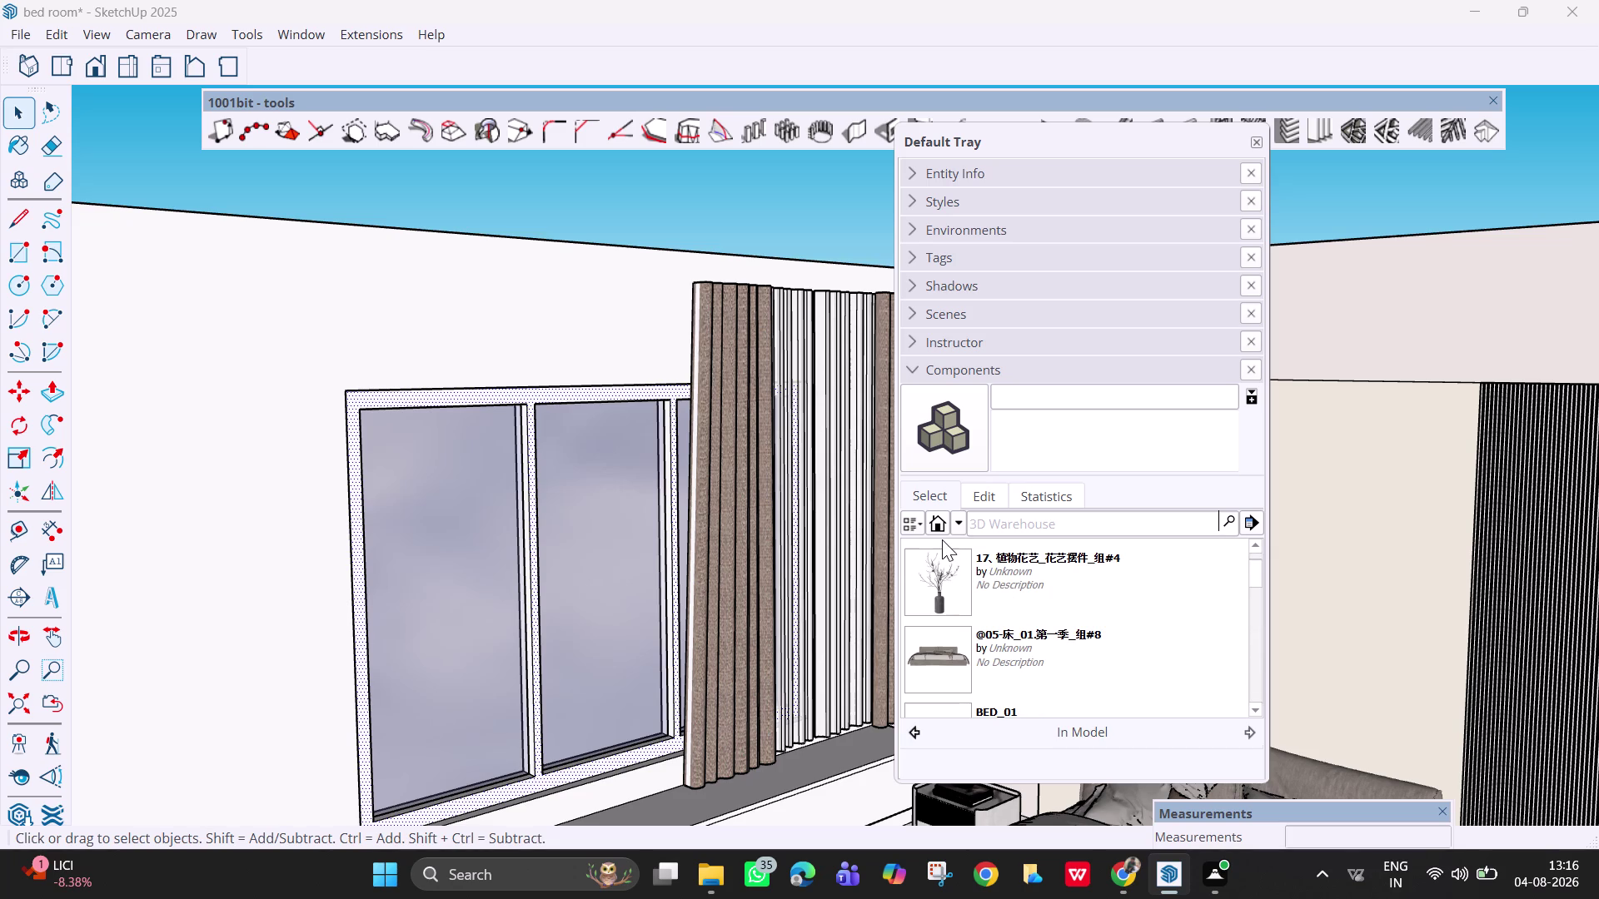
click(936, 522)
double_click(941, 526)
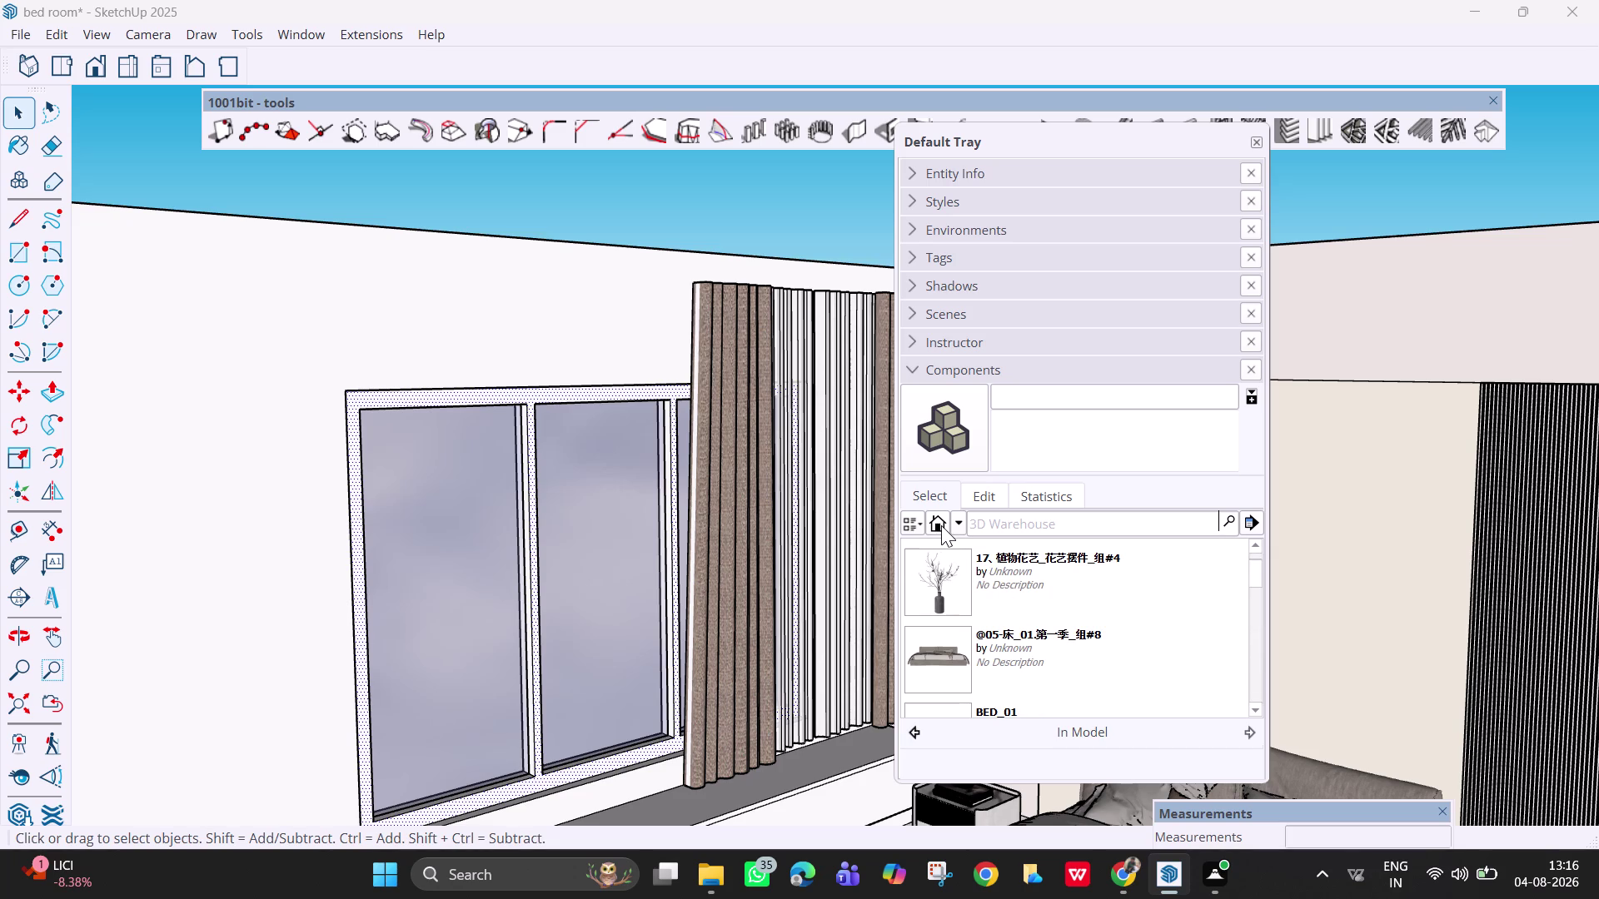
click(958, 525)
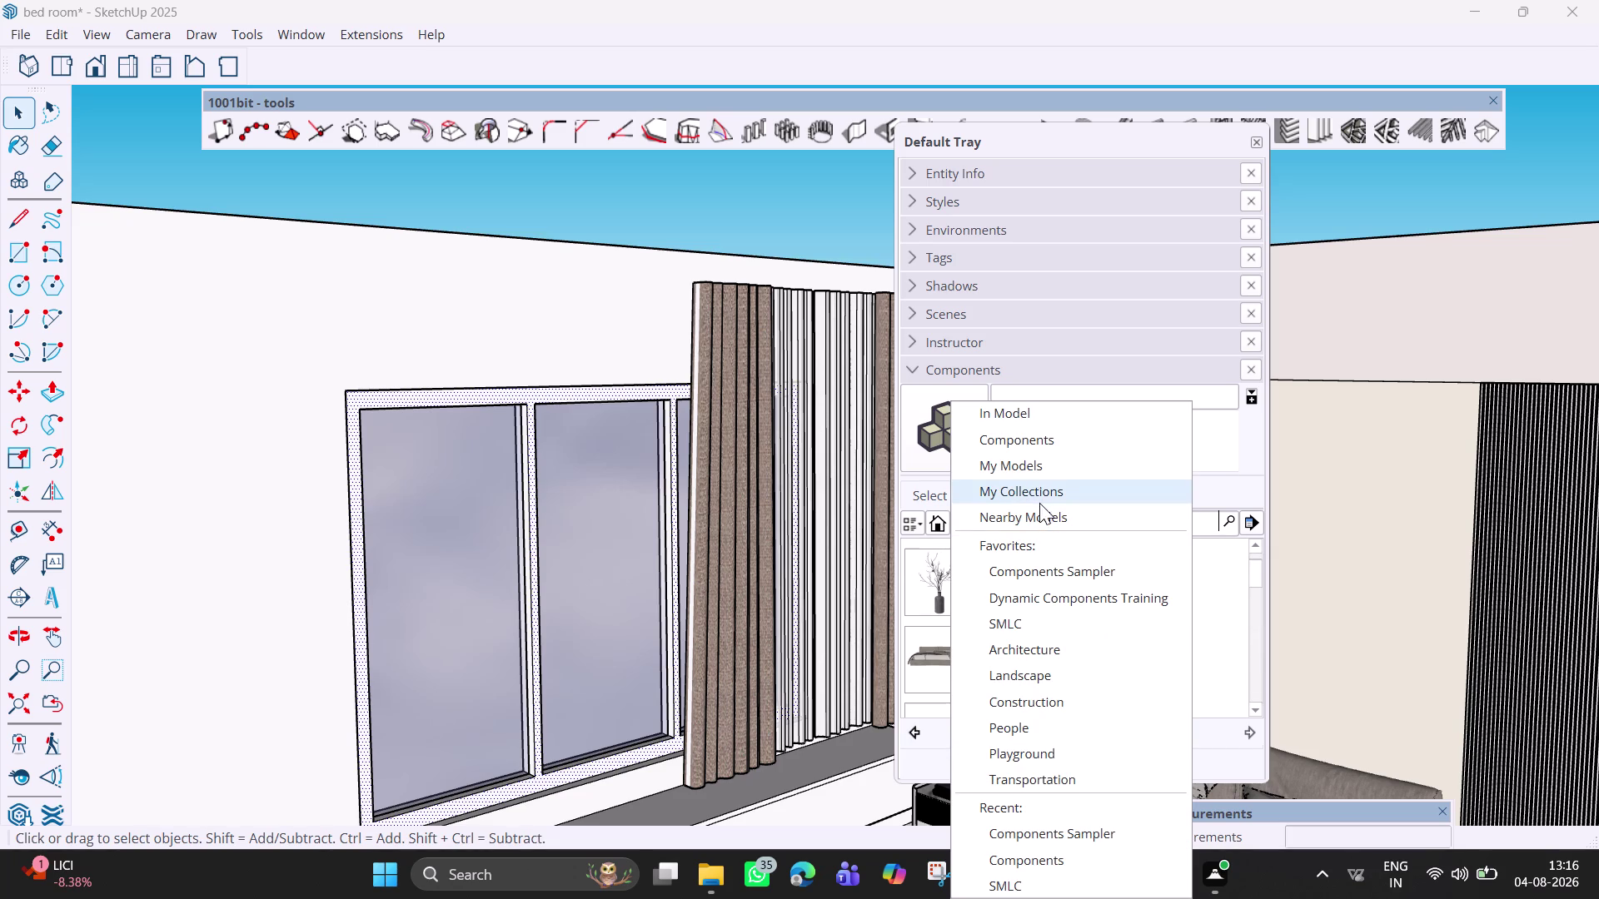
click(1054, 461)
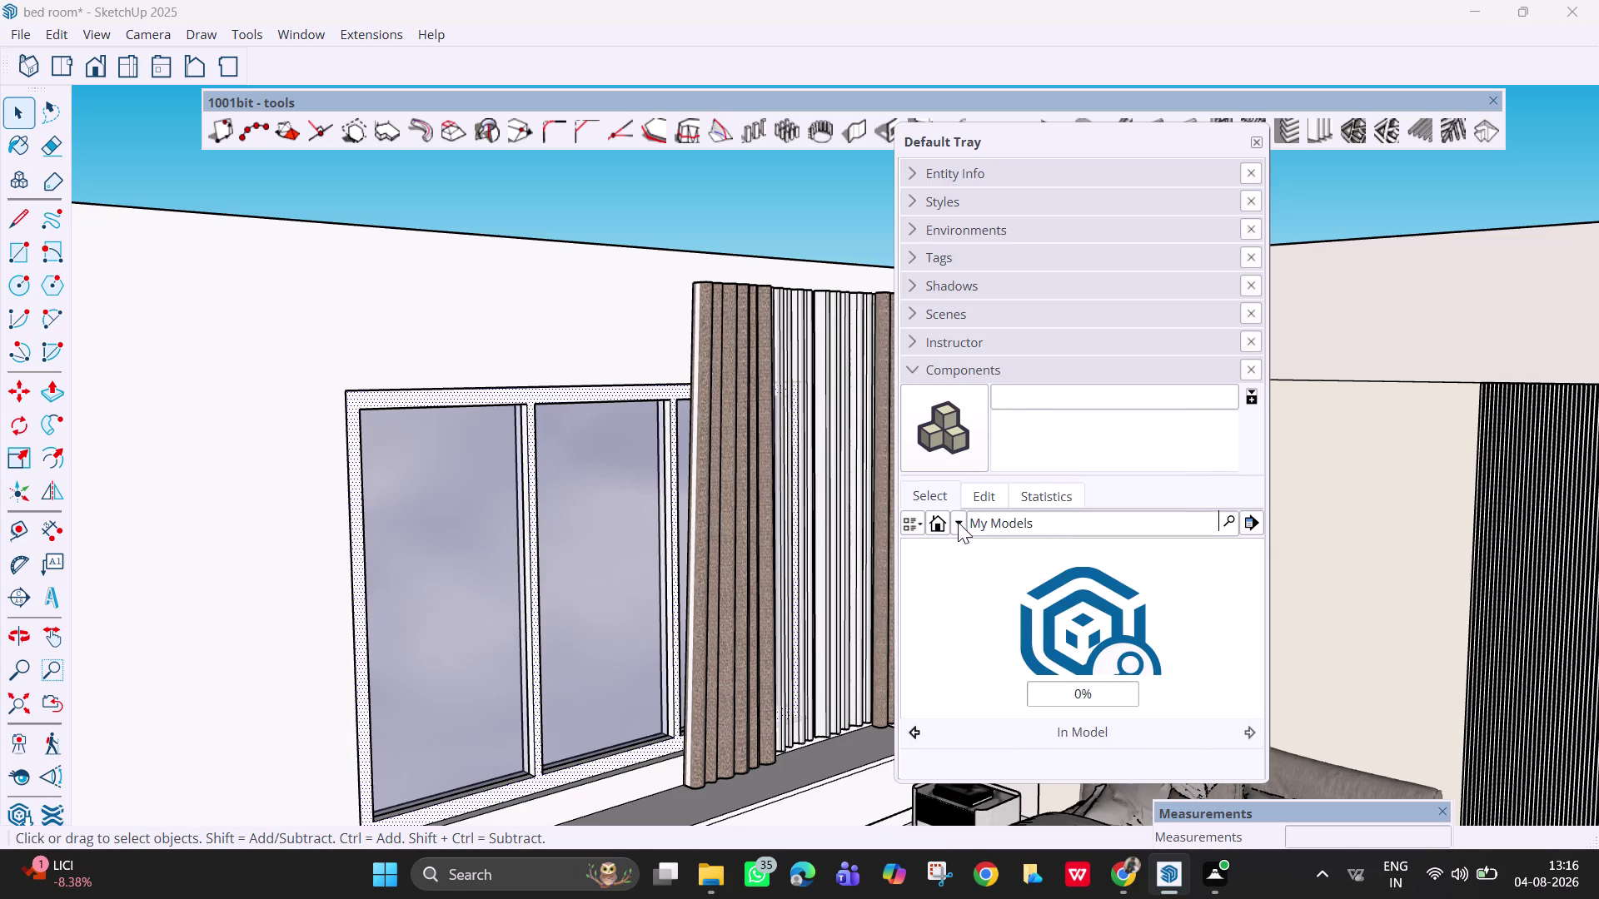
click(958, 522)
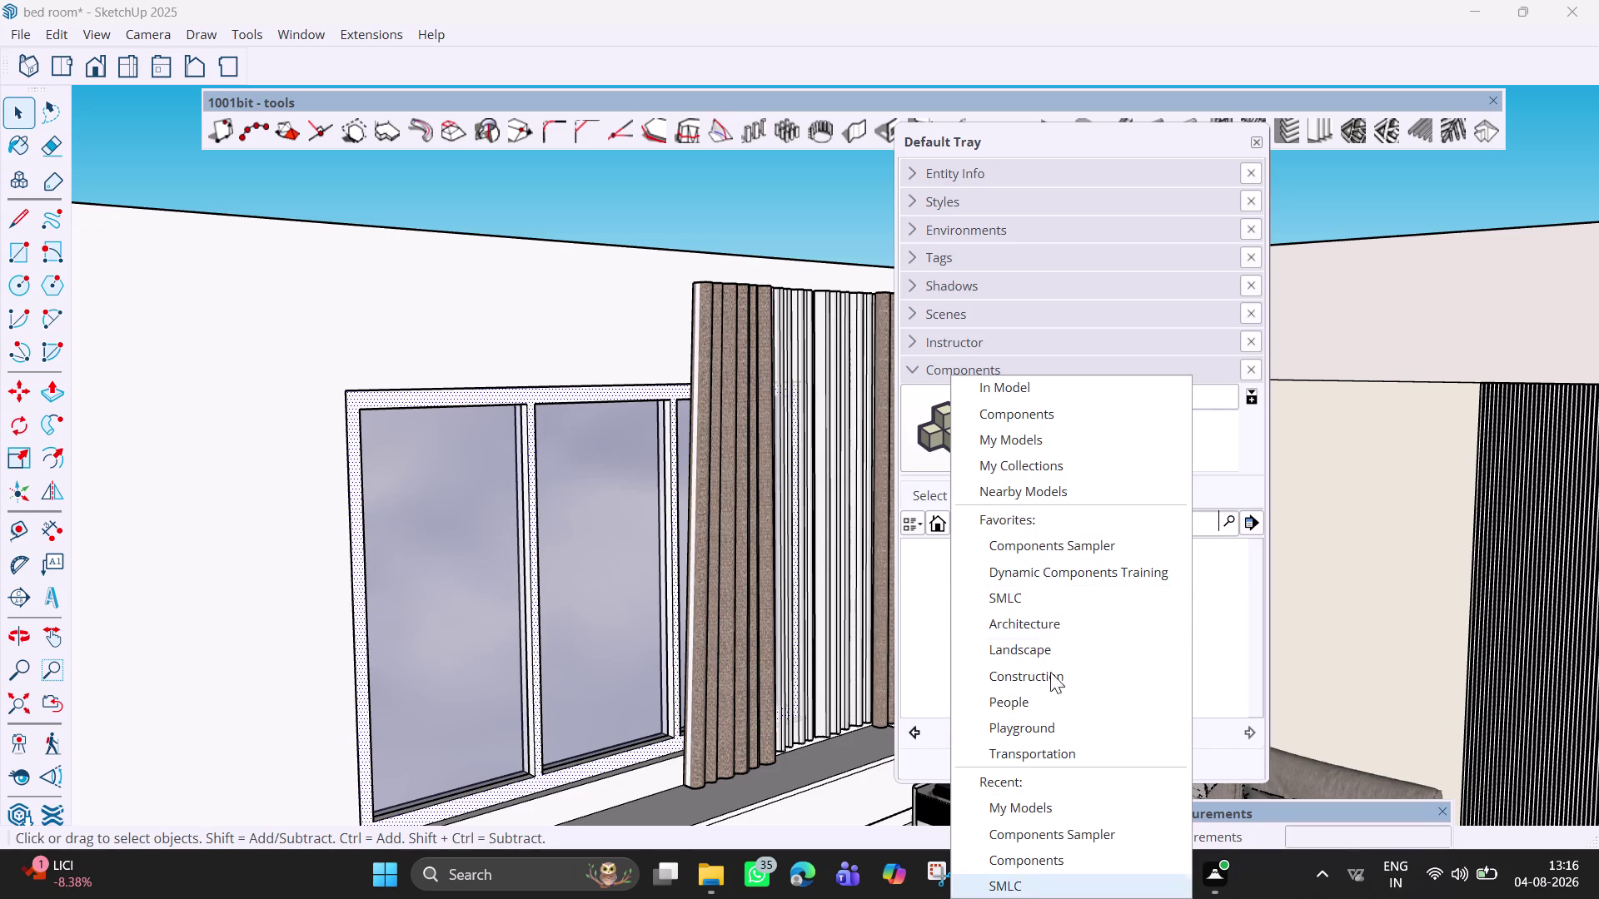
click(1046, 389)
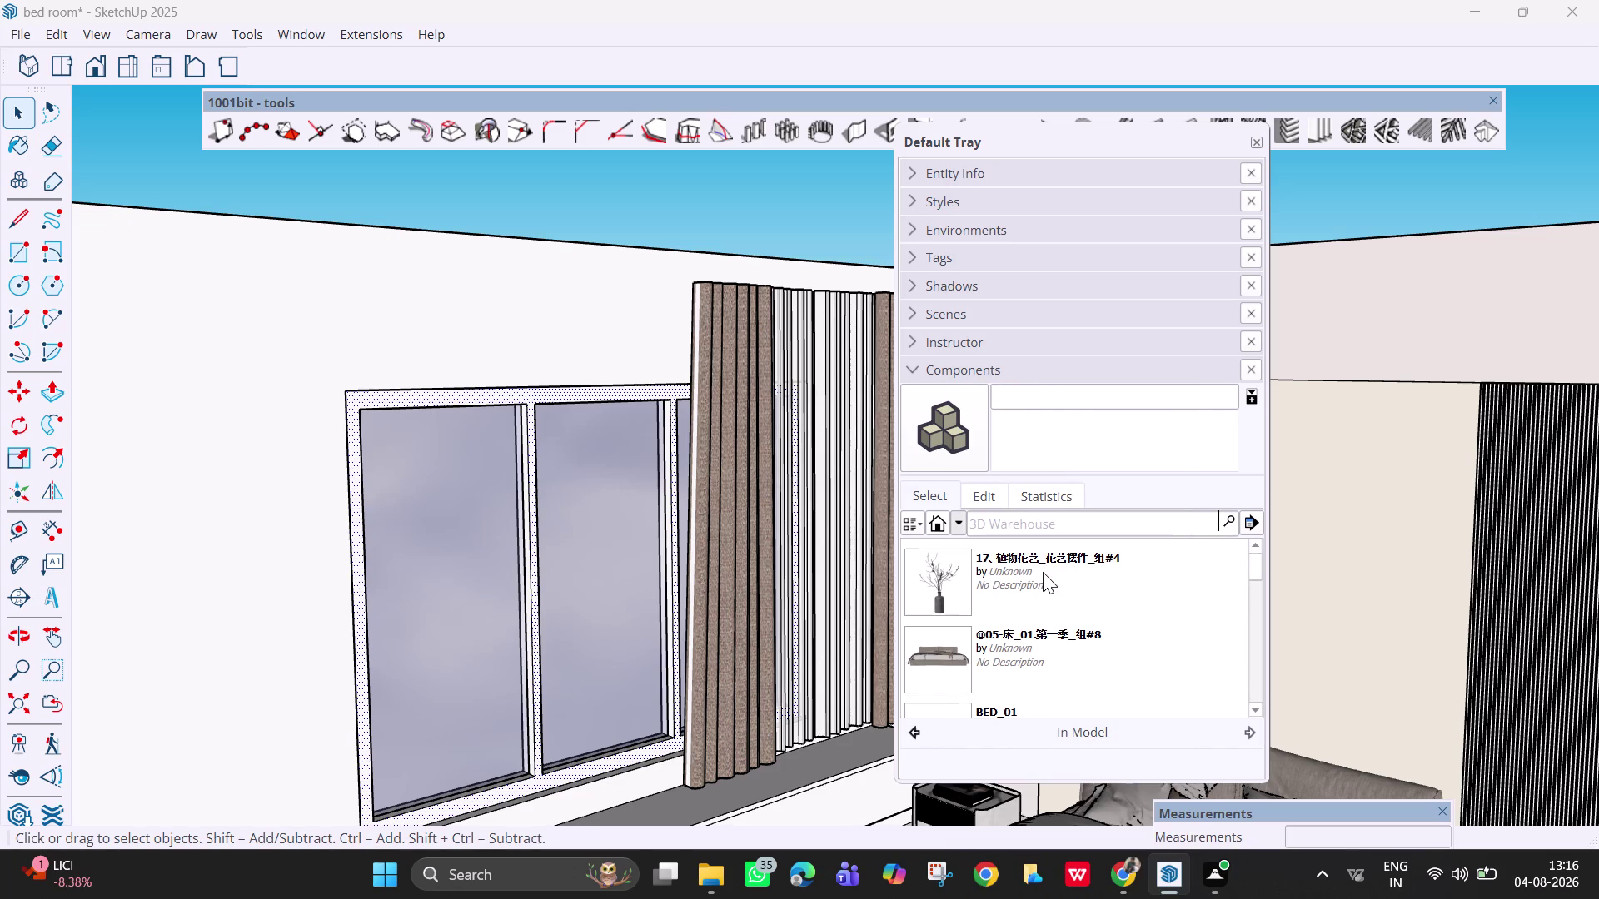
View My Collections and the Components collections list, then collapse the Components panel.
scroll(down, 3)
scroll(down, 3)
scroll(down, 3)
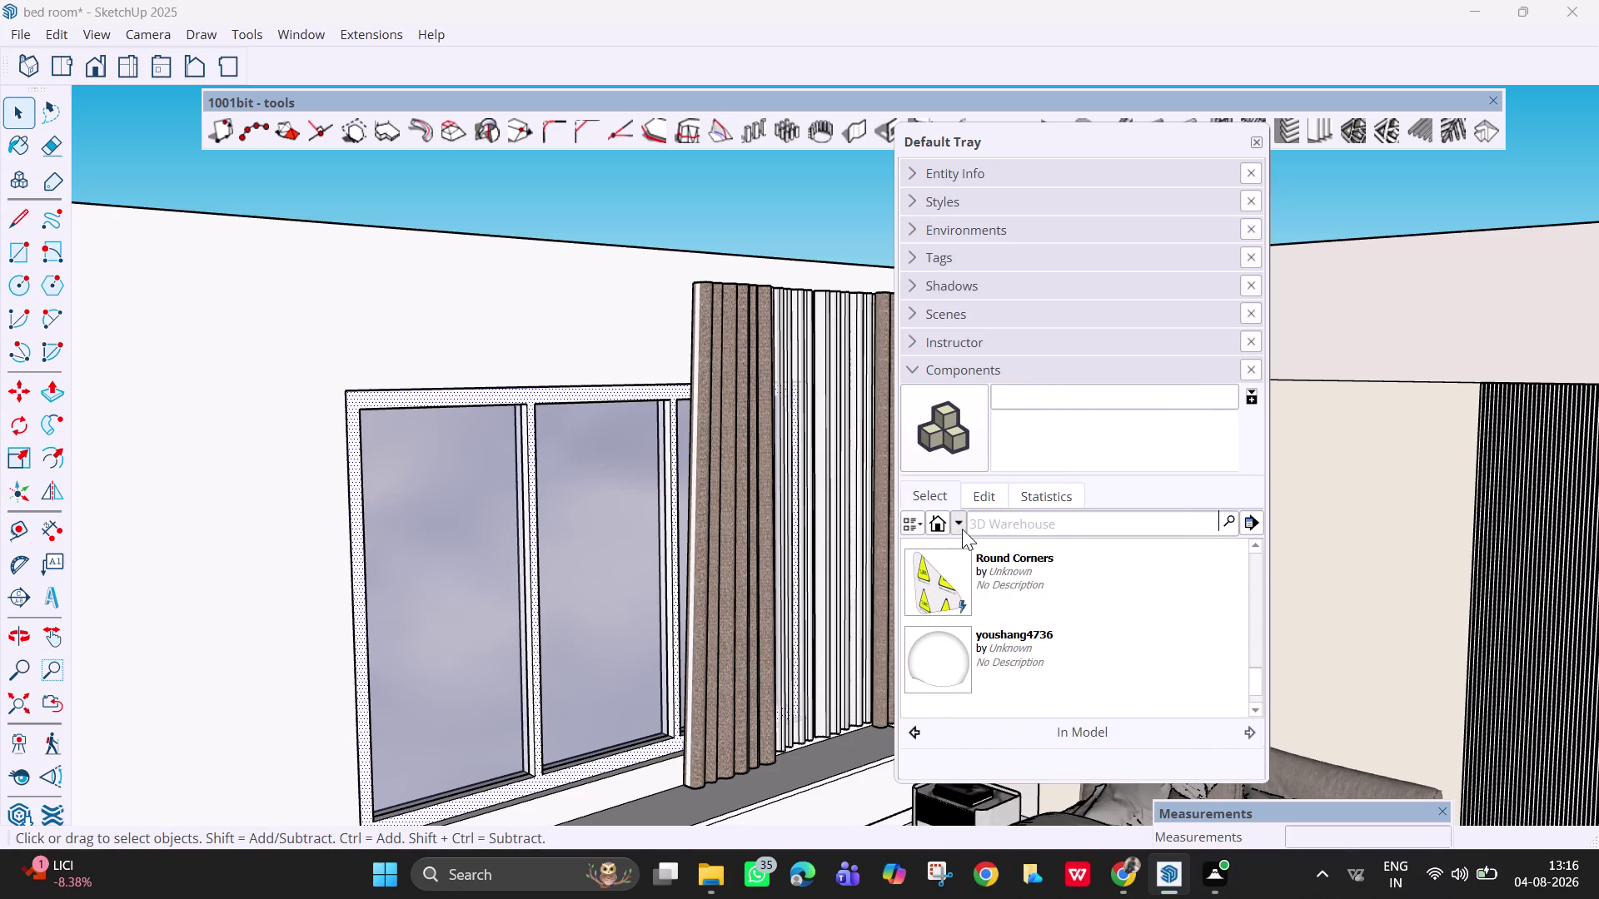
click(963, 529)
click(1085, 458)
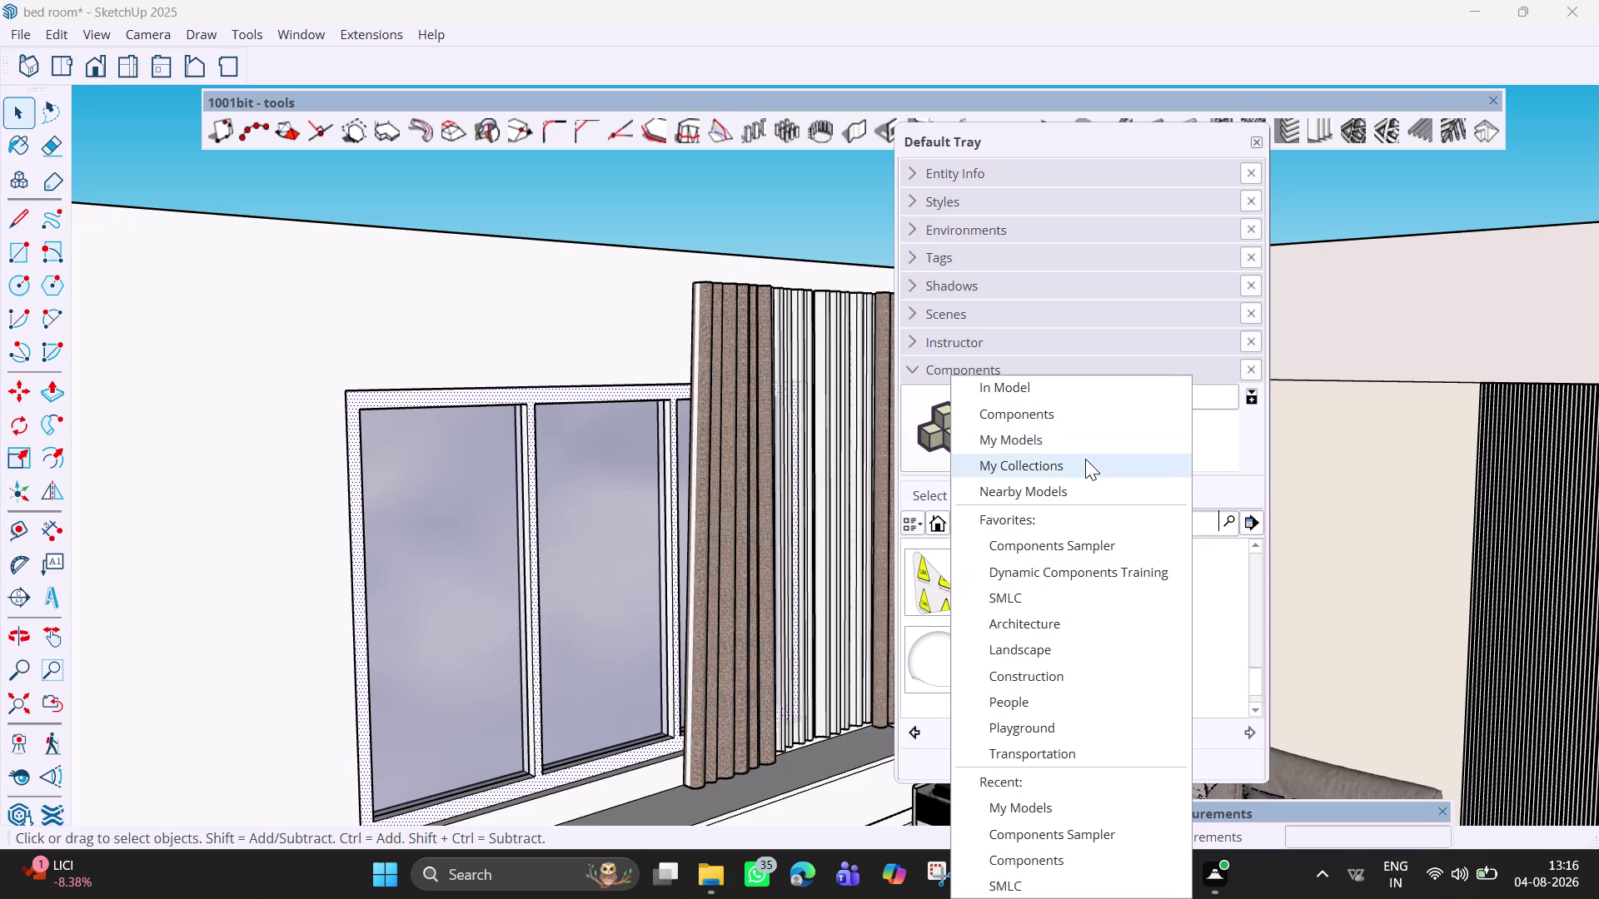
click(957, 527)
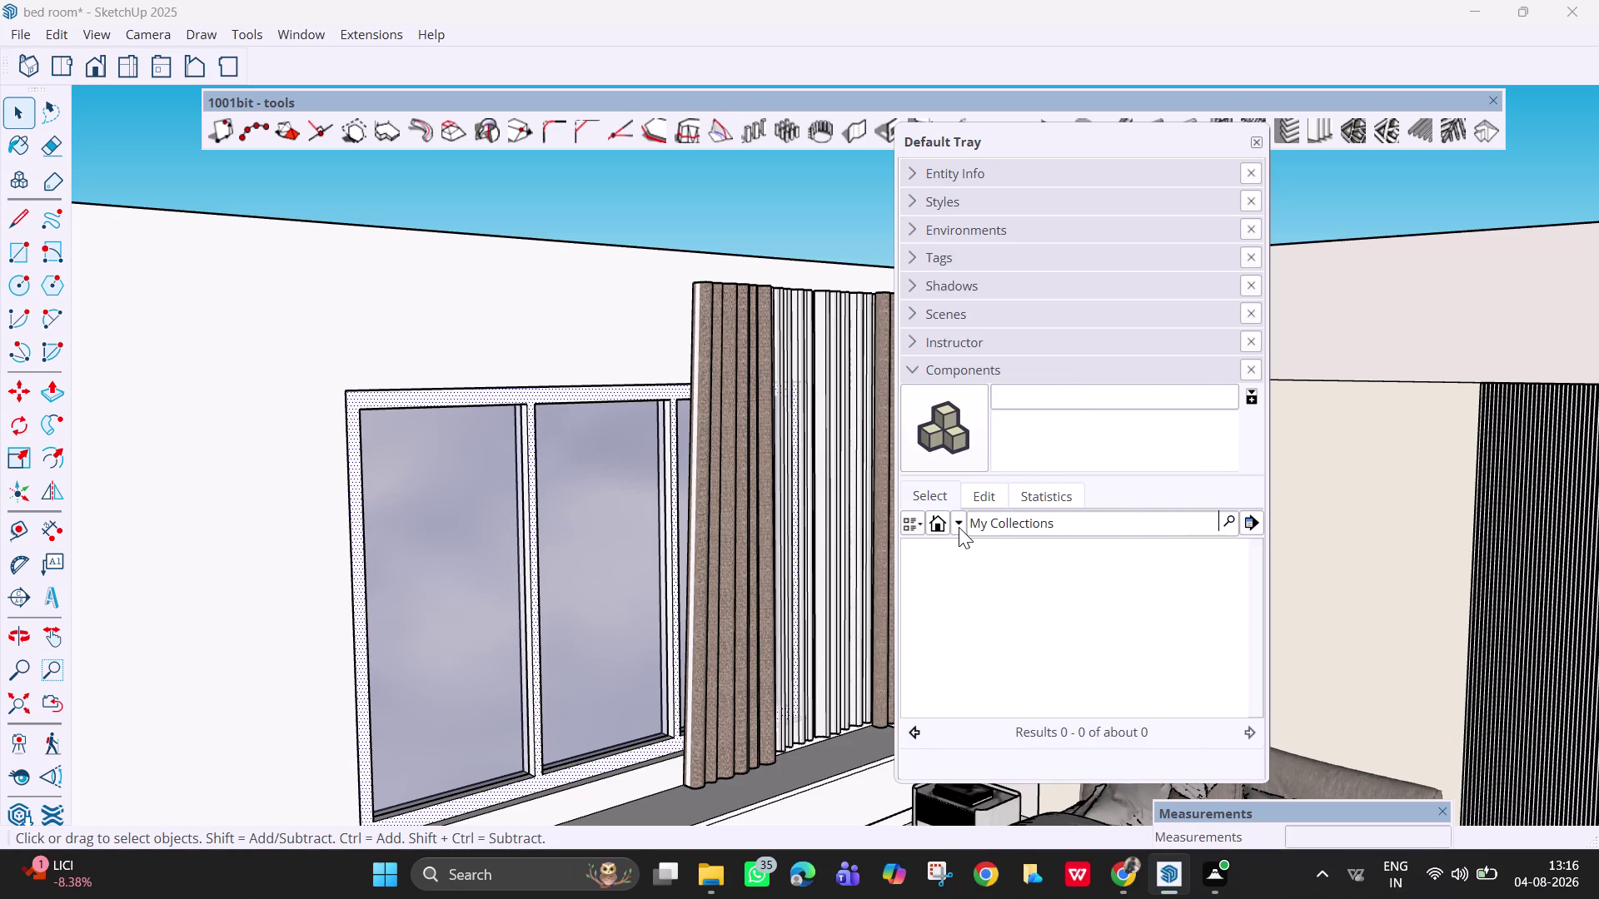
click(959, 527)
scroll(down, 3)
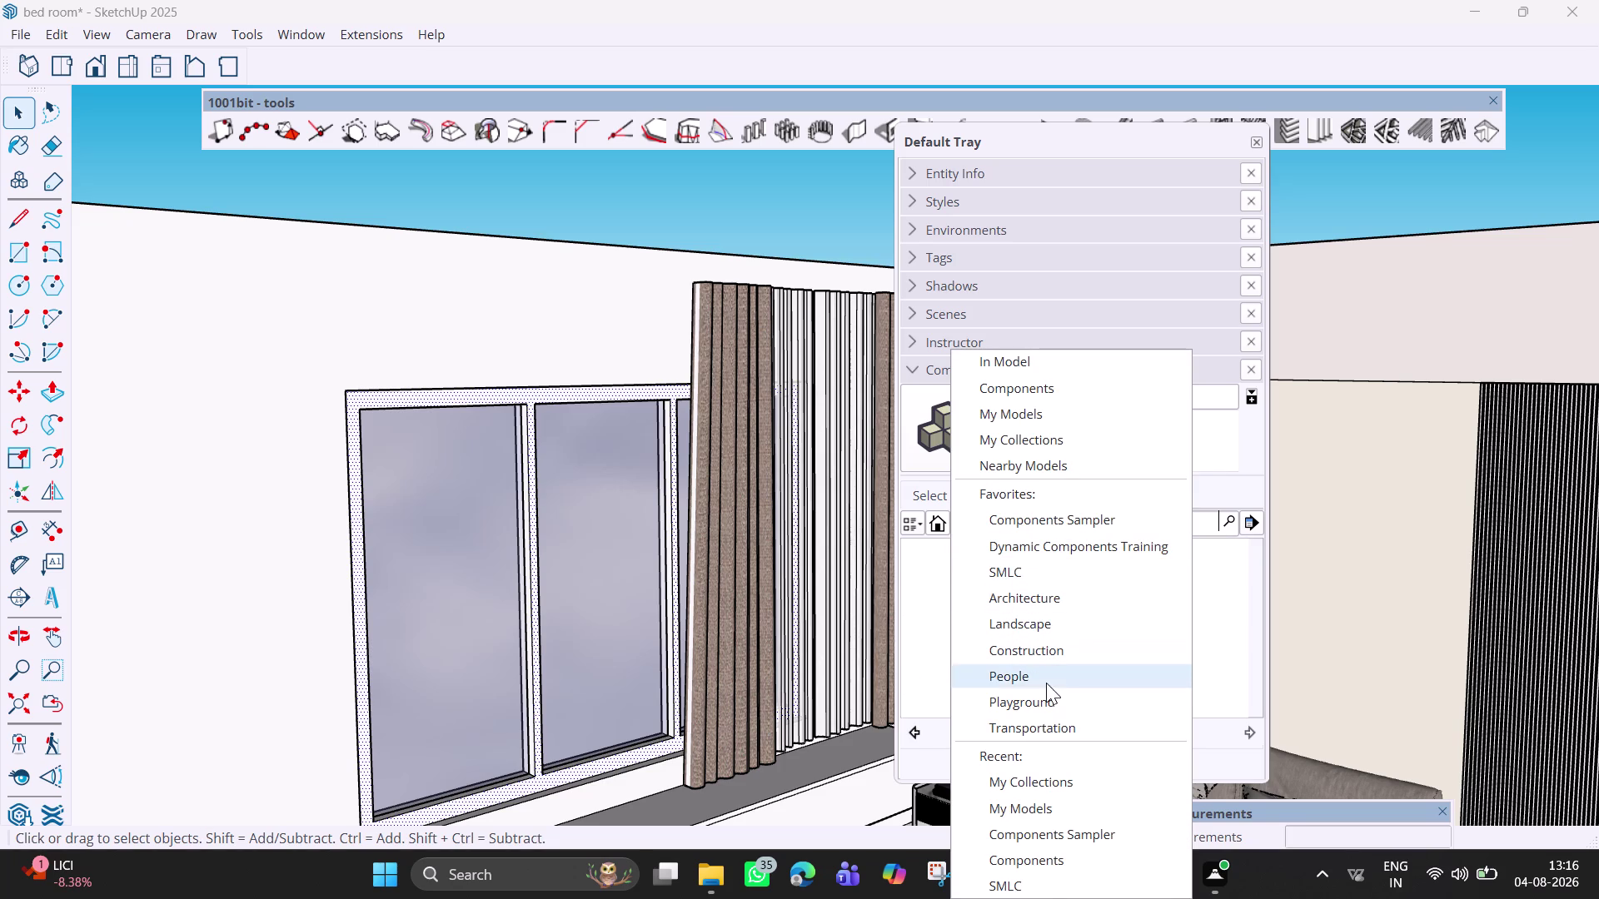
click(1044, 869)
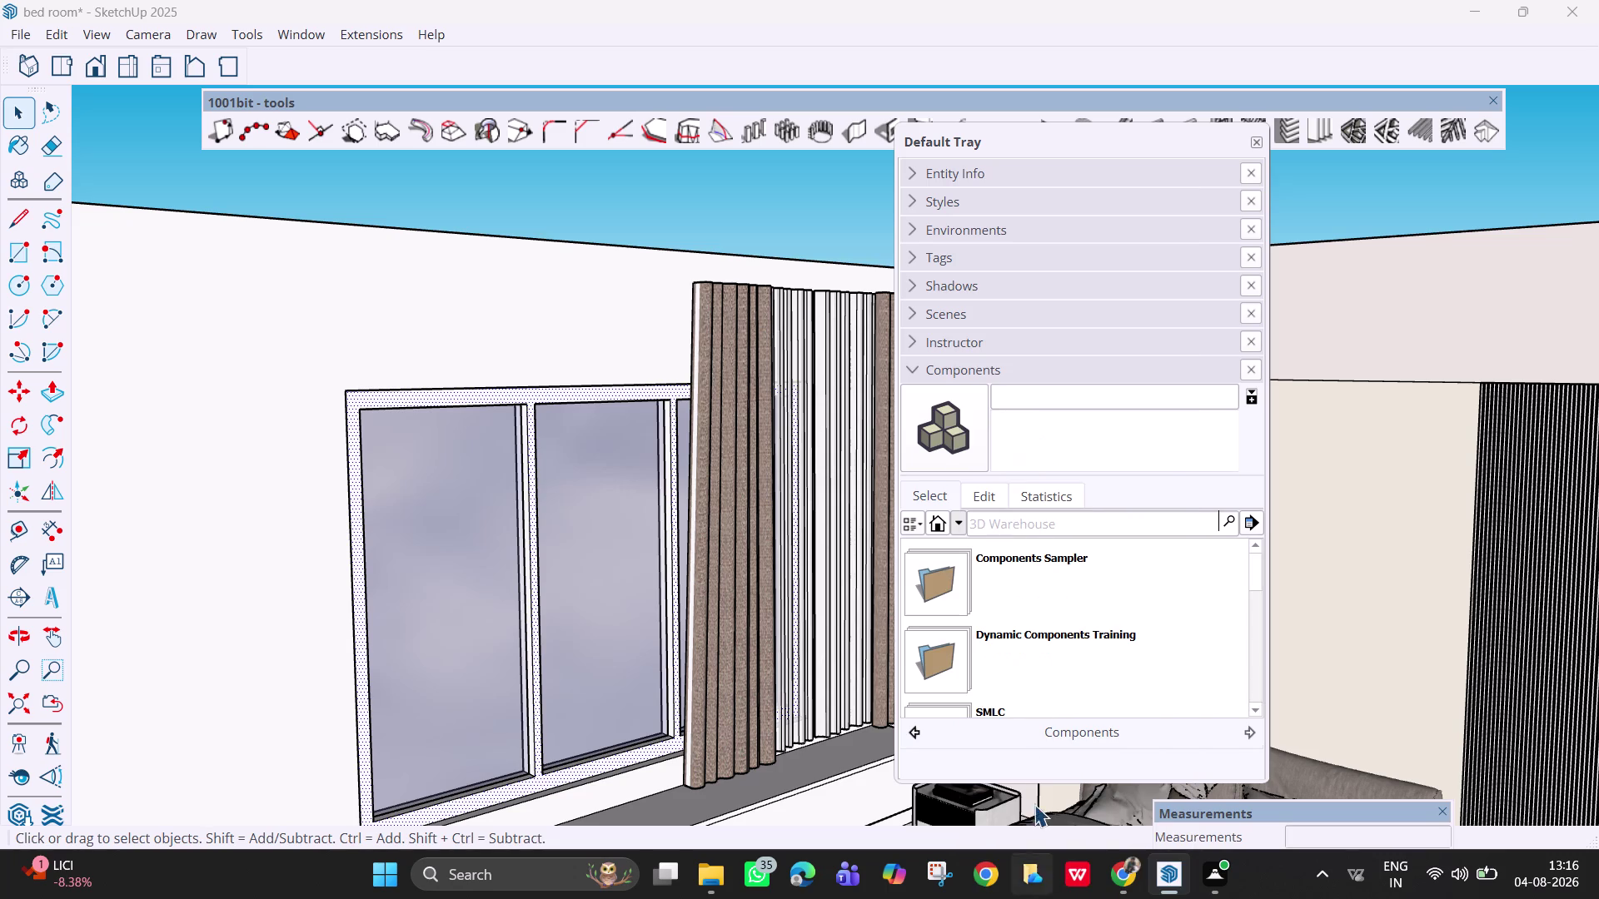
scroll(down, 3)
scroll(up, 3)
click(956, 521)
click(1079, 437)
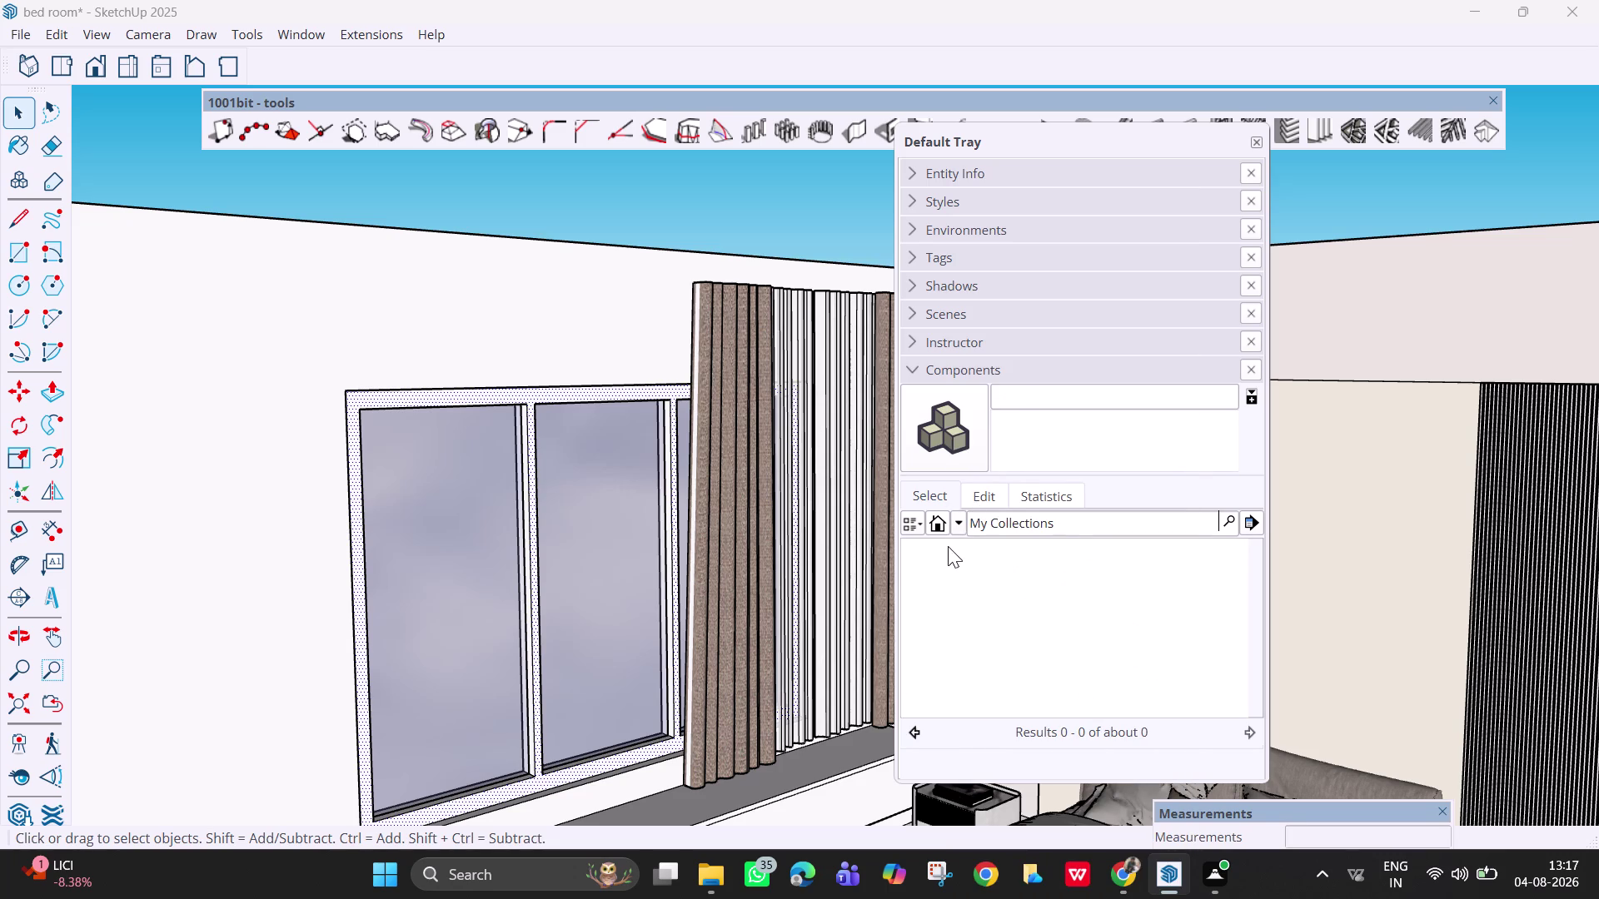
click(959, 525)
click(1037, 389)
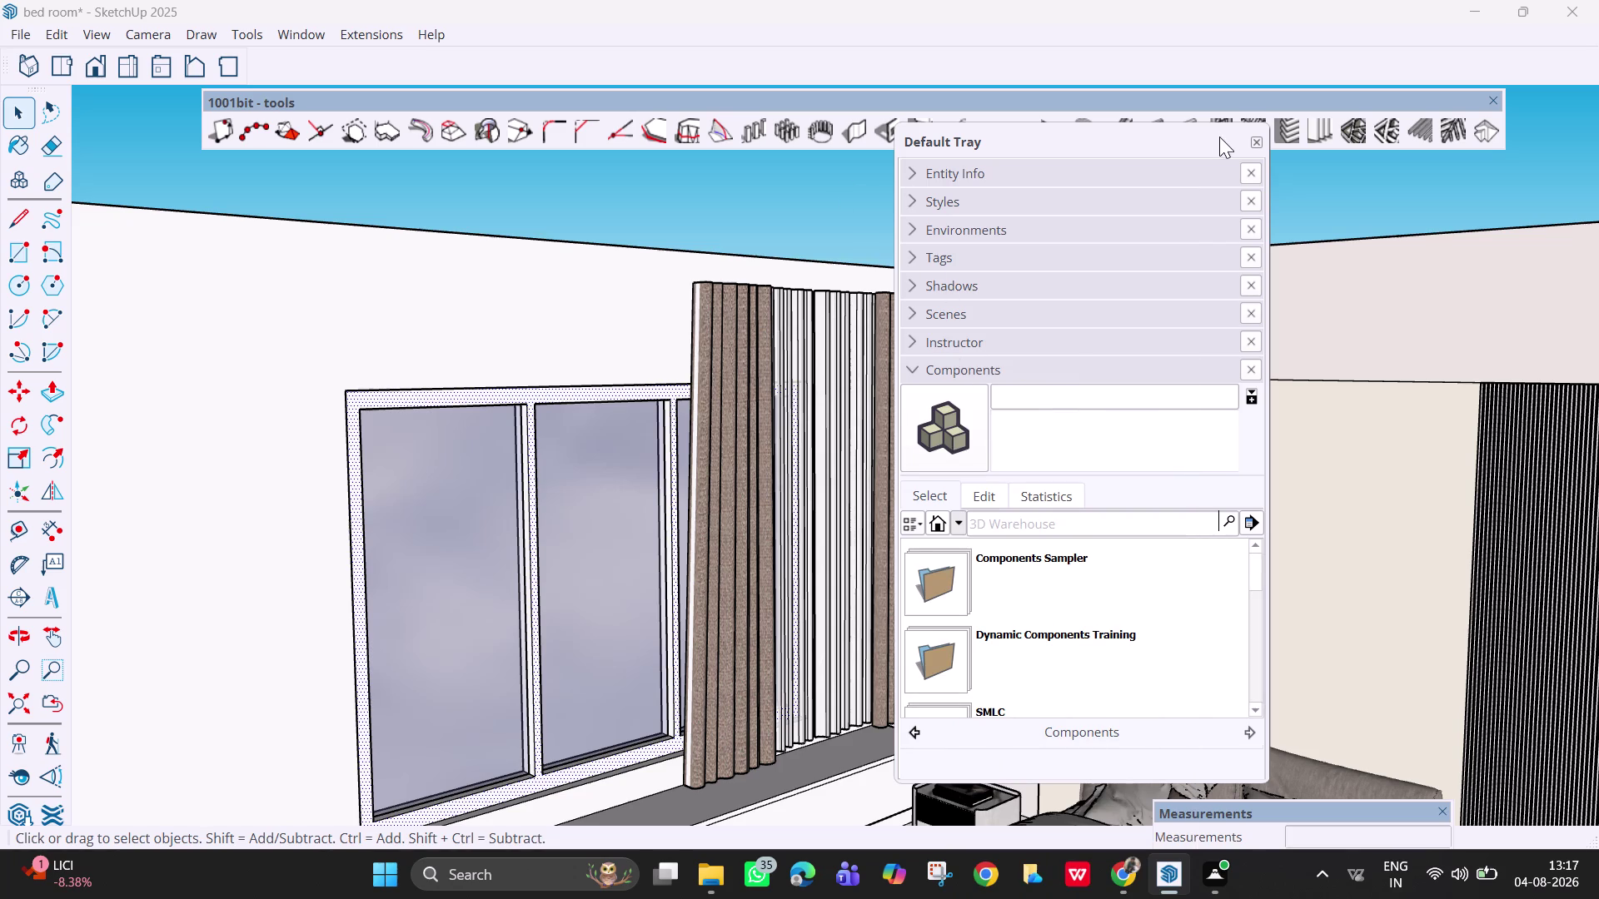
click(1014, 370)
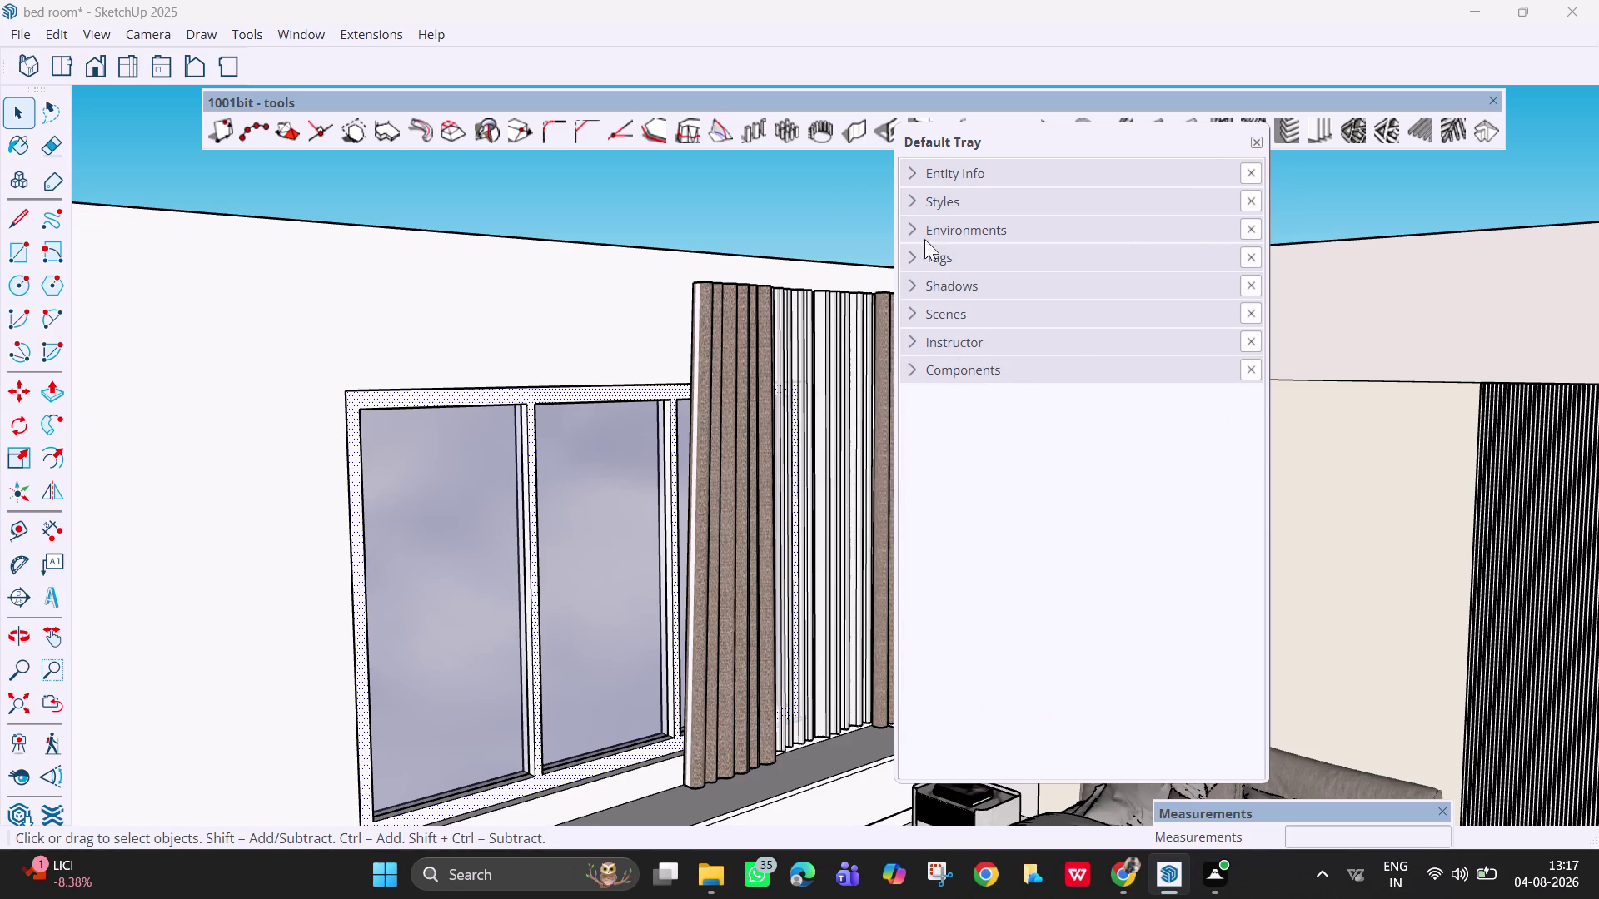
Drag the tray further right and tick Materials for the Default Tray in Manage Trays.
drag(1107, 129, 1233, 140)
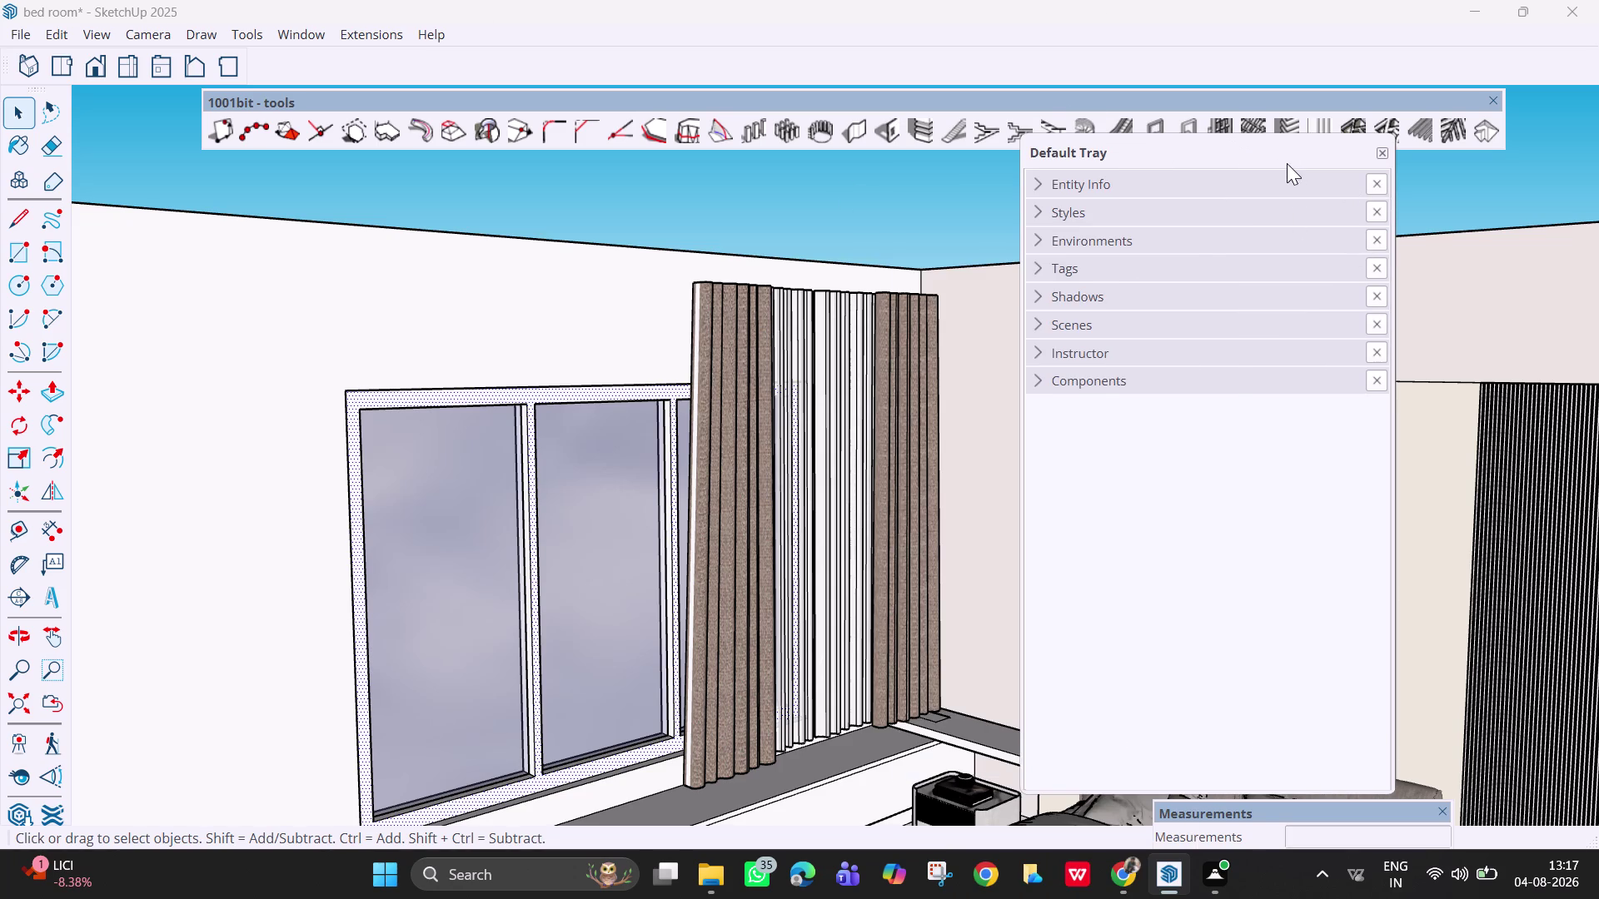
right_click(1286, 163)
click(1347, 250)
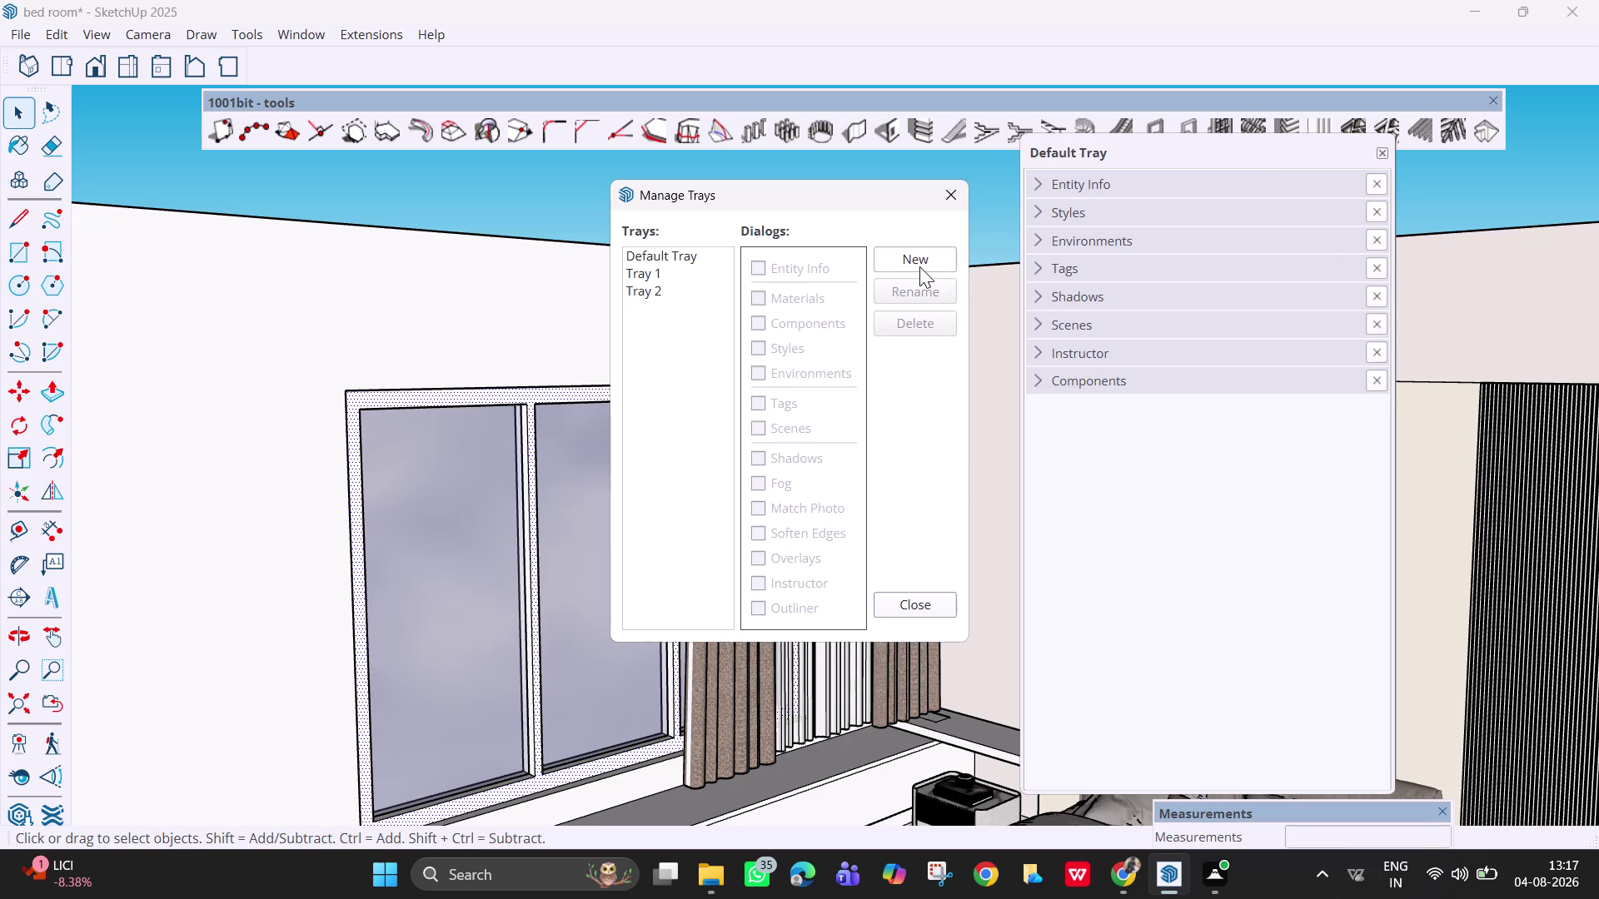
click(778, 313)
click(684, 249)
click(765, 293)
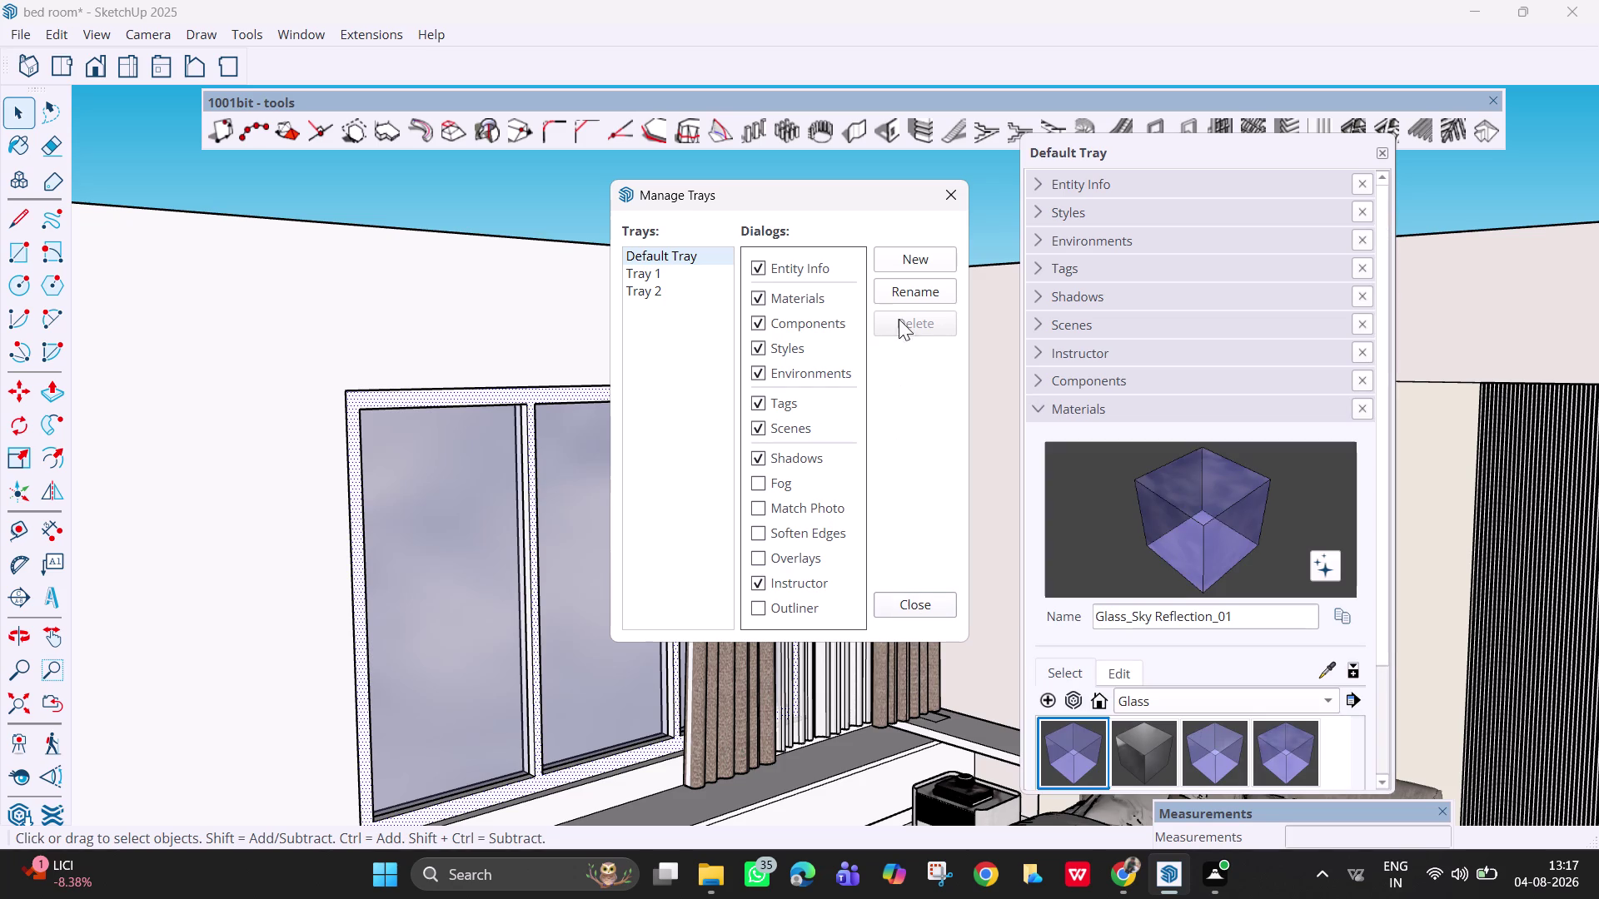
click(906, 600)
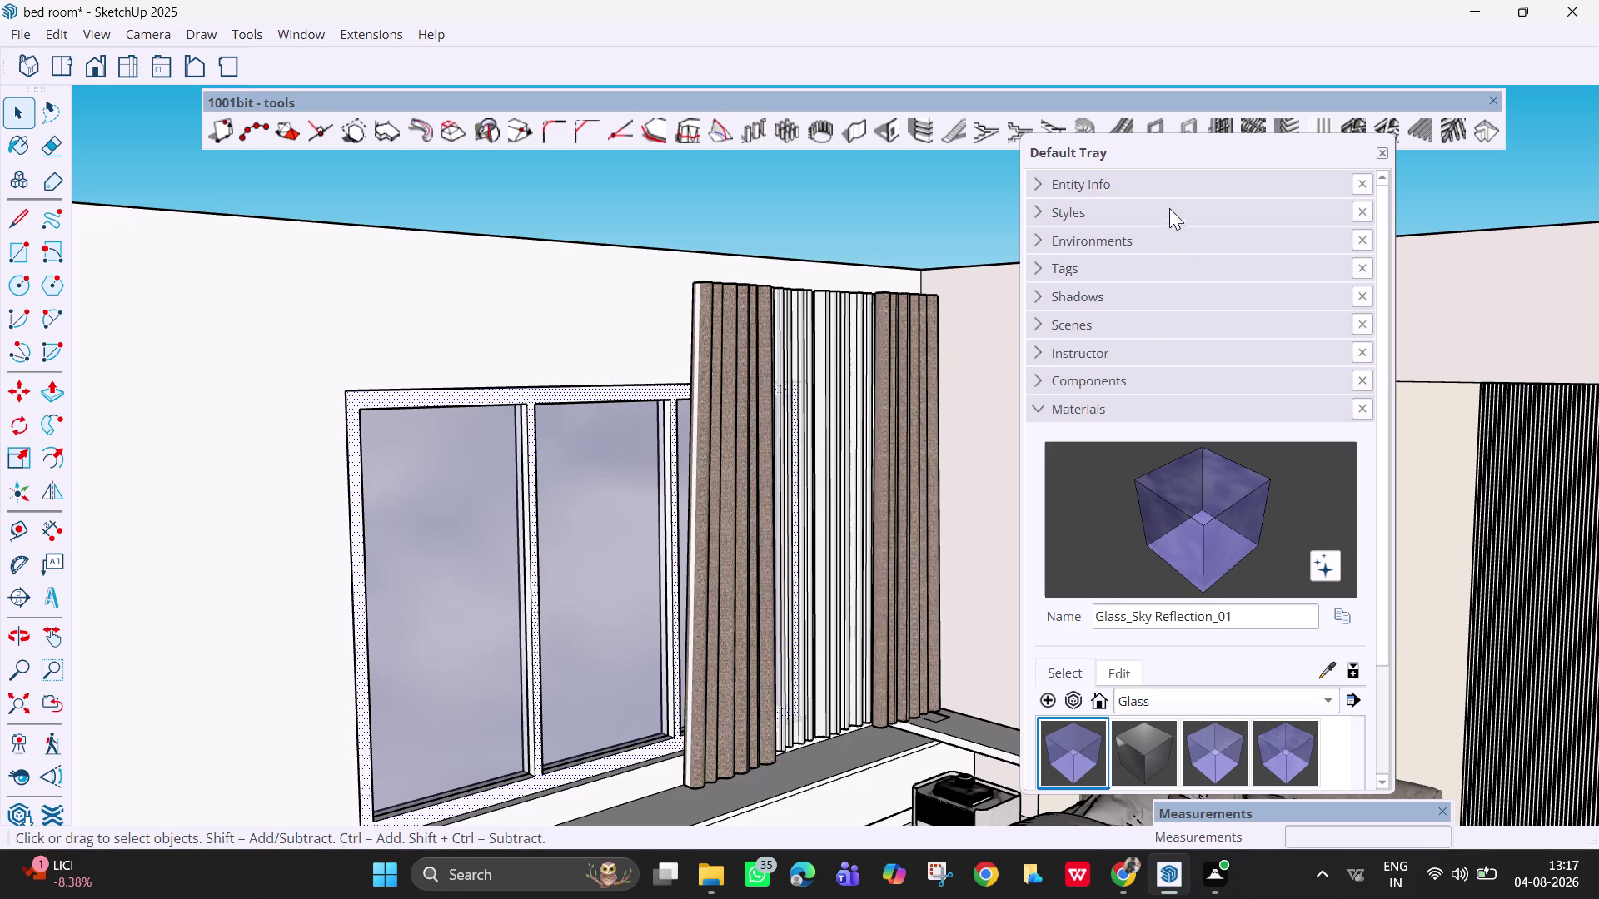
Browse the Asian Paints Colours of India material library.
click(1190, 708)
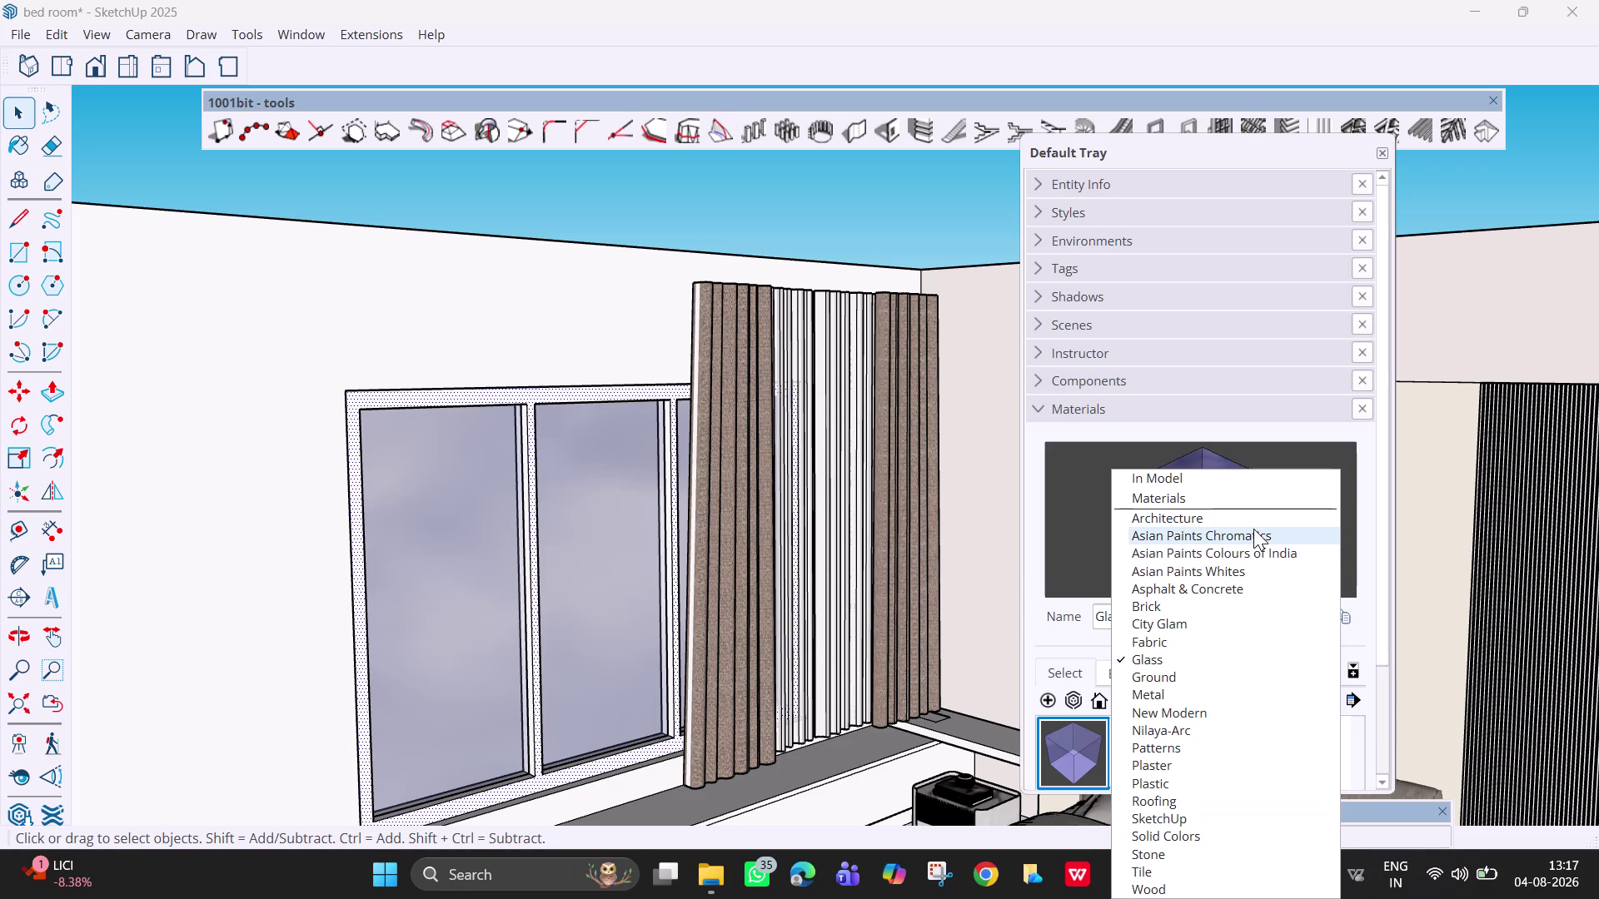
click(1261, 556)
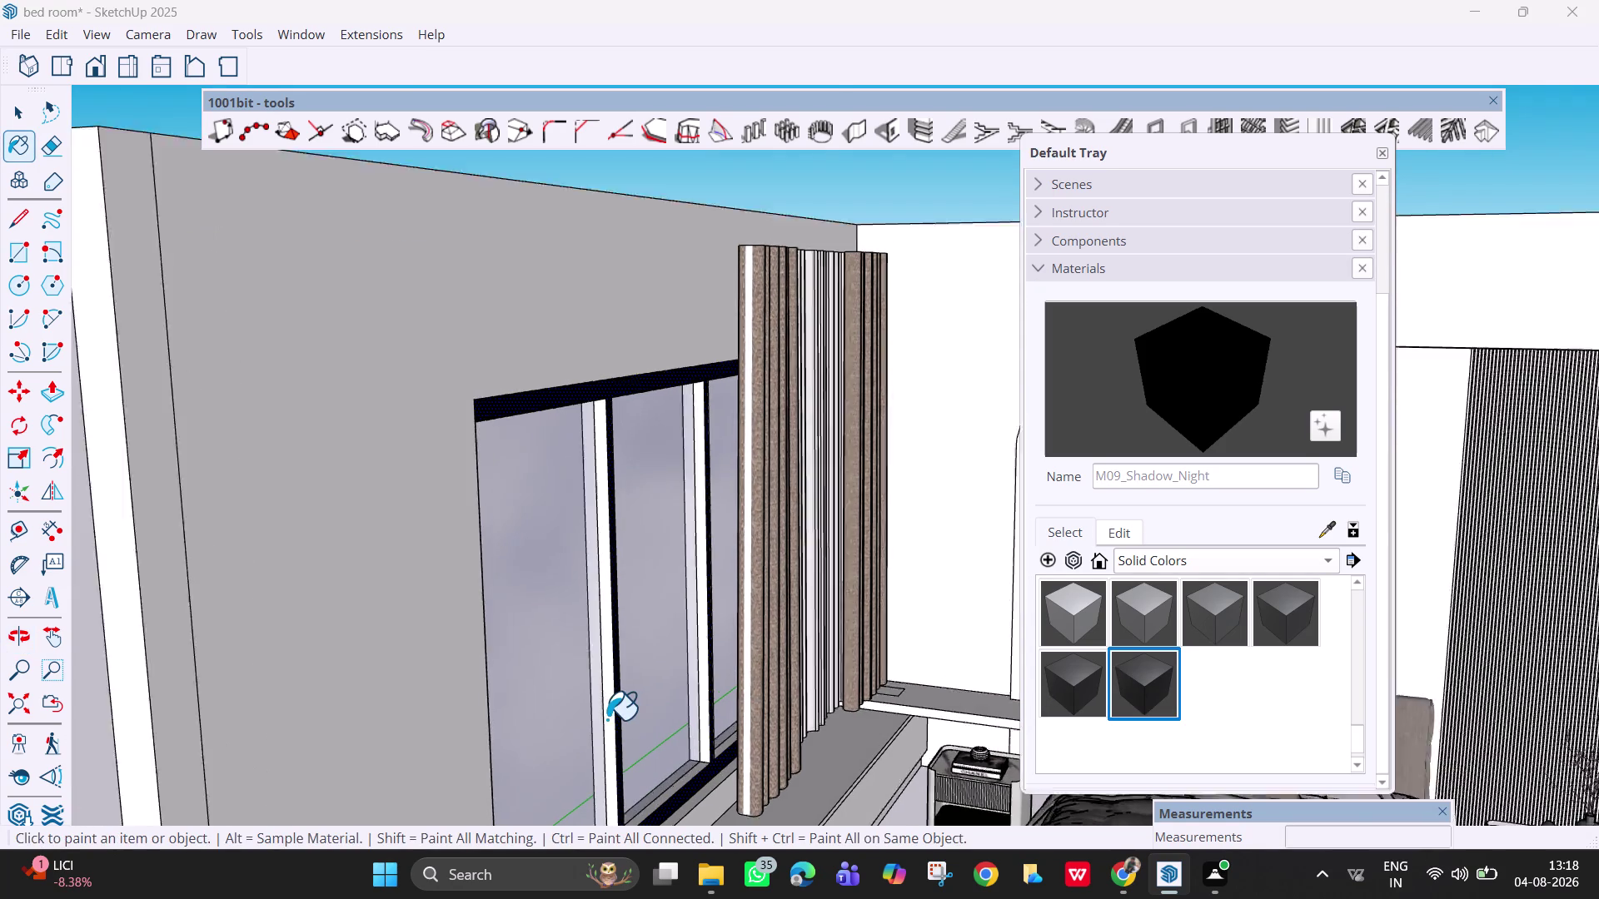
Orbit toward the window wall and paint window frame bars dark.
scroll(up, 3)
click(609, 720)
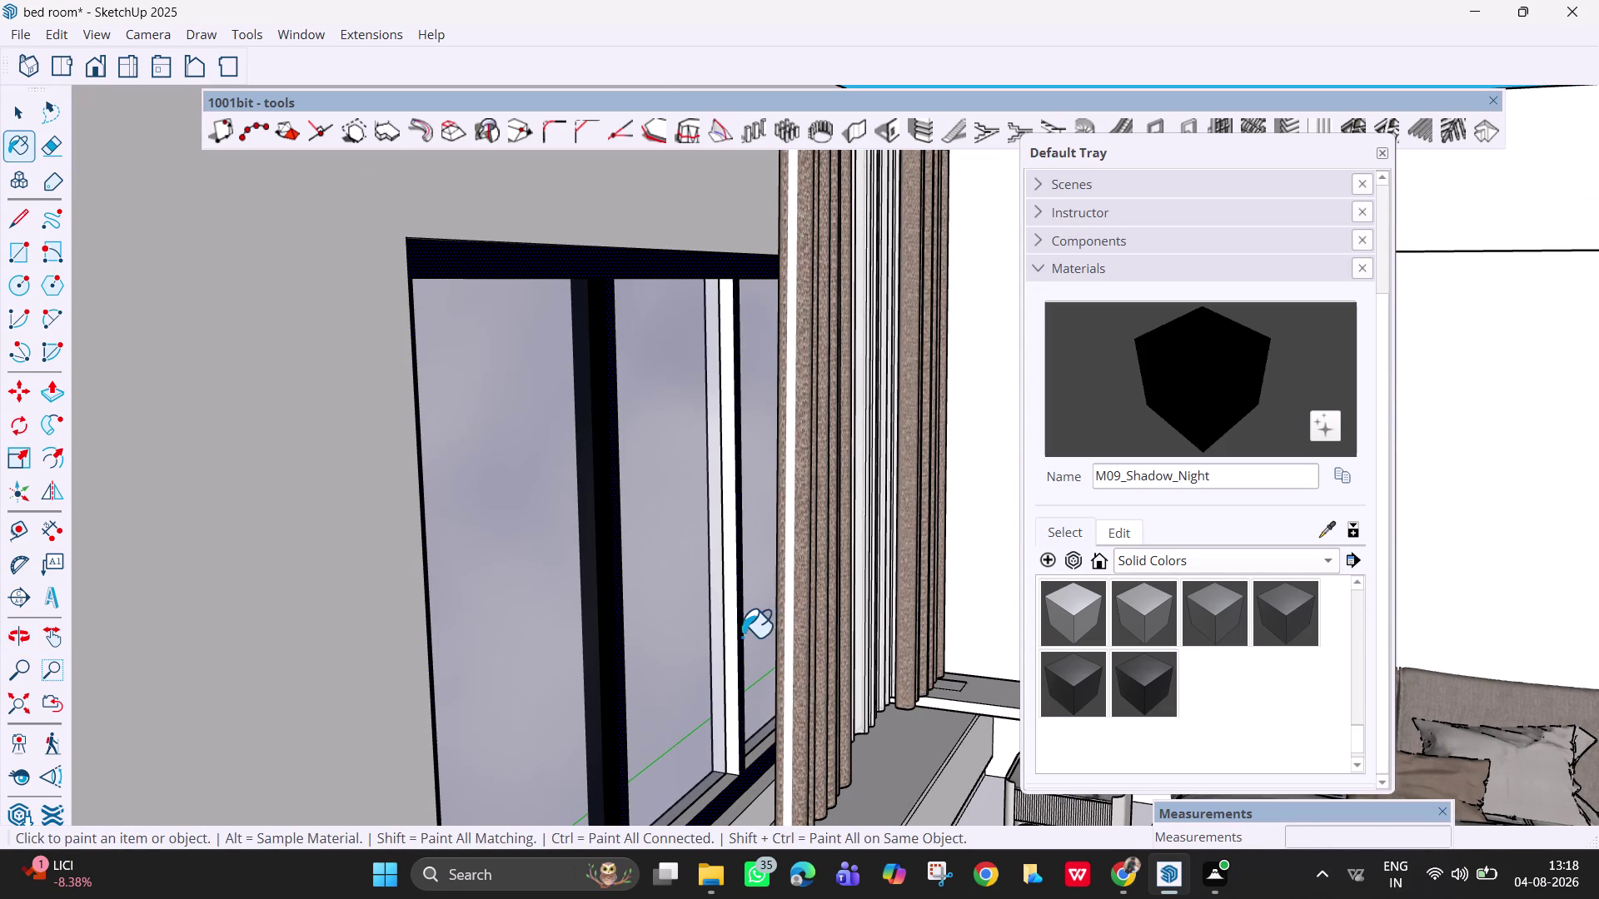
click(731, 638)
Paint the bottom frame, centre mullion and another frame part M08_Obsidian_Black.
middle_drag(726, 717, 473, 712)
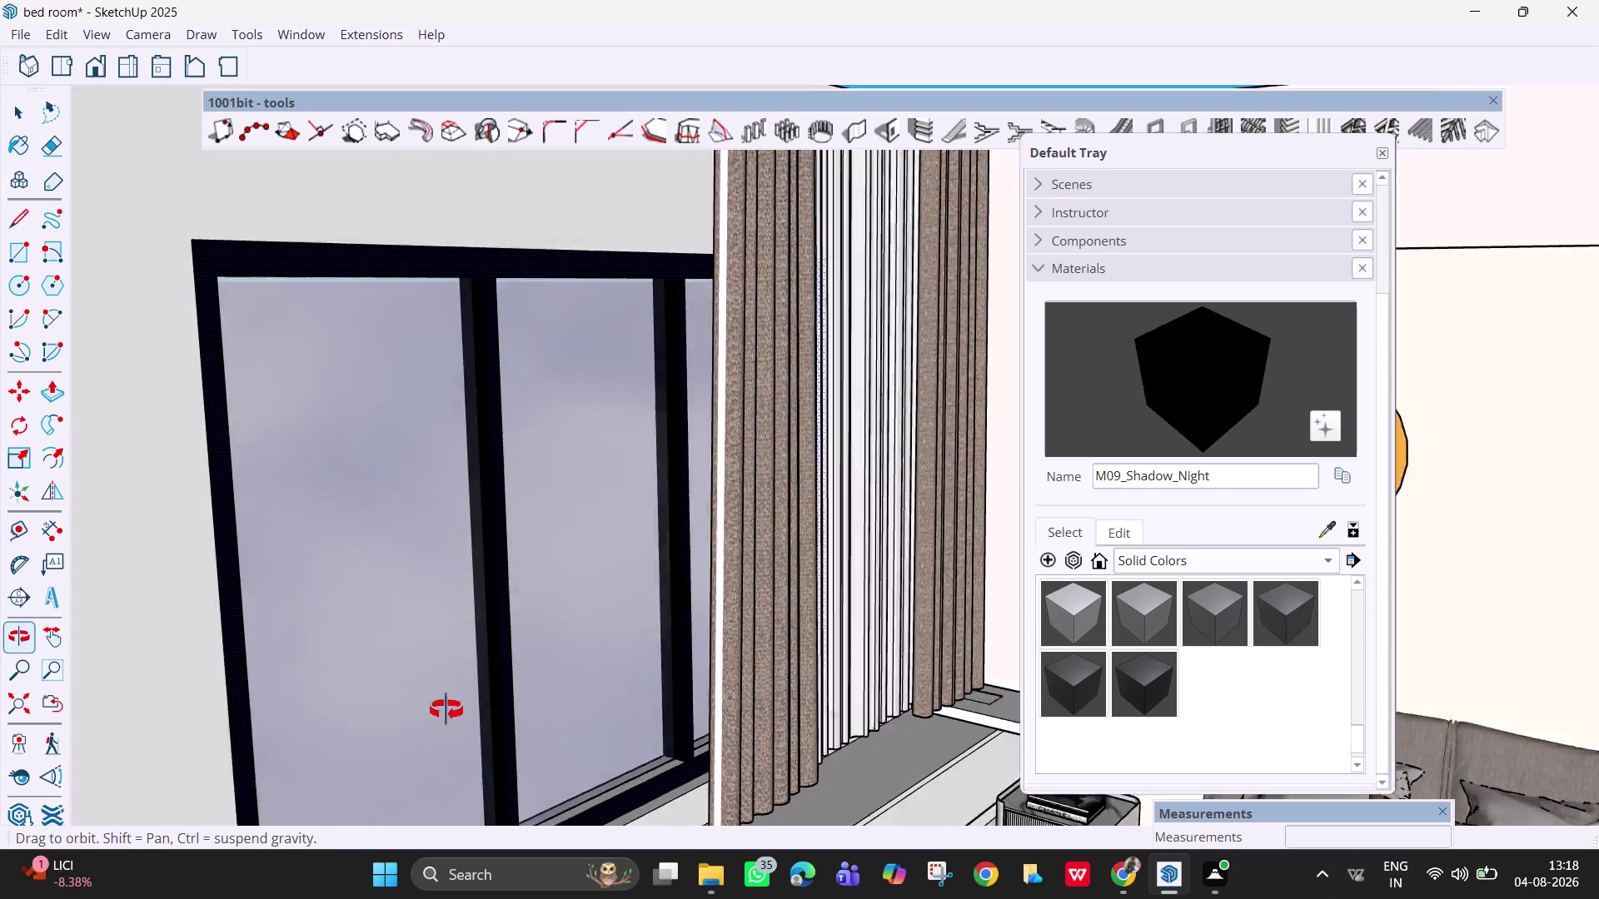
middle_drag(472, 711, 378, 714)
scroll(down, 3)
scroll(down, 3)
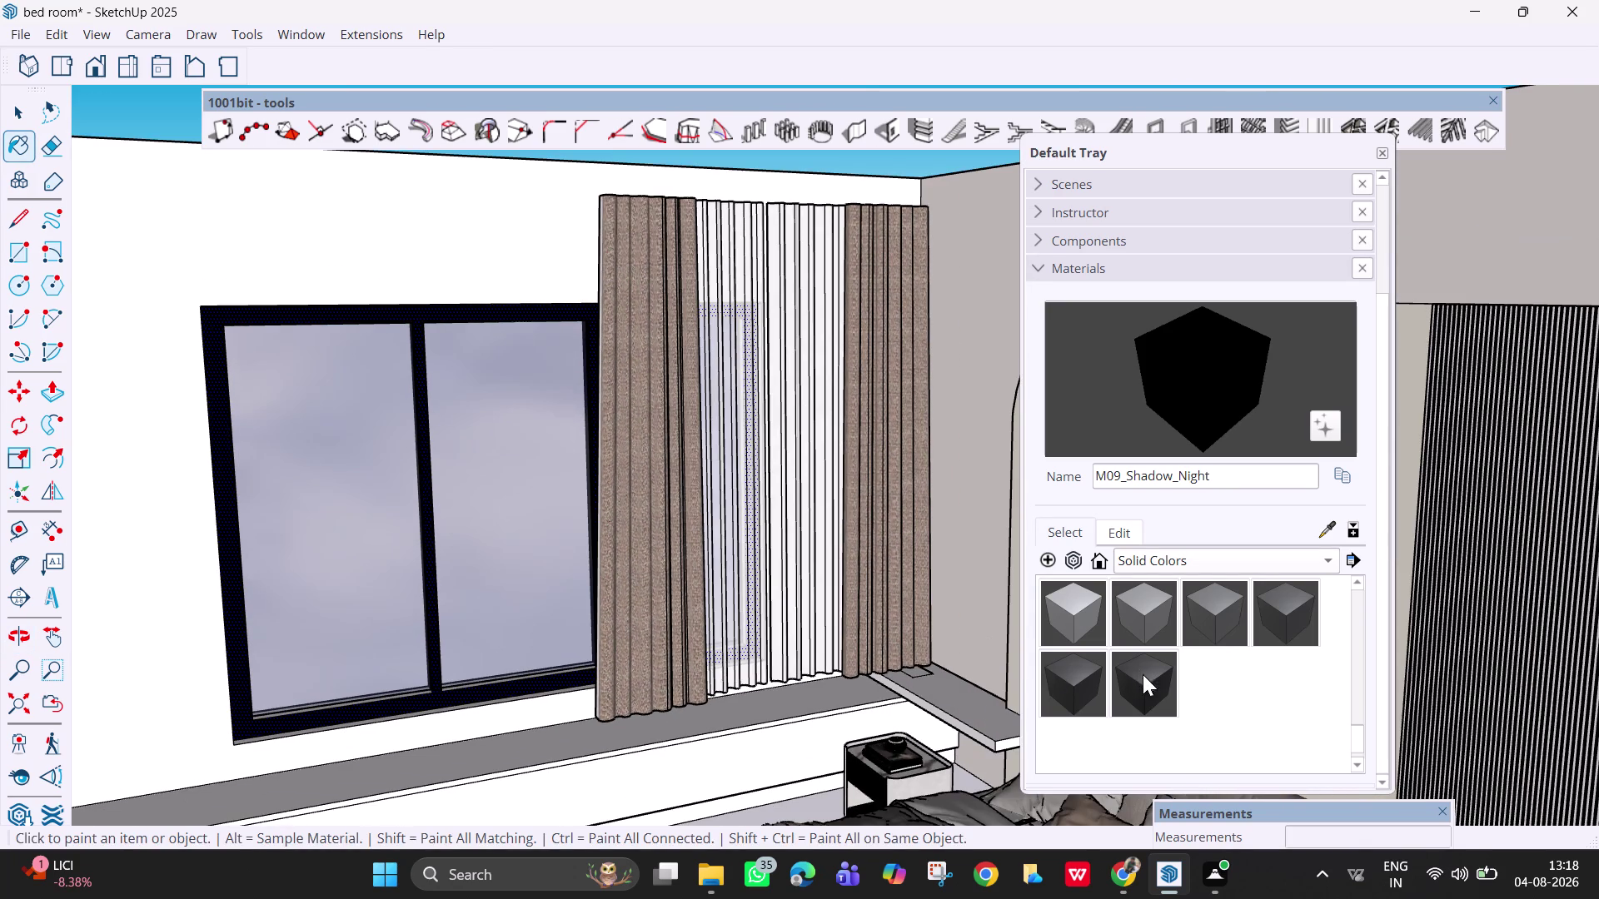
click(1059, 671)
click(432, 696)
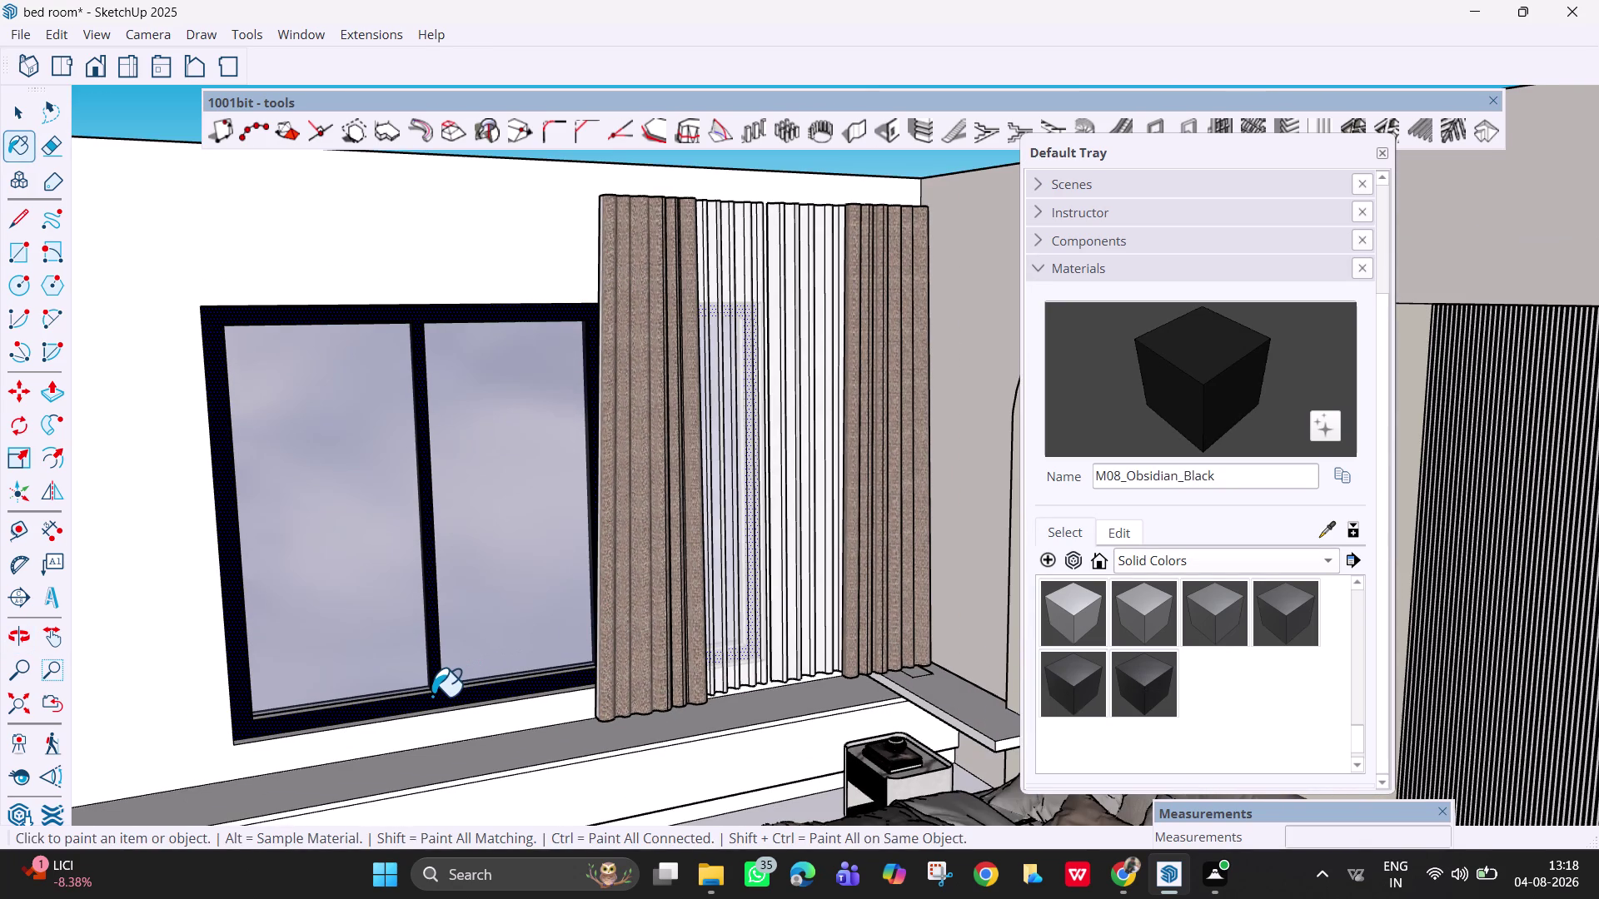
click(438, 666)
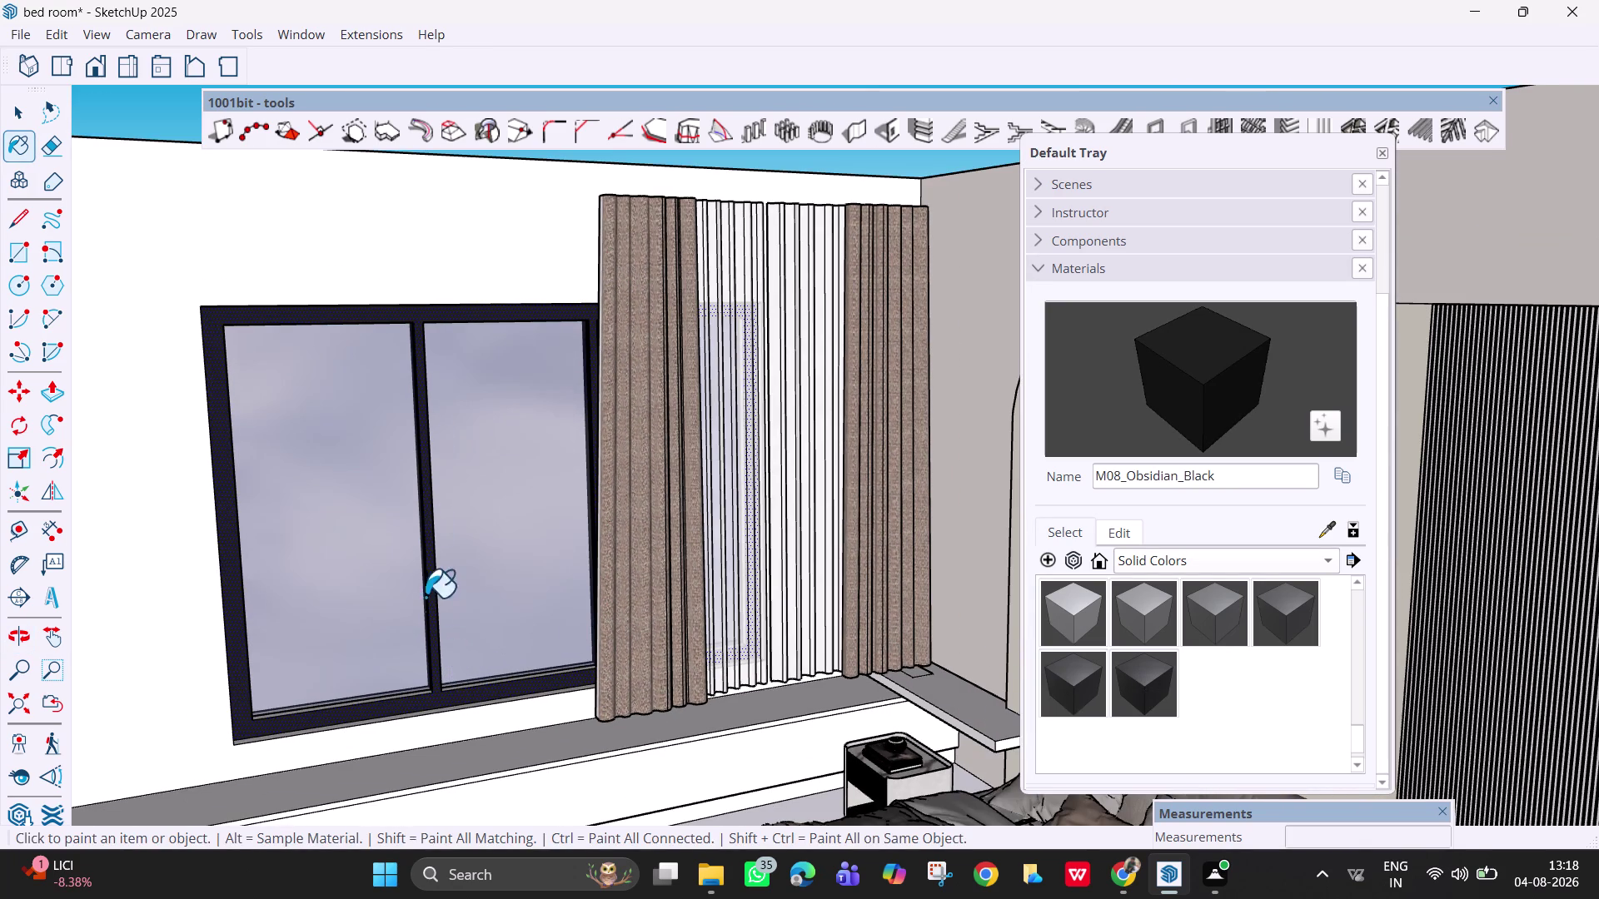
click(418, 320)
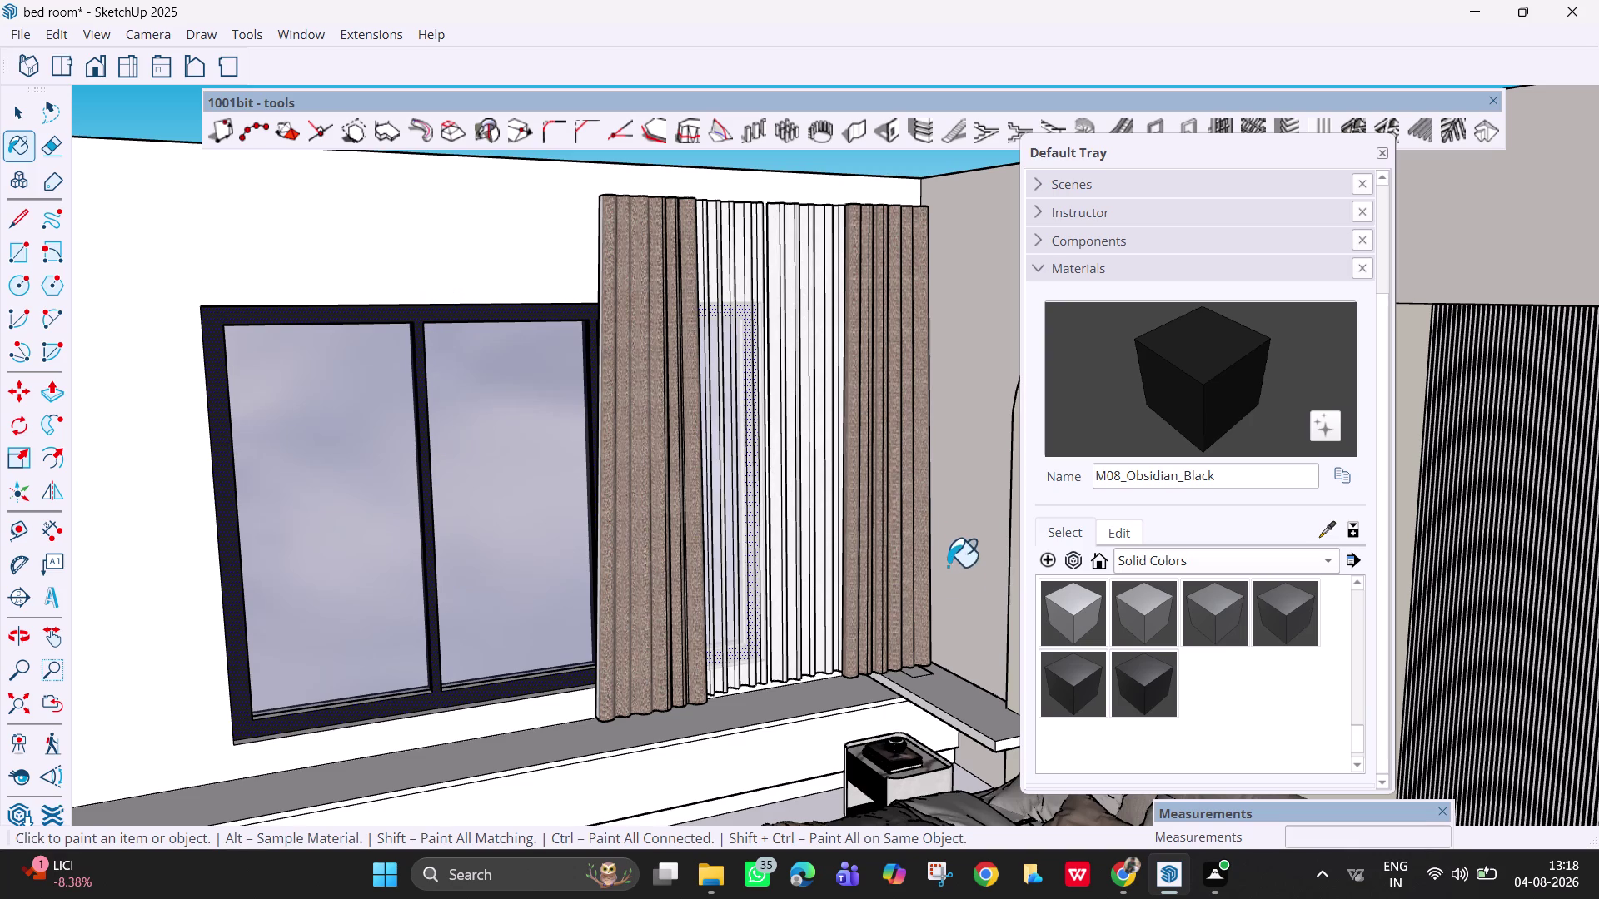
Paint the inside window frame and mullions light grey with M04_Stone_Frost, undoing grey glass.
click(1073, 669)
click(1068, 610)
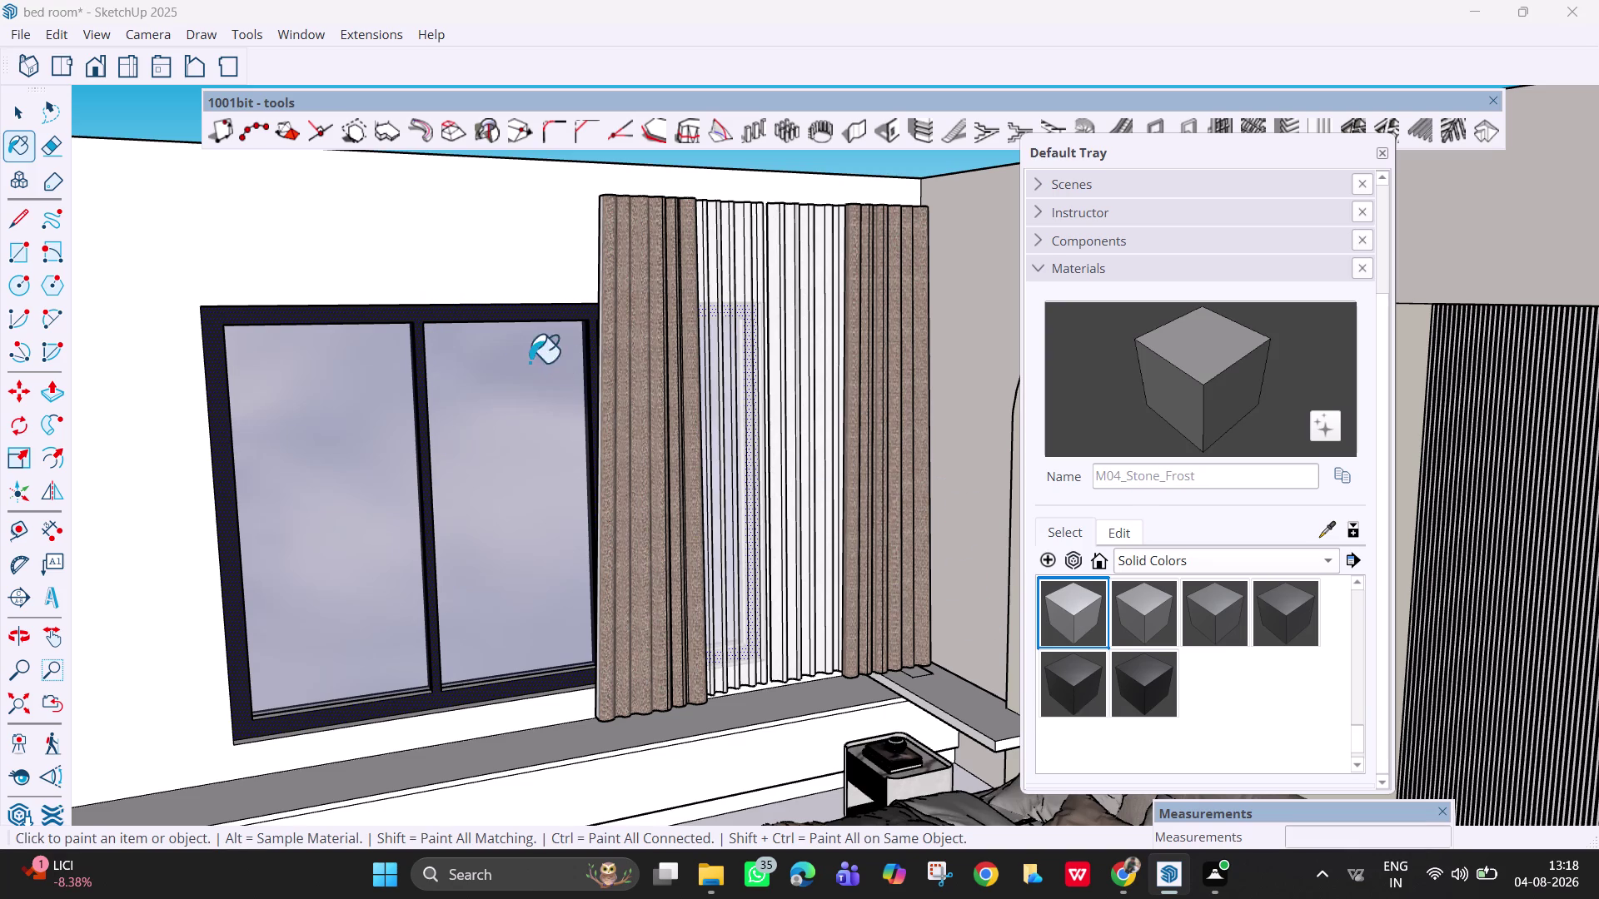
click(422, 325)
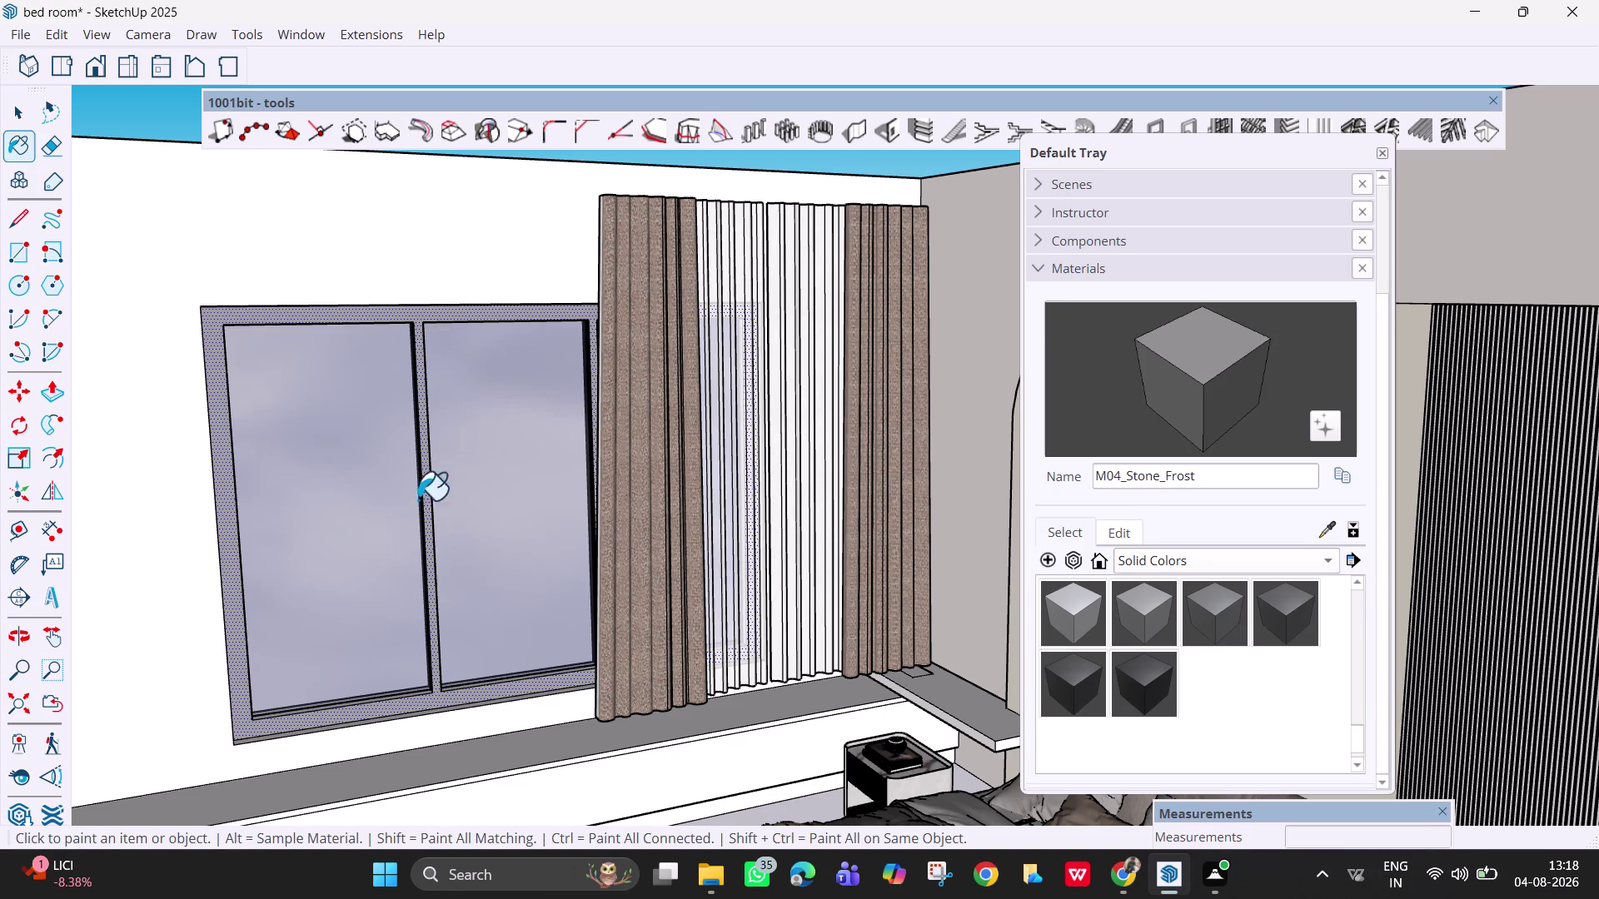
middle_drag(422, 590, 666, 580)
middle_drag(591, 501, 706, 558)
click(605, 662)
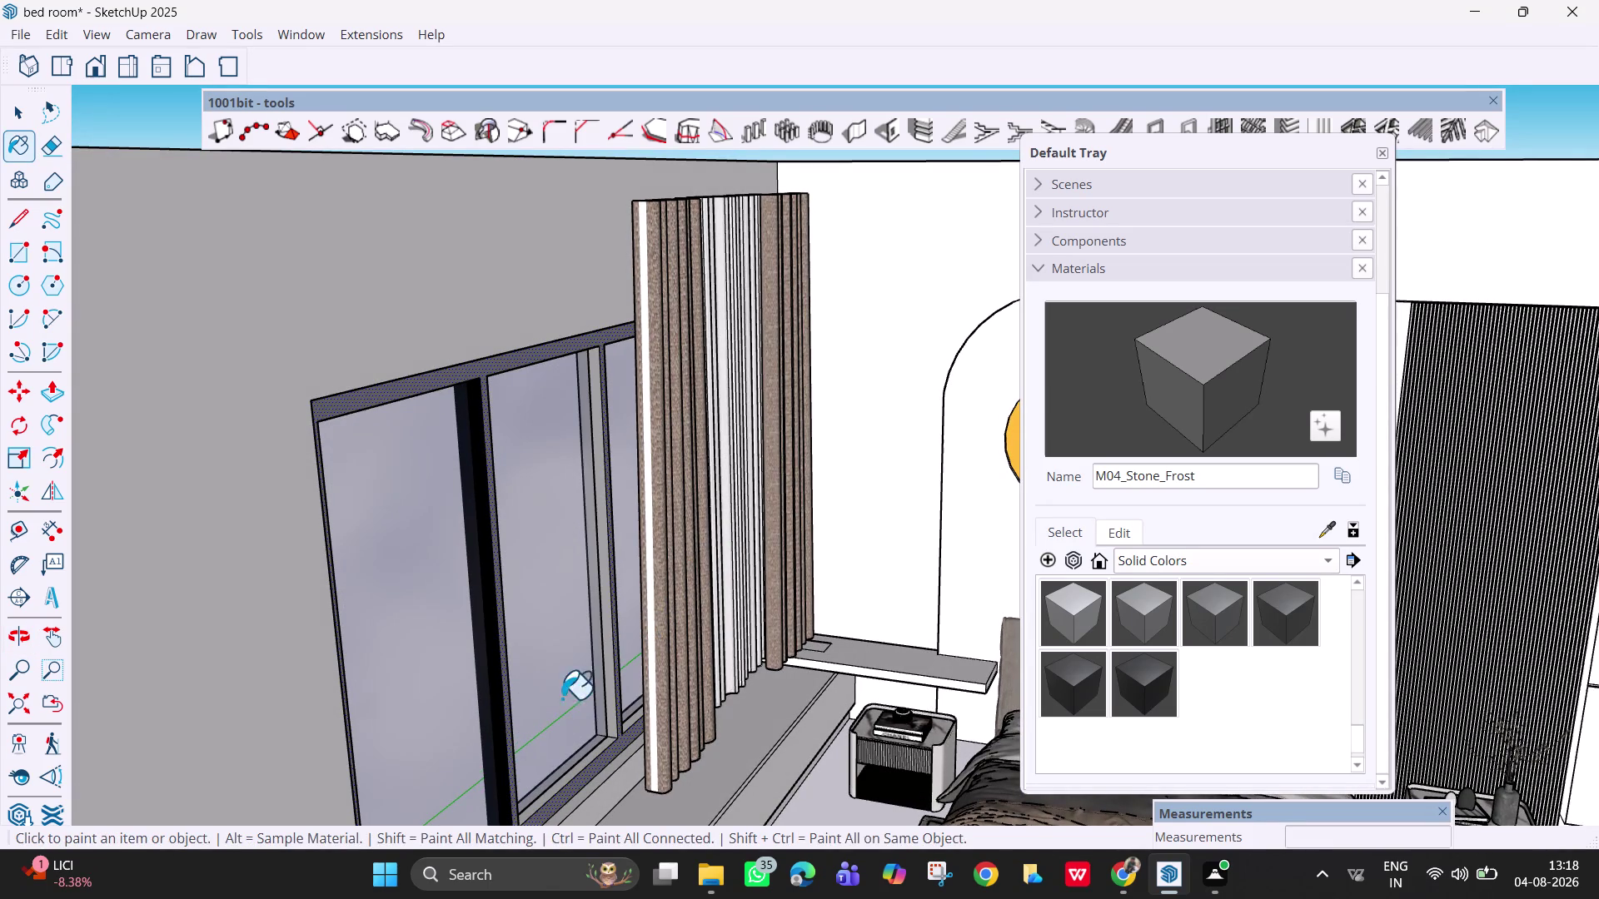
click(488, 732)
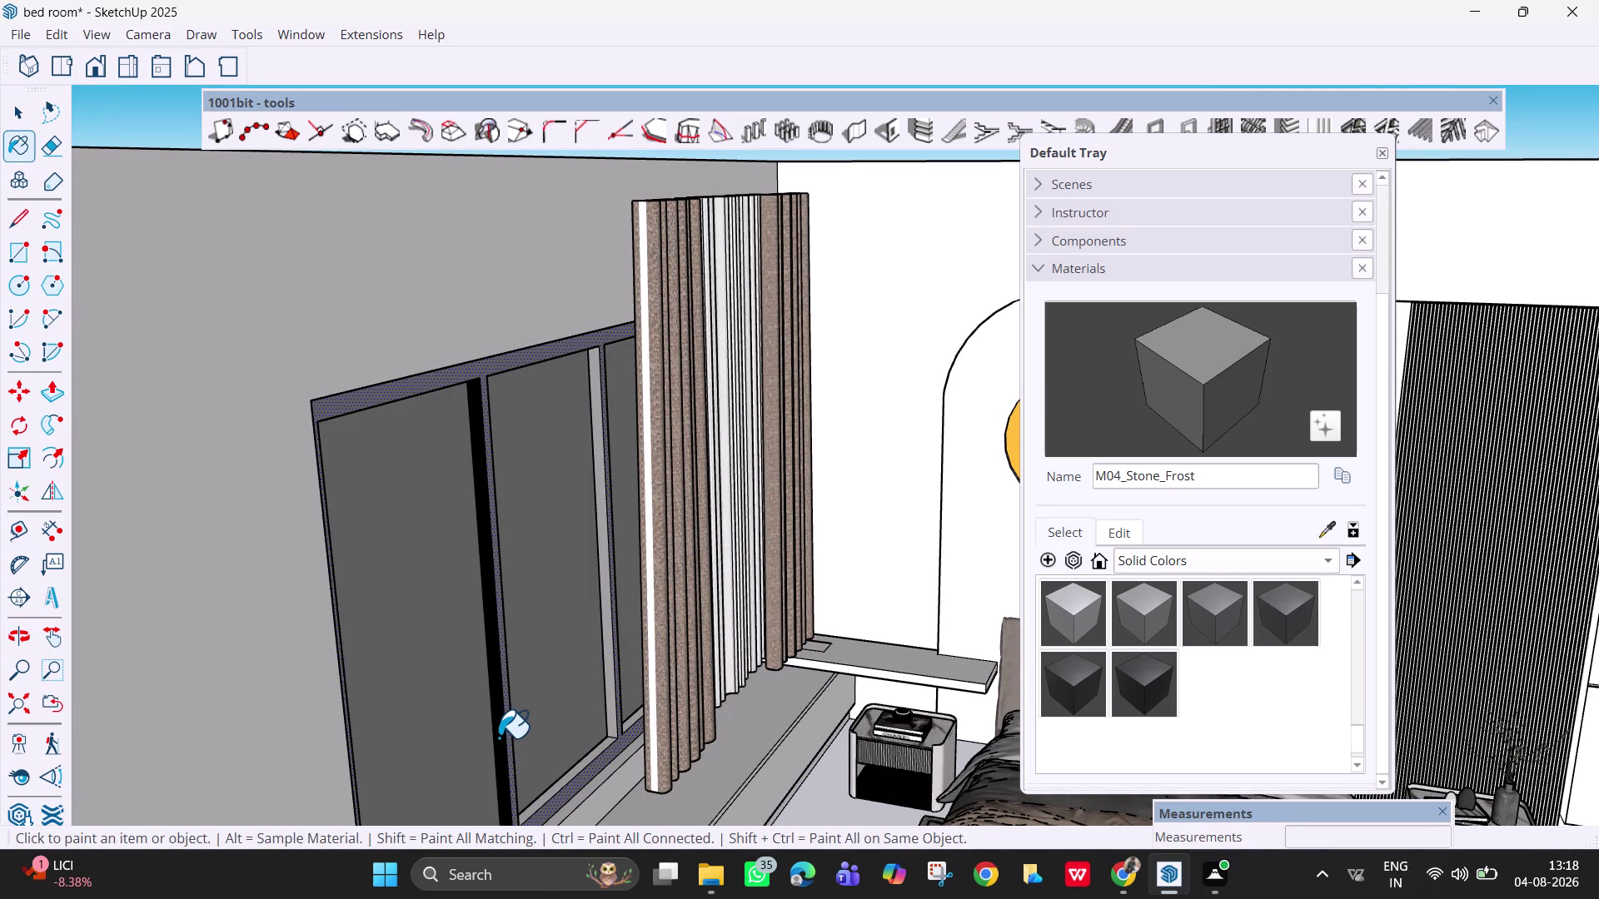
key(ctrl+z)
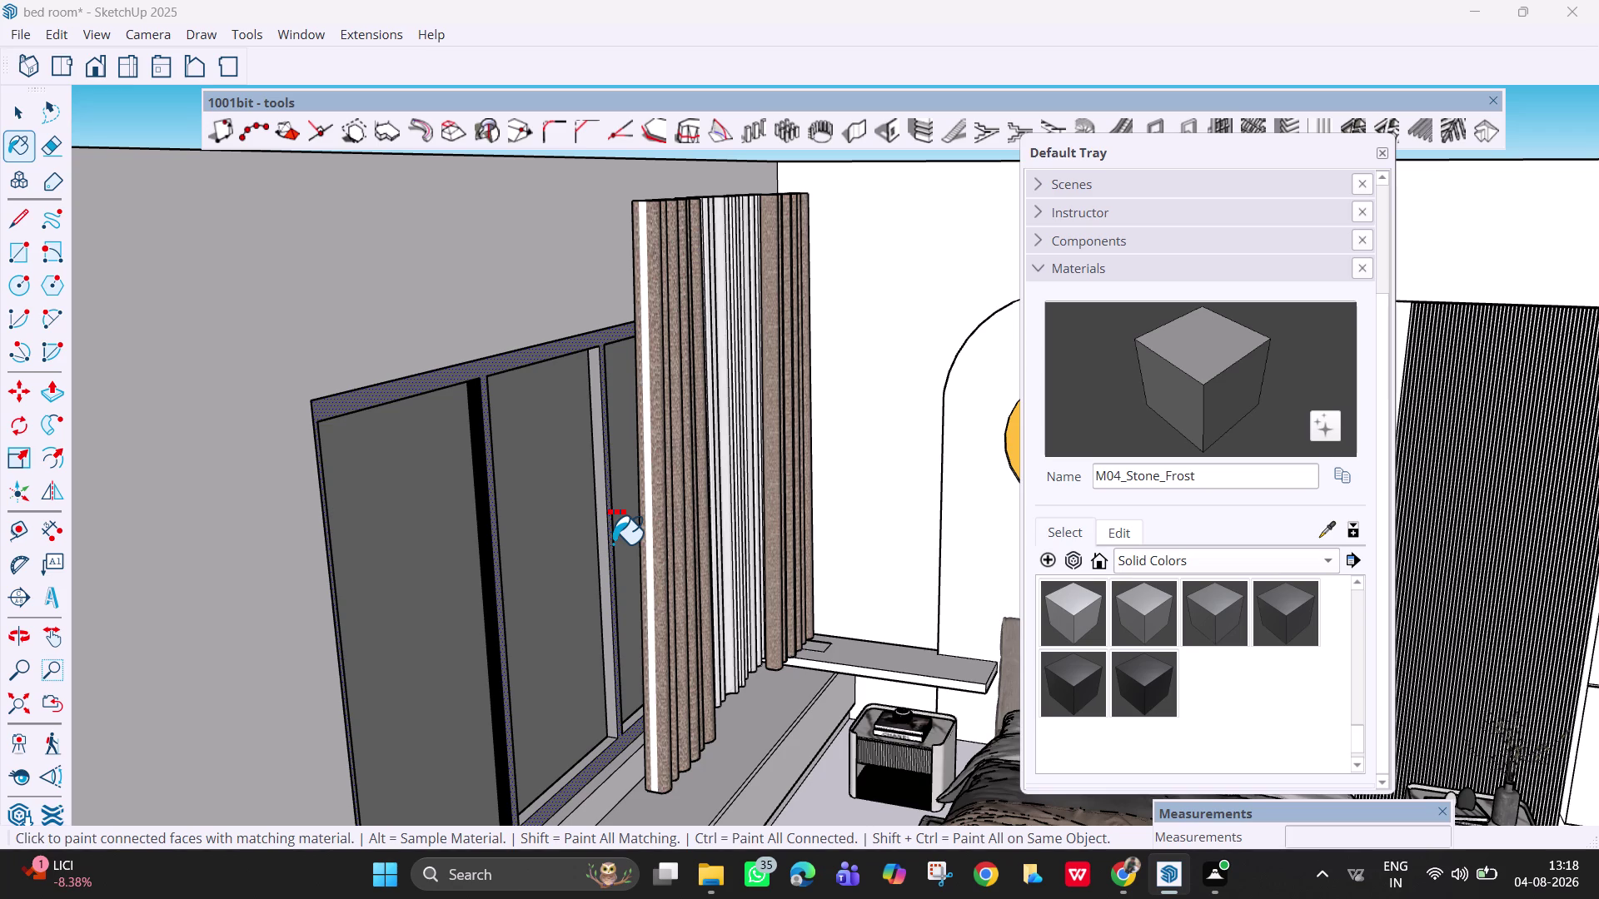
click(497, 629)
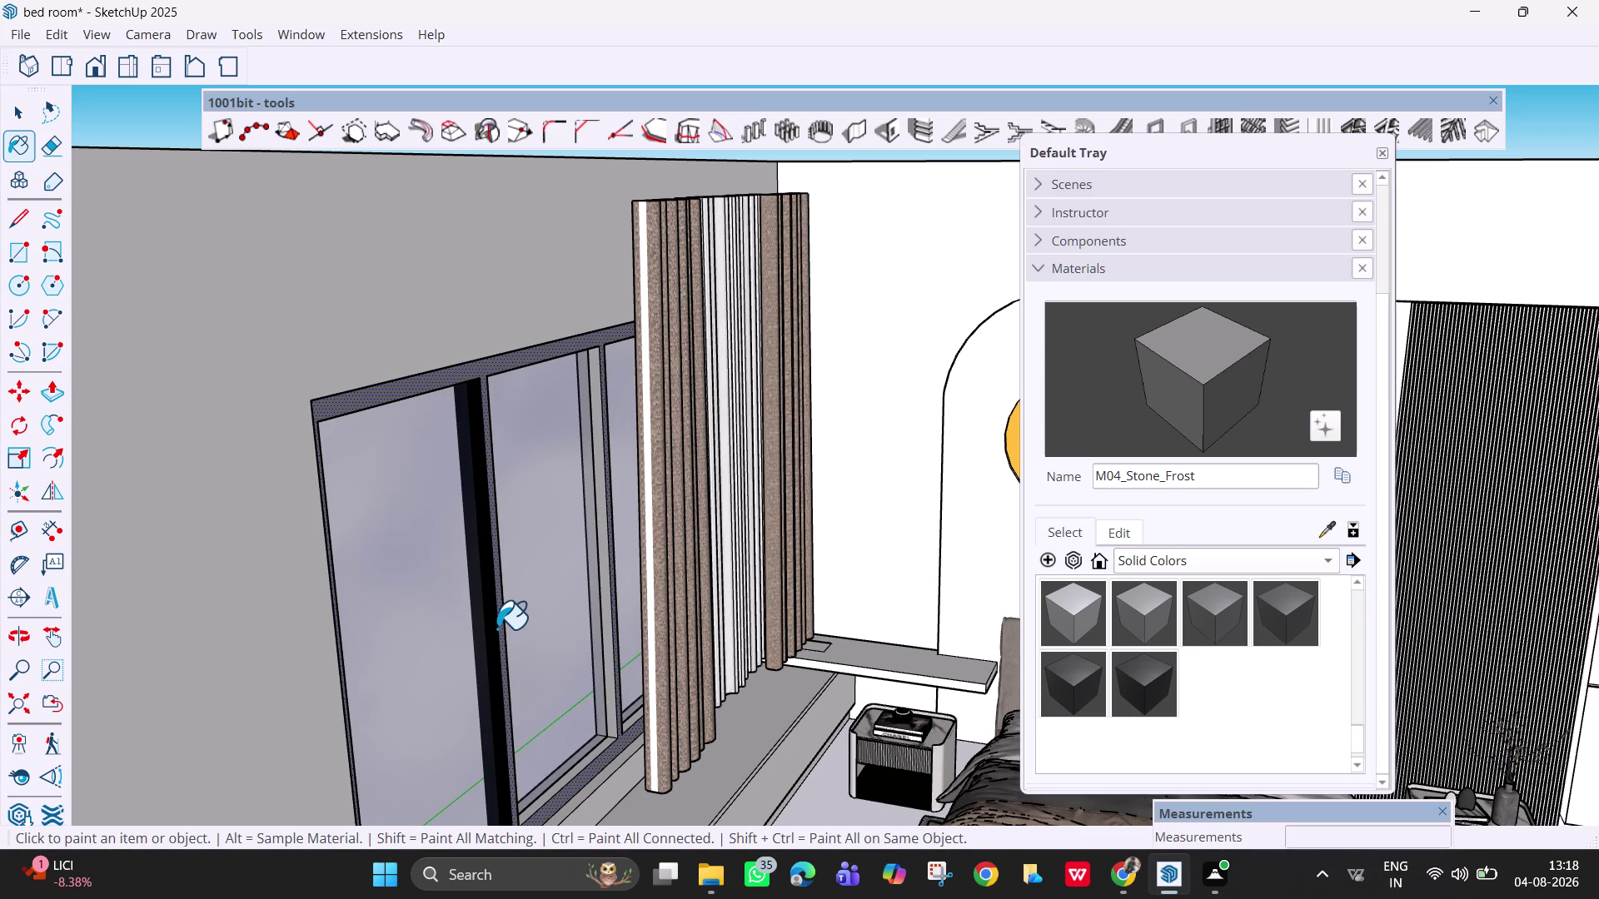
scroll(up, 3)
click(490, 629)
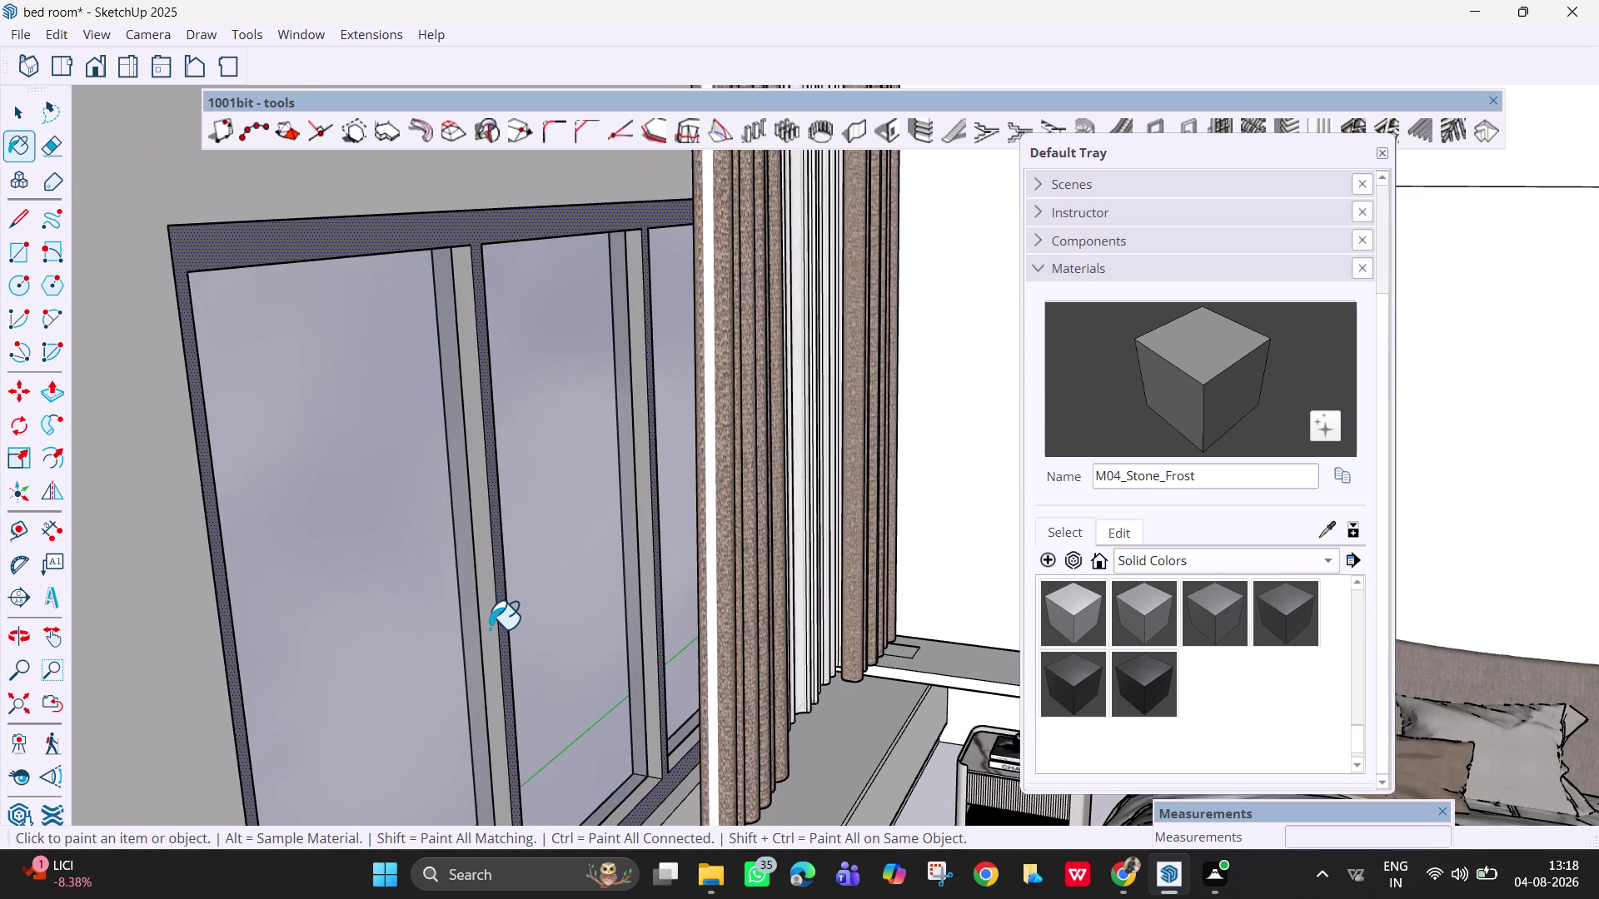
scroll(down, 3)
Orbit outside the window wall and paint the exterior frame and mullions light grey.
middle_drag(687, 650, 388, 602)
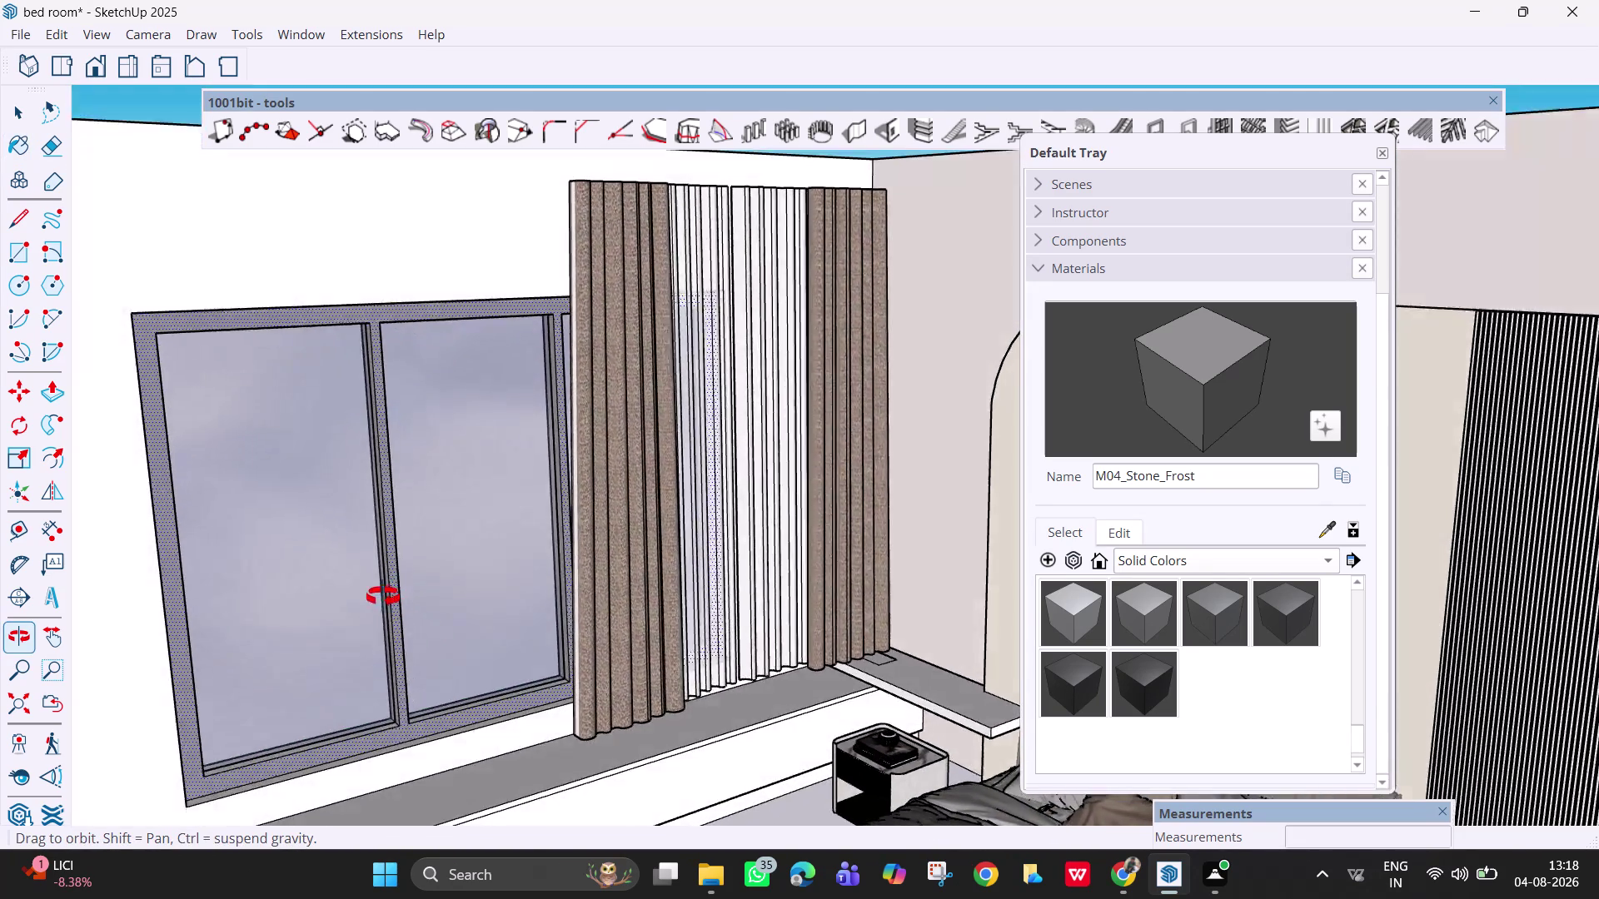
middle_drag(388, 601, 367, 590)
middle_drag(456, 602, 435, 509)
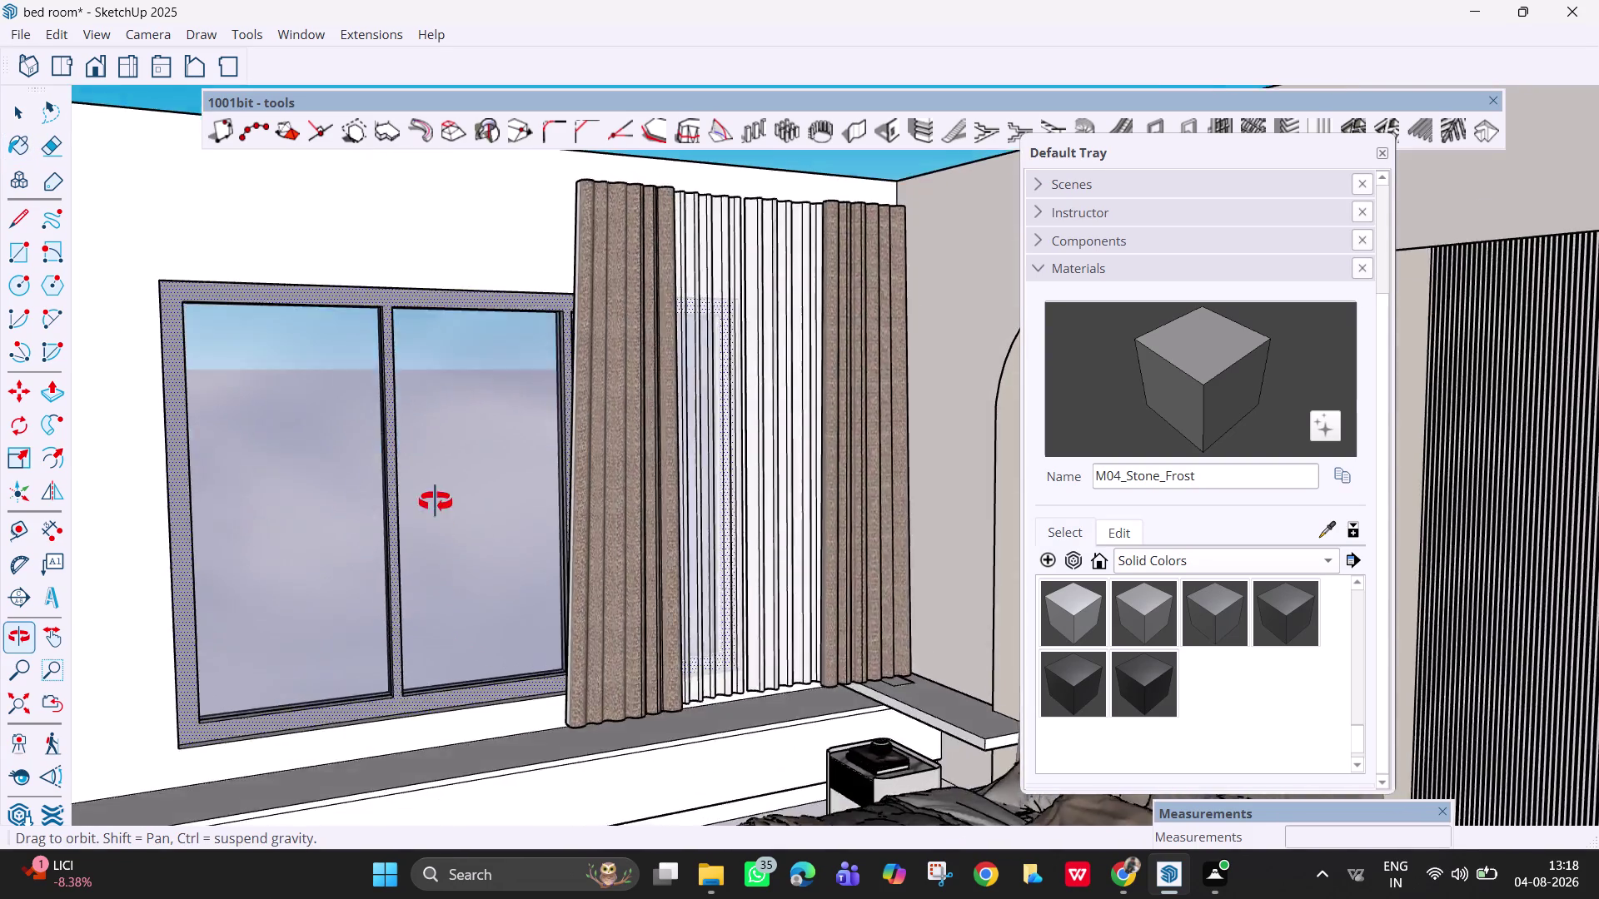
middle_drag(435, 510, 786, 544)
scroll(down, 3)
middle_drag(425, 659, 805, 653)
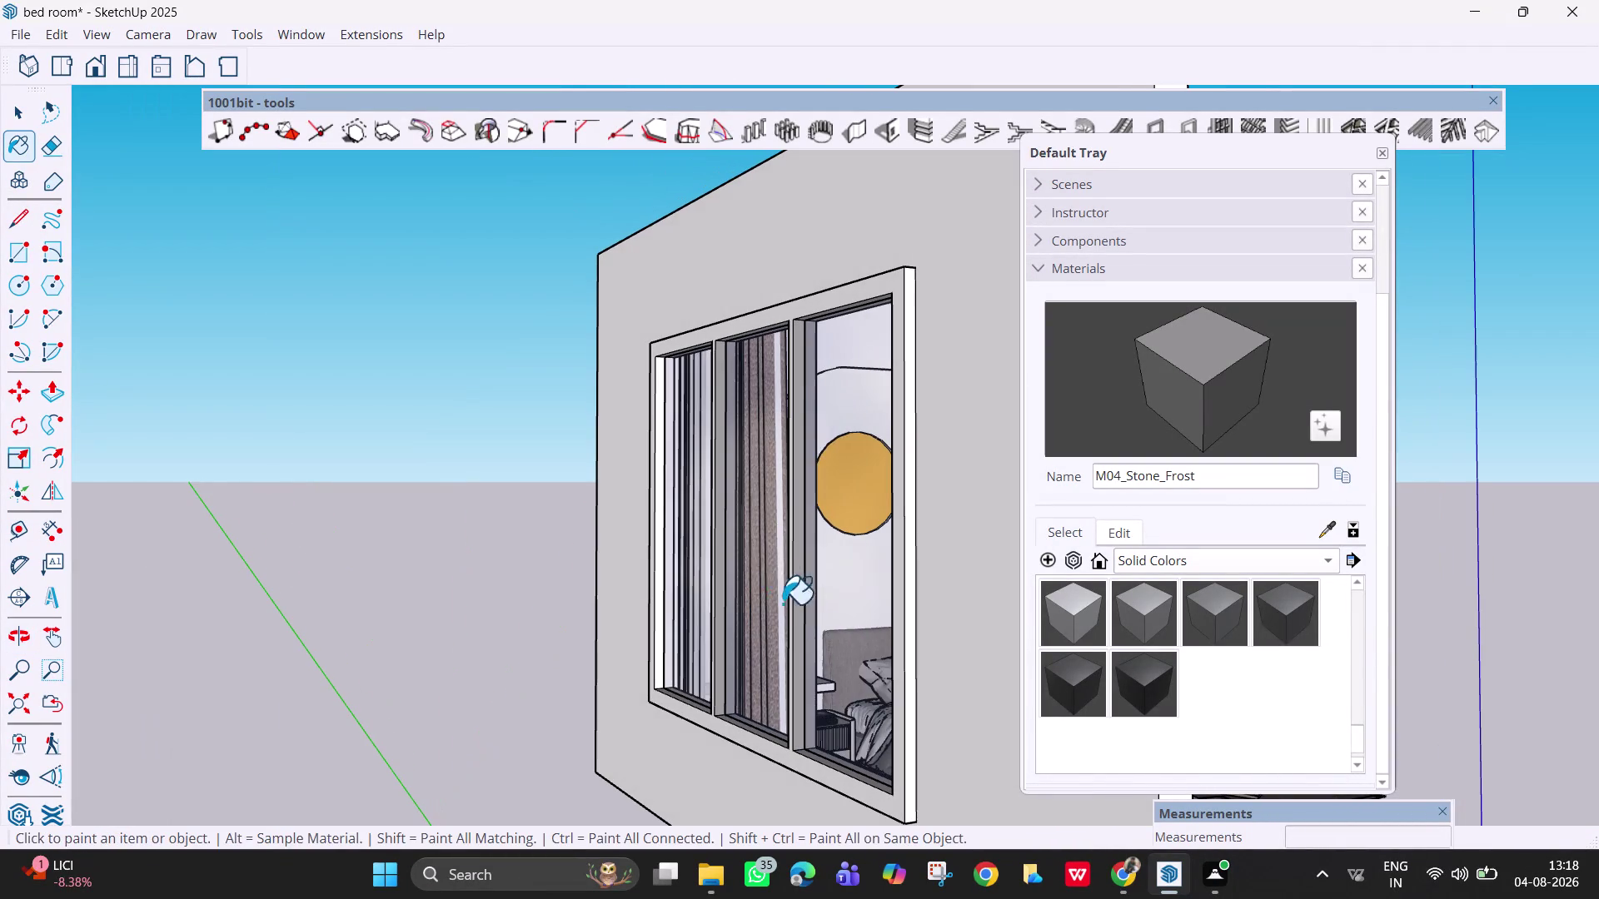
click(897, 291)
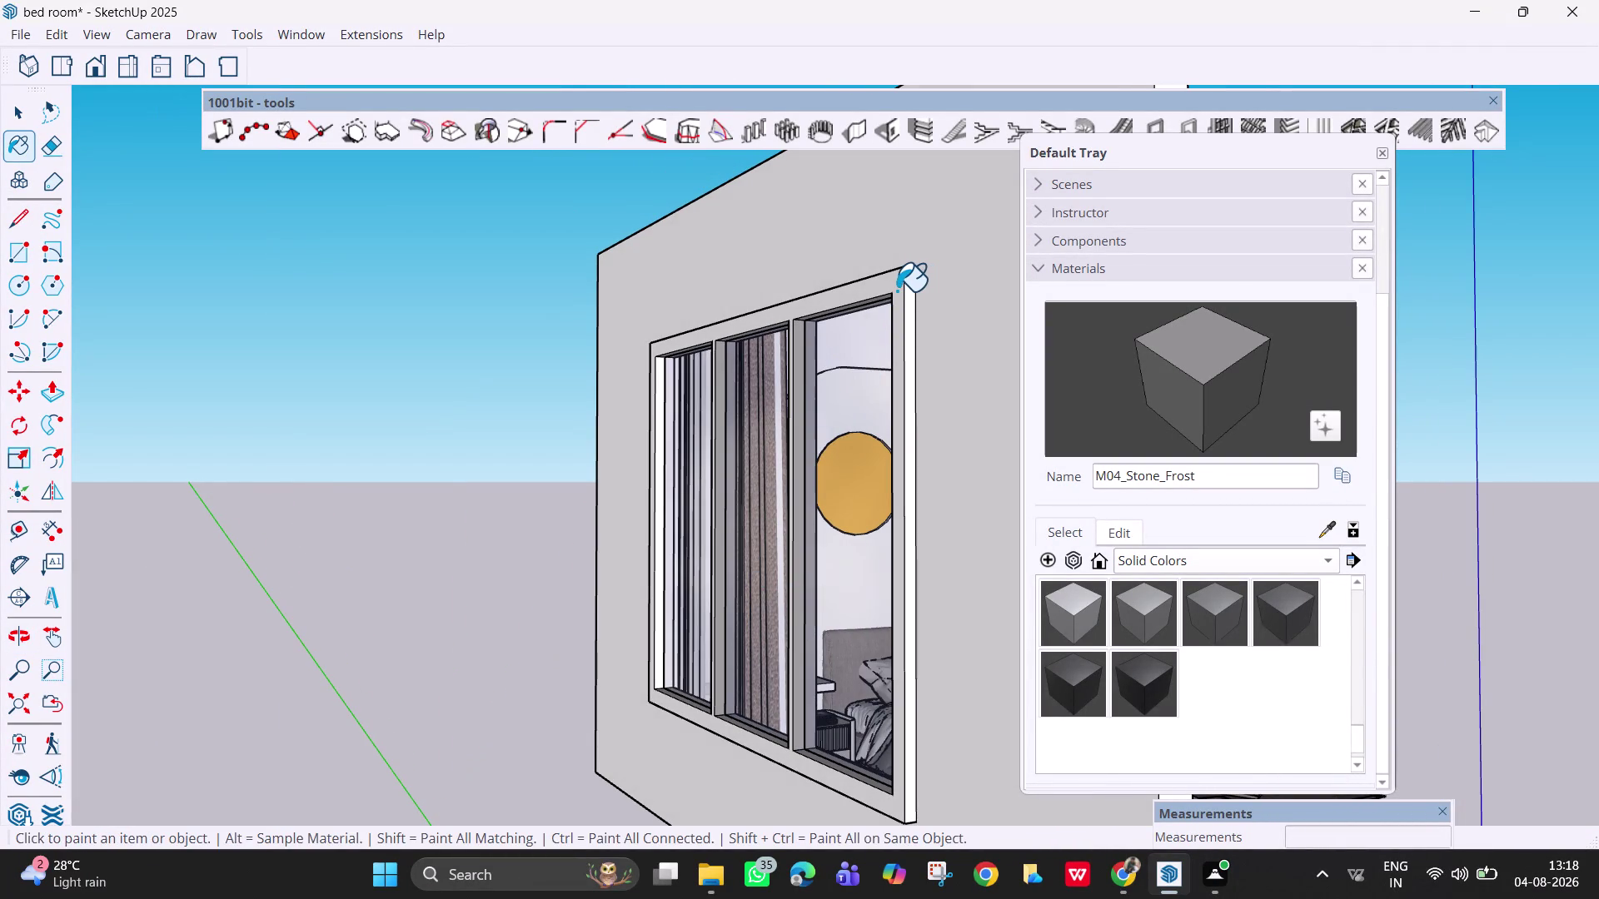
click(911, 325)
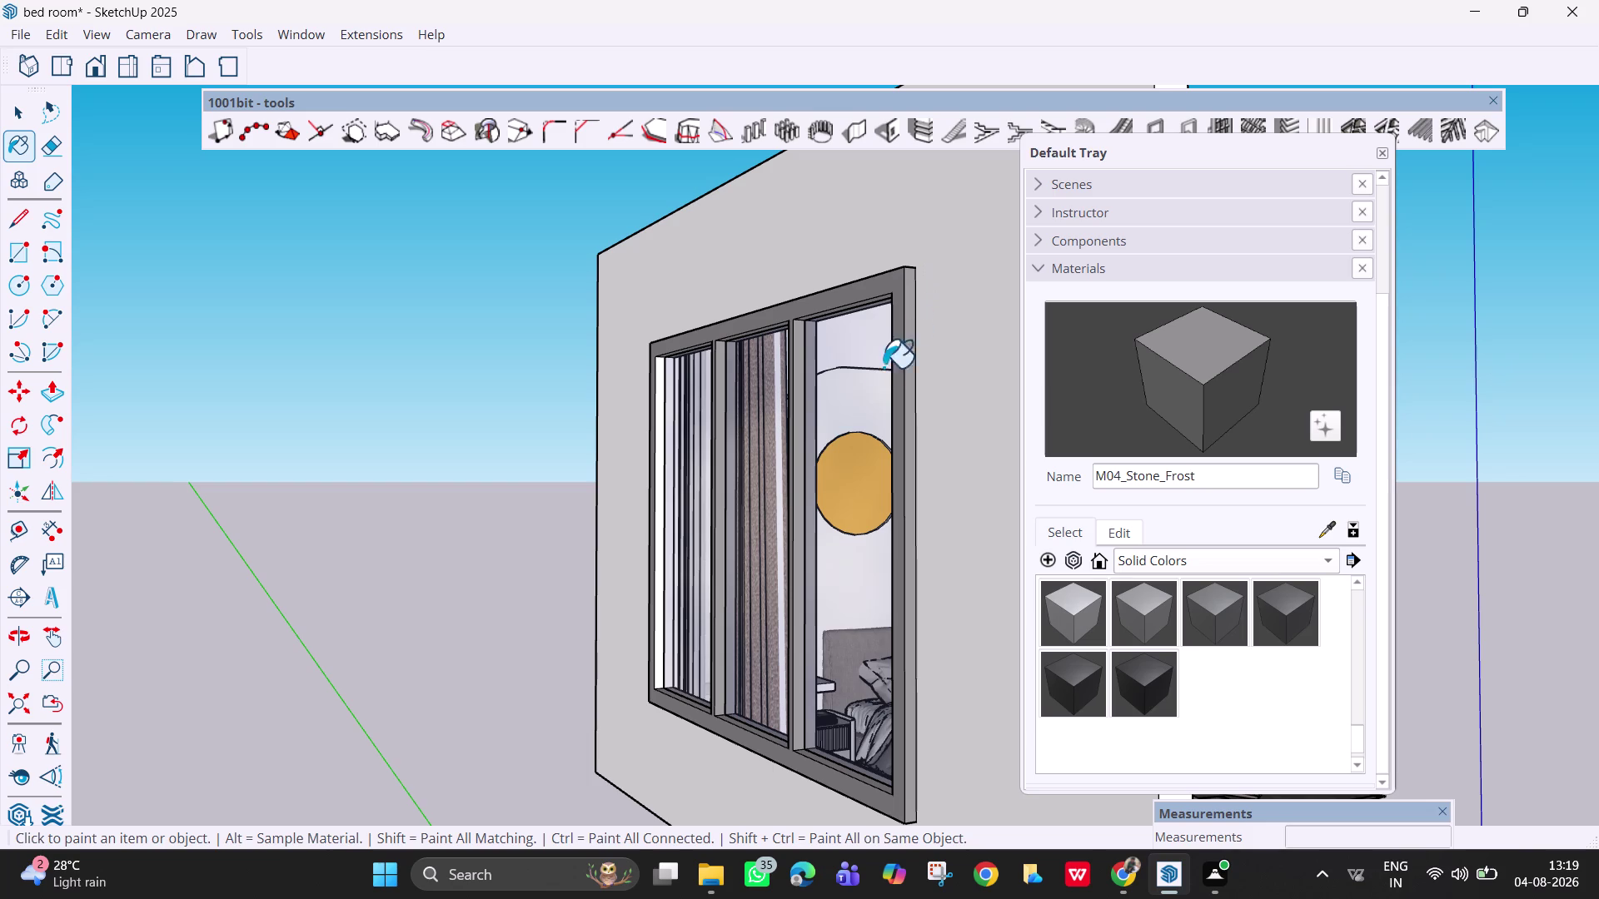
middle_drag(826, 617, 968, 709)
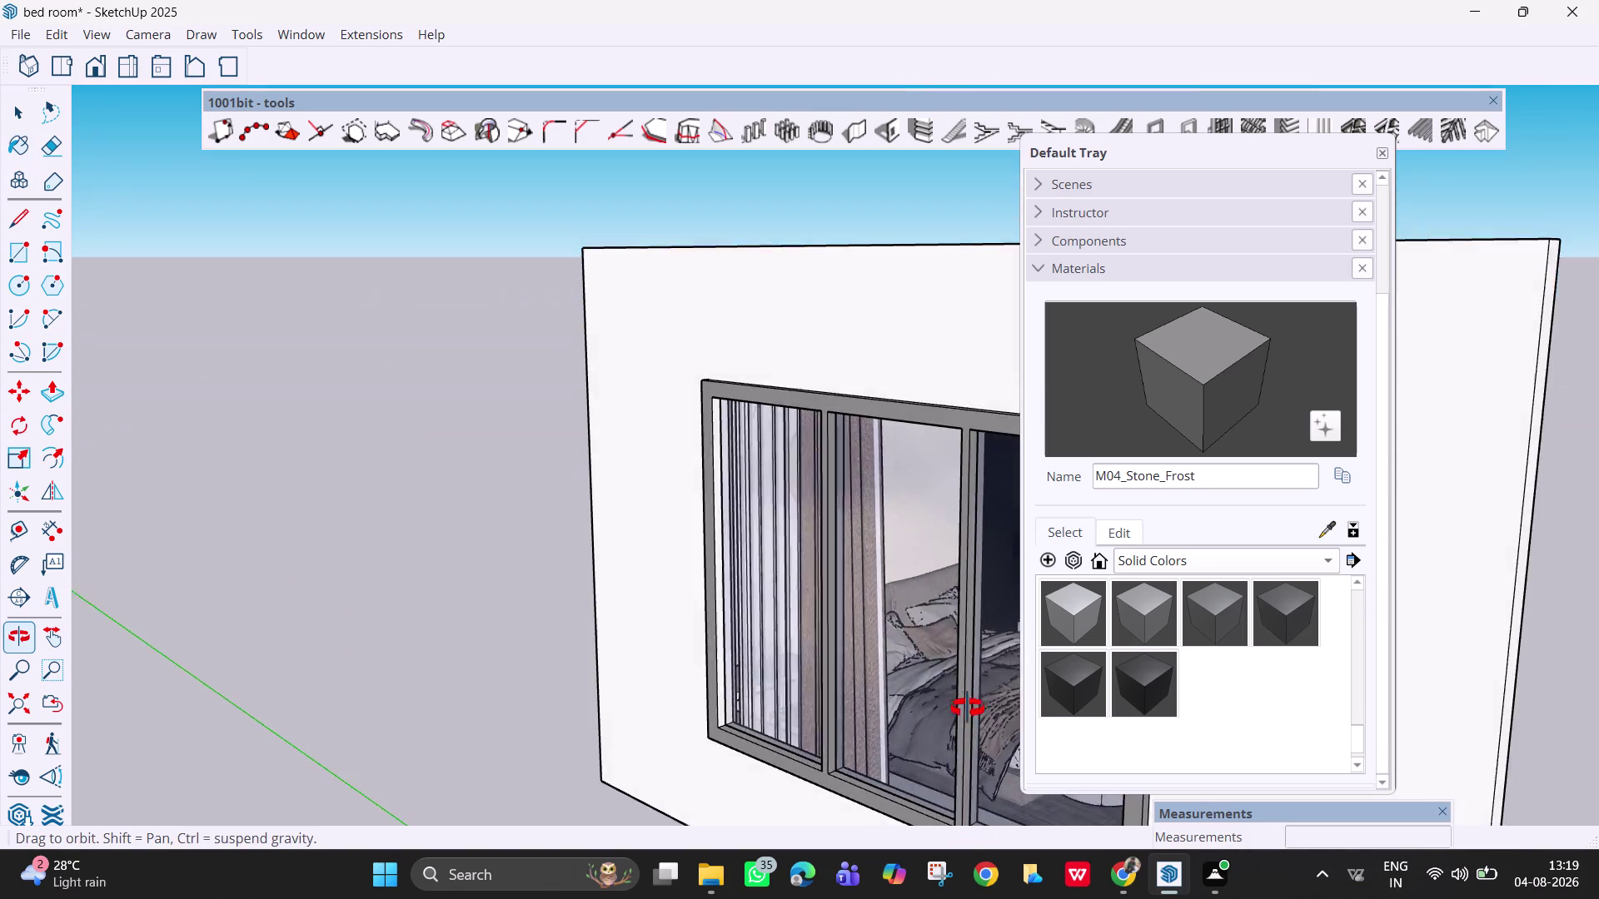
middle_drag(969, 709, 910, 672)
scroll(up, 3)
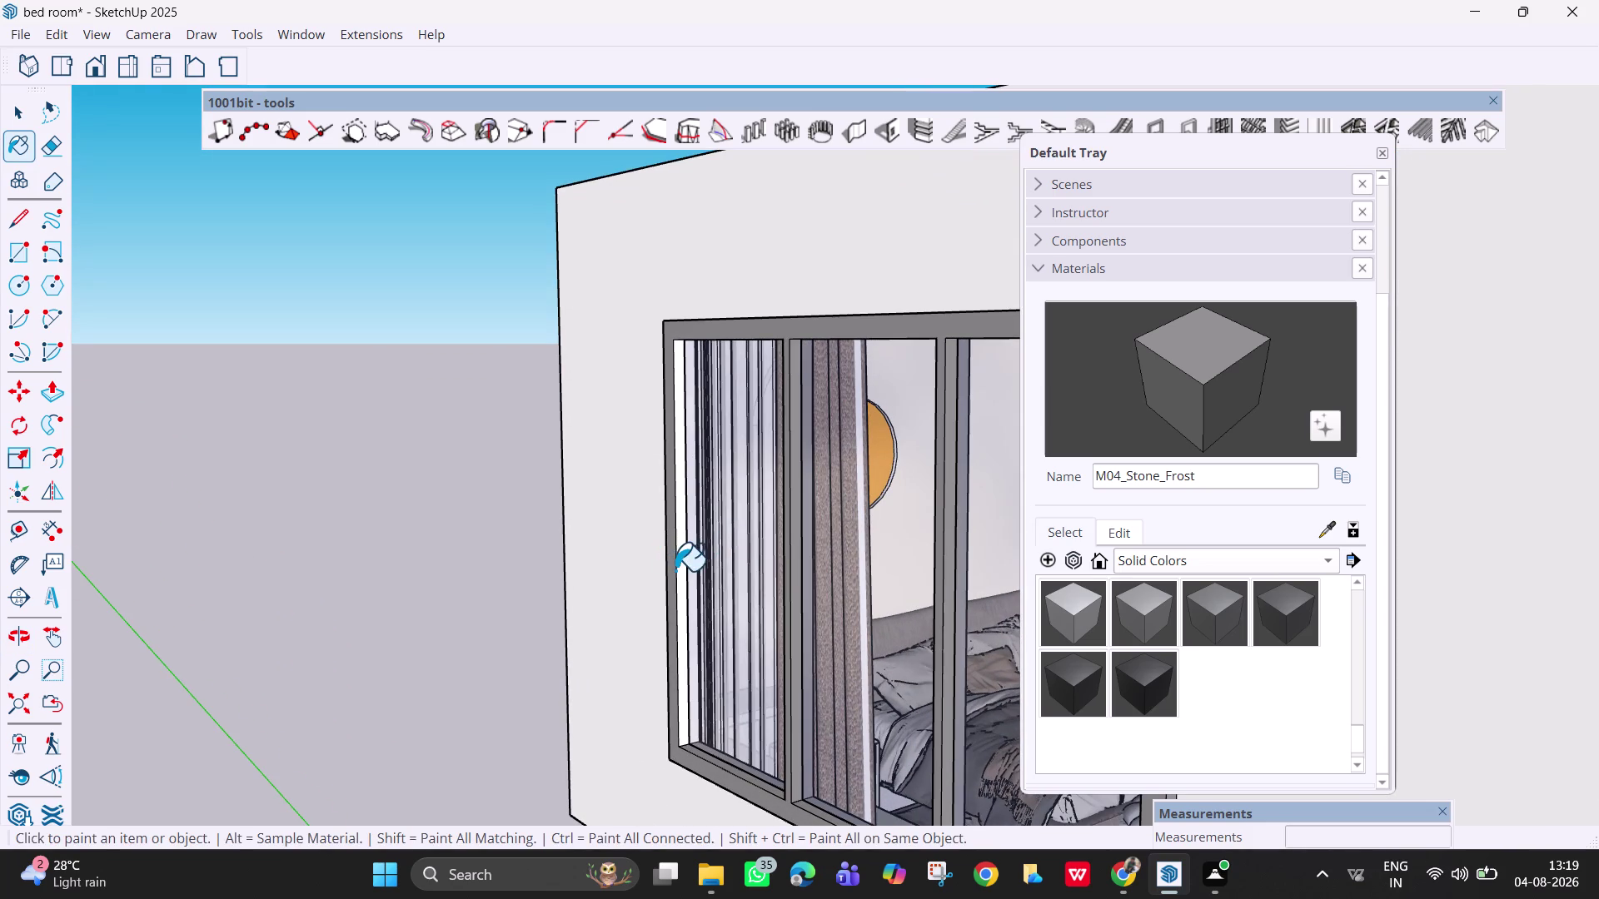
click(682, 577)
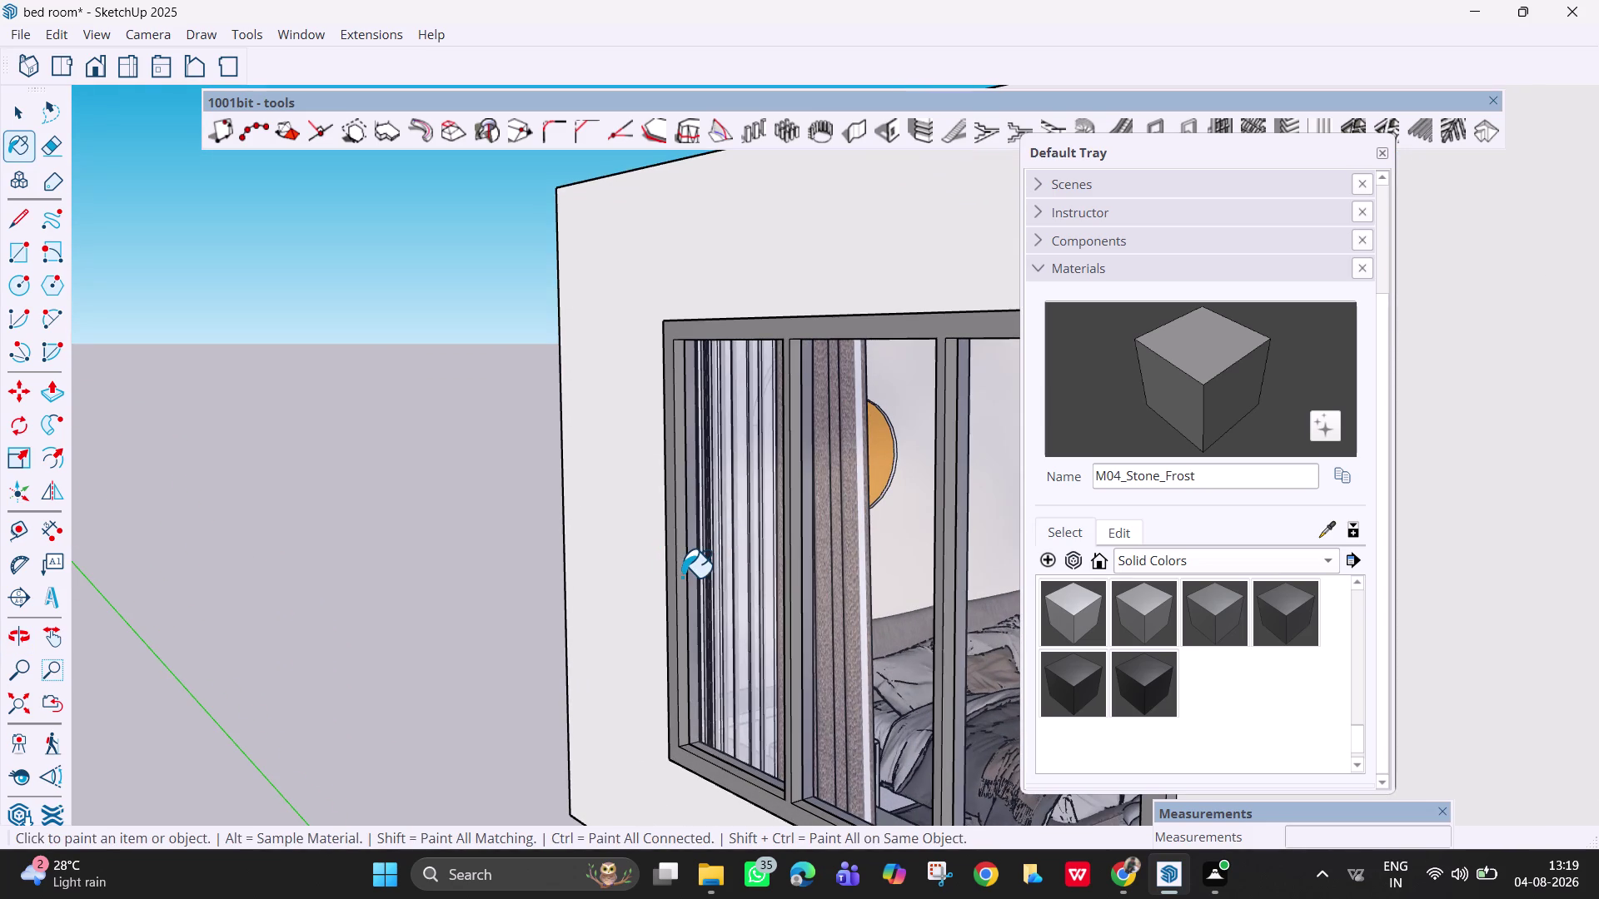
Paint the glass panes grey, orbit back inside, and undo grey paint on the glass.
scroll(down, 3)
scroll(up, 3)
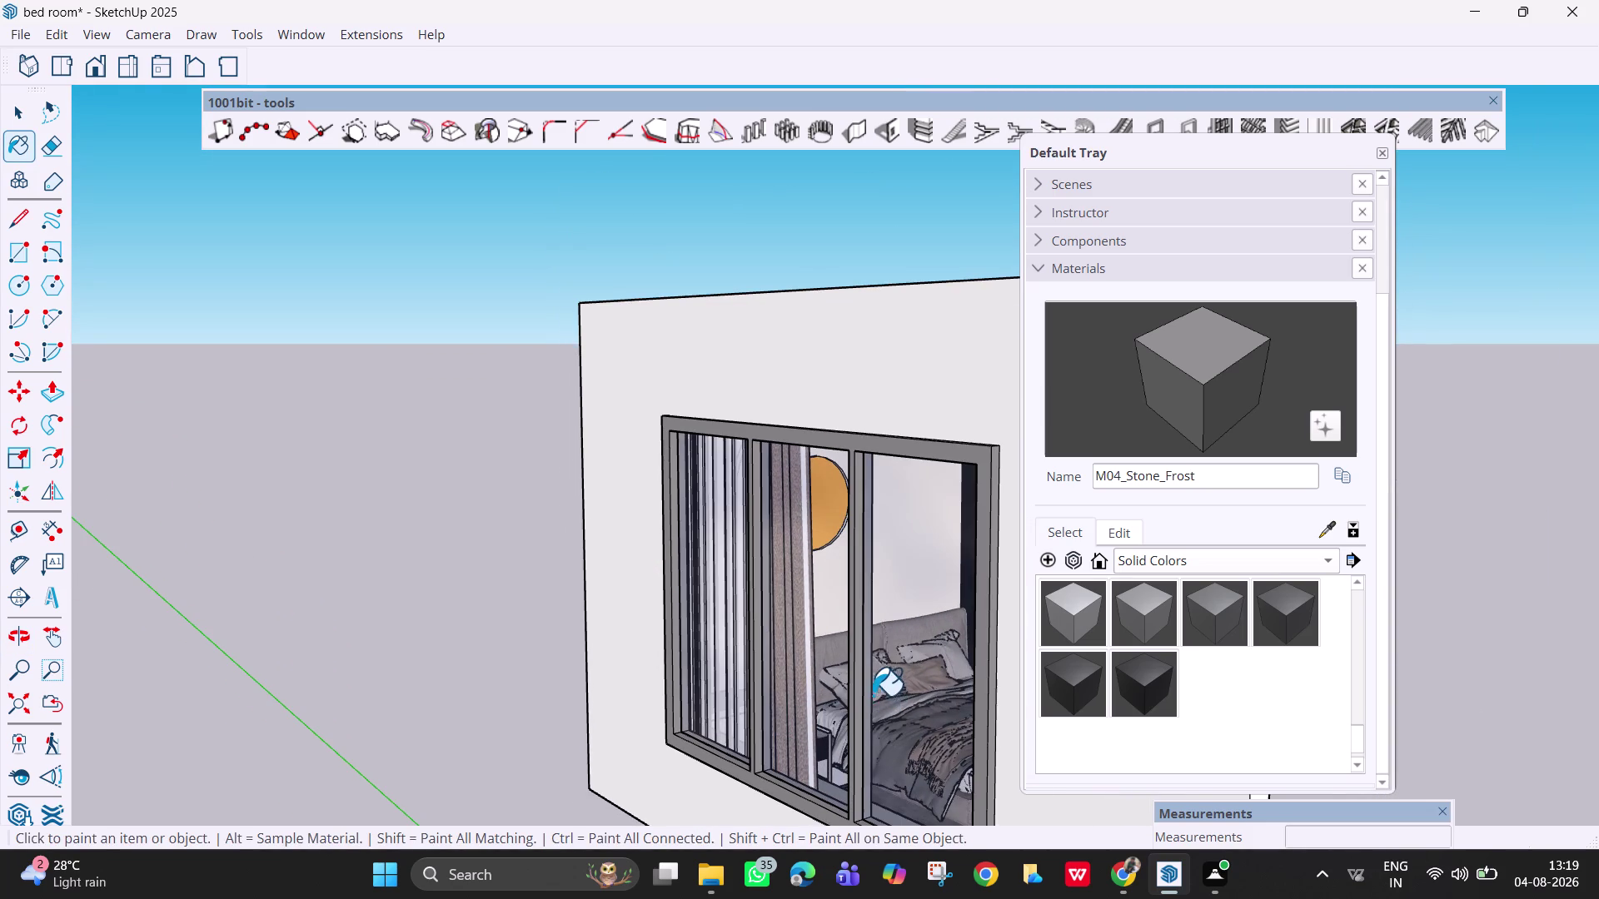
scroll(up, 3)
scroll(up, 3)
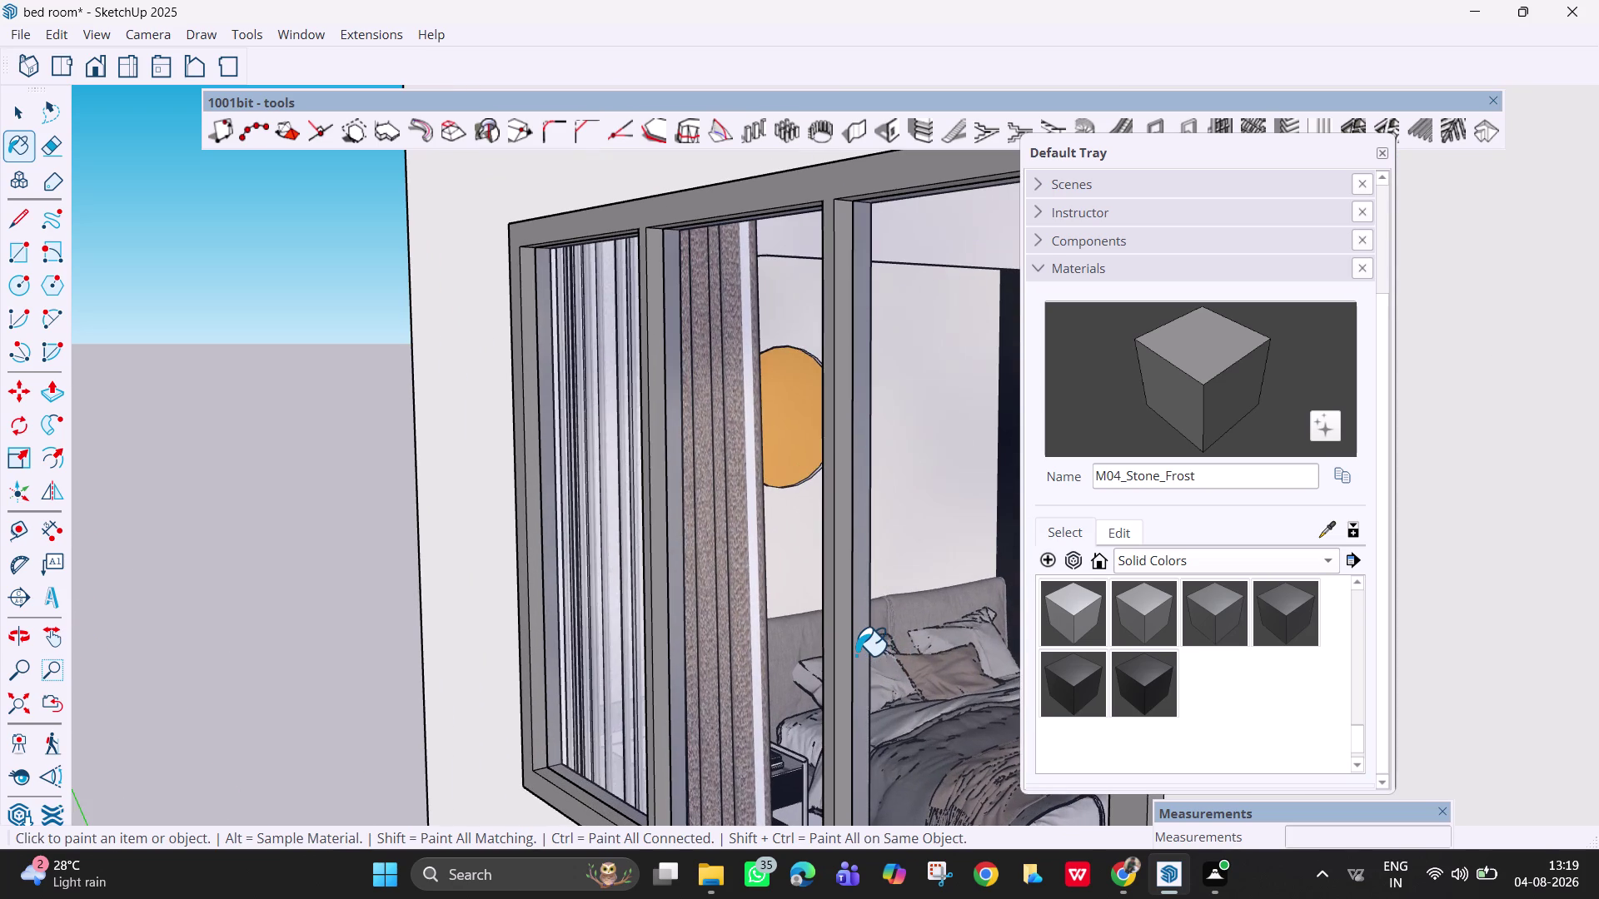
click(856, 656)
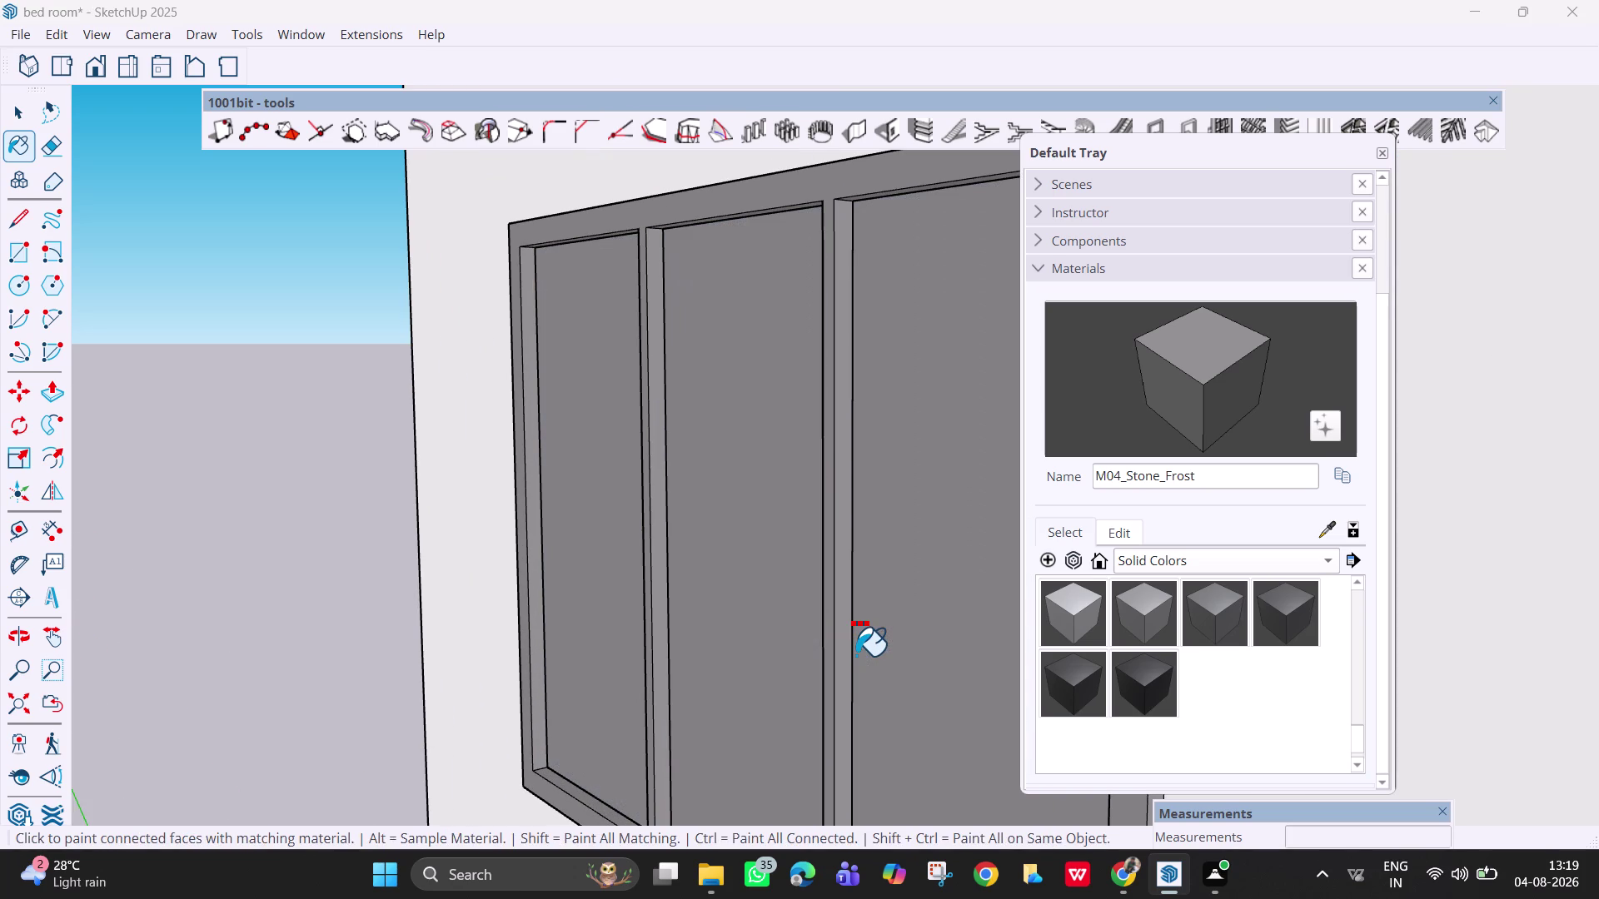
scroll(down, 3)
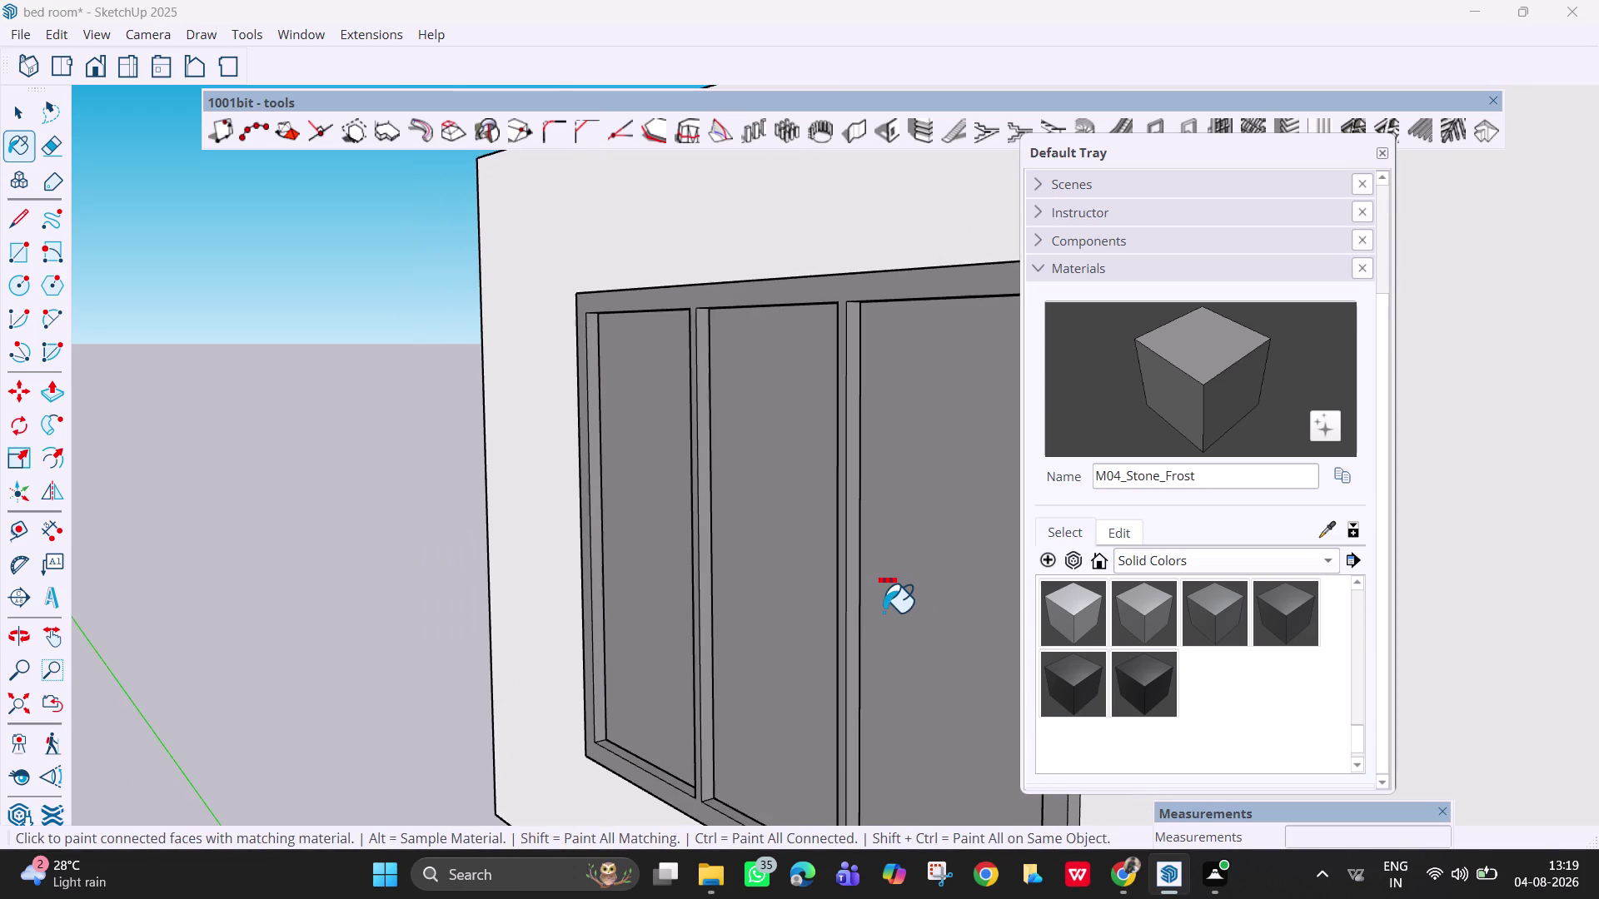
scroll(down, 3)
middle_drag(880, 632, 574, 639)
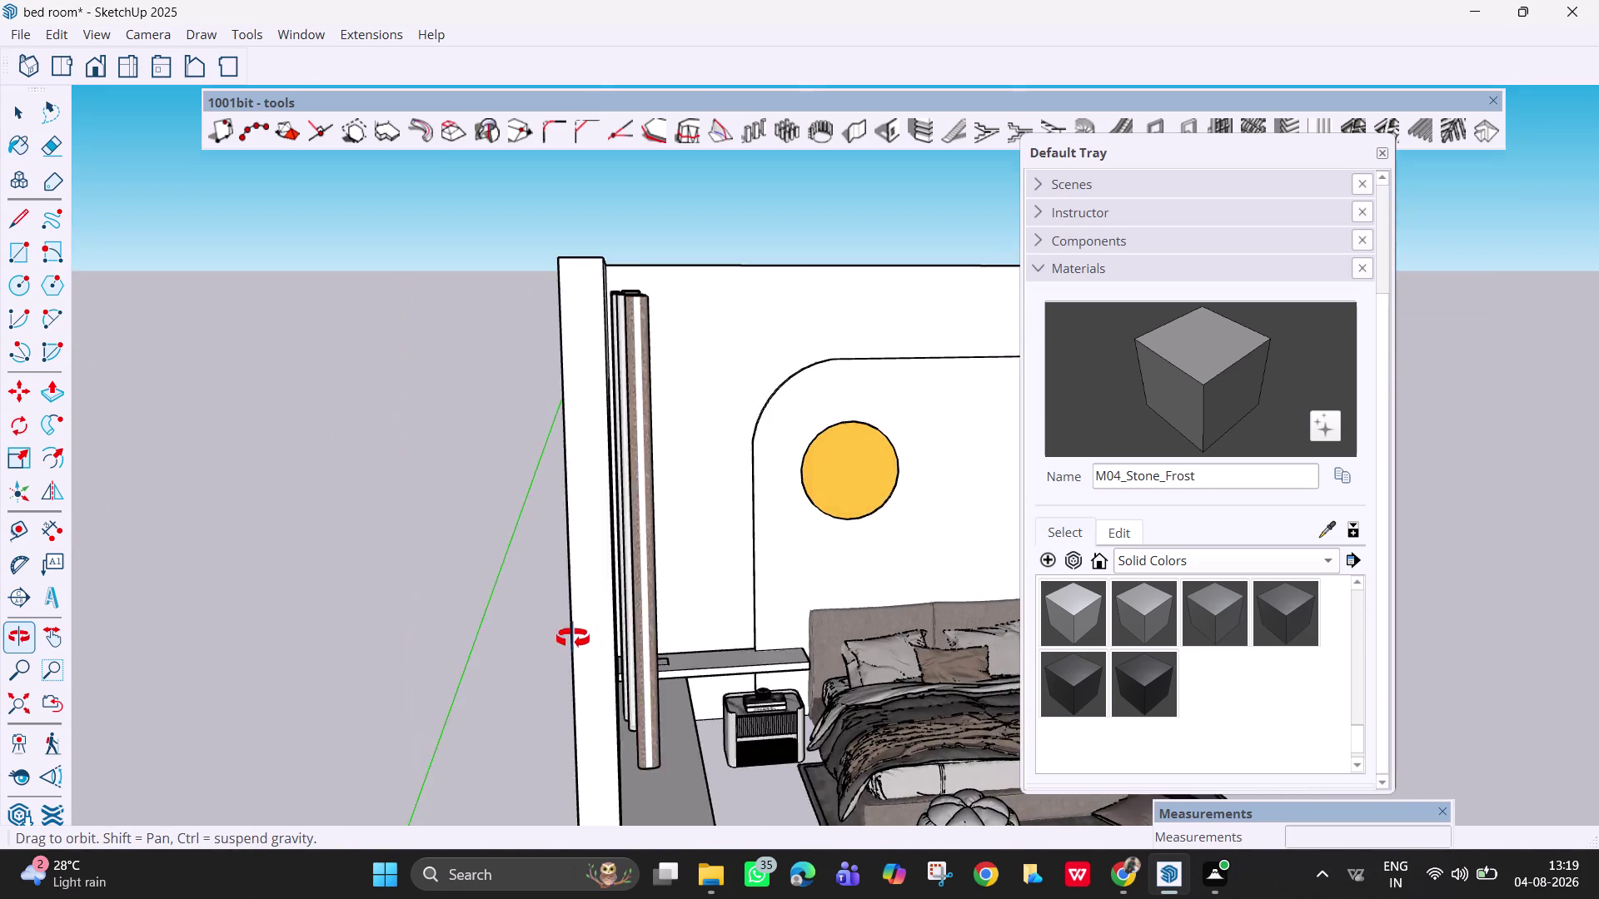
middle_drag(574, 638, 526, 644)
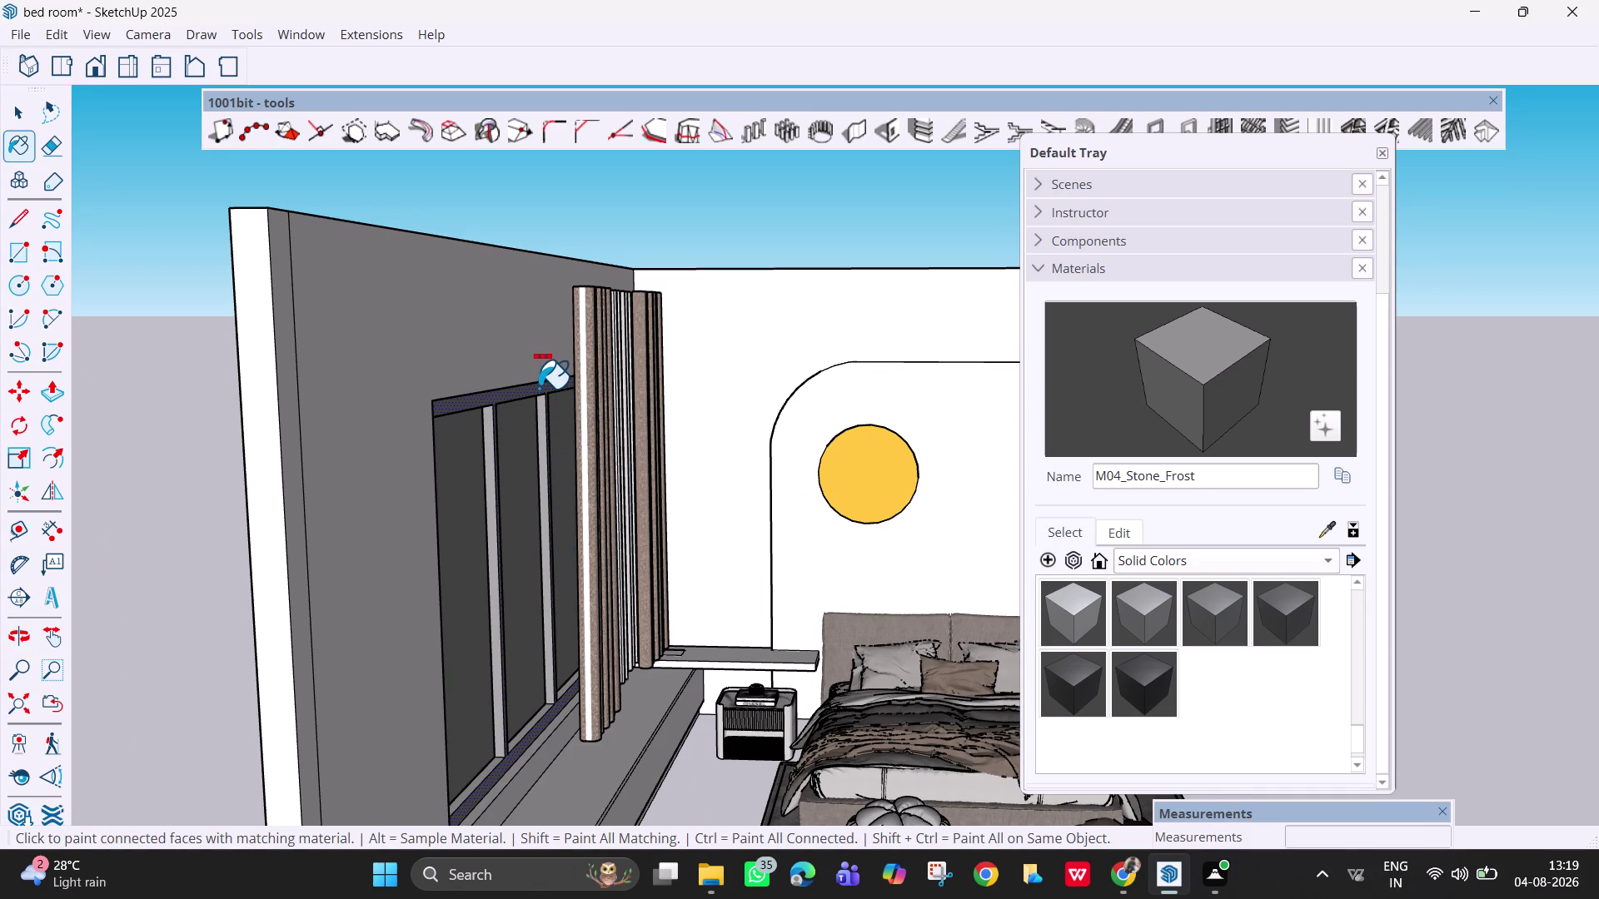
click(539, 388)
key(ctrl+z)
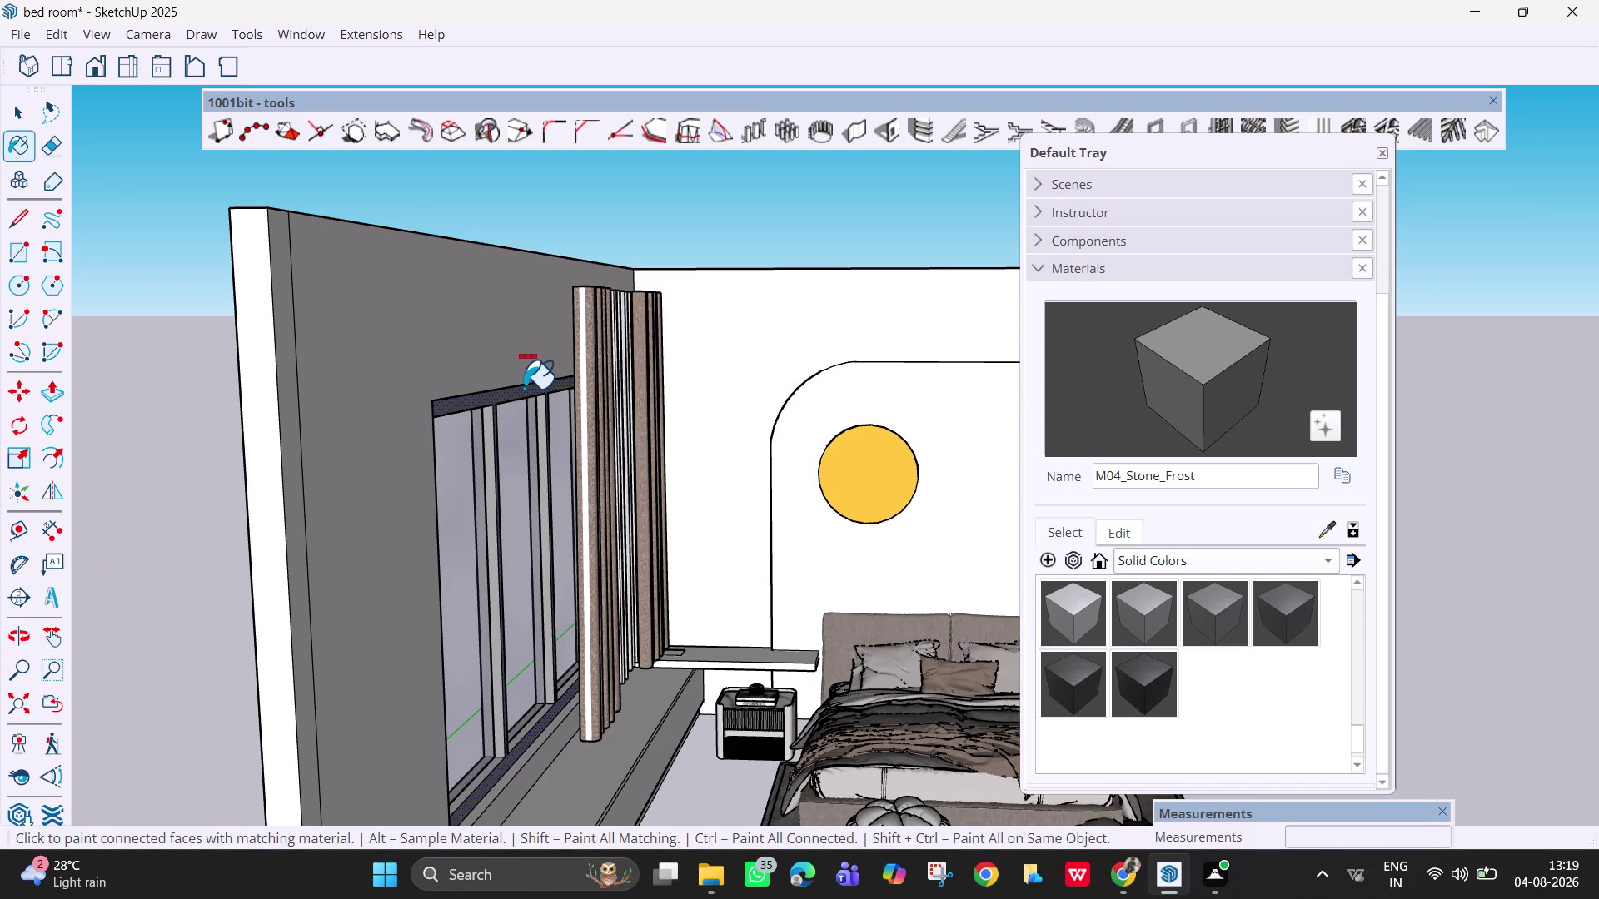
middle_drag(557, 428, 407, 526)
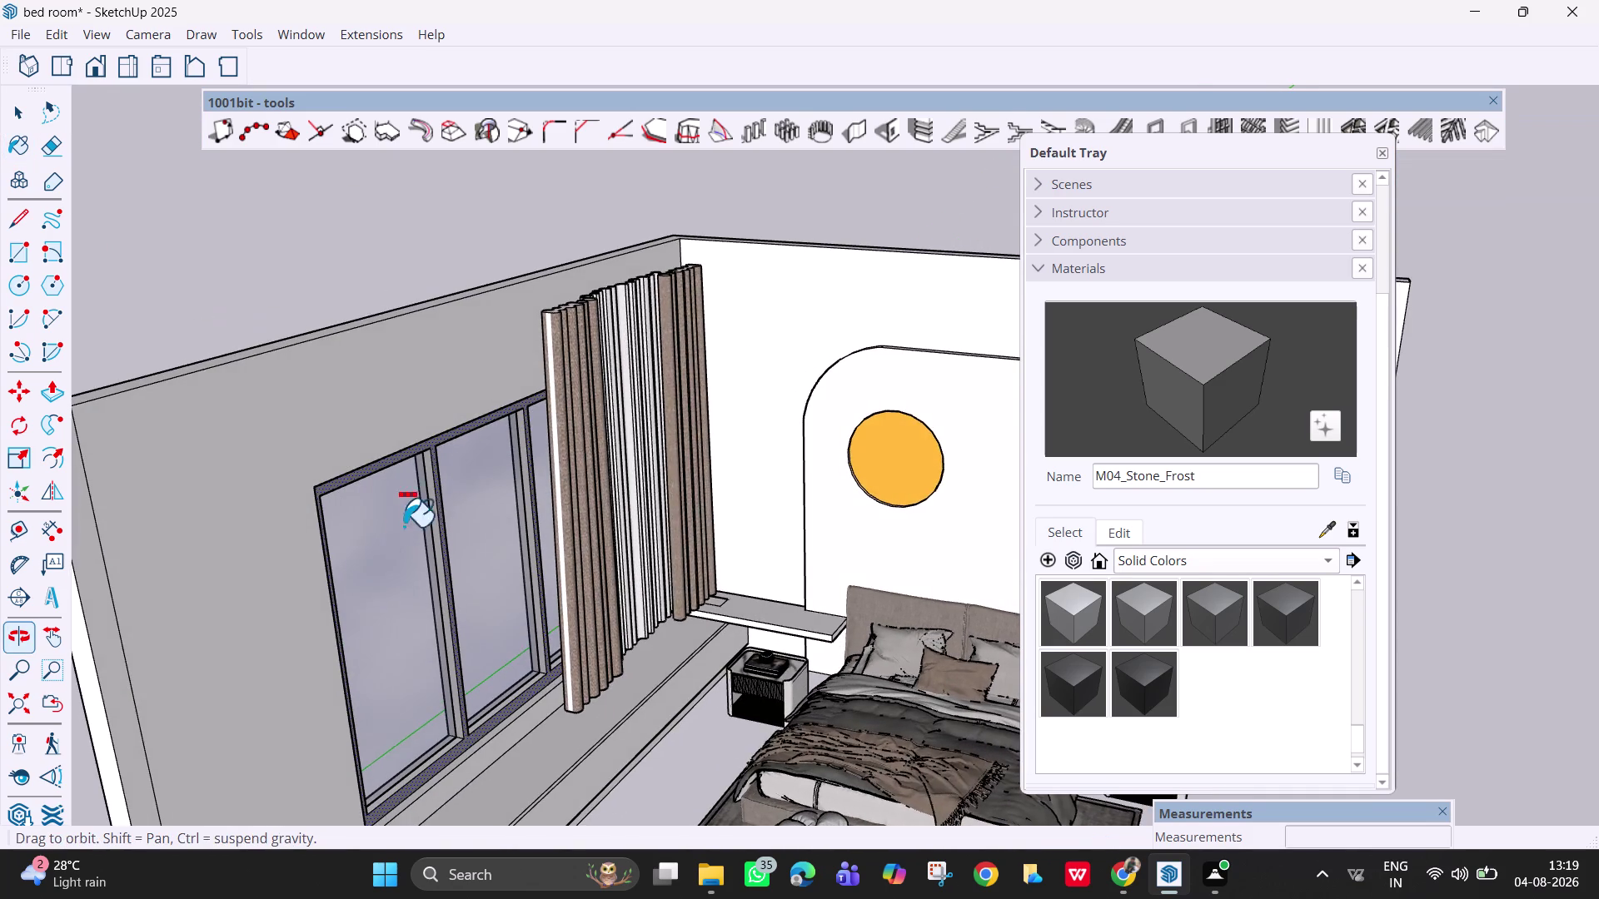
middle_drag(468, 610, 413, 472)
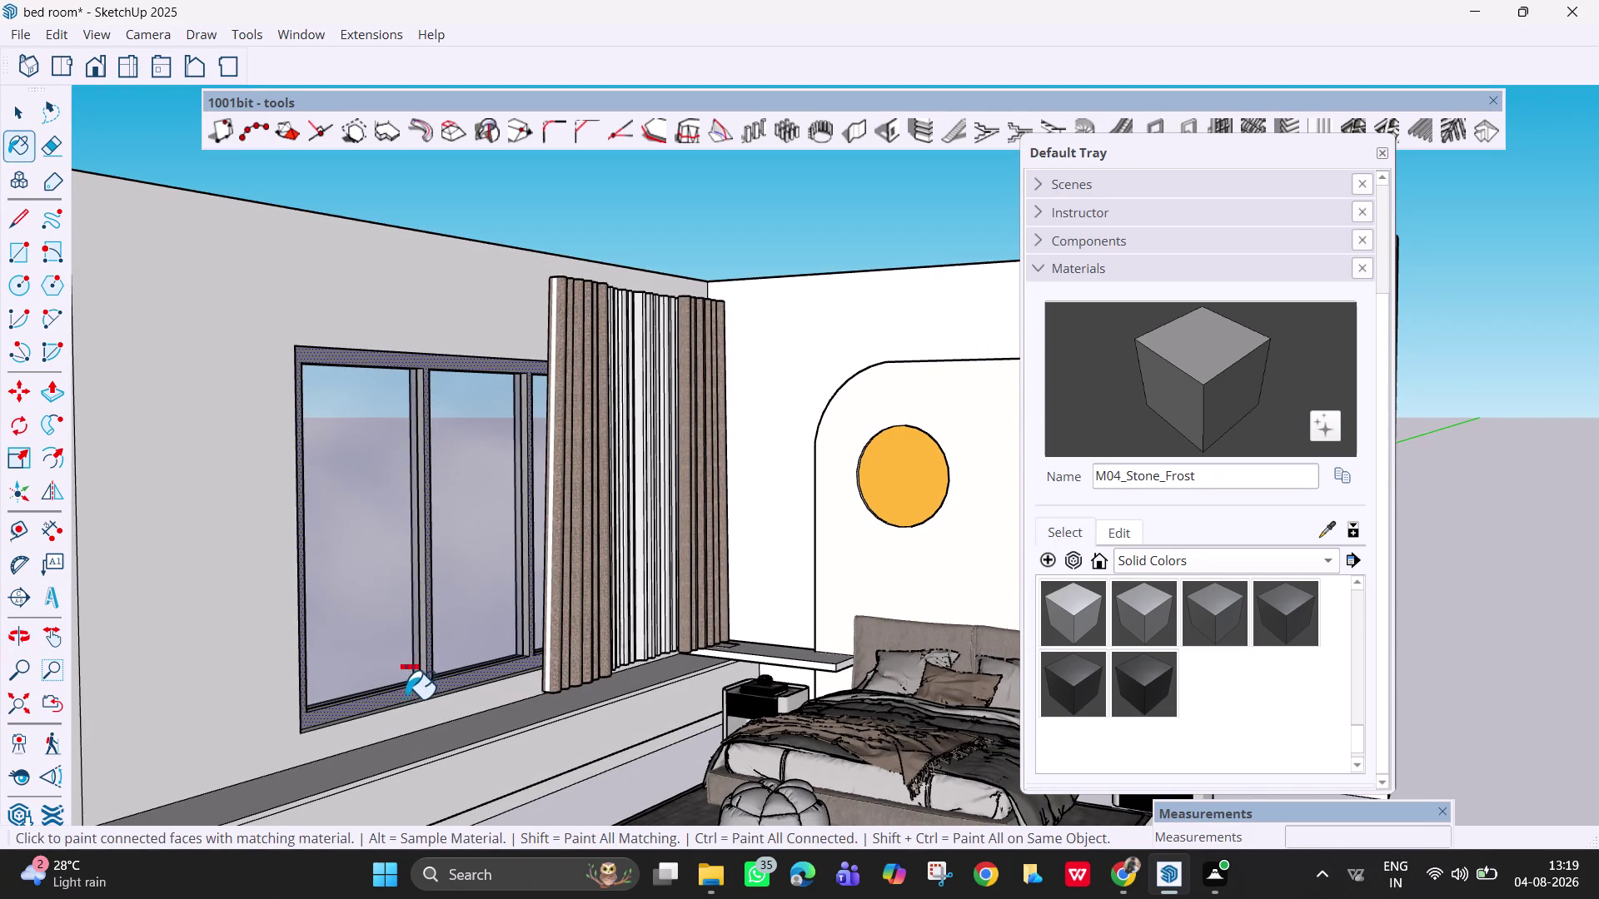
click(424, 689)
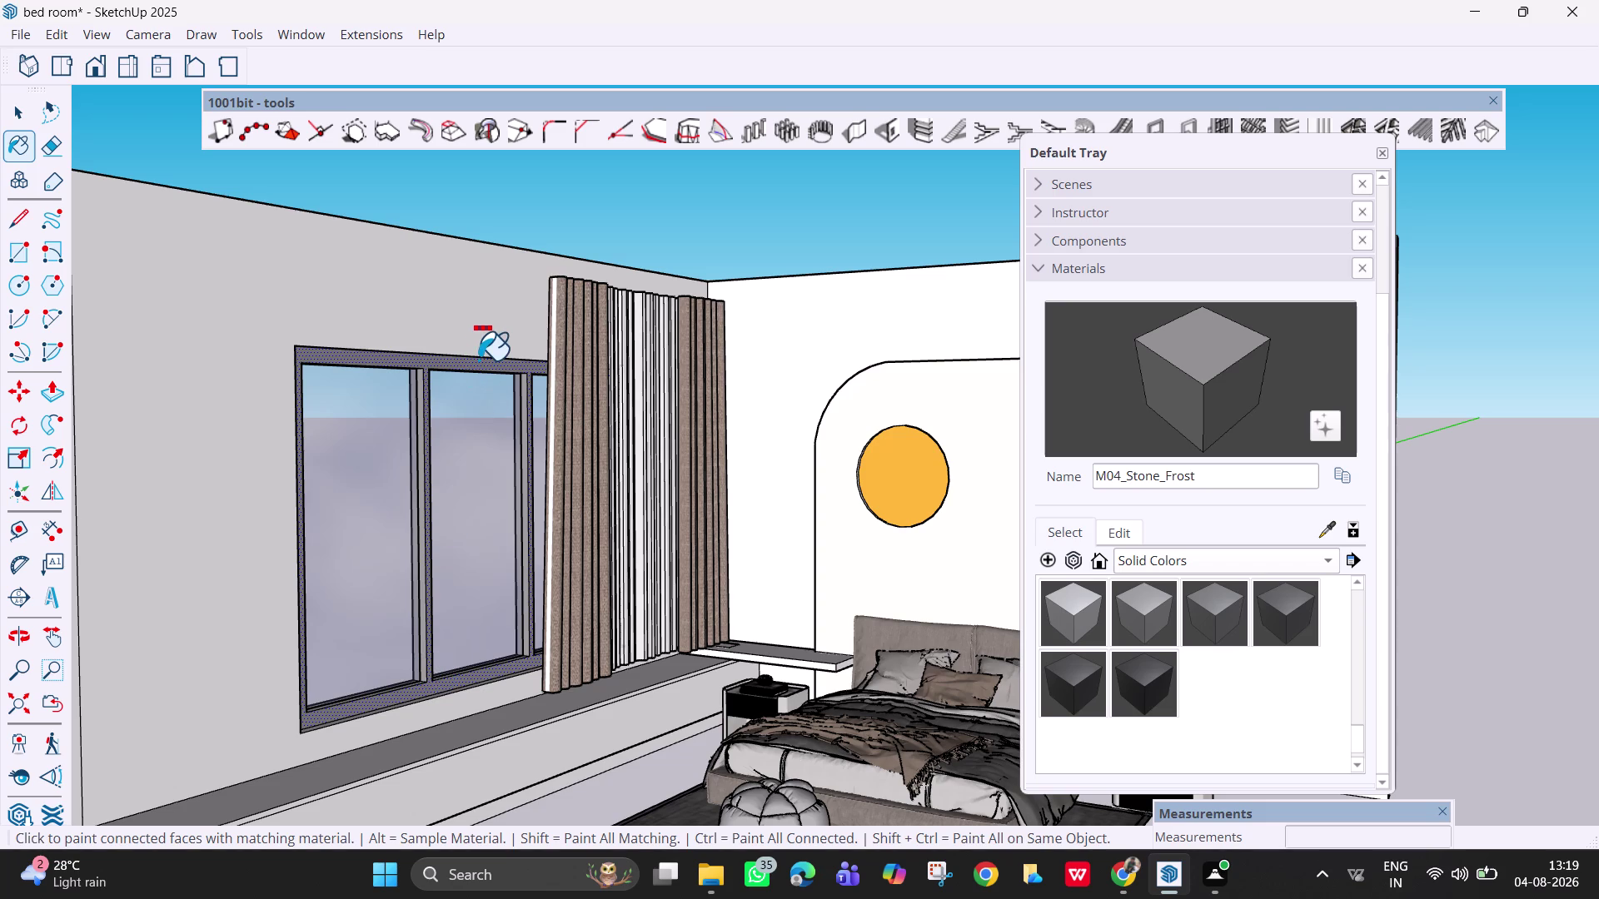
click(477, 365)
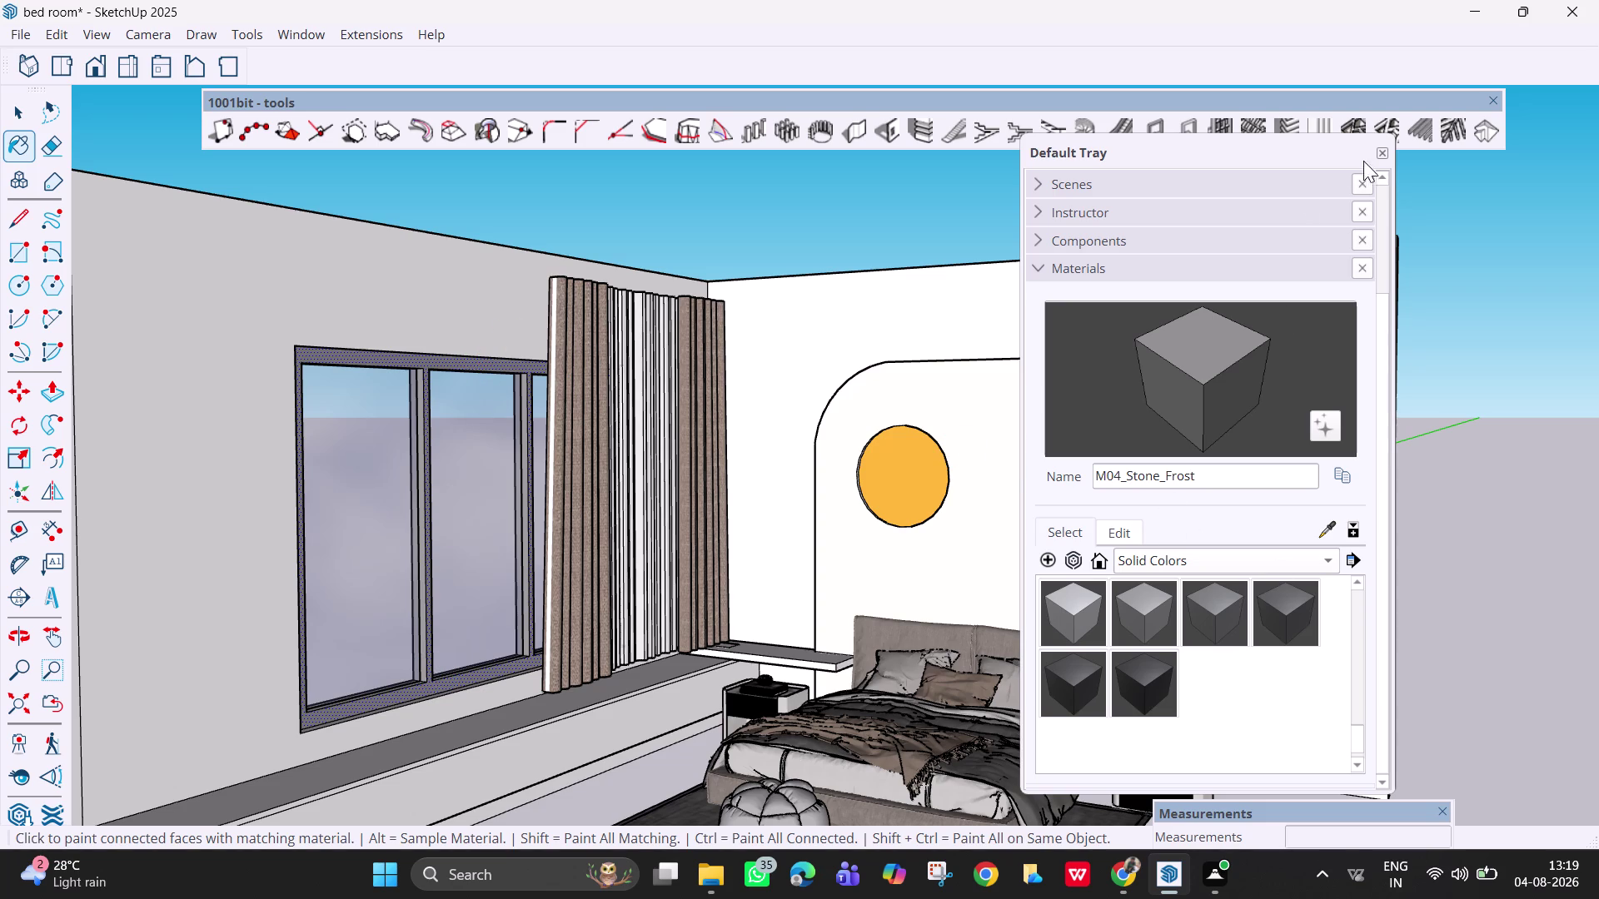
Close the materials panel and orbit and zoom out to view the whole room.
click(1385, 157)
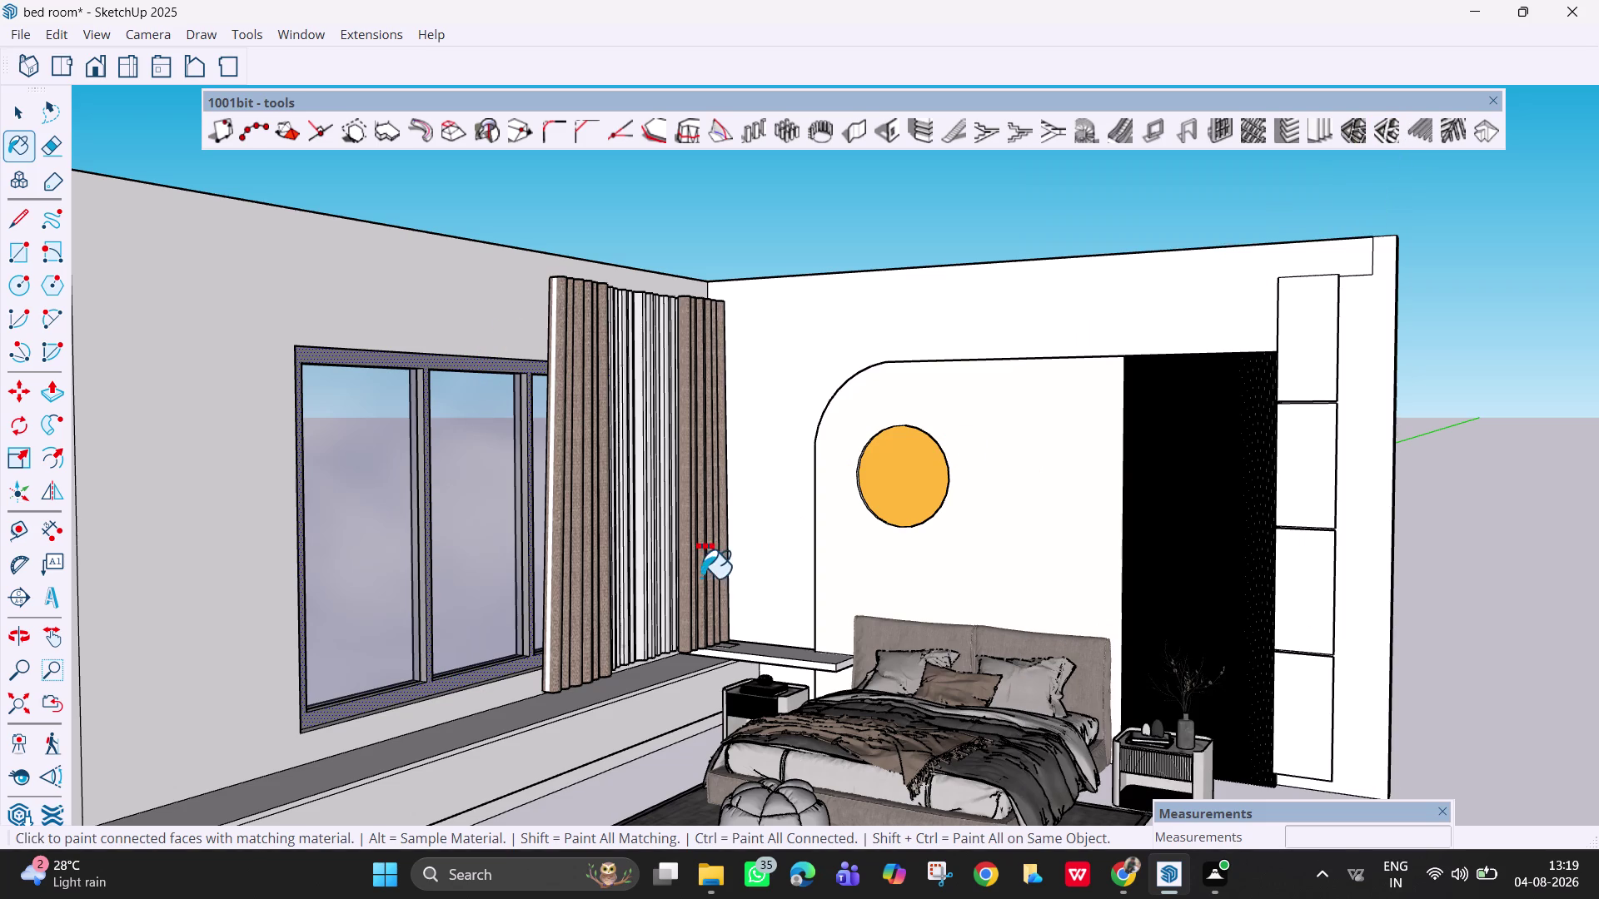
middle_drag(706, 596, 739, 700)
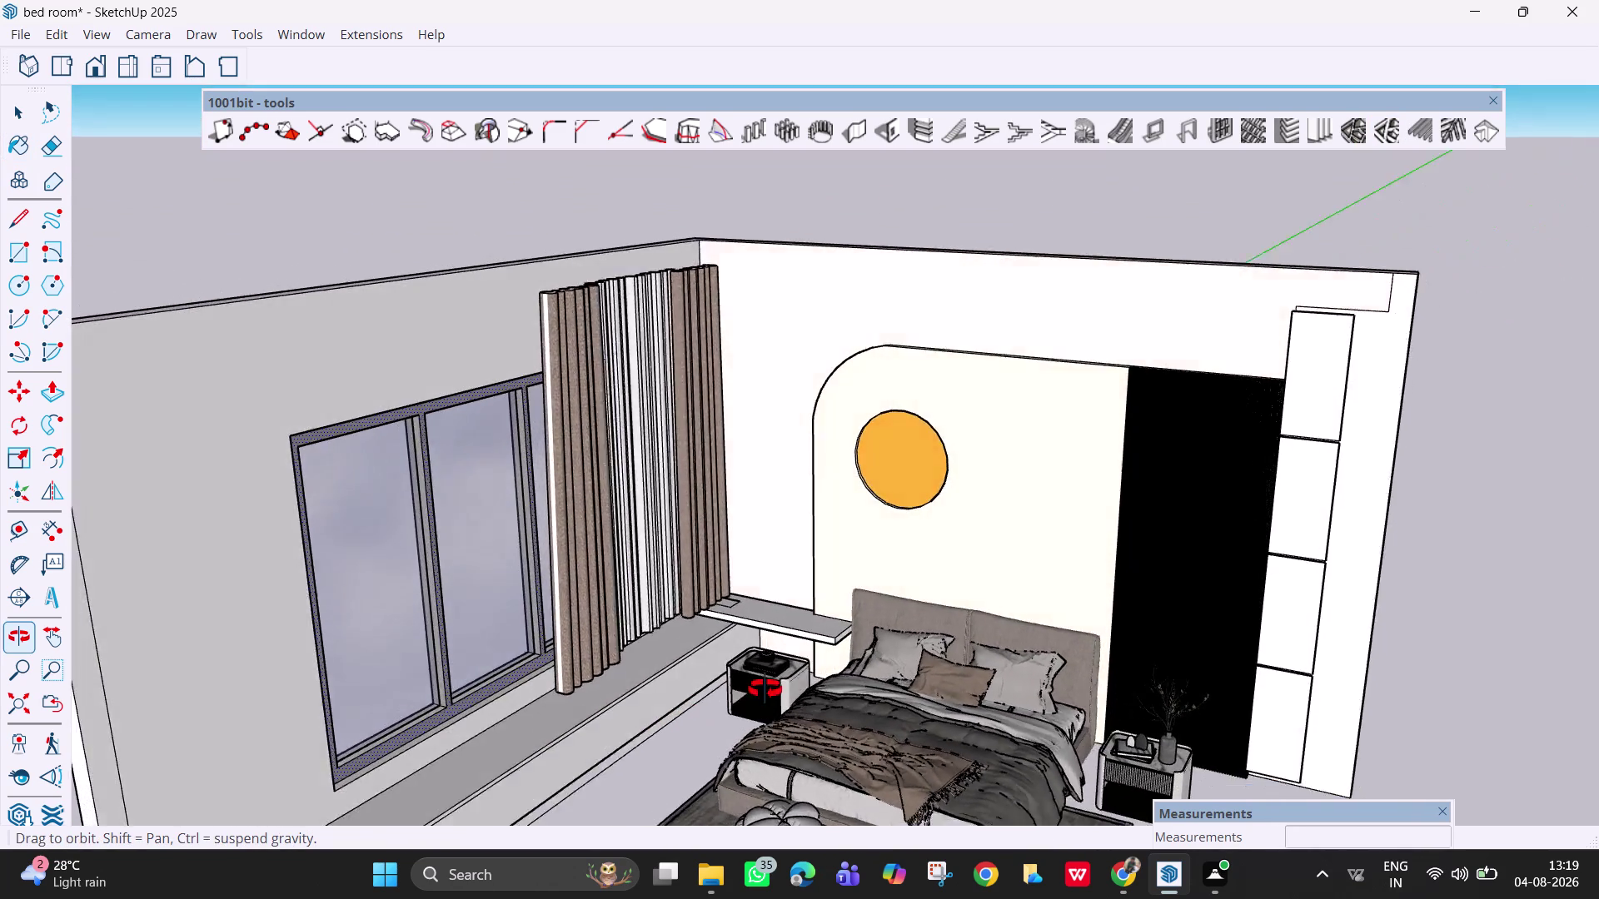
middle_drag(739, 700, 997, 679)
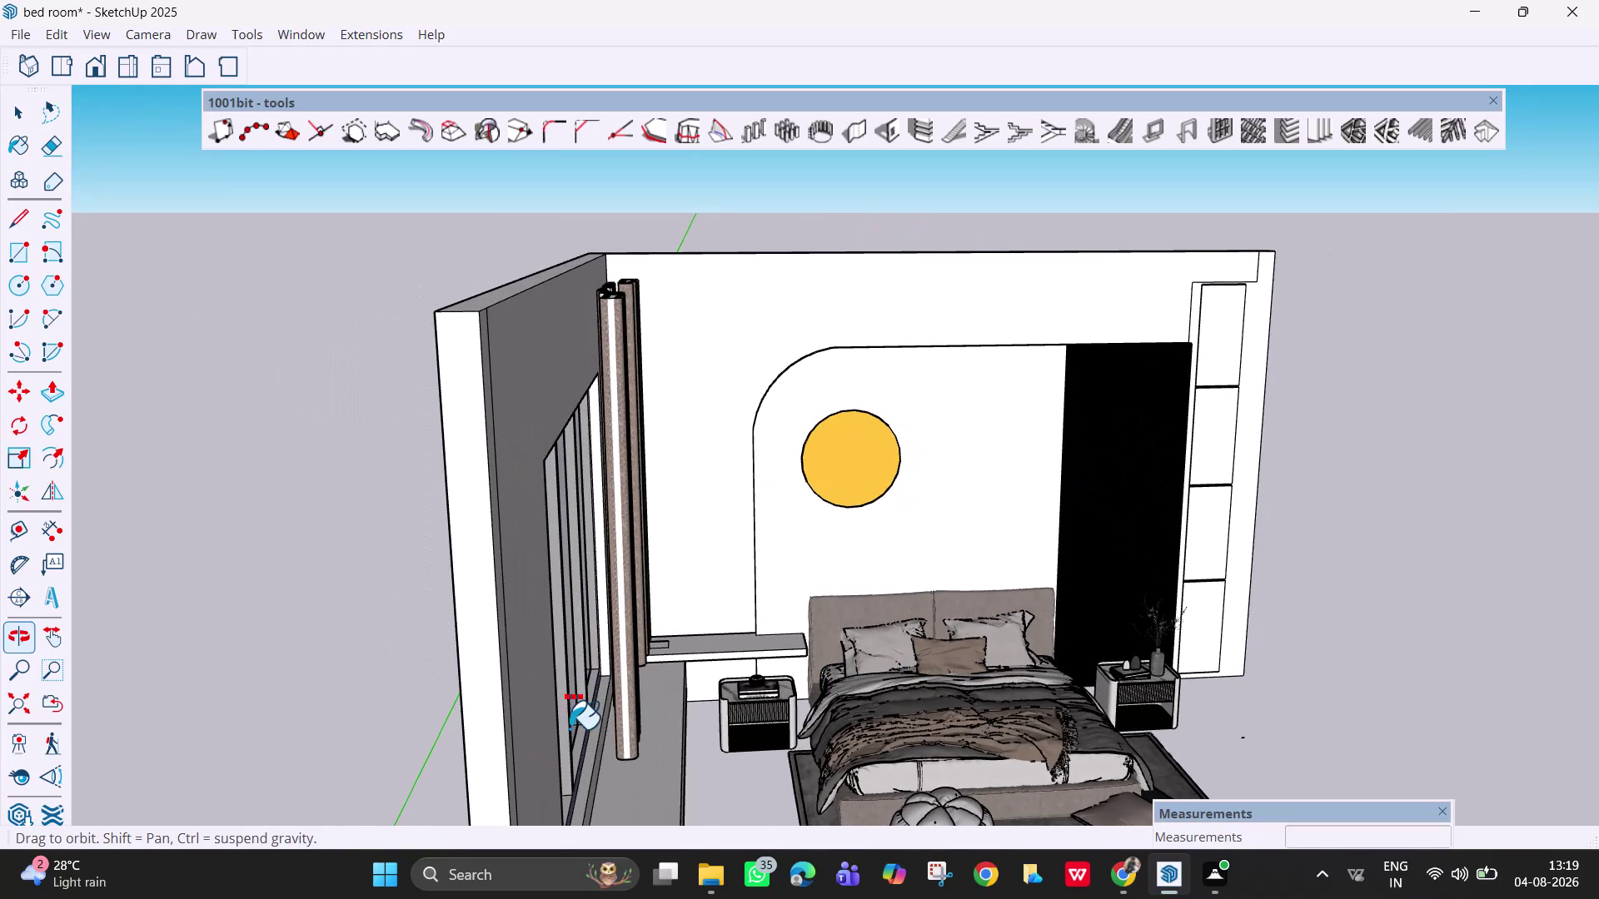
middle_drag(629, 744, 518, 706)
scroll(down, 3)
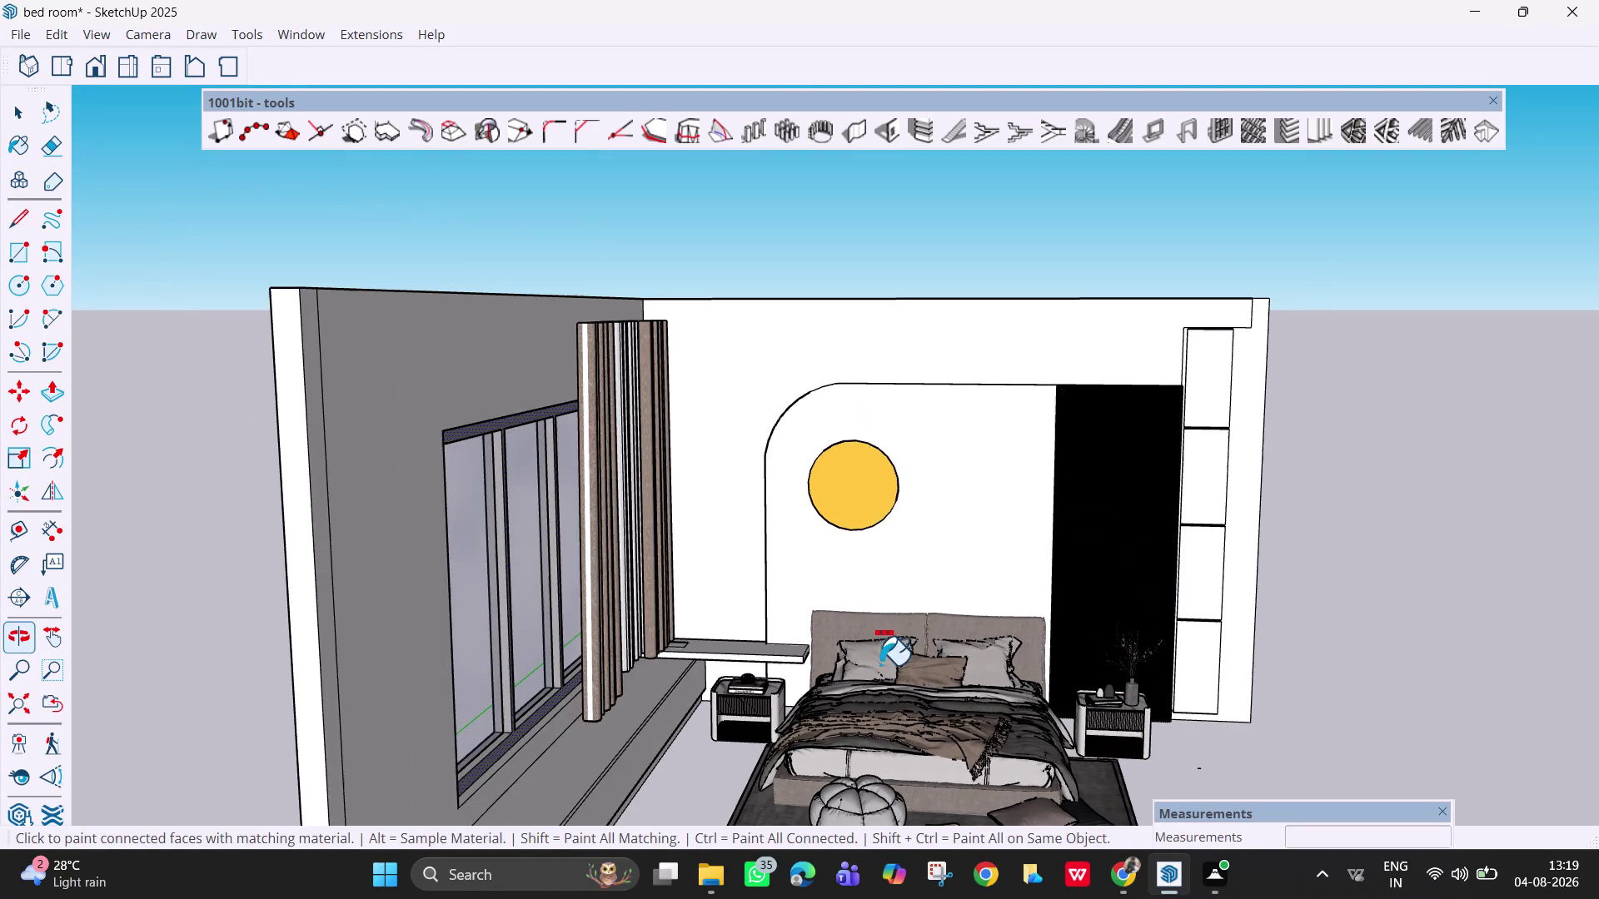
scroll(down, 3)
scroll(down, 3)
middle_drag(1000, 619, 861, 664)
middle_drag(1032, 714, 789, 798)
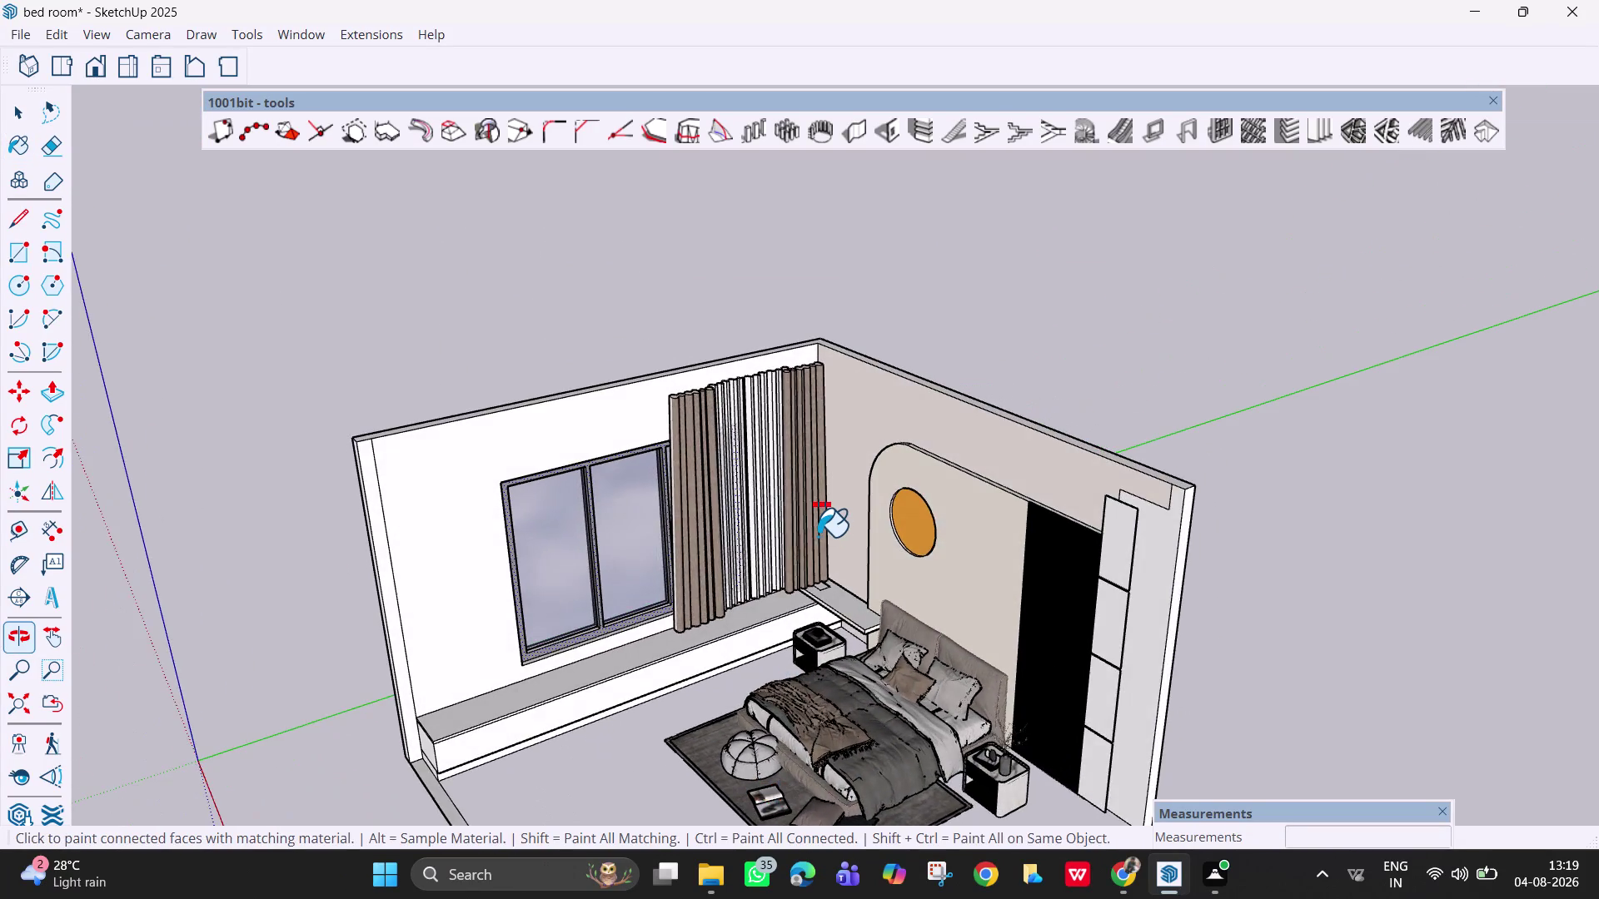
scroll(up, 3)
scroll(down, 3)
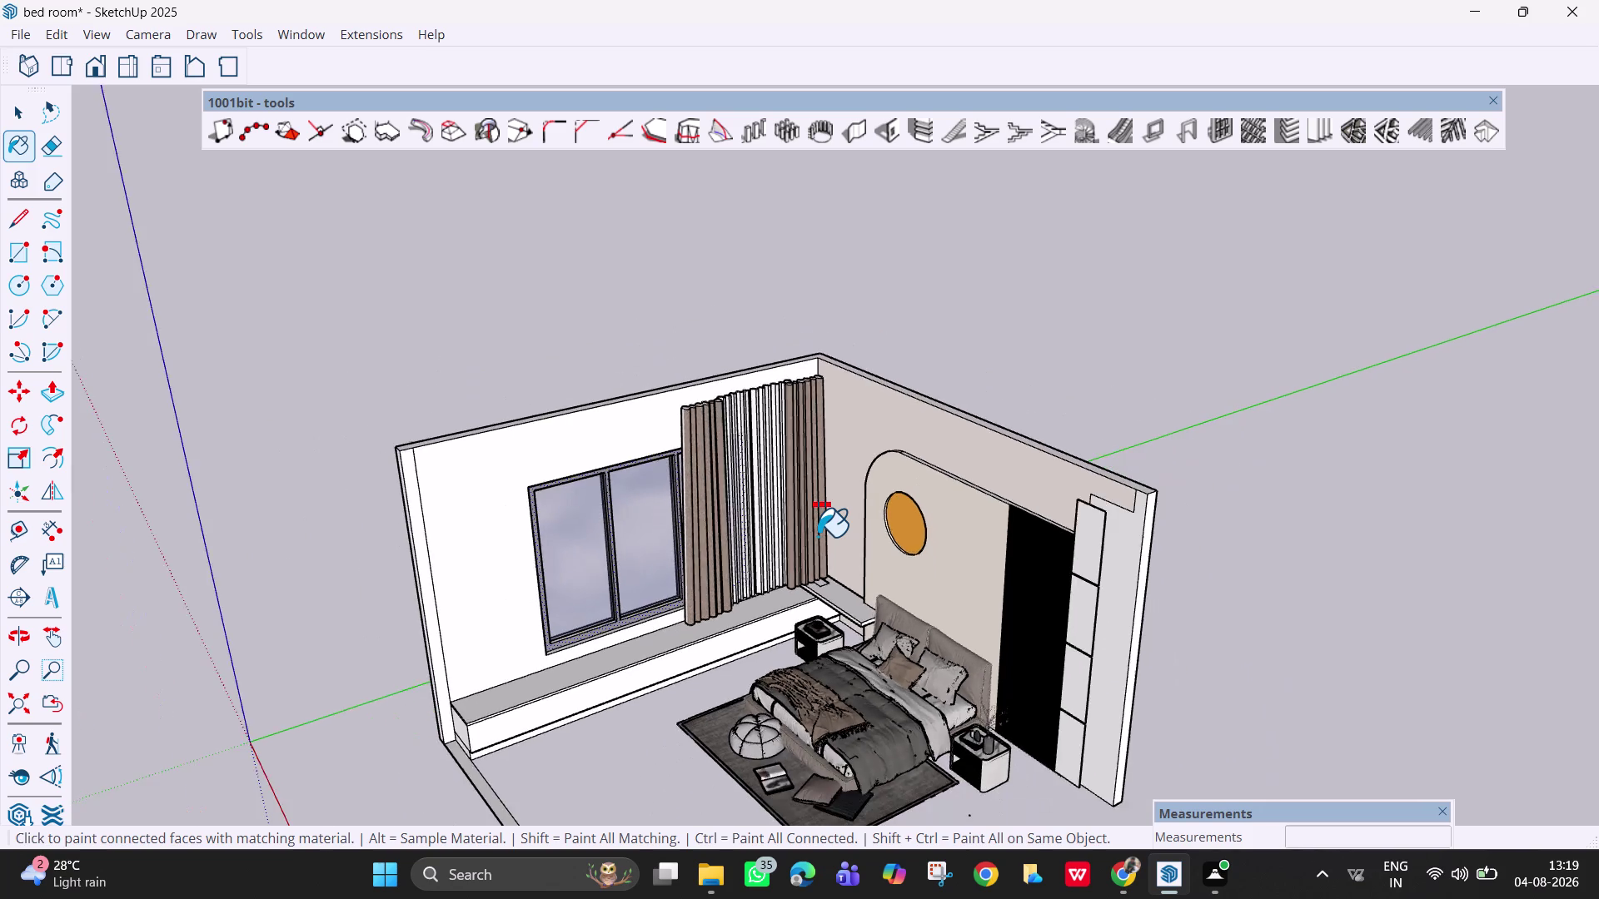
middle_drag(819, 536, 1080, 482)
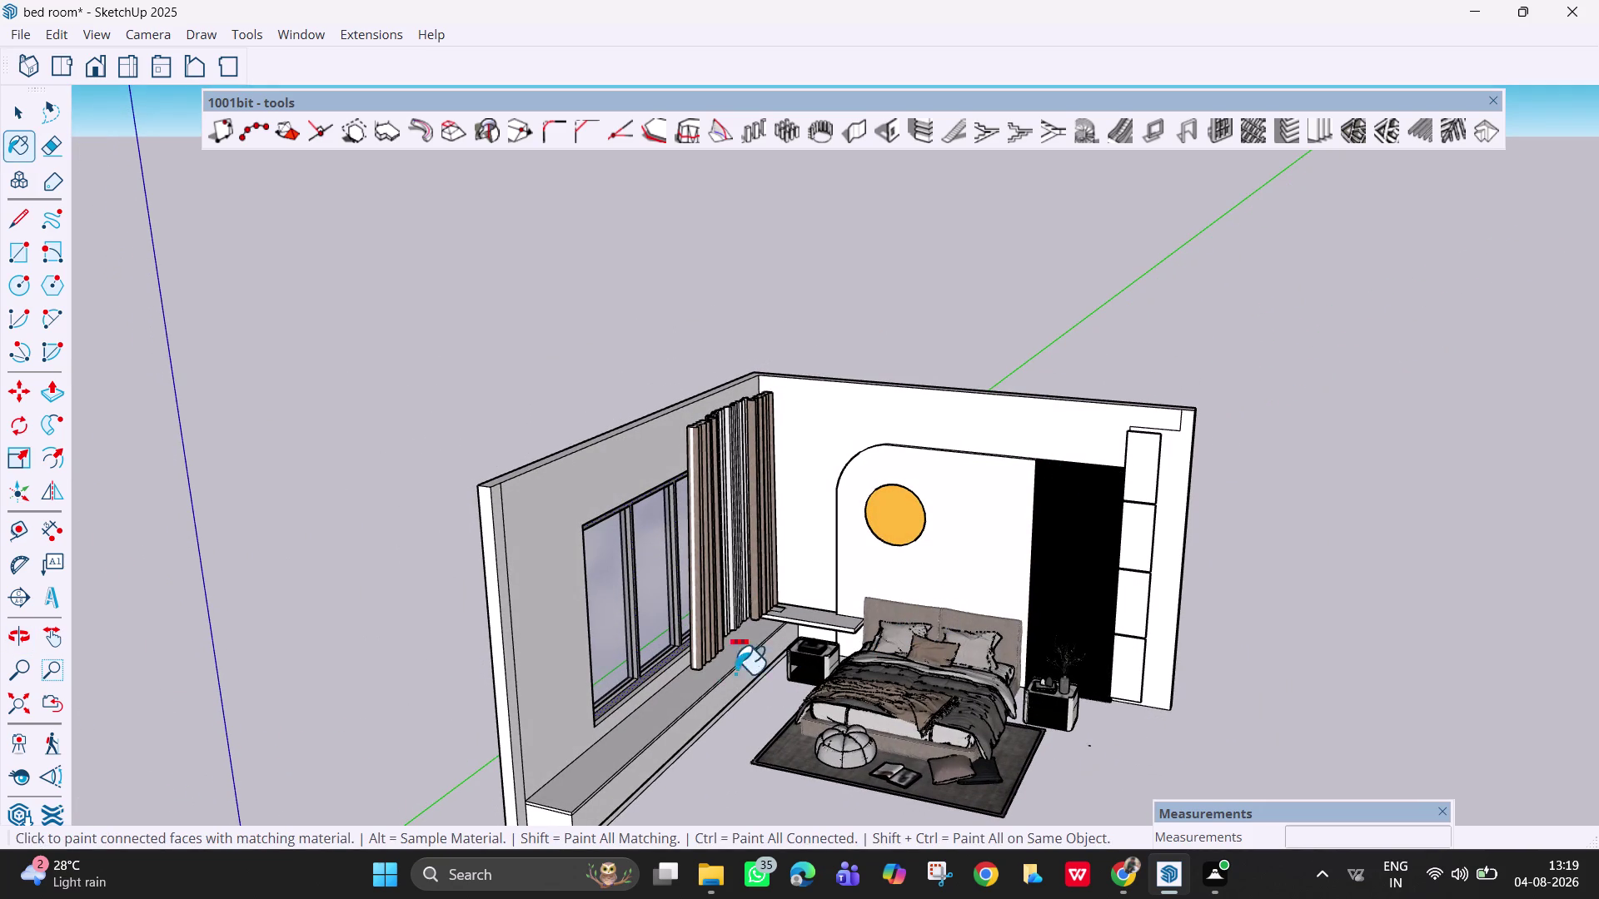
Right-click the window-side bench, dismiss the menu, then open the Window menu.
right_click(674, 707)
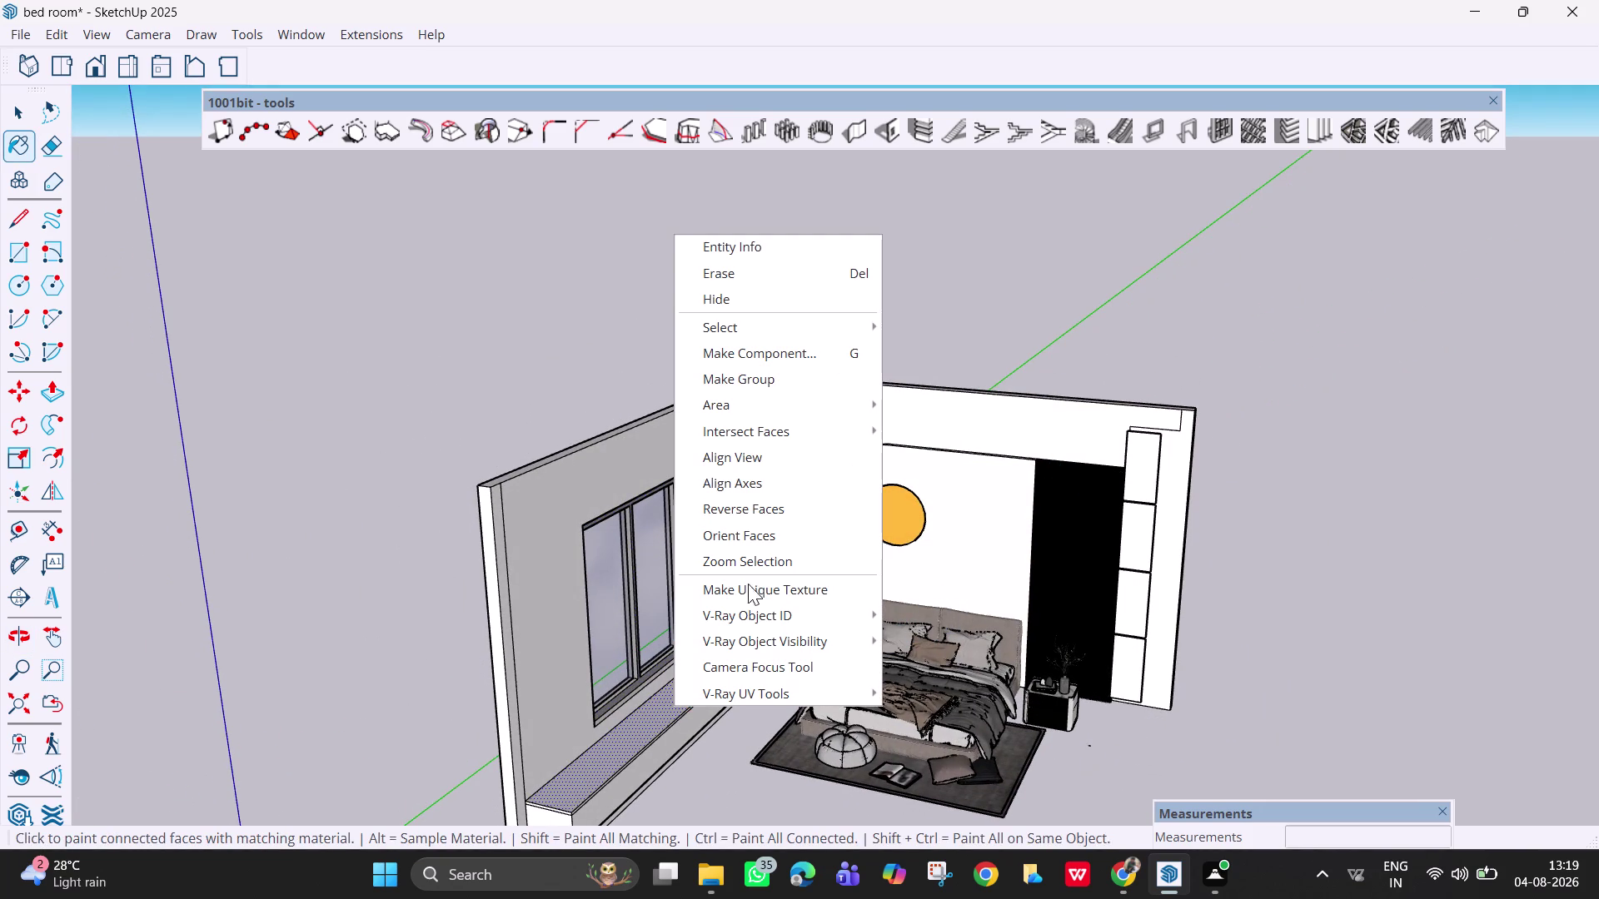
key(grave)
key(Escape)
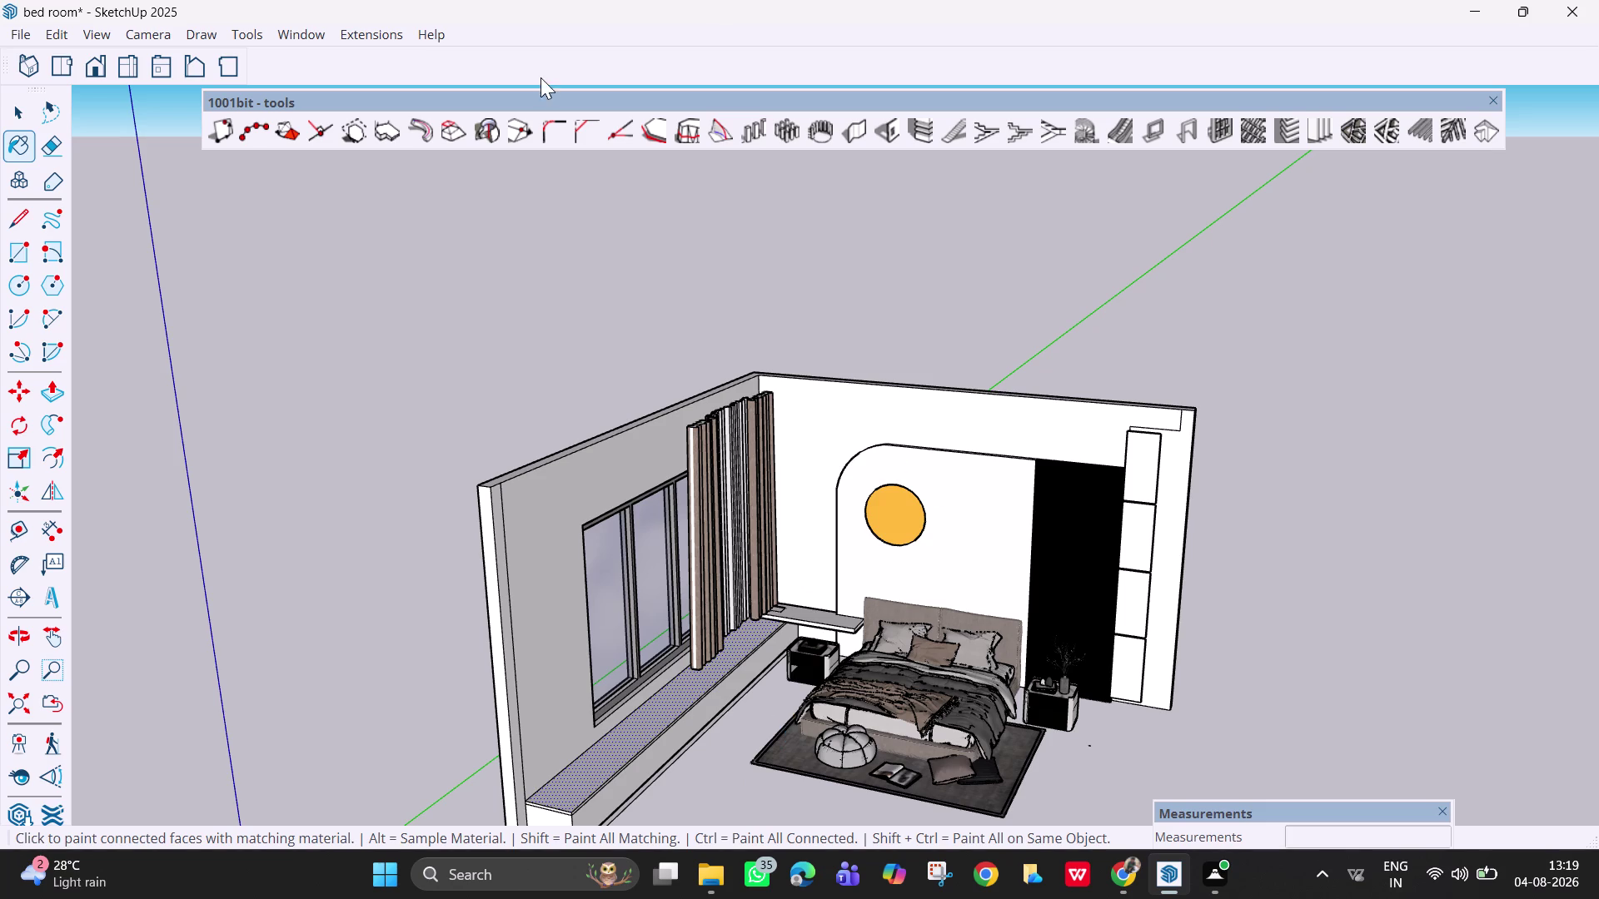
click(322, 33)
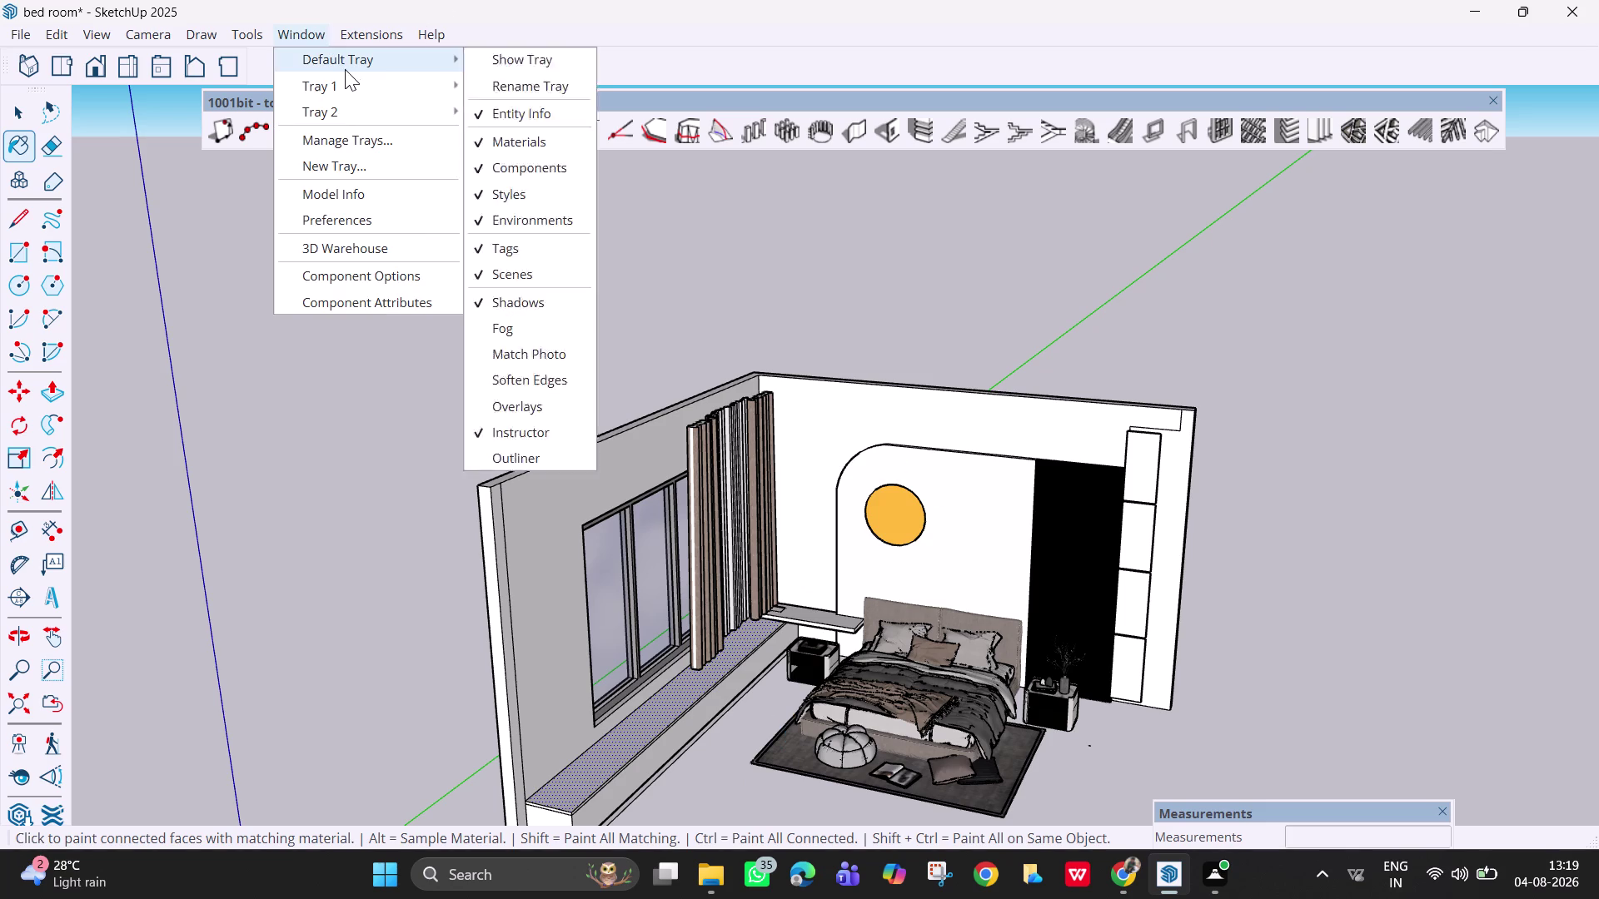
In 3D Warehouse, replace the 'curtains' search with 'camera' and run it.
click(353, 239)
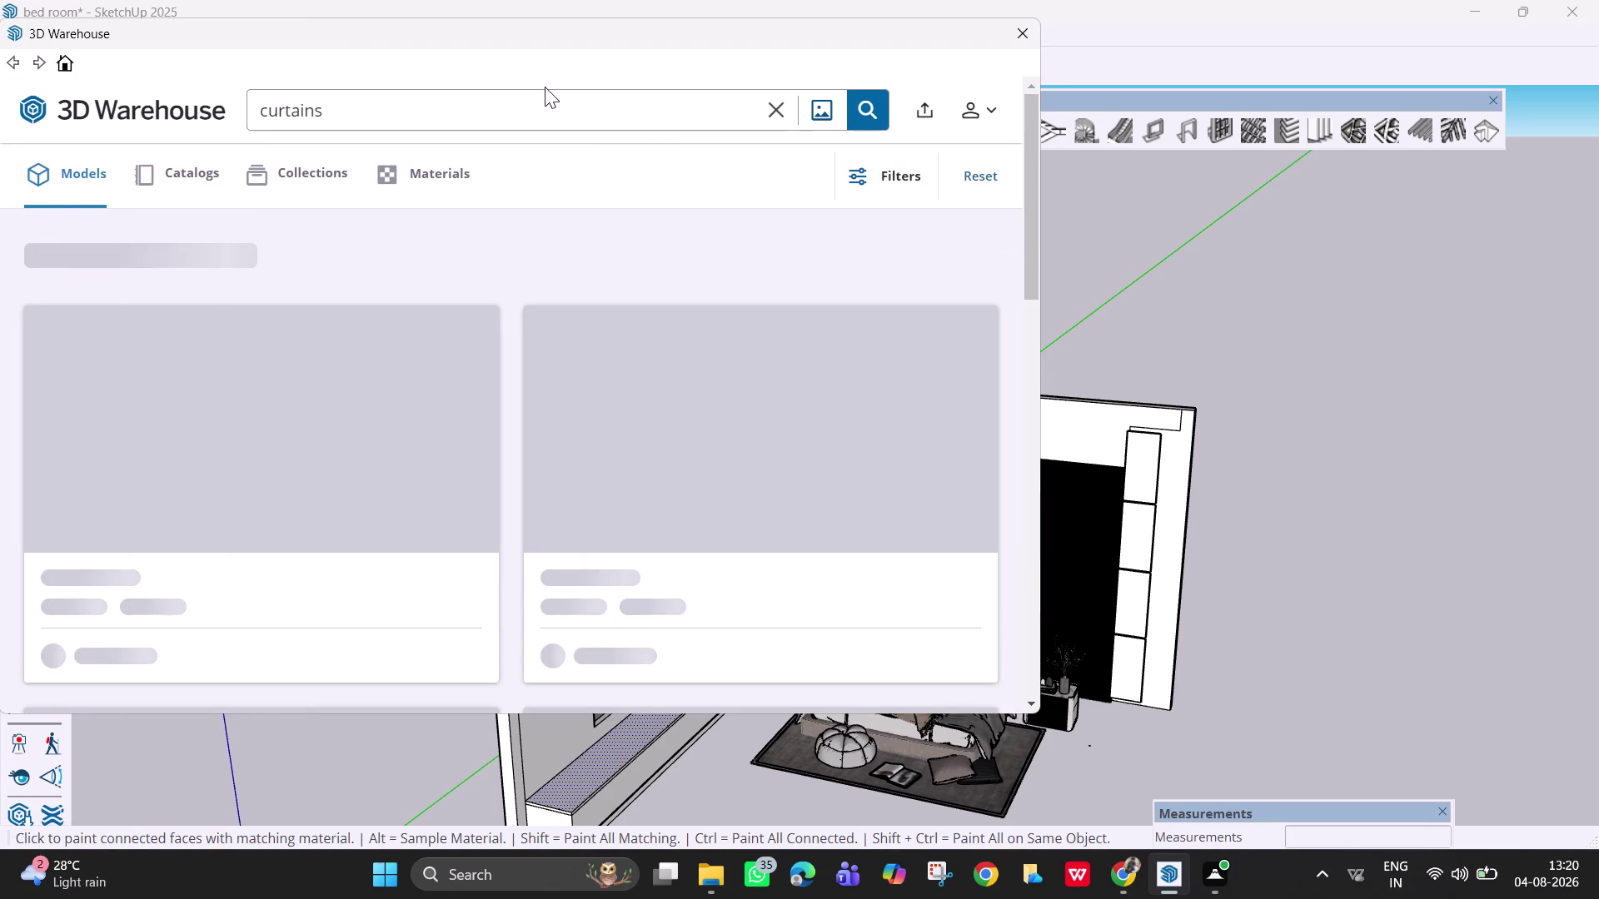
click(531, 122)
key(BackSpace)
key(BackSpace)
key(BackSpace)
text(ca)
text(mera)
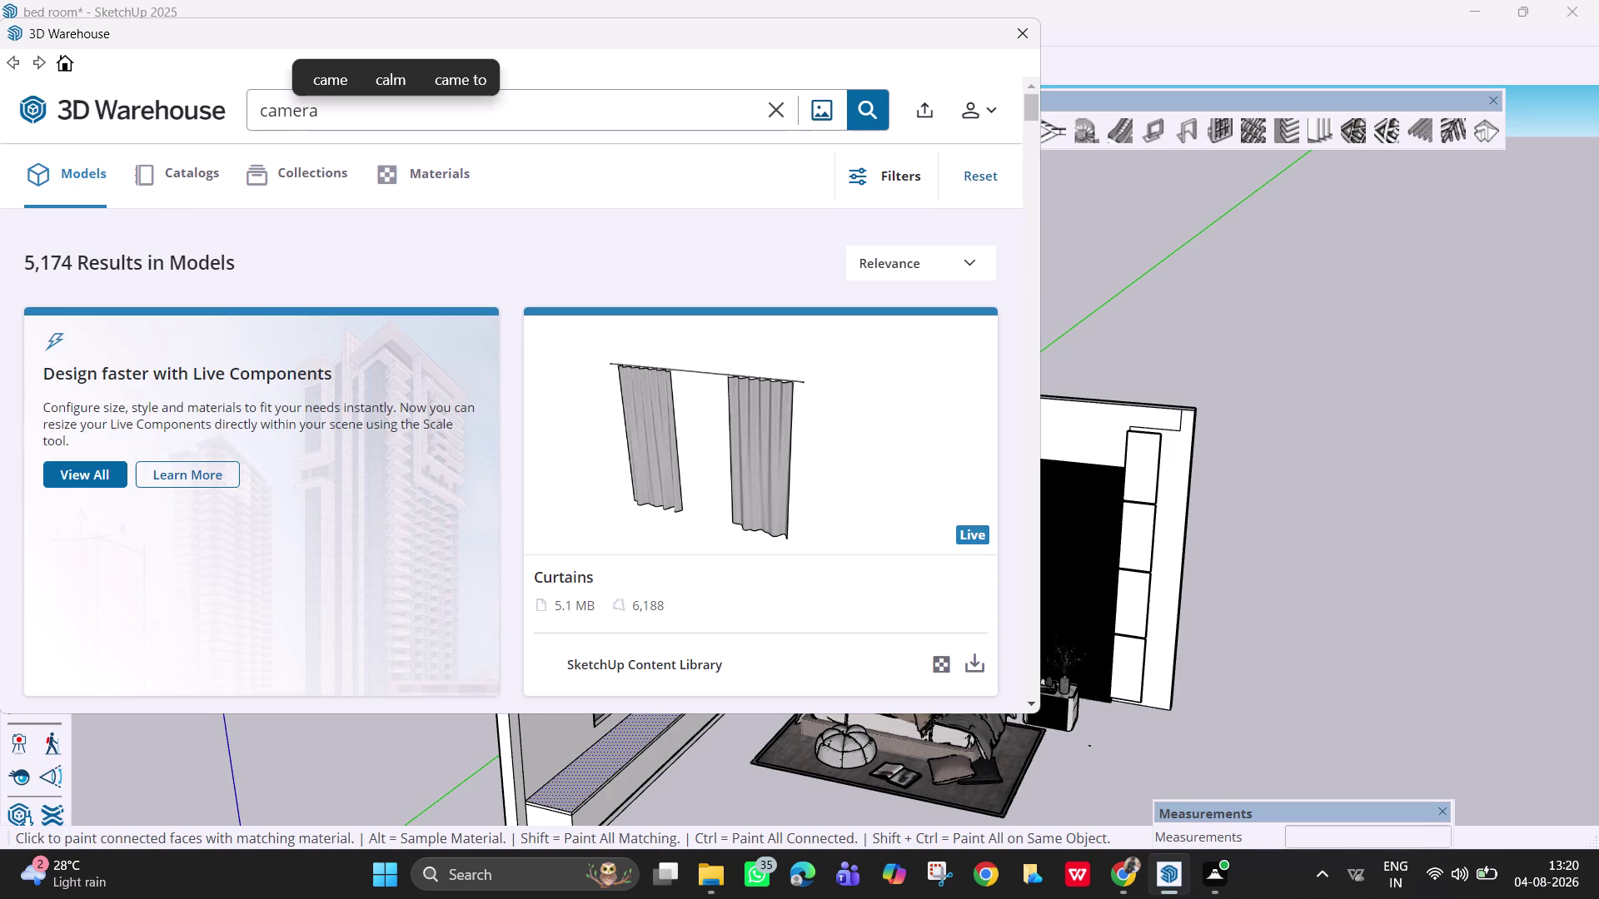
key(Return)
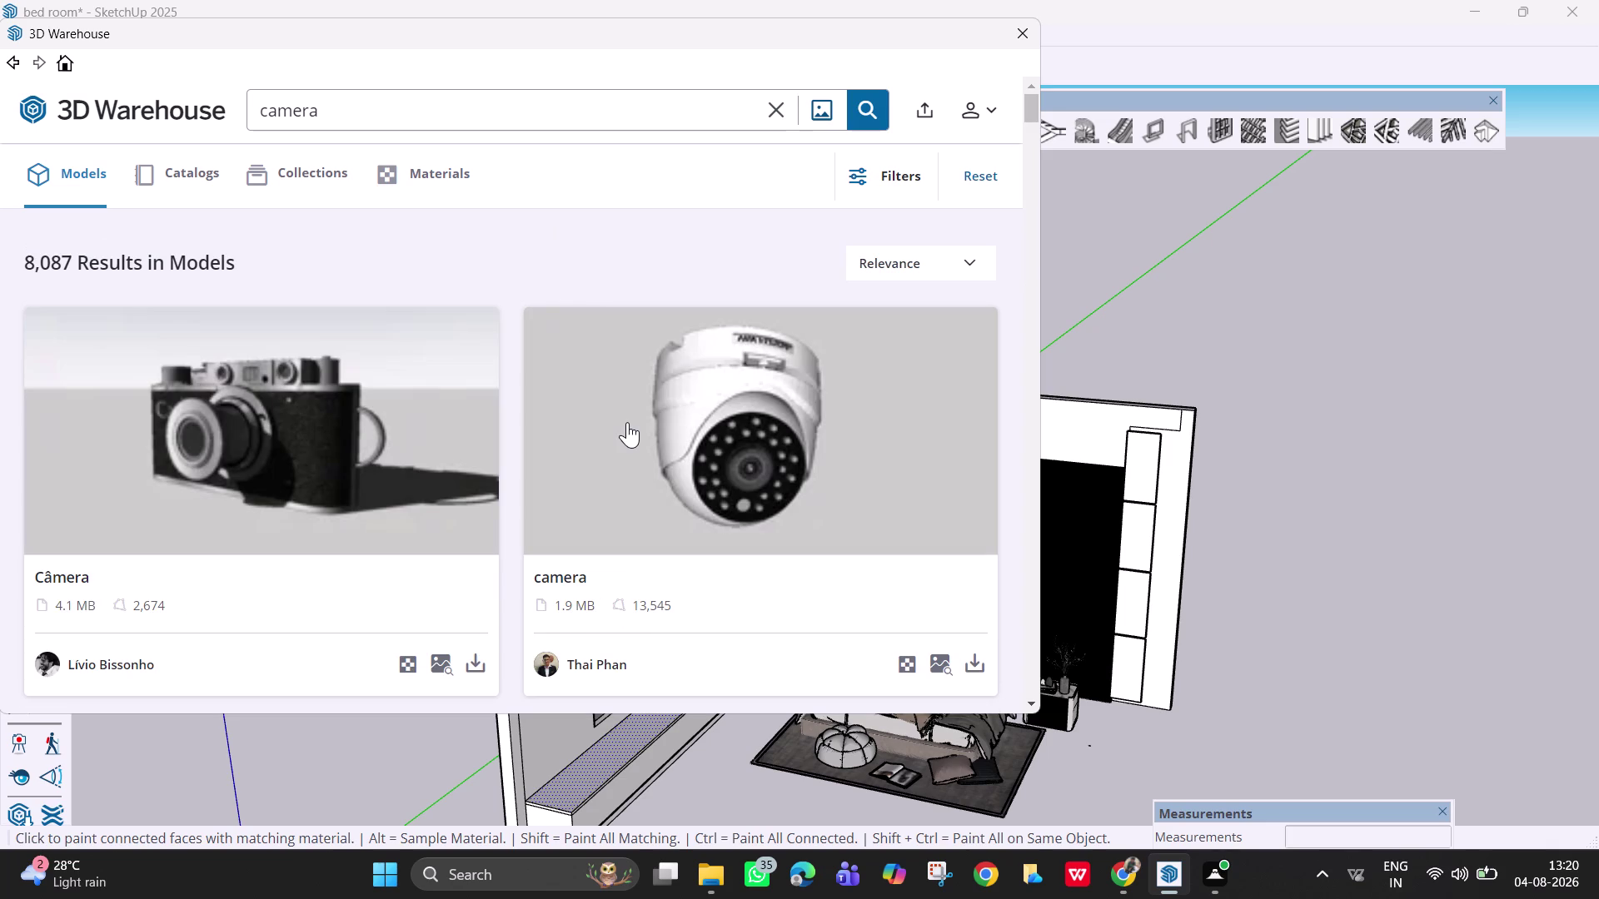
Download the black DSLR camera model and load it into the bedroom.
scroll(down, 3)
scroll(down, 3)
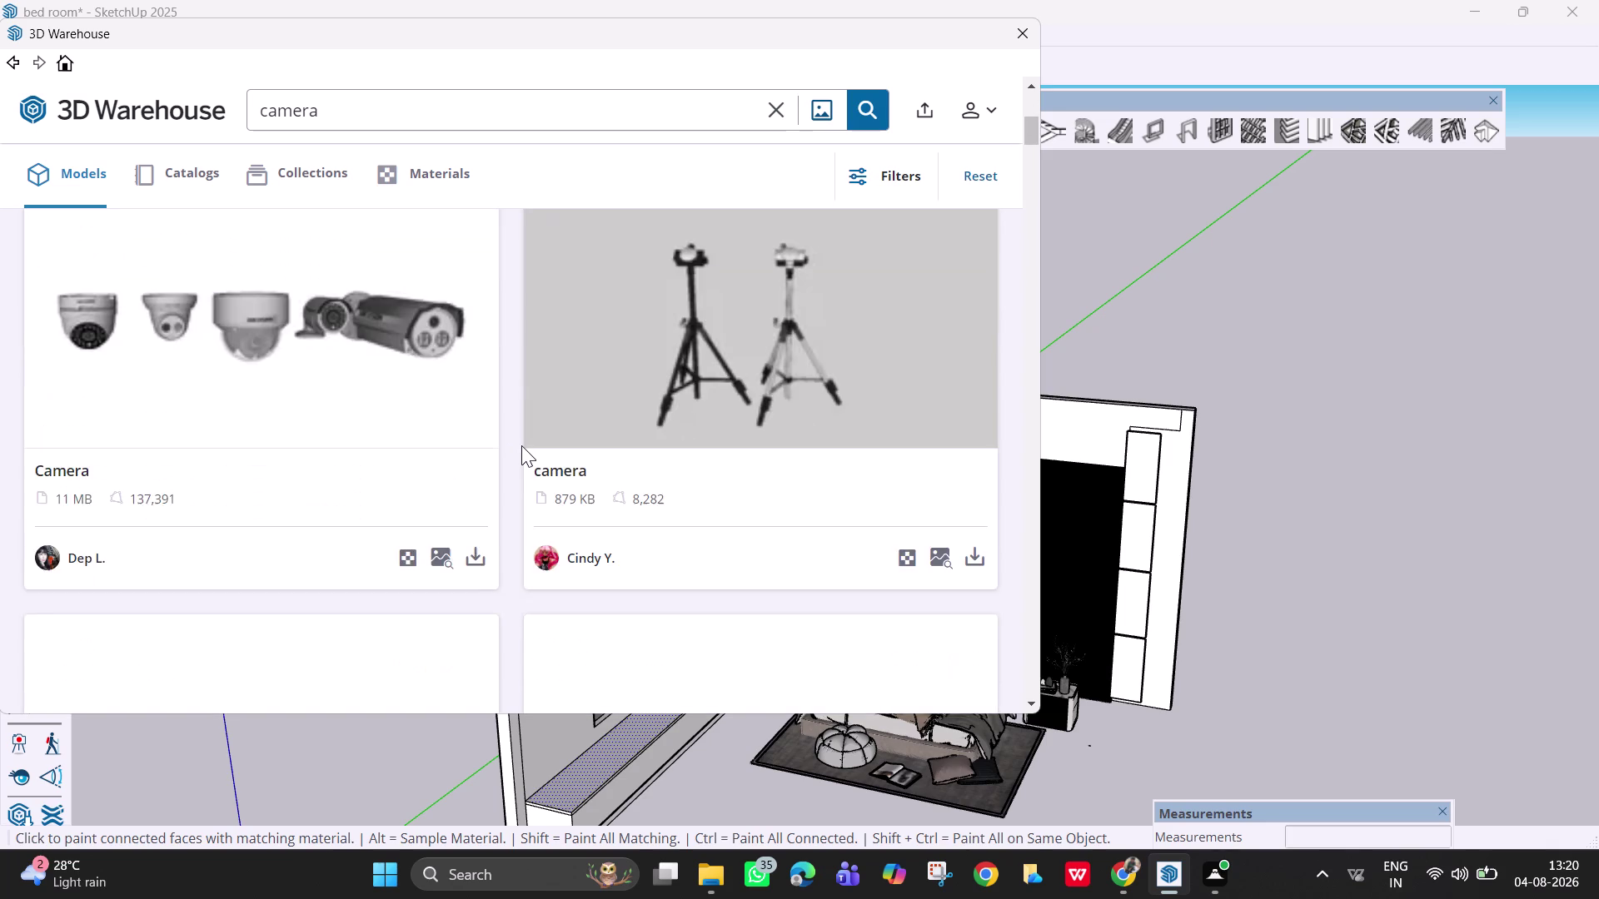
scroll(down, 3)
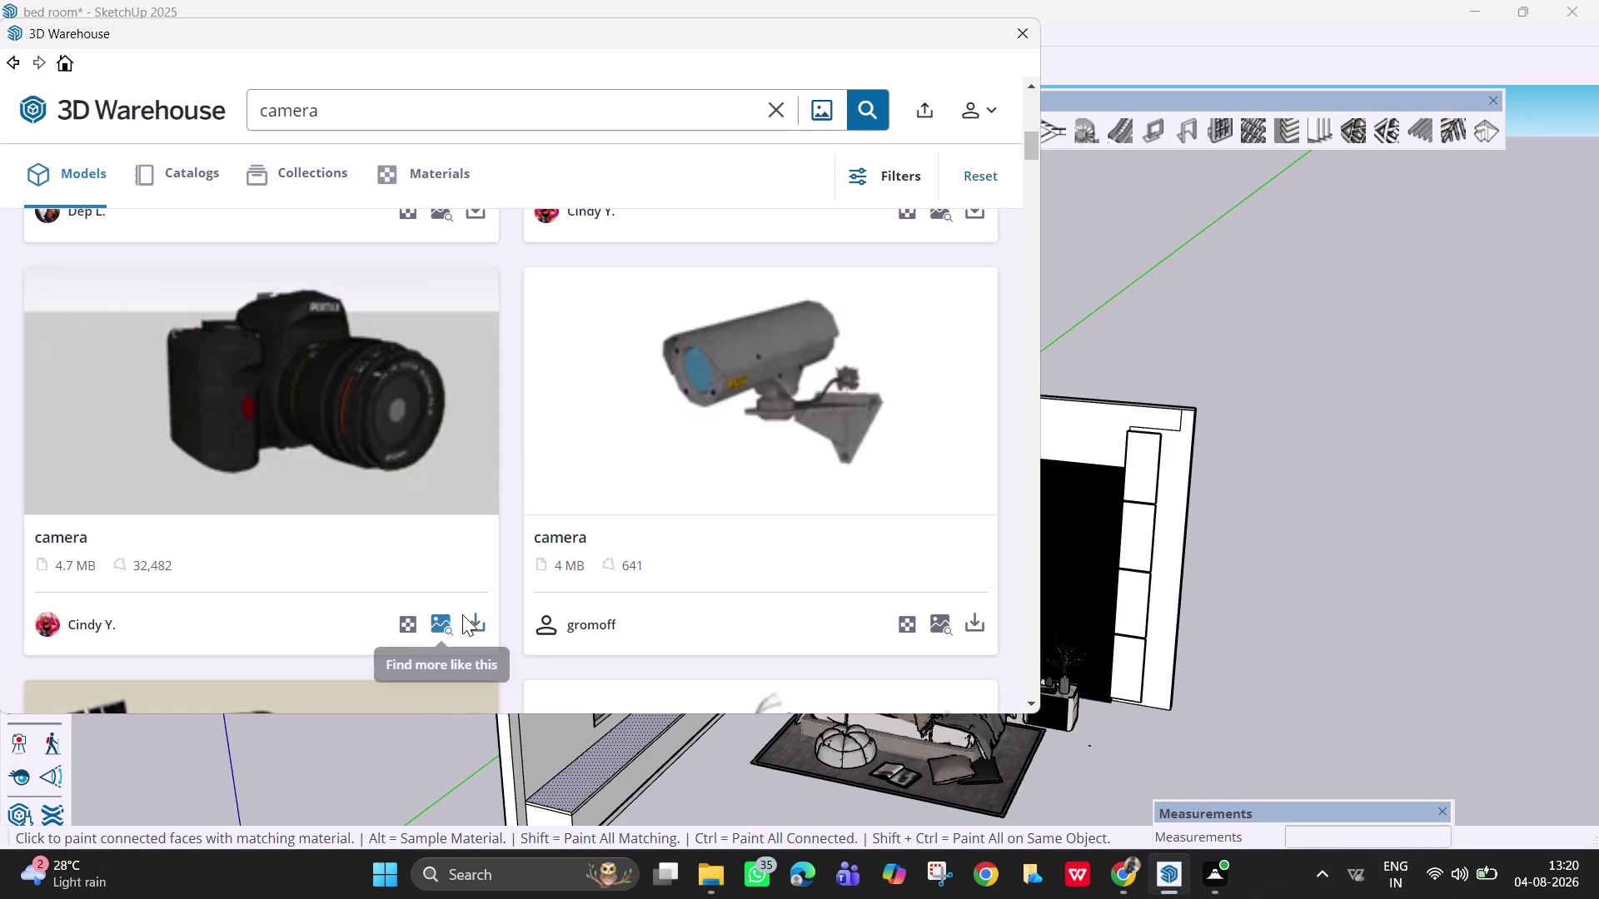
click(470, 614)
click(449, 410)
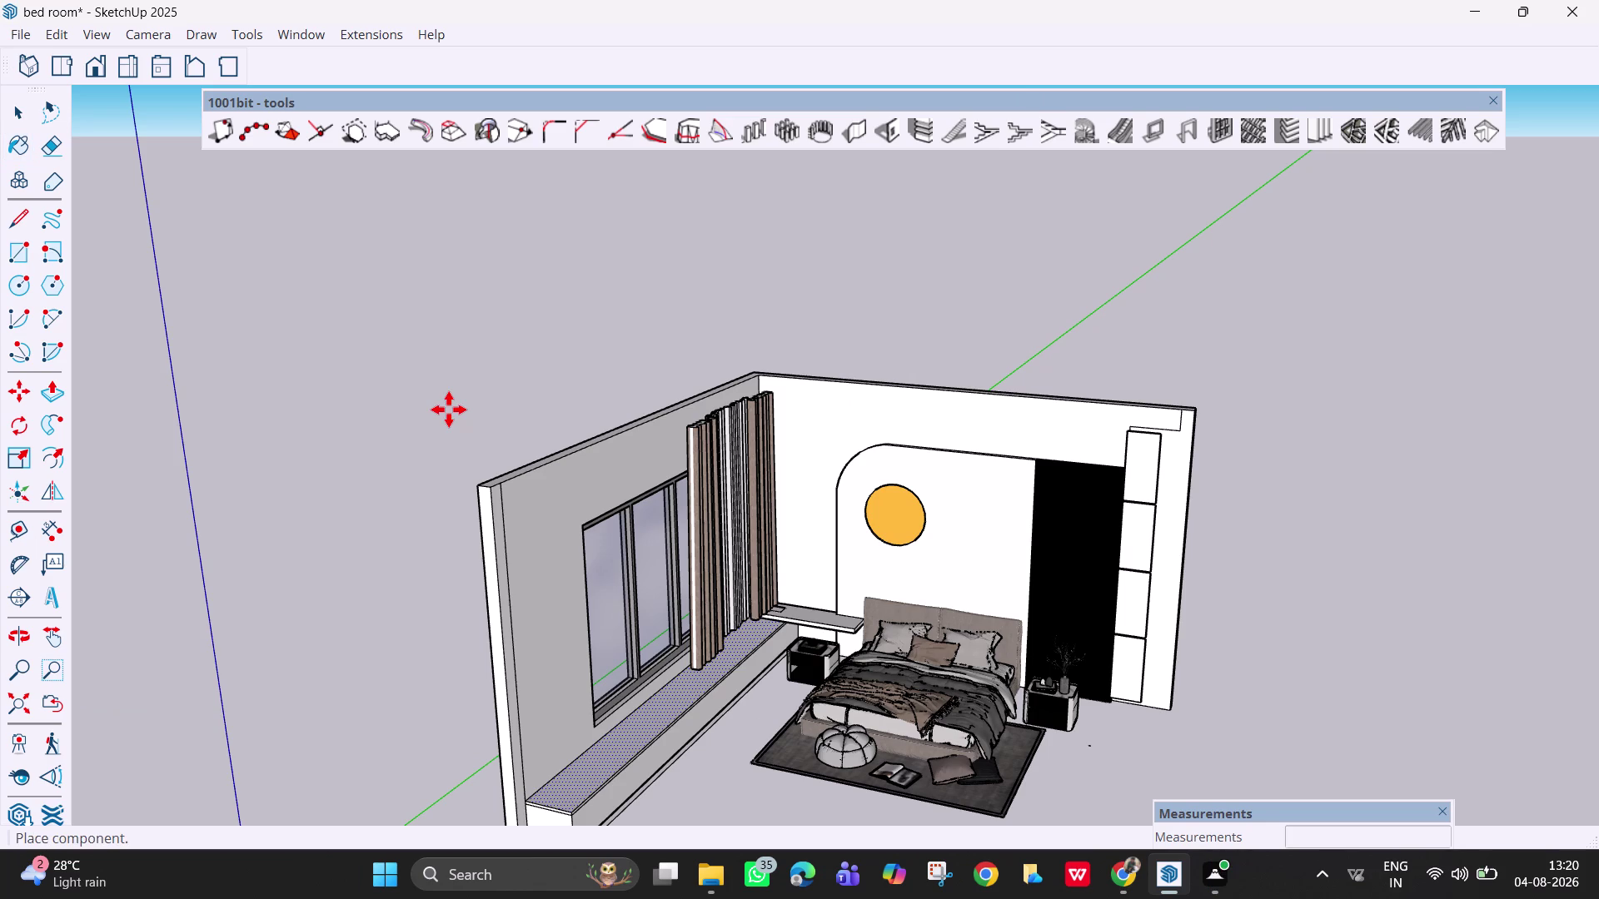
Place the camera on the window ledge beside the bed and orbit closer.
scroll(down, 3)
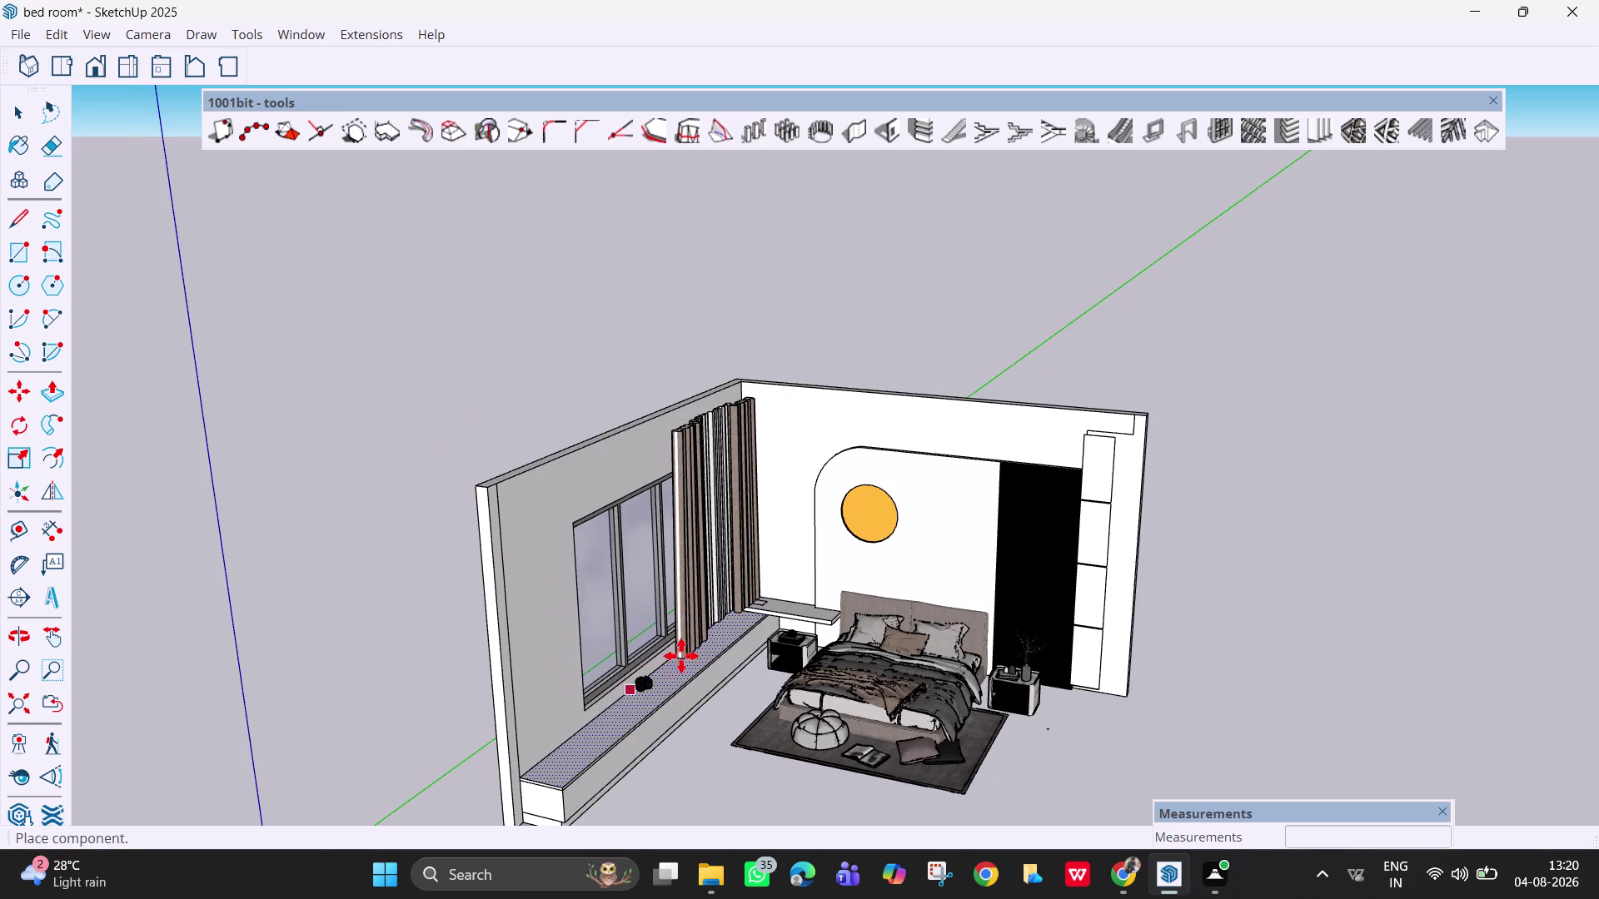
scroll(up, 3)
scroll(up, 3)
scroll(up, 3)
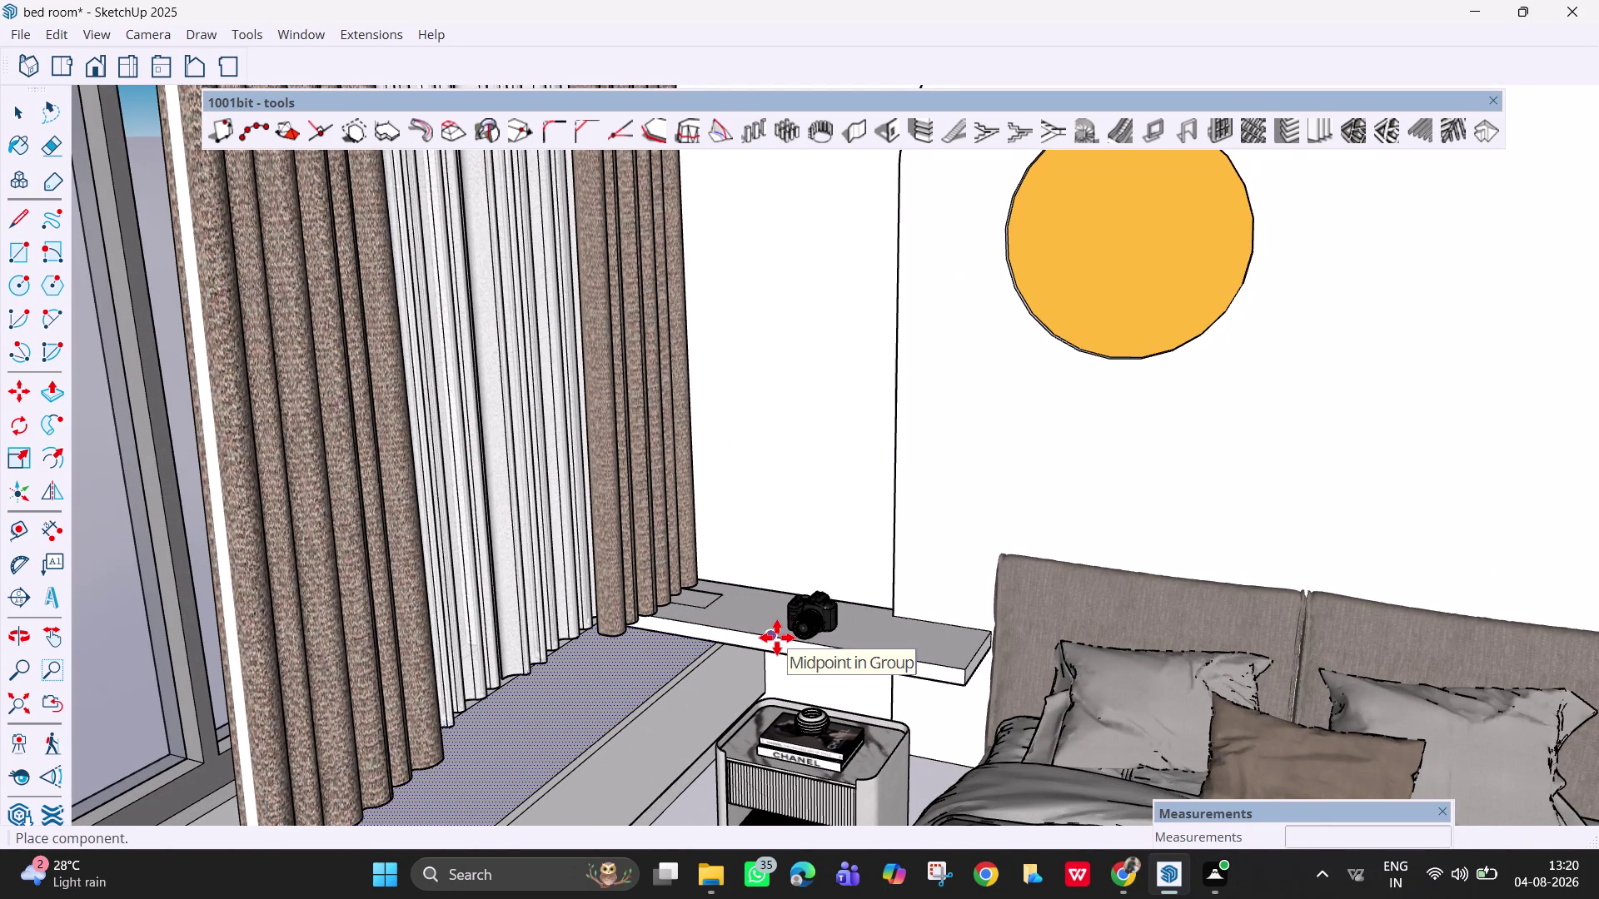
scroll(up, 3)
scroll(up, 3)
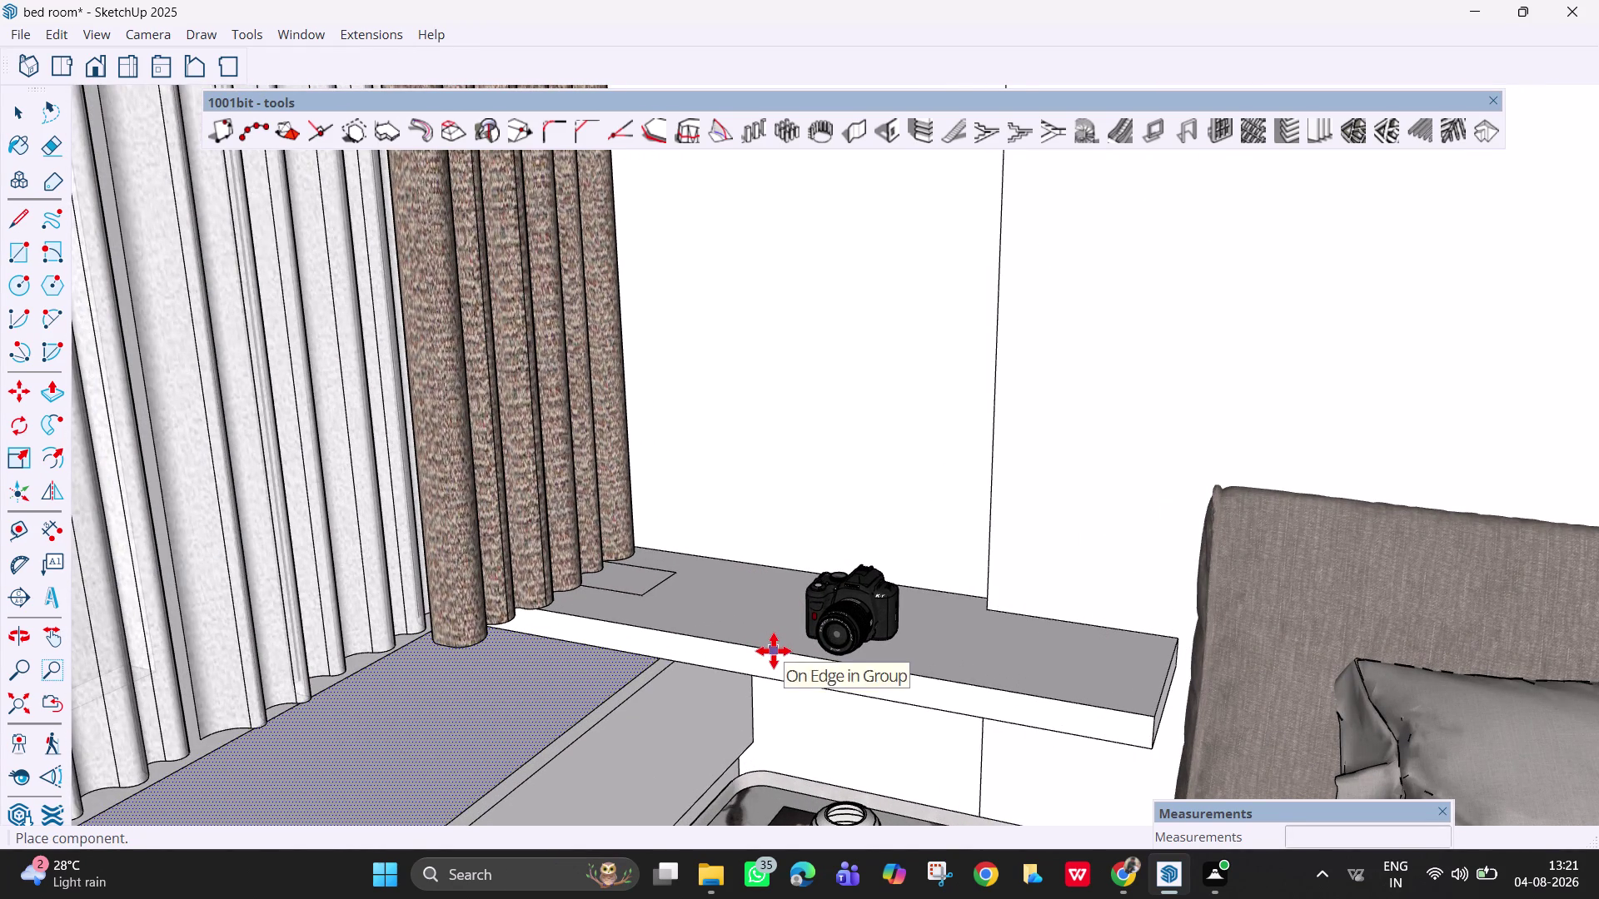
click(774, 651)
scroll(up, 3)
scroll(up, 3)
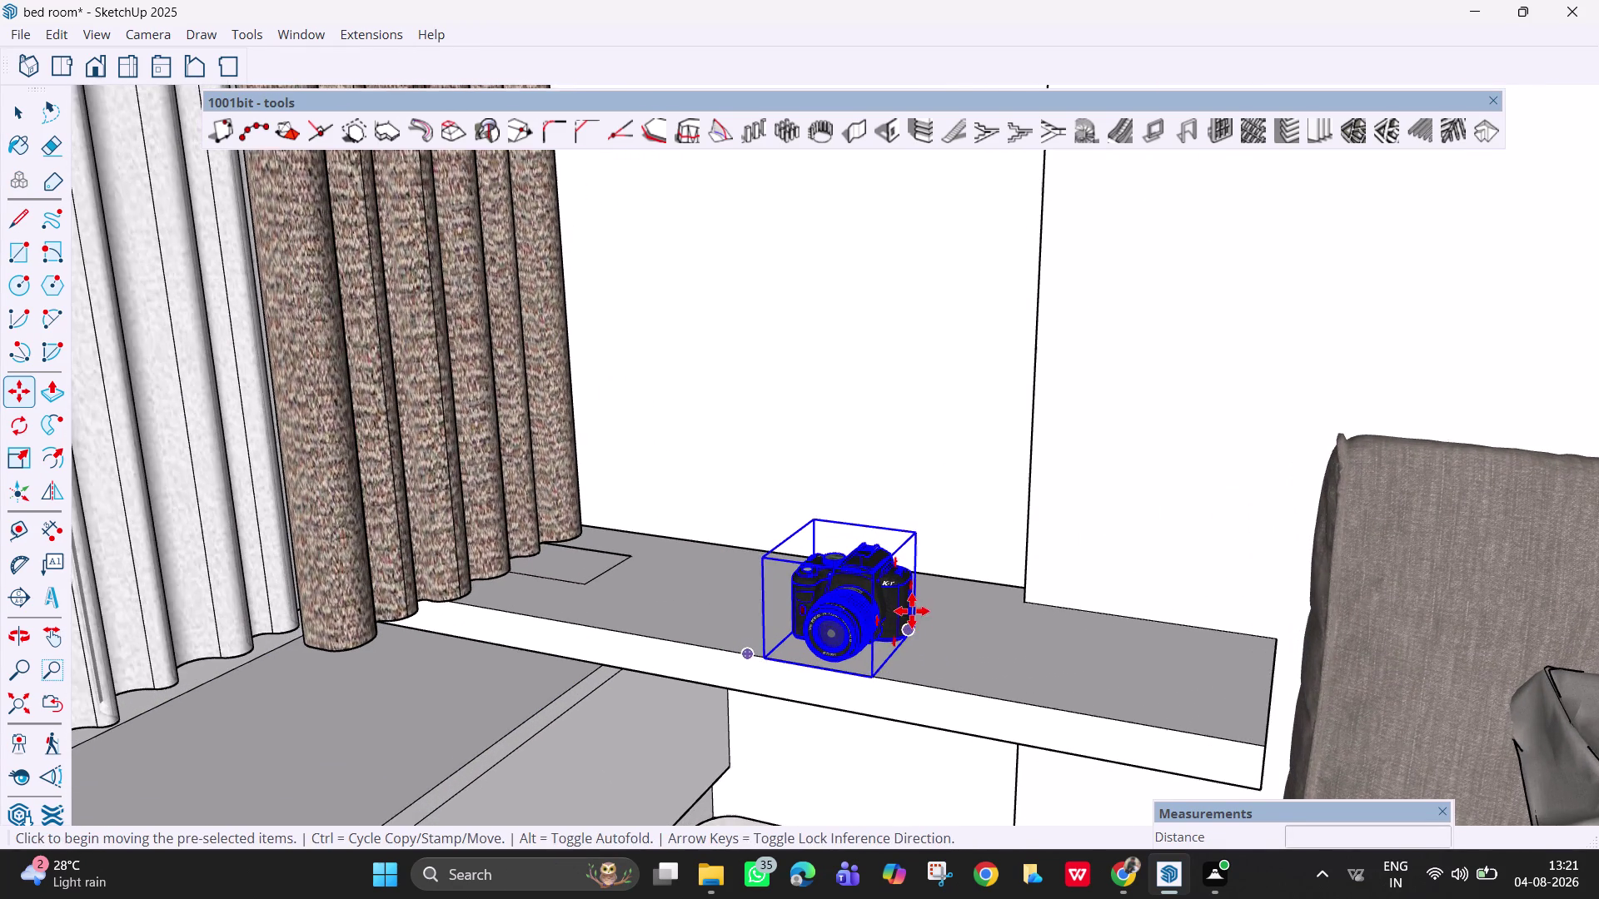
scroll(up, 3)
middle_drag(915, 663, 1024, 661)
Rotate the camera 45 degrees around a pivot on the ledge's flat plane.
key(Escape)
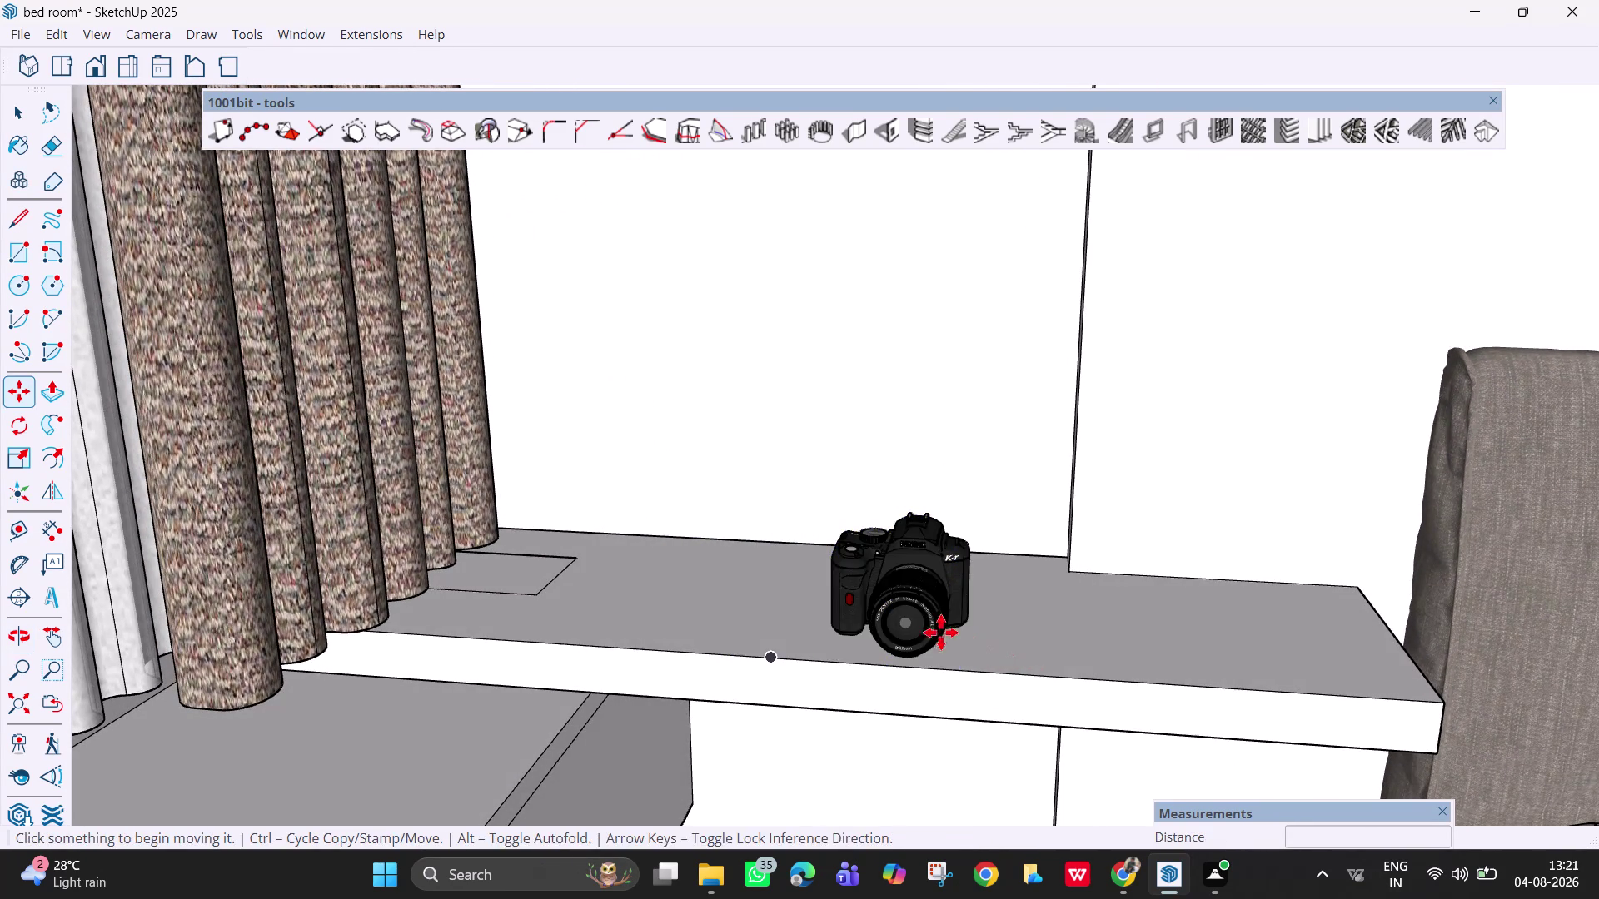
click(918, 619)
key(r)
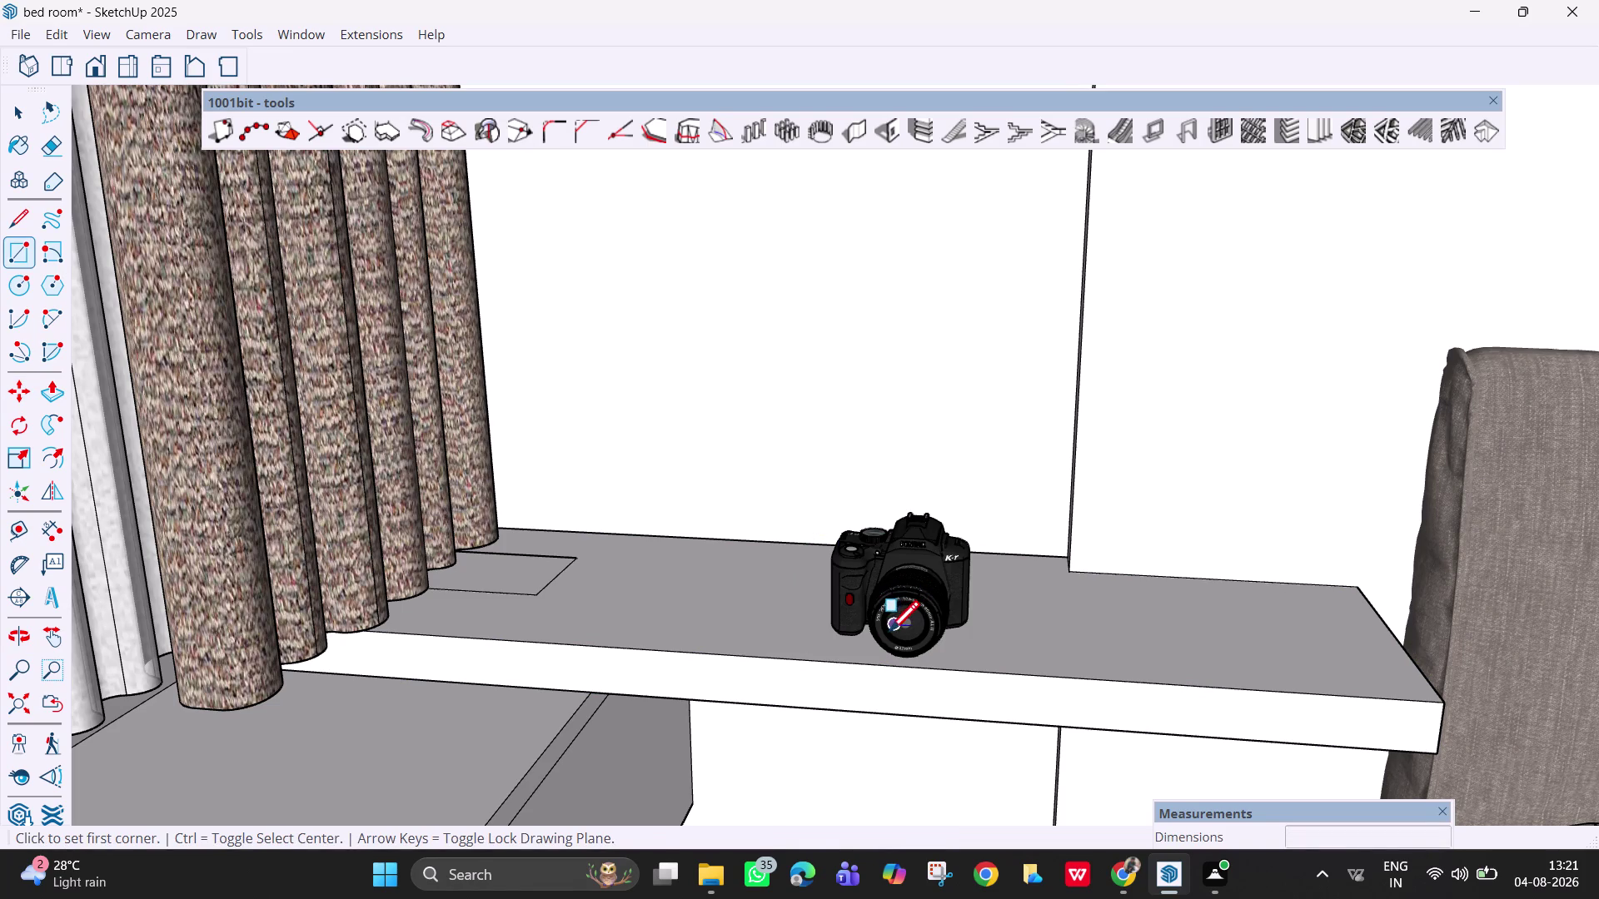
key(q)
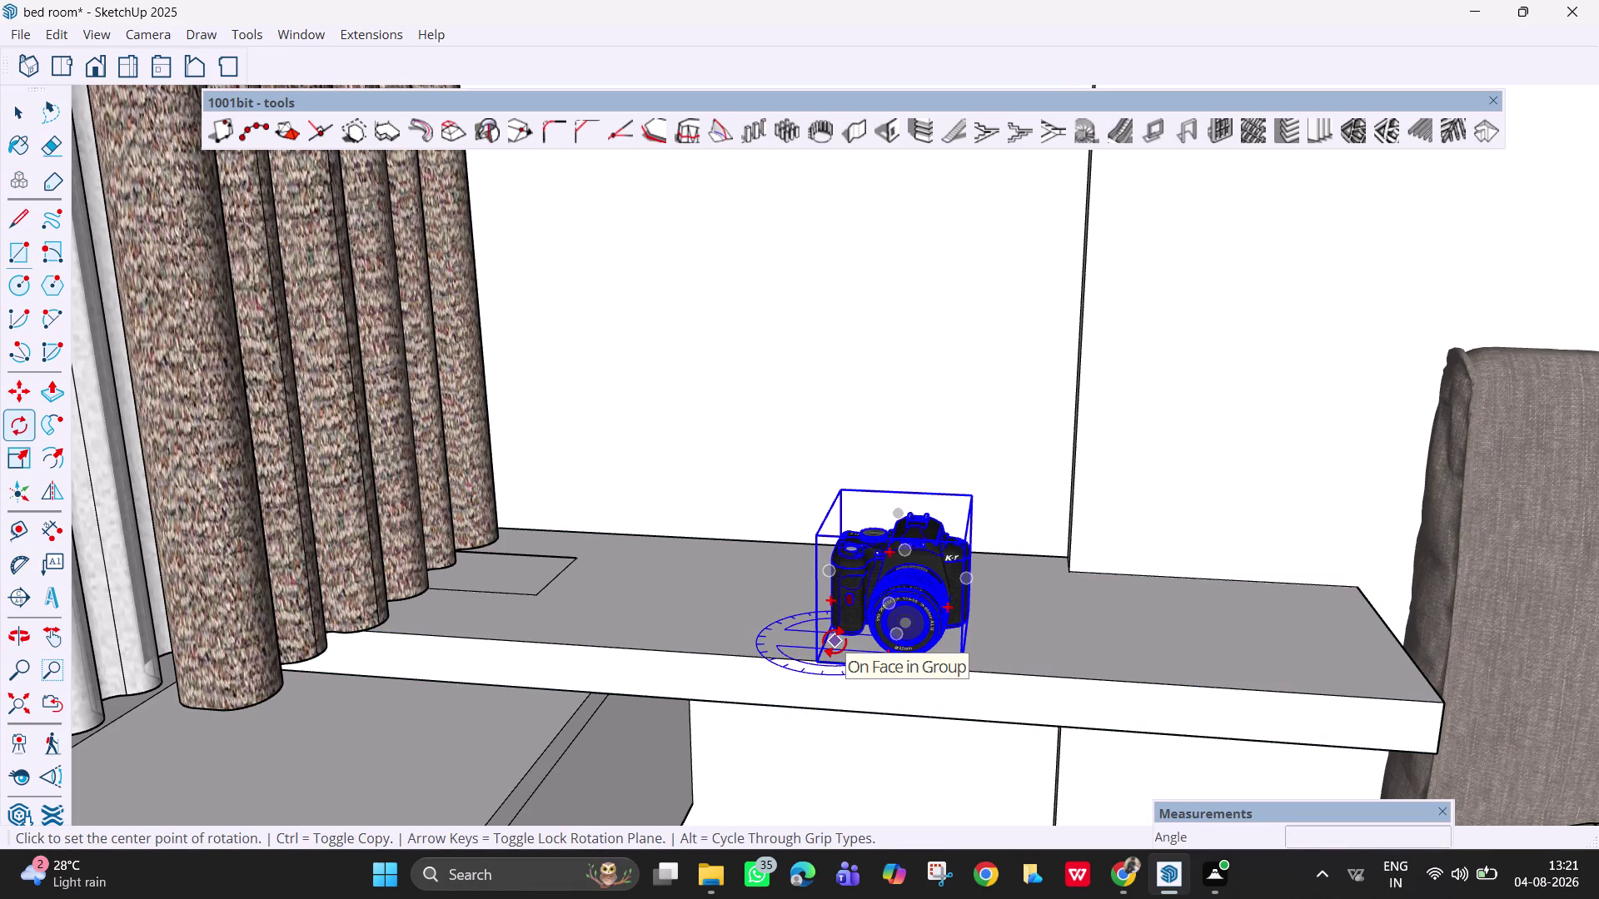
key(Down)
key(Left)
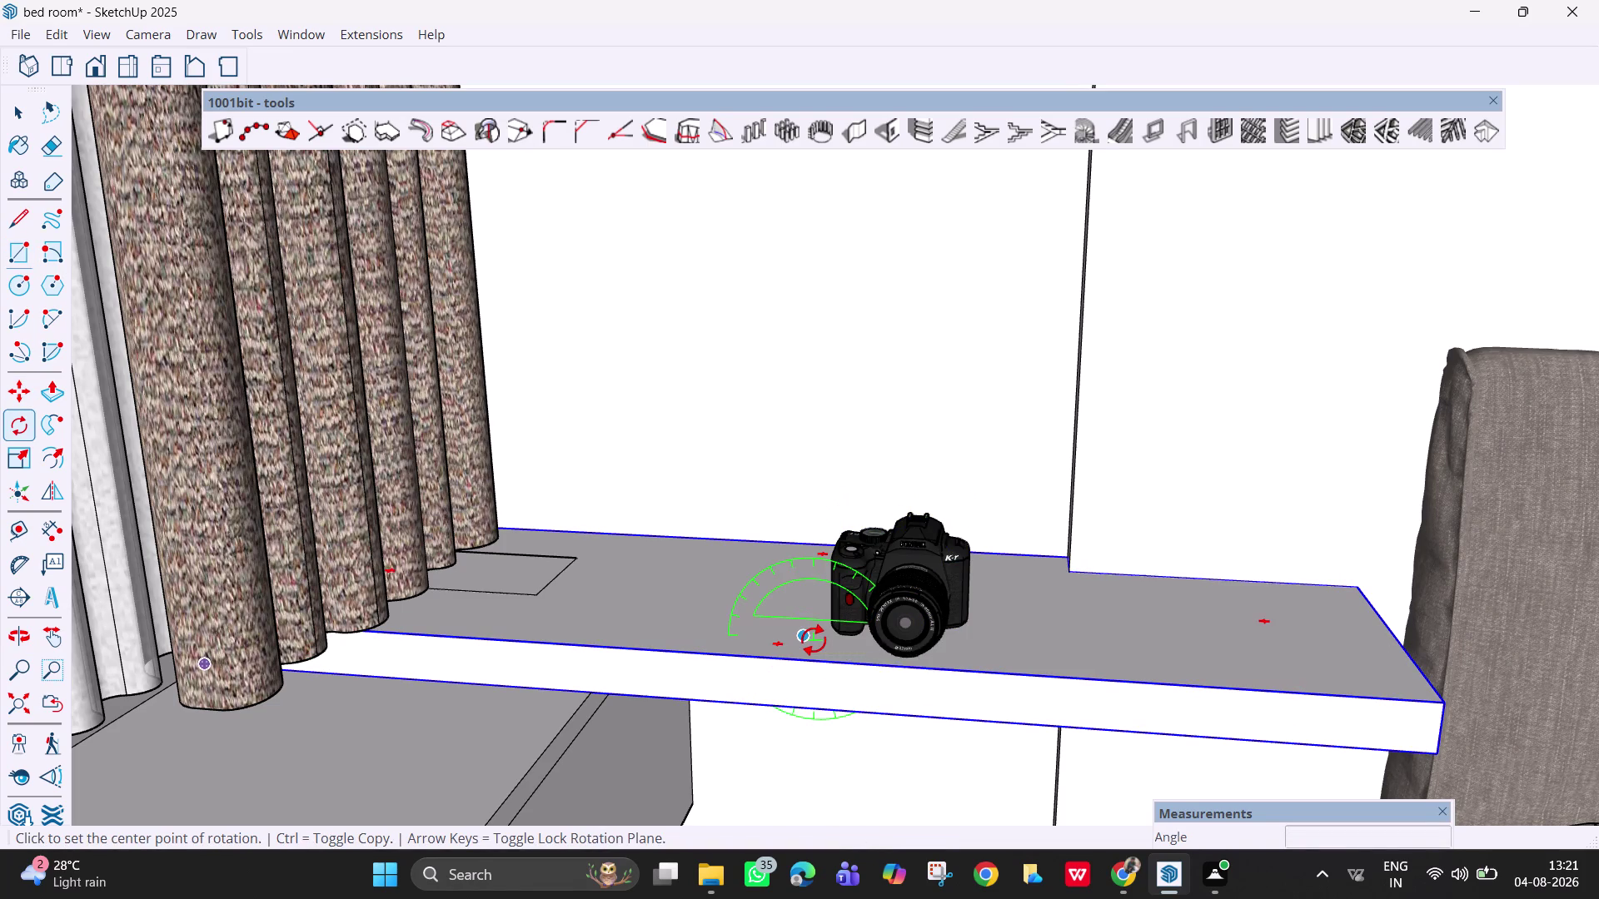
key(Up)
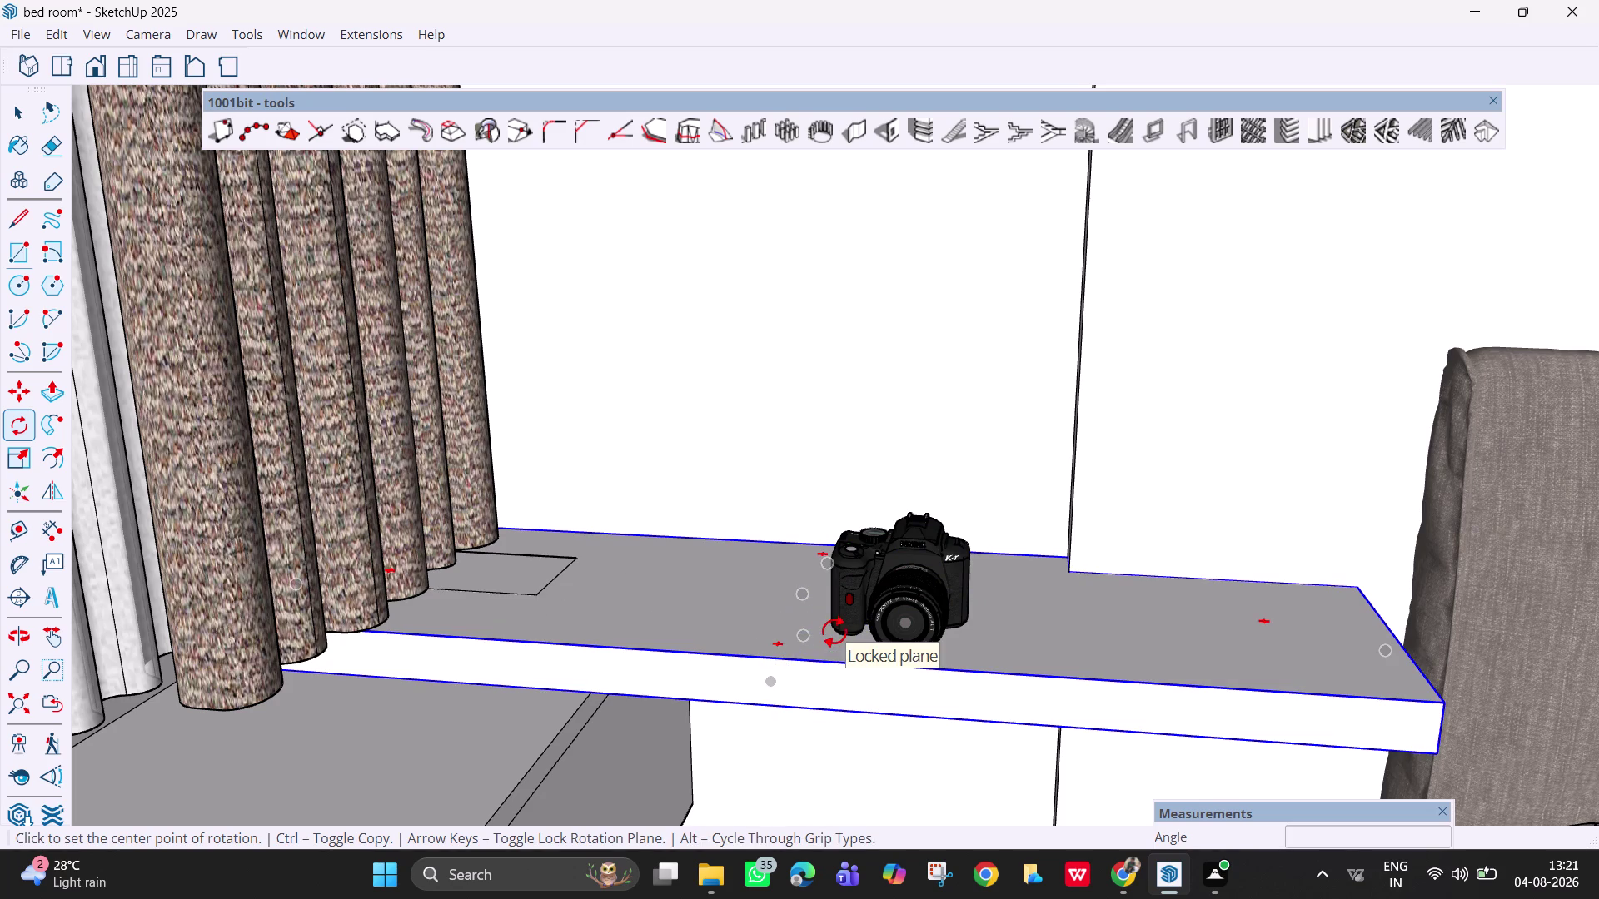
click(835, 640)
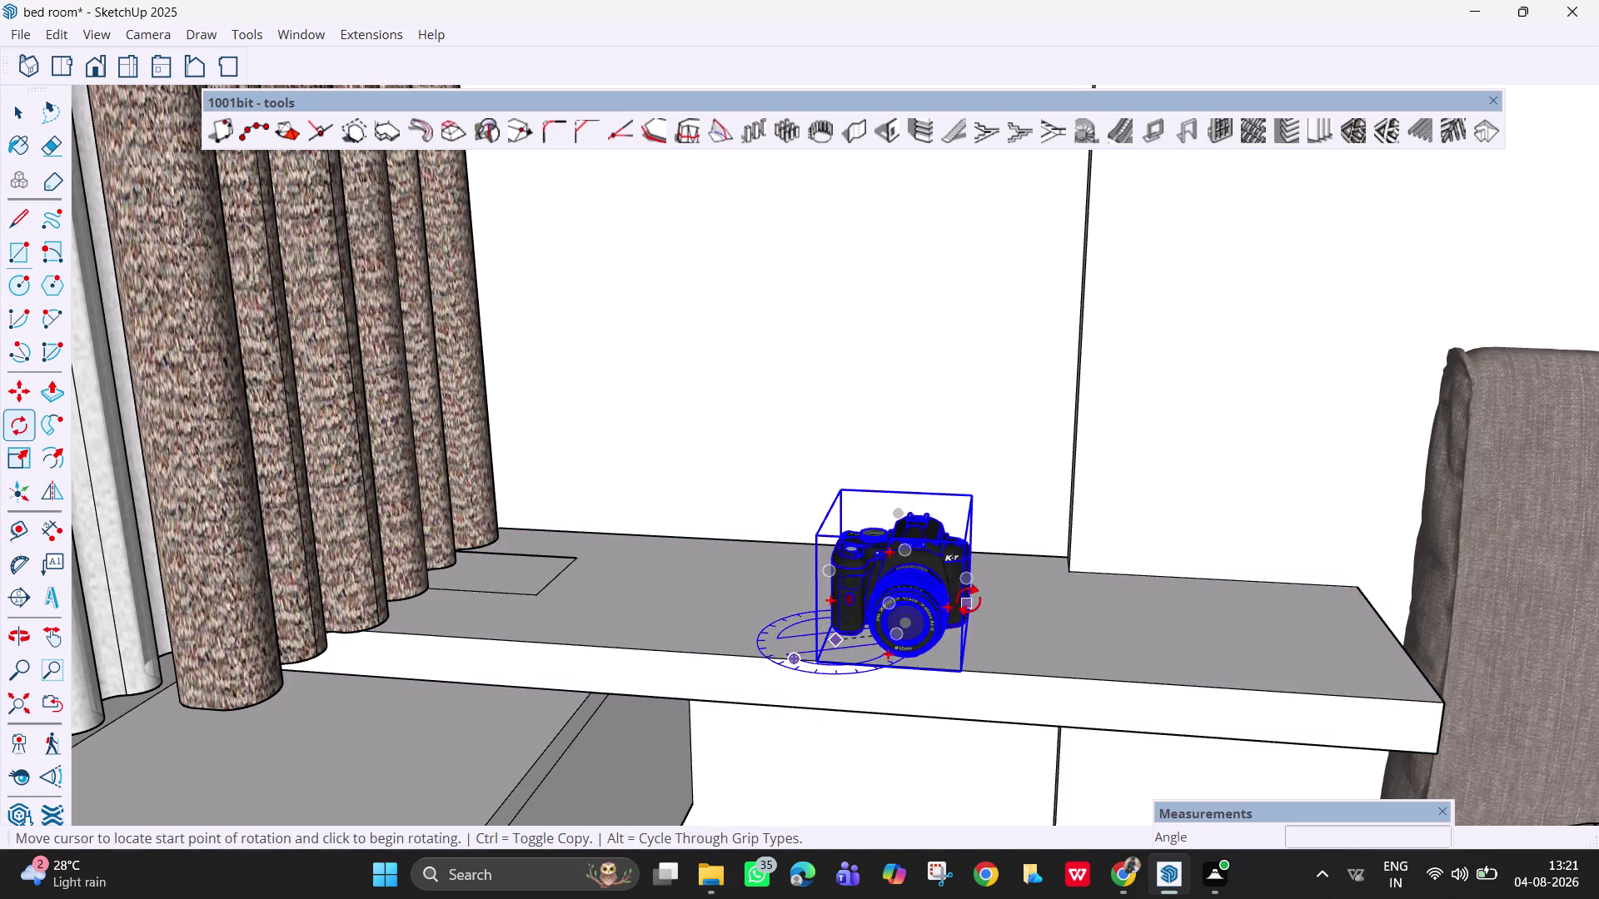
click(978, 590)
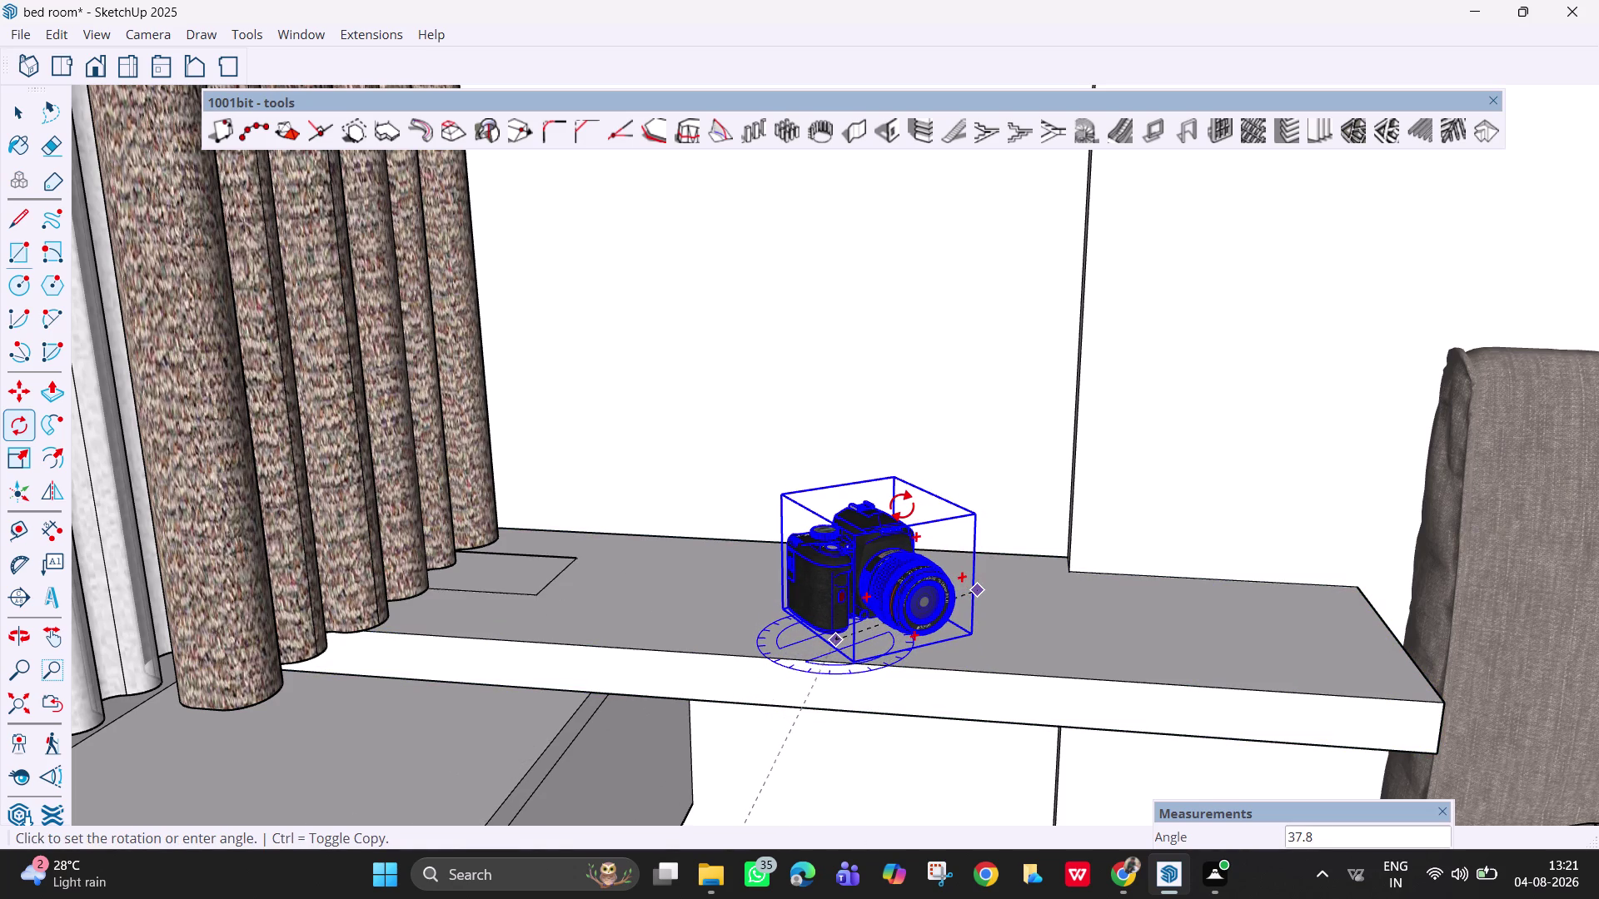
click(864, 492)
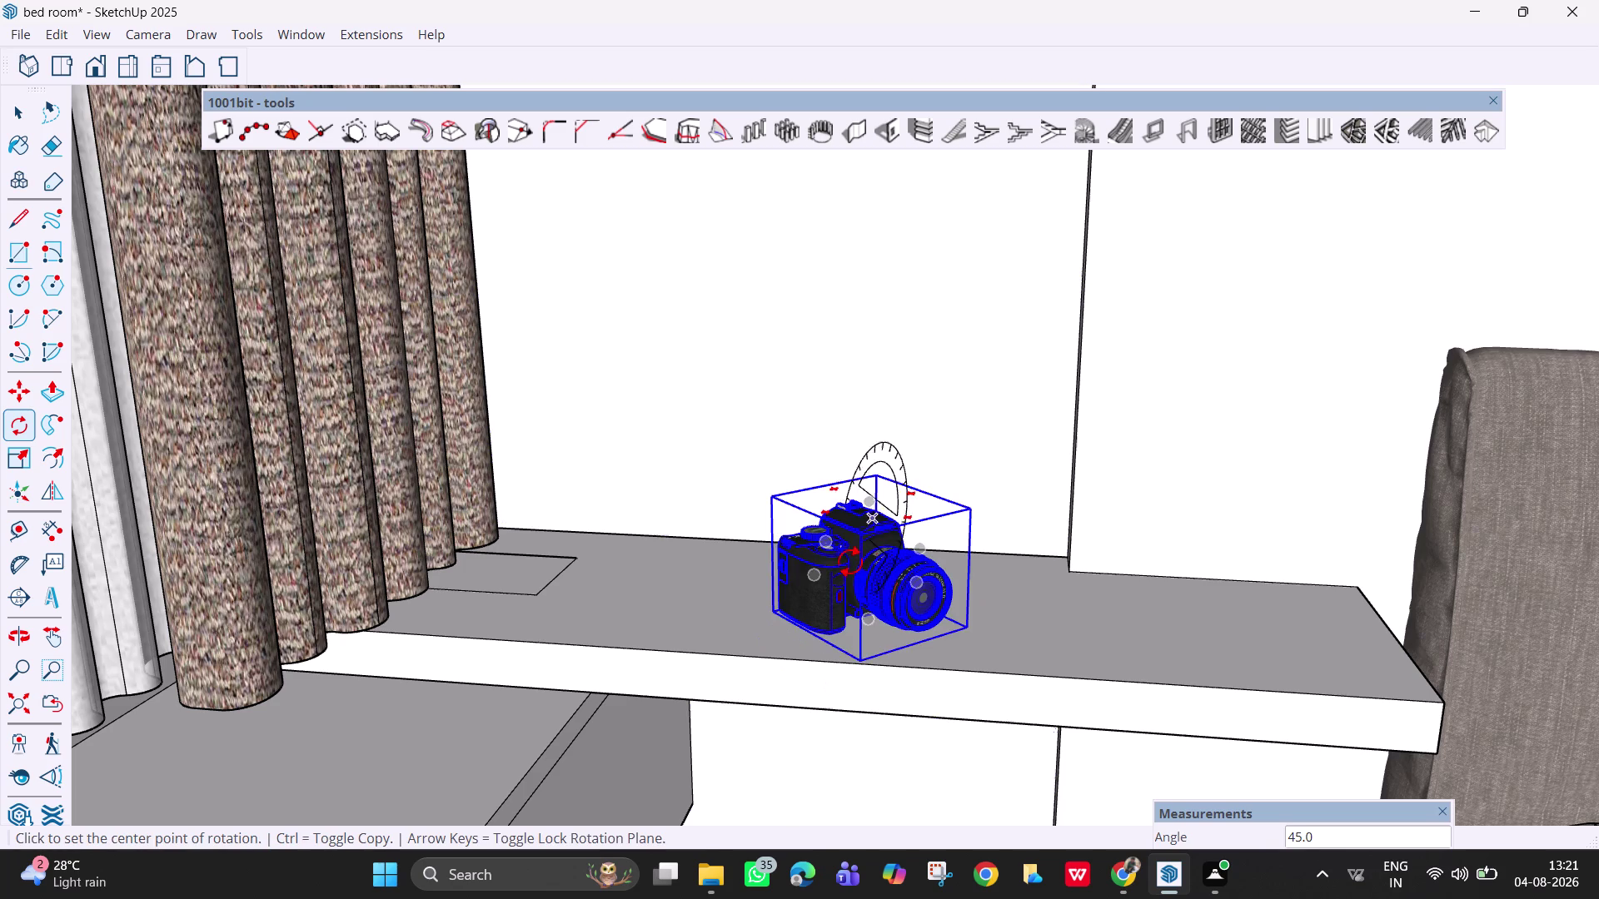
Orbit around the shelf to view the turned camera from other angles.
key(space)
scroll(down, 3)
scroll(down, 3)
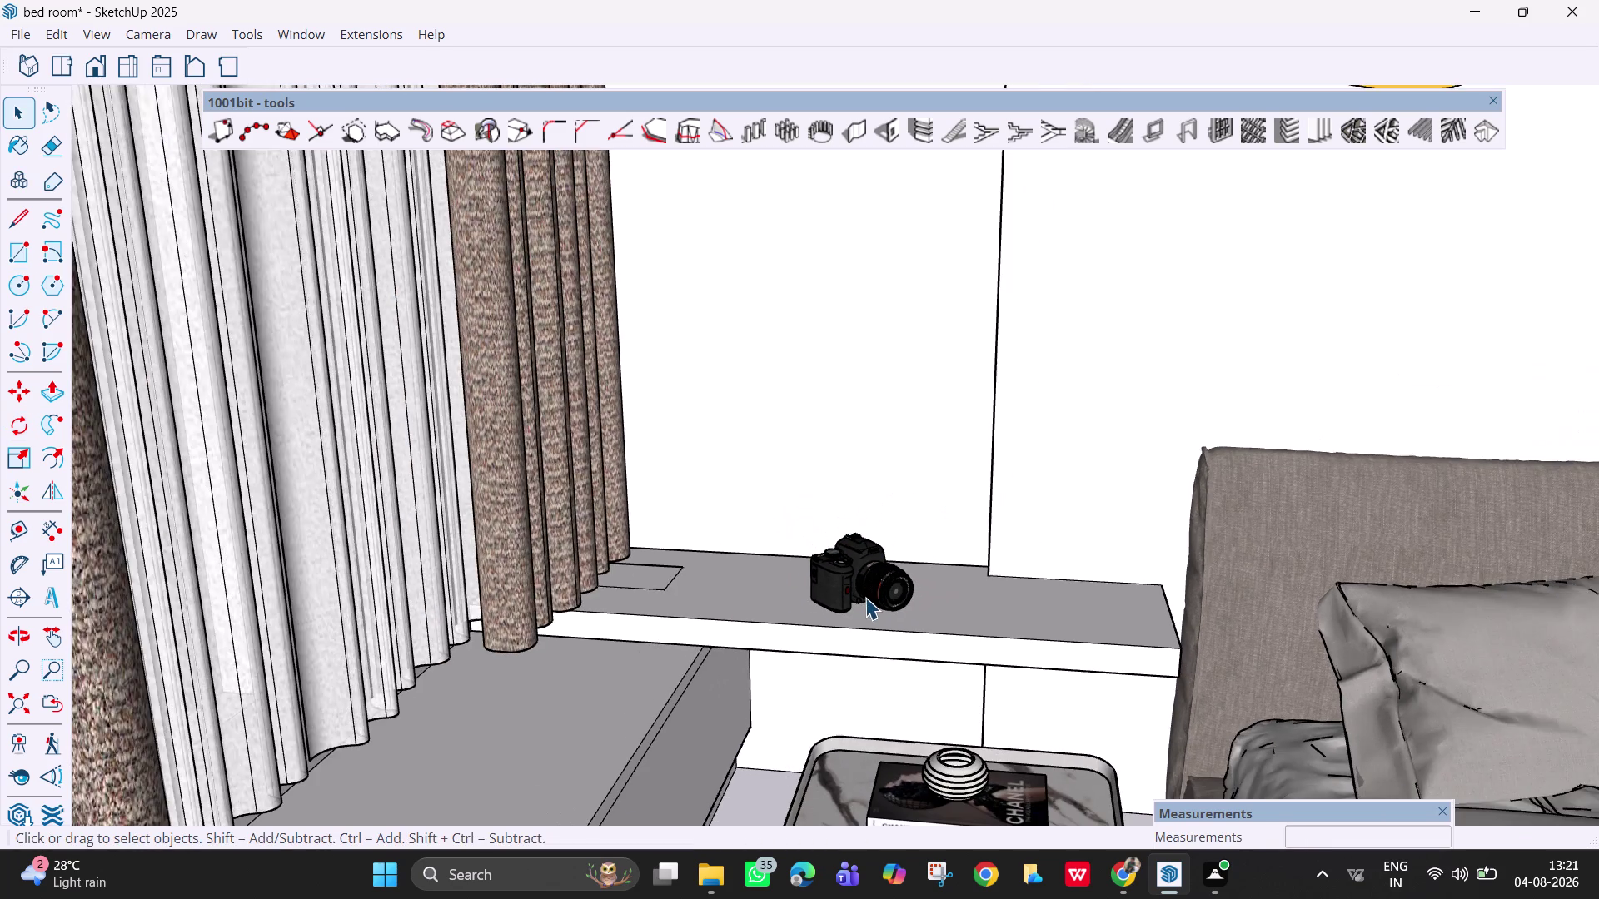
middle_drag(942, 664, 899, 618)
scroll(down, 3)
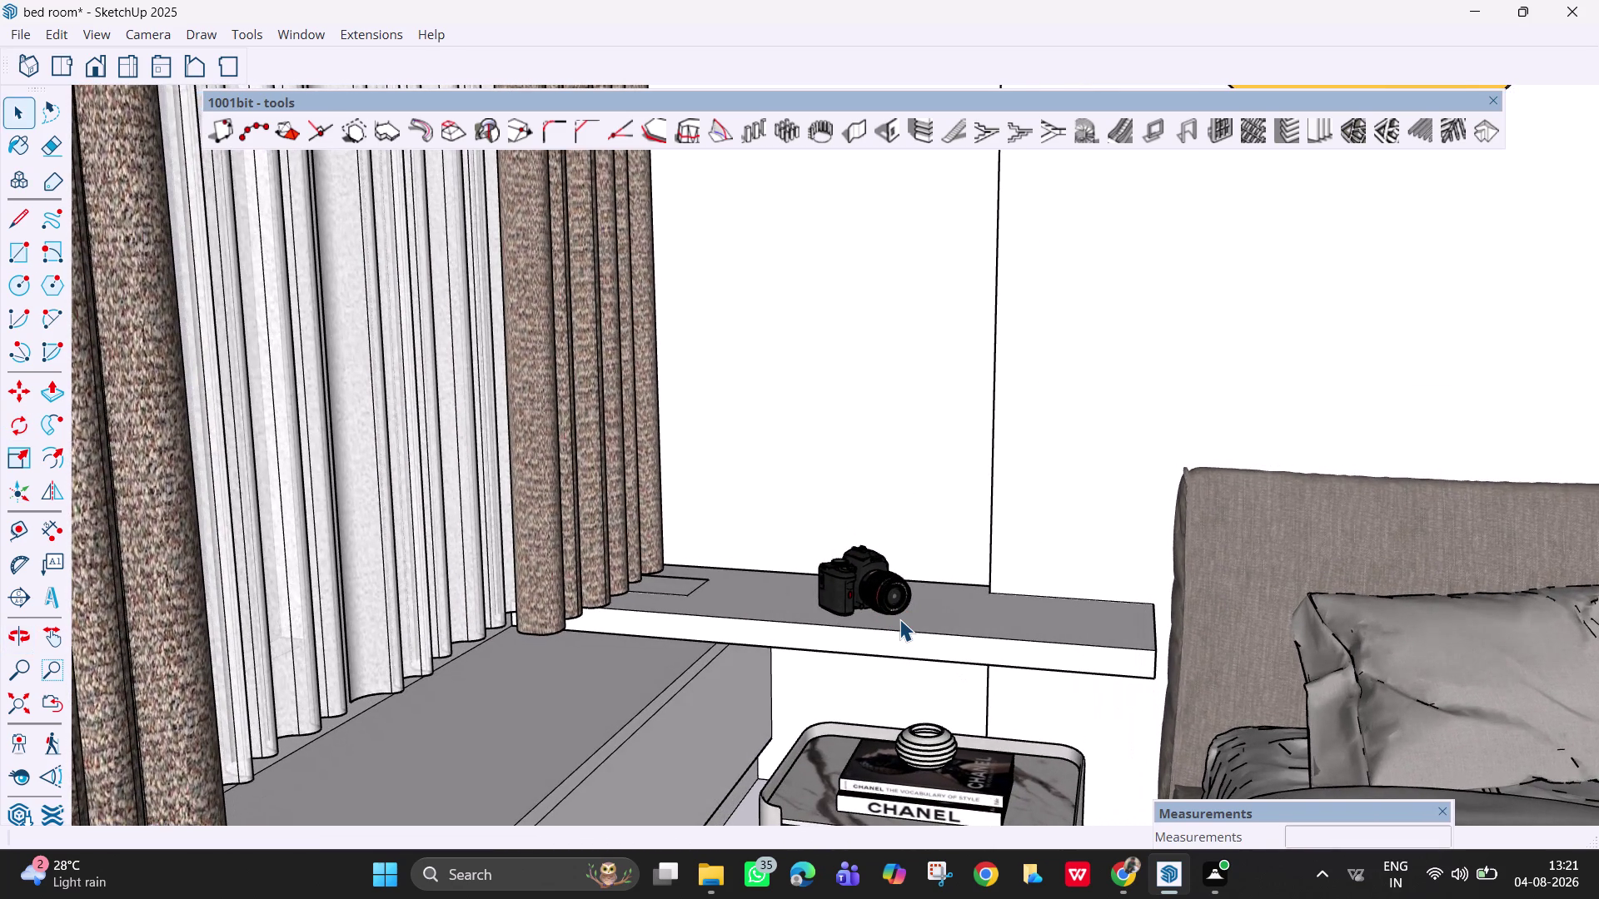
scroll(down, 3)
middle_drag(697, 620, 543, 734)
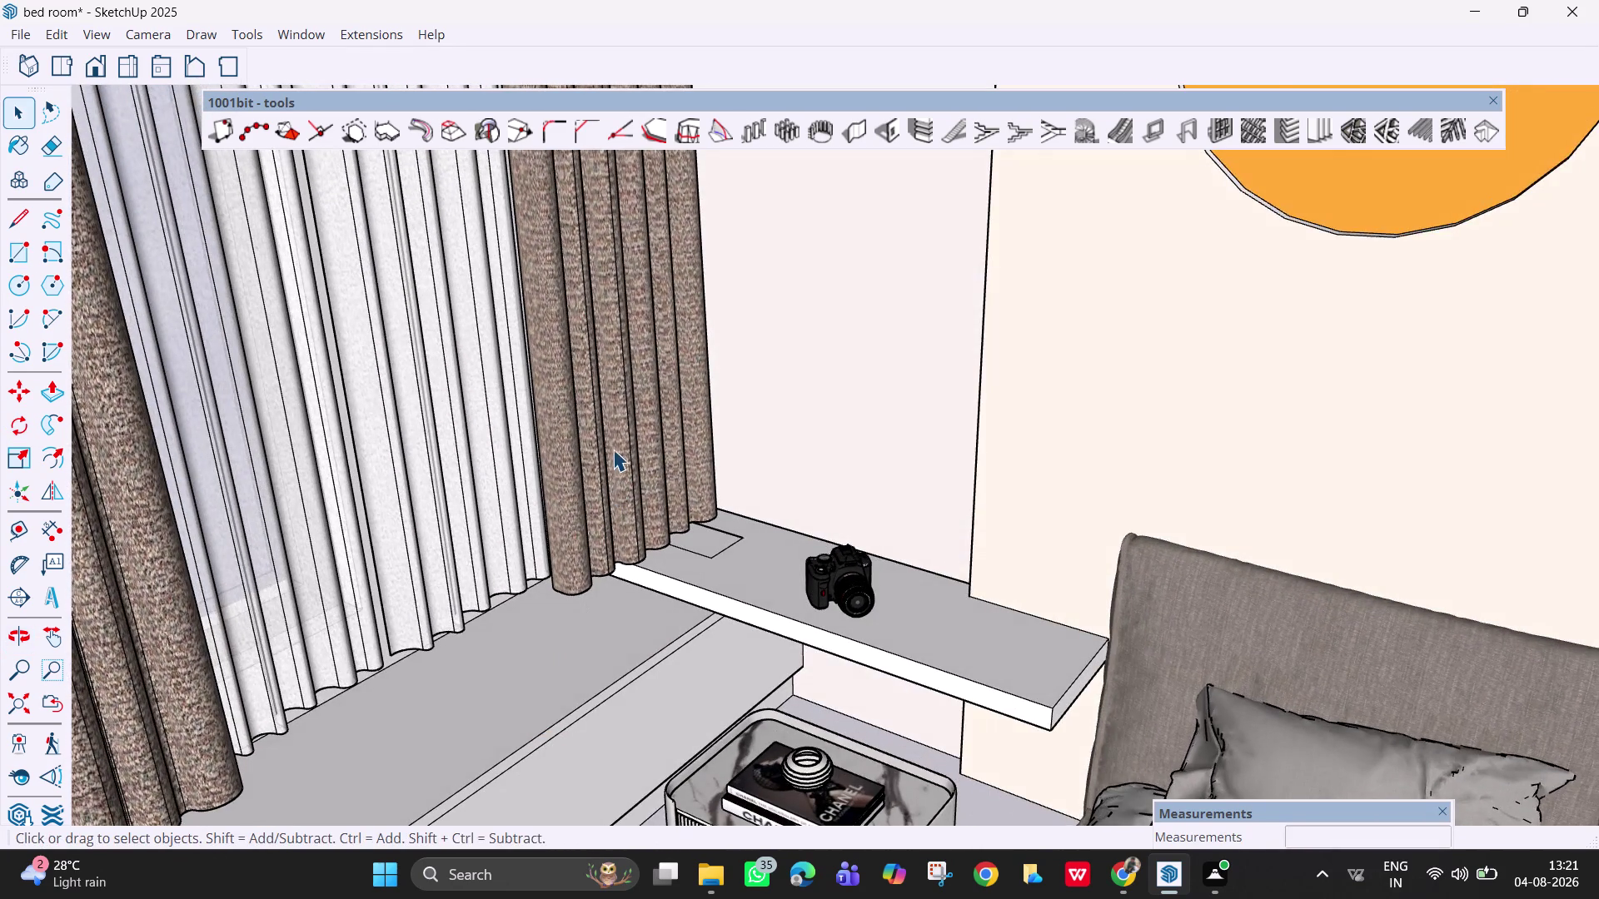
scroll(up, 3)
Pan the view toward the tops of the curtains.
key(h)
drag(633, 440, 693, 562)
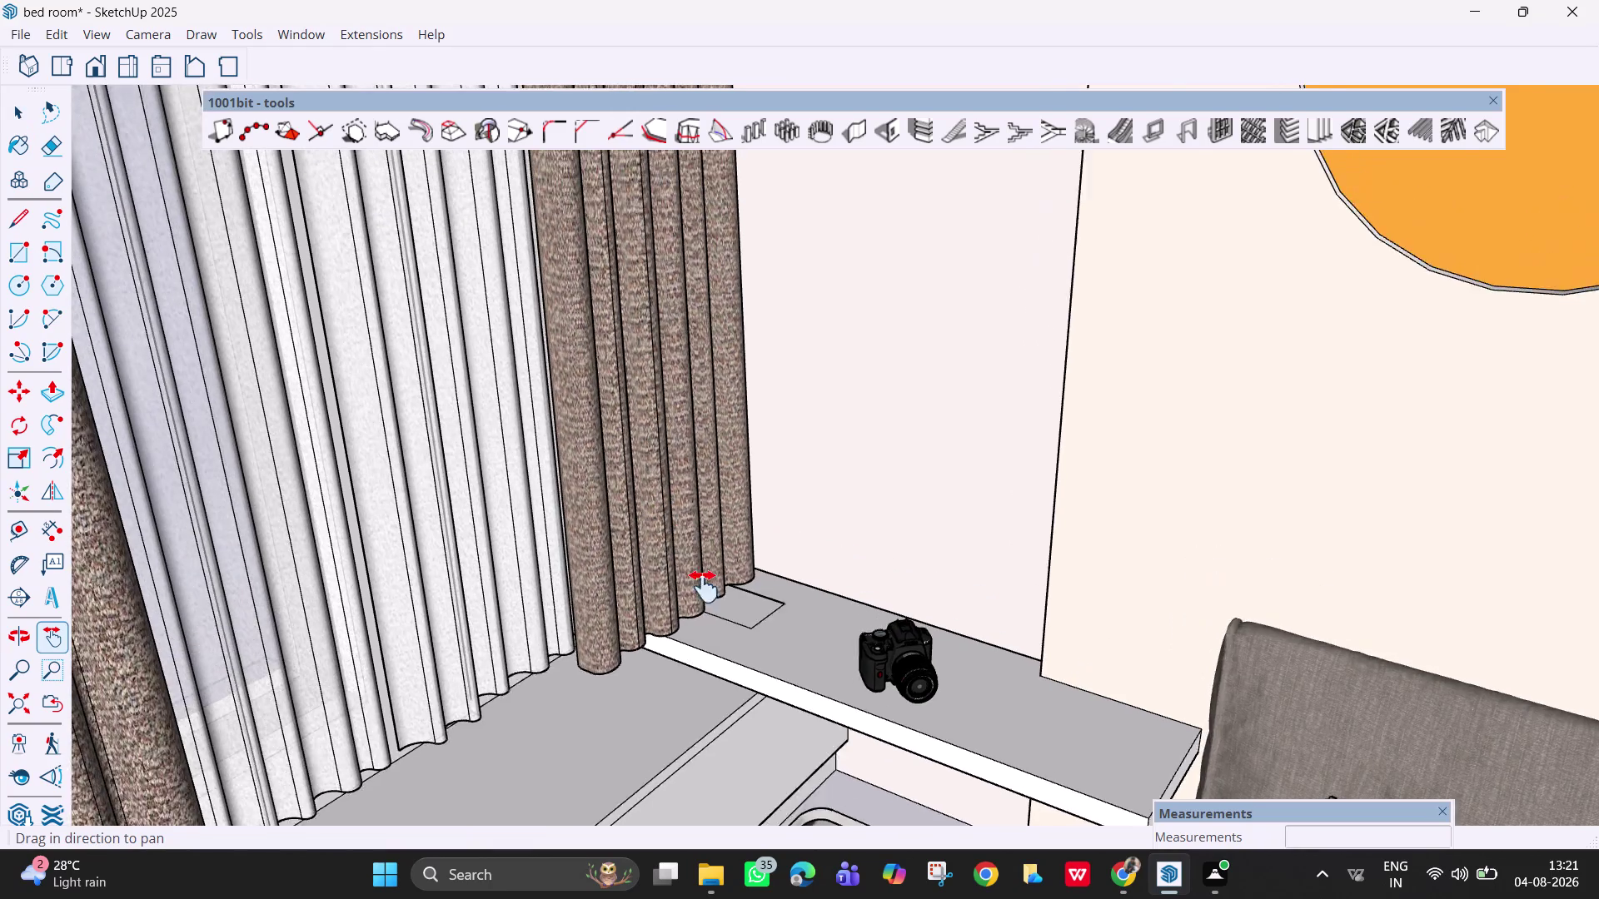
drag(693, 562, 738, 735)
drag(659, 362, 699, 691)
drag(682, 327, 710, 746)
drag(706, 490, 704, 570)
click(723, 478)
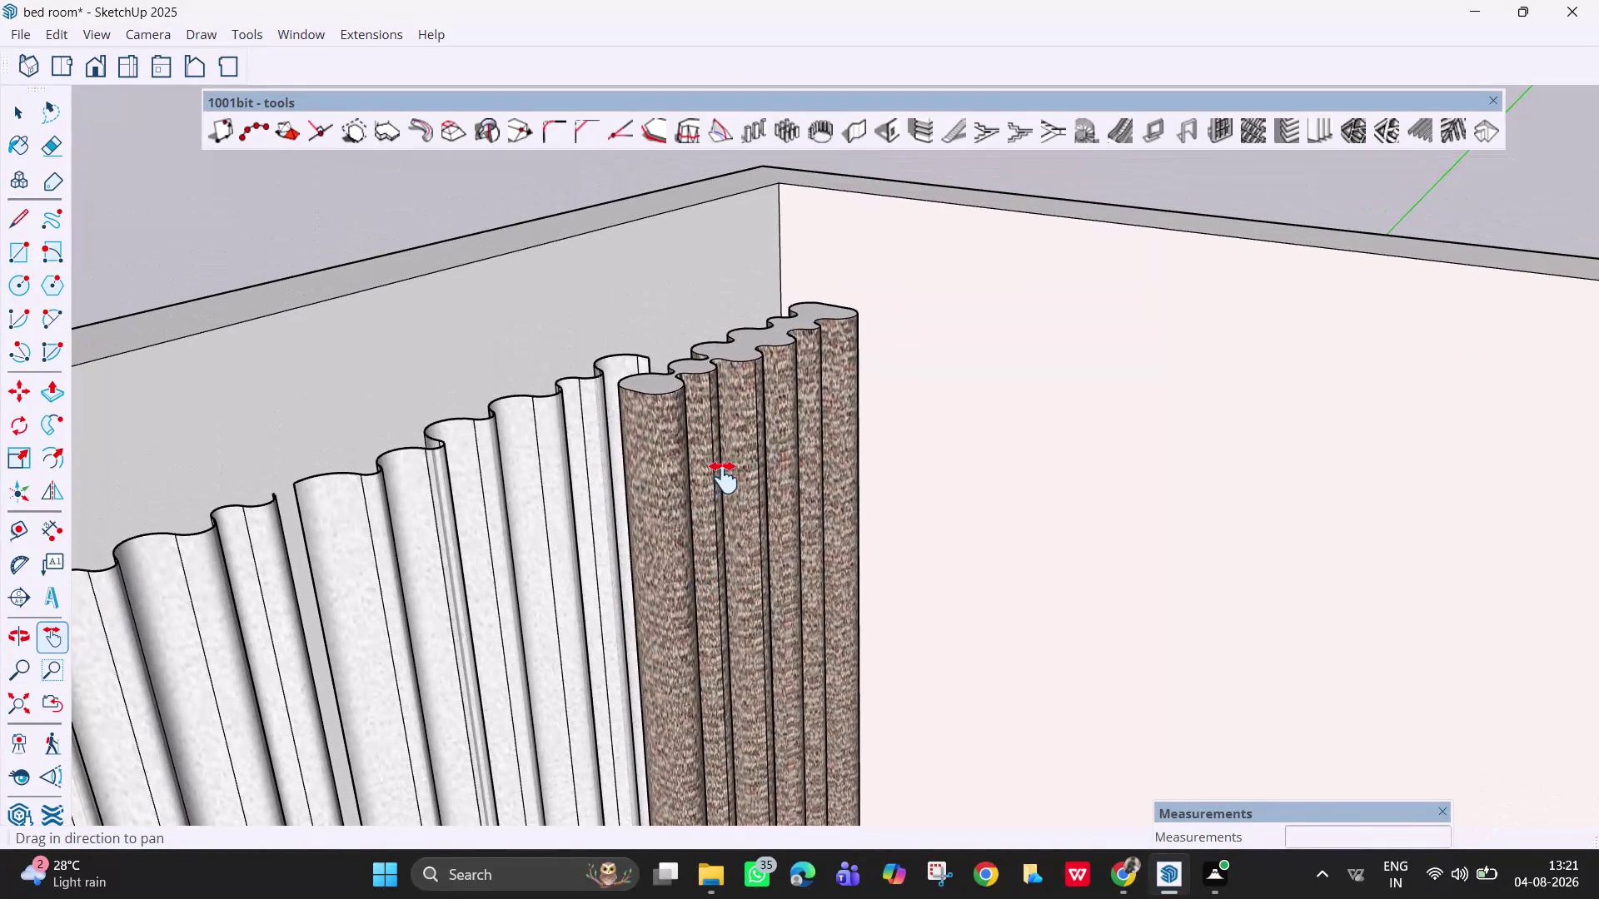
key(space)
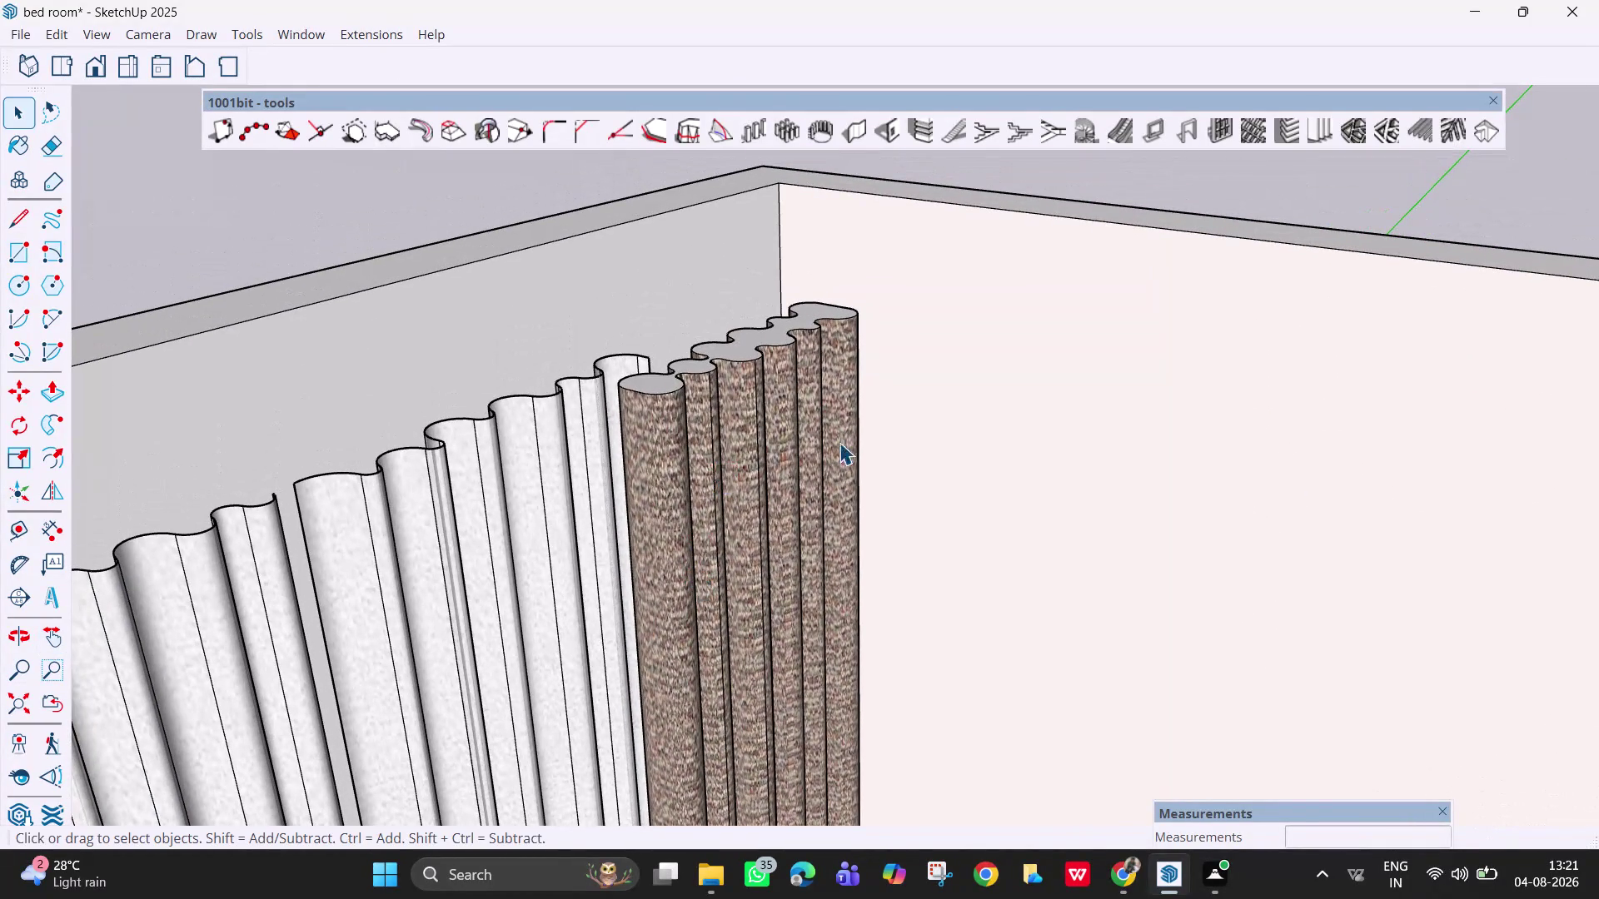
key(space)
Explode the curtain group into separate panels after cancelling Make Component.
click(726, 455)
right_click(727, 455)
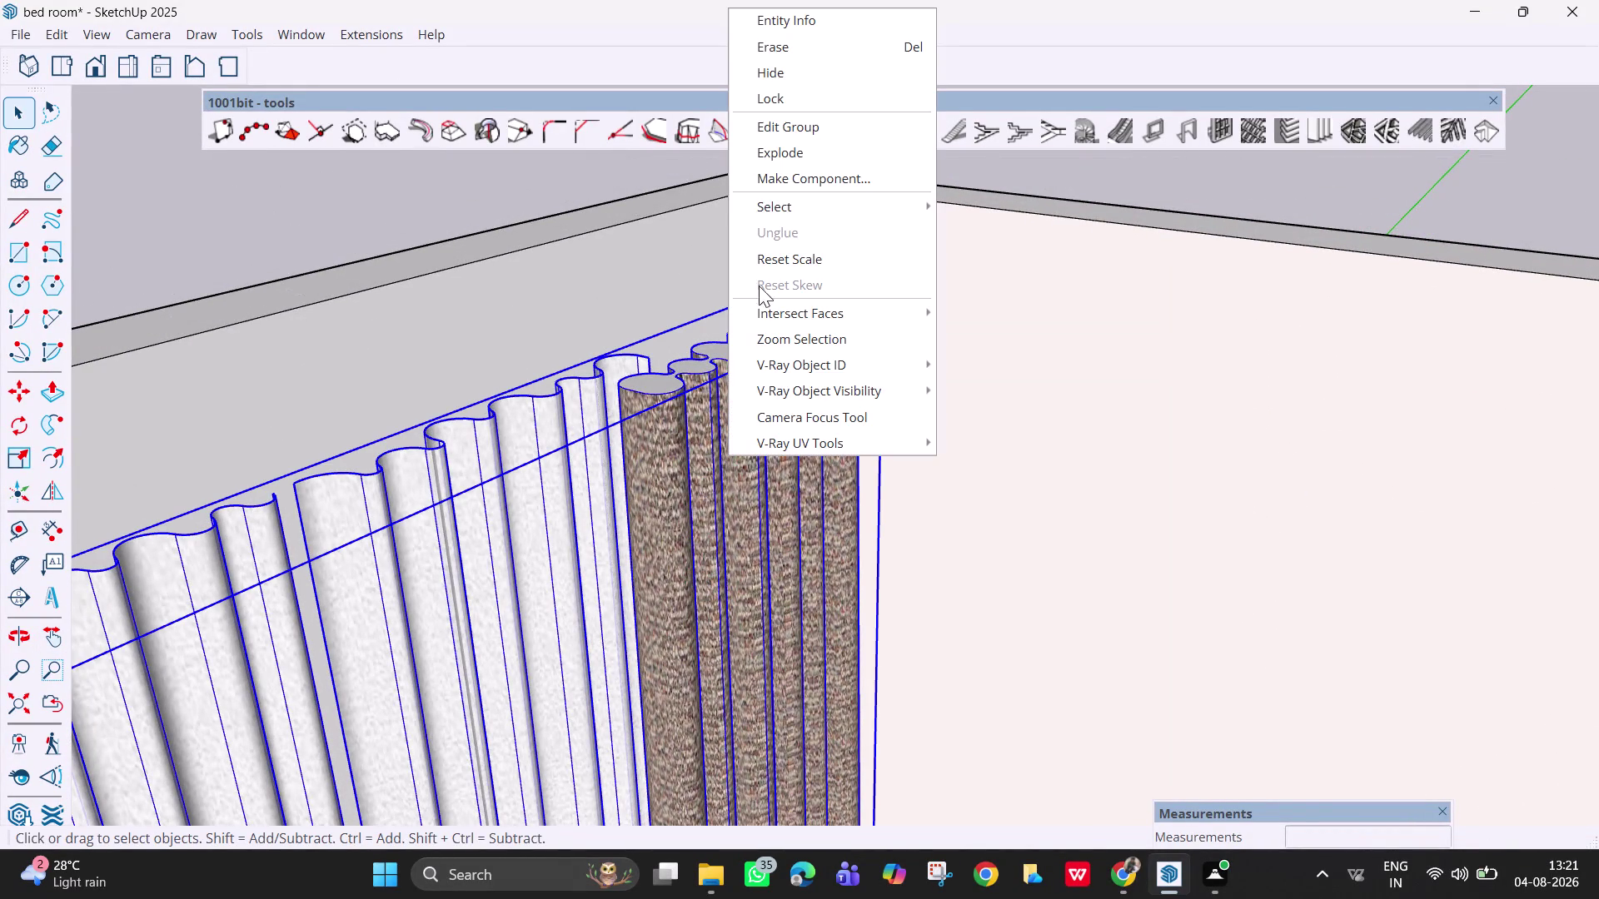
click(792, 173)
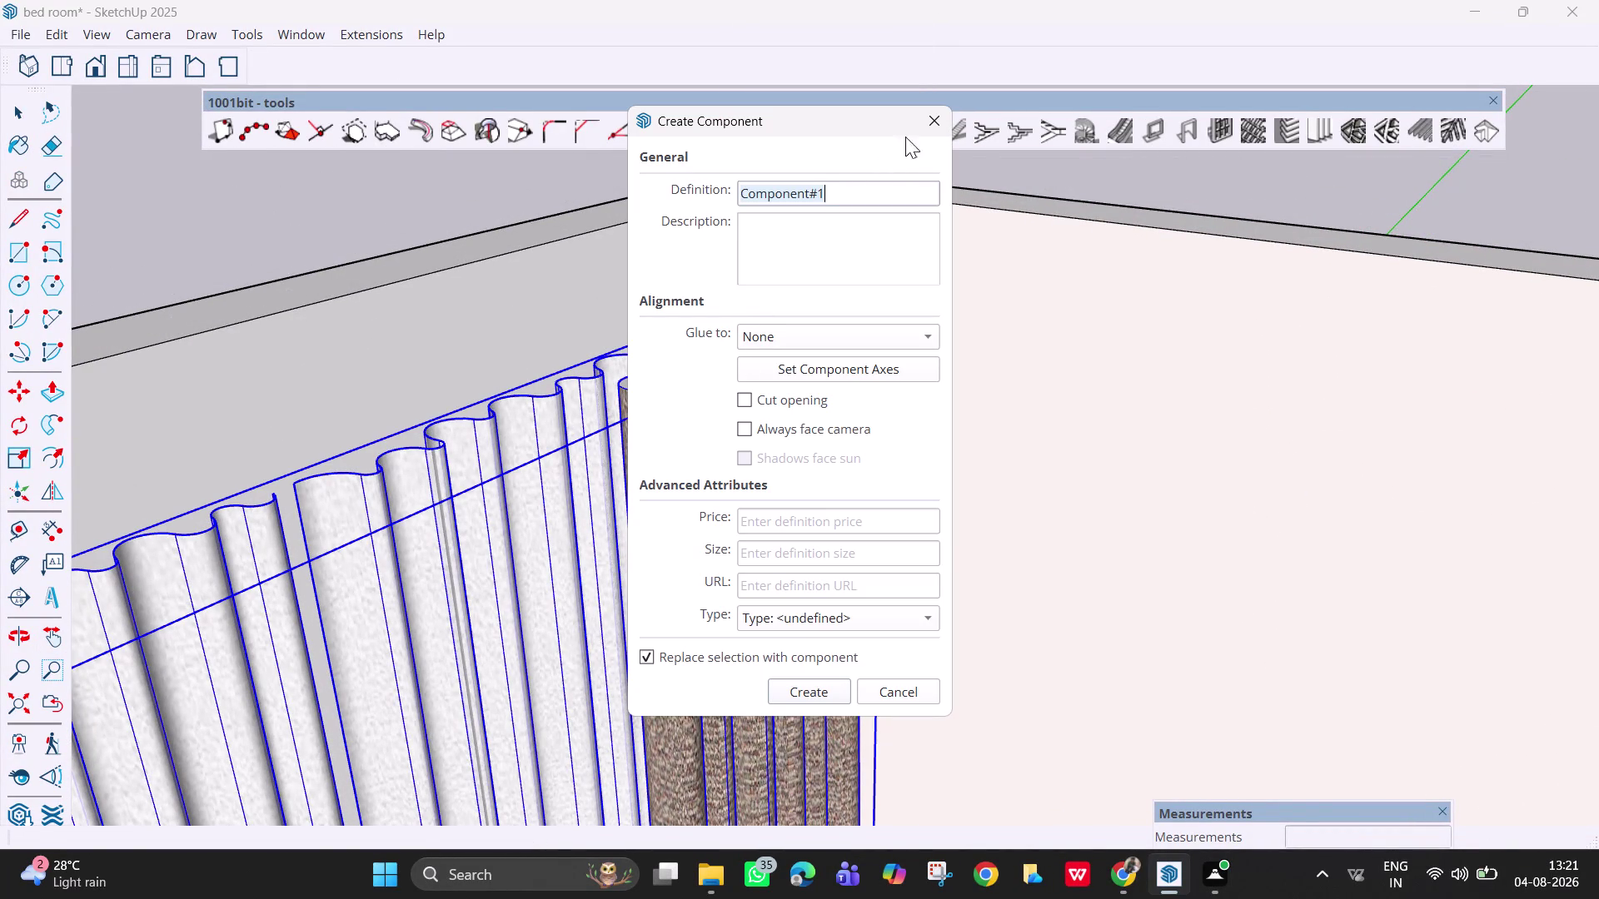
click(925, 124)
right_click(750, 344)
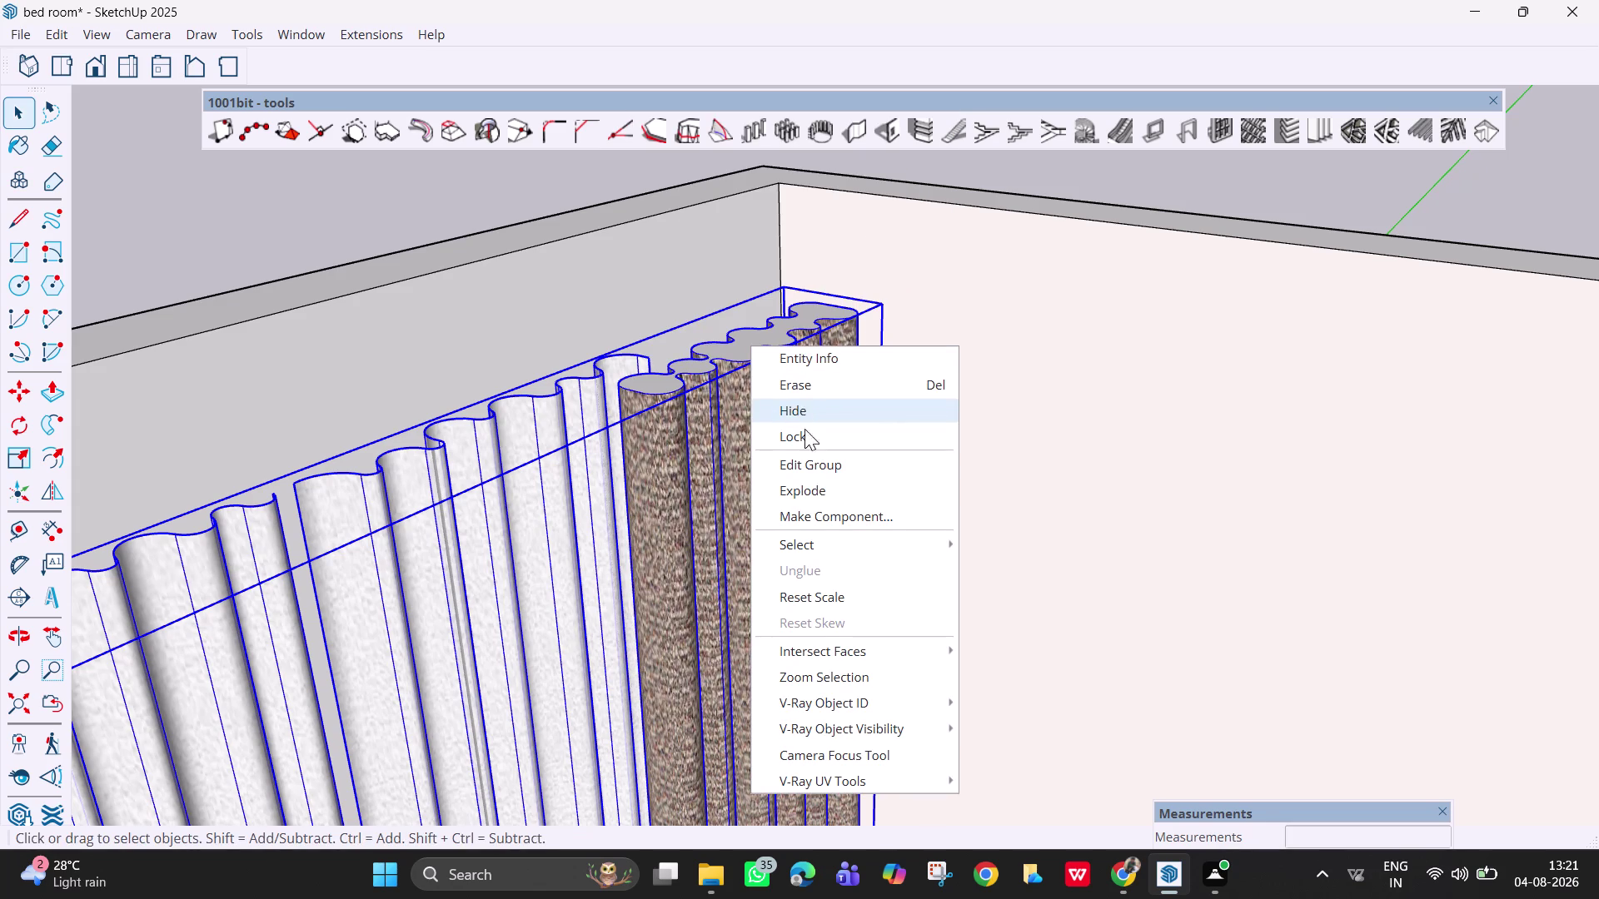
click(807, 497)
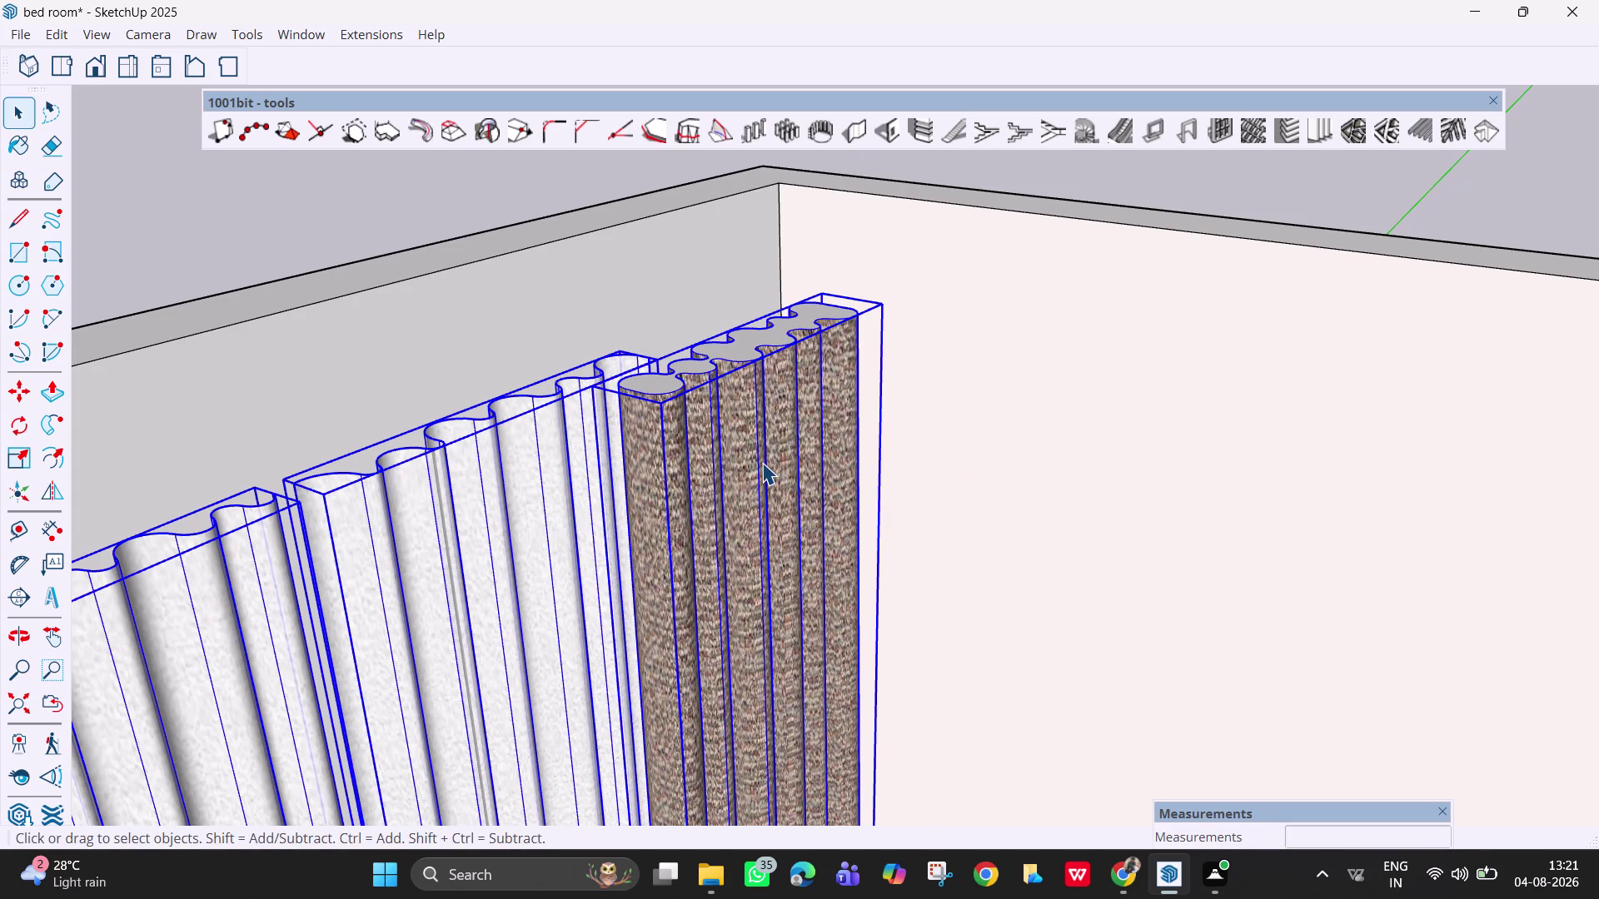
key(Escape)
key(Escape)
key(space)
Move the white curtain piece slightly further along the wall.
click(639, 303)
click(693, 375)
middle_drag(706, 387, 752, 474)
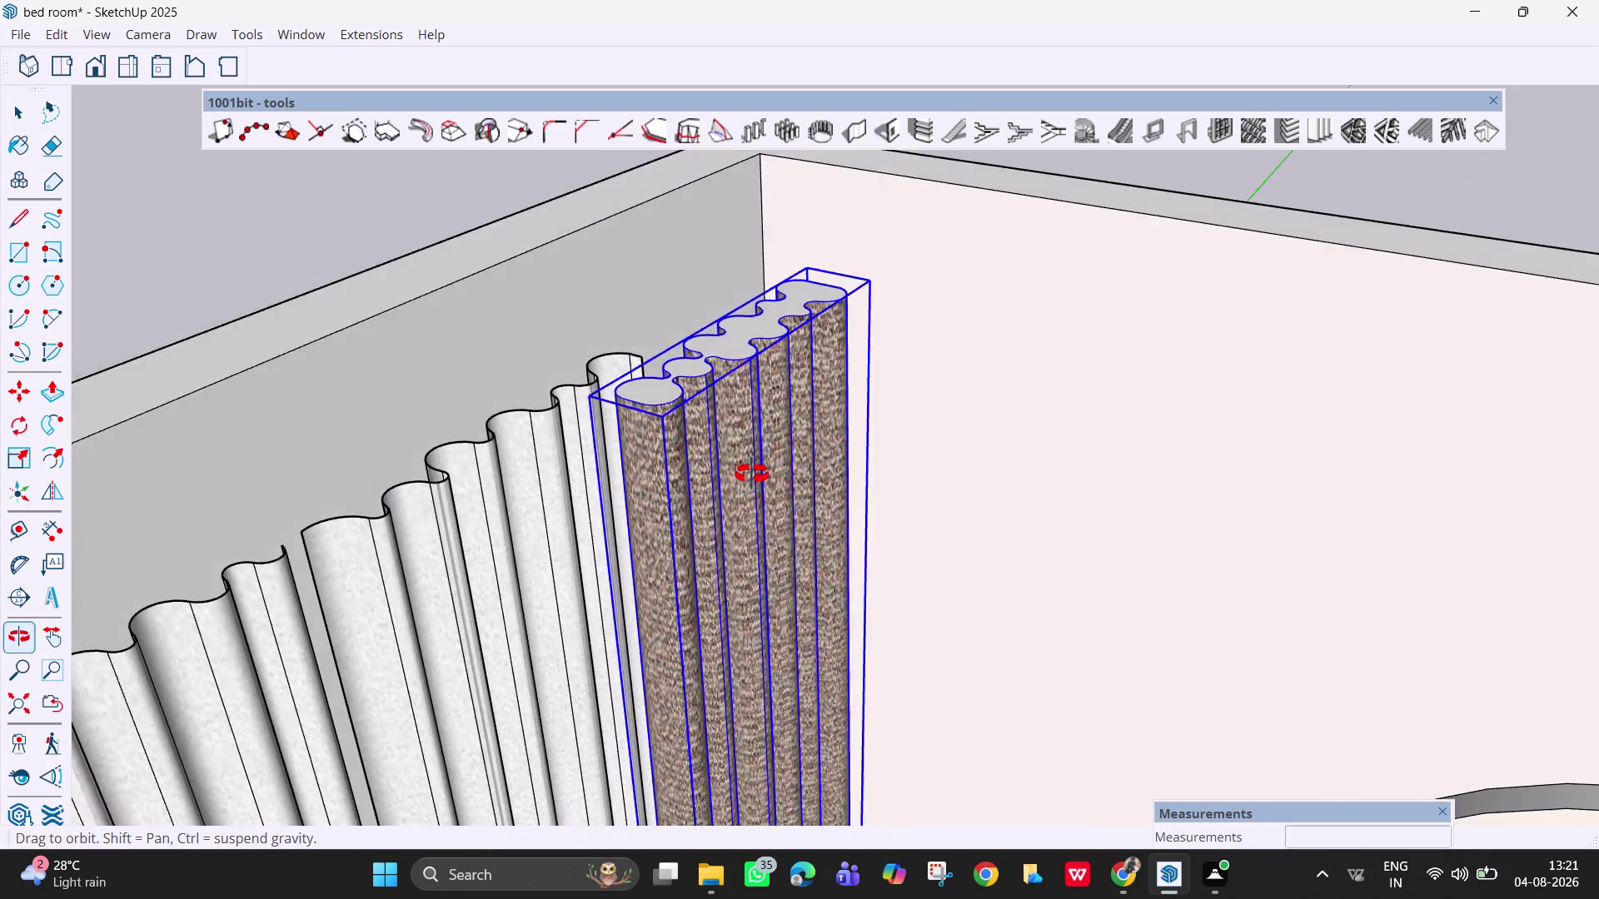
middle_drag(752, 475, 797, 571)
click(596, 376)
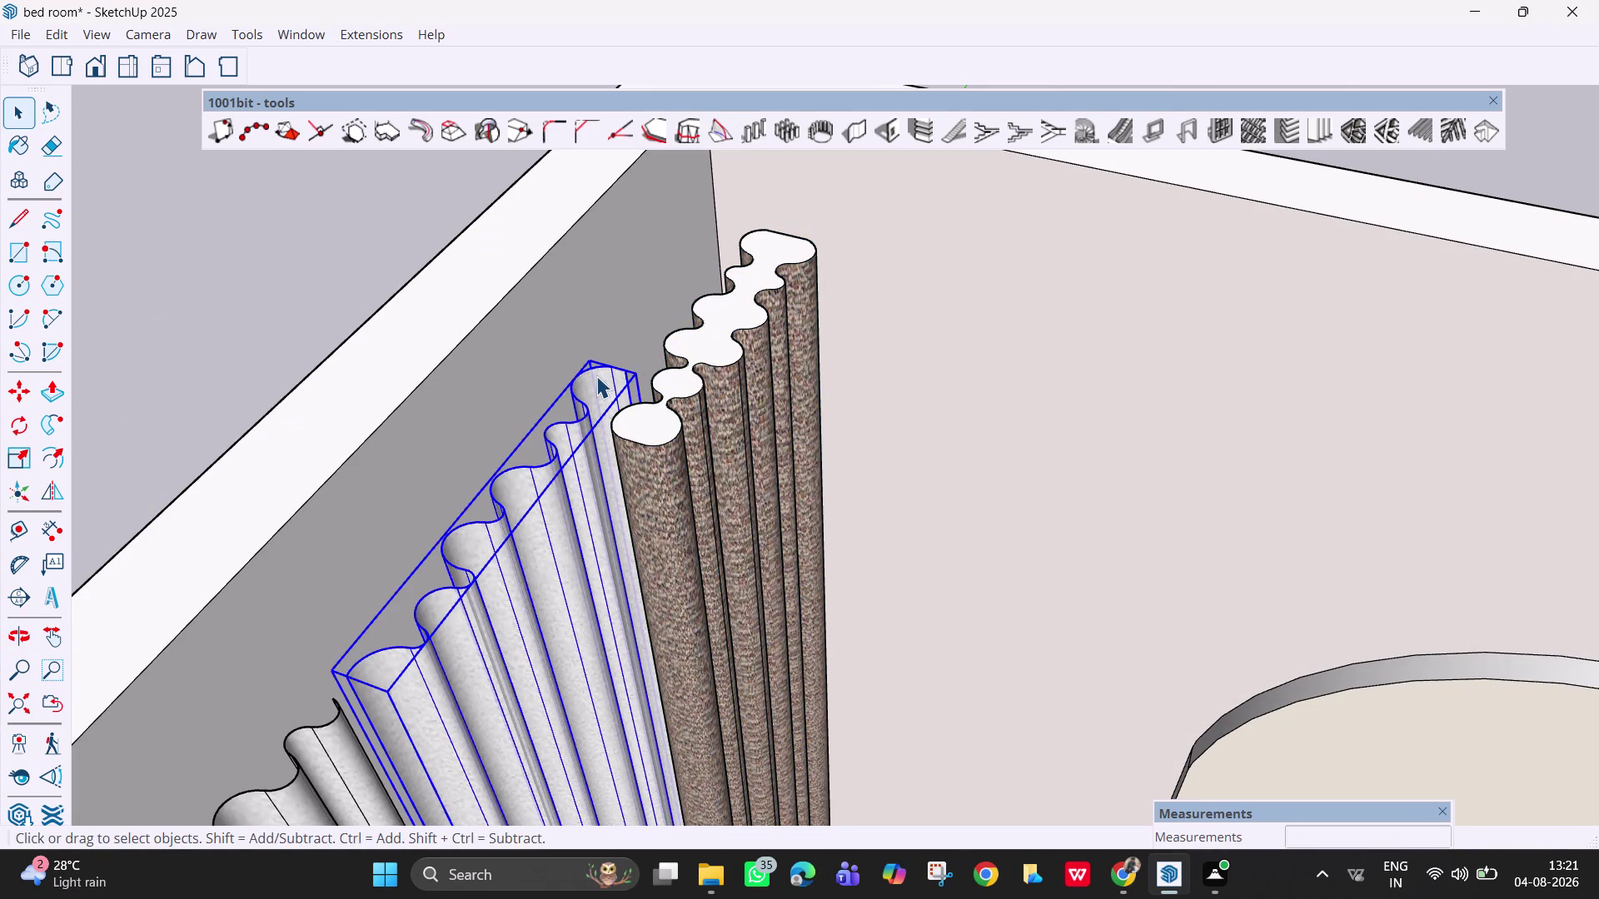
key(m)
click(599, 362)
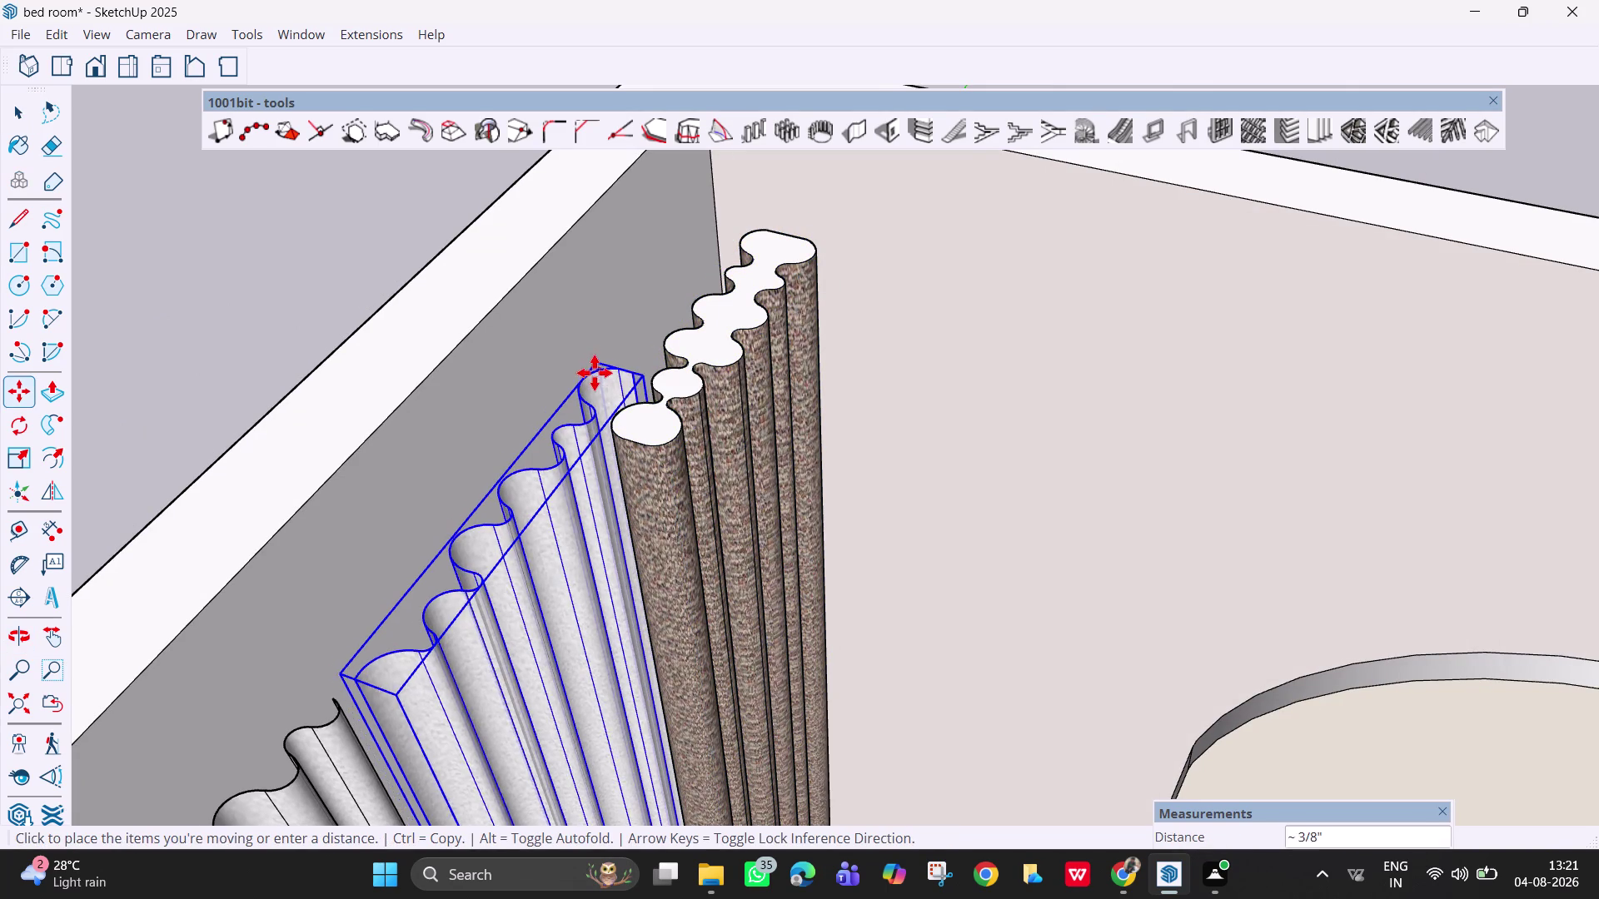
click(553, 406)
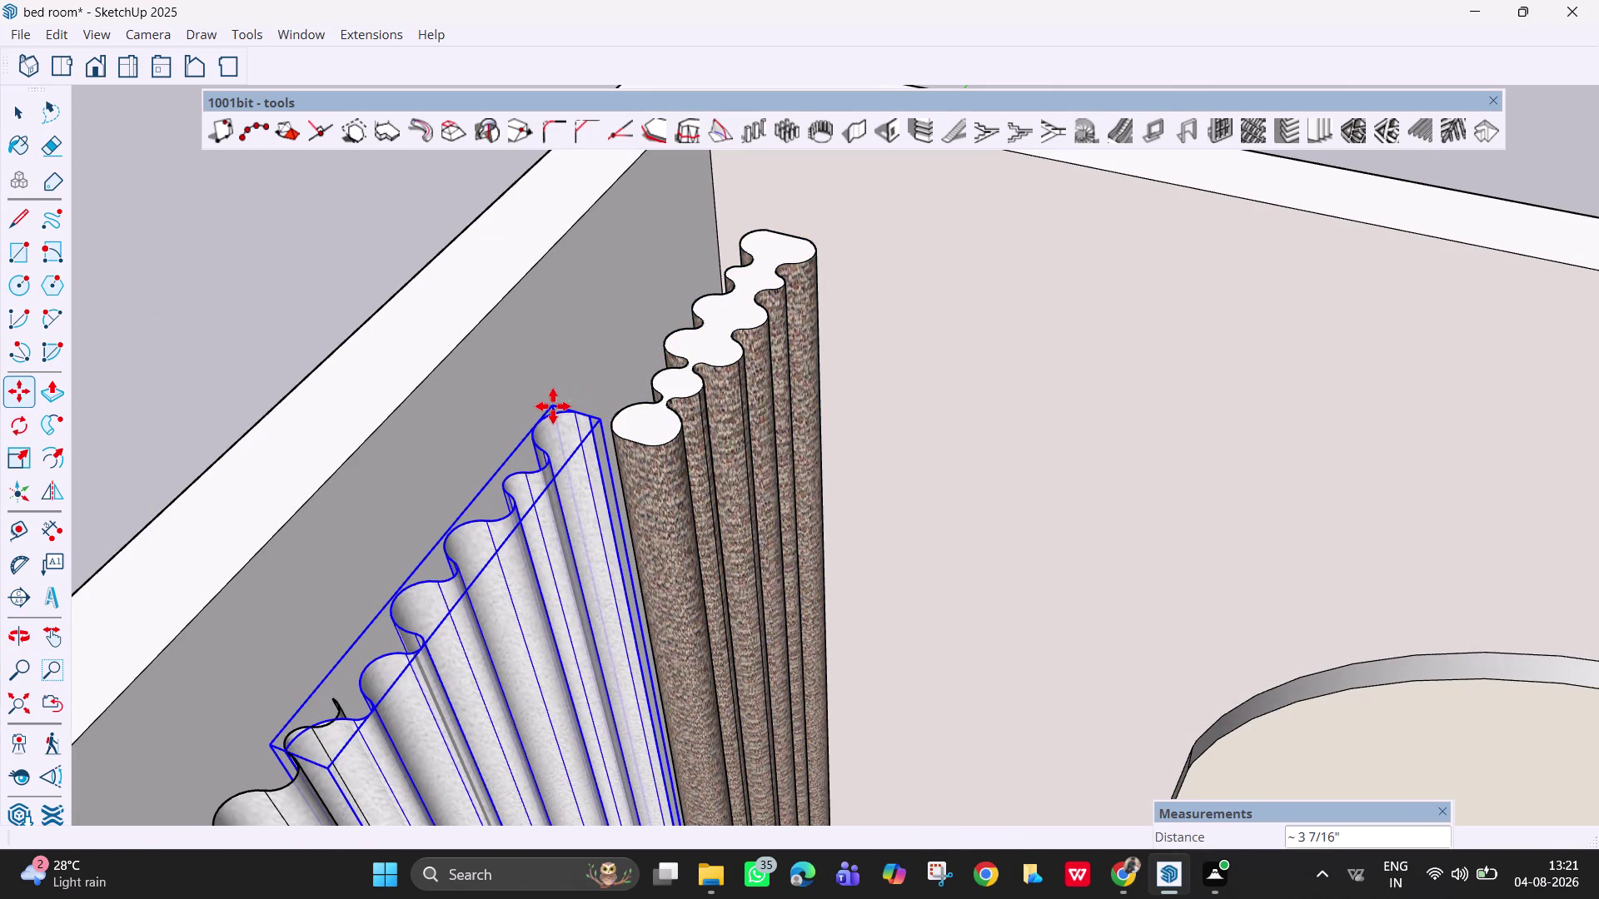
key(space)
Move the brown textured curtain panel into the wall corner.
click(653, 429)
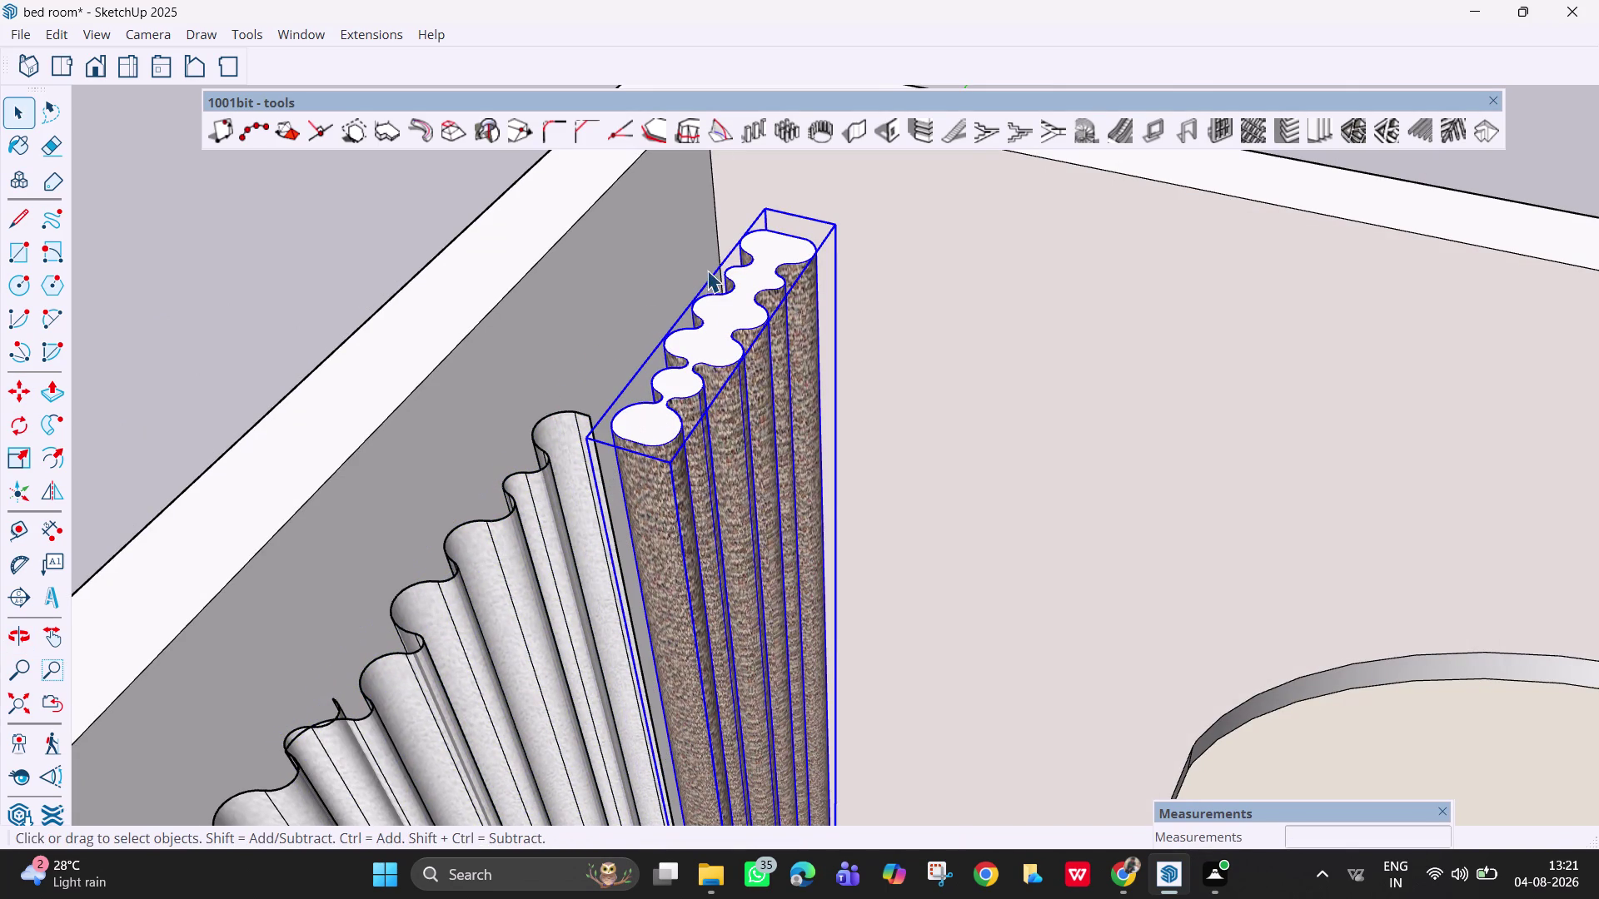
key(m)
click(763, 208)
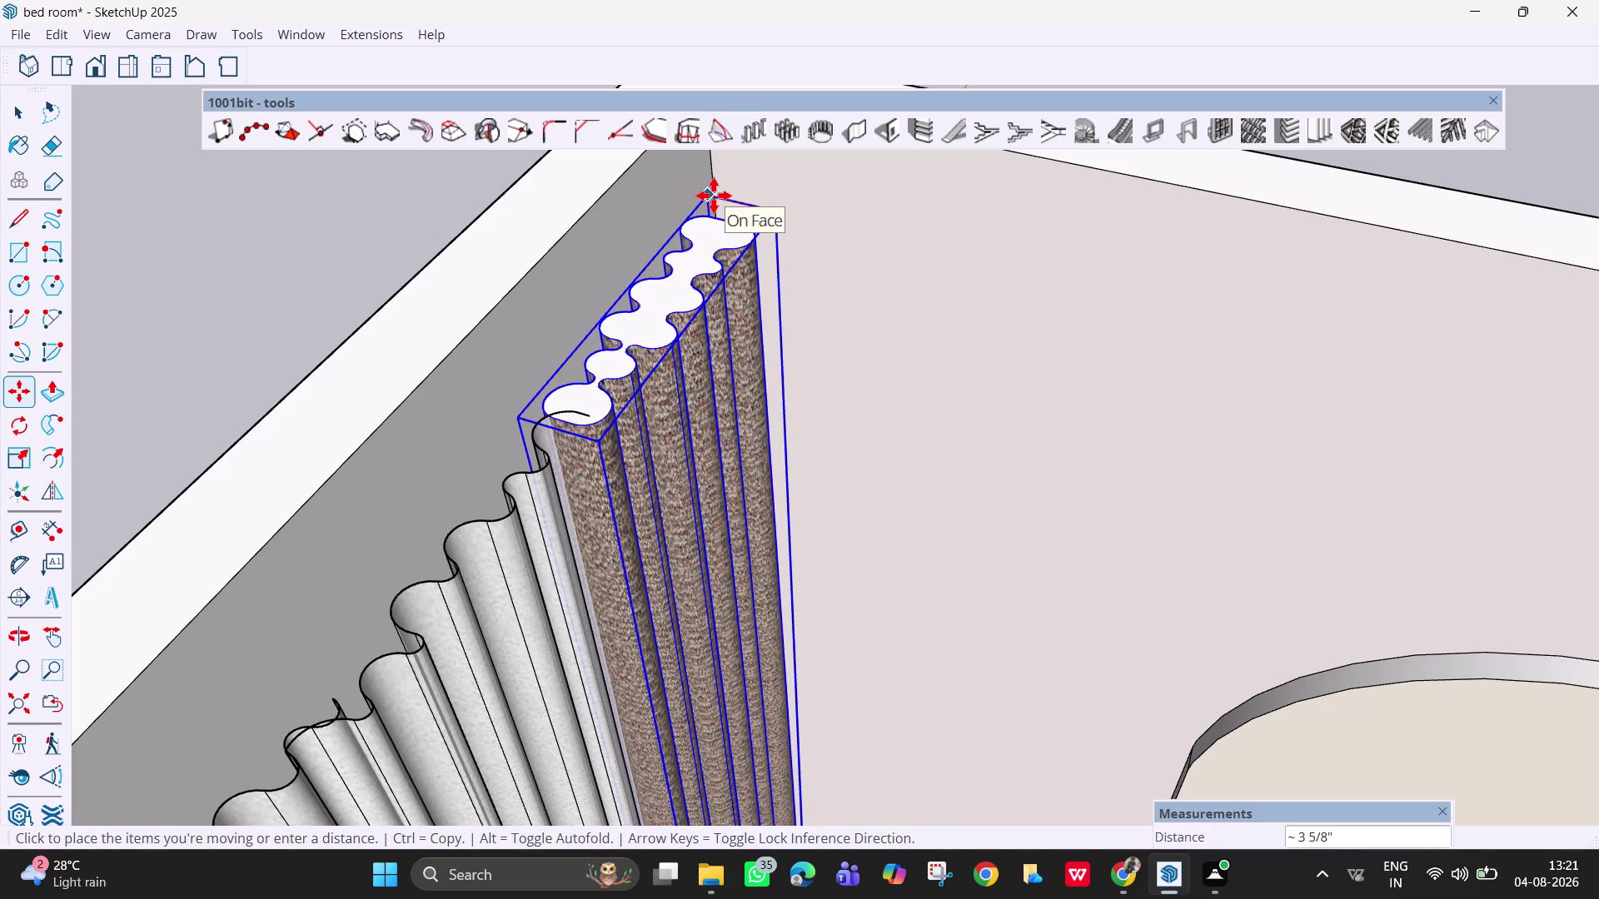
scroll(up, 3)
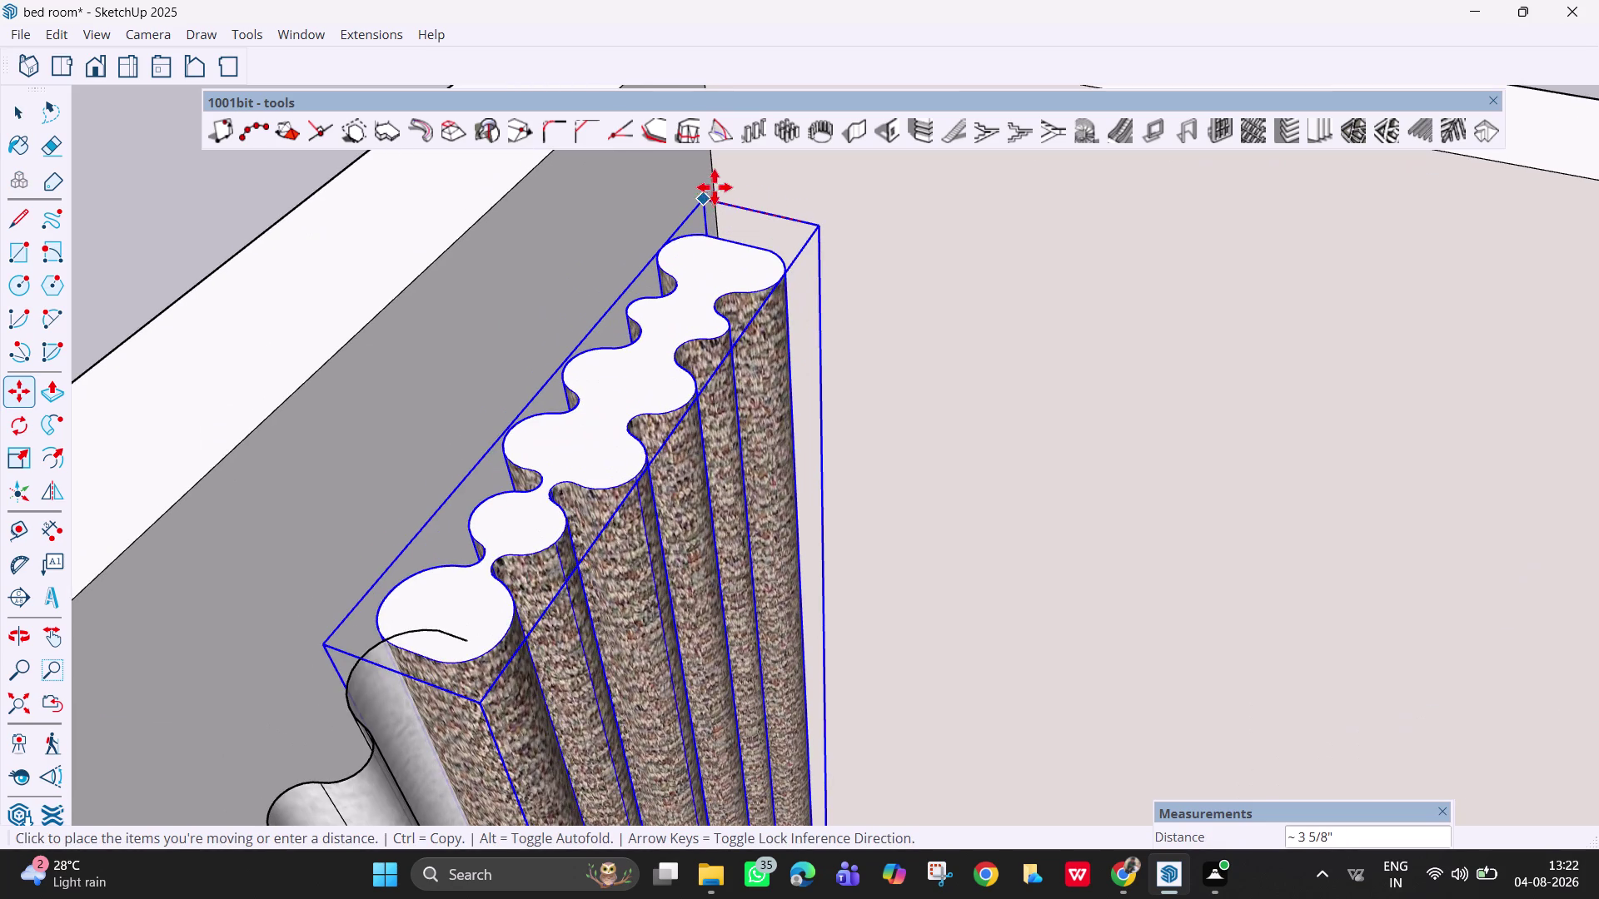
click(717, 196)
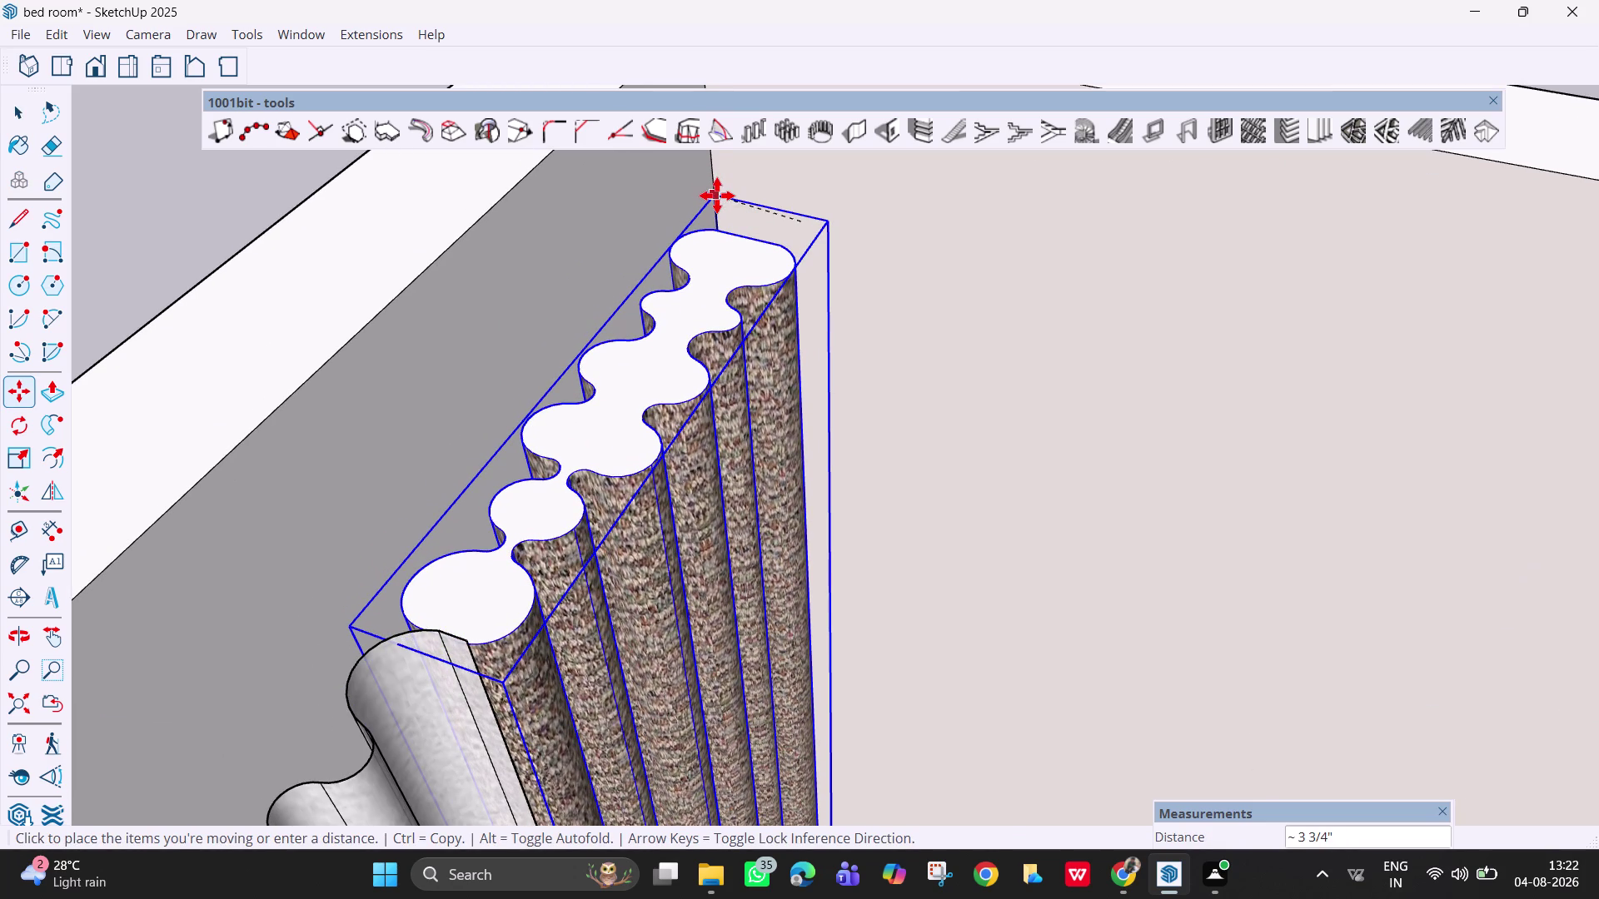
scroll(down, 3)
scroll(down, 3)
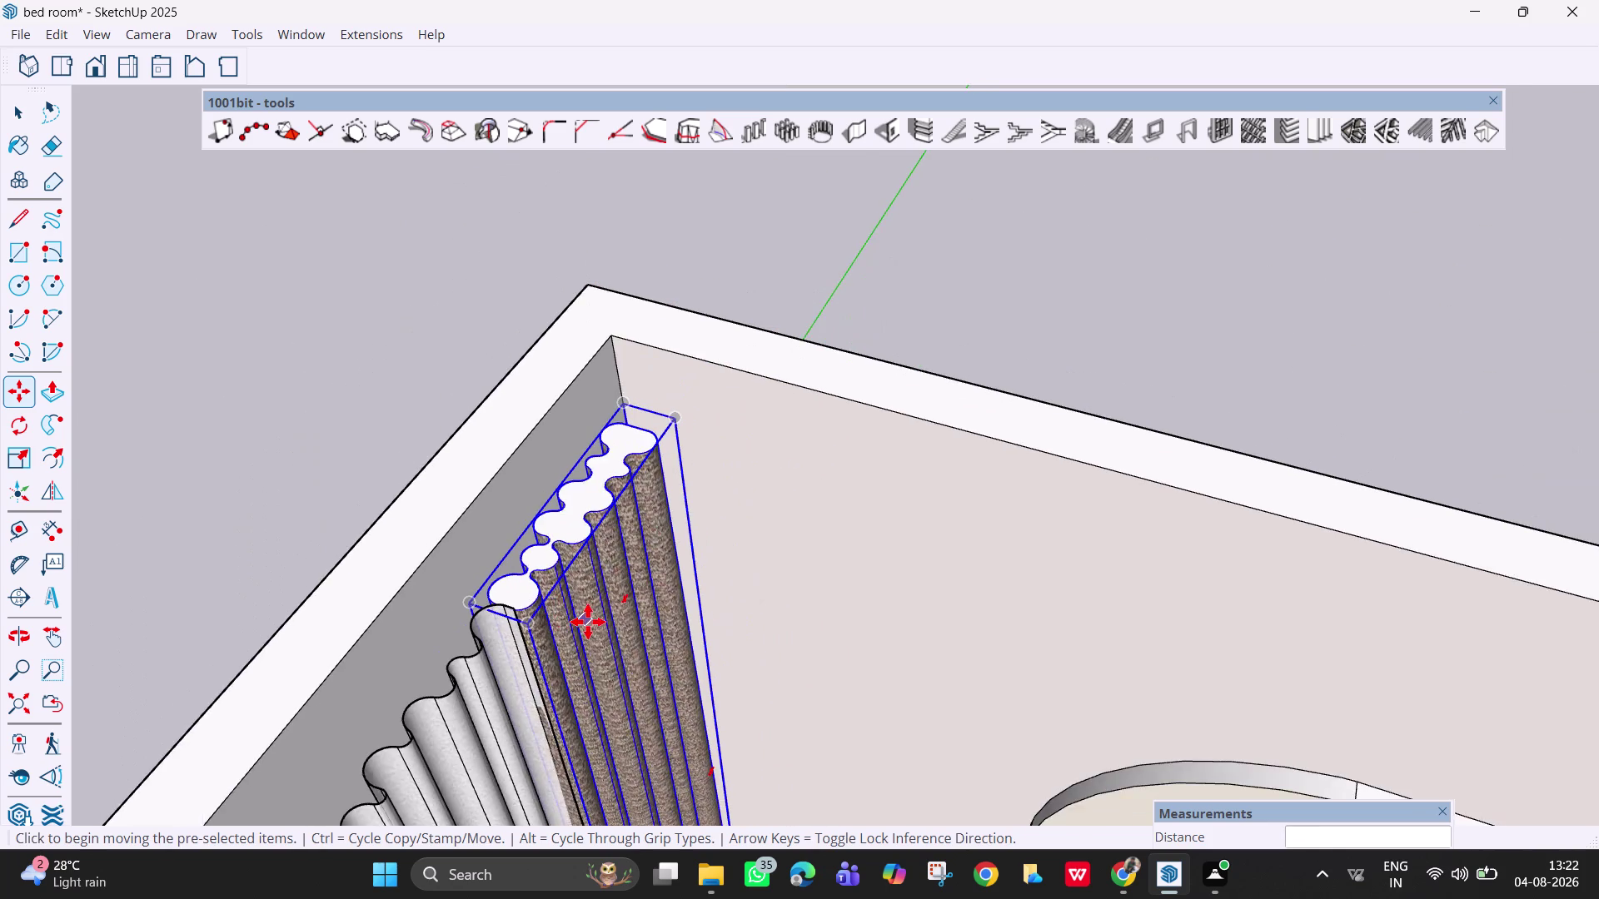
Orbit and pan to look down on the bed and curtains.
scroll(down, 3)
middle_drag(636, 664, 543, 455)
scroll(down, 3)
scroll(down, 3)
scroll(down, 3)
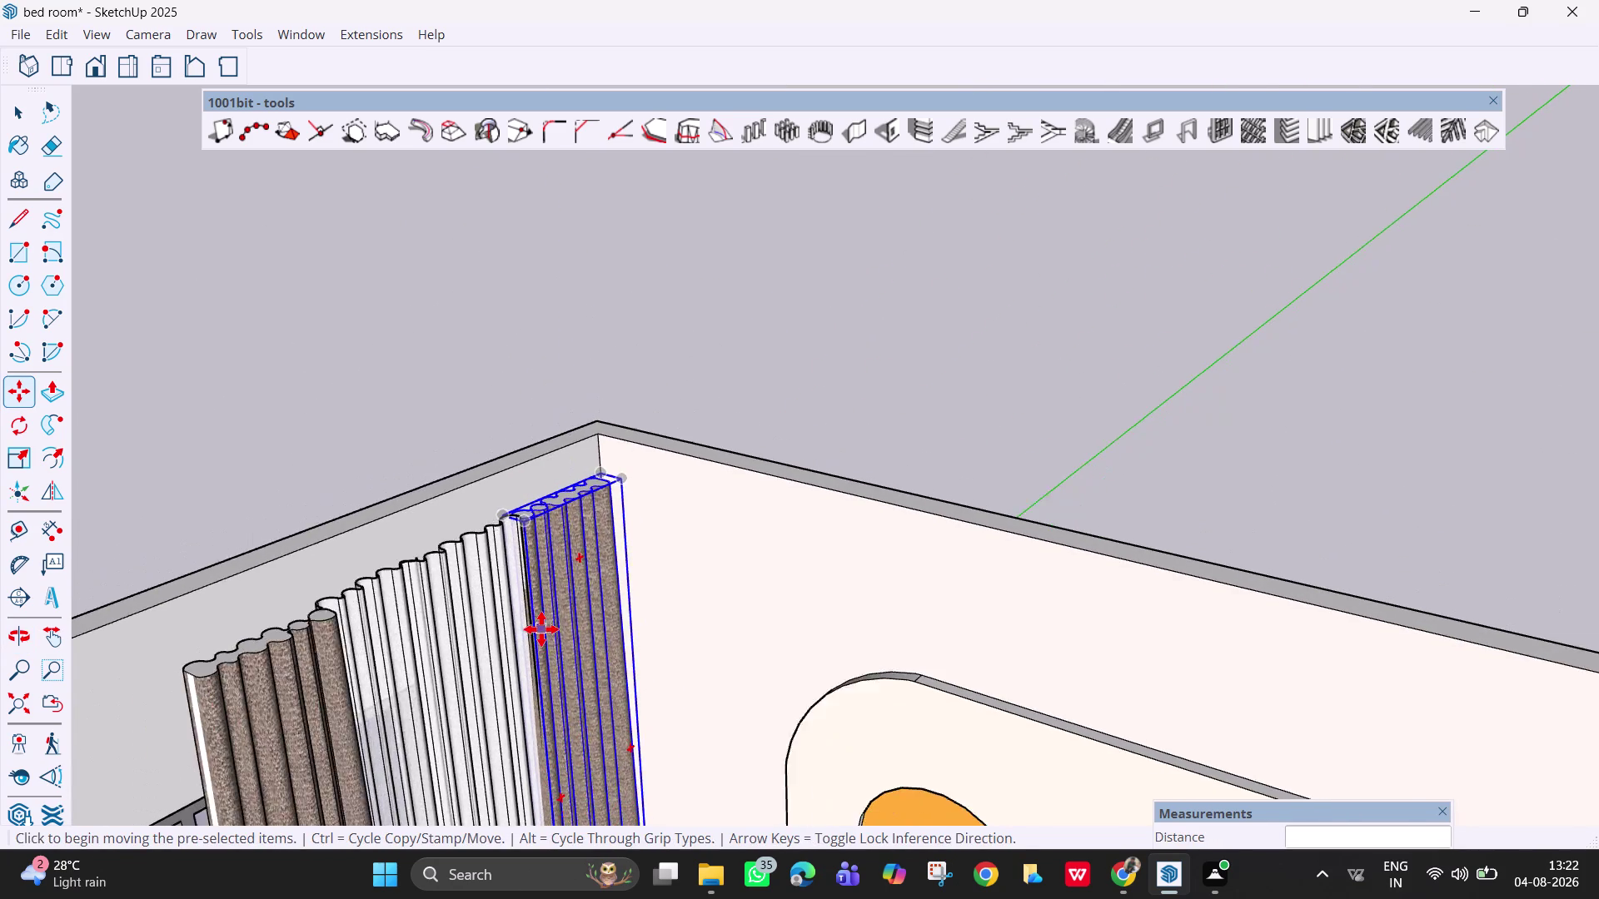
scroll(down, 3)
scroll(down, 3)
scroll(down, 3)
middle_drag(600, 700, 658, 667)
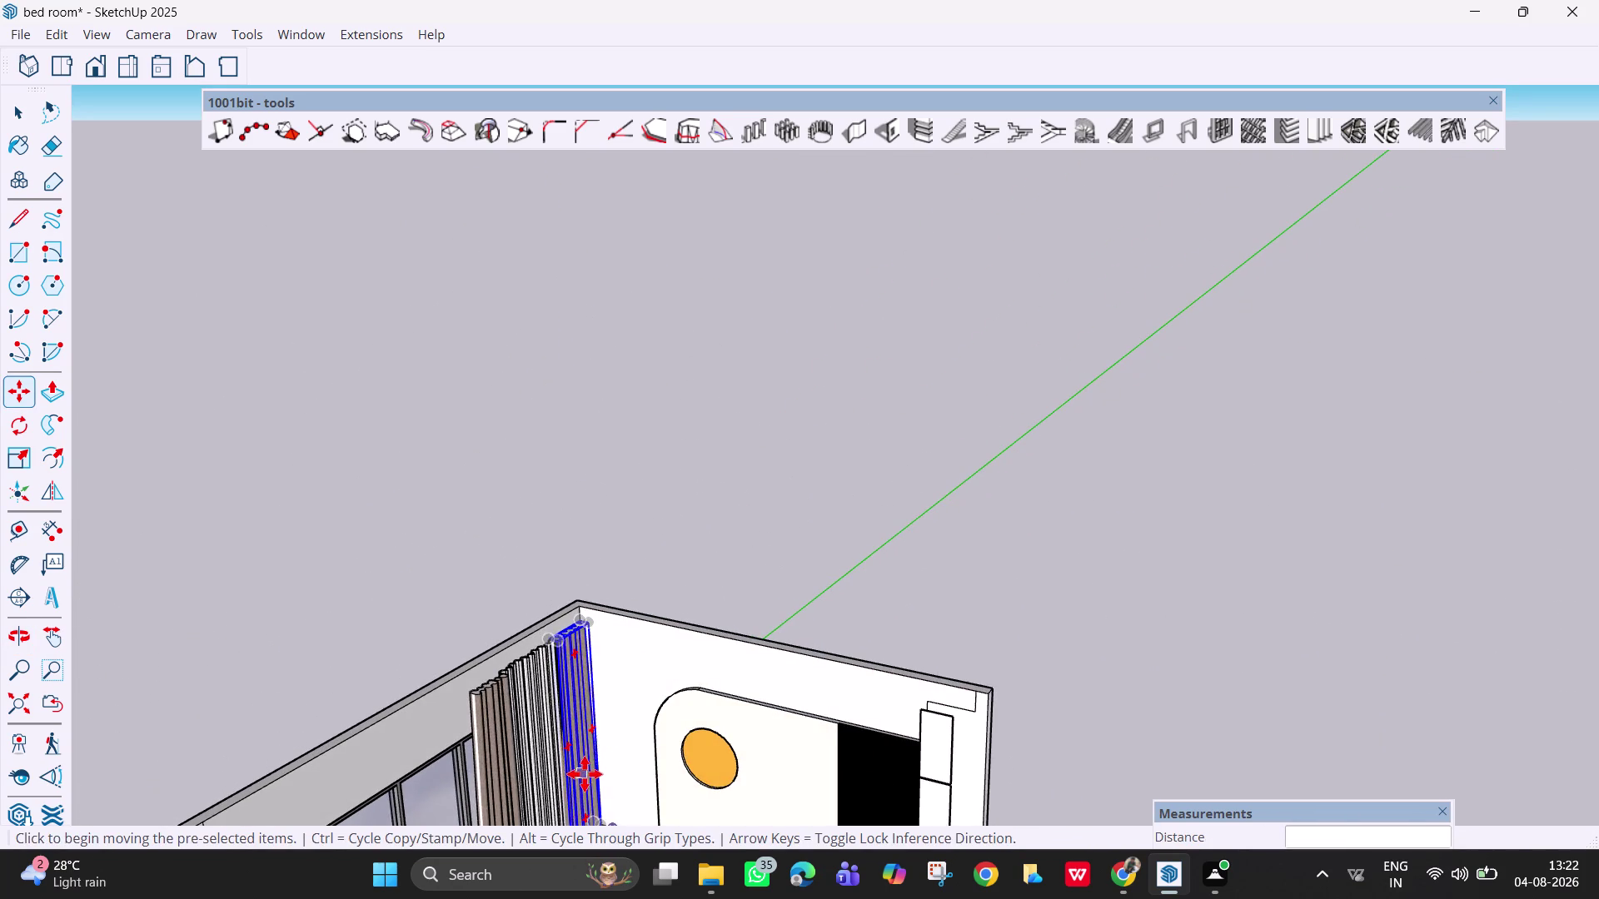
scroll(up, 3)
key(h)
drag(579, 772, 557, 555)
scroll(up, 3)
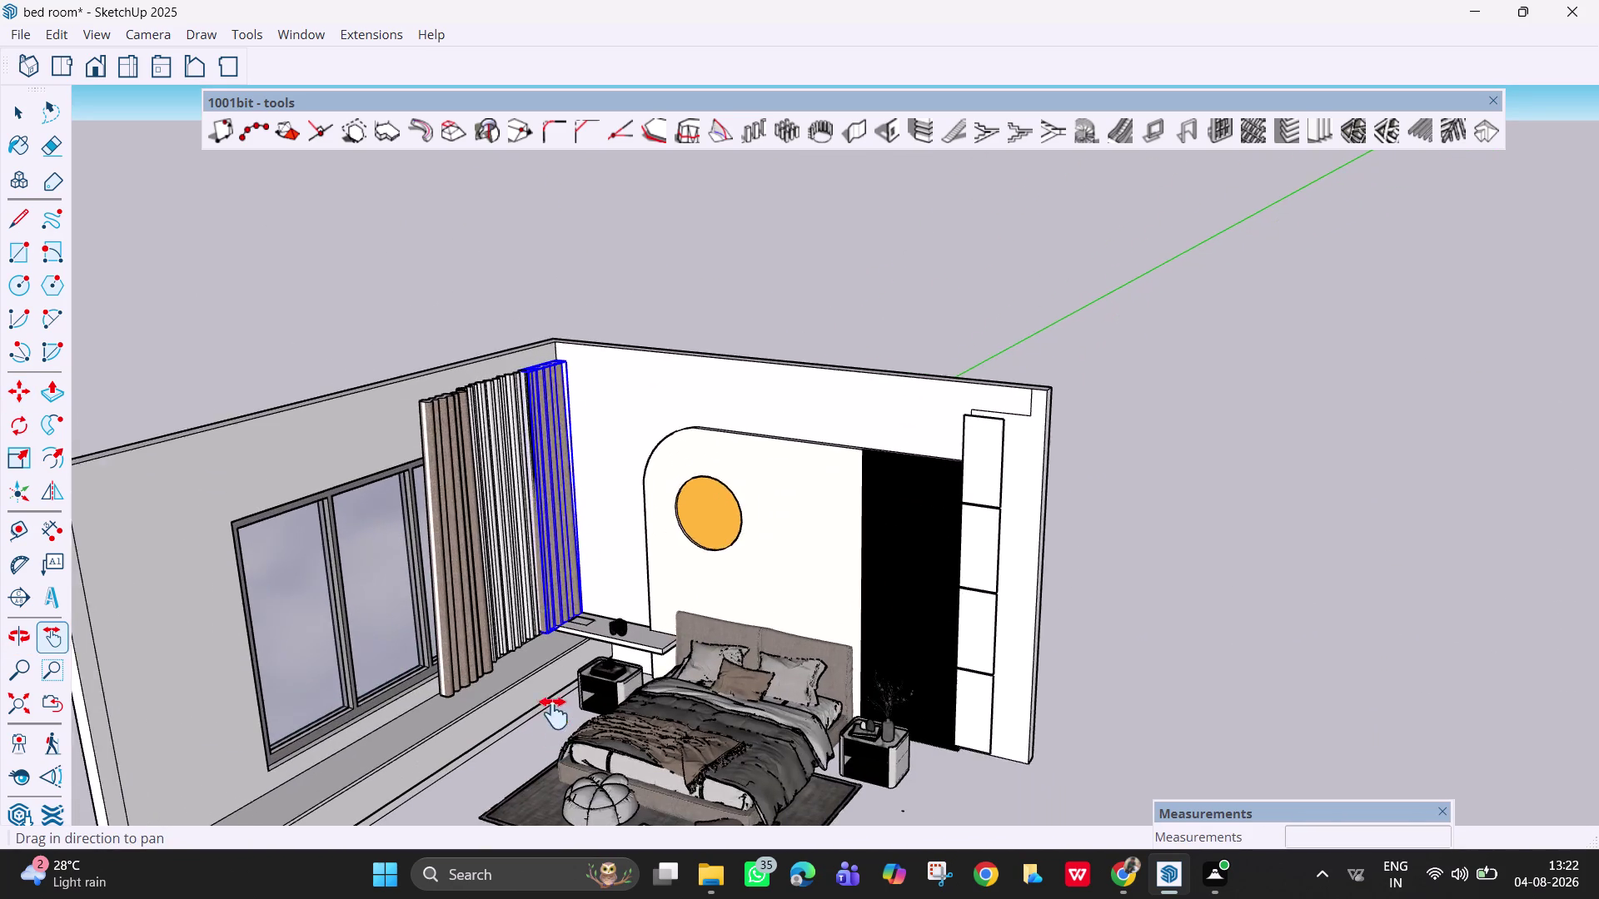
scroll(up, 3)
scroll(up, 3)
middle_drag(571, 607, 606, 733)
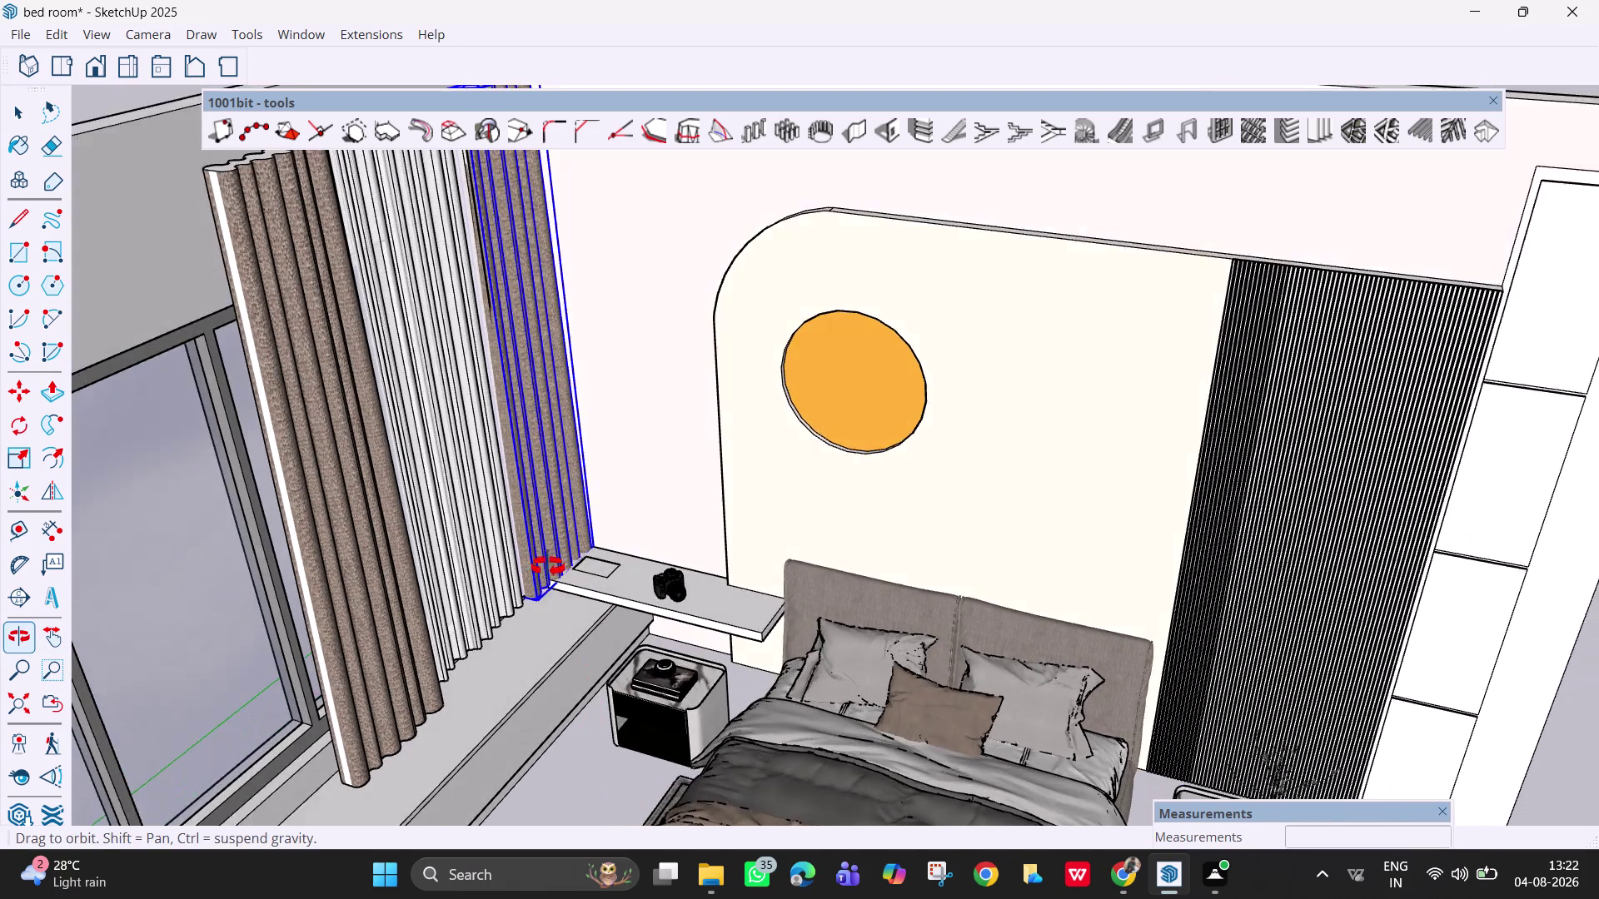
middle_drag(419, 390, 420, 538)
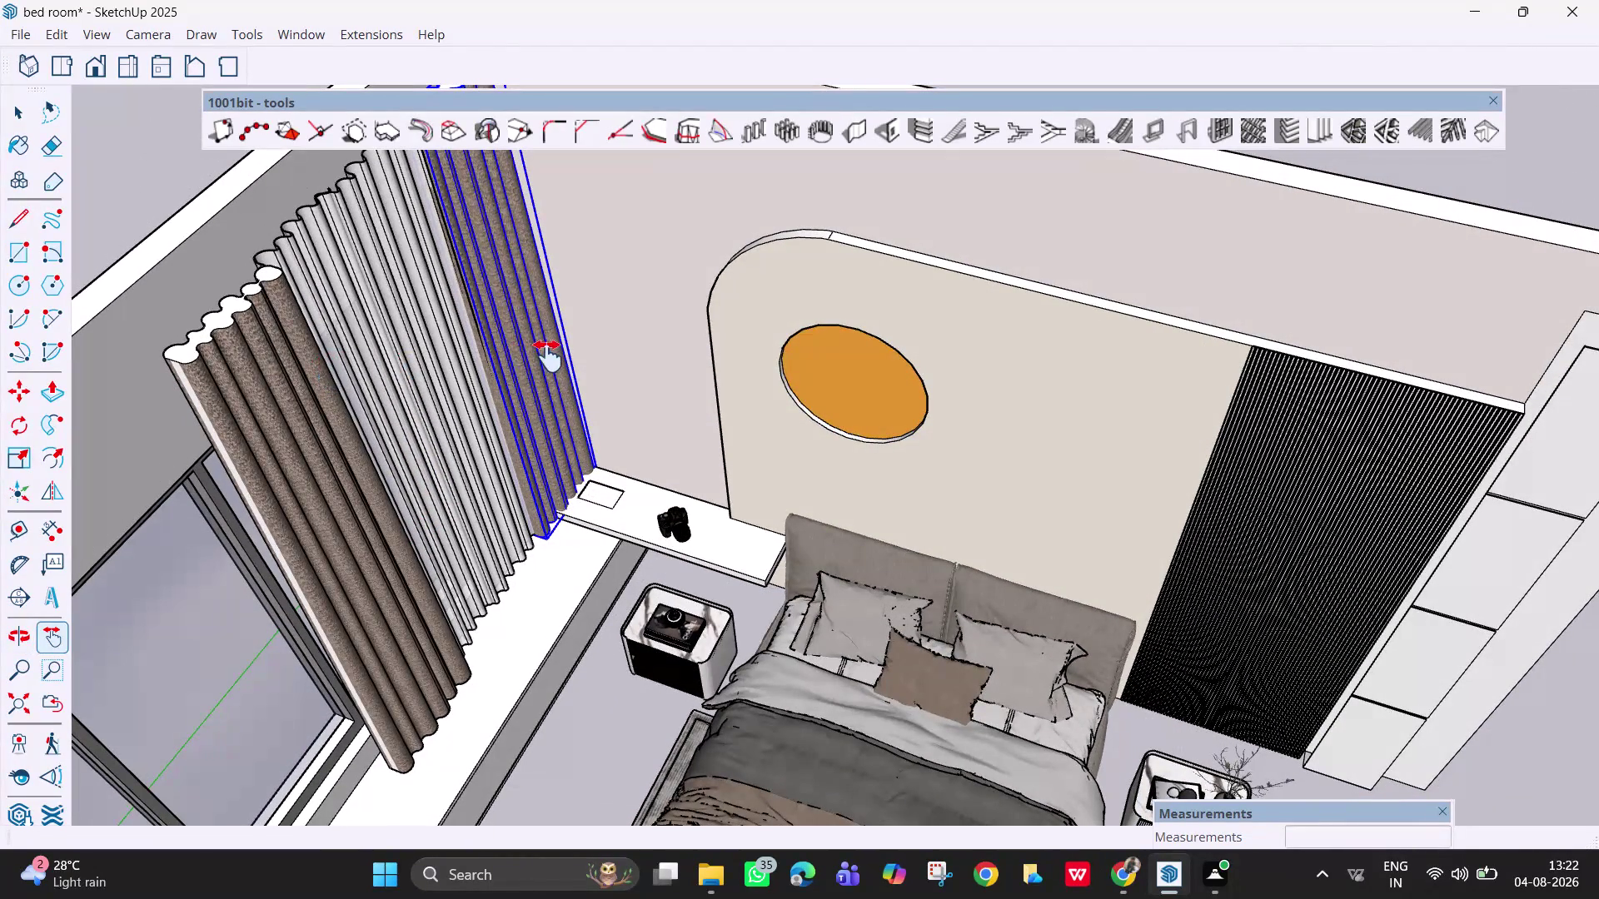
key(space)
Nudge the left brown textured curtain panel a couple of inches into place.
click(258, 340)
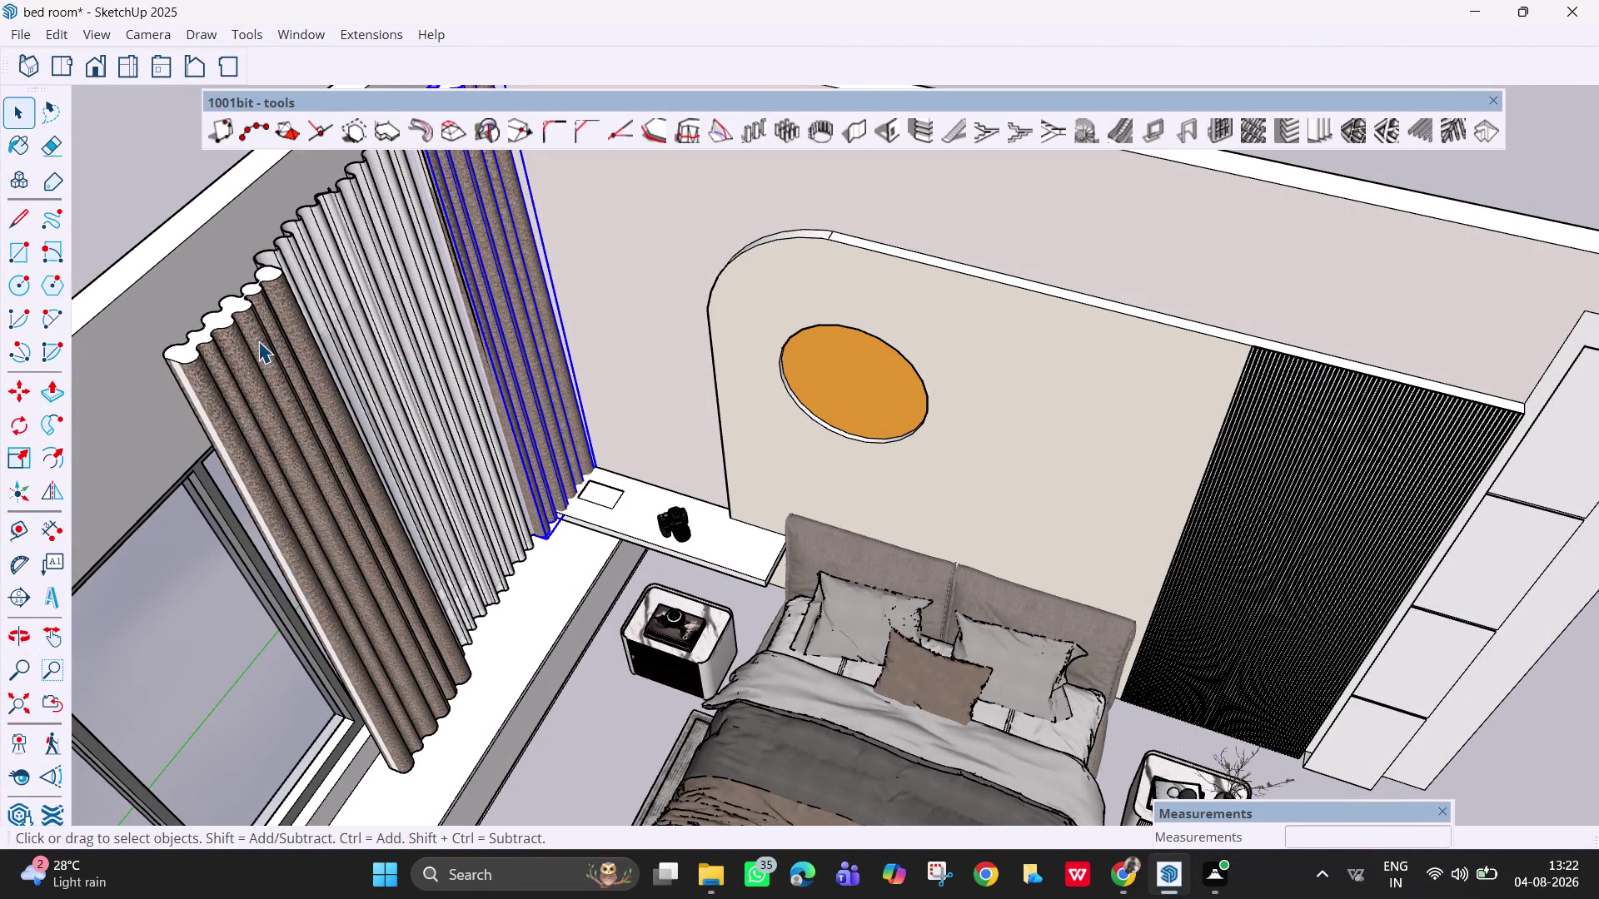
key(m)
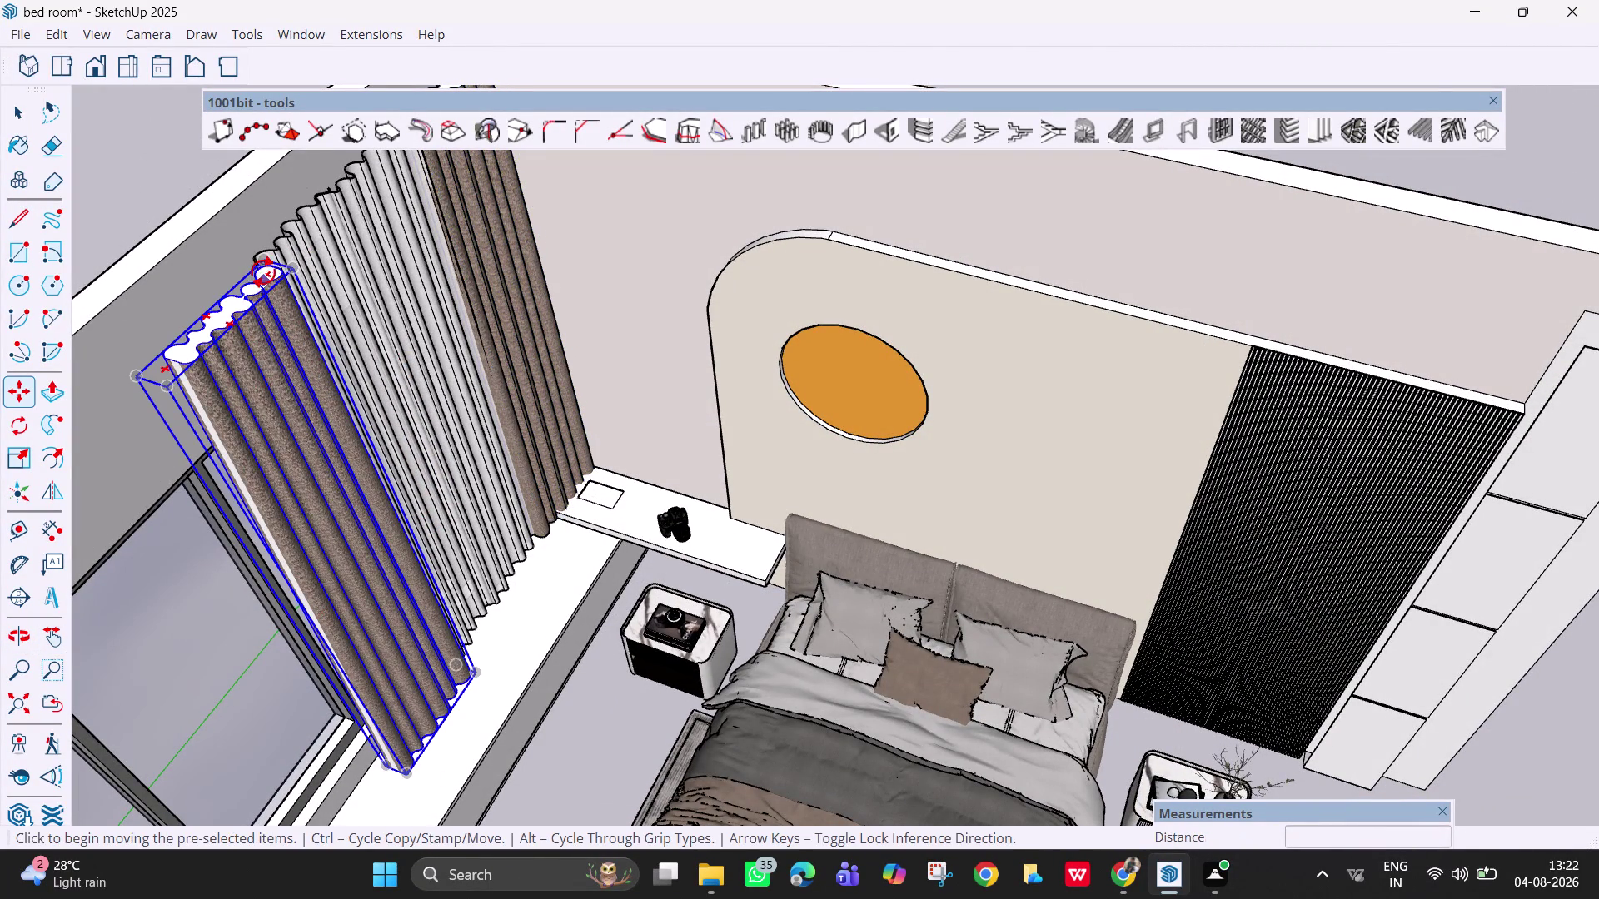
click(264, 263)
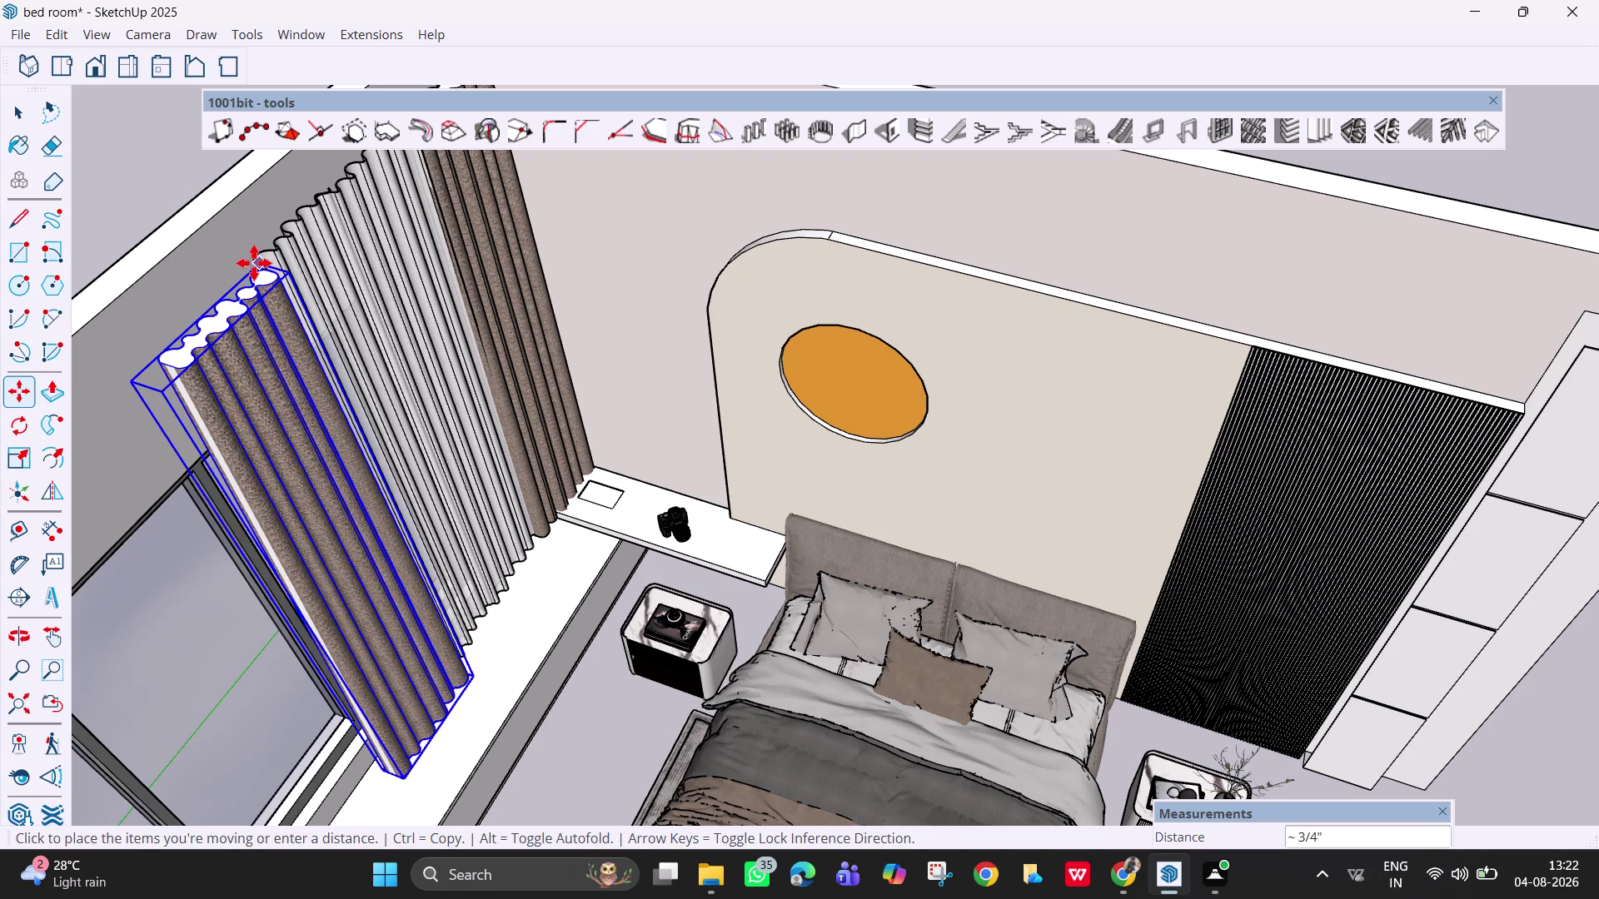
scroll(up, 3)
scroll(up, 3)
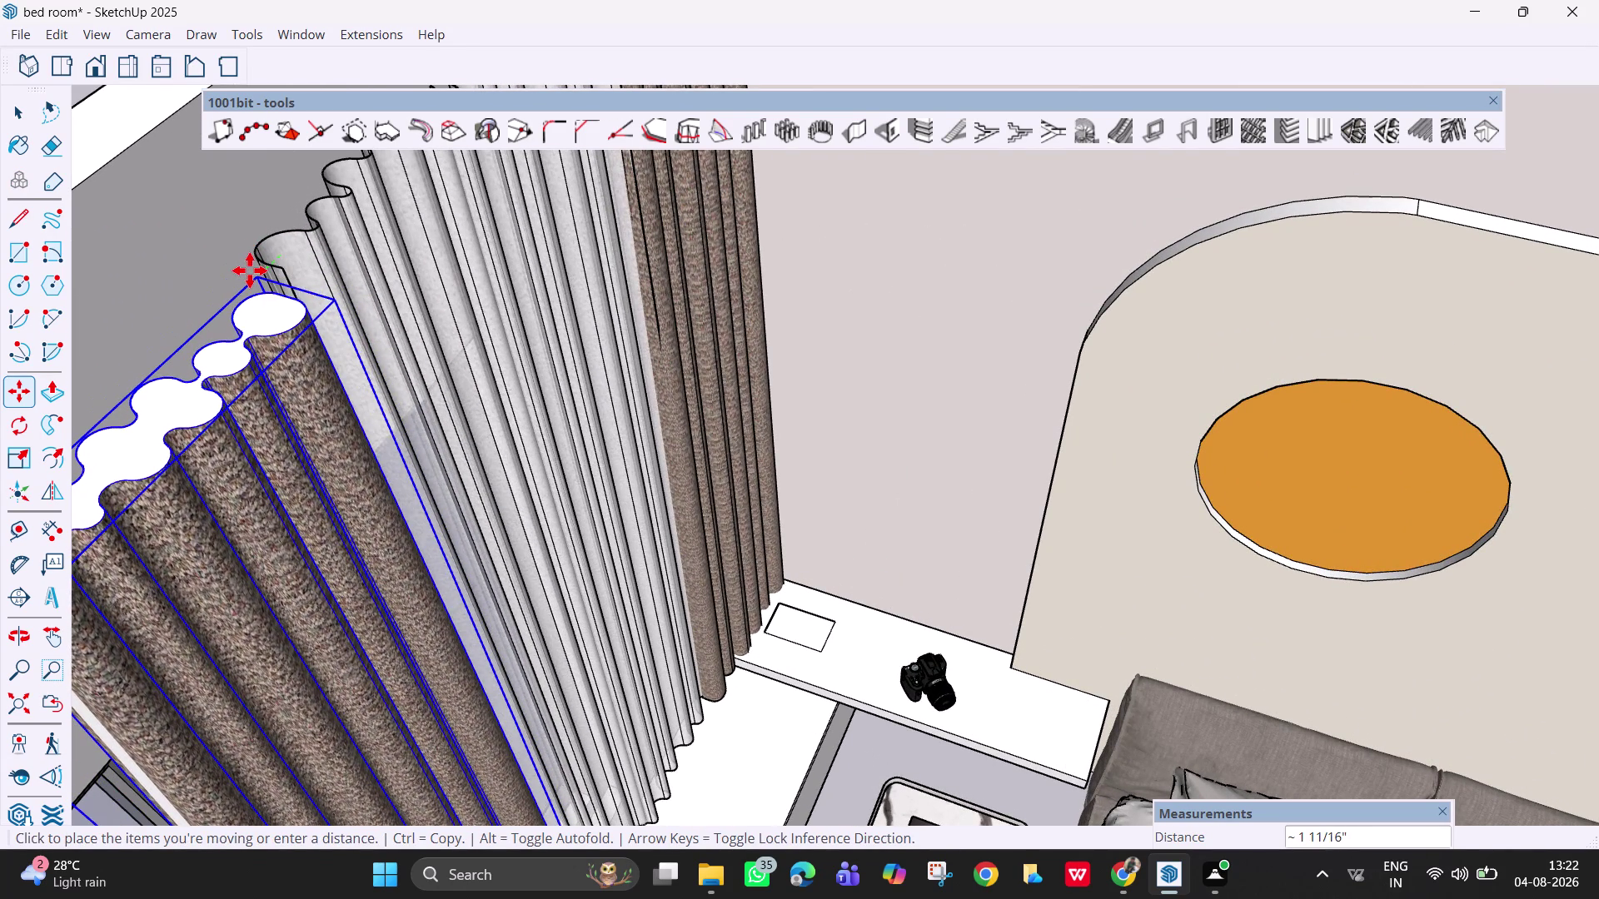
click(241, 273)
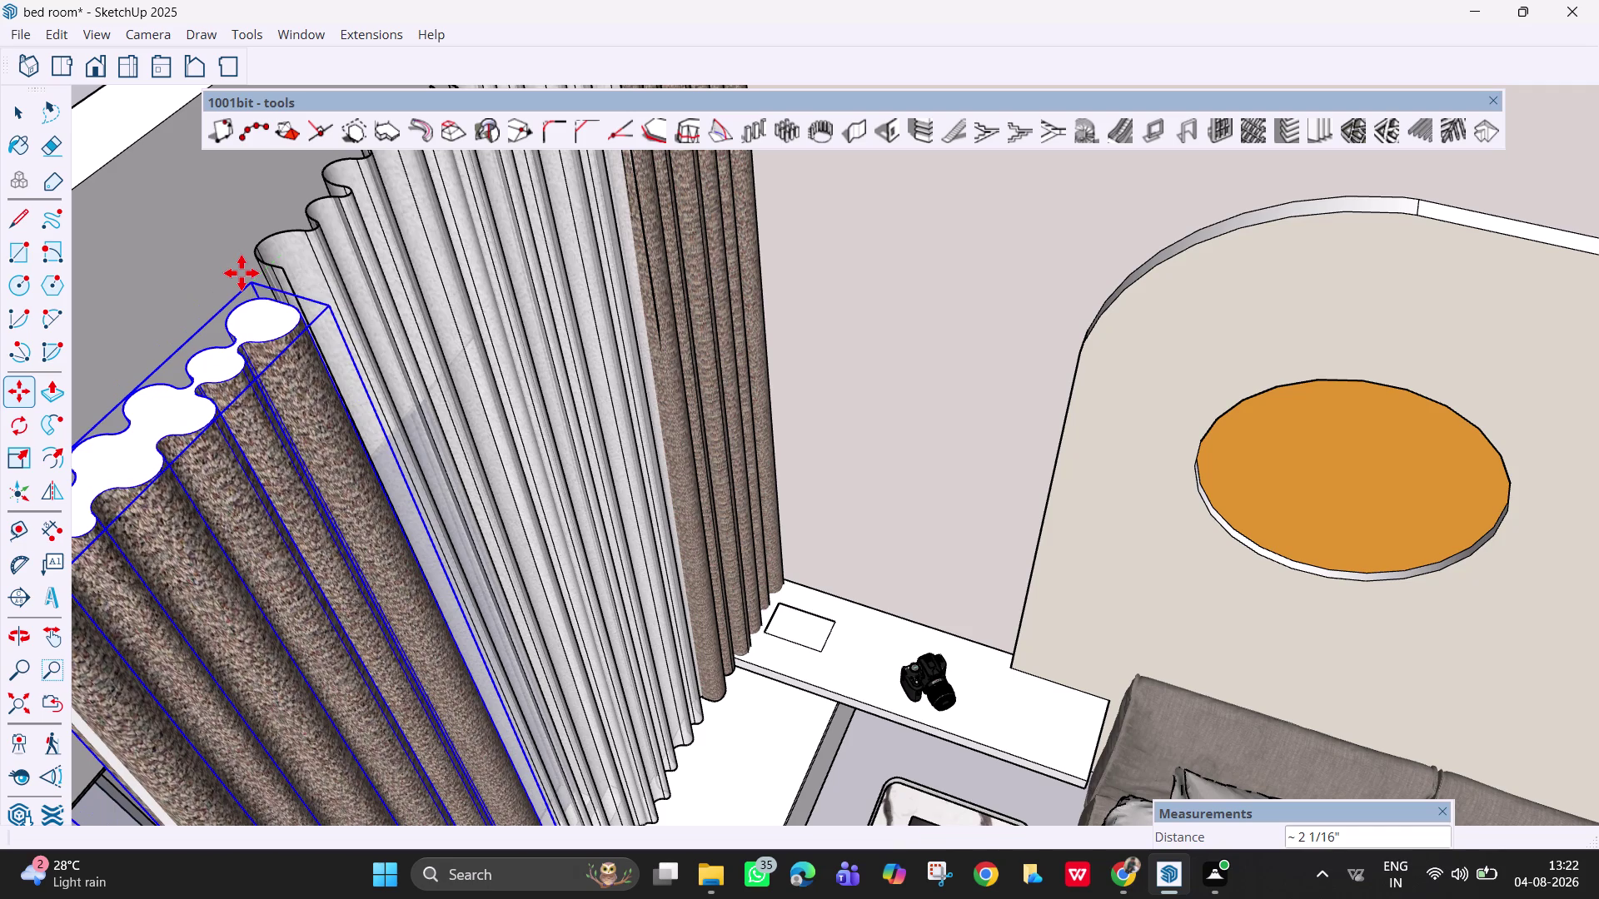
scroll(down, 3)
middle_drag(303, 353, 149, 207)
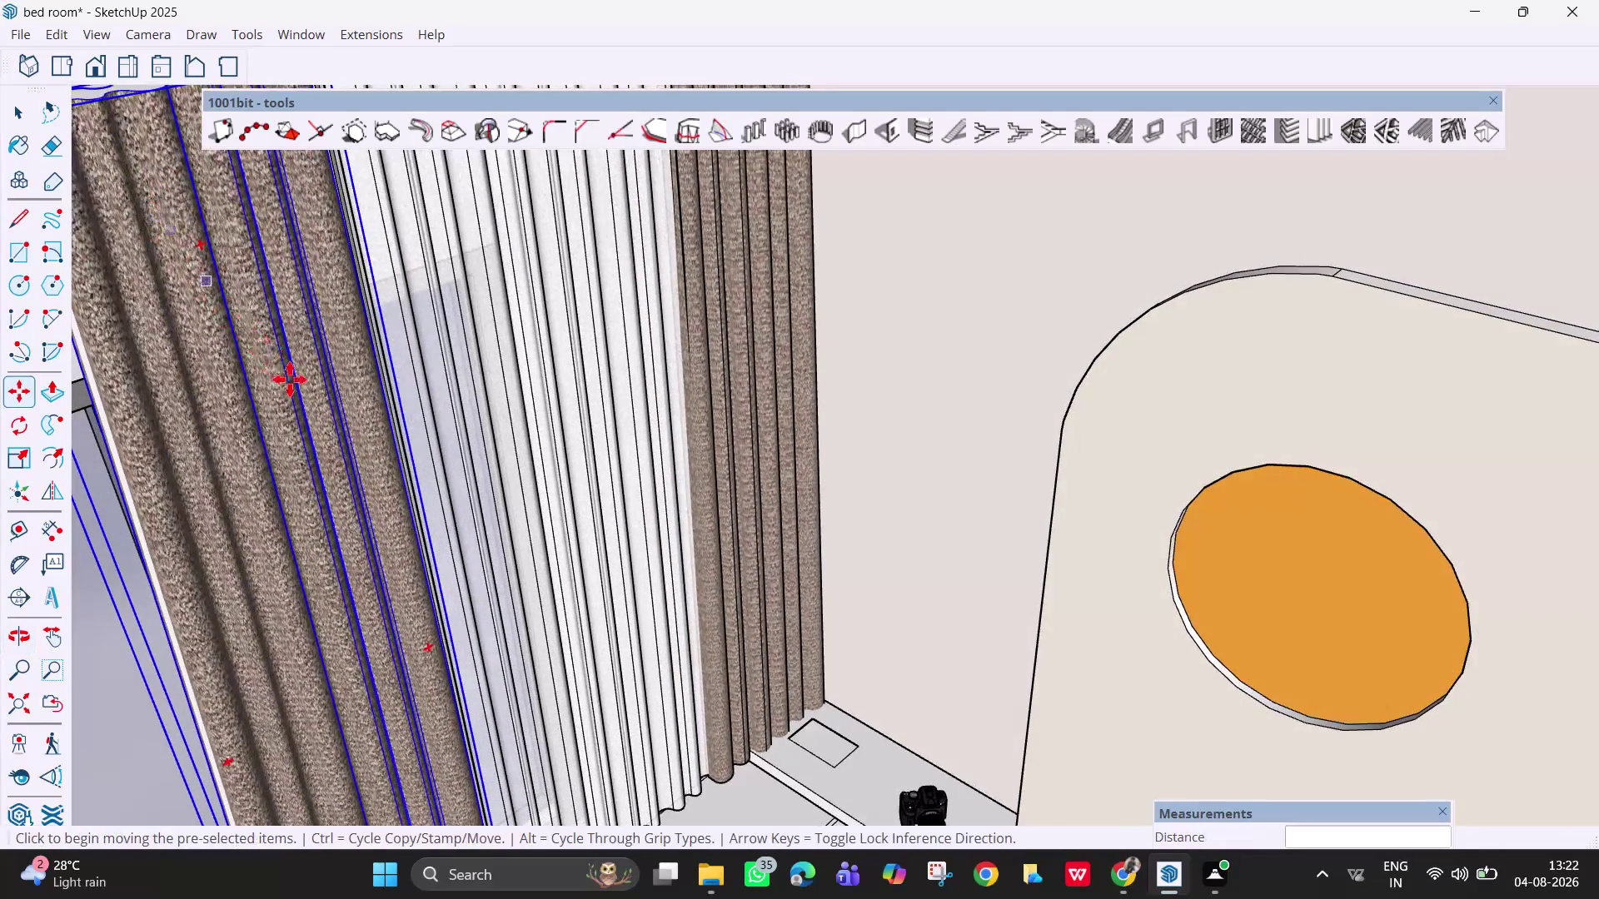
scroll(down, 3)
scroll(down, 3)
key(Escape)
key(Escape)
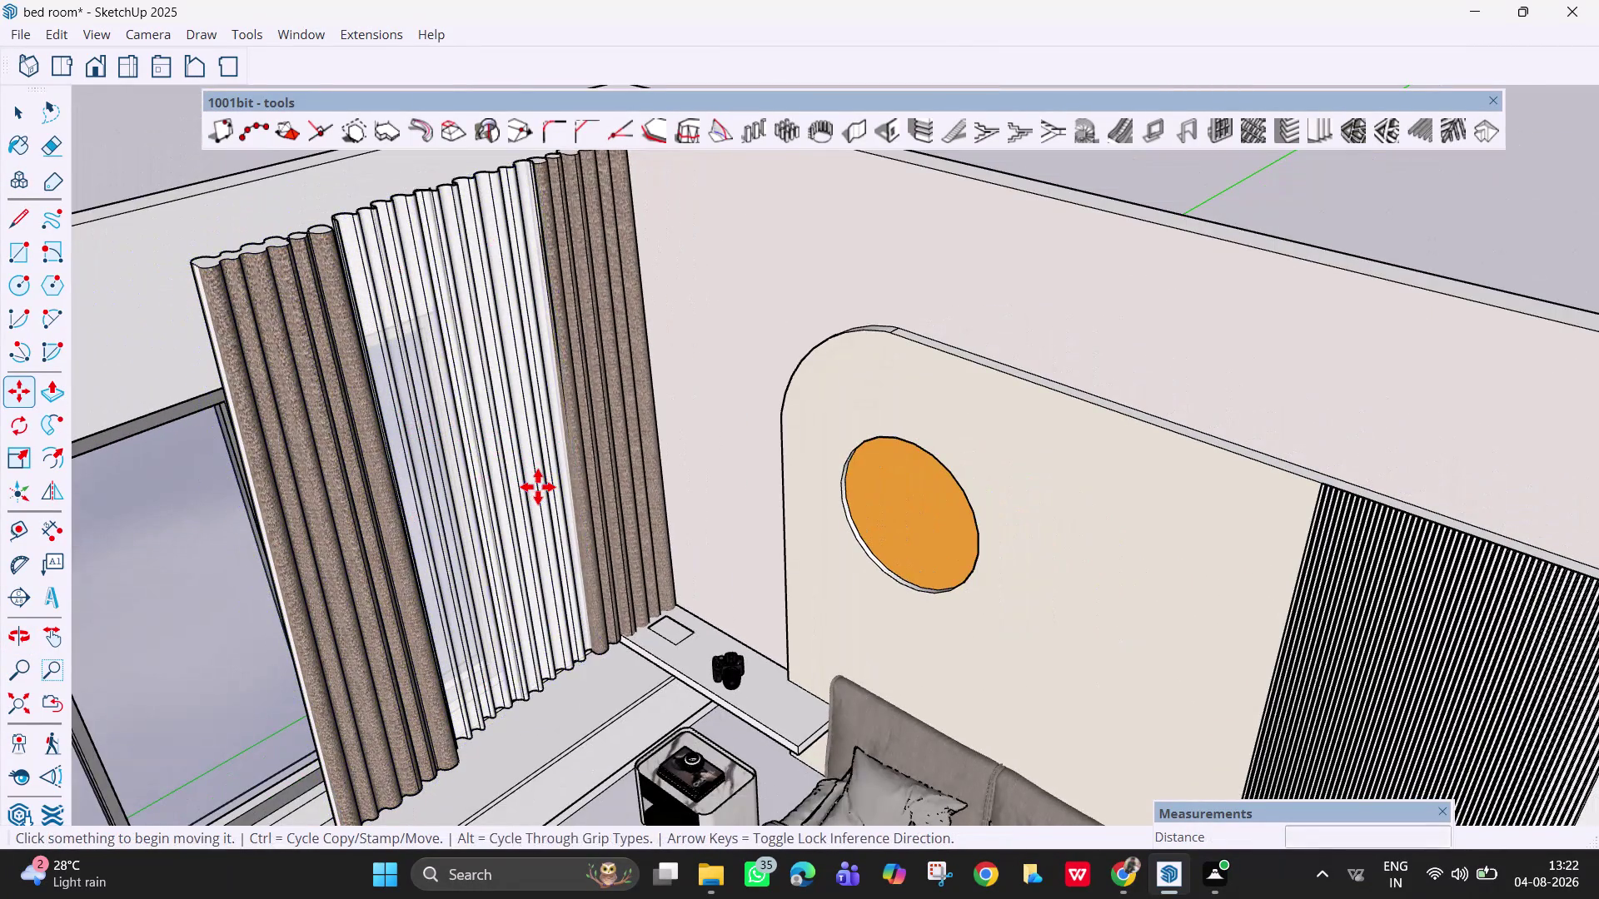
key(Escape)
key(space)
Orbit and pan in close on the window shelf, bedside table and headboard.
scroll(up, 3)
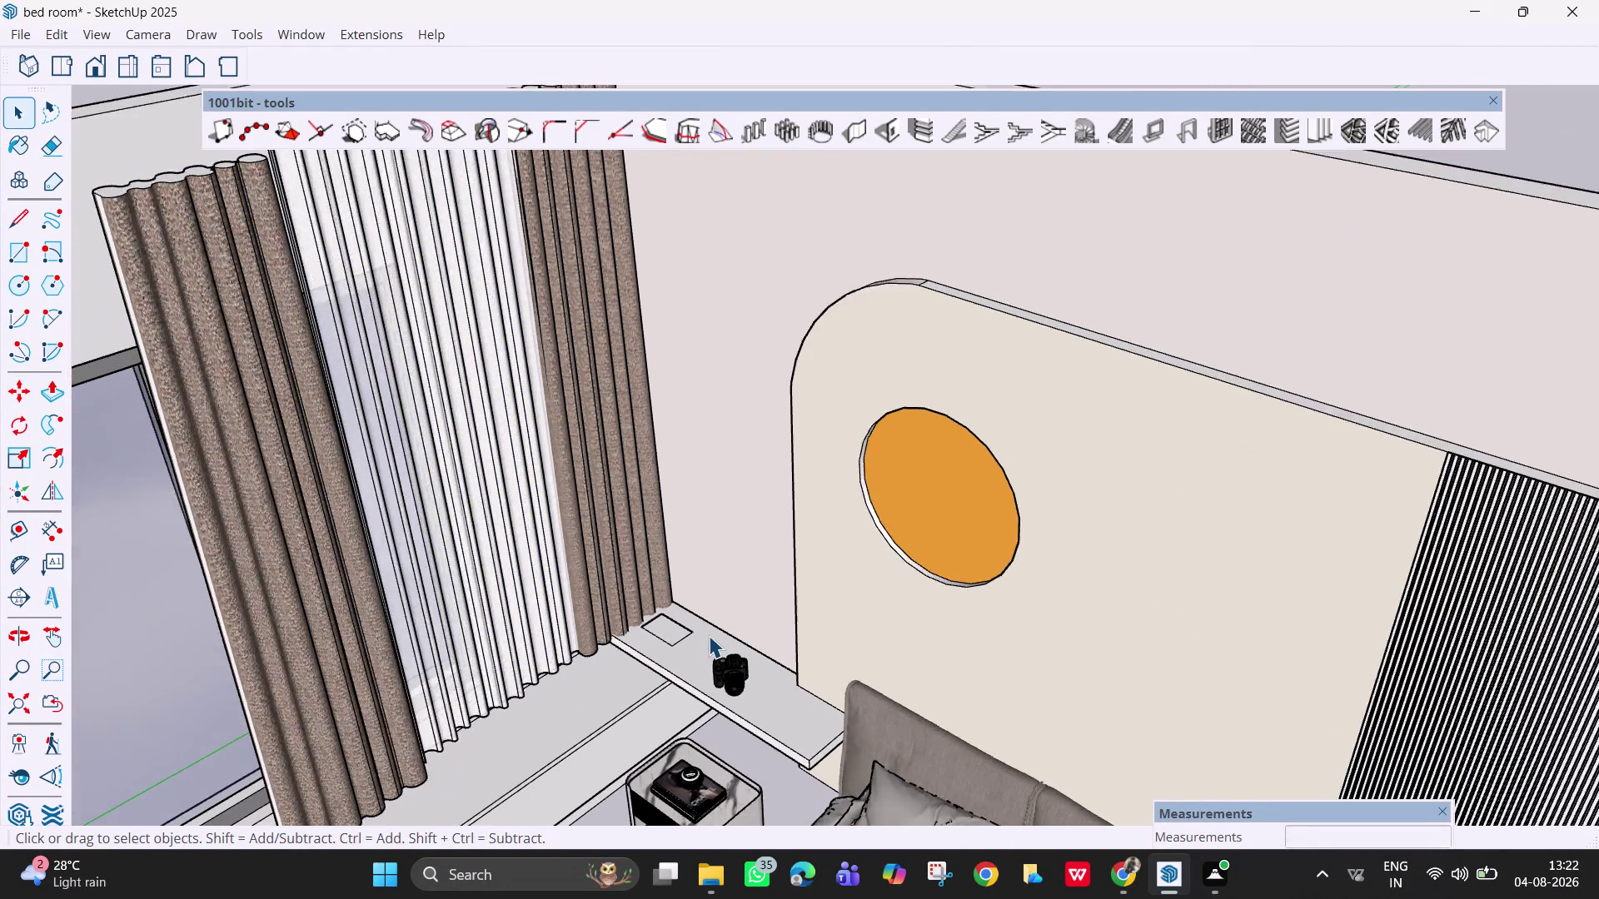
scroll(up, 3)
middle_drag(762, 776, 865, 713)
middle_drag(779, 768, 838, 740)
scroll(down, 3)
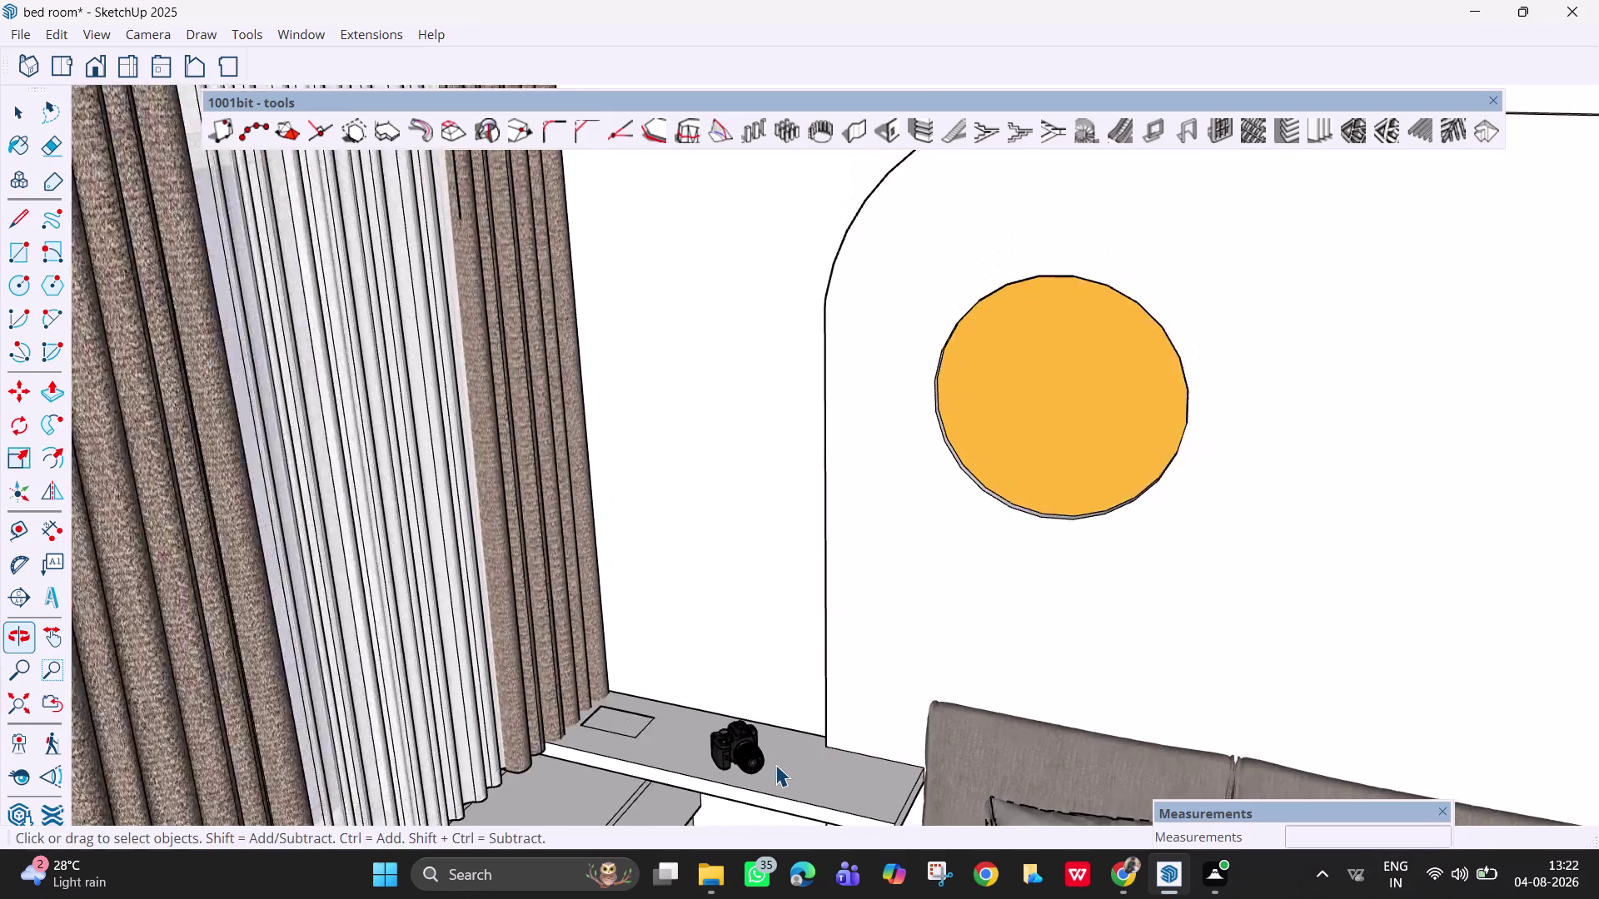
scroll(down, 3)
middle_drag(778, 770, 864, 721)
scroll(down, 3)
key(h)
drag(764, 769, 761, 697)
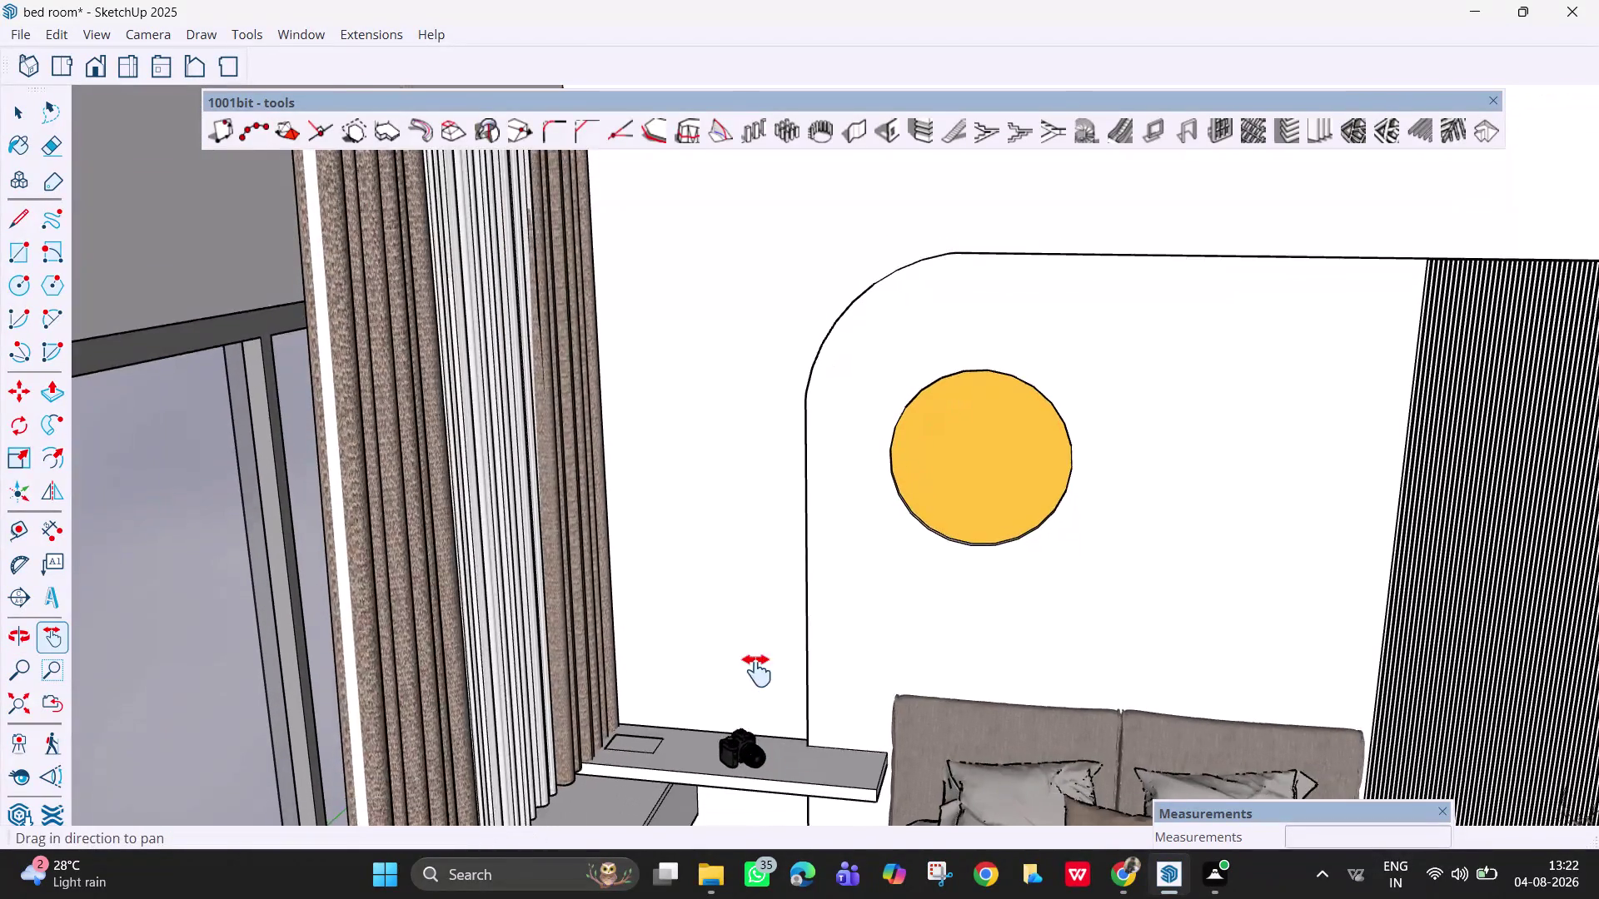
drag(760, 696, 754, 645)
scroll(up, 3)
middle_drag(790, 693, 858, 708)
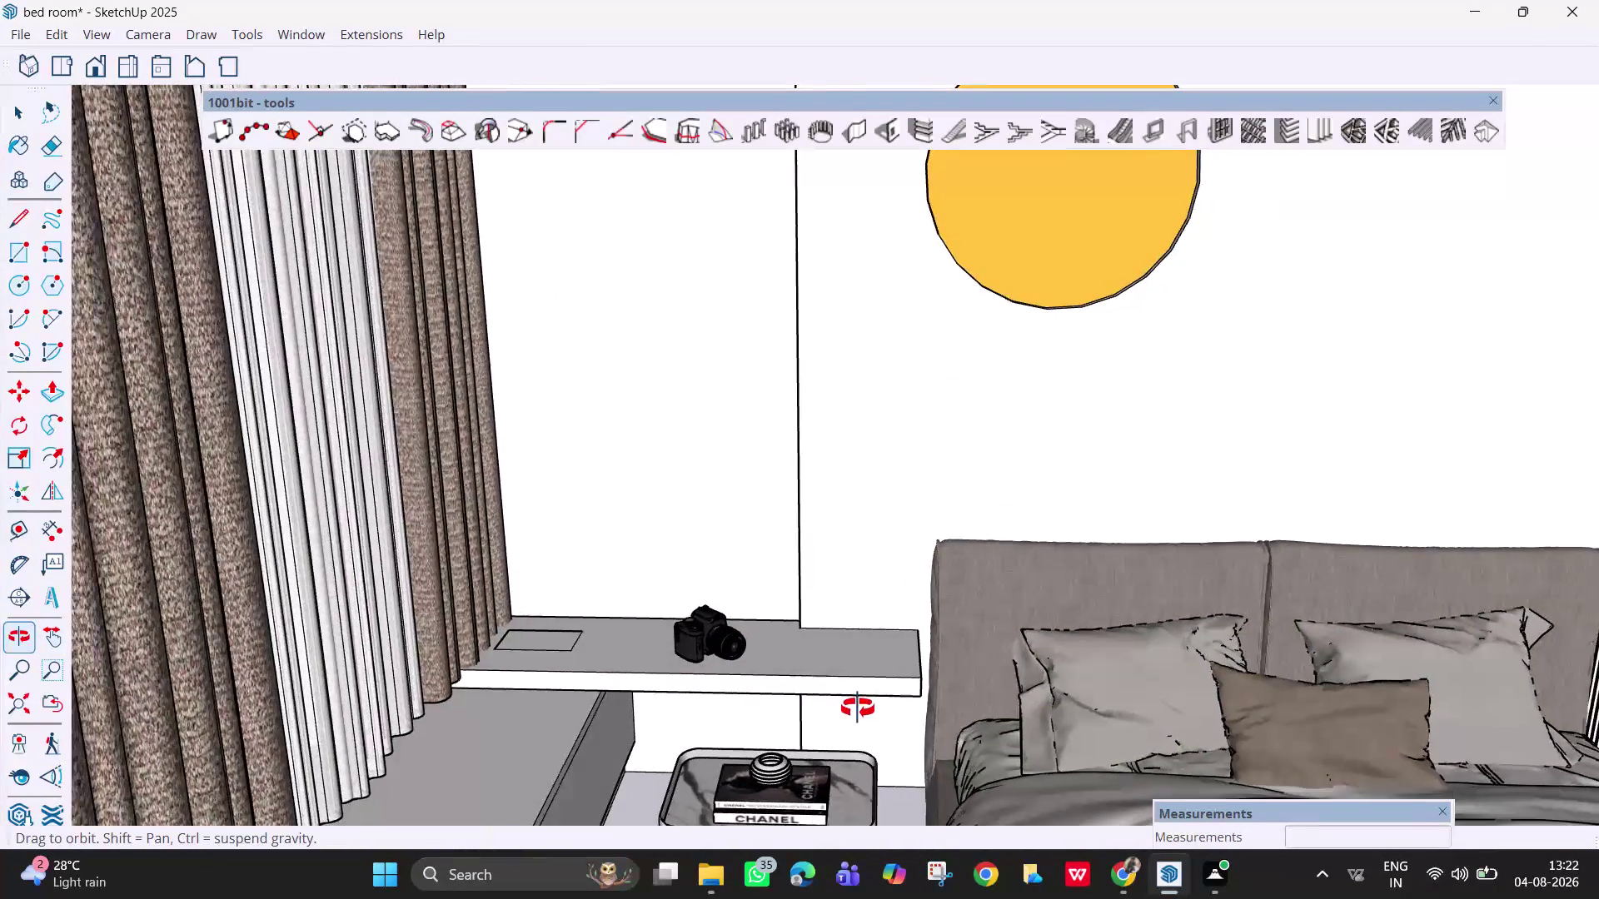
middle_drag(858, 708, 842, 685)
scroll(up, 3)
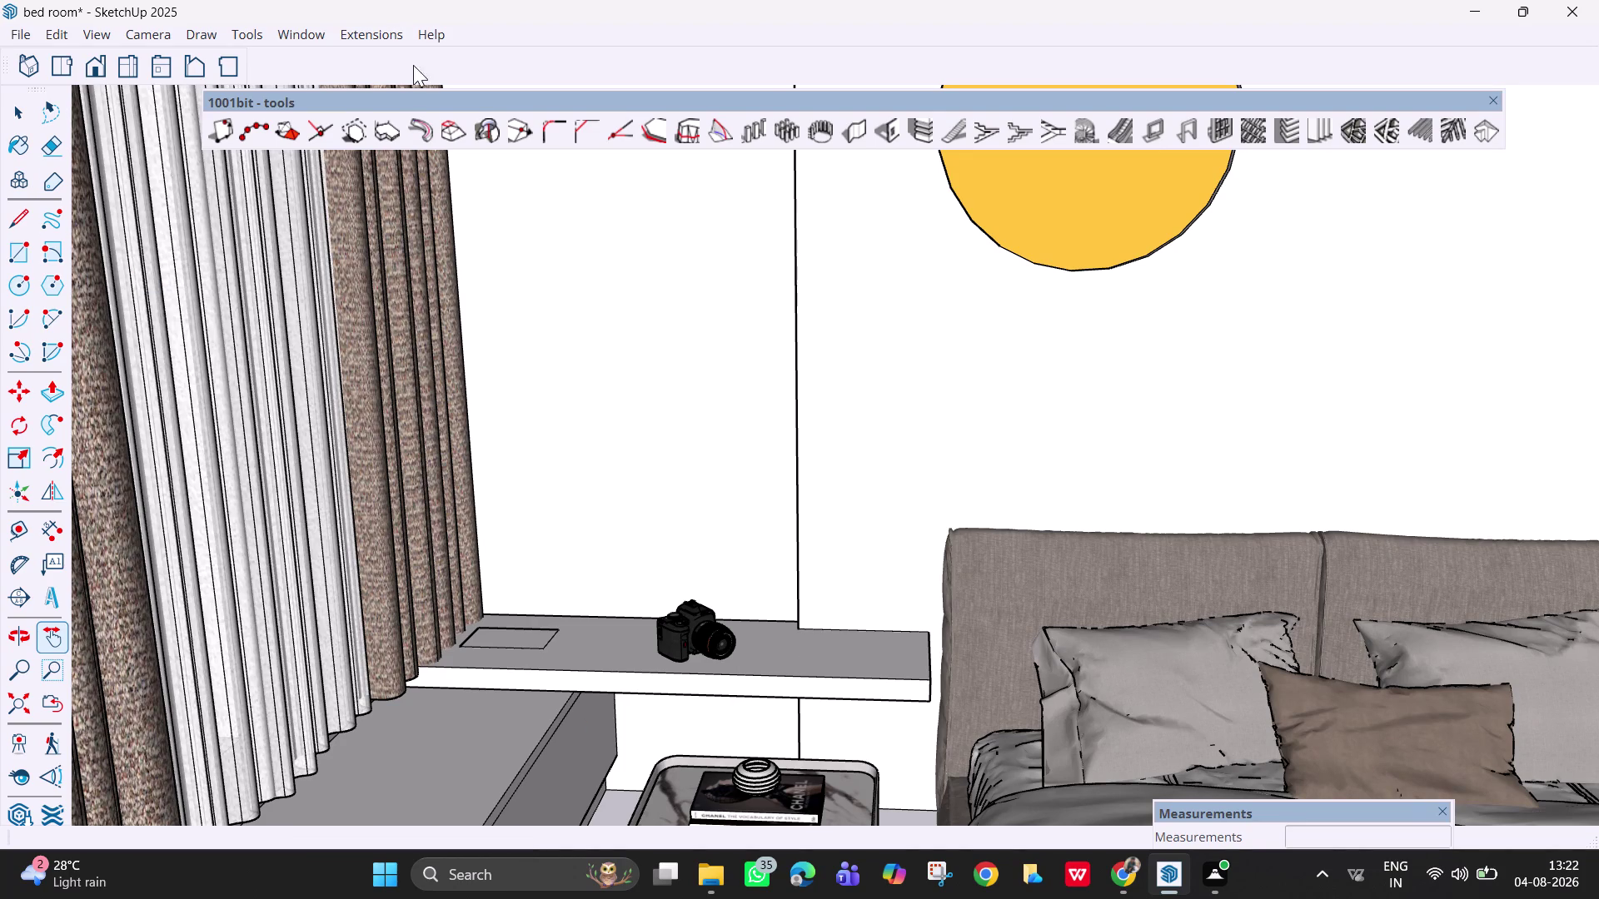
Close the 1001bit extension toolbar.
click(1495, 109)
key(space)
click(1494, 100)
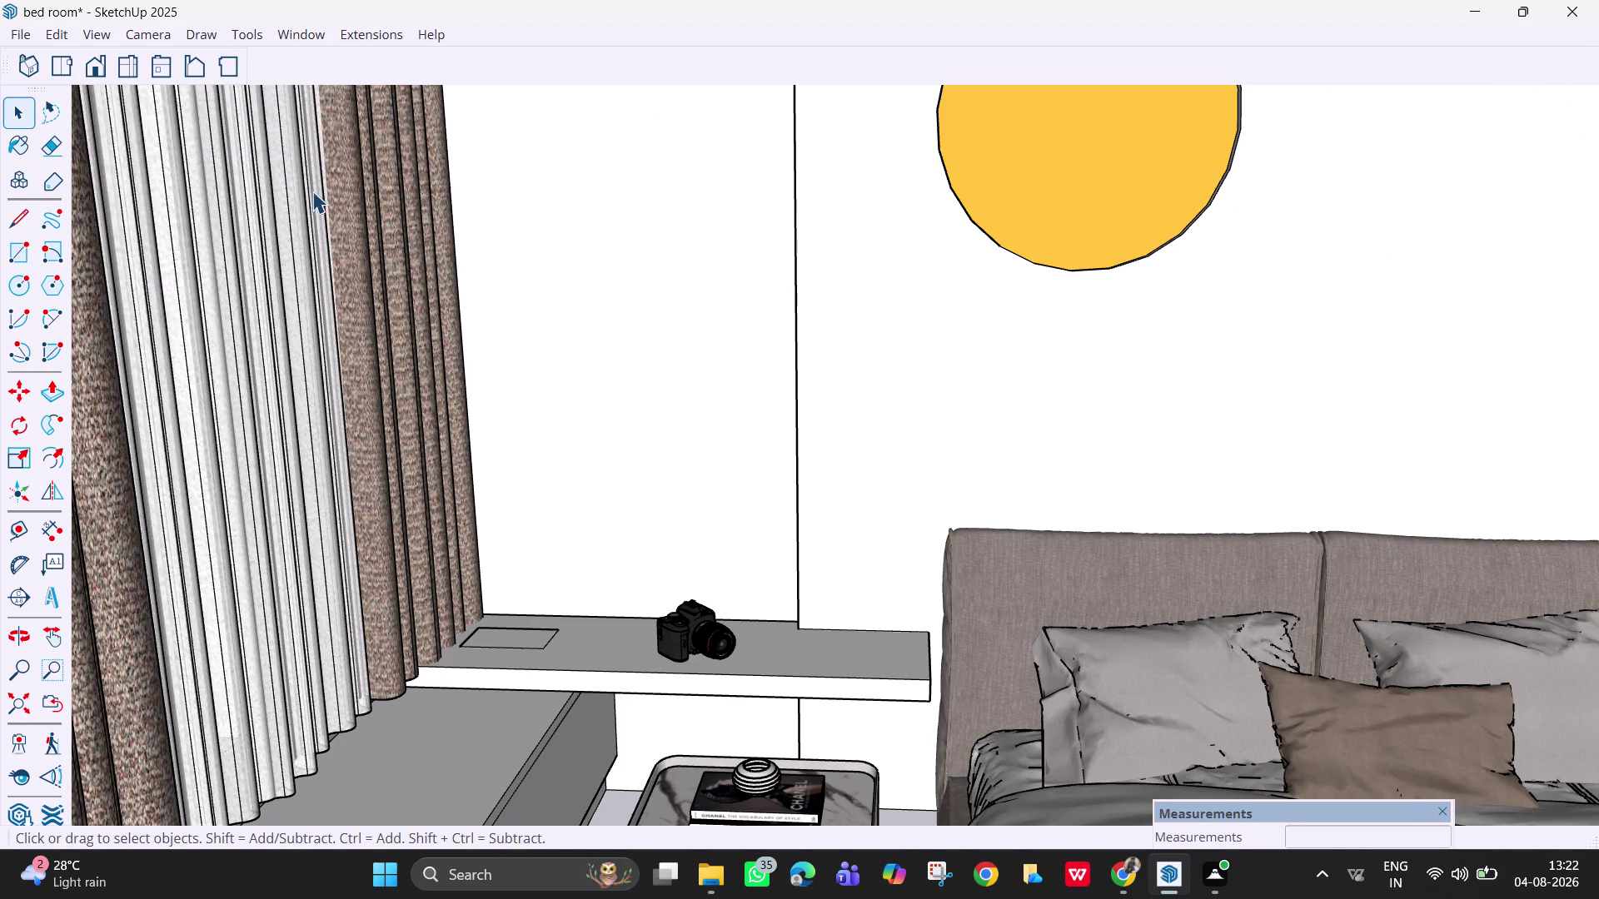
click(366, 30)
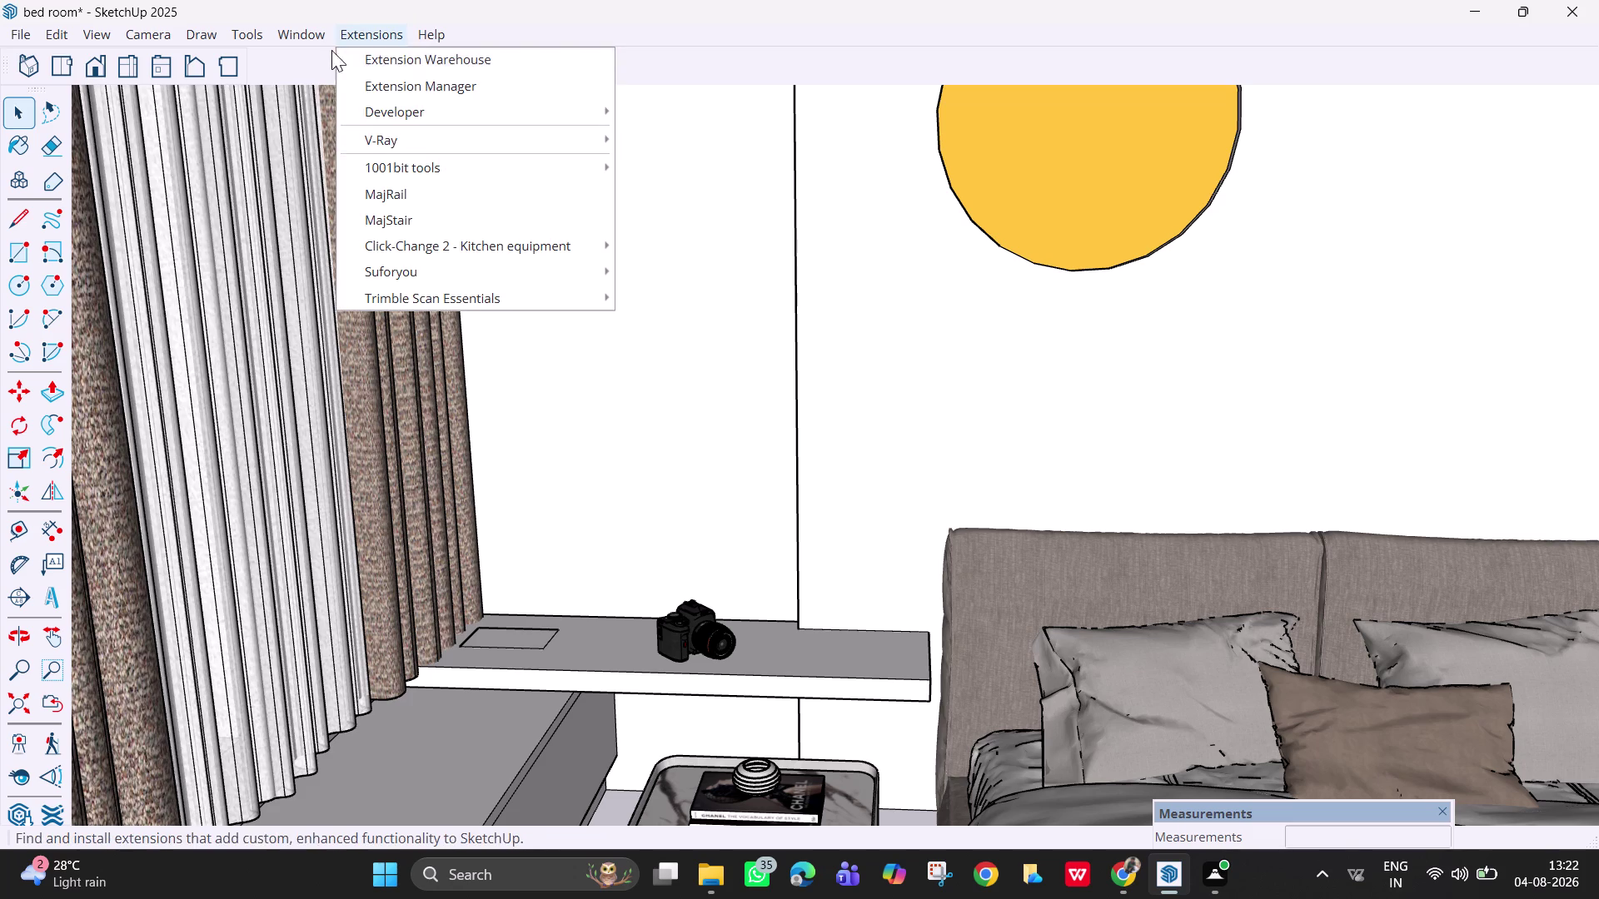
Delete Tray 2 via Window > Tray 2 > Delete Tray, confirming Yes.
click(319, 42)
click(312, 31)
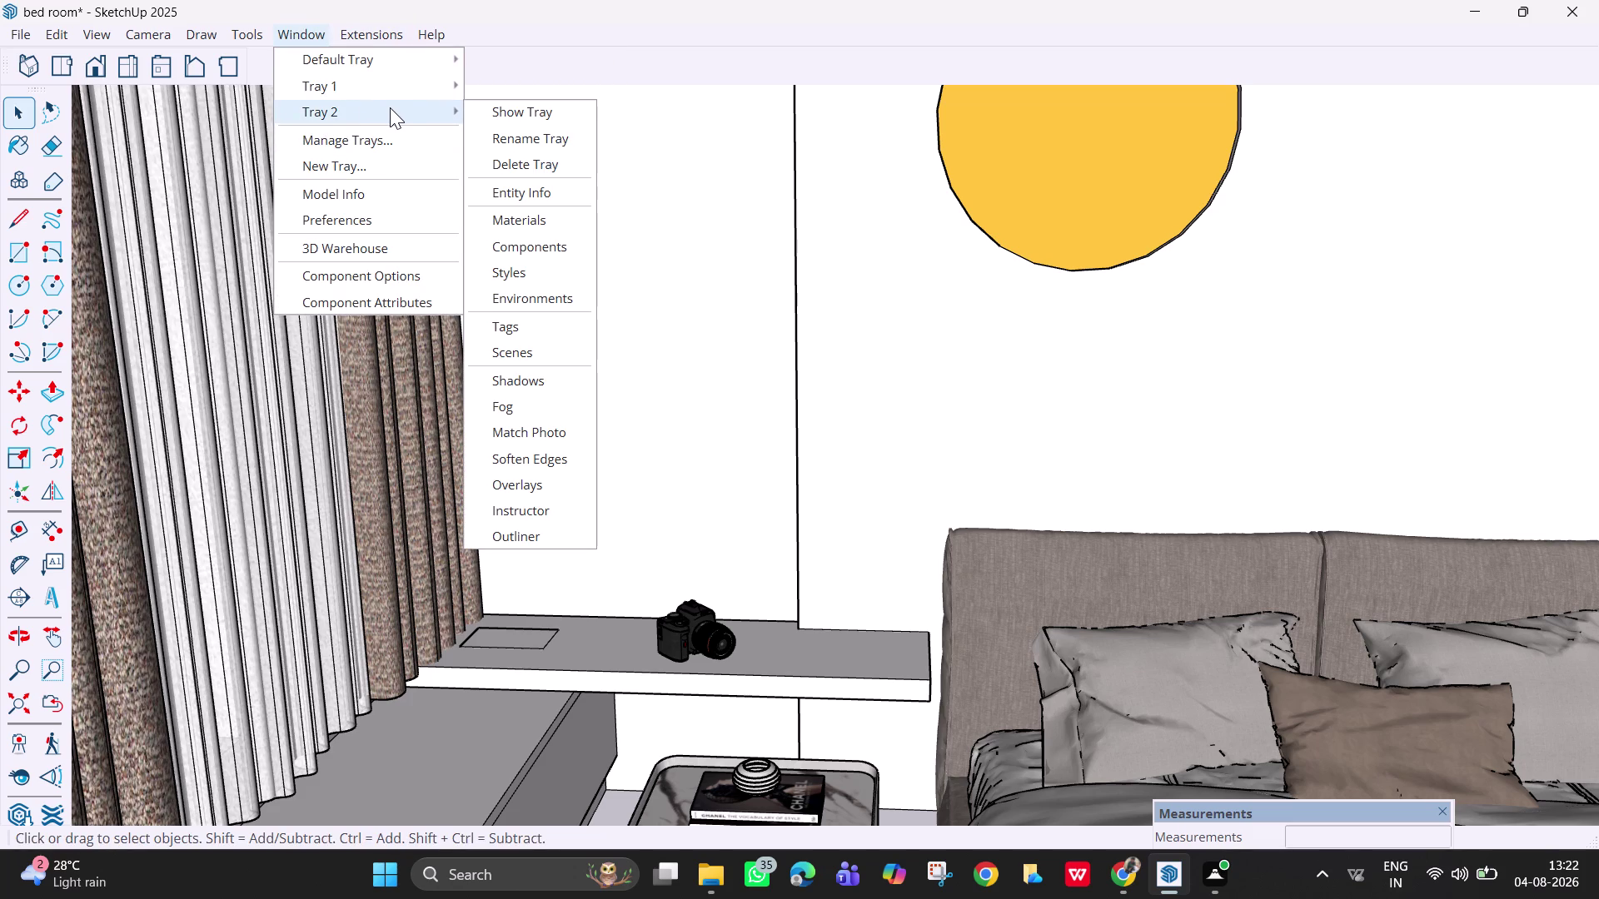
click(515, 169)
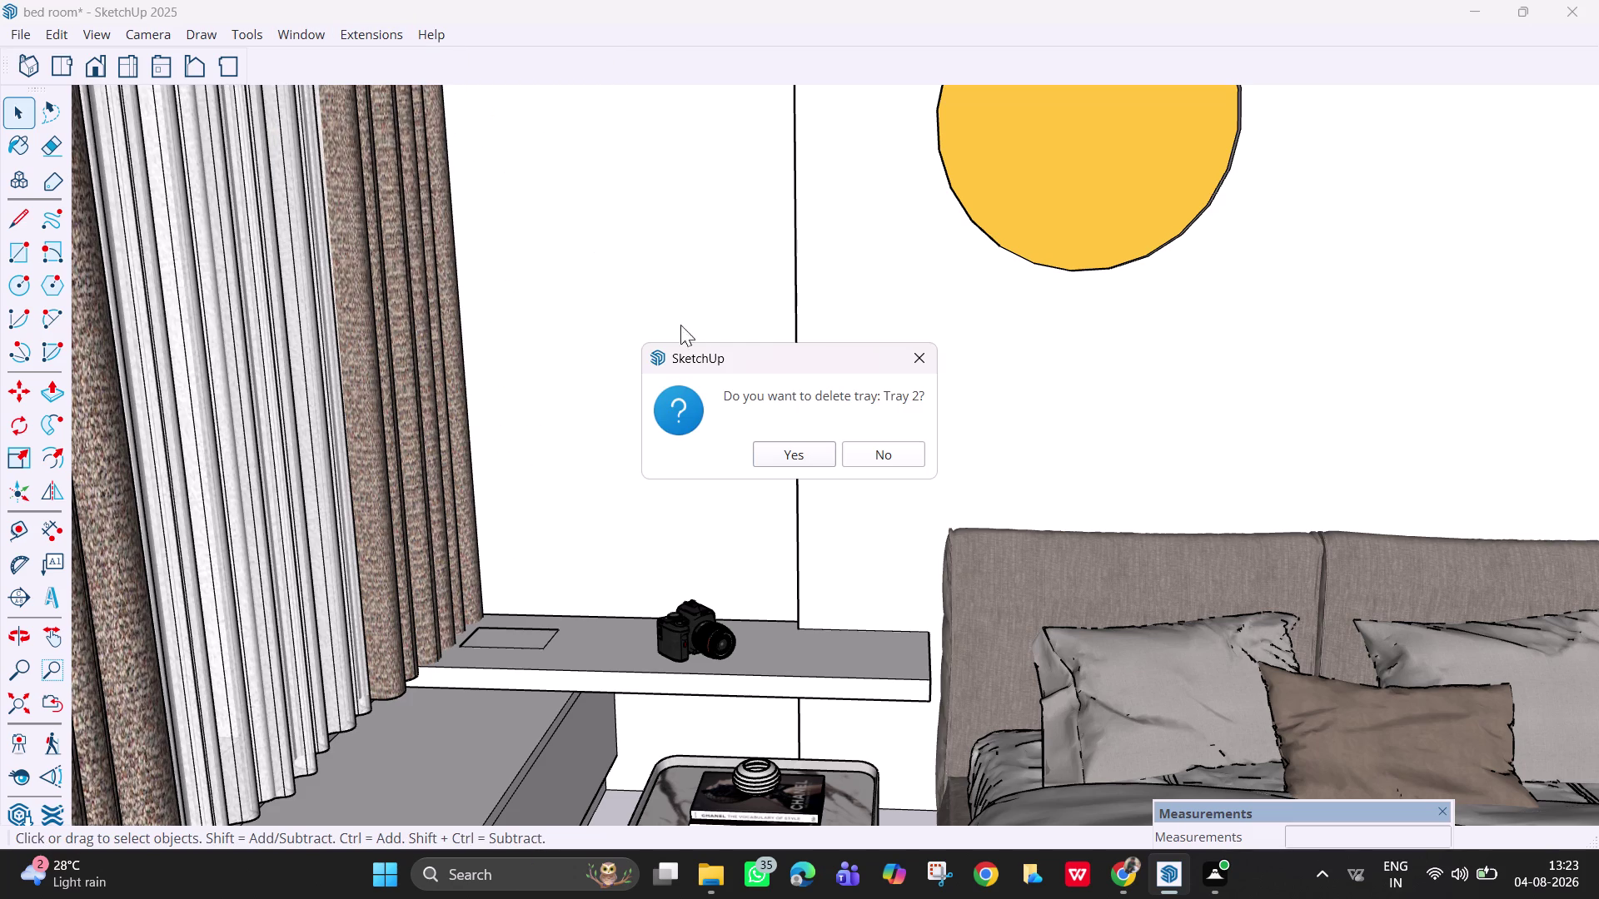
click(791, 455)
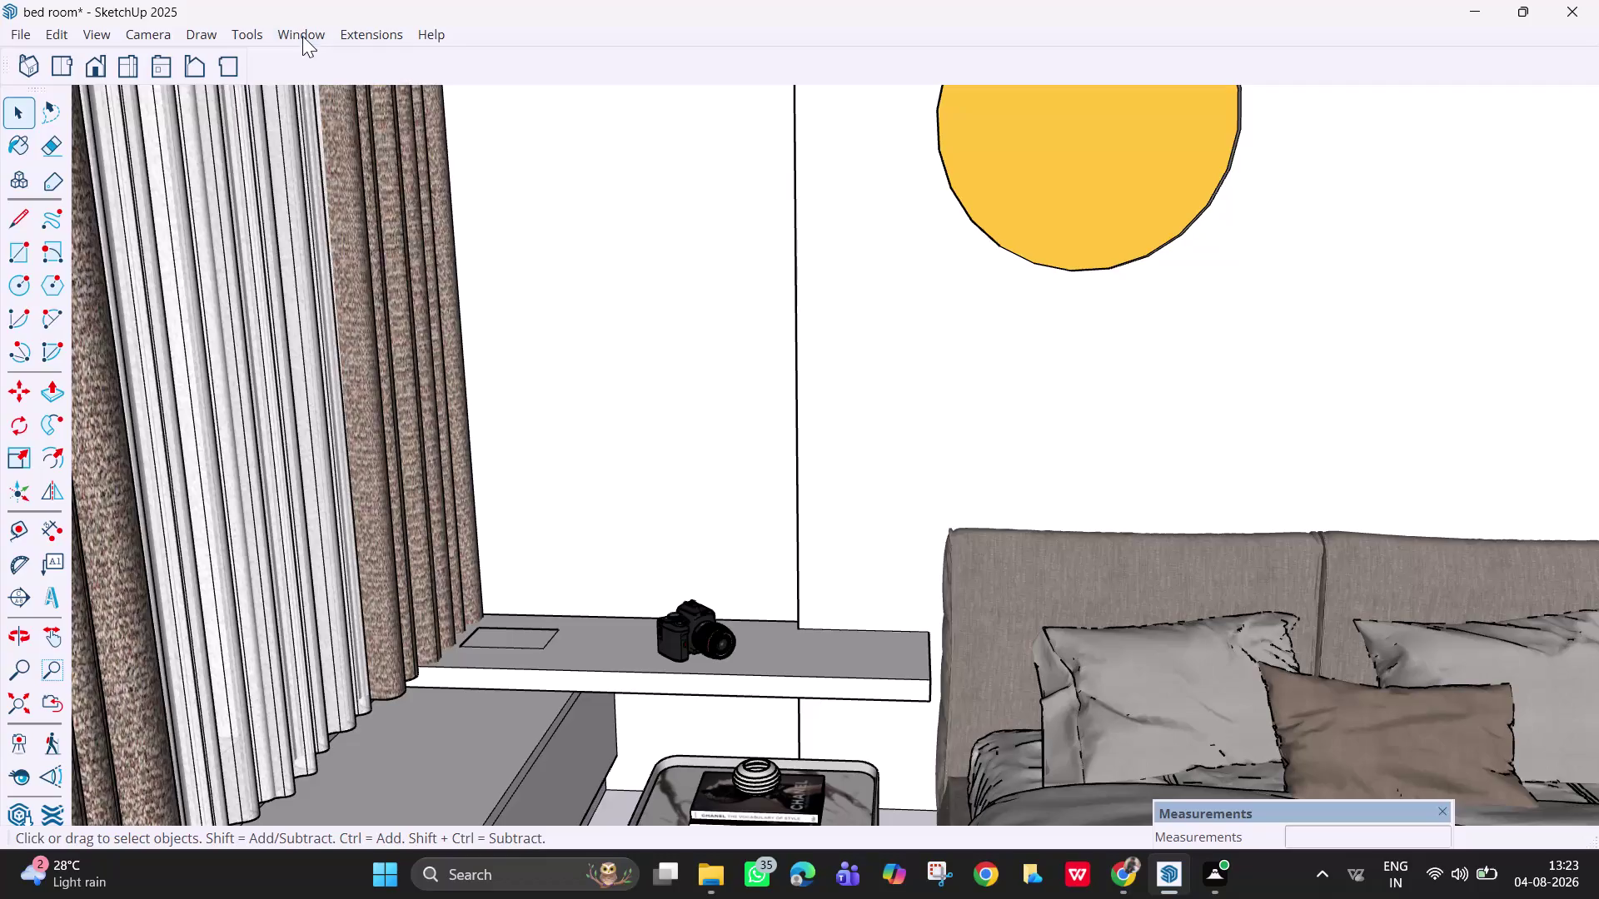
click(302, 36)
Delete Tray 1 so only the Default Tray remains, then open 3D Warehouse.
click(534, 146)
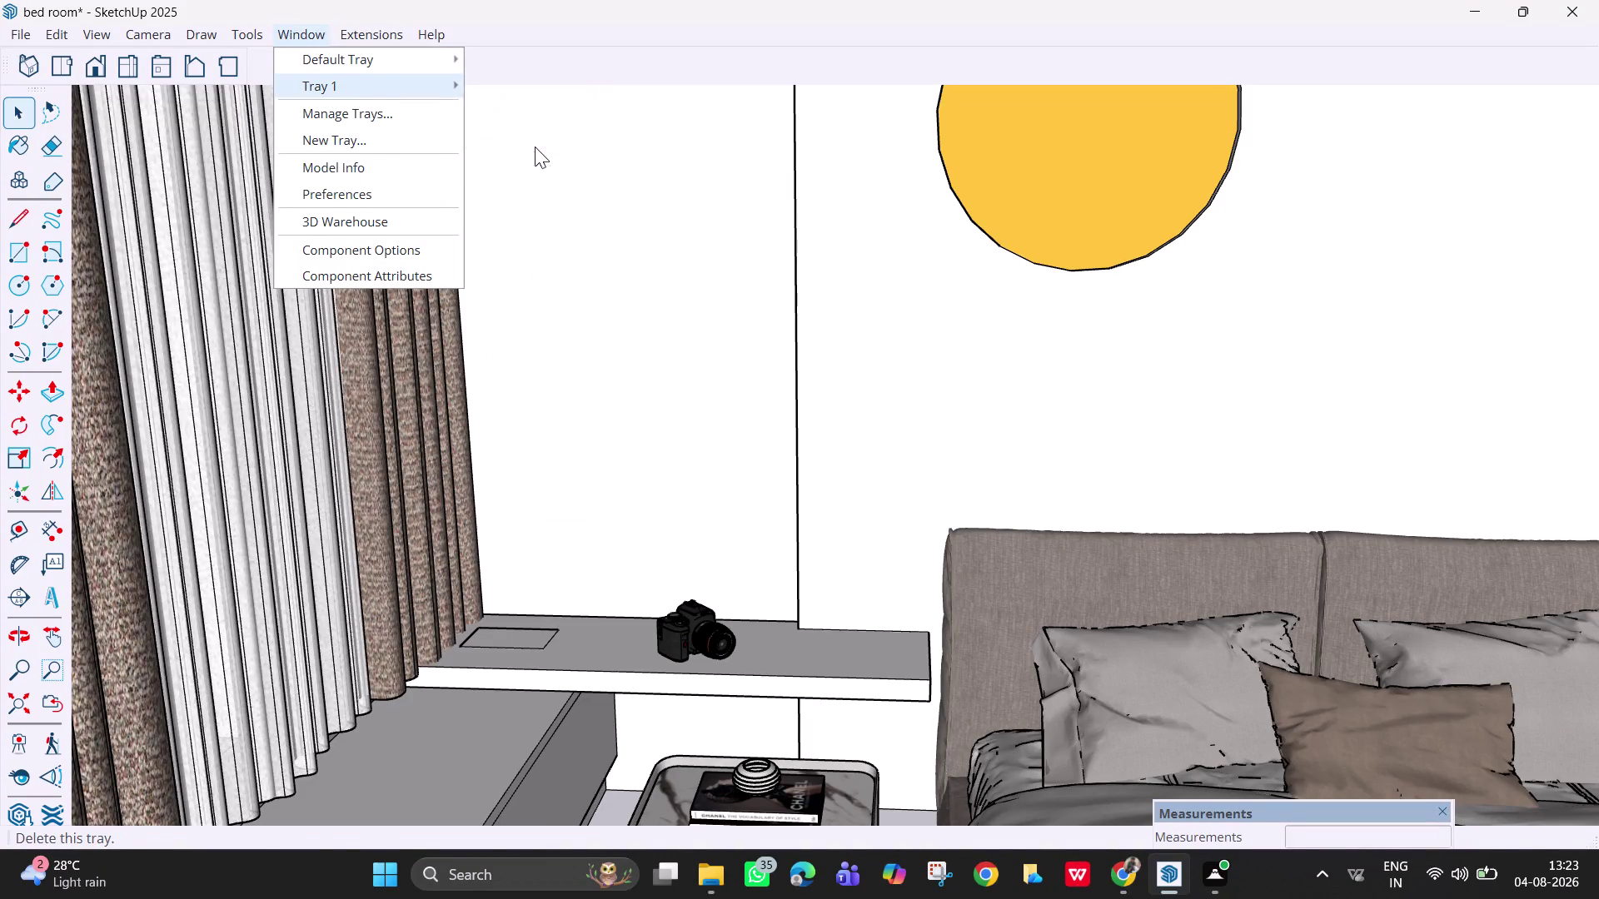
click(805, 445)
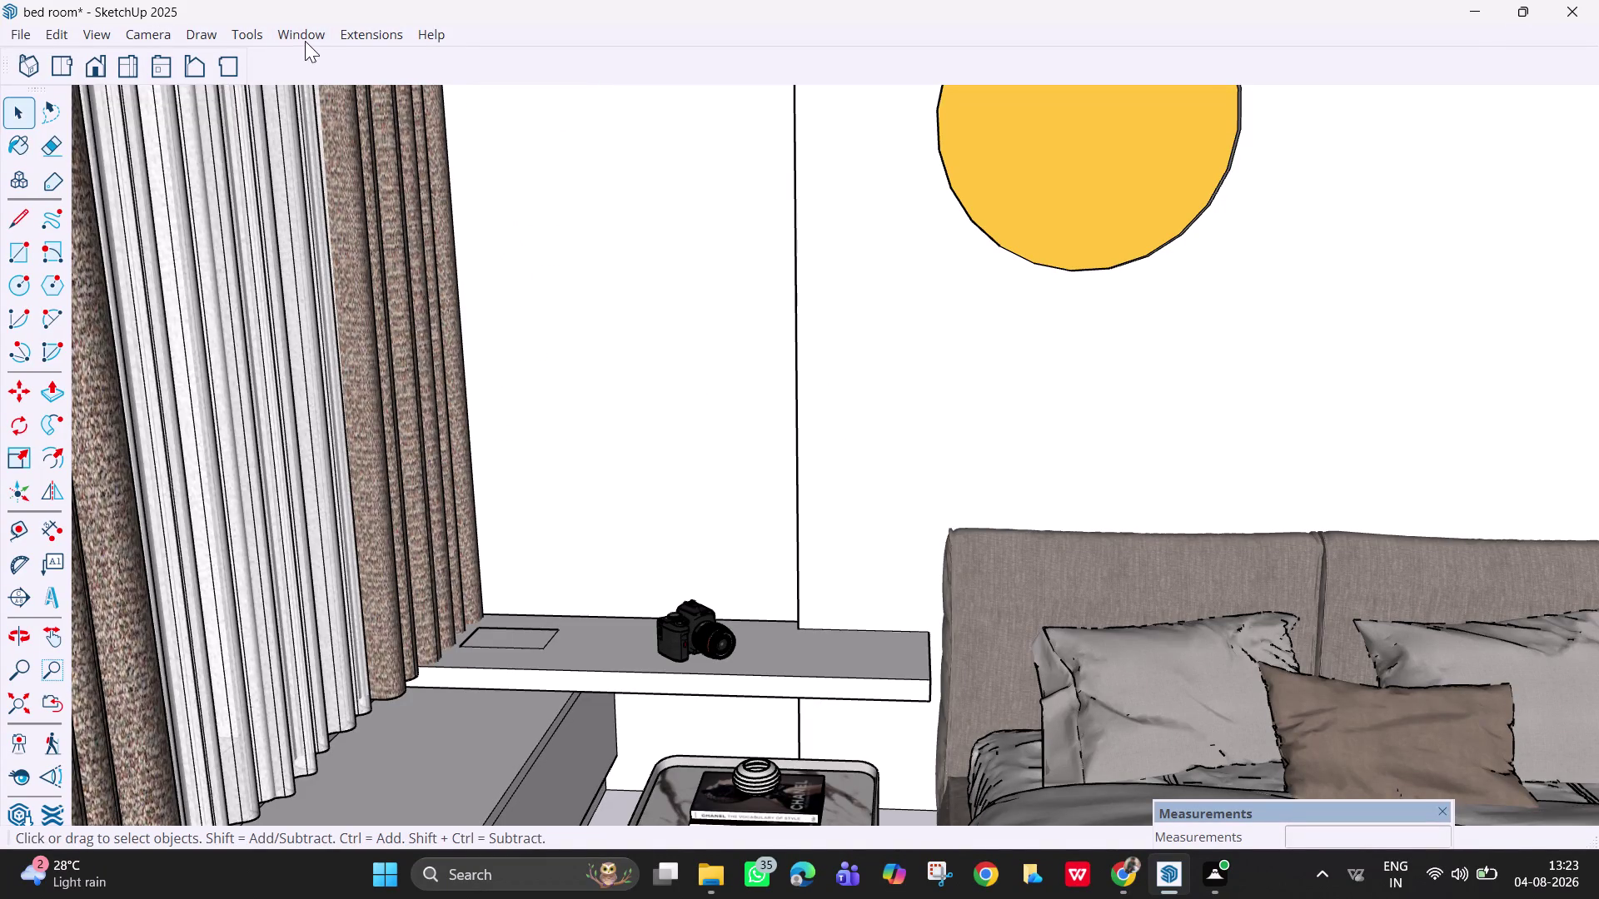
click(303, 41)
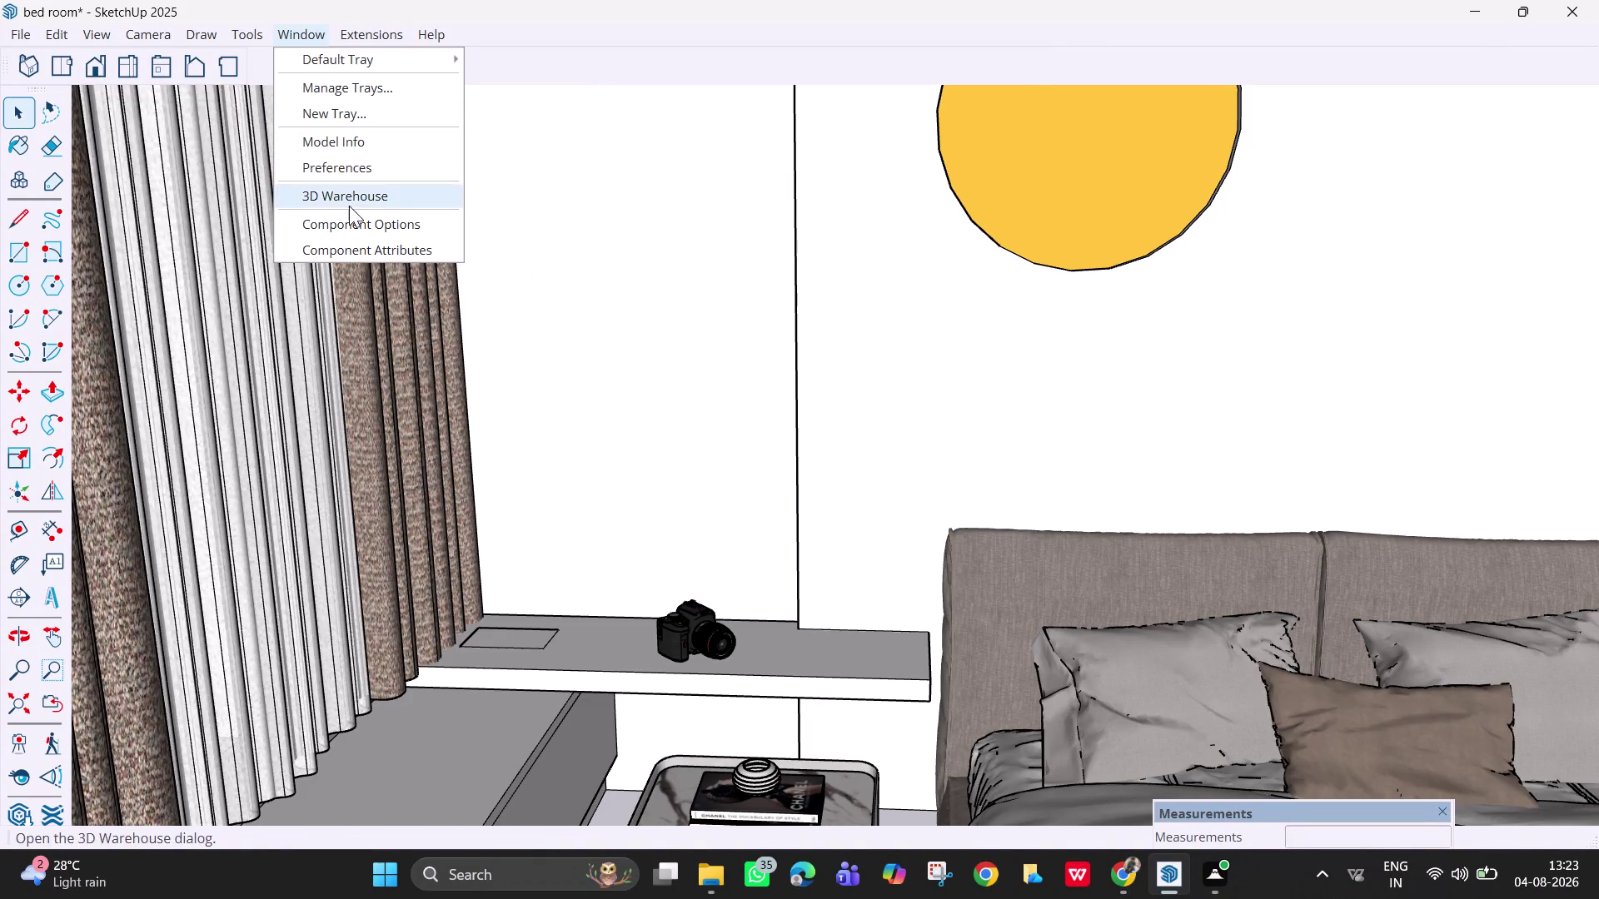
click(343, 201)
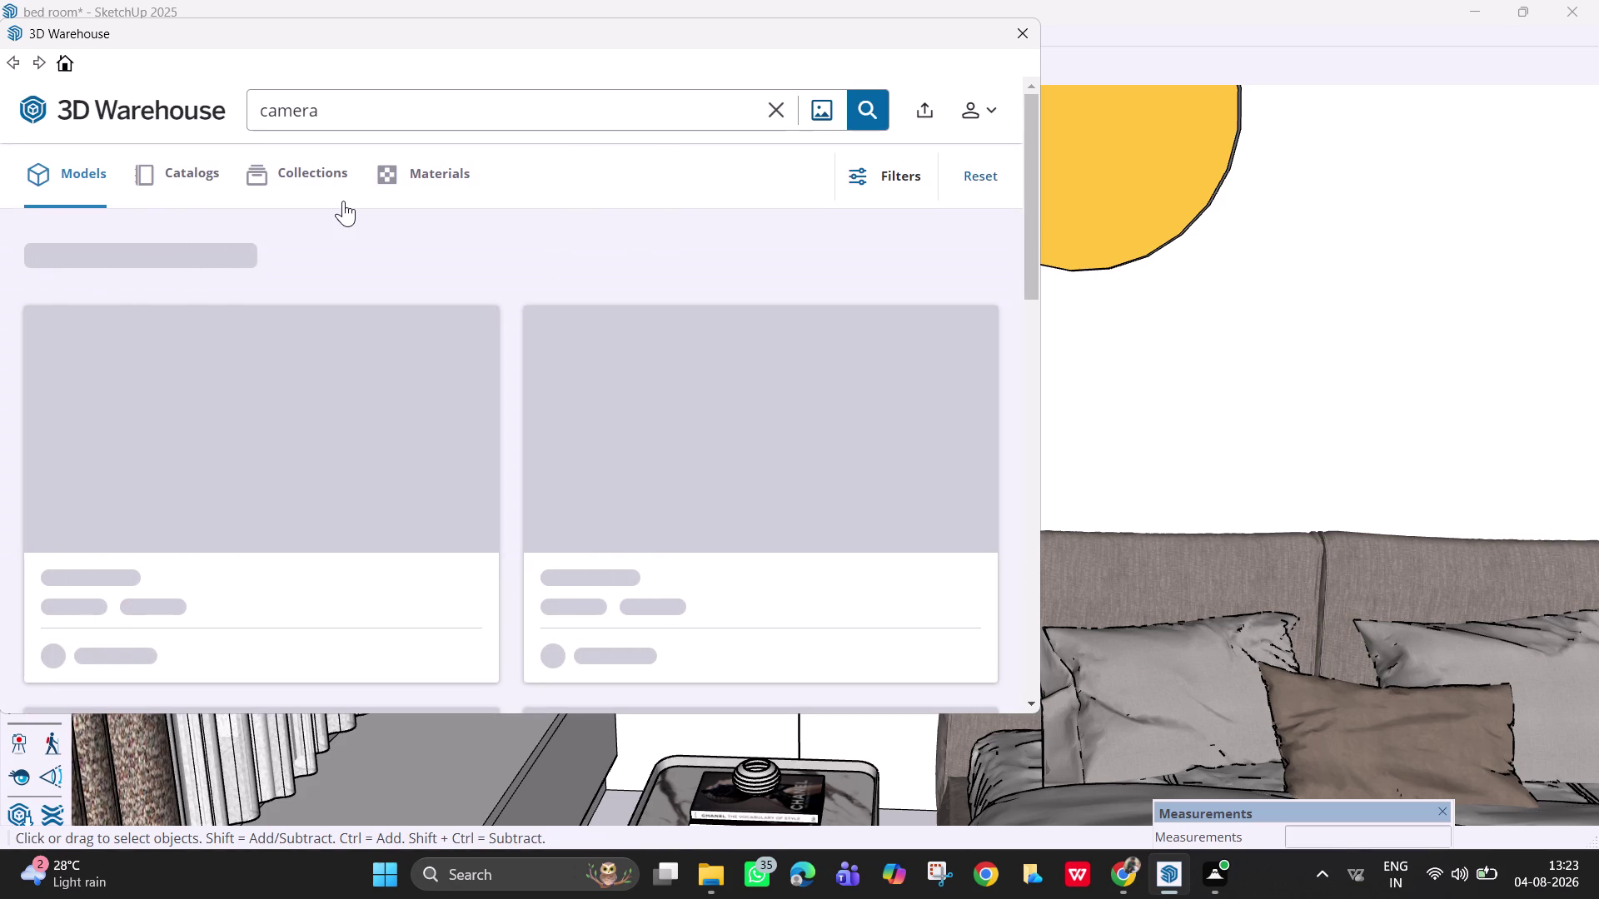
Replace the previous camera search in 3D Warehouse with 'plants' and run it.
key(BackSpace)
click(486, 110)
key(BackSpace)
key(BackSpace)
key(BackSpace)
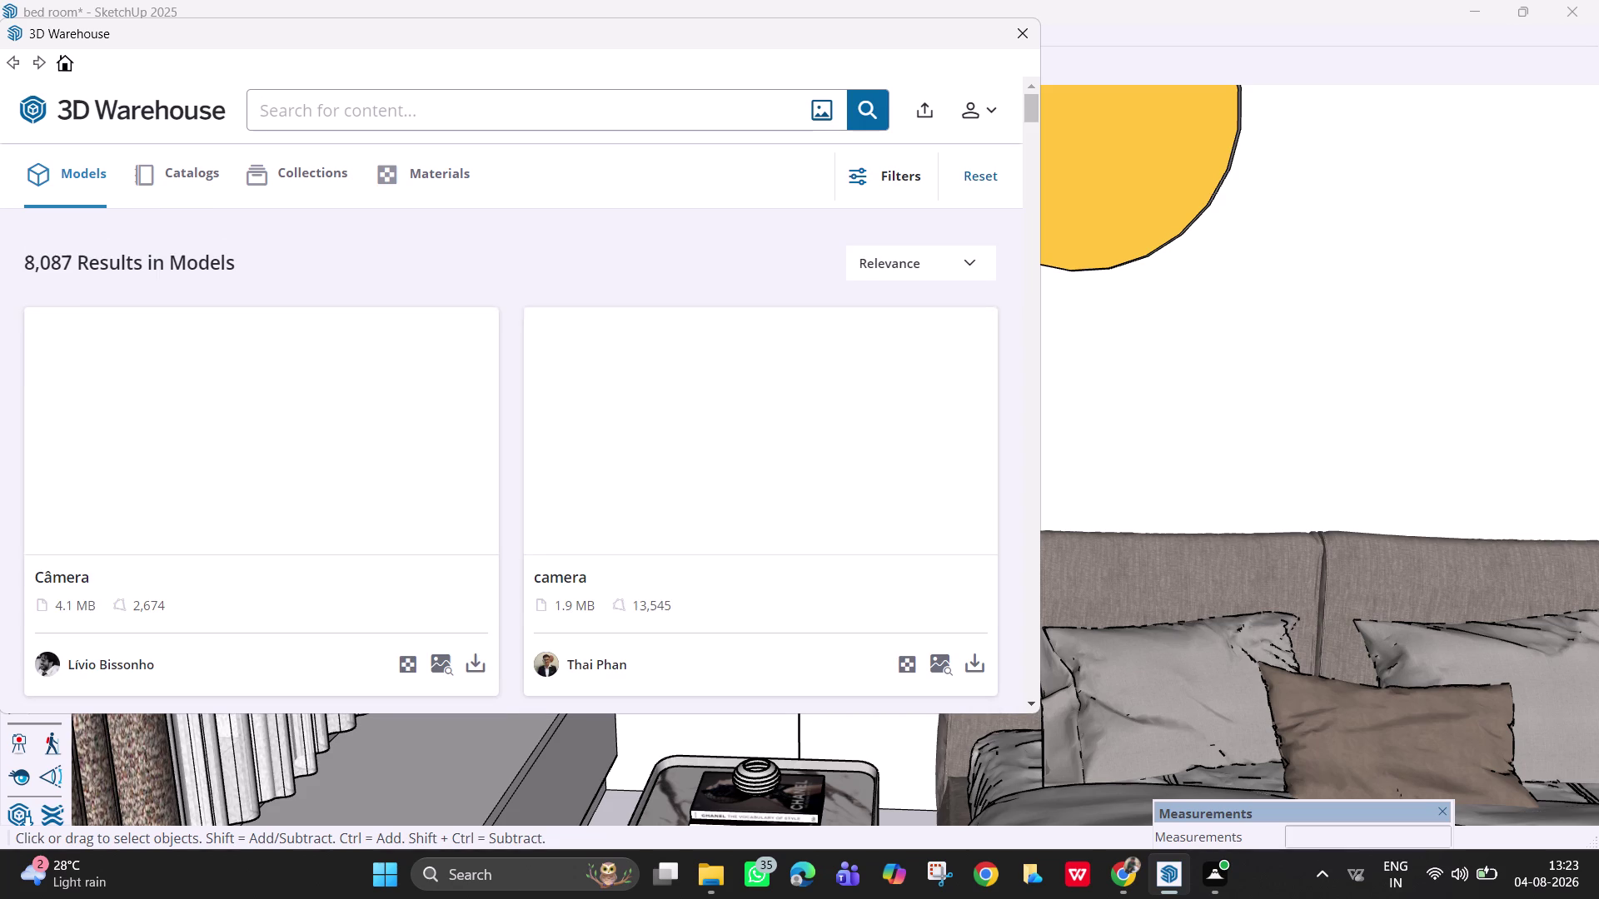
text(pl)
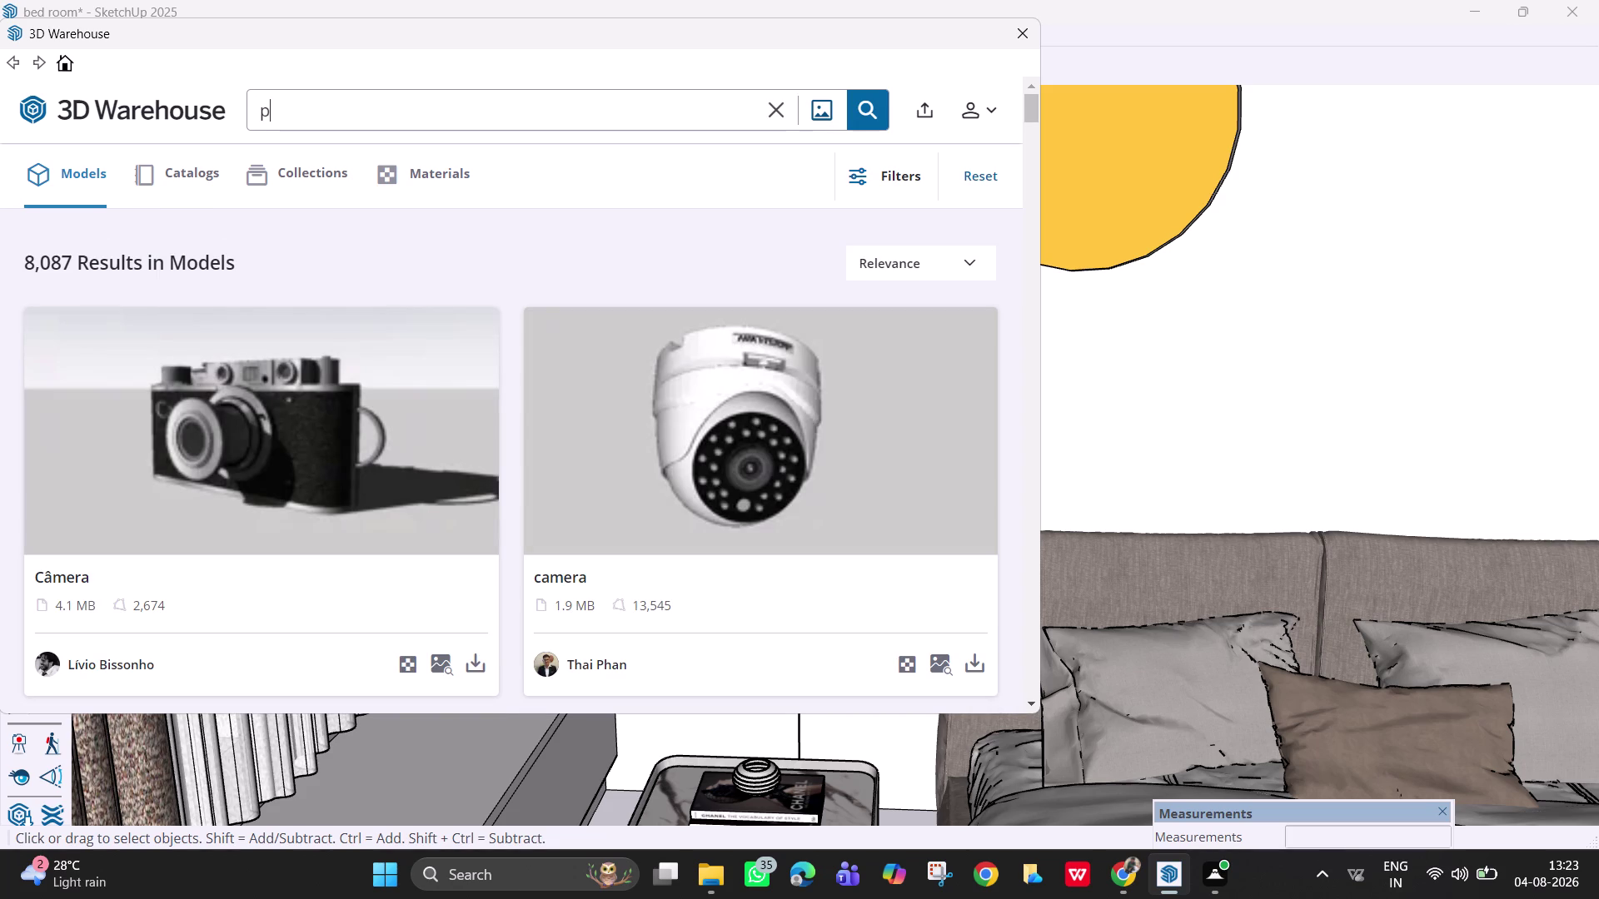
text(ants)
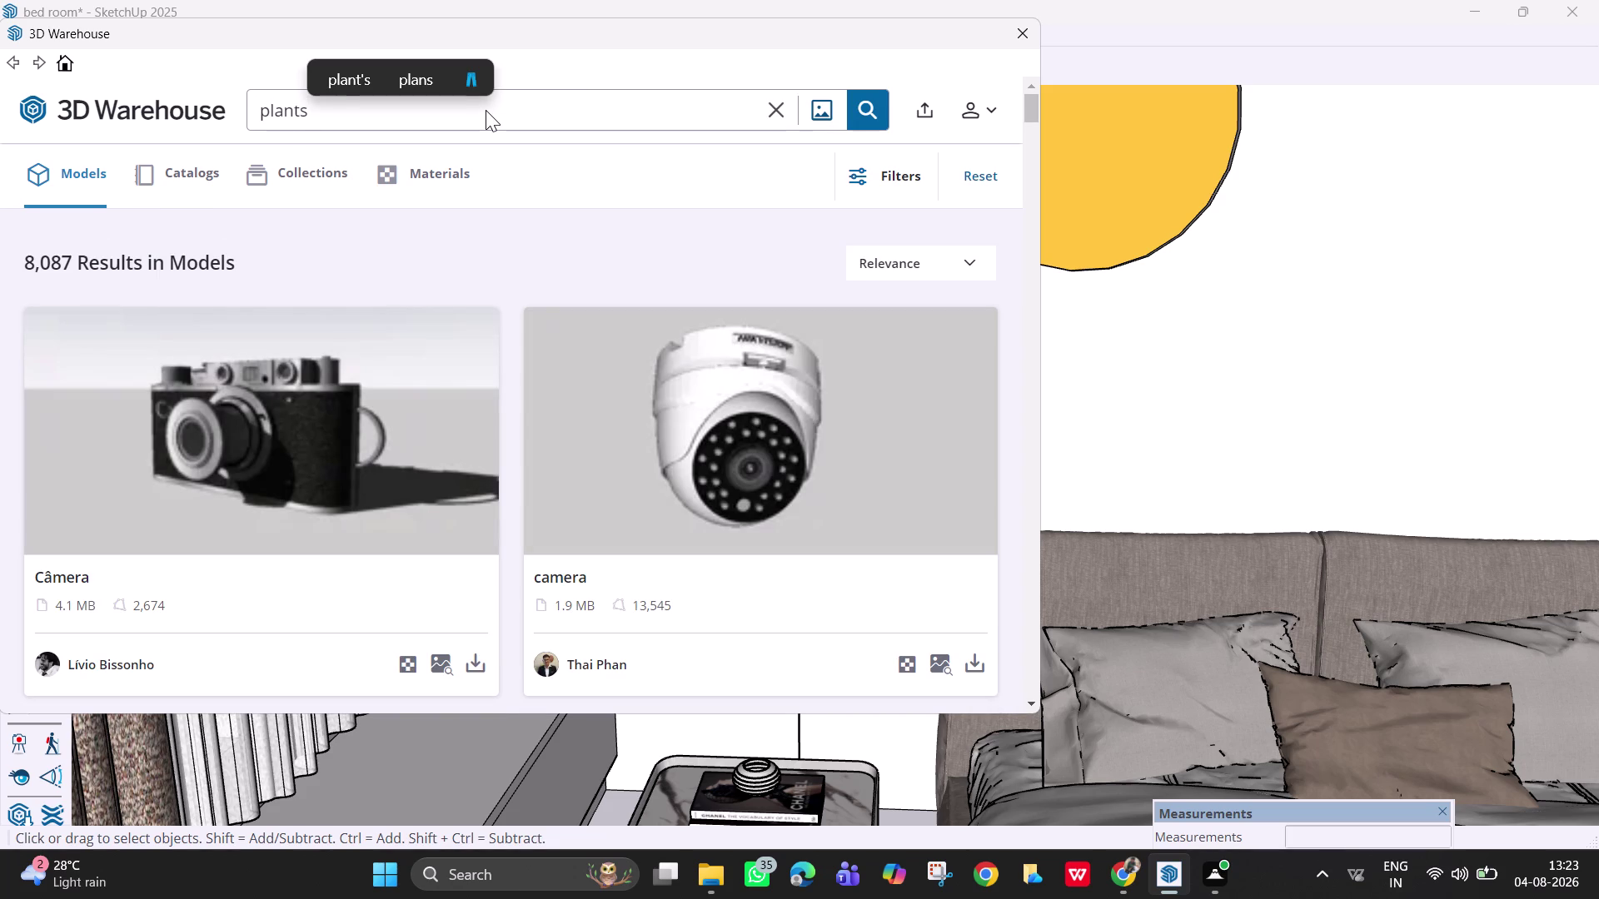
key(Return)
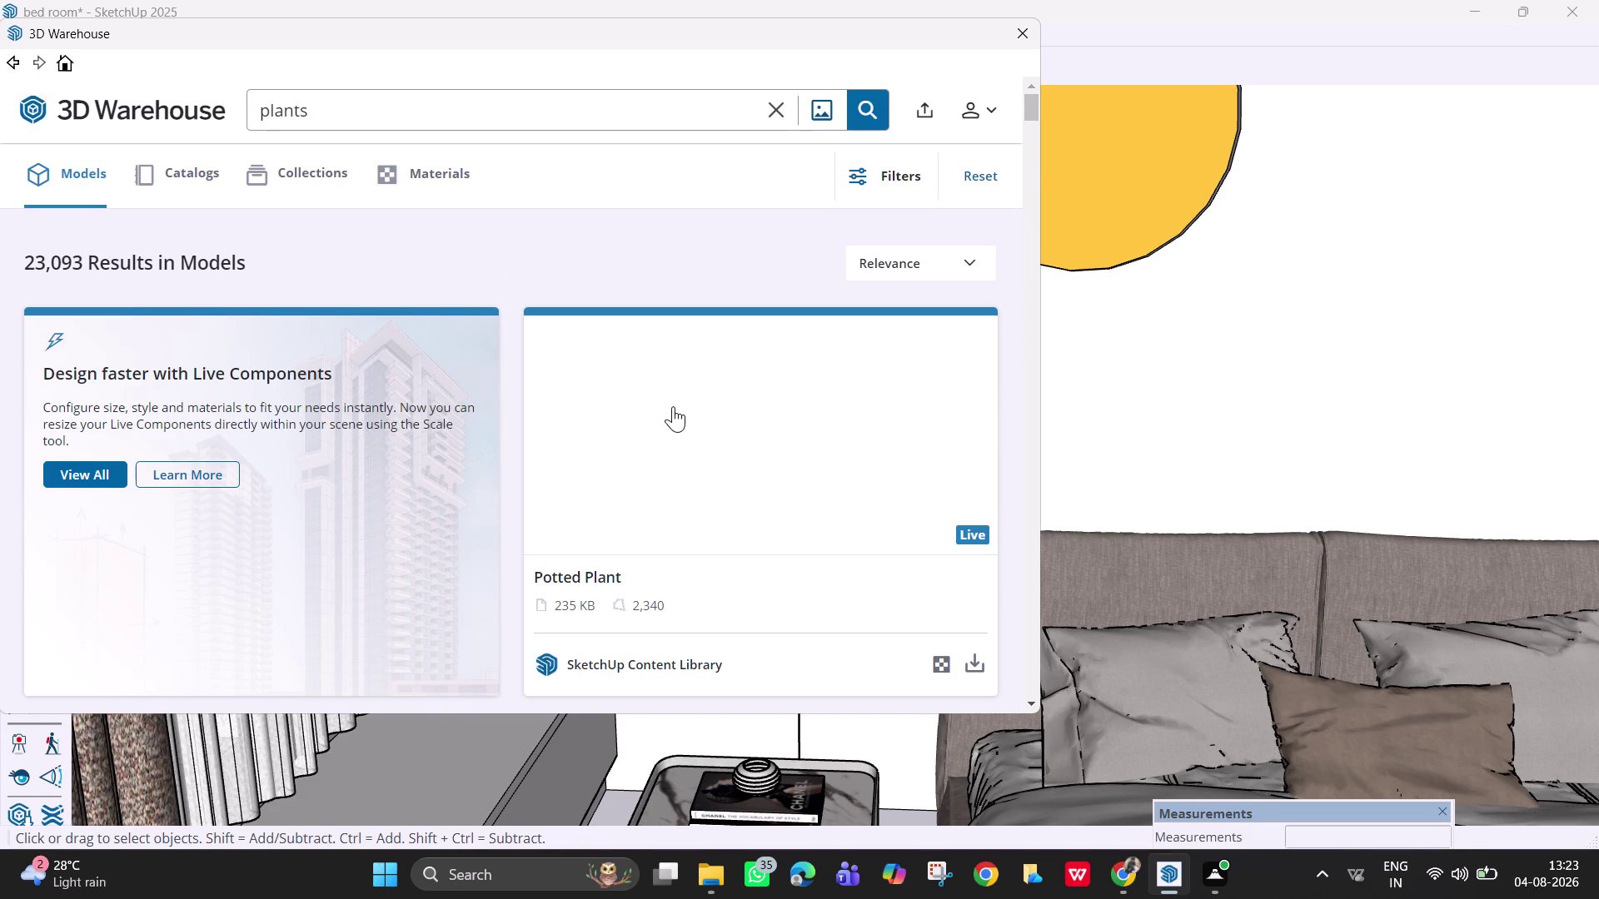
Scroll down through the plant results, then back up to the 14 MB palm 'Plant' card.
scroll(down, 3)
scroll(down, 3)
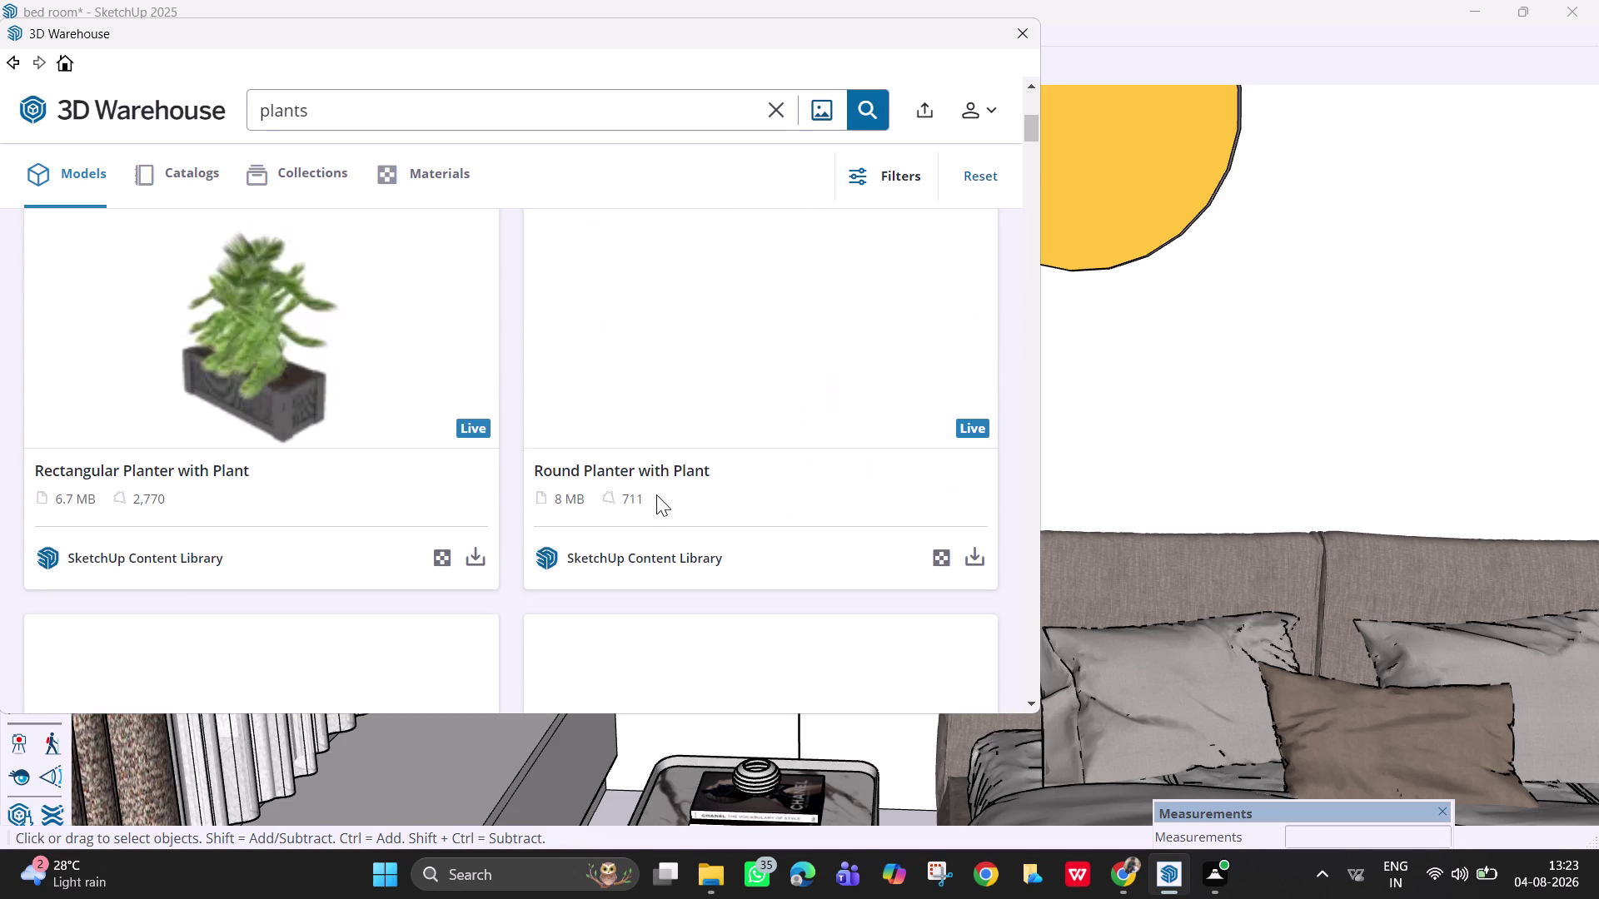
scroll(up, 3)
scroll(up, 3)
scroll(down, 3)
scroll(down, 3)
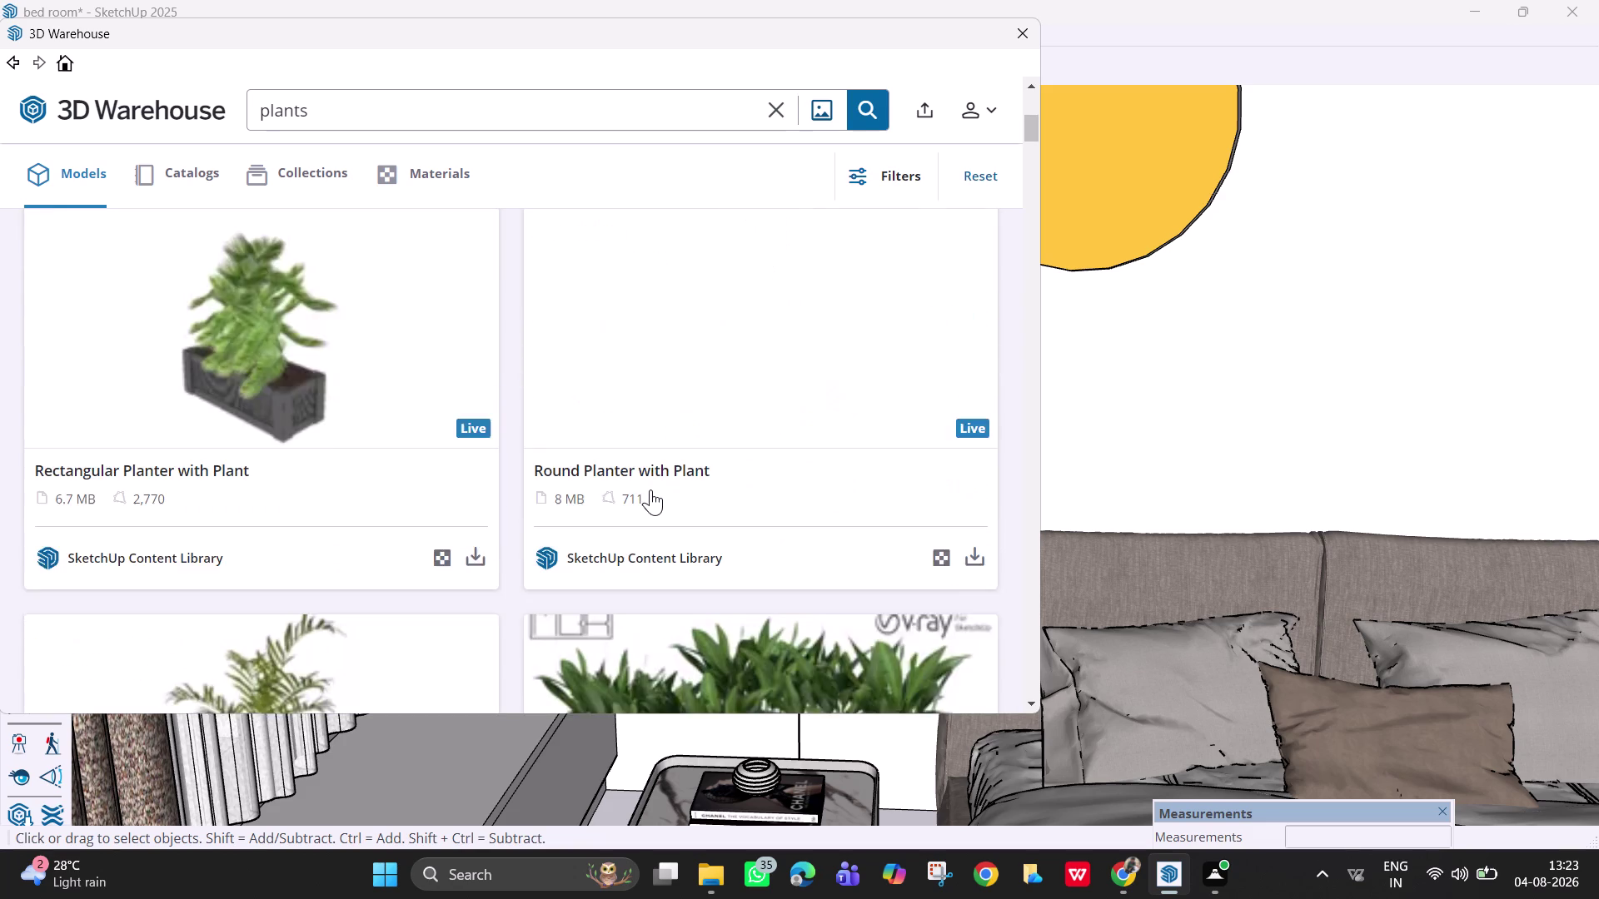
scroll(down, 3)
scroll(down, 3)
scroll(down, 3)
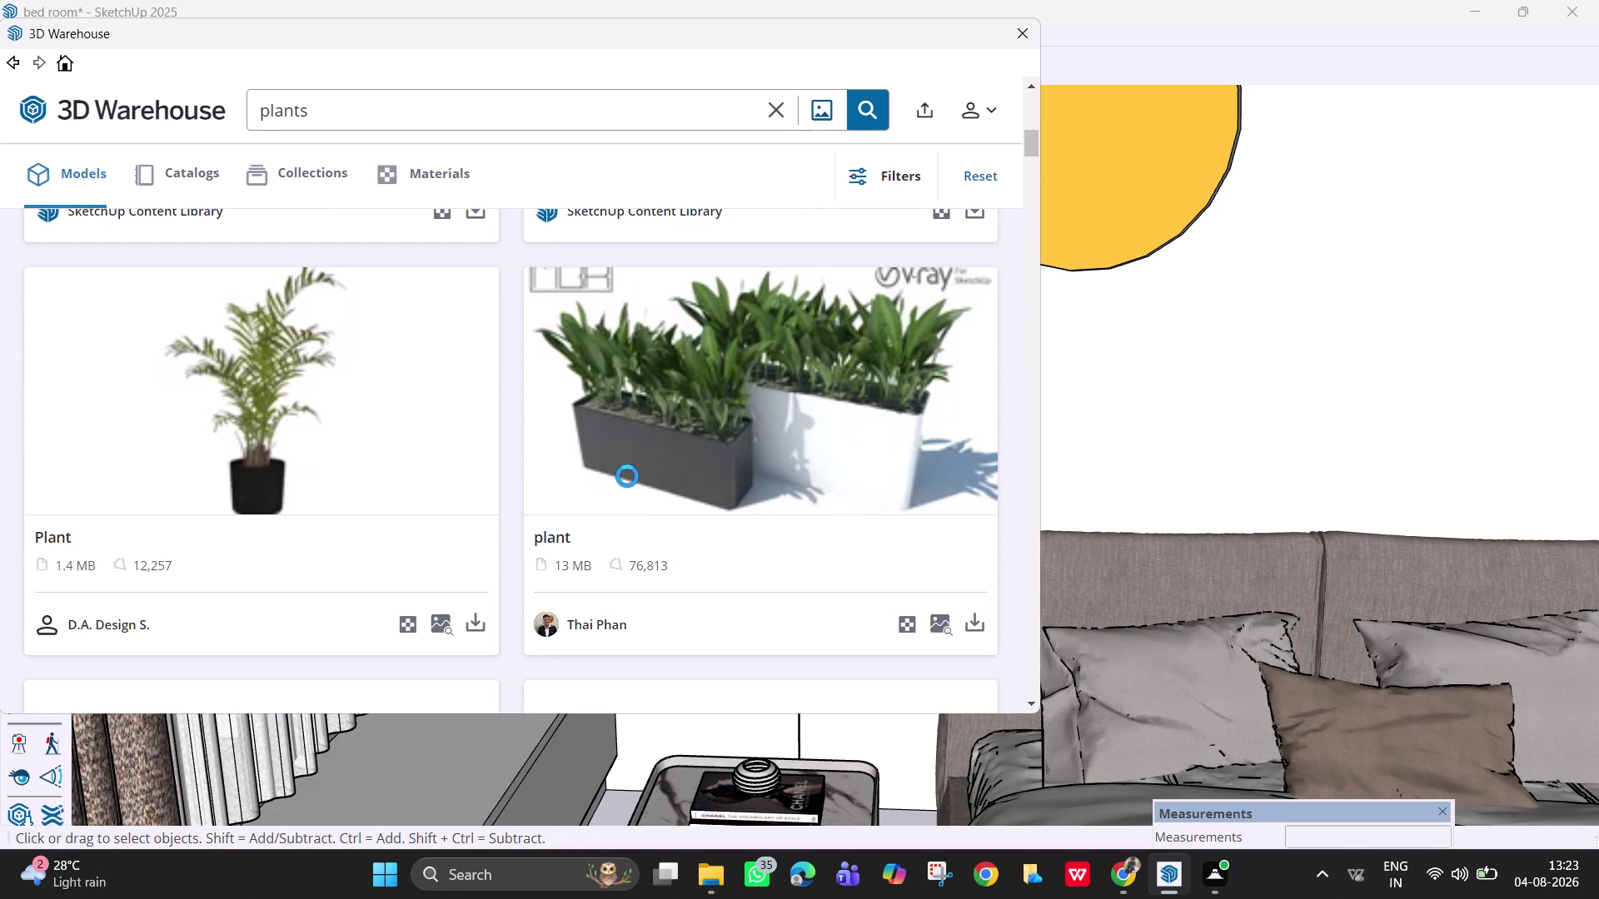
scroll(down, 3)
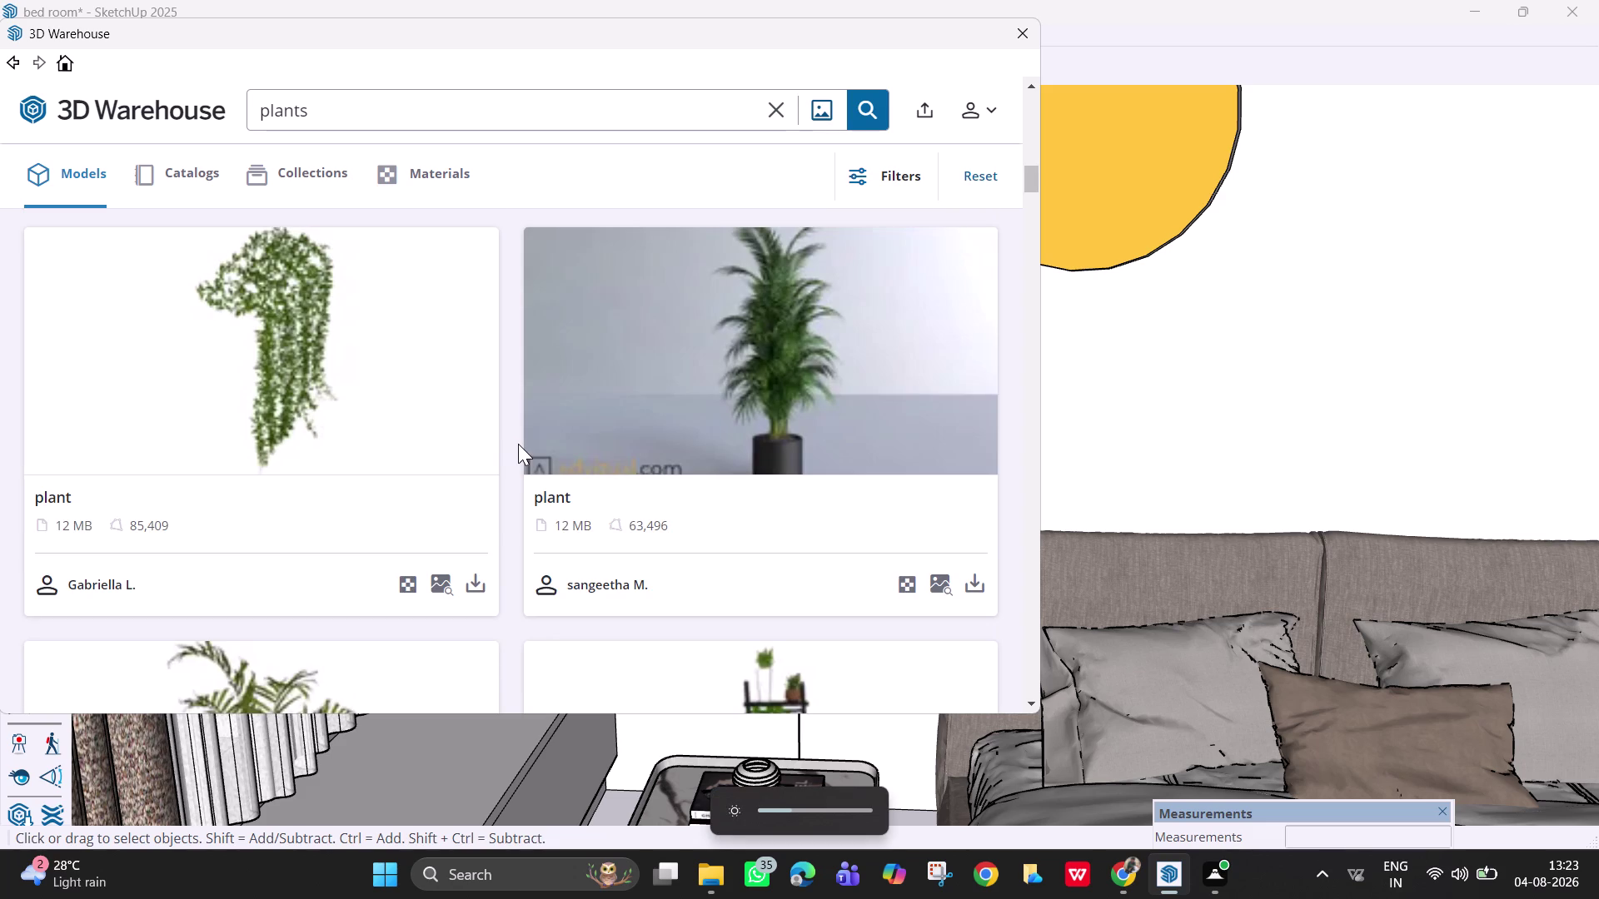
scroll(down, 3)
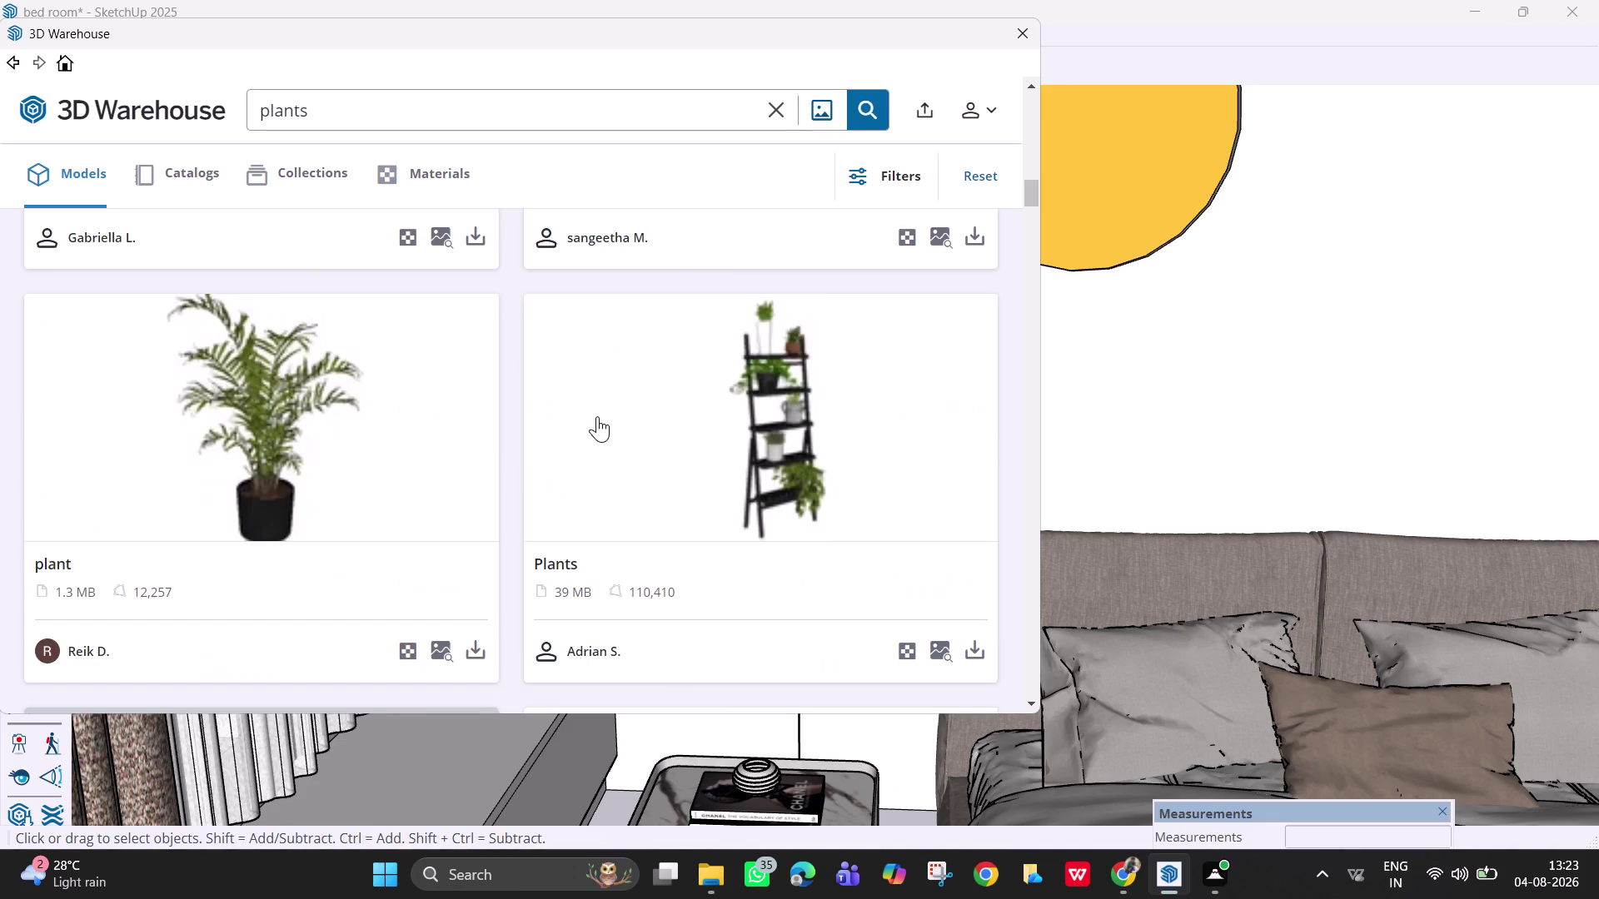
scroll(down, 3)
scroll(down, 3)
scroll(down, 3)
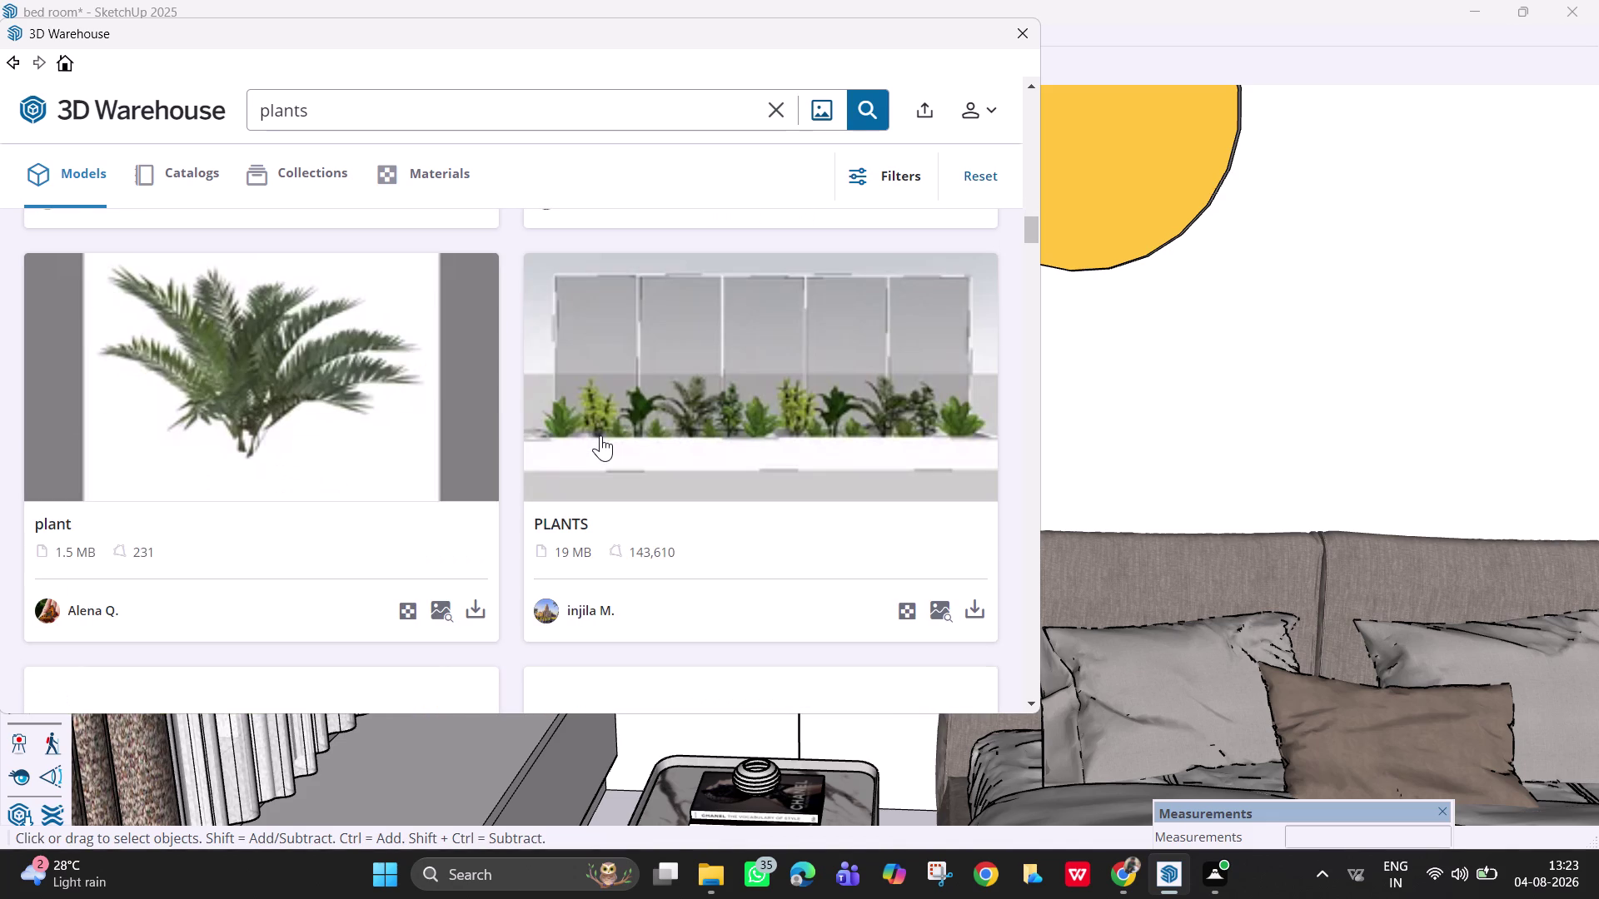
scroll(down, 3)
scroll(down, 3)
scroll(down, 3)
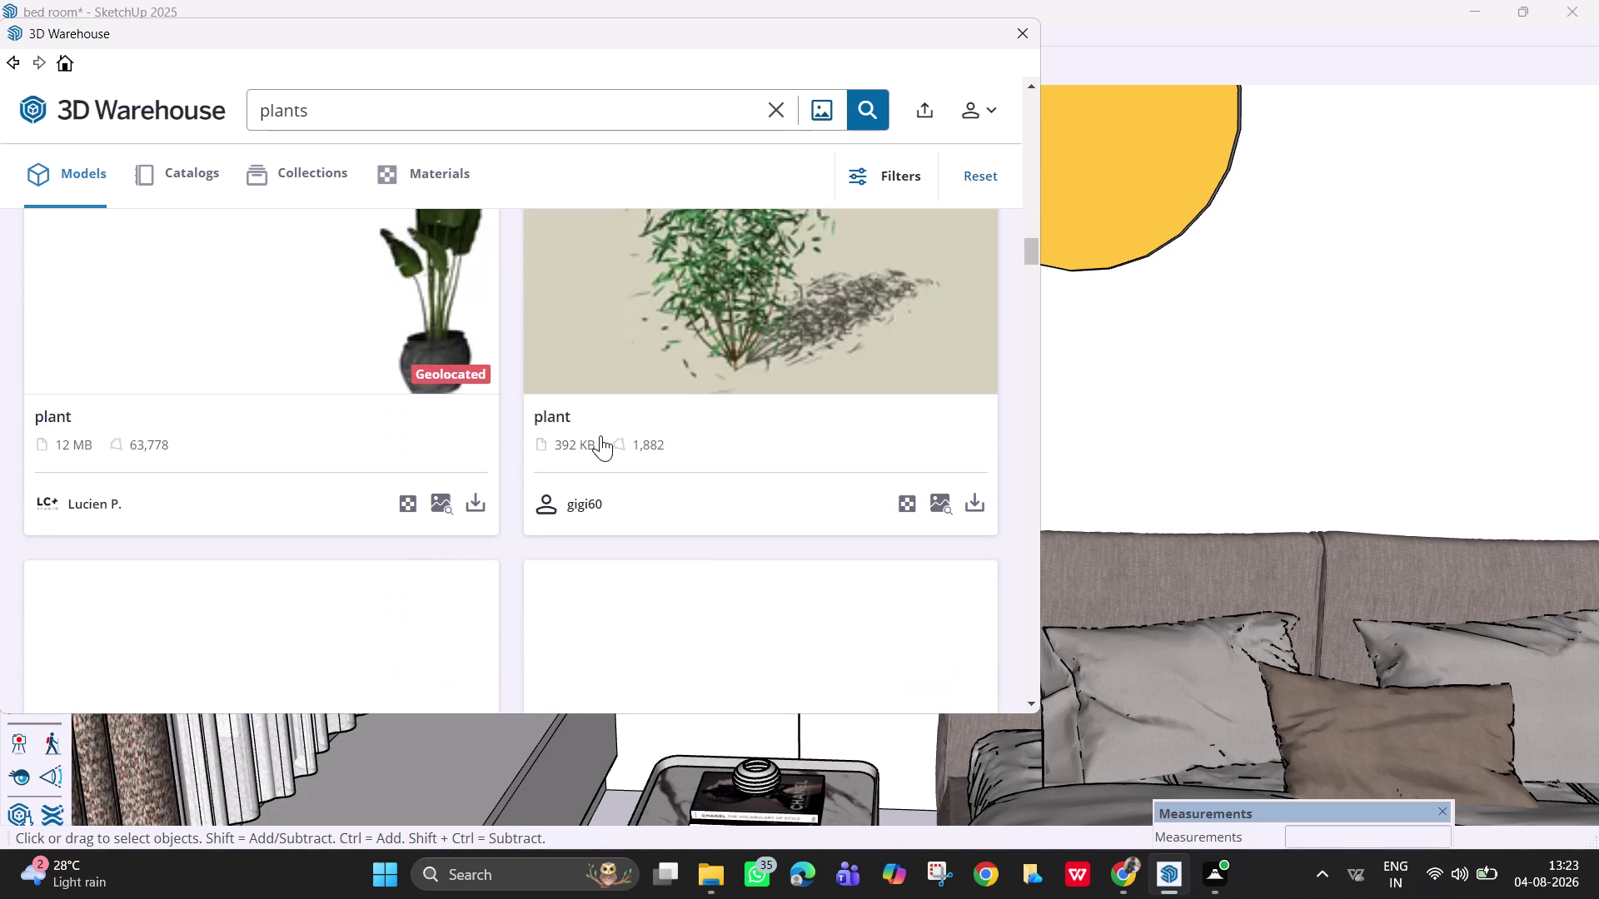
scroll(down, 3)
scroll(down, 3)
scroll(down, 3)
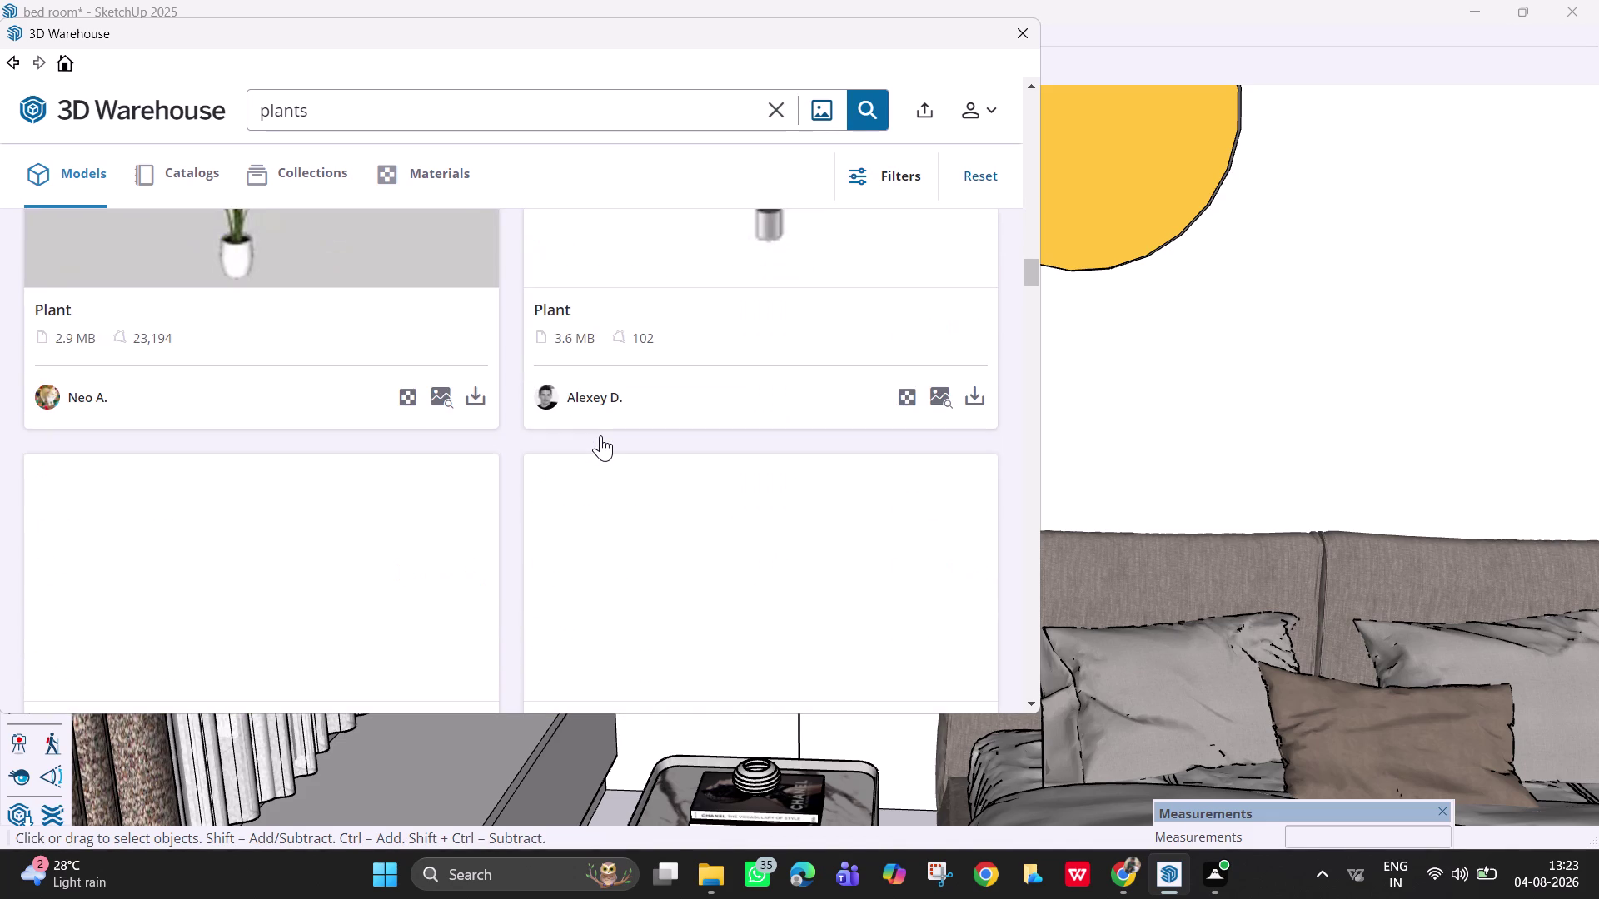
scroll(down, 3)
scroll(down, 3)
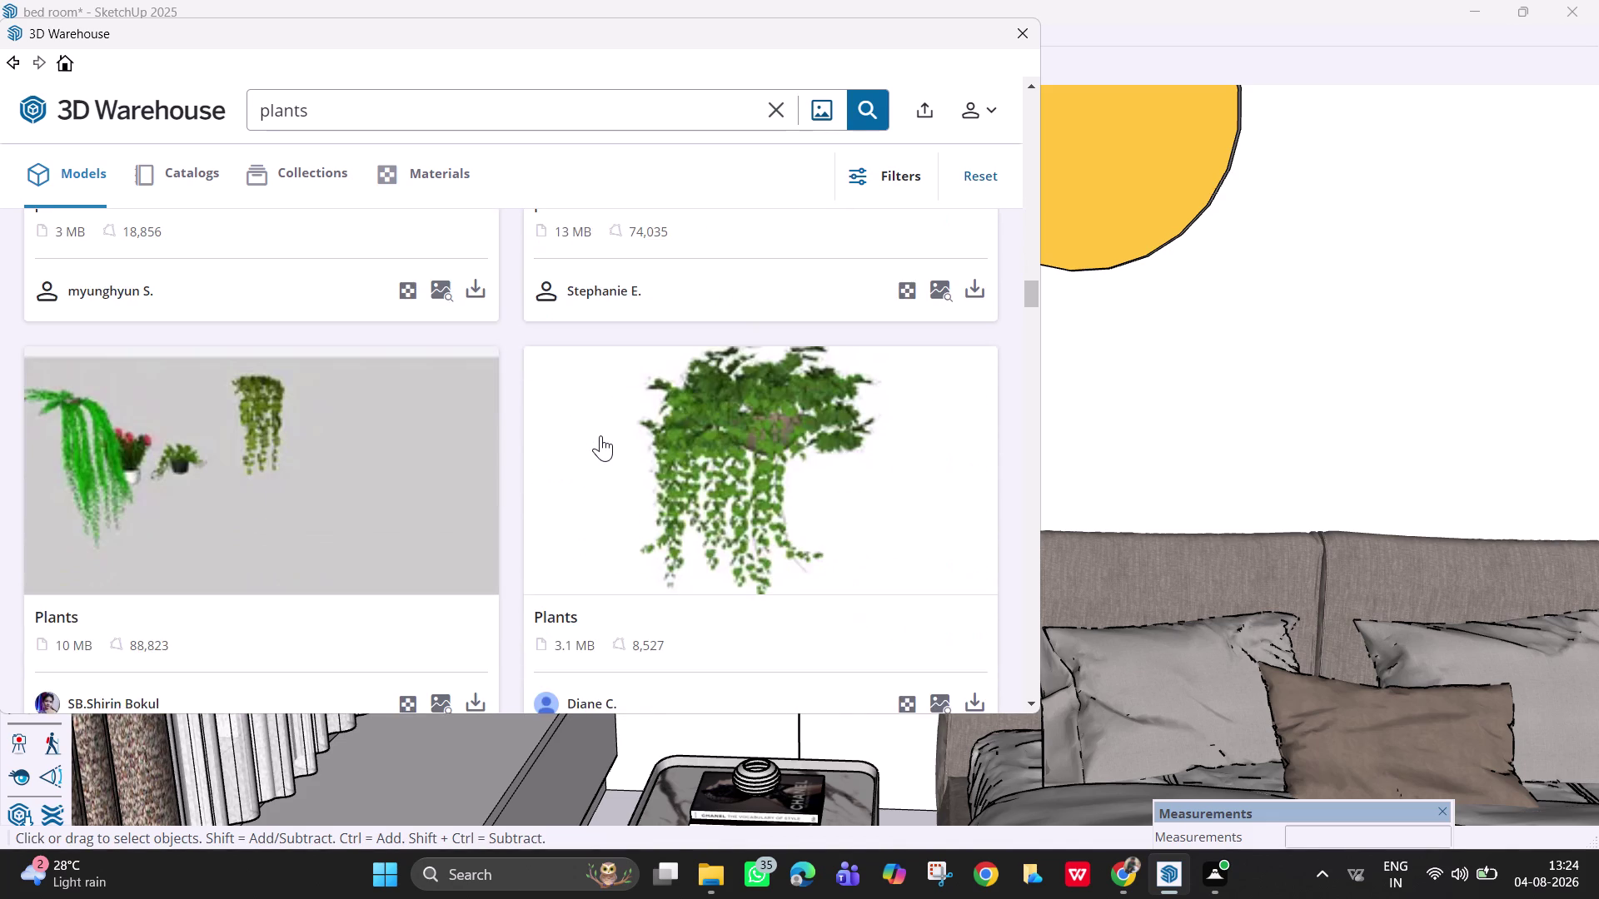
scroll(down, 3)
scroll(down, 3)
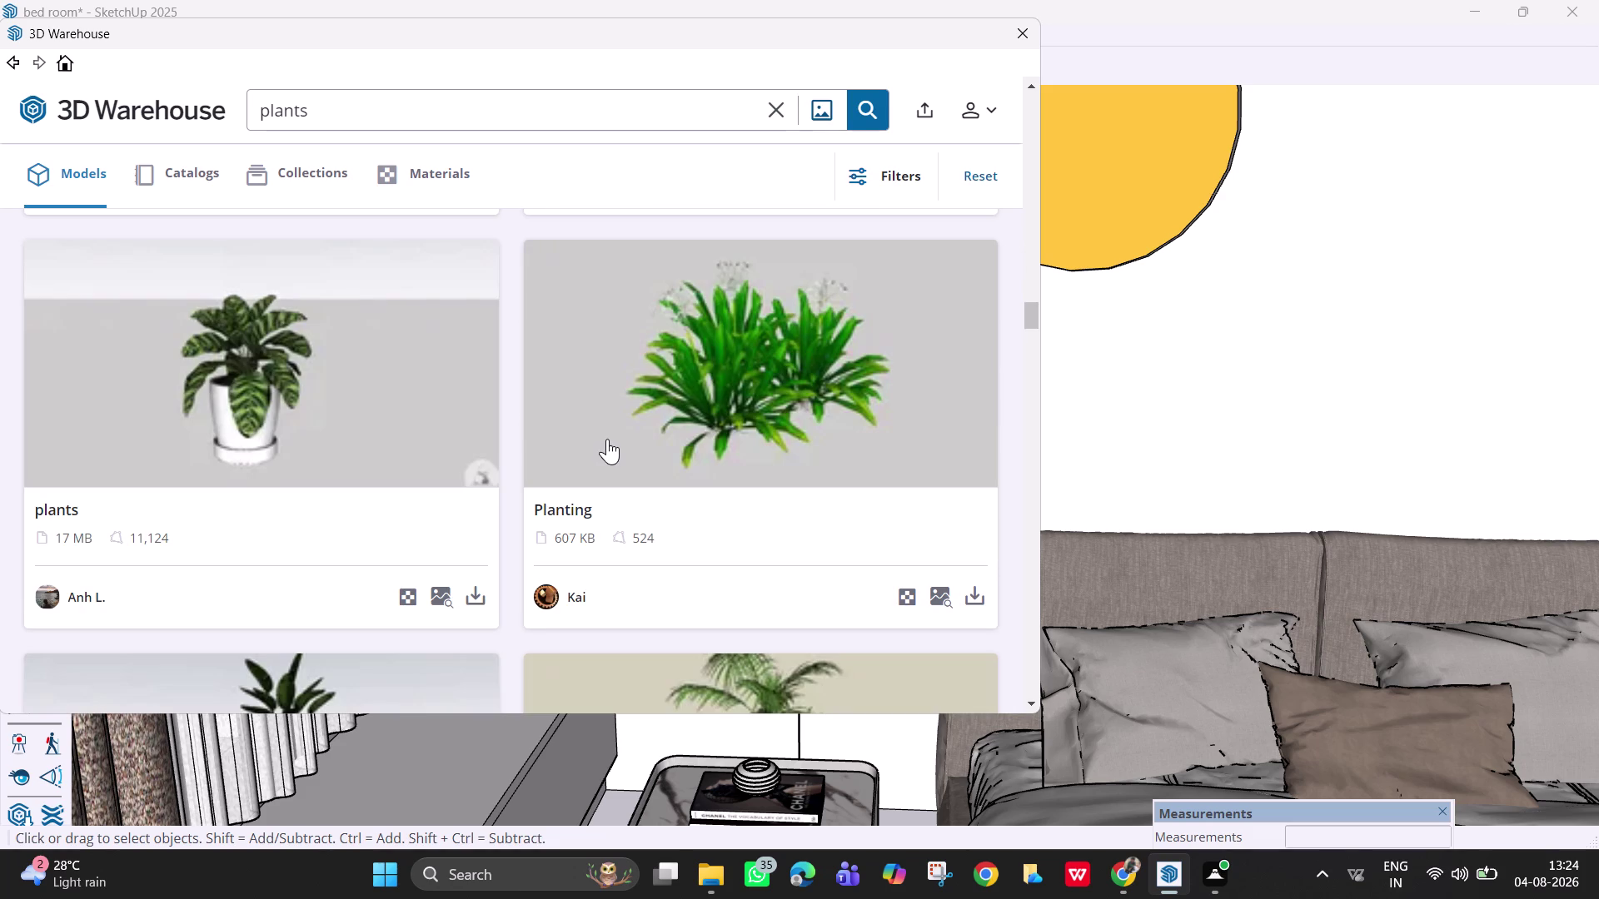
scroll(down, 3)
scroll(down, 3)
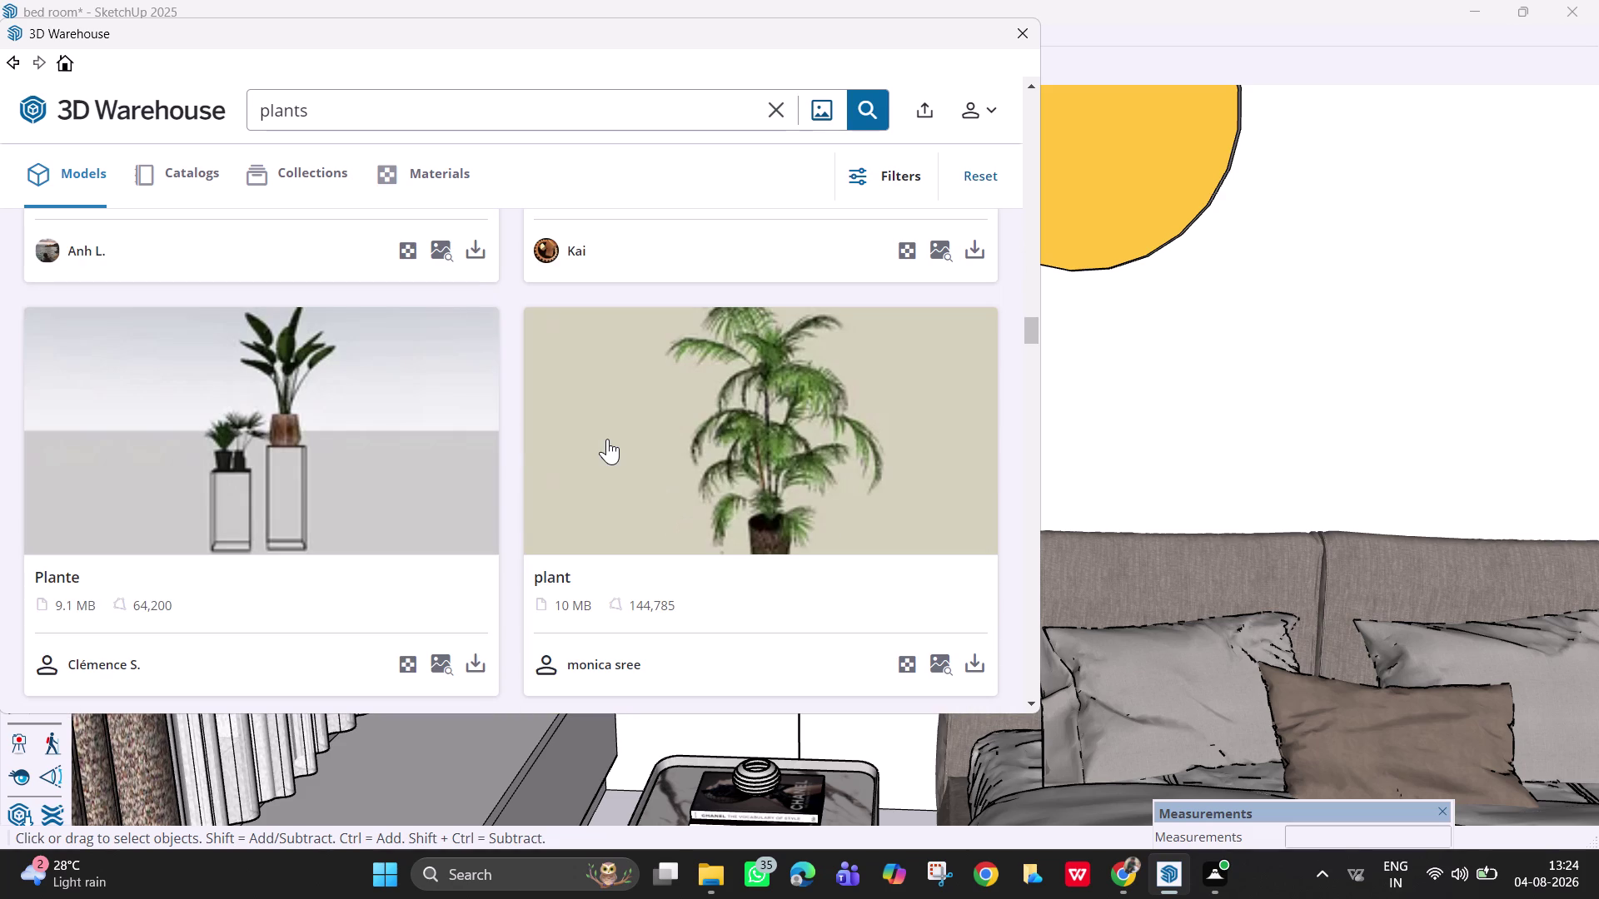
scroll(down, 3)
scroll(down, 3)
scroll(up, 3)
scroll(down, 3)
scroll(down, 3)
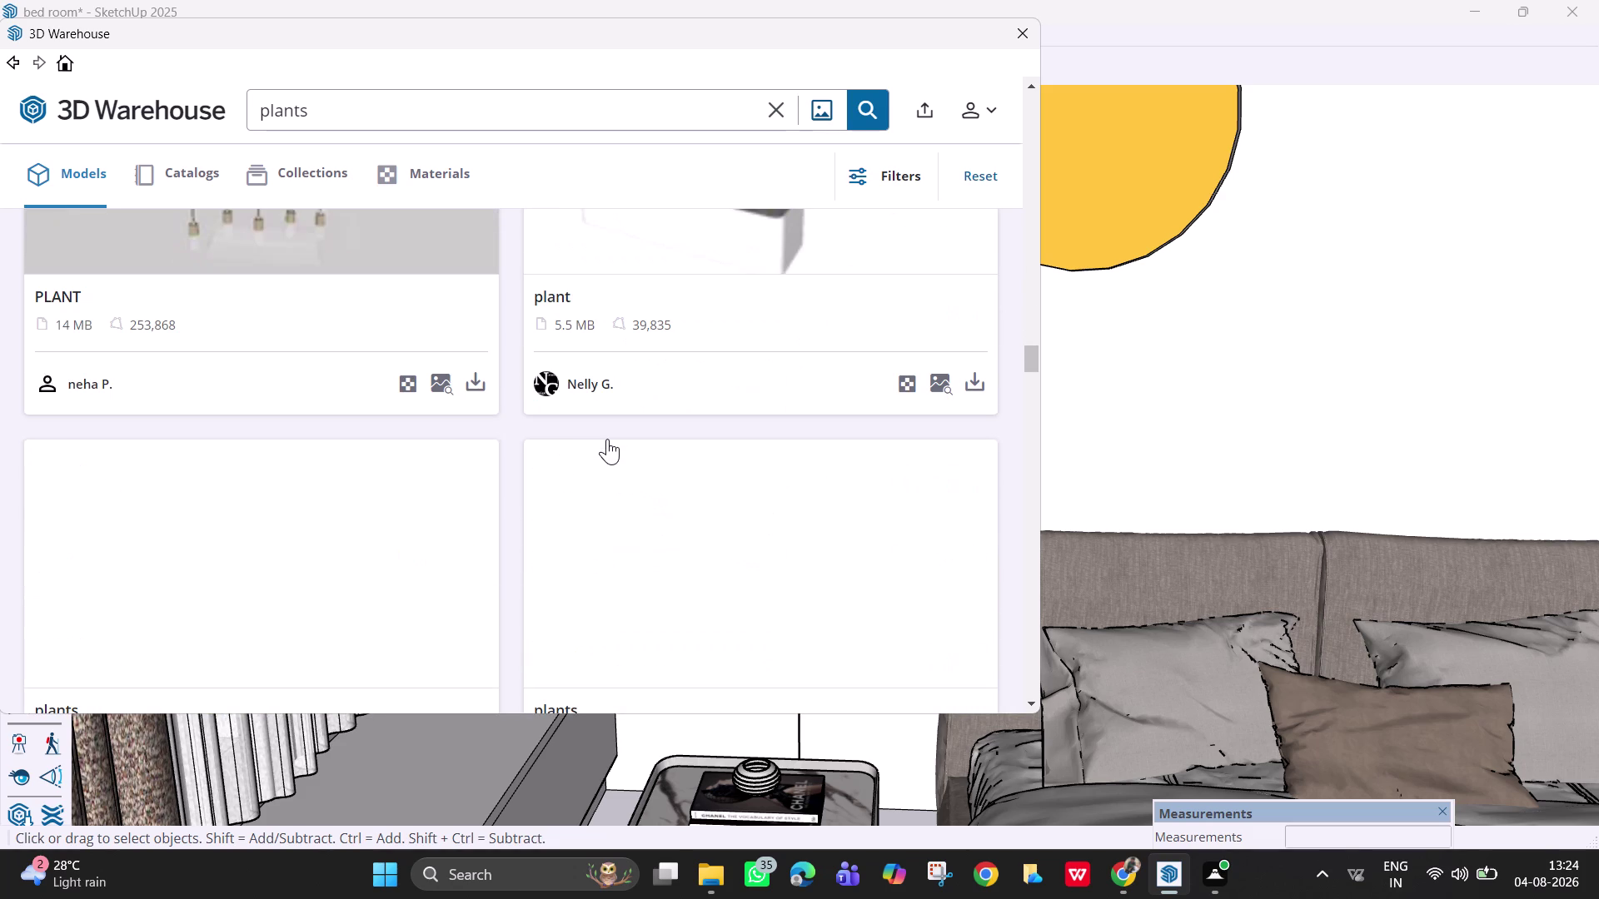
scroll(down, 3)
scroll(down, 3)
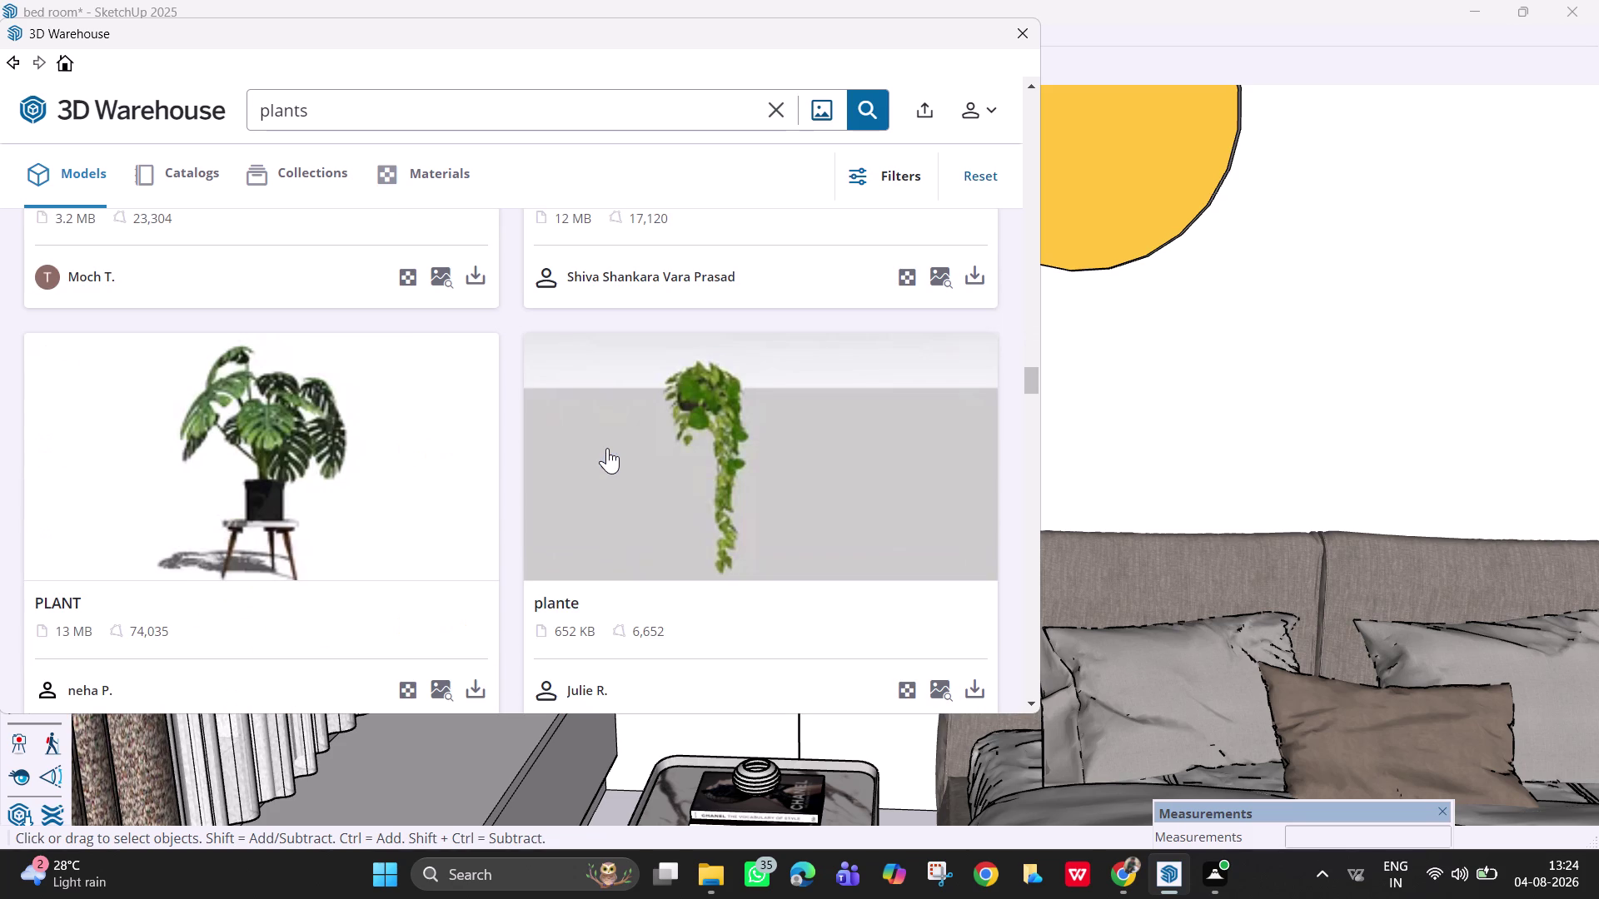
scroll(down, 3)
scroll(down, 3)
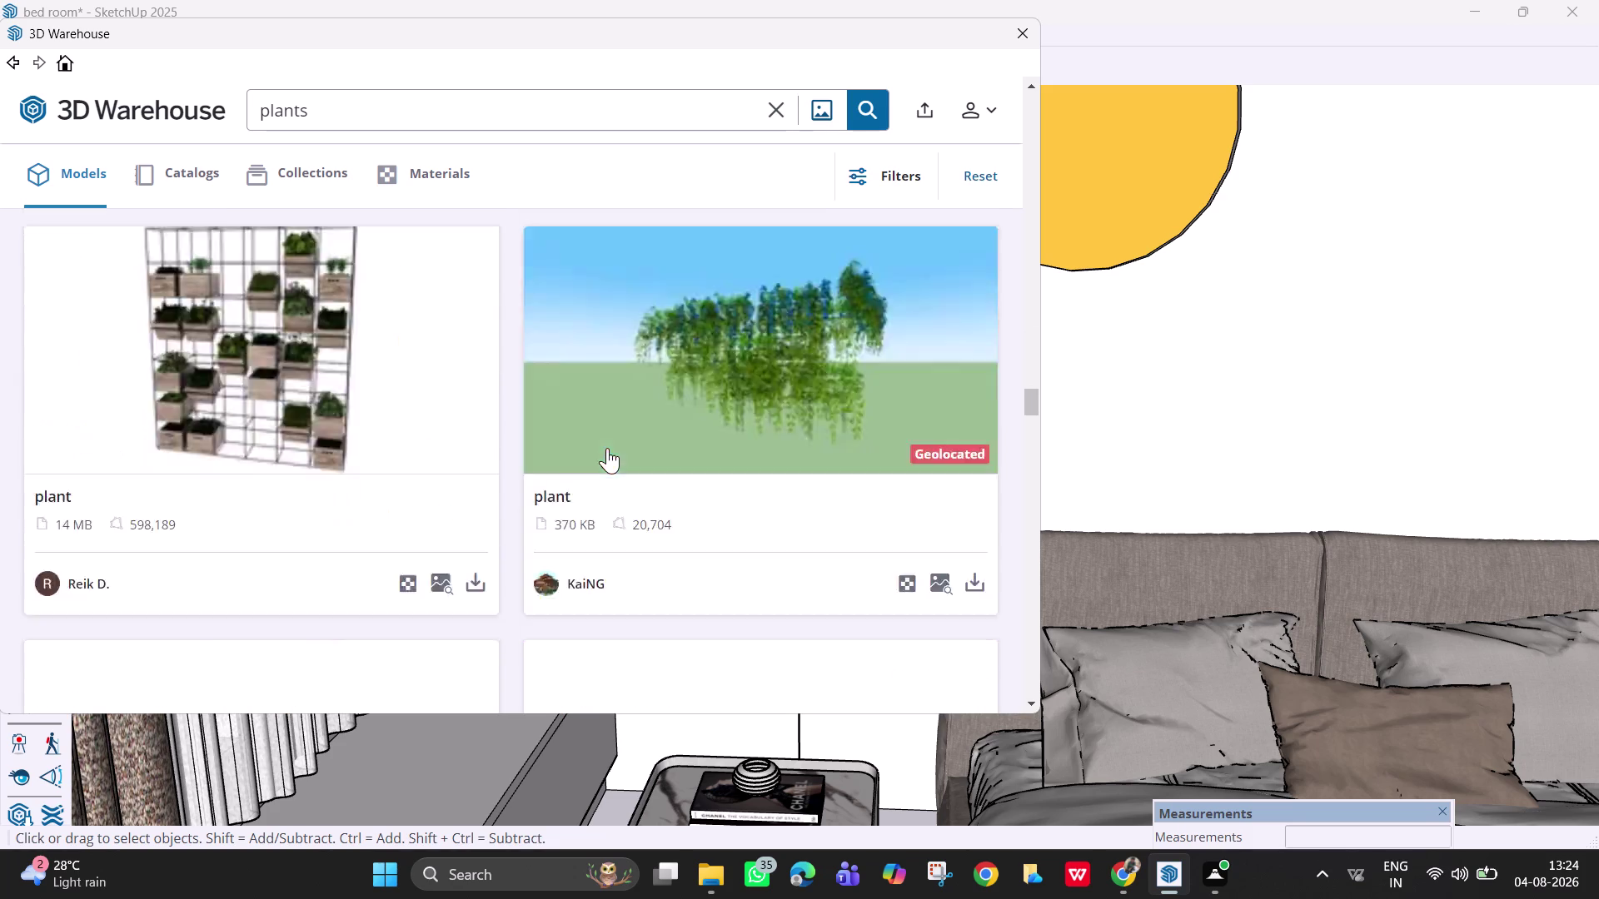
scroll(down, 3)
scroll(down, 3)
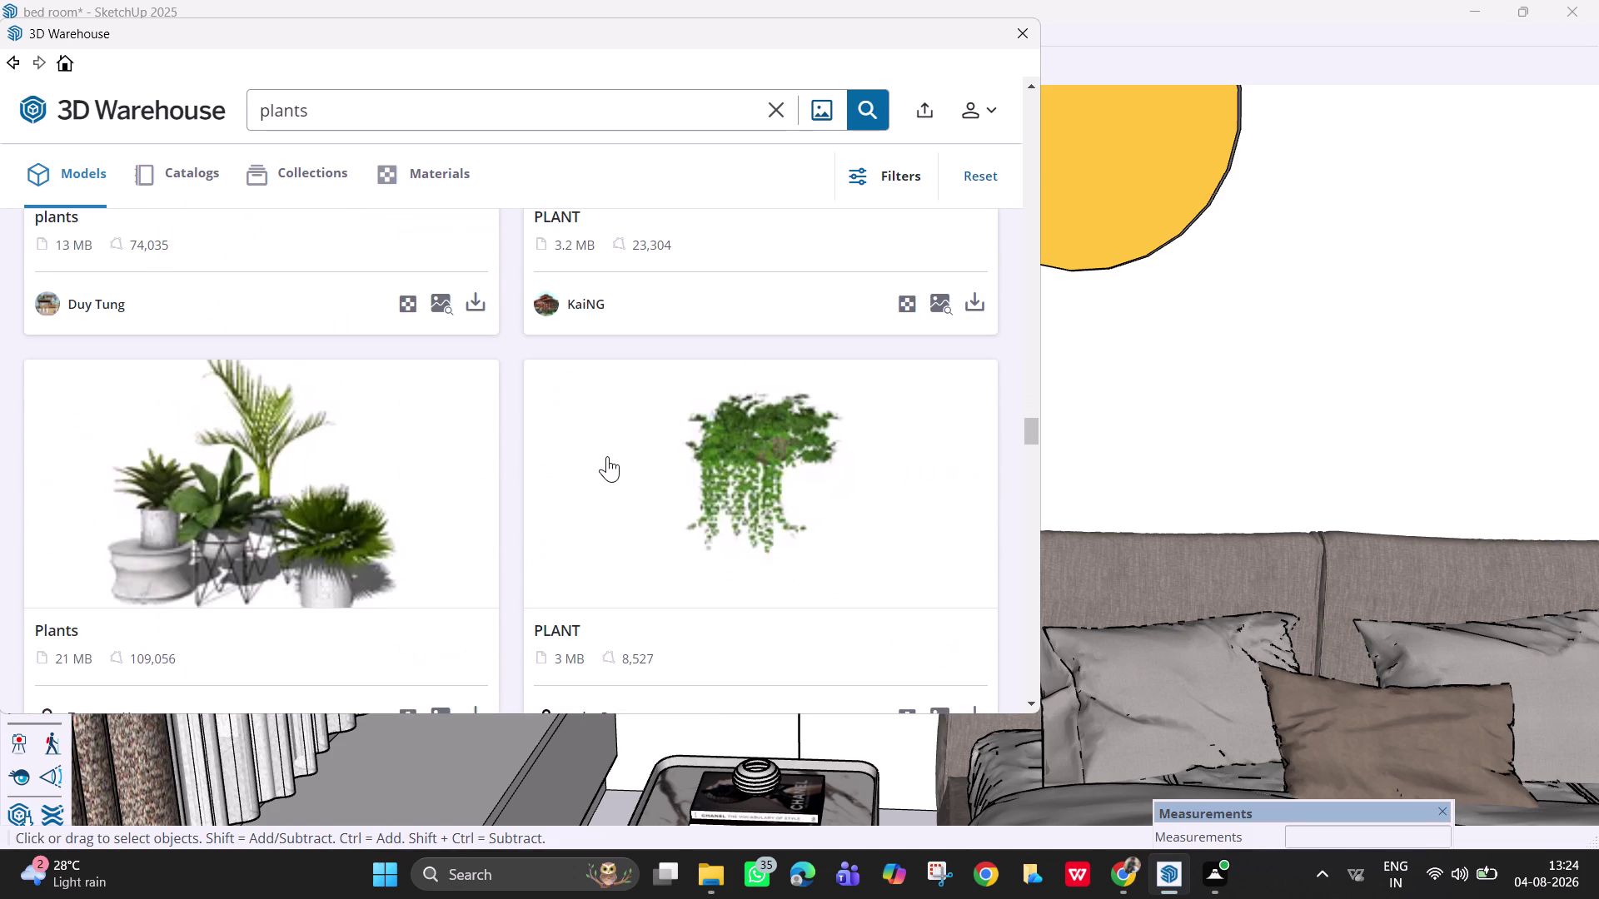
scroll(down, 3)
scroll(down, 3)
scroll(down, 3)
scroll(down, 3)
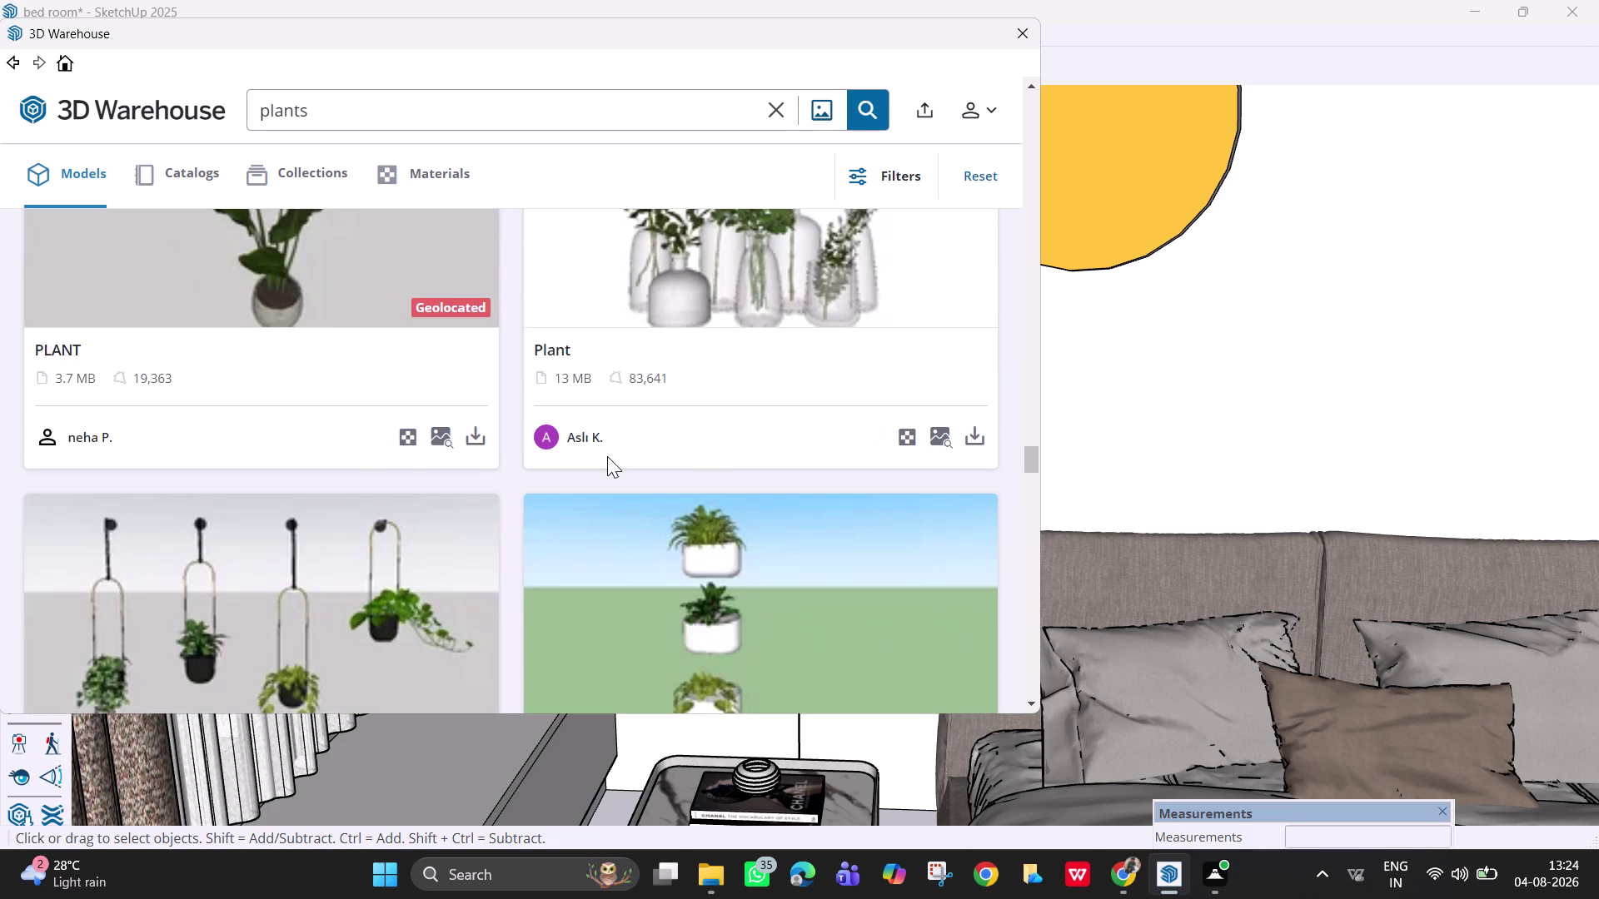
scroll(down, 3)
scroll(down, 3)
scroll(down, 3)
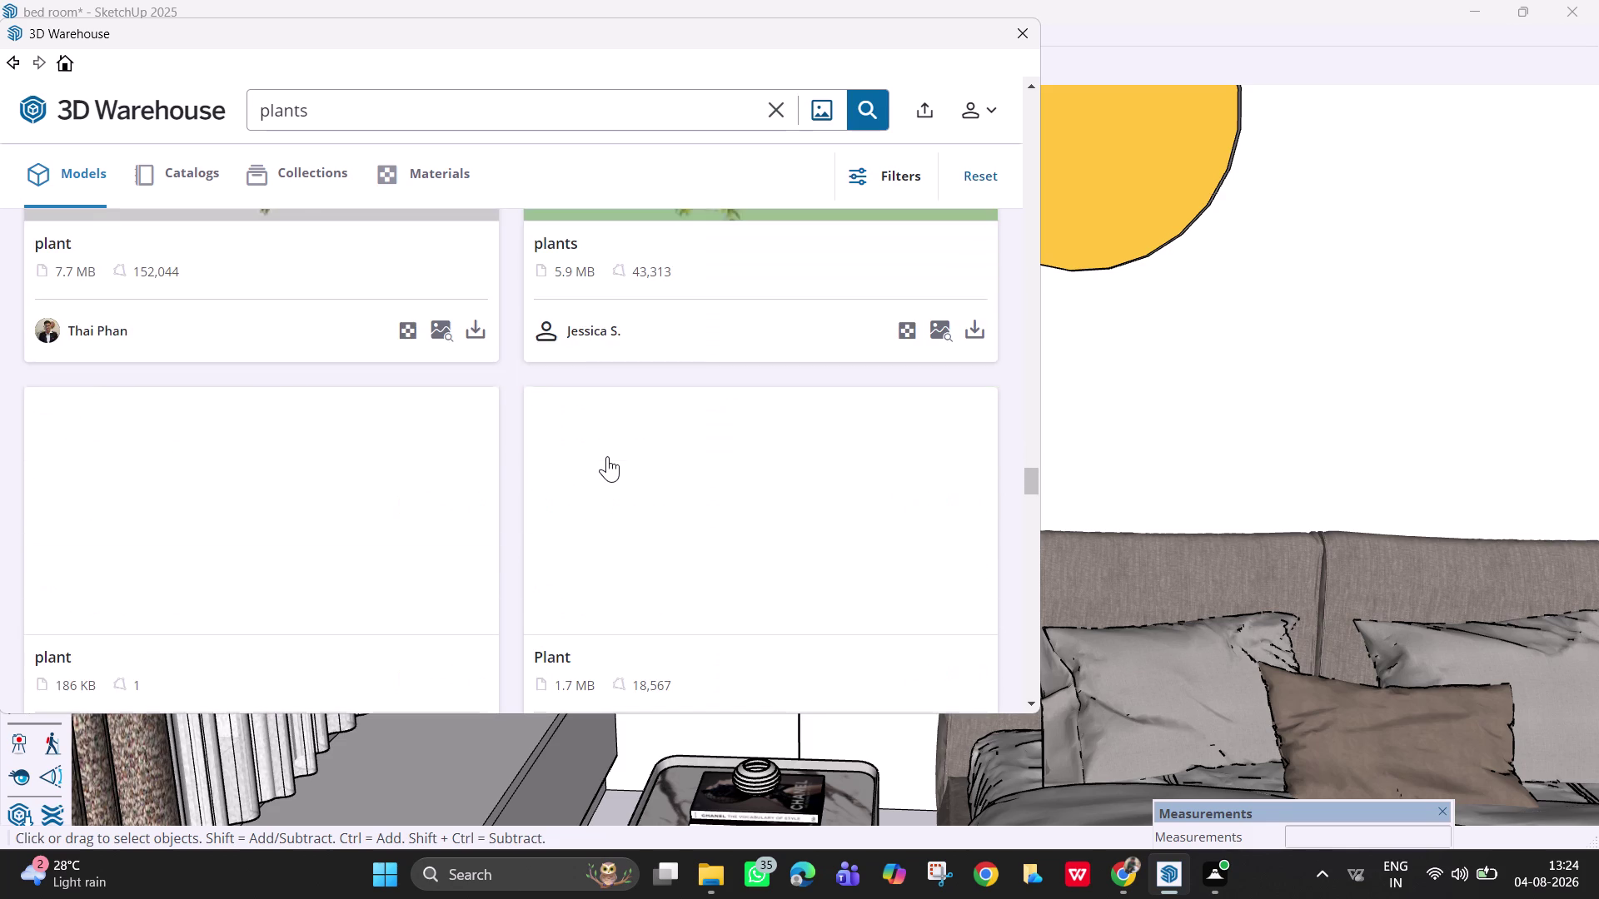
scroll(down, 3)
scroll(down, 3)
scroll(down, 3)
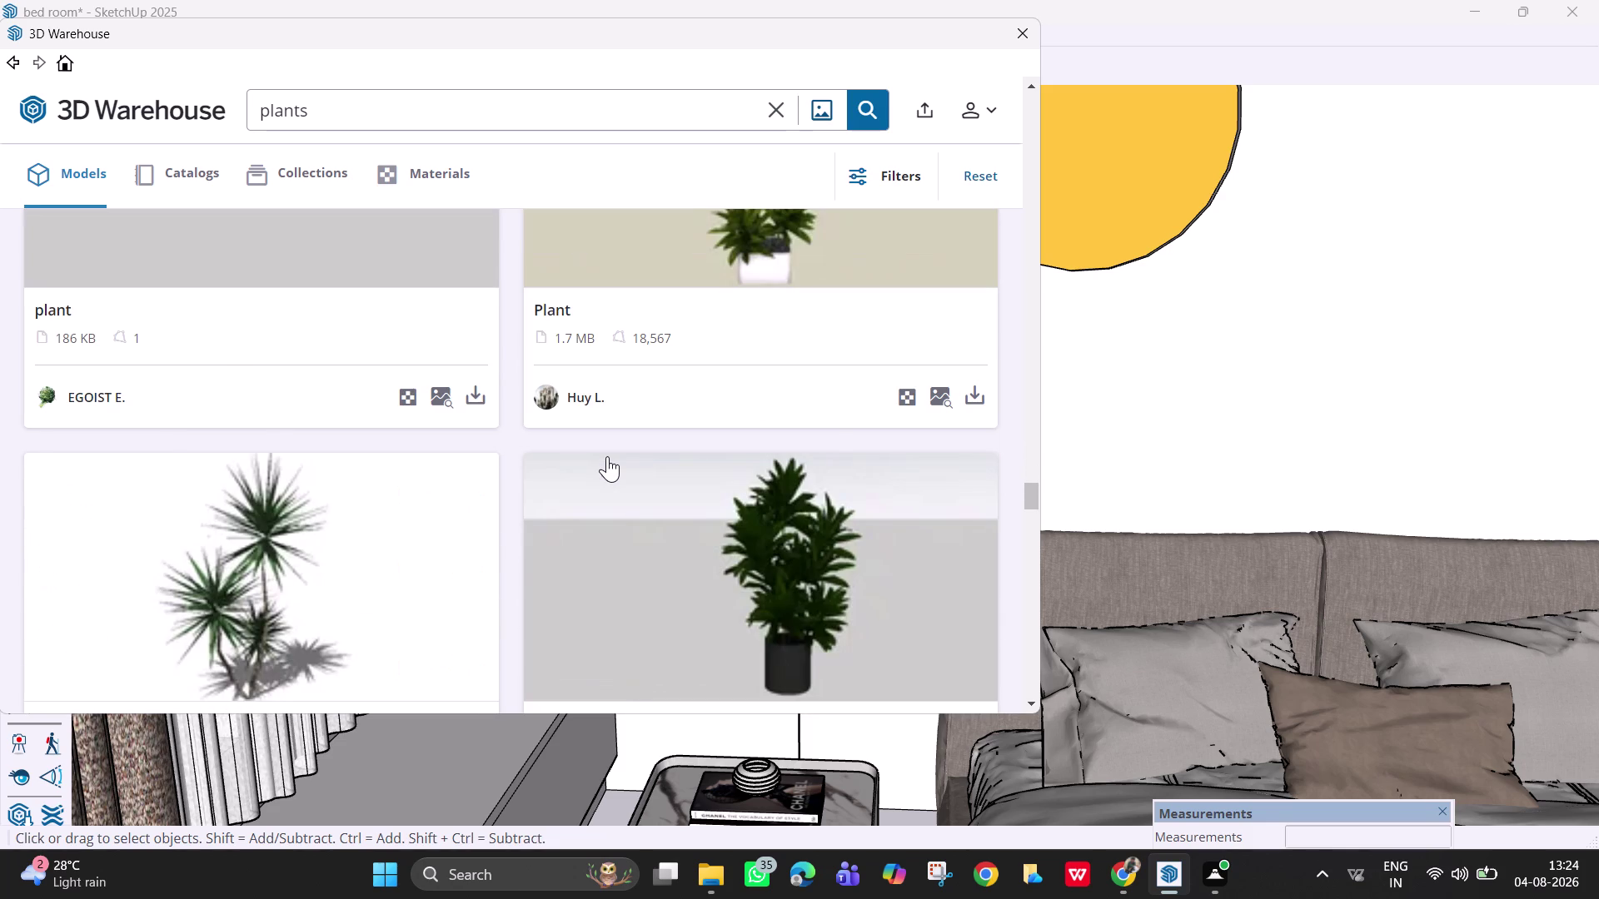
scroll(down, 3)
scroll(down, 3)
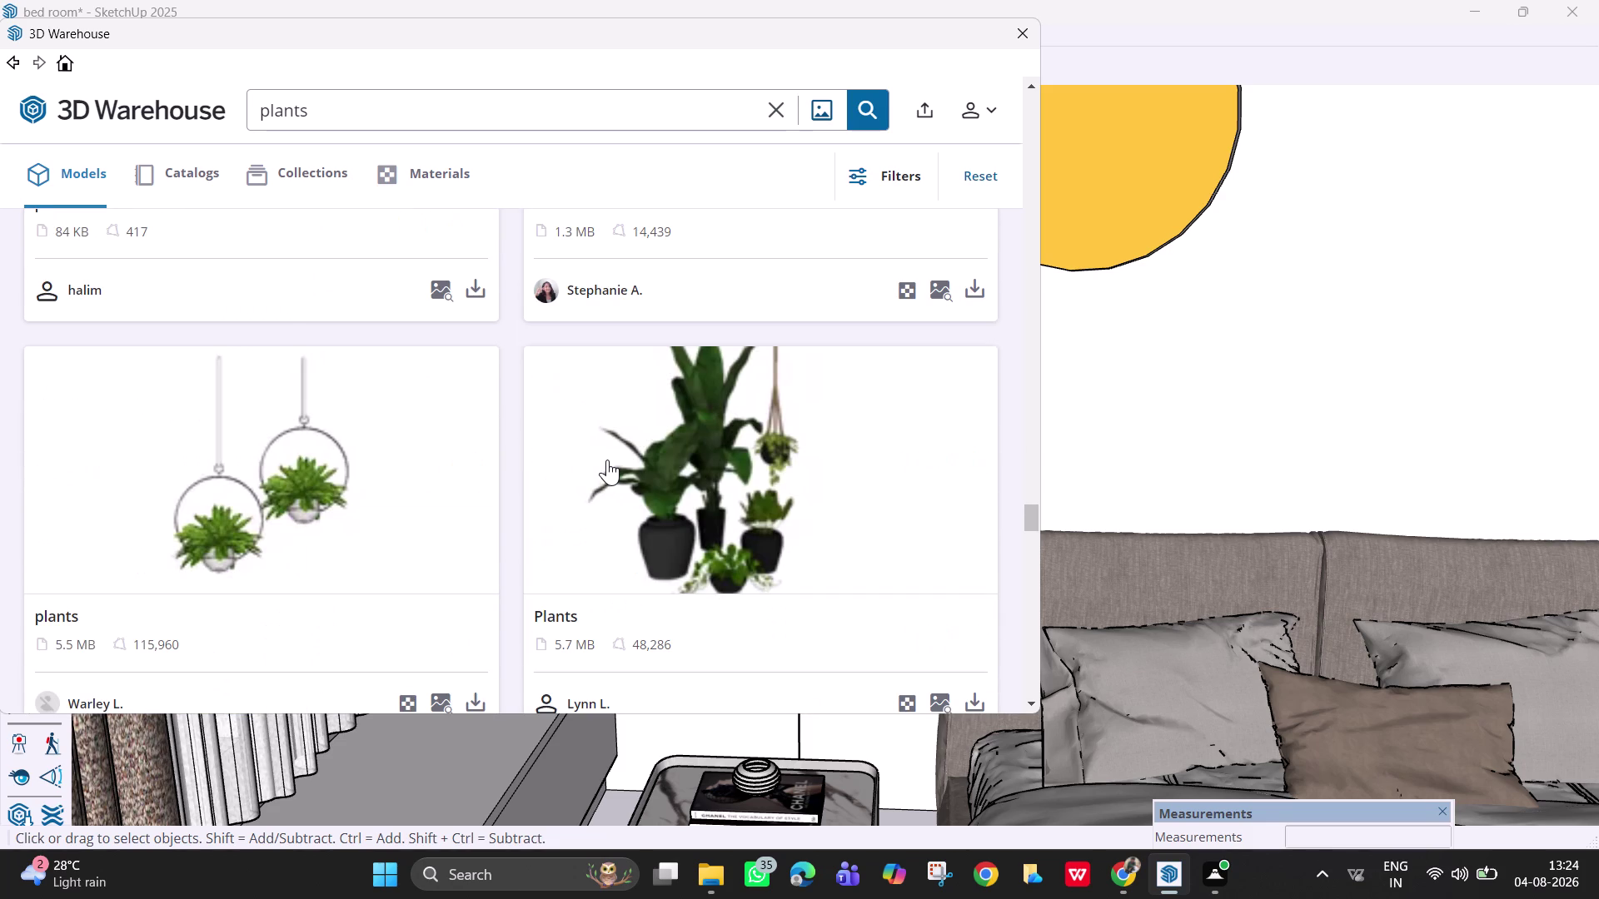
scroll(down, 3)
scroll(down, 3)
scroll(down, 3)
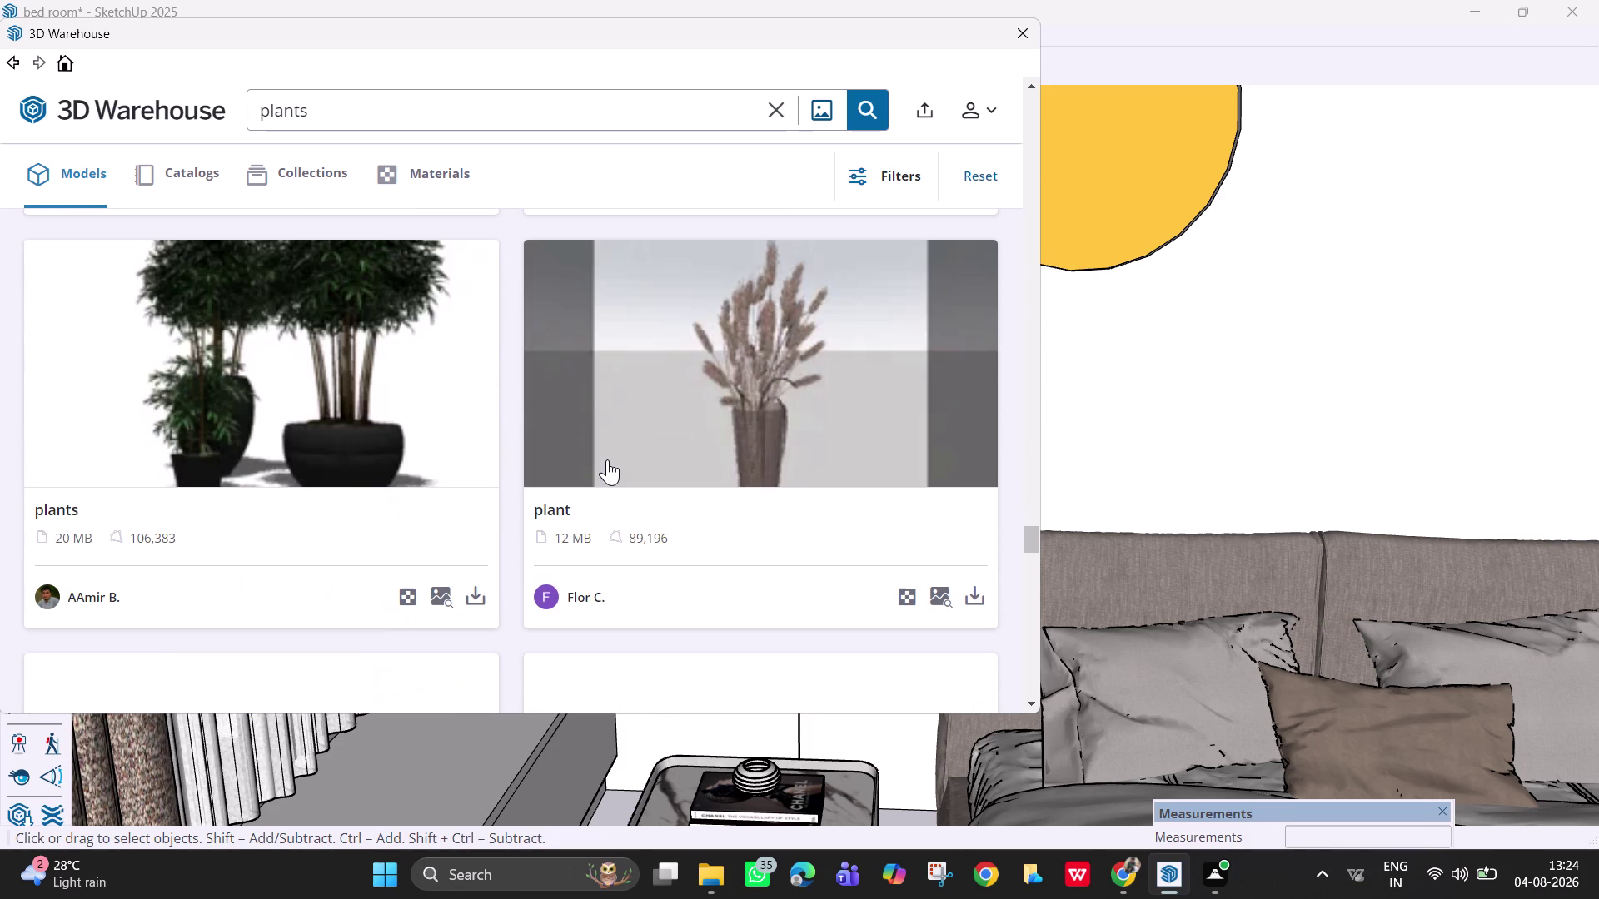
scroll(down, 3)
scroll(down, 3)
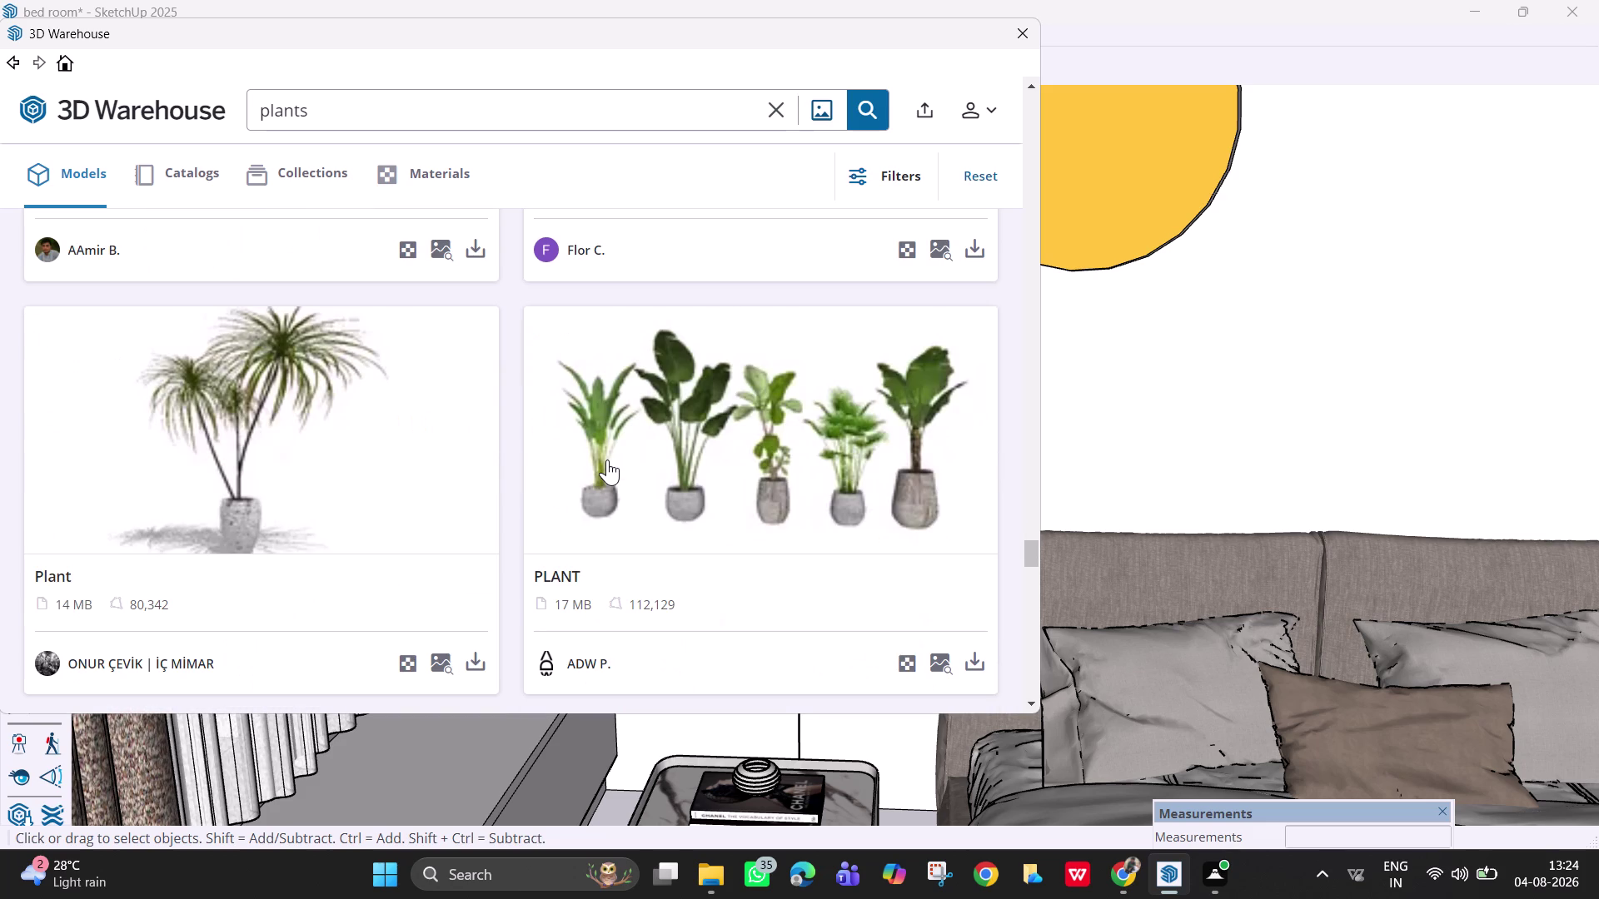
scroll(down, 3)
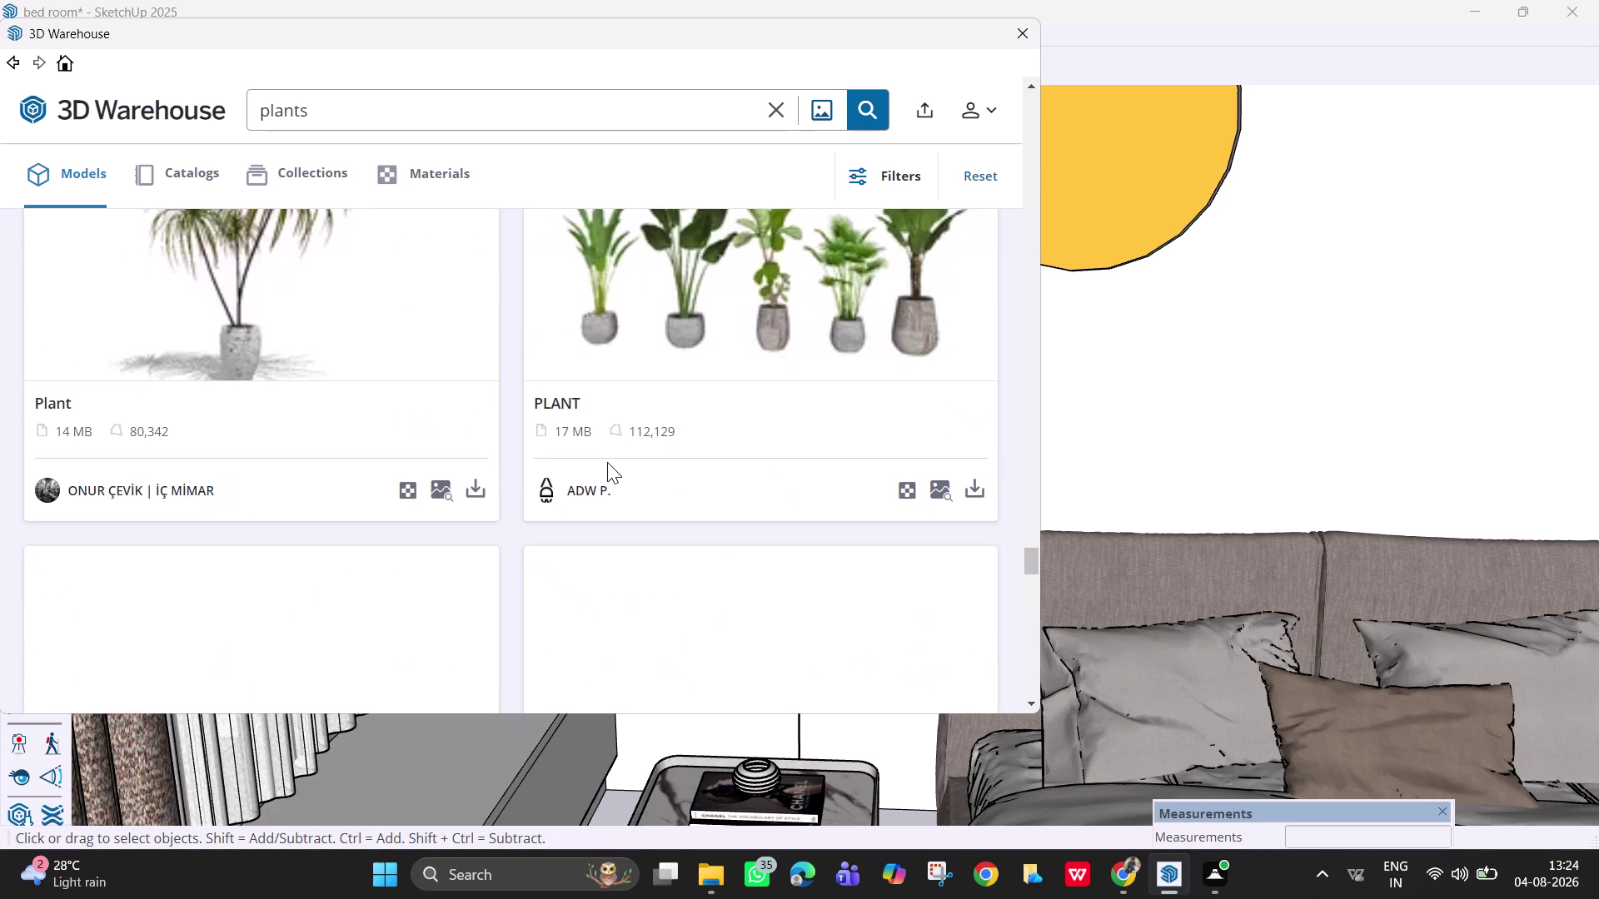
scroll(down, 3)
scroll(down, 3)
scroll(up, 3)
scroll(up, 3)
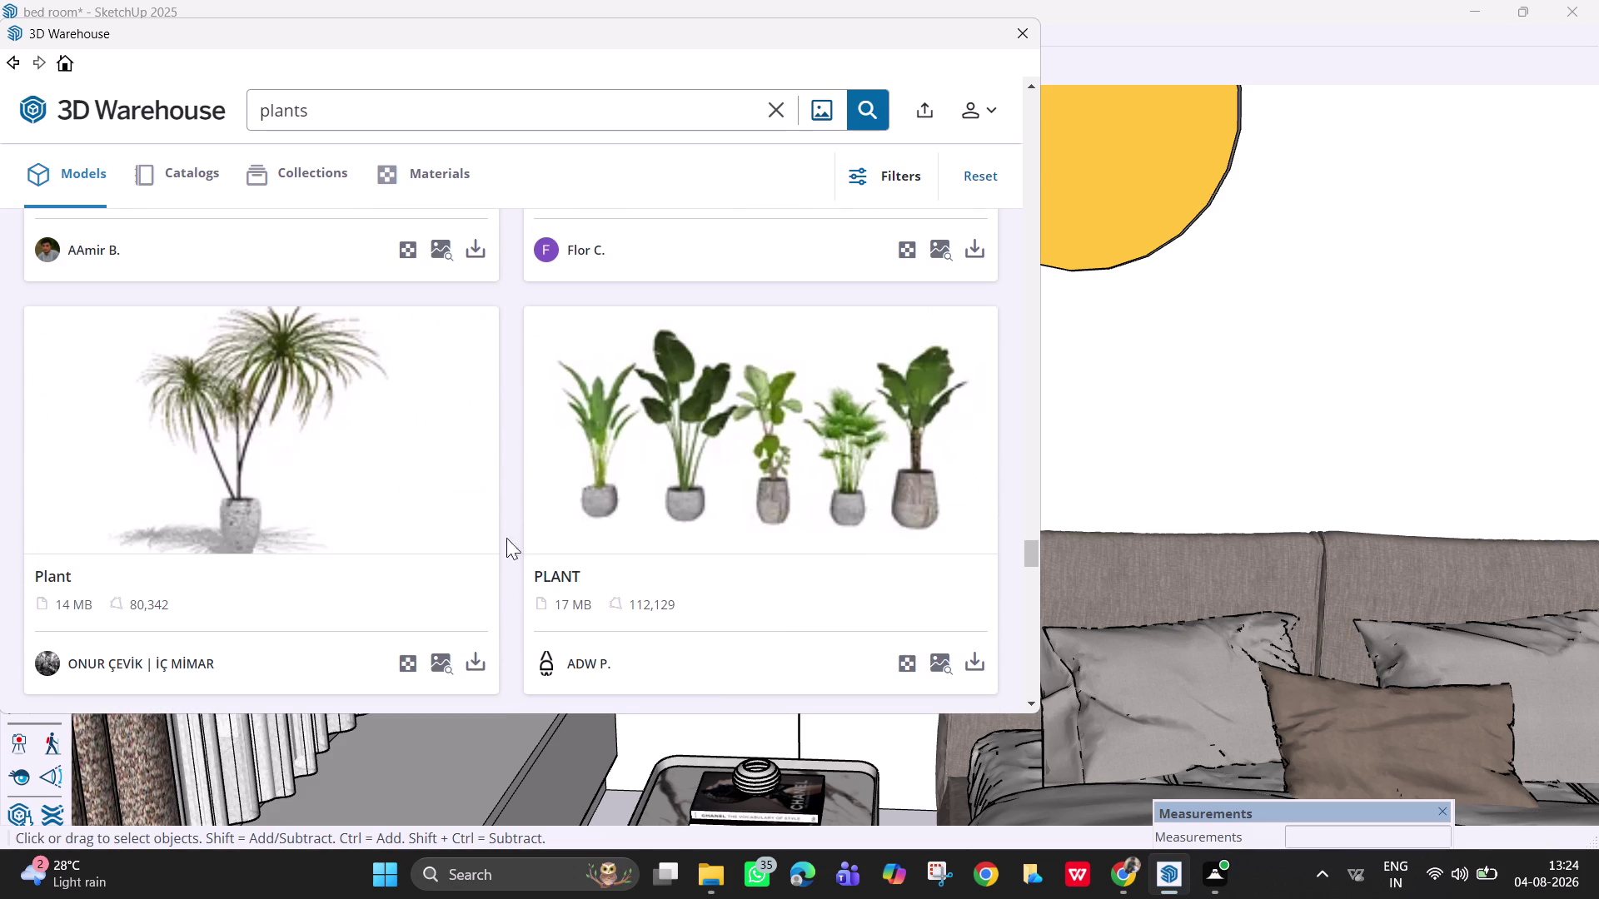
scroll(down, 3)
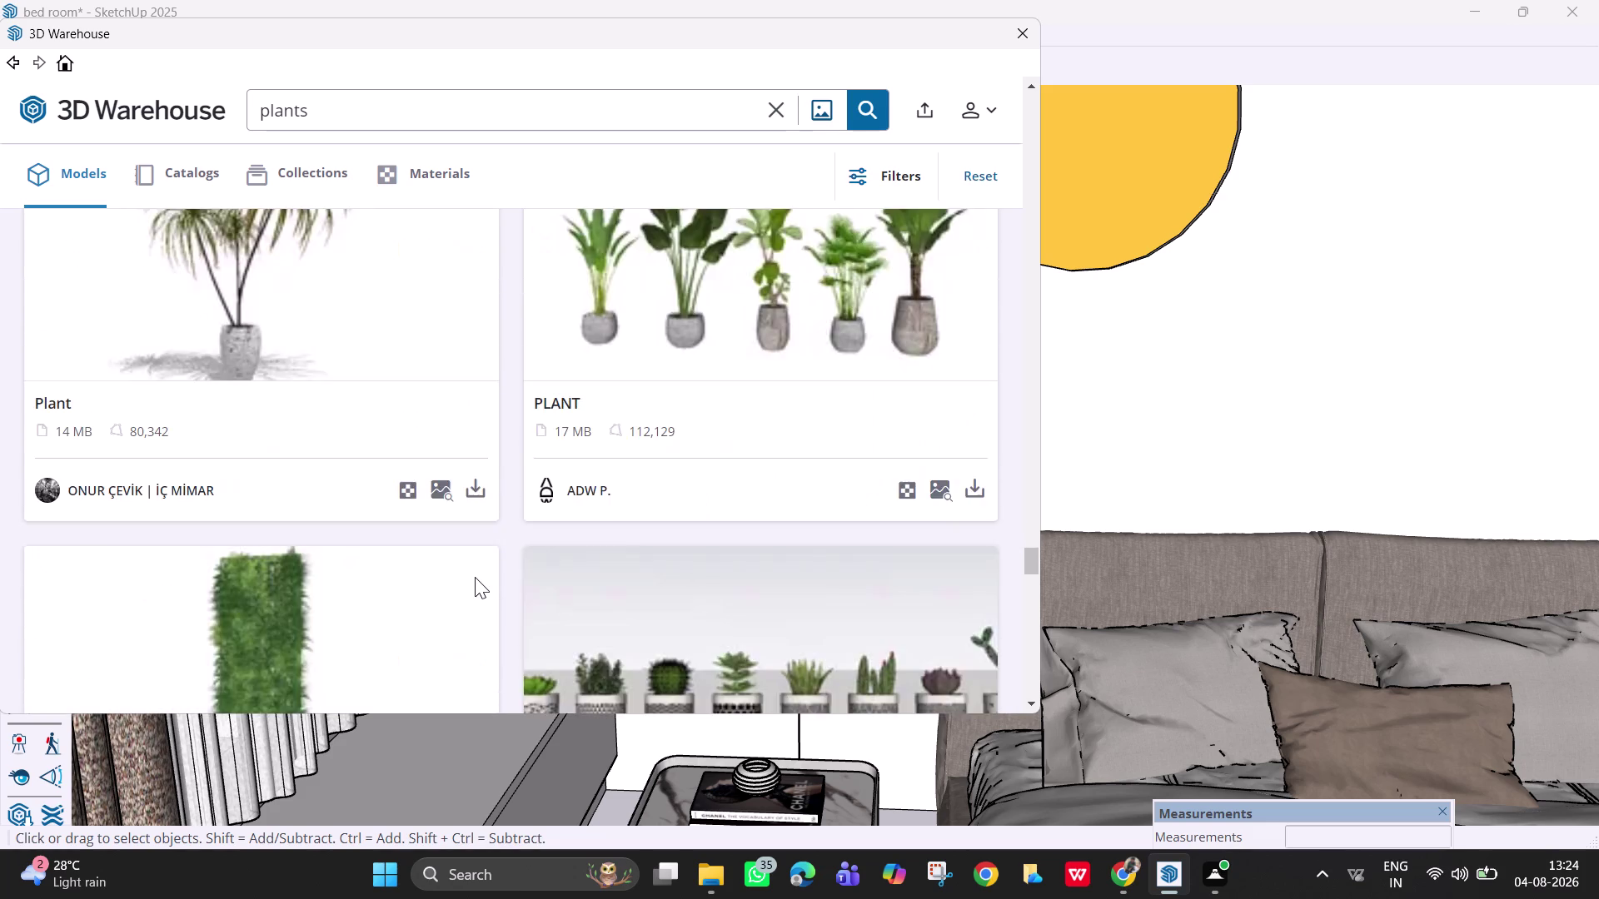
scroll(down, 3)
scroll(down, 3)
scroll(down, 3)
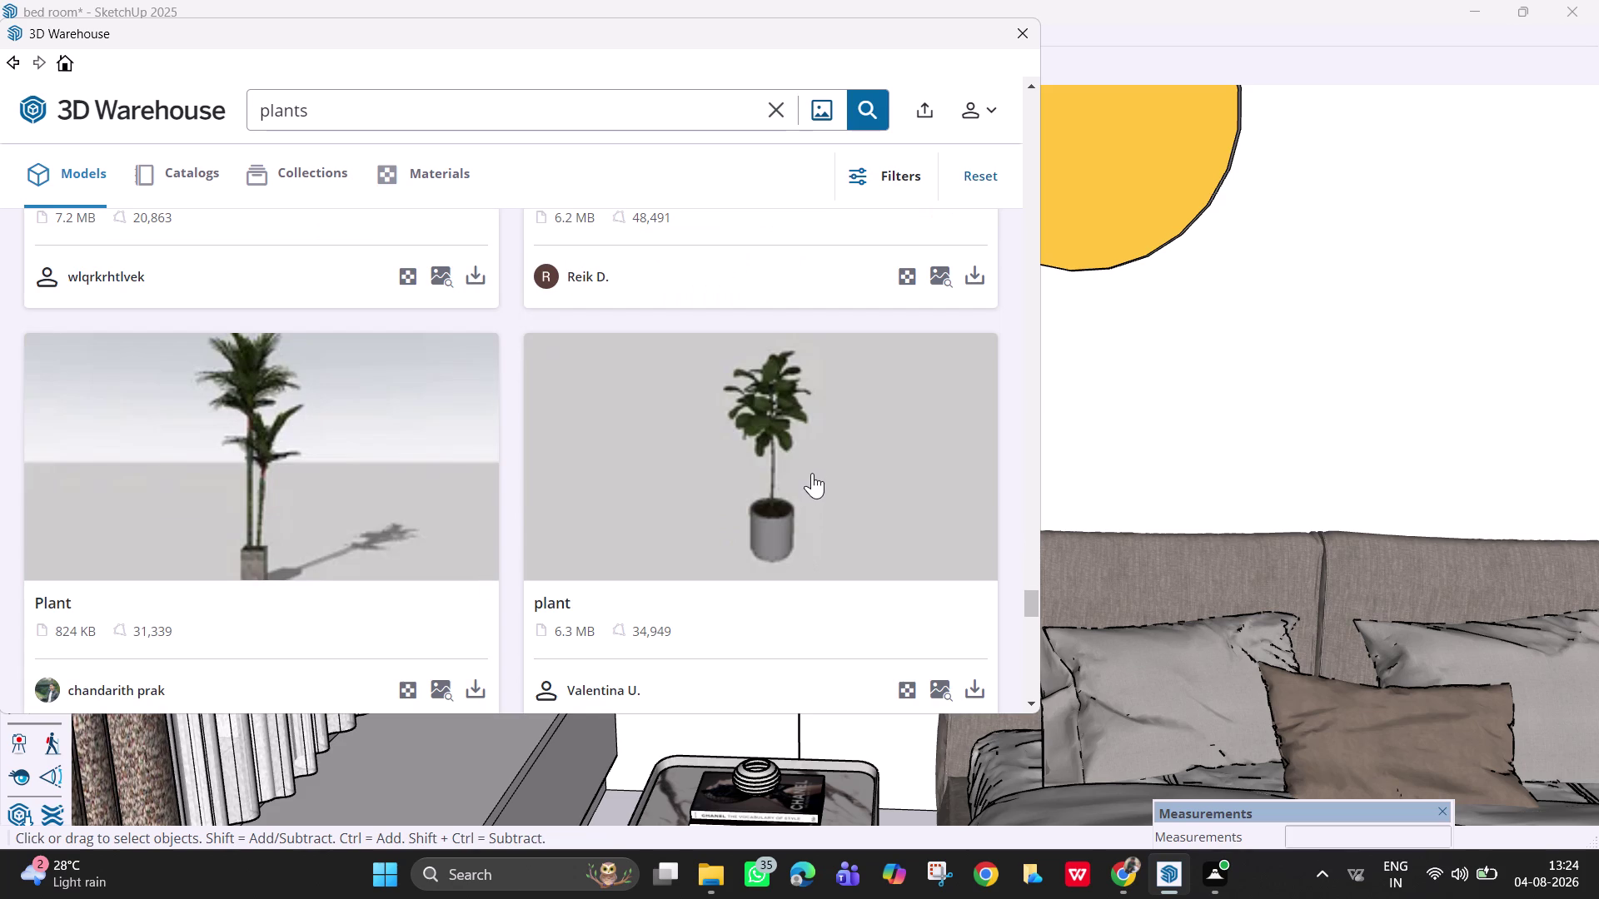
scroll(down, 3)
scroll(down, 3)
scroll(down, 3)
scroll(down, 3)
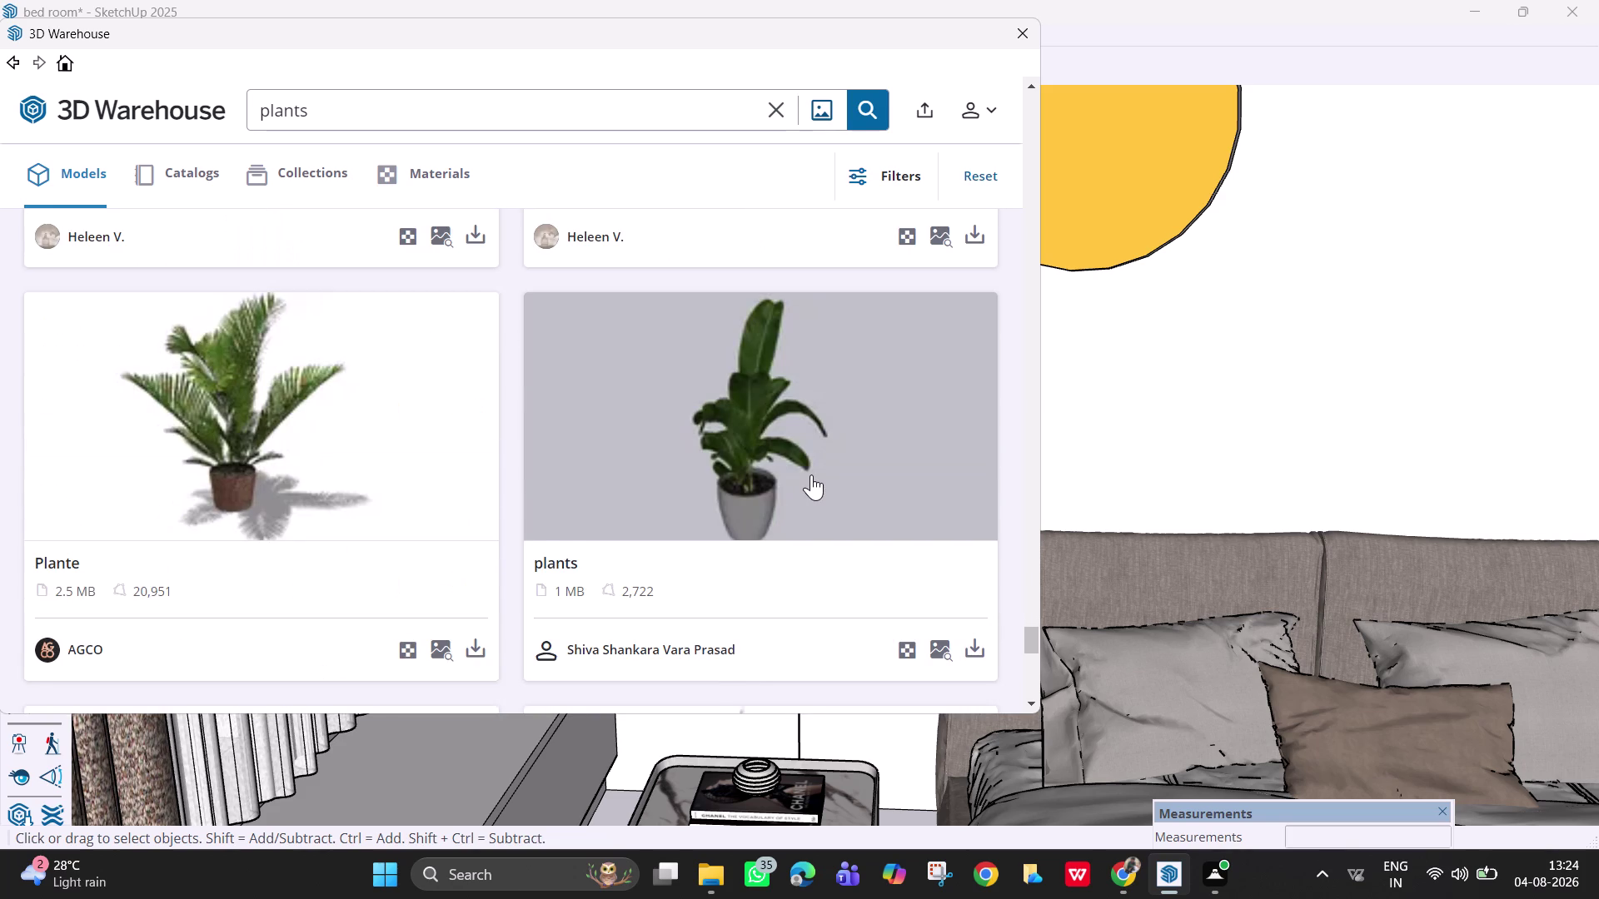
scroll(down, 3)
scroll(down, 3)
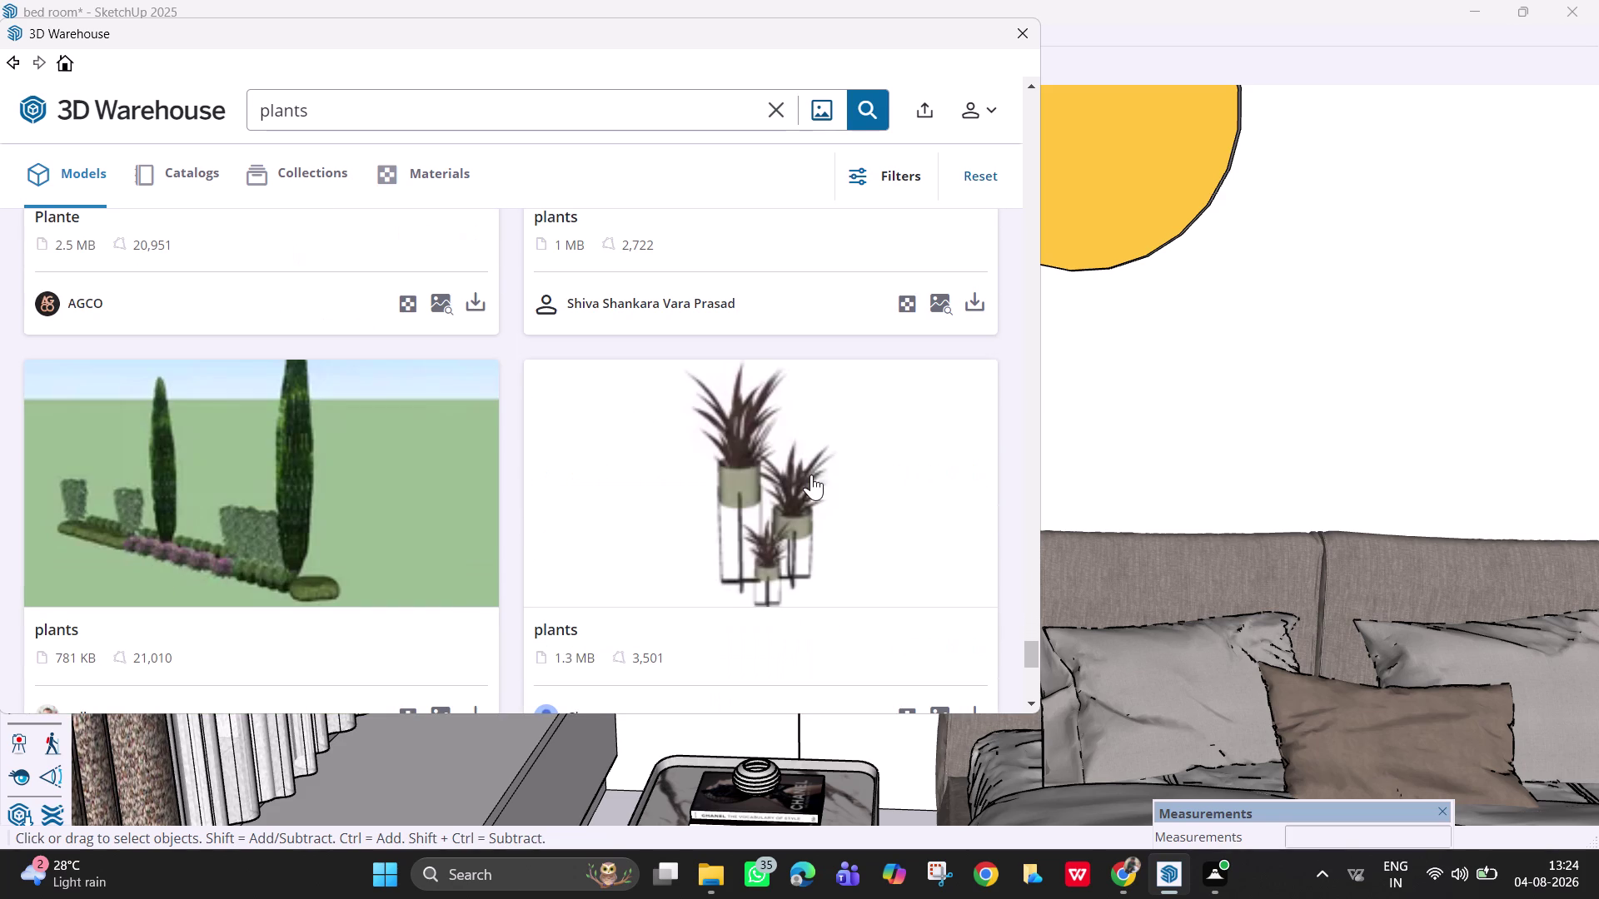
scroll(down, 3)
scroll(down, 3)
scroll(down, 3)
scroll(down, 3)
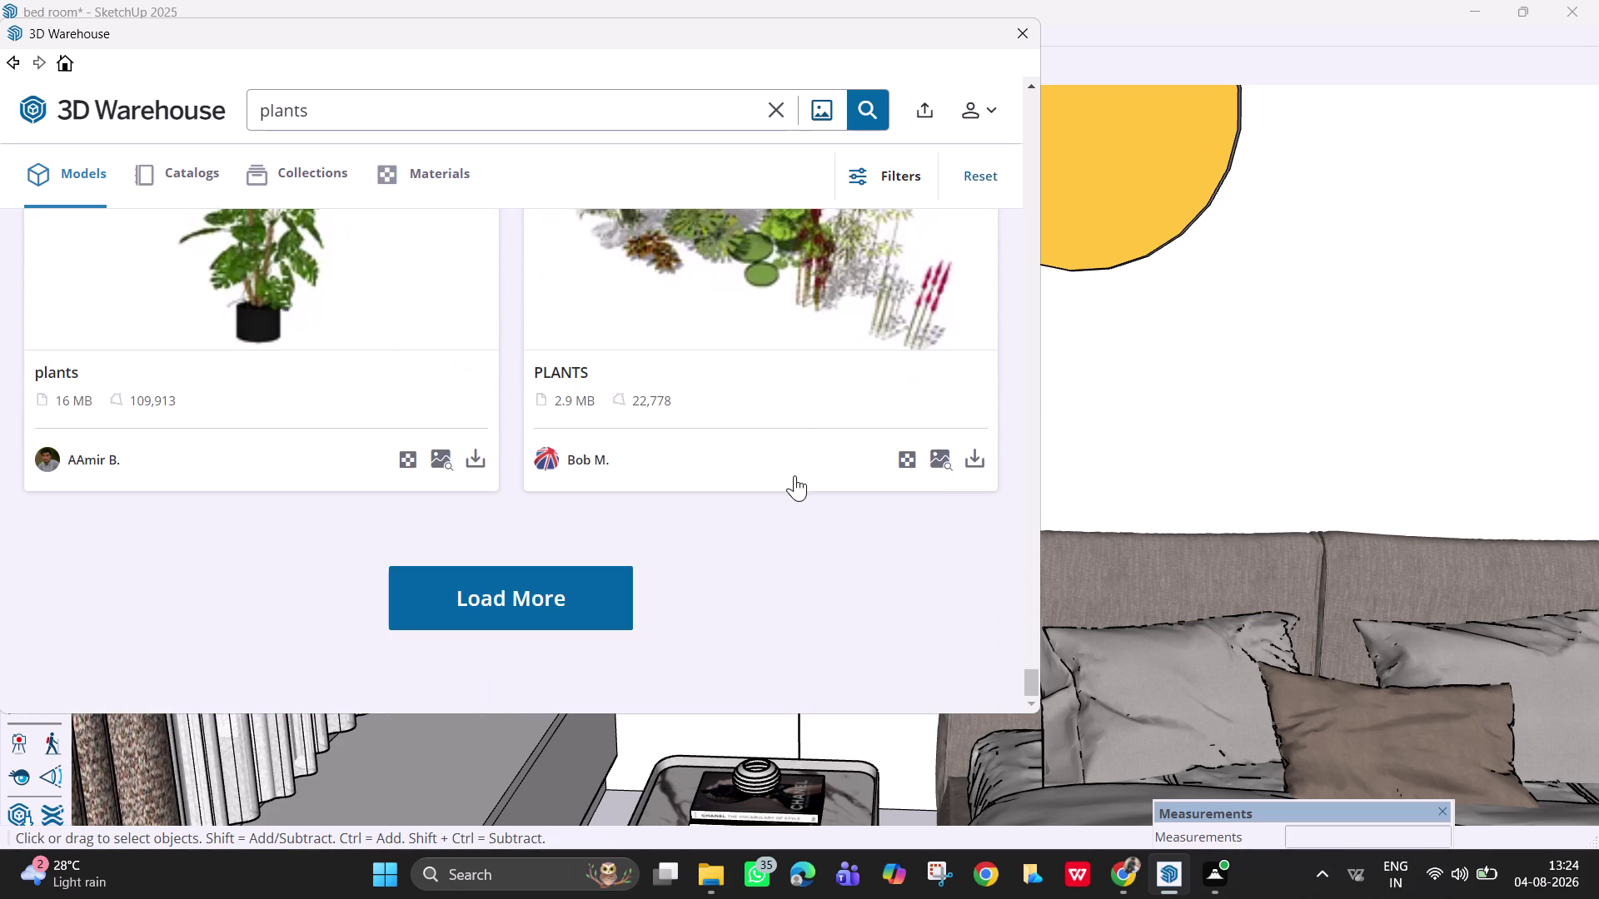
scroll(down, 3)
scroll(up, 3)
scroll(up, 3)
scroll(up, 3)
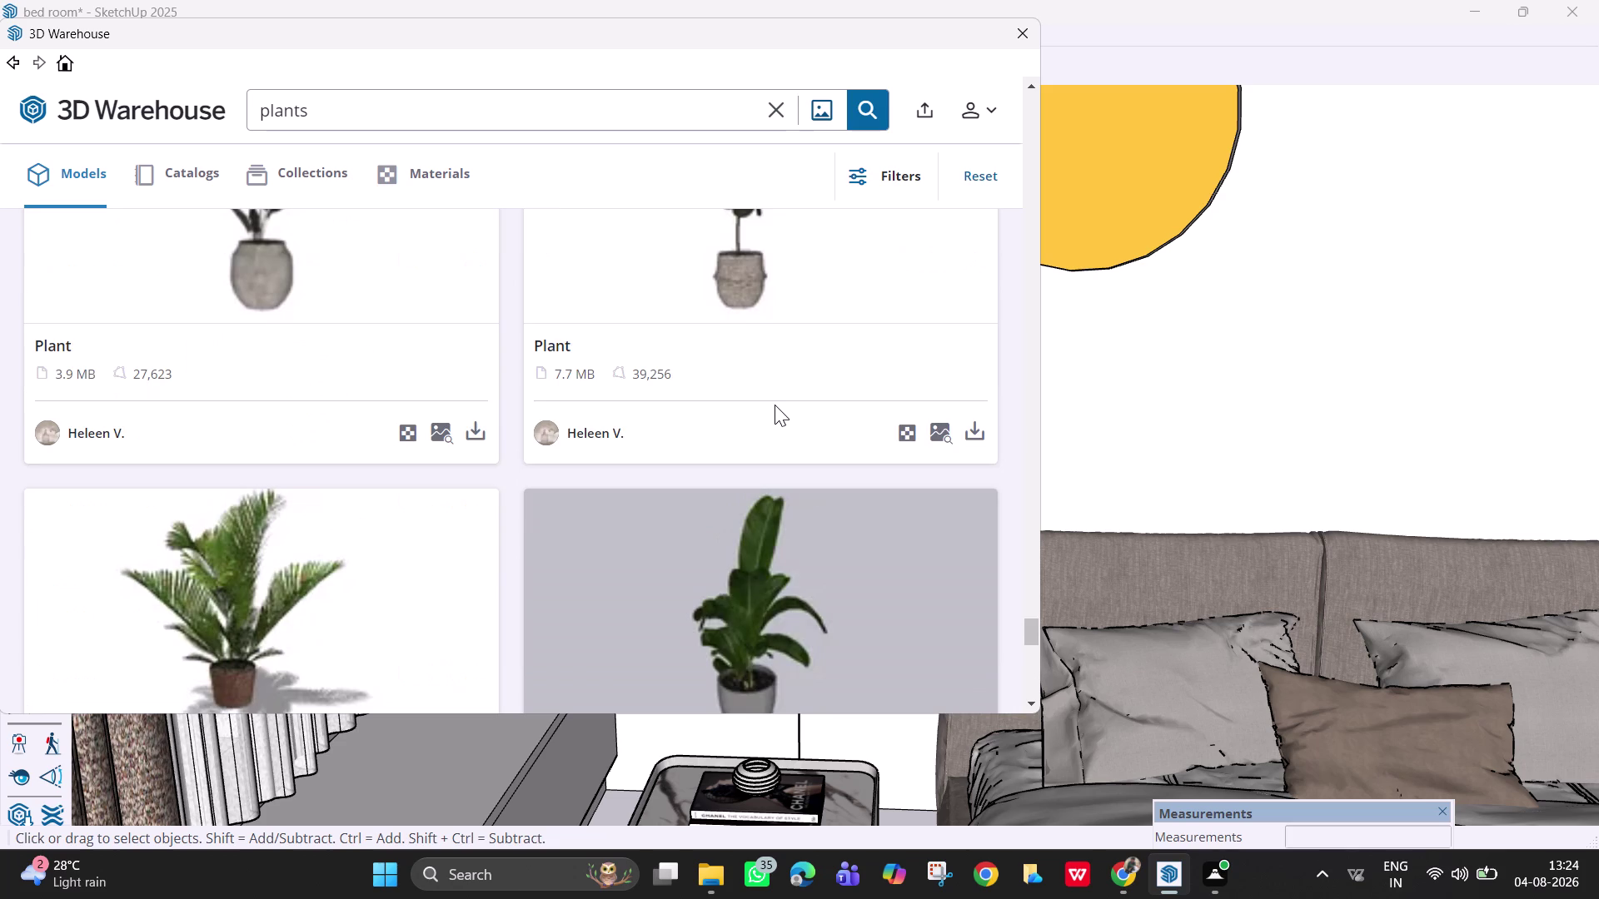
scroll(up, 3)
scroll(up, 3)
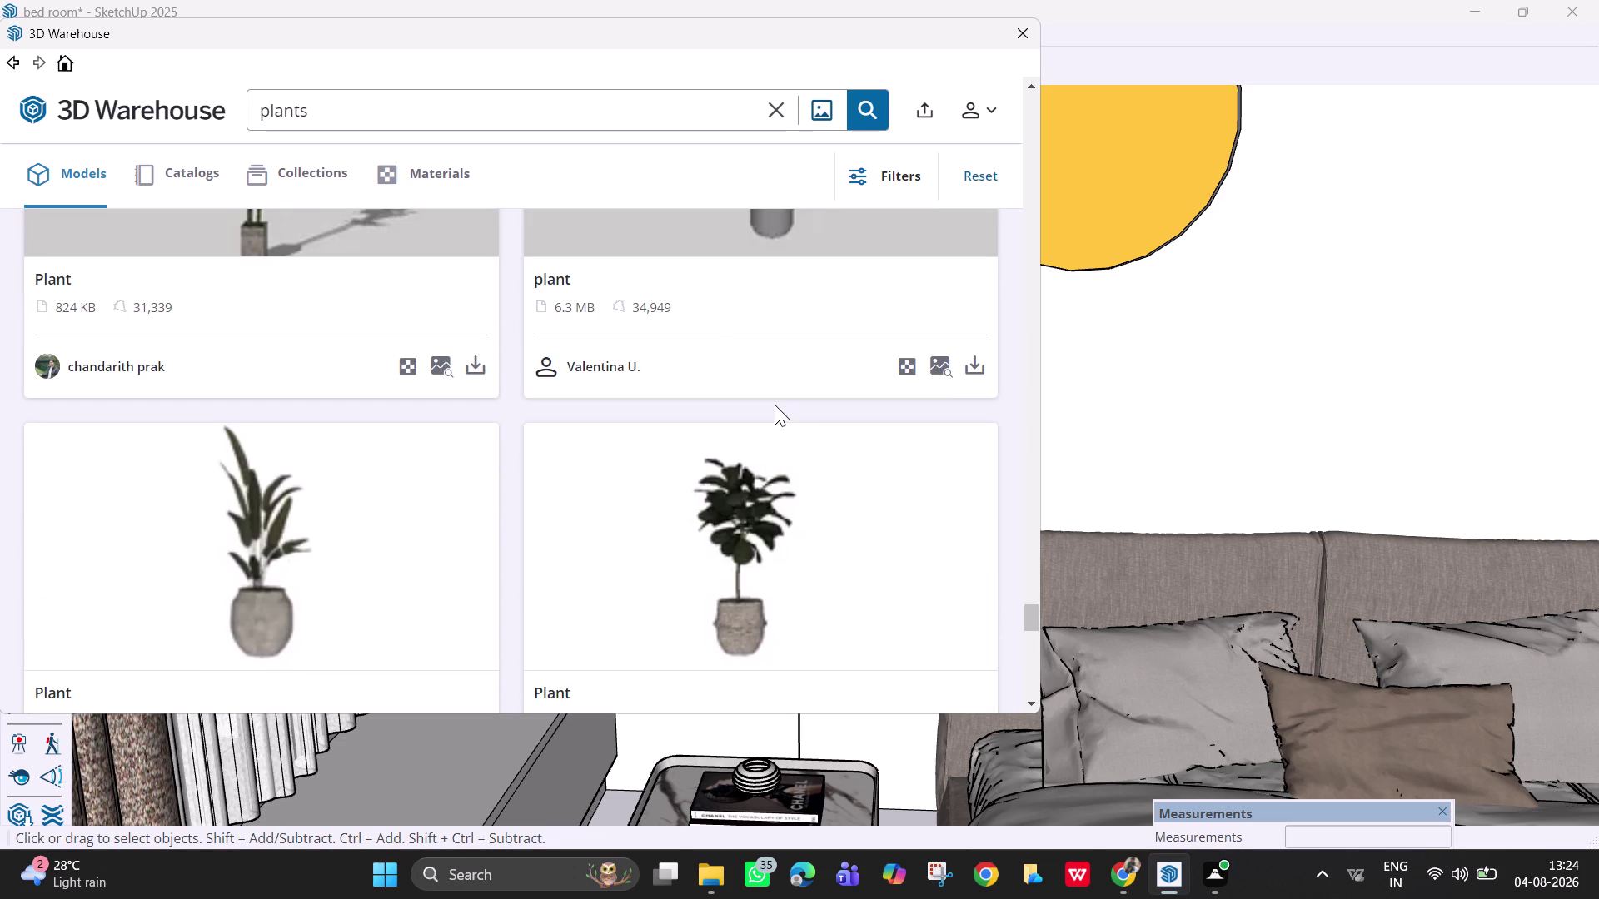
scroll(up, 3)
scroll(up, 3)
scroll(up, 3)
scroll(up, 3)
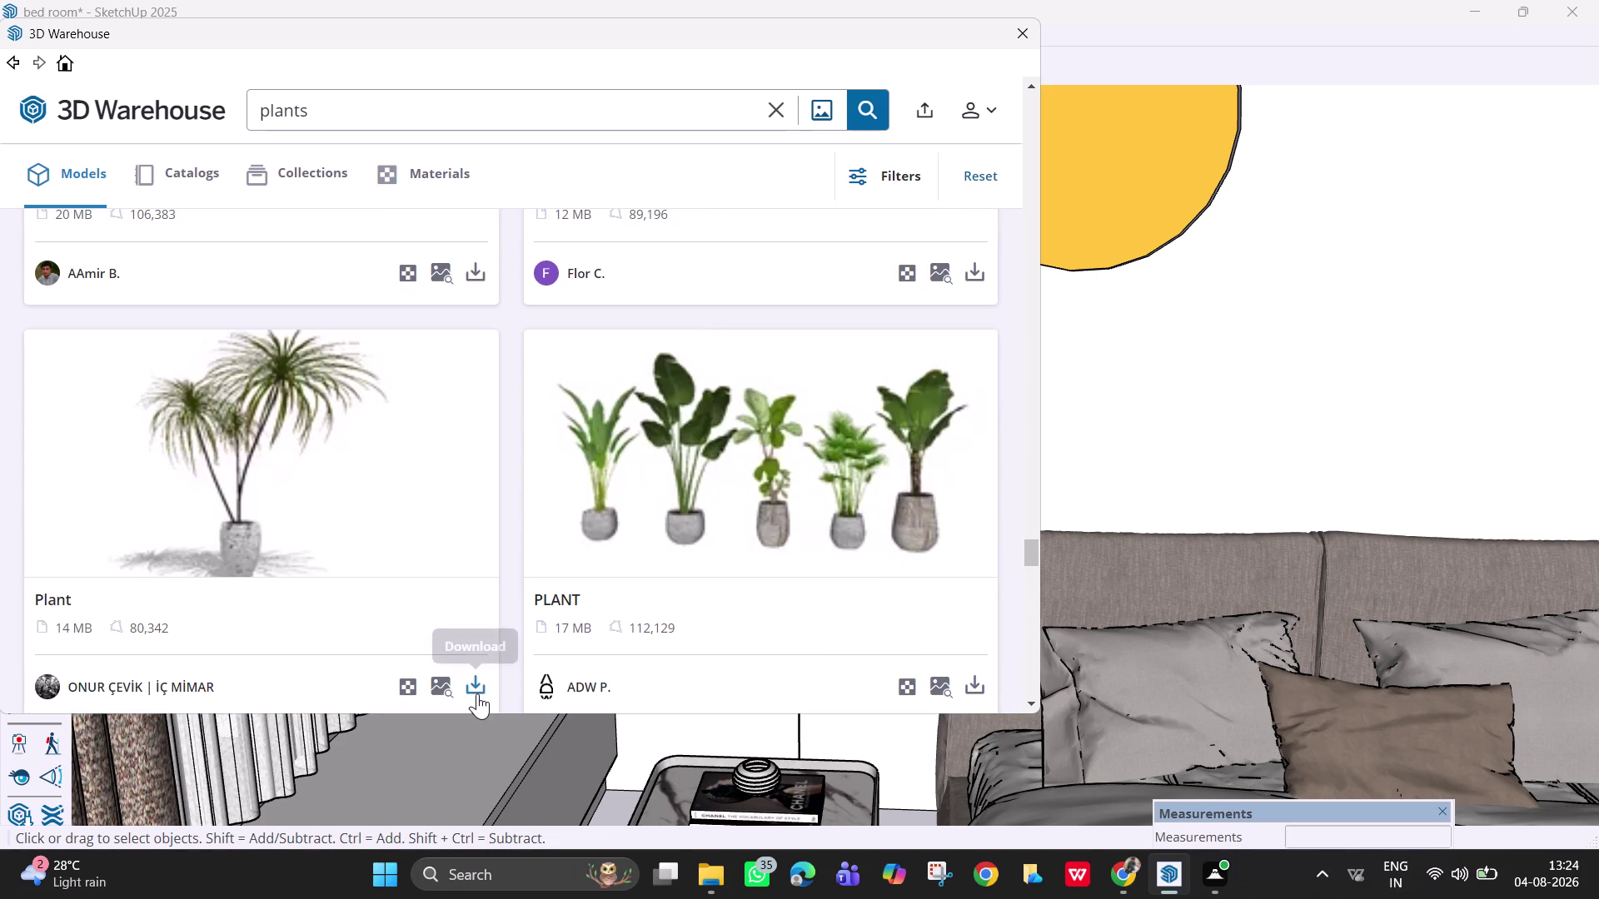
Download the 14 MB palm Plant and load it directly into the bedroom model.
click(477, 693)
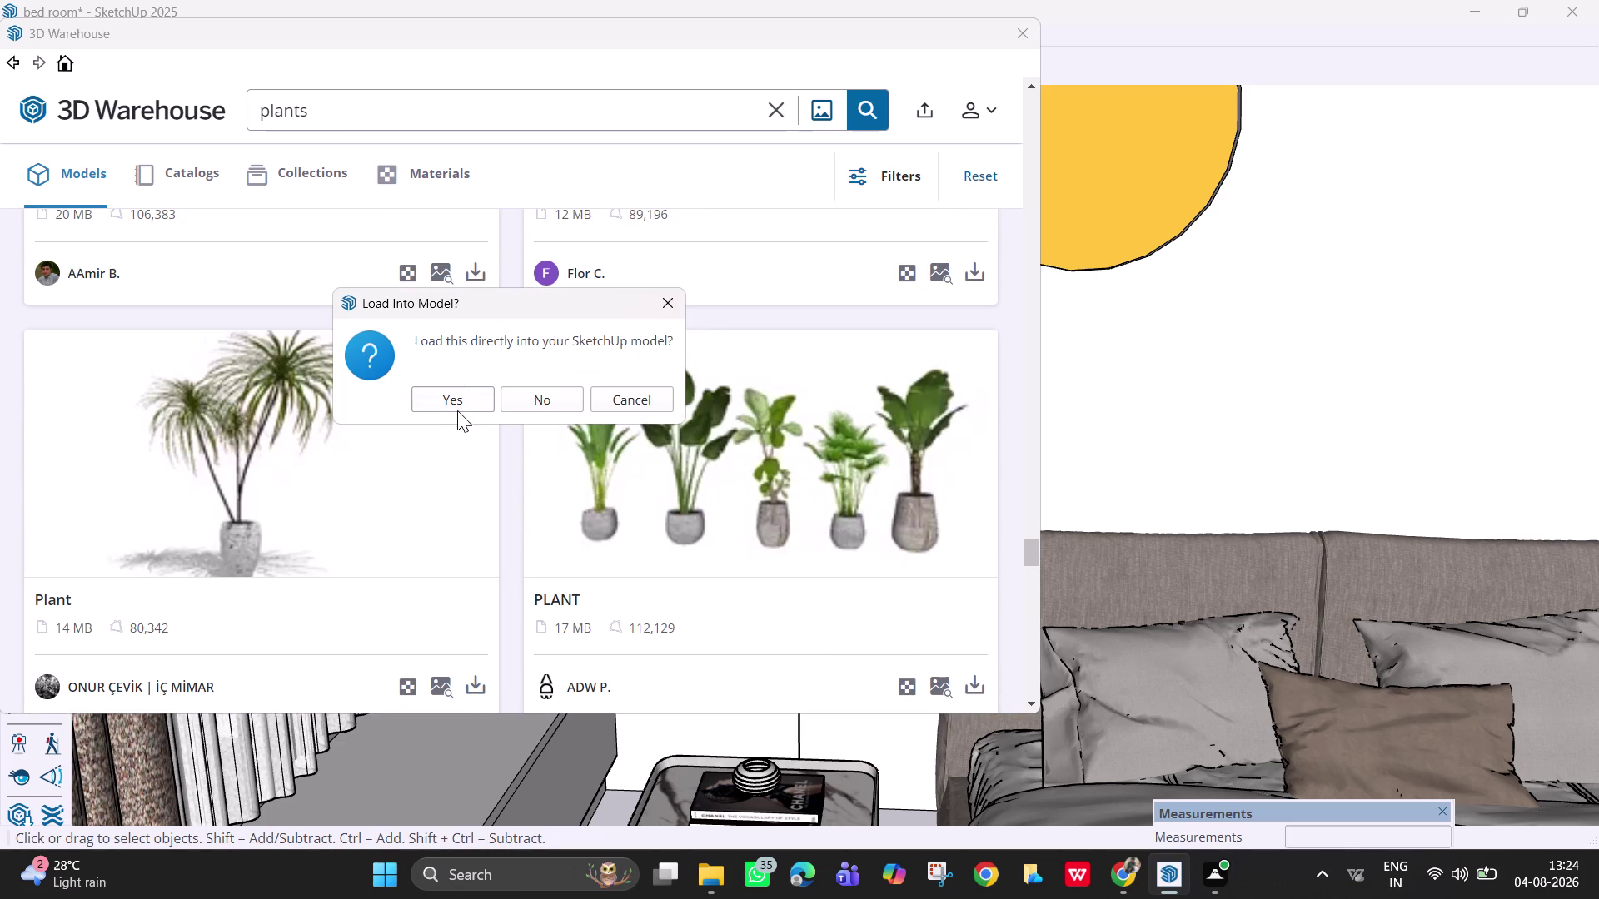
click(452, 405)
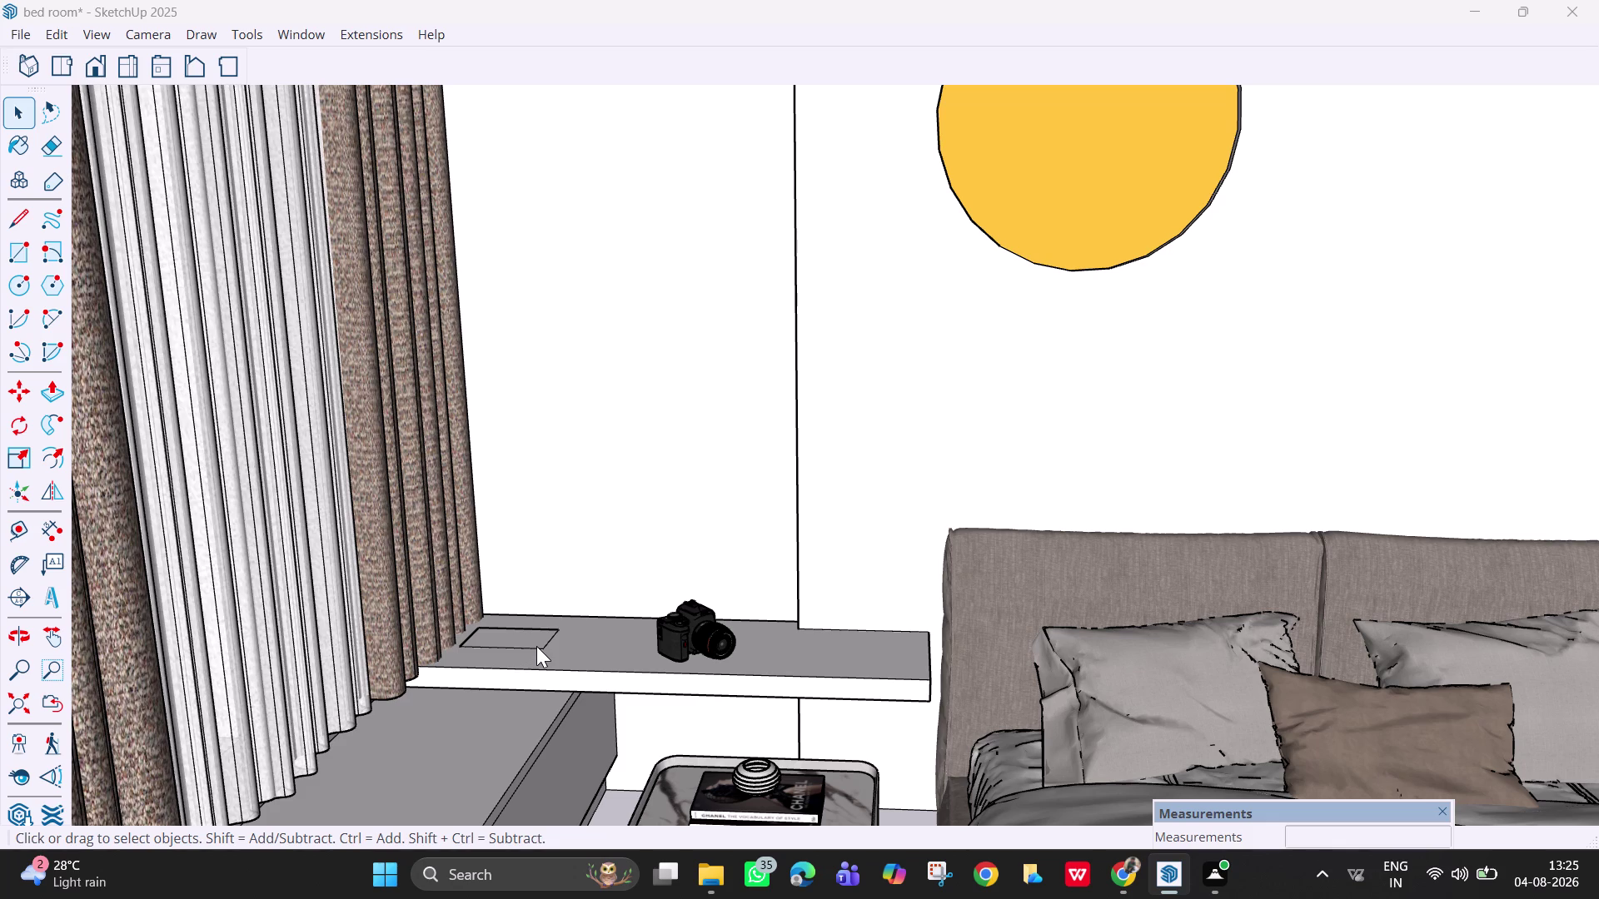
middle_drag(536, 646, 531, 631)
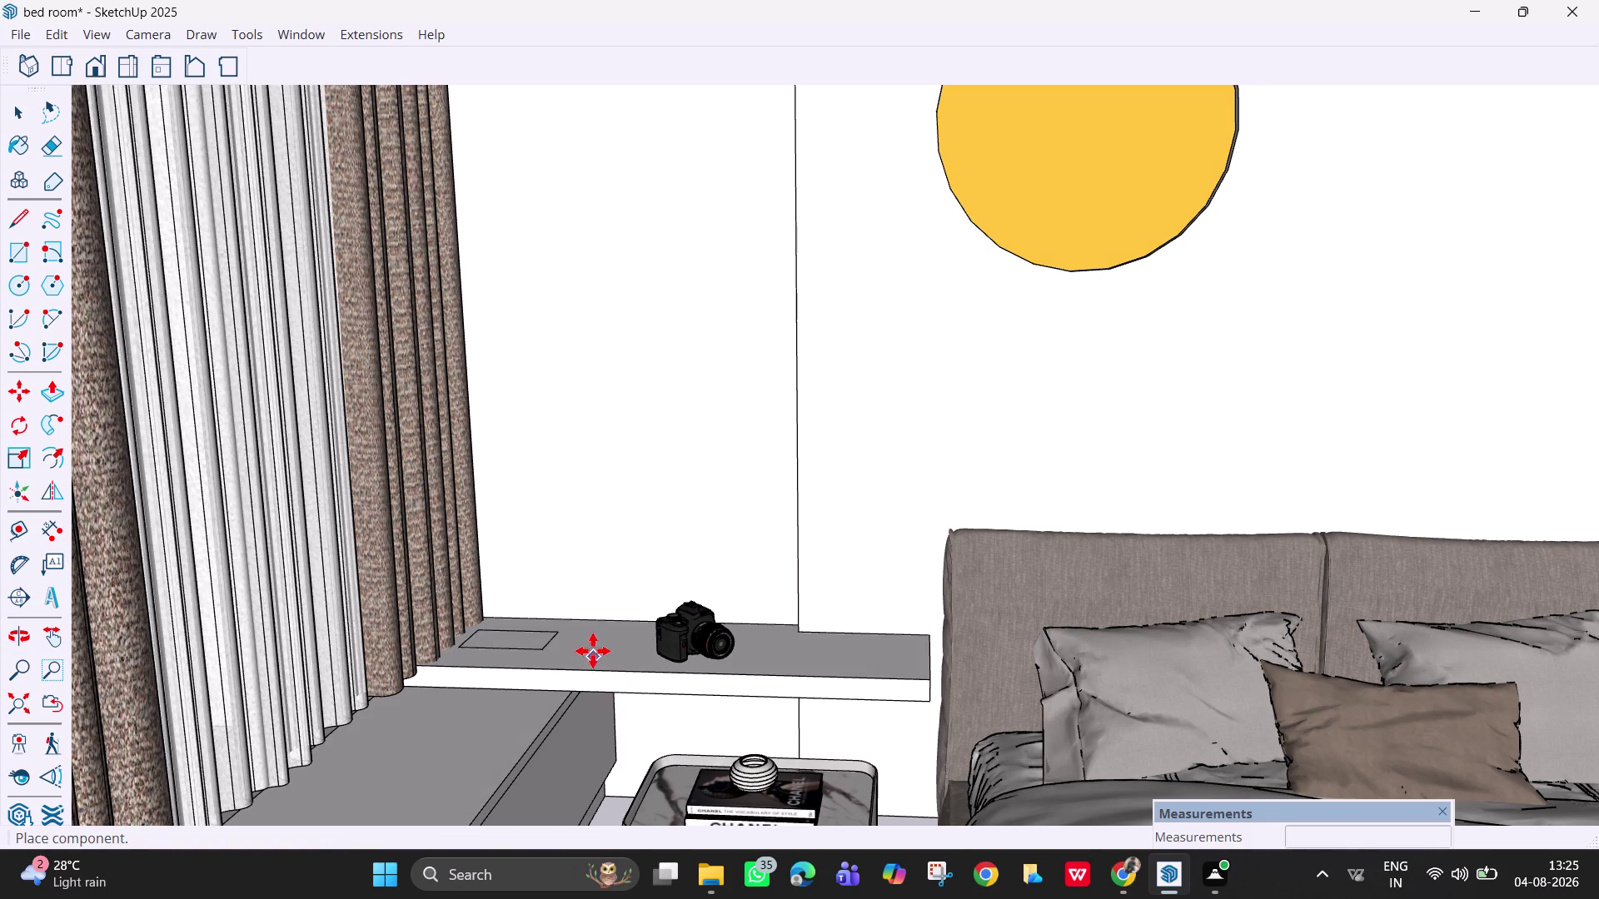
Drop the palm plant into the room and start moving it from its pot.
scroll(down, 3)
scroll(down, 3)
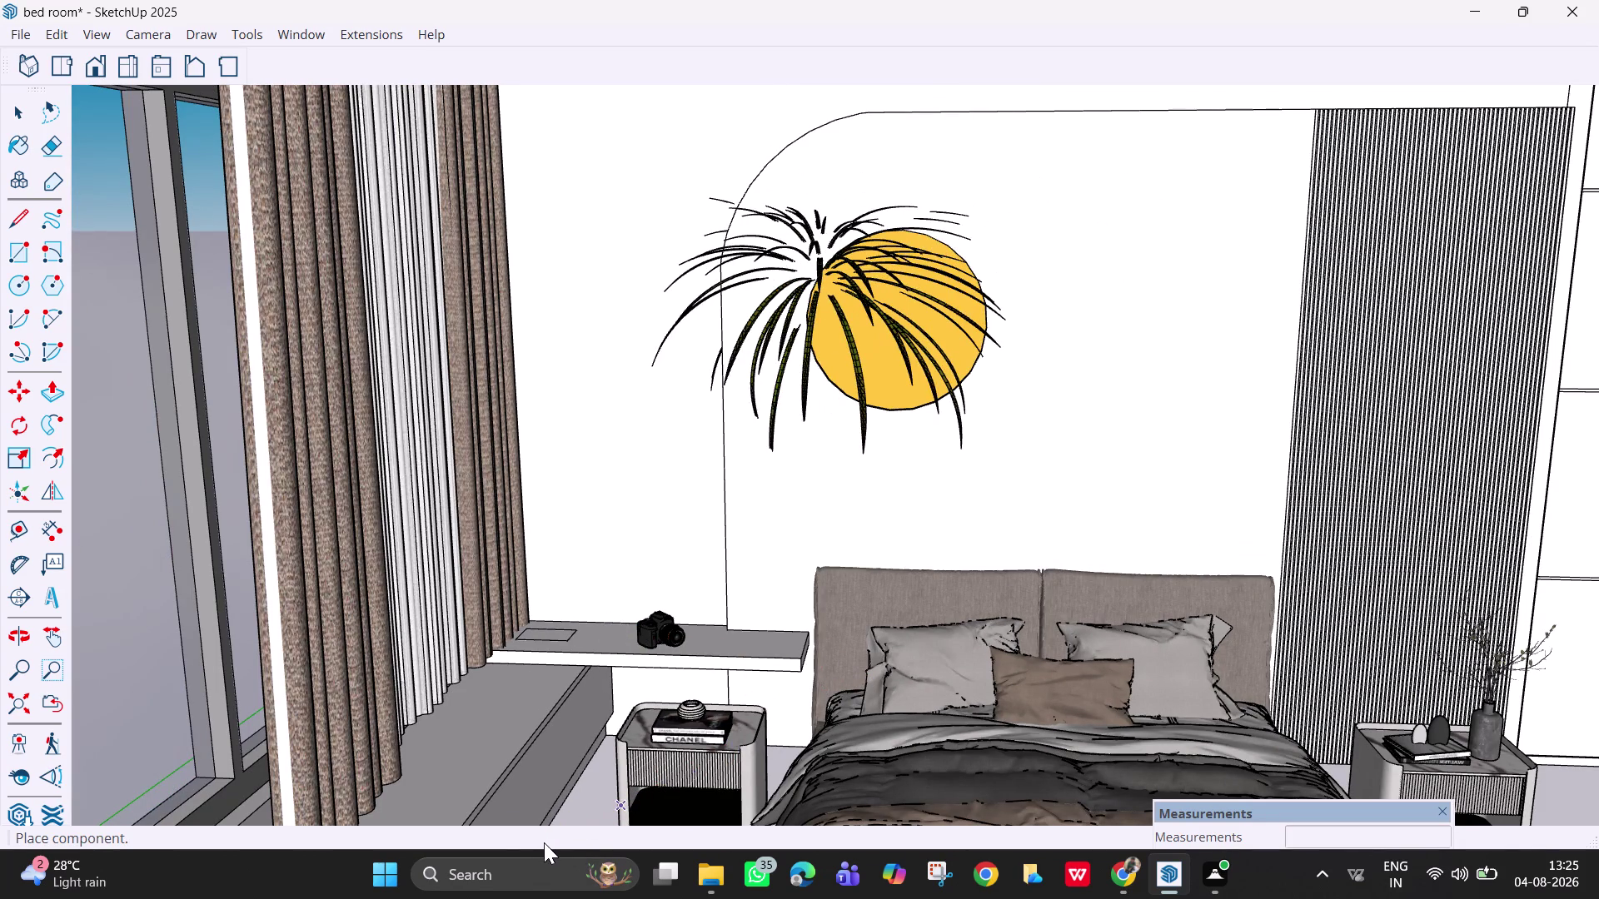
click(689, 791)
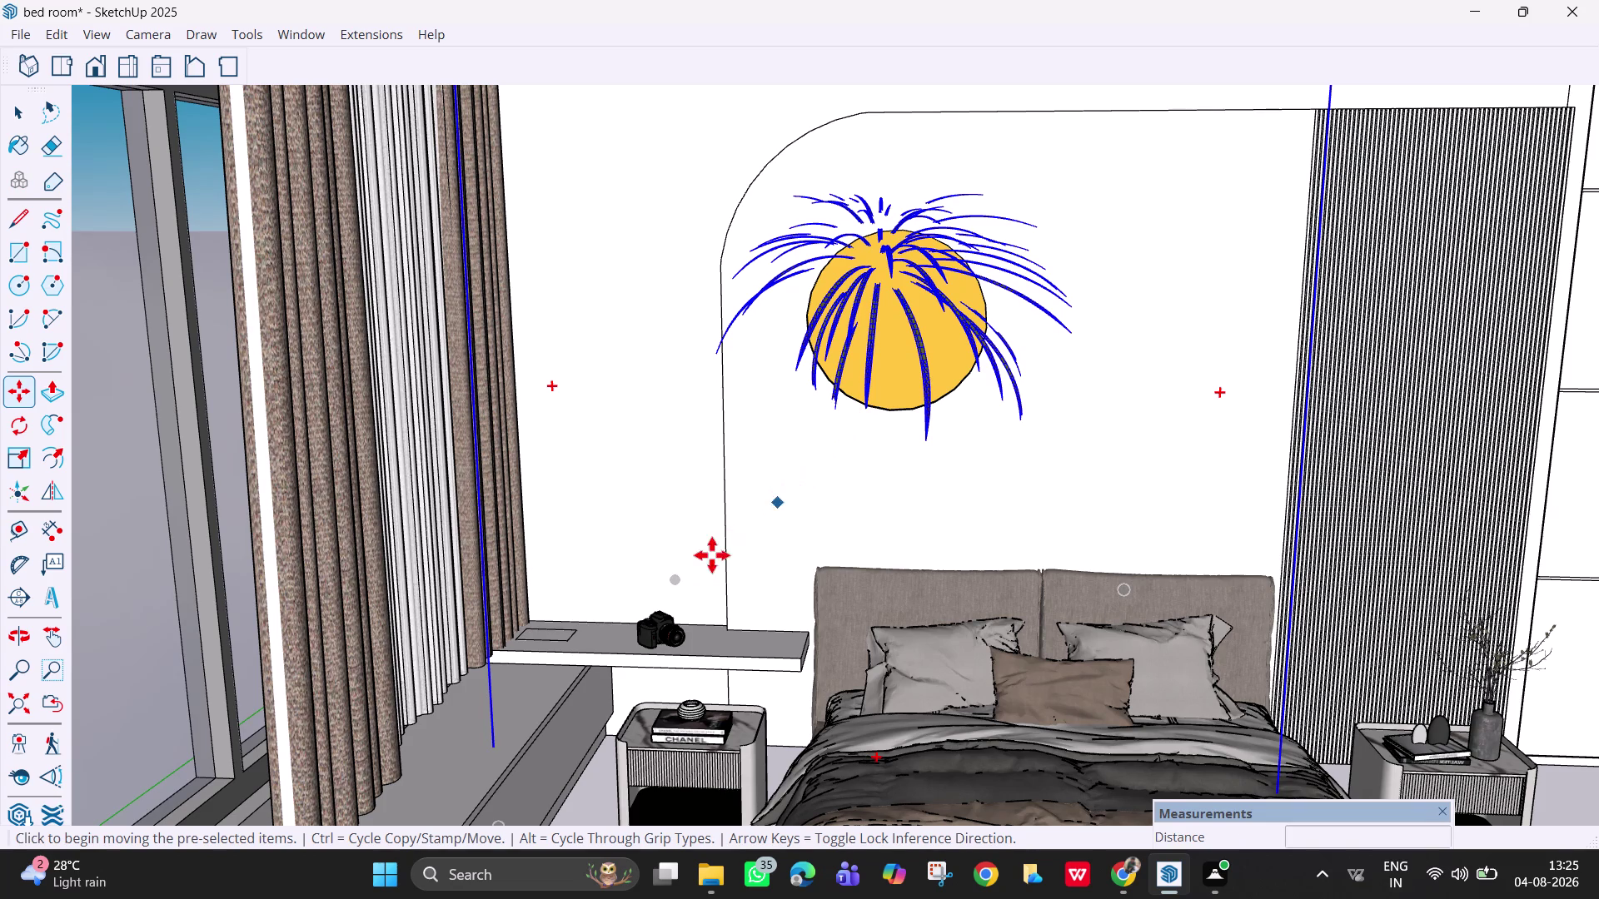
click(679, 584)
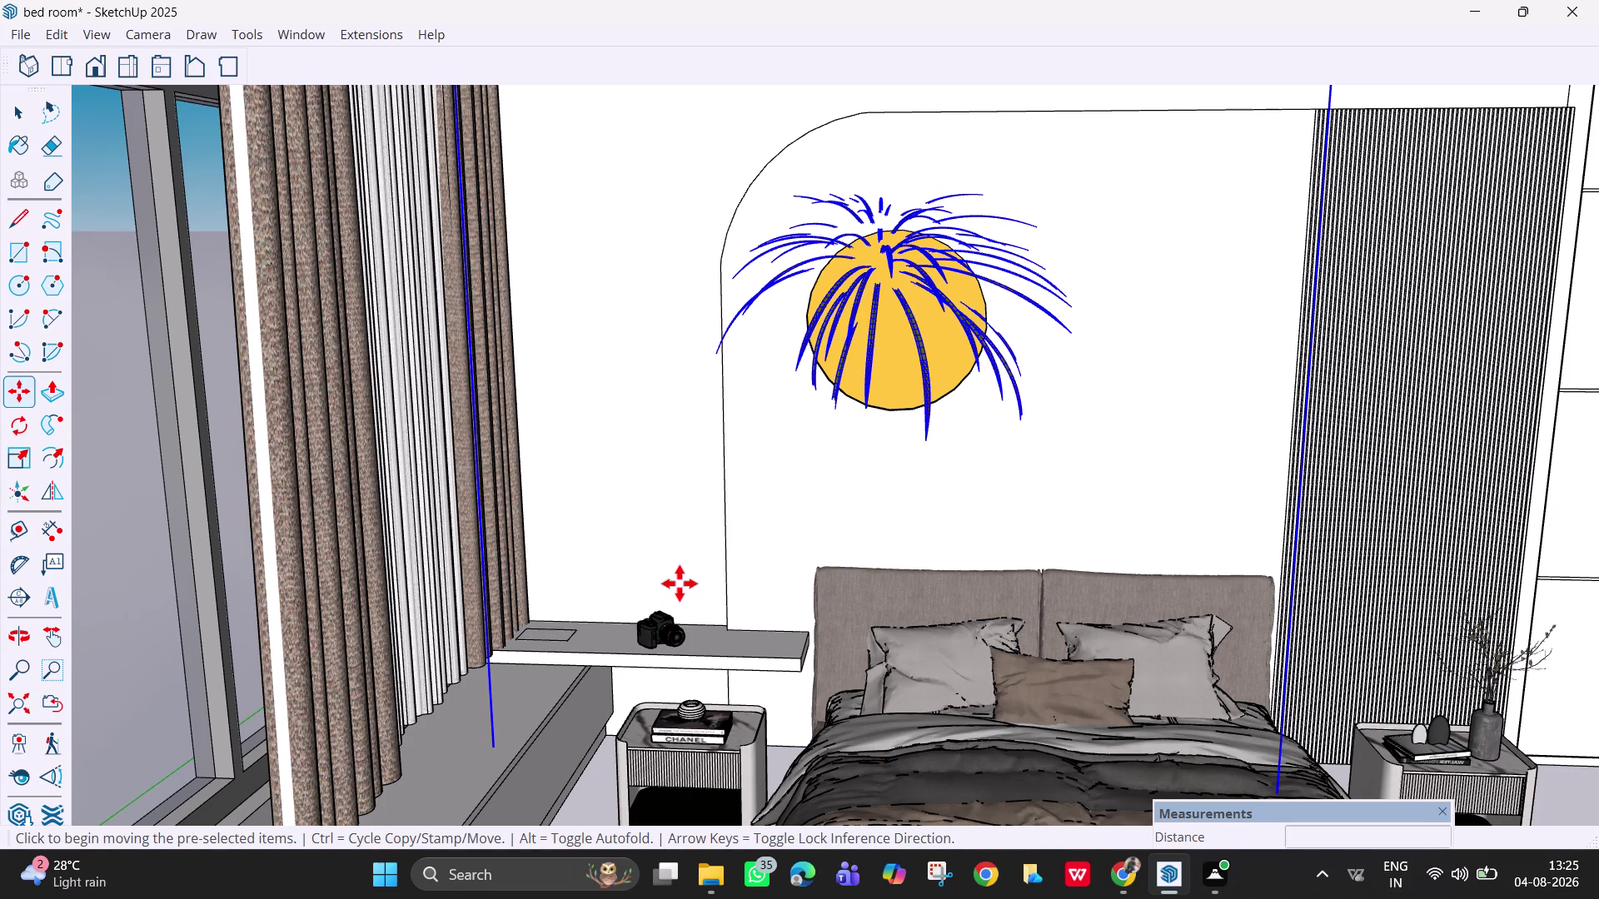
click(618, 640)
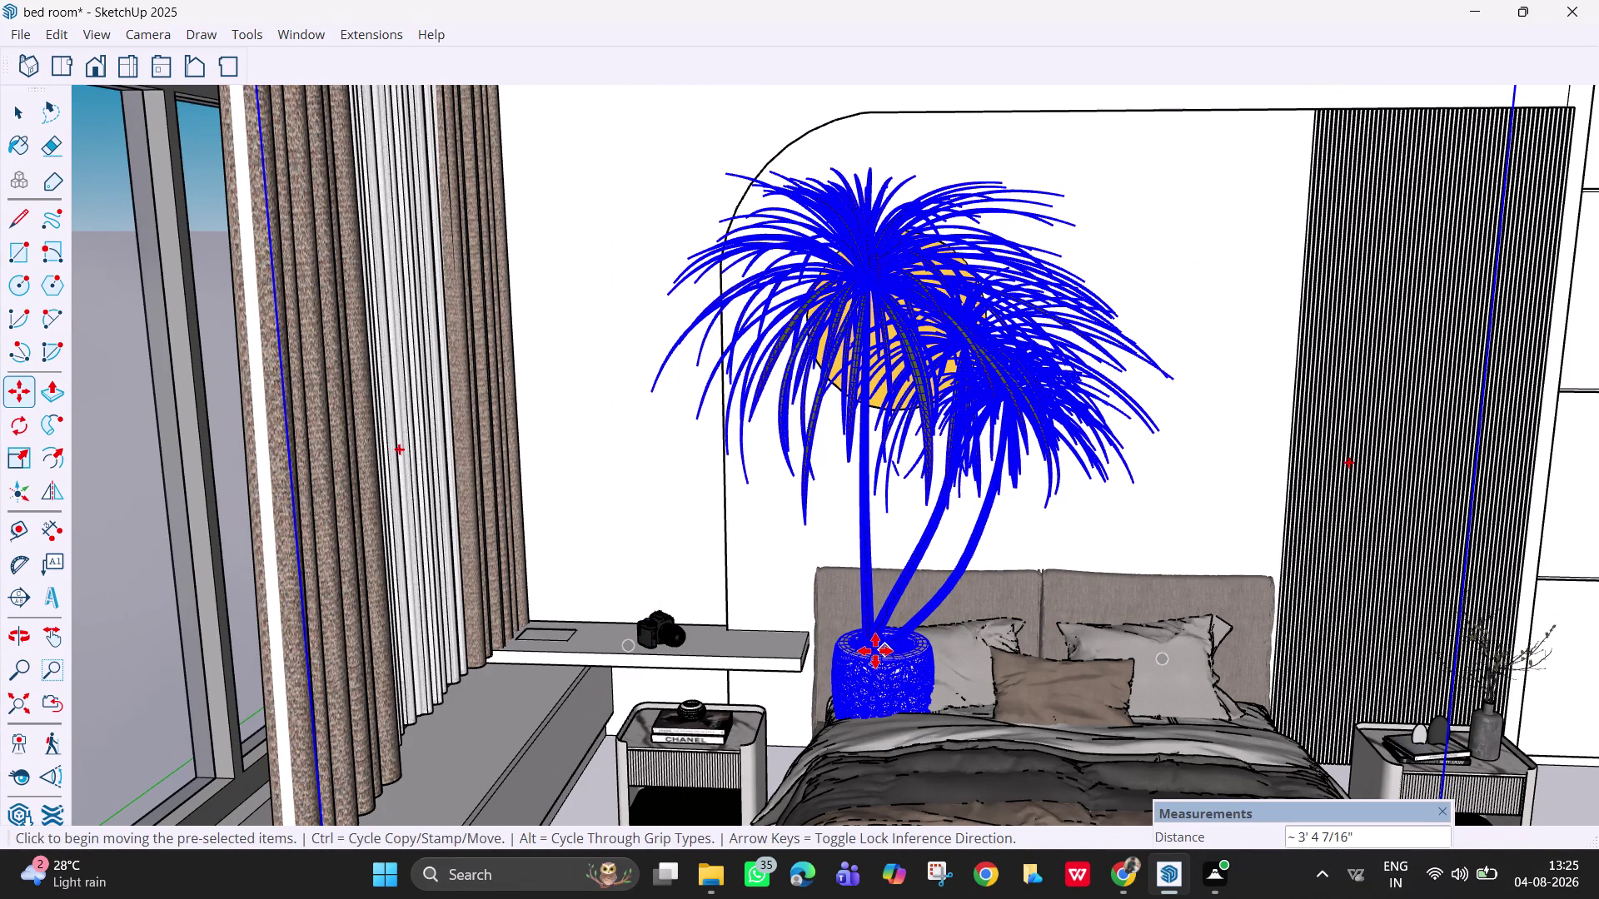
Scale the palm plant down to about half its size from a corner grip.
text(zs)
key(s)
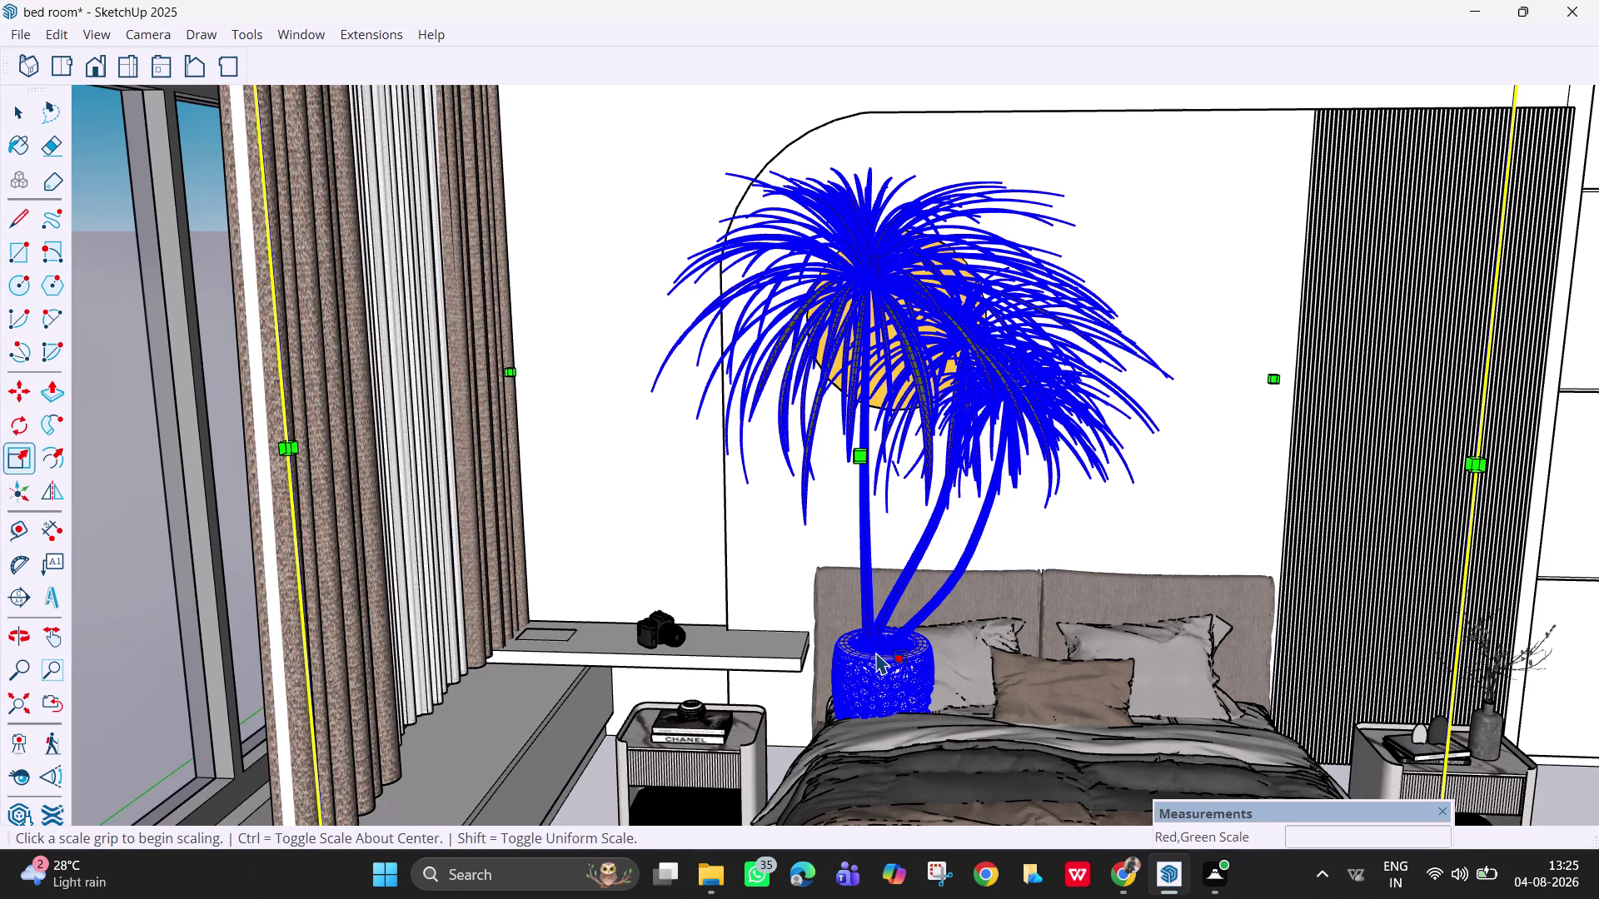
scroll(down, 3)
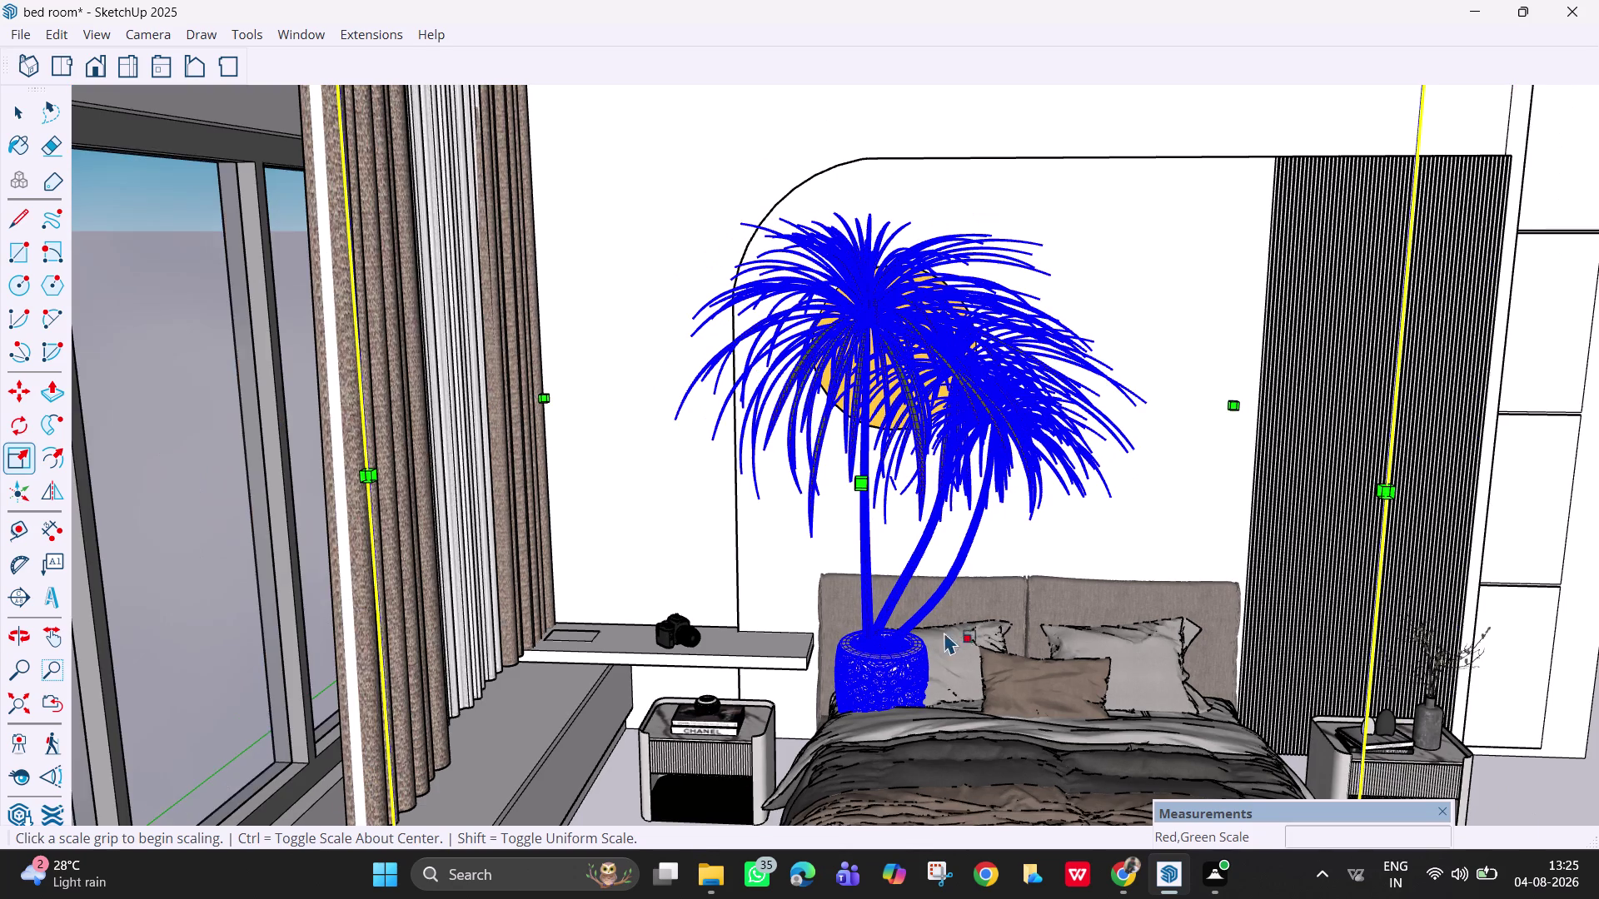
scroll(down, 3)
scroll(down, 3)
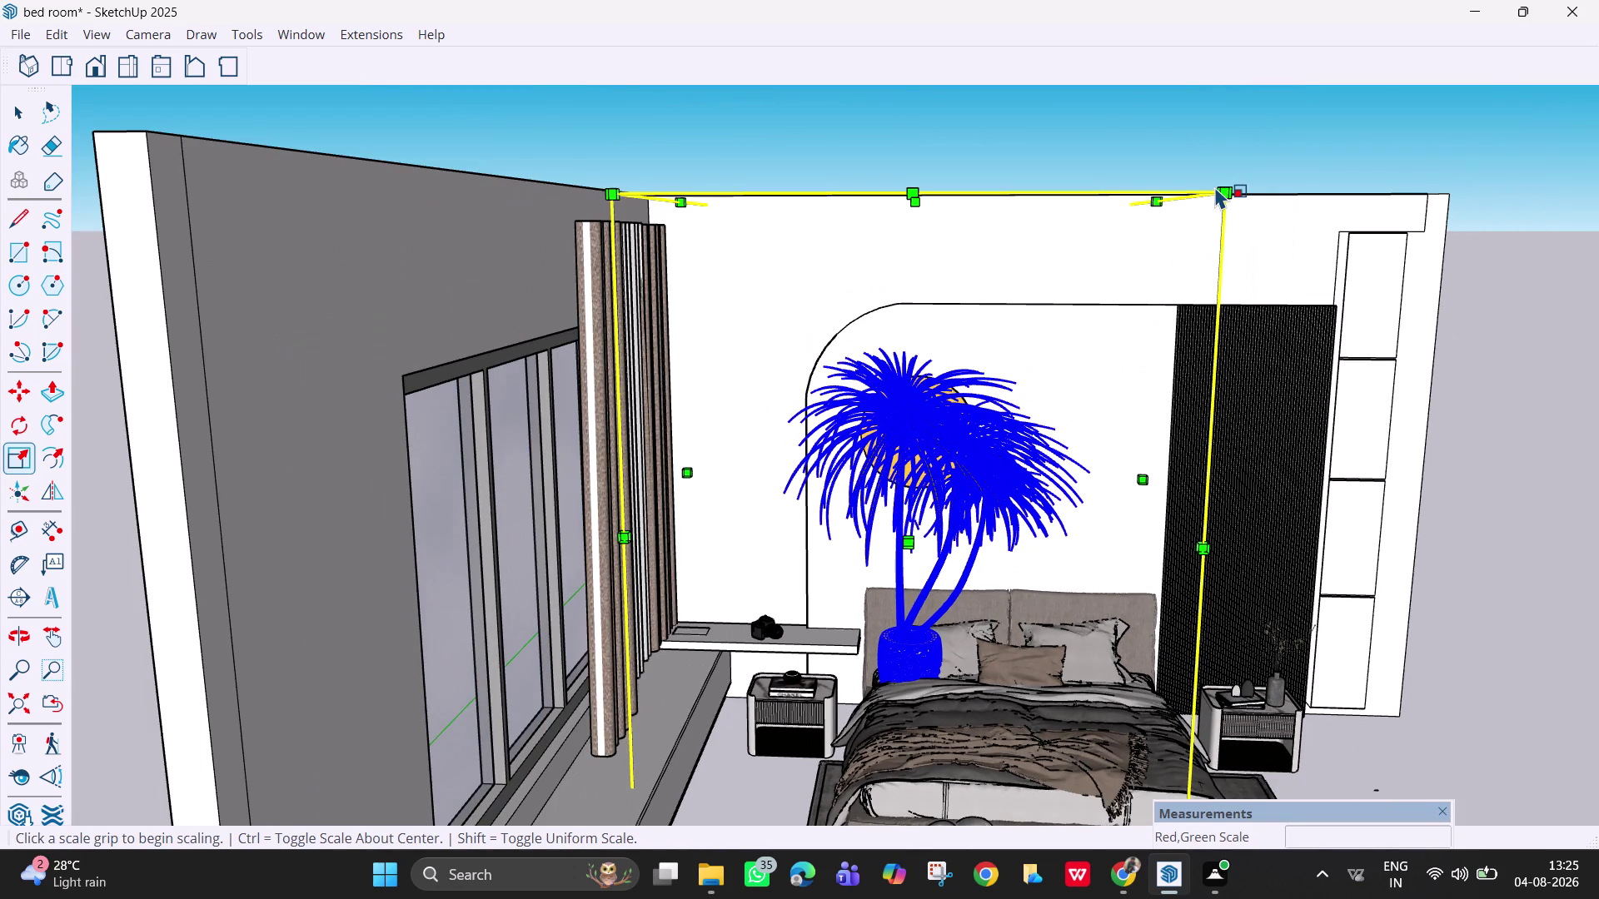
click(1228, 196)
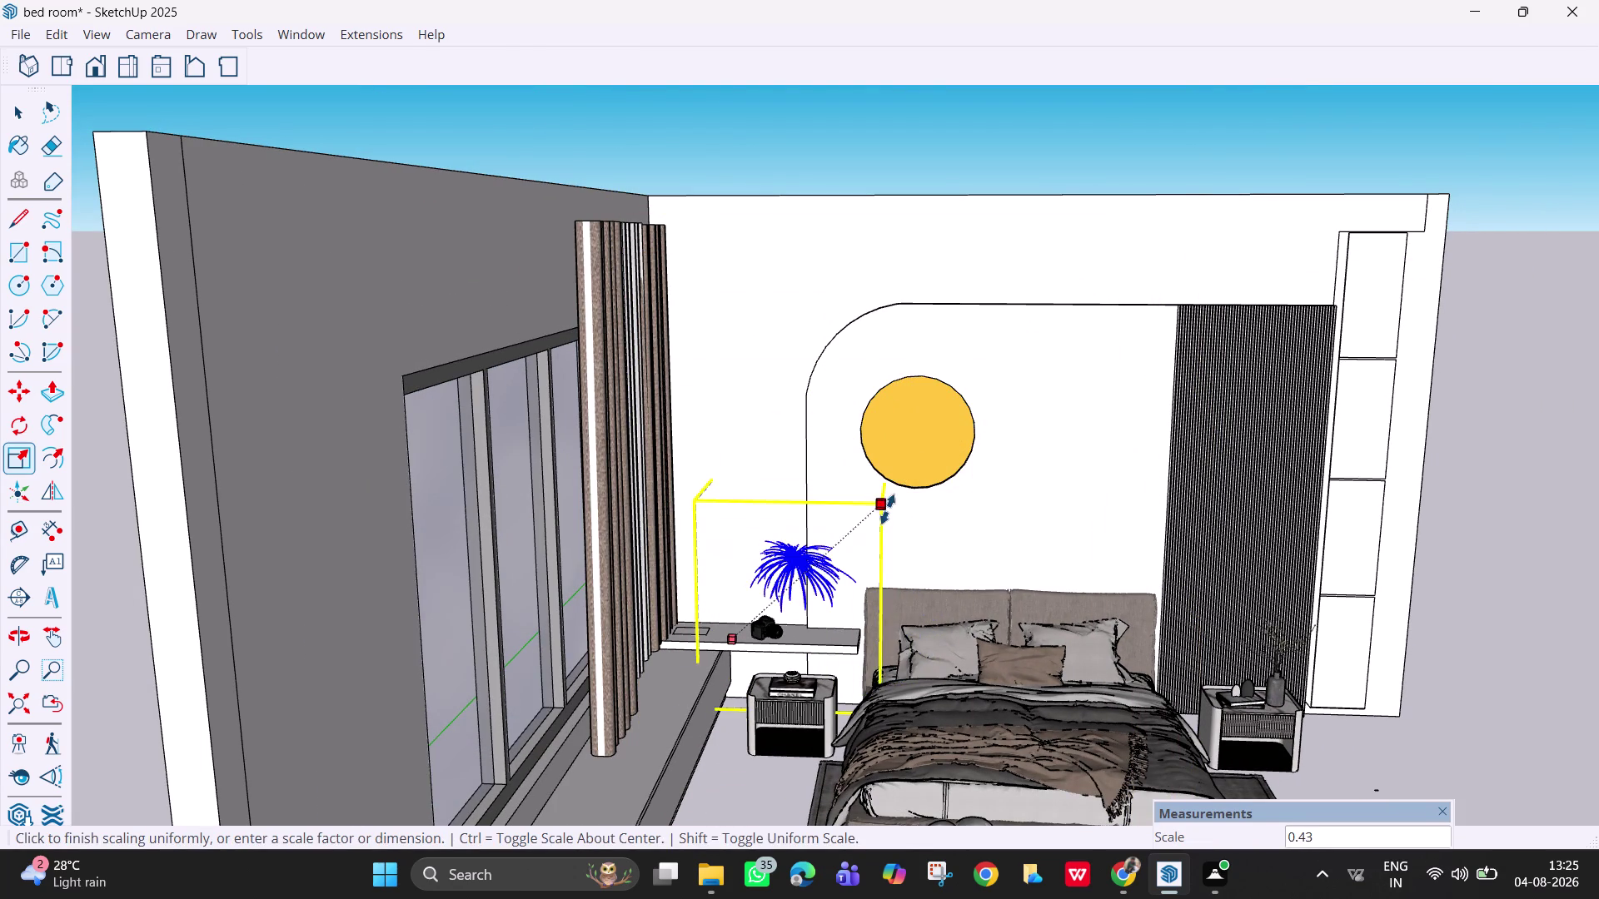
click(955, 469)
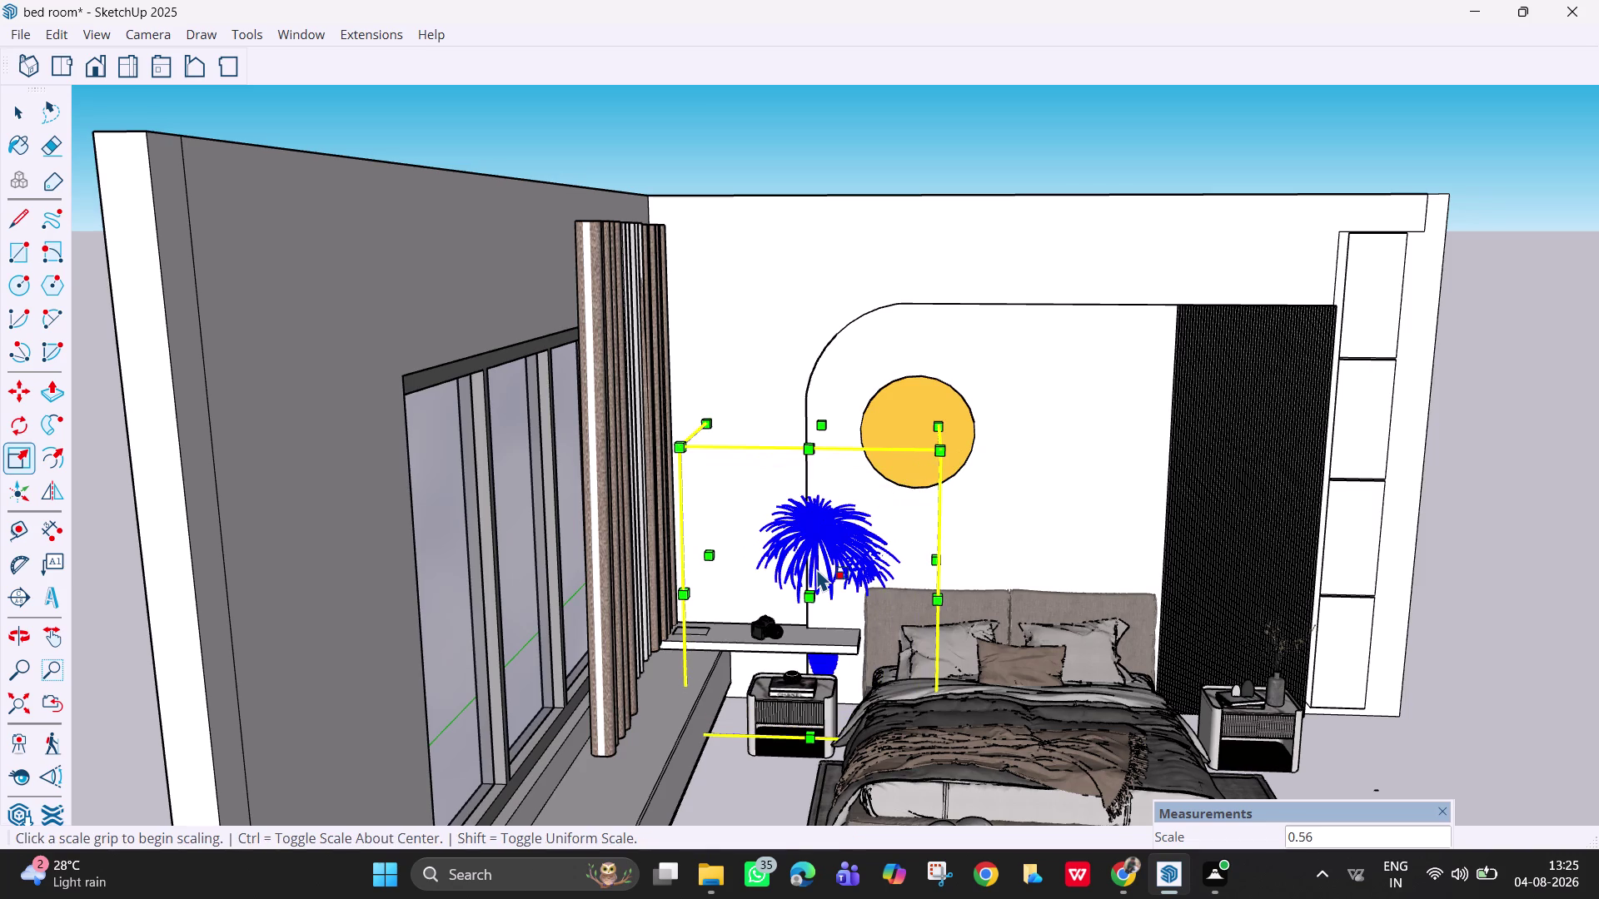
Move the shrunken plant beside the bed.
key(space)
text(m)
click(813, 574)
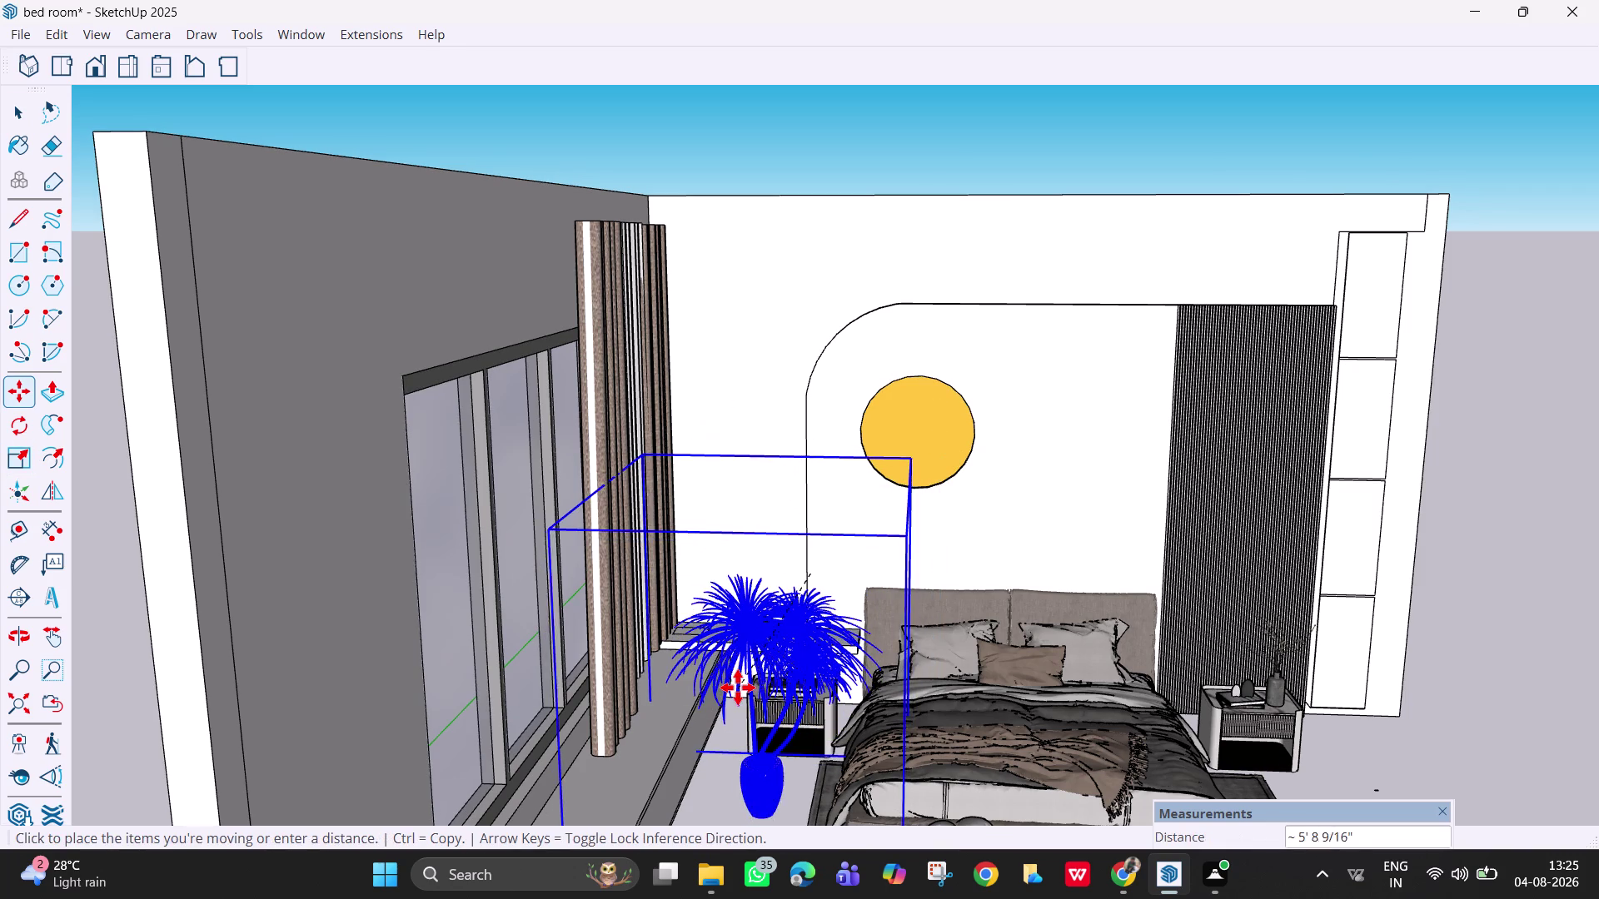
click(722, 686)
key(space)
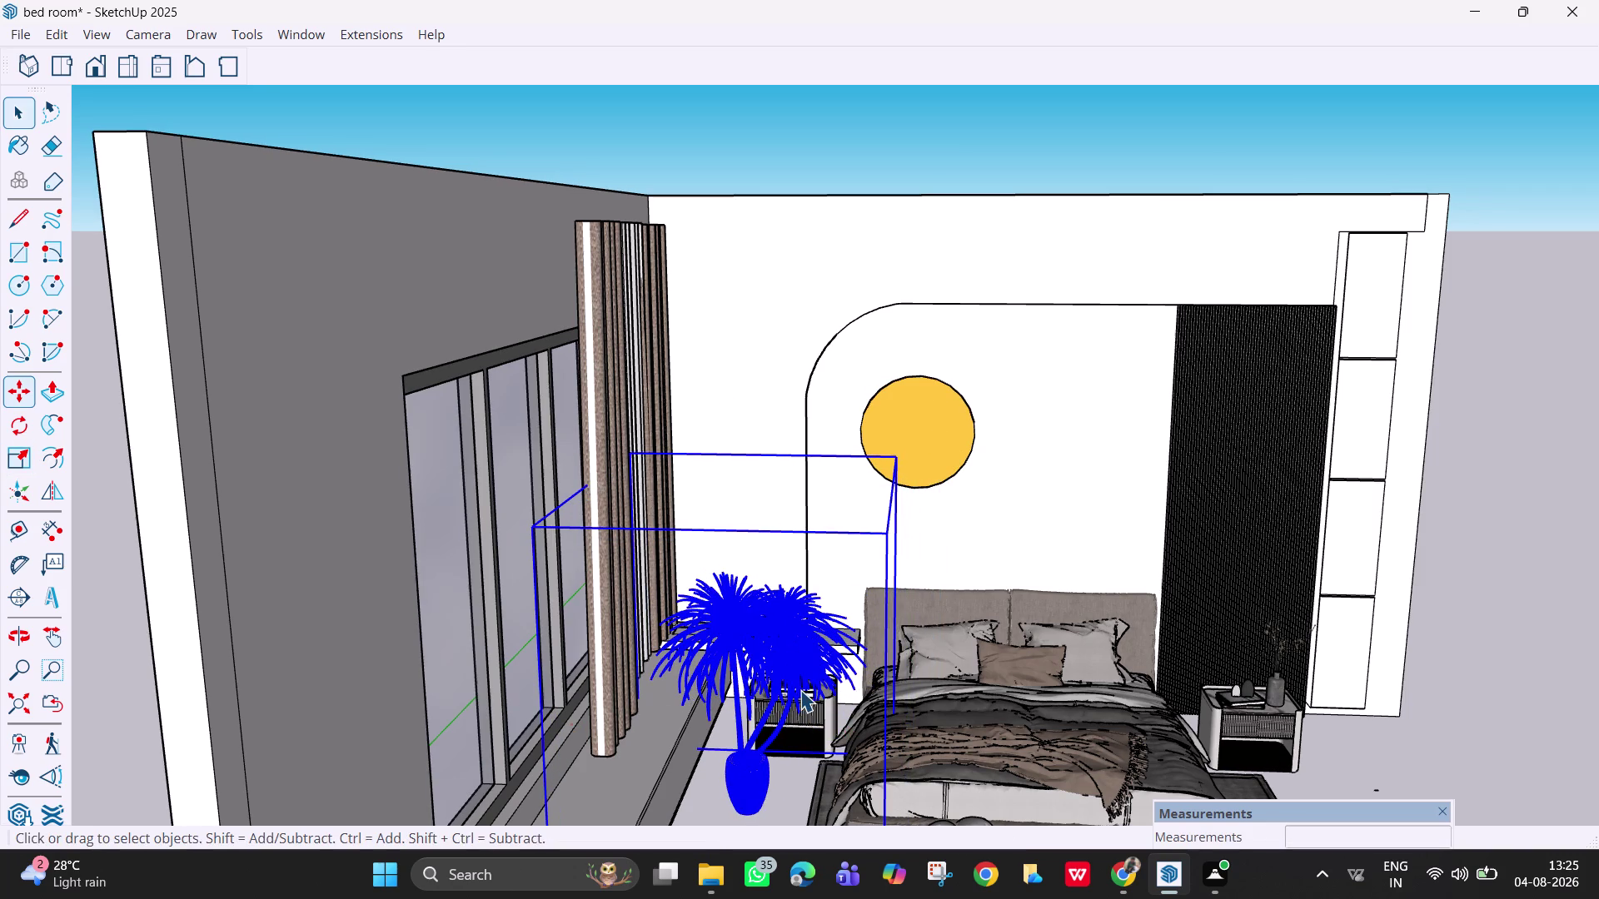
Scale the plant down further to fit between the window ledge and nightstand.
key(s)
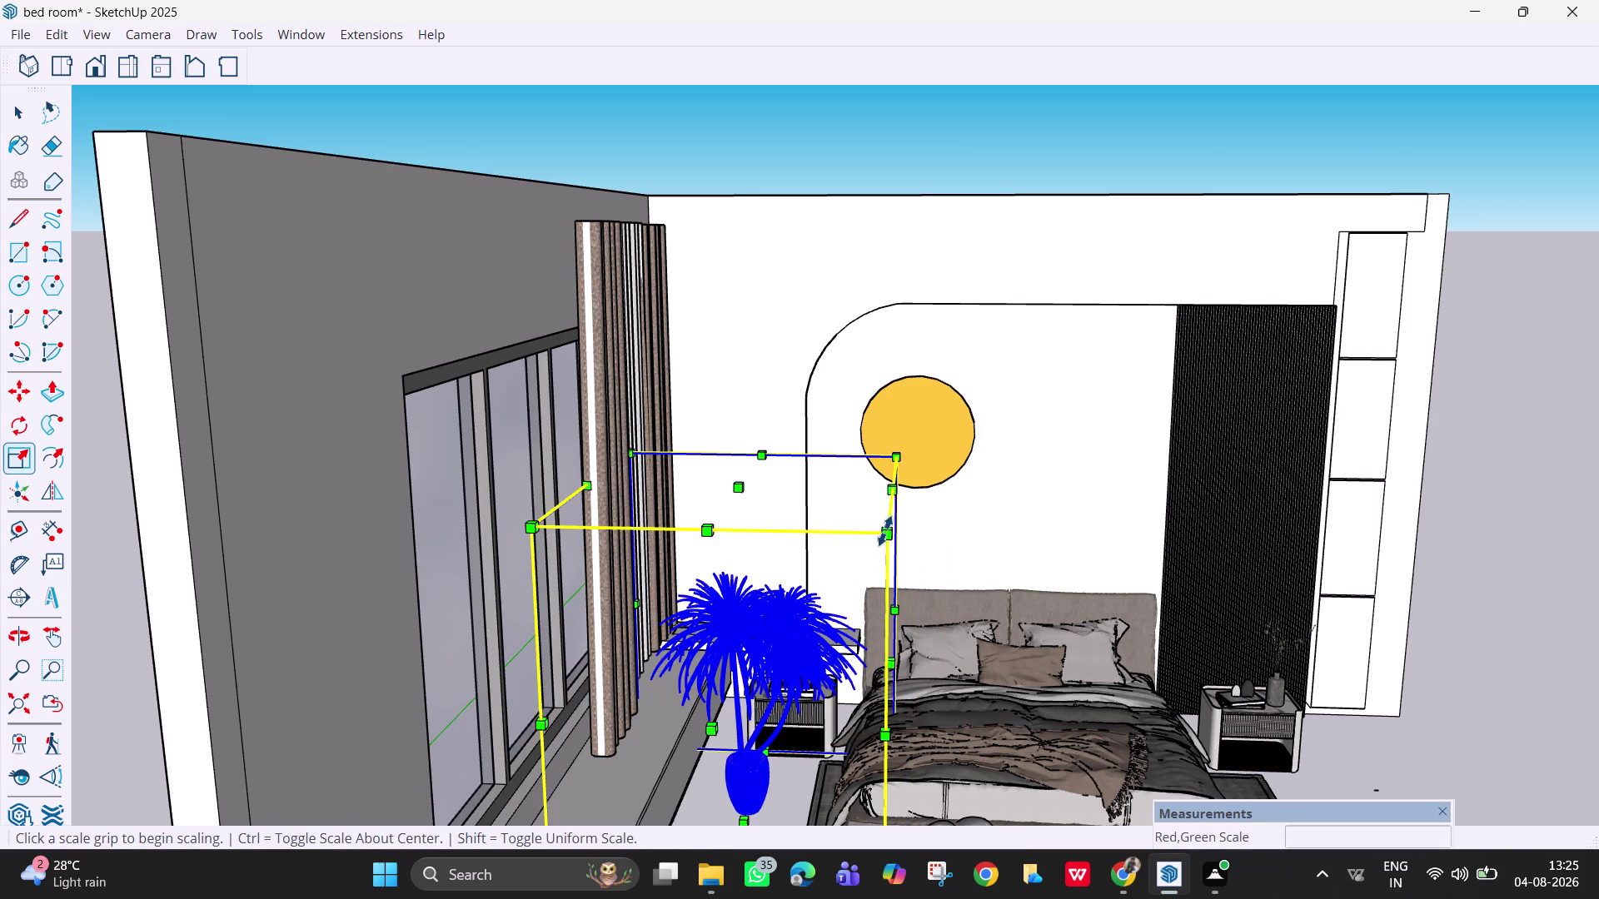
click(887, 538)
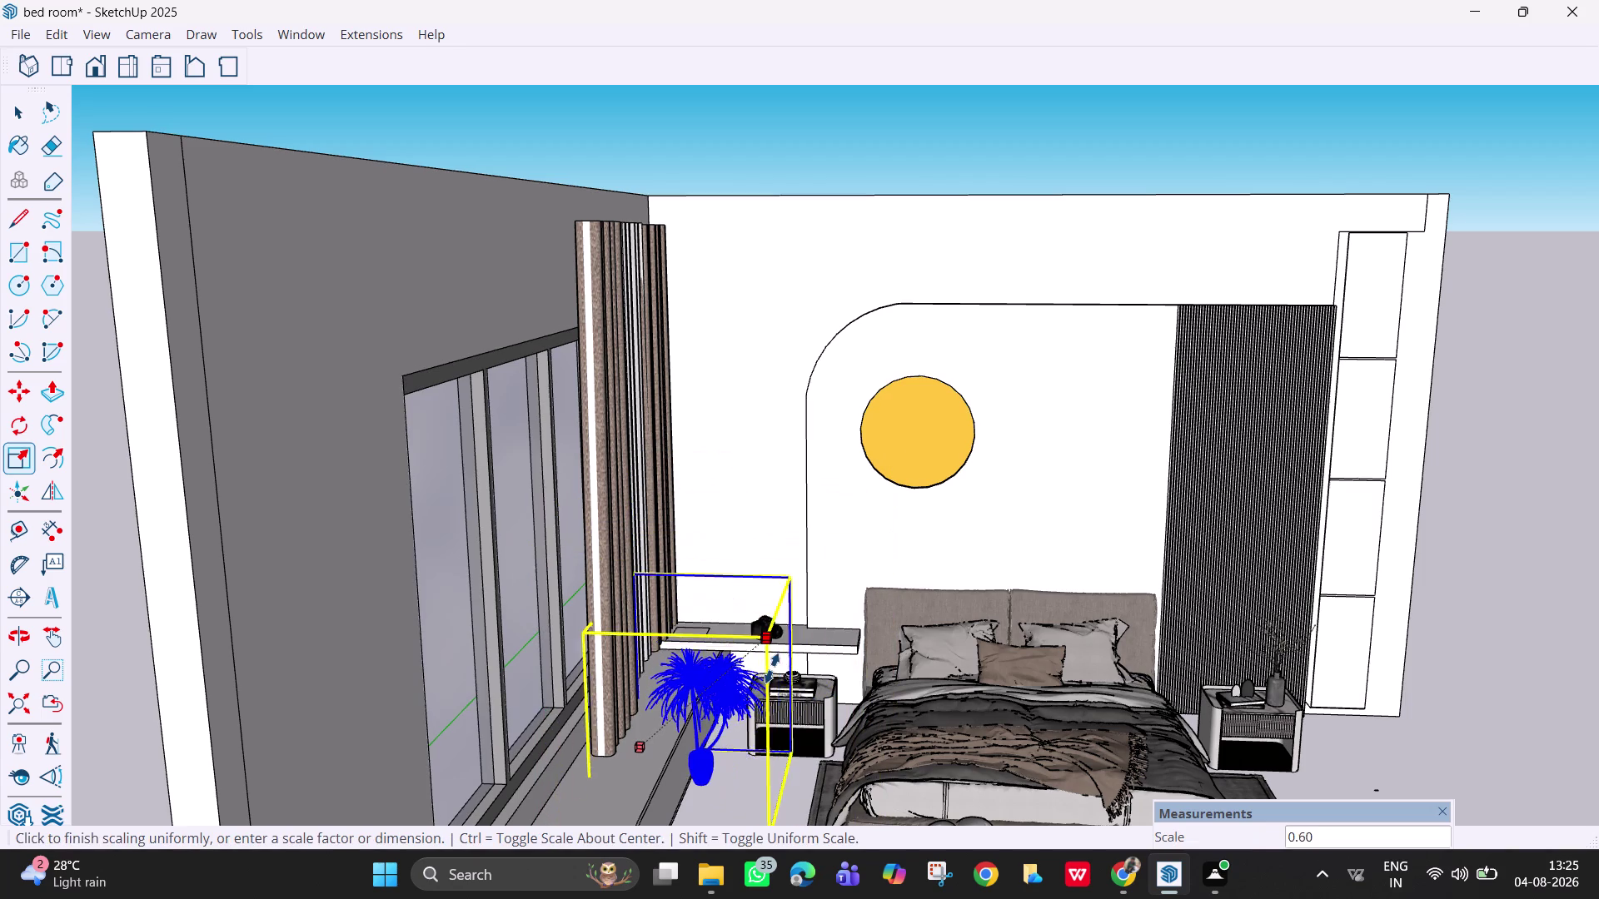
click(801, 630)
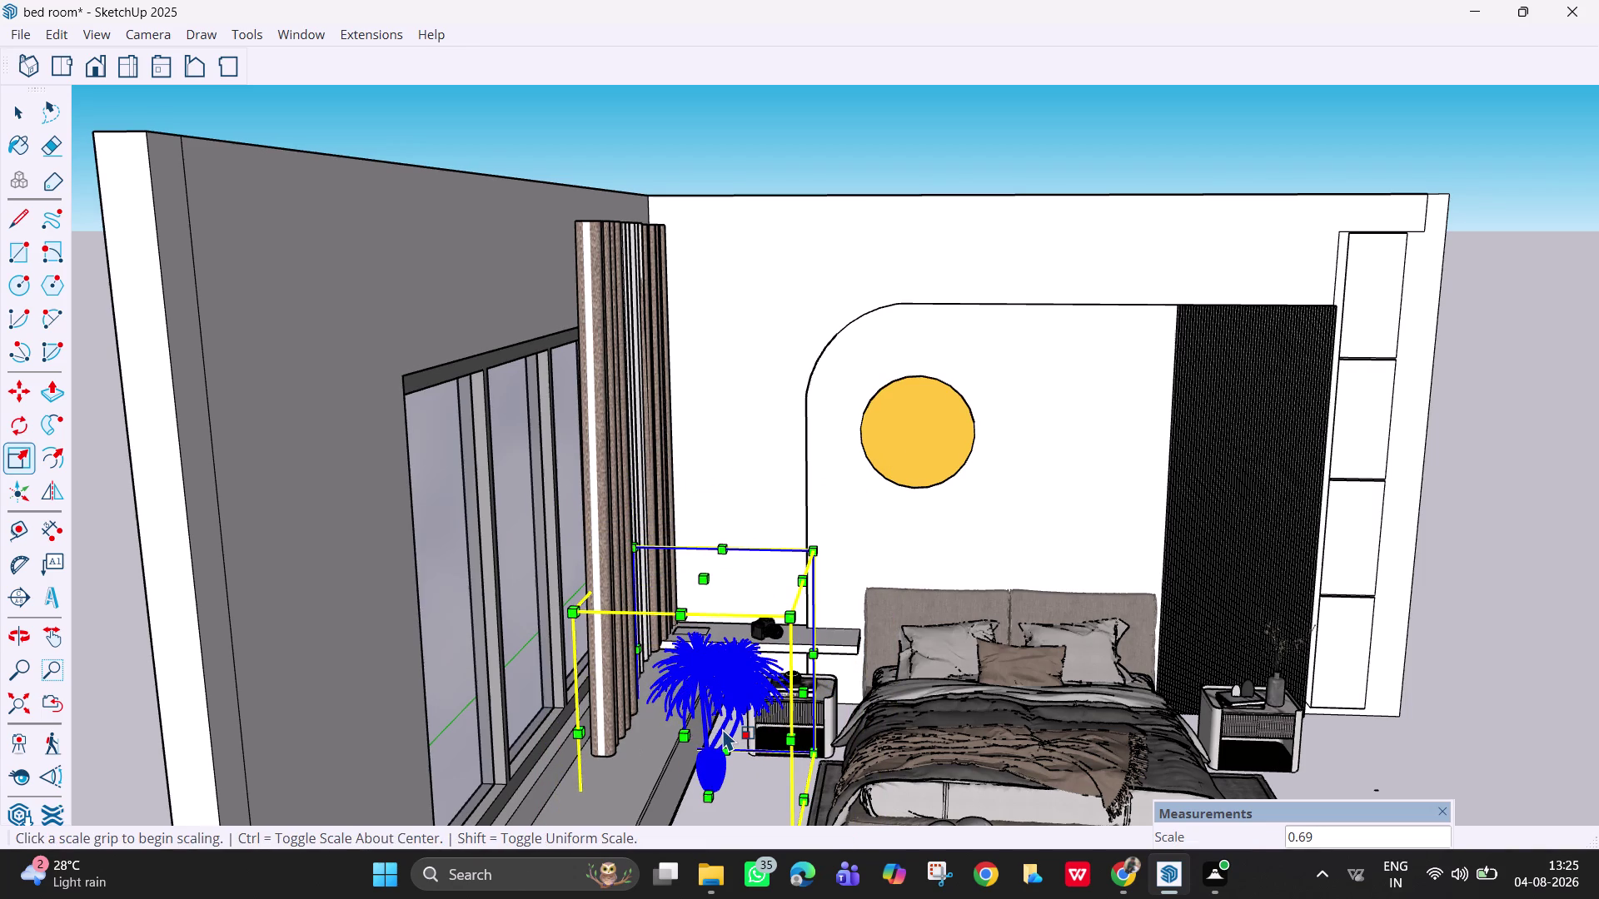
scroll(up, 3)
key(Escape)
text(`)
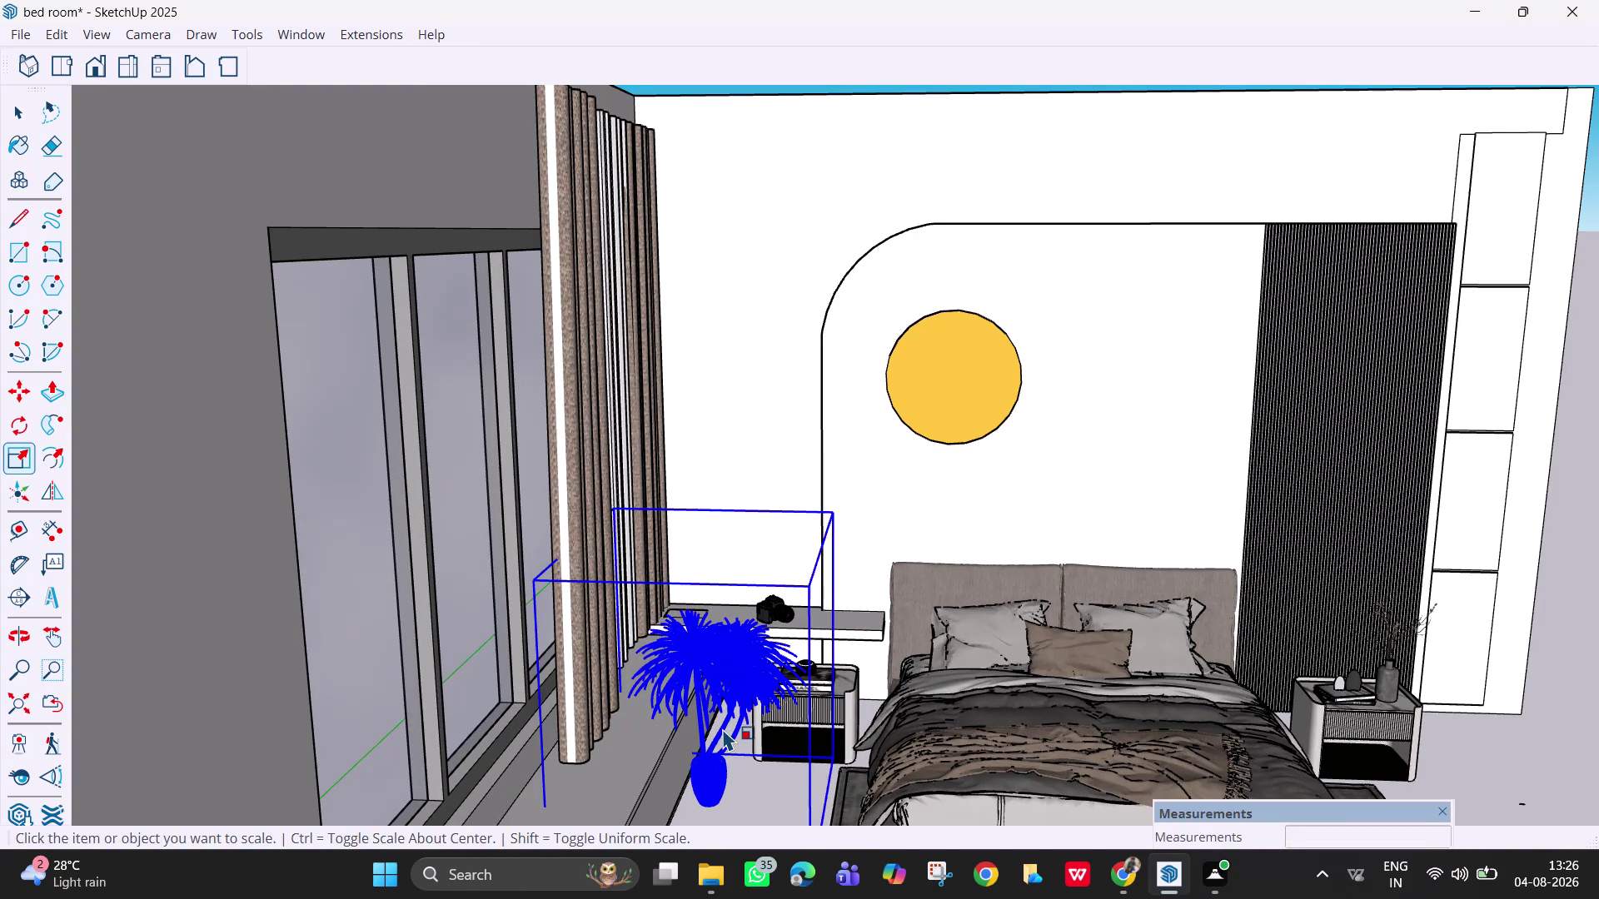
key(space)
Orbit to face the bed, then select and delete the potted plant.
middle_drag(748, 685, 824, 508)
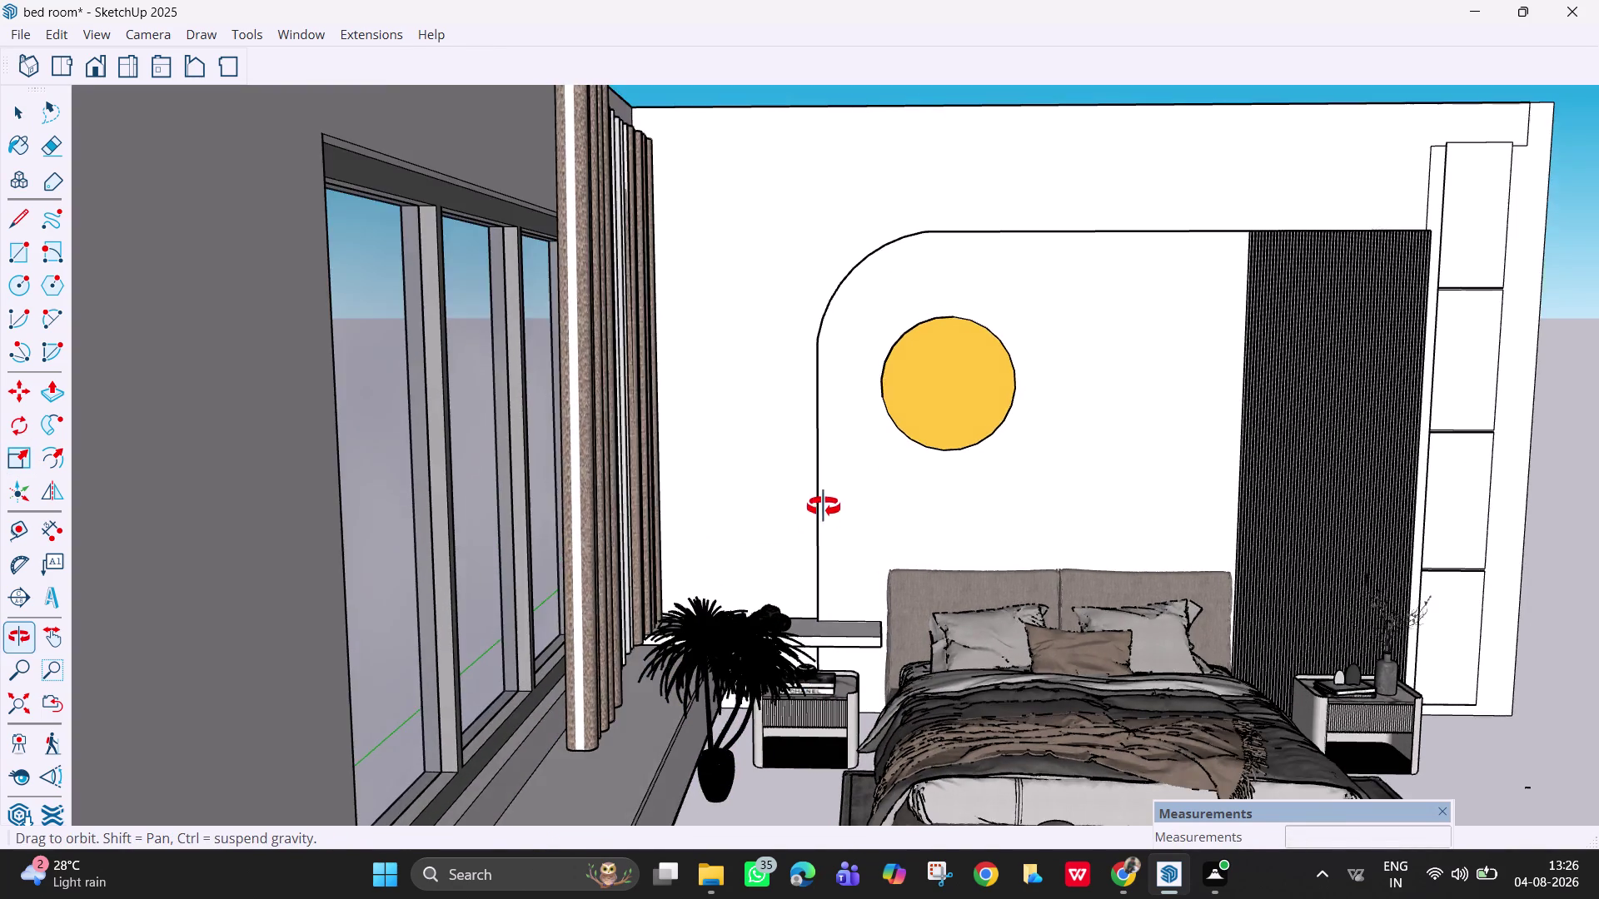
middle_drag(824, 508, 830, 492)
middle_drag(795, 567, 770, 611)
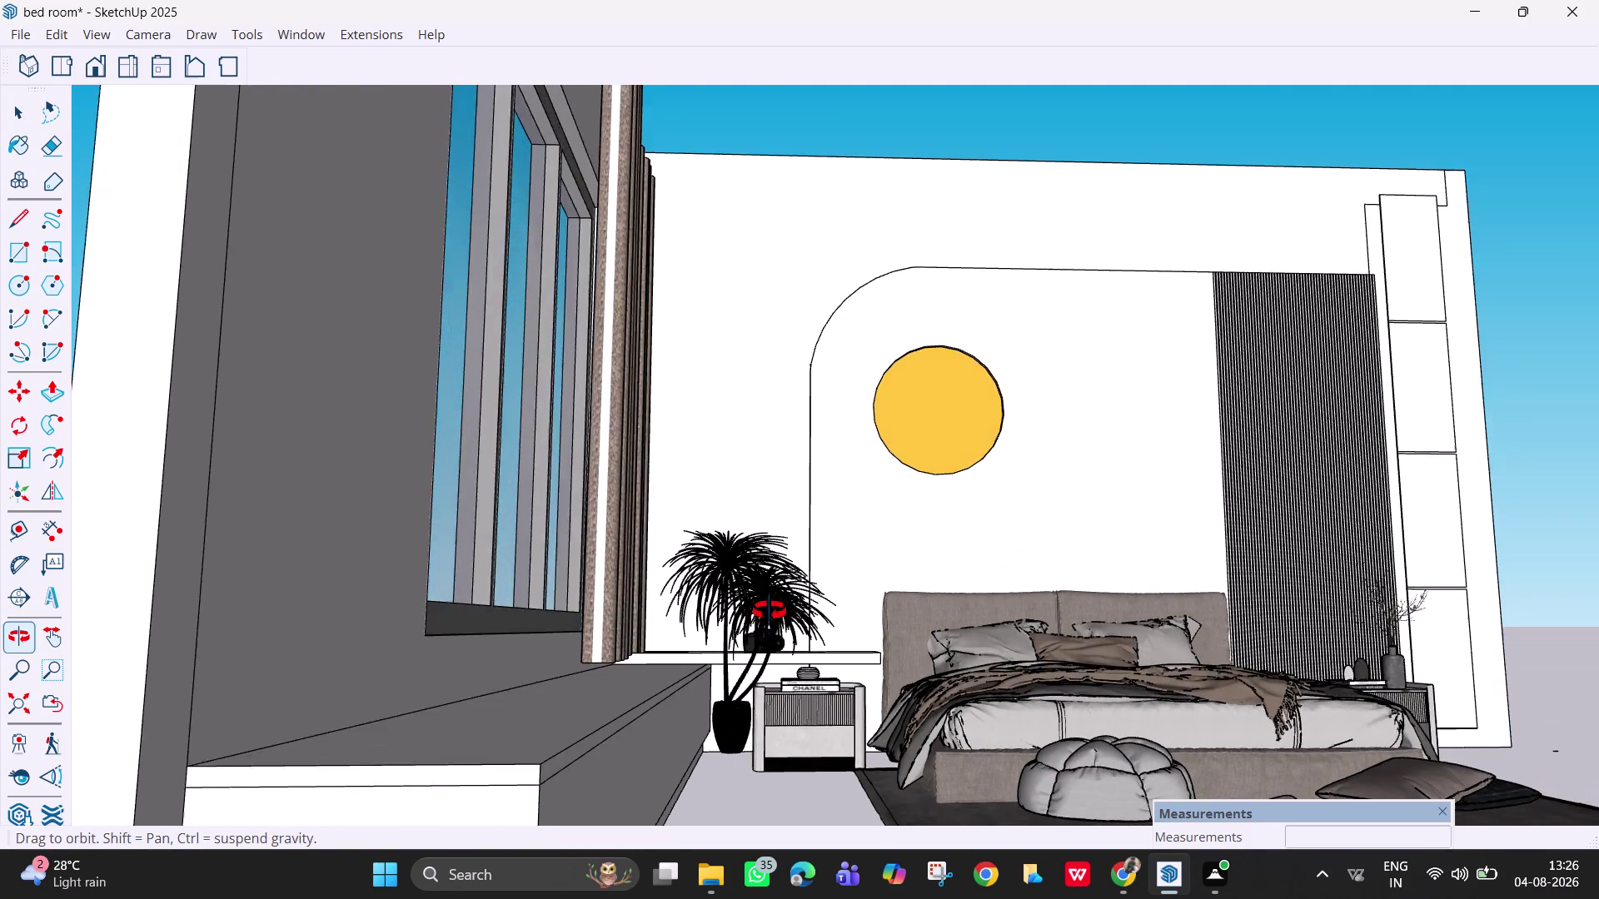
middle_drag(770, 611, 746, 642)
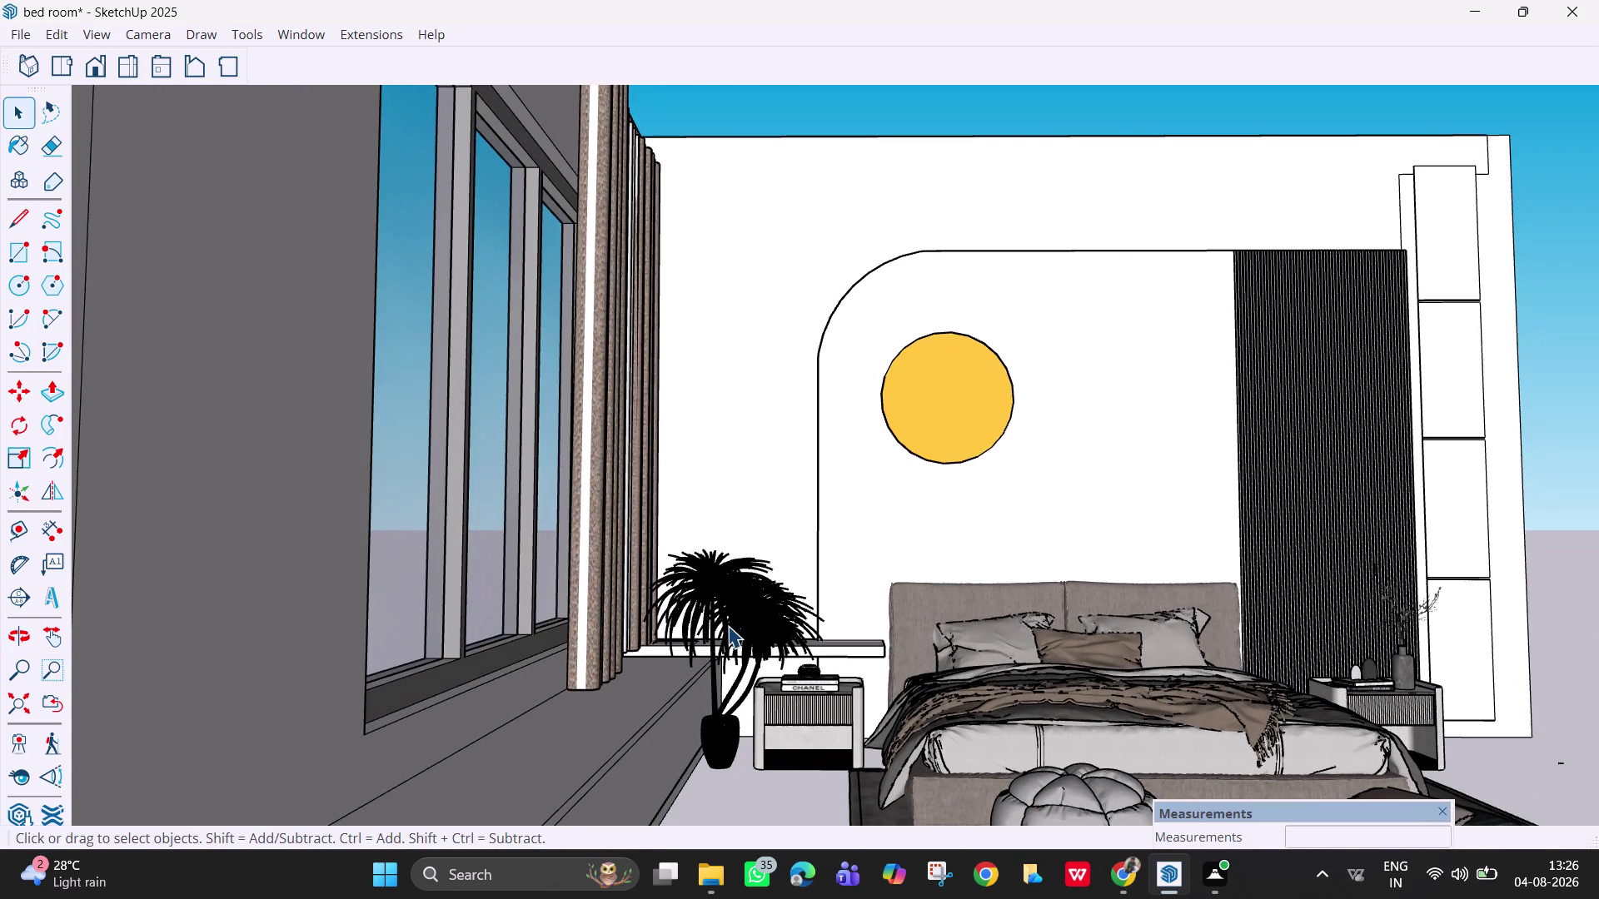
click(728, 626)
key(Delete)
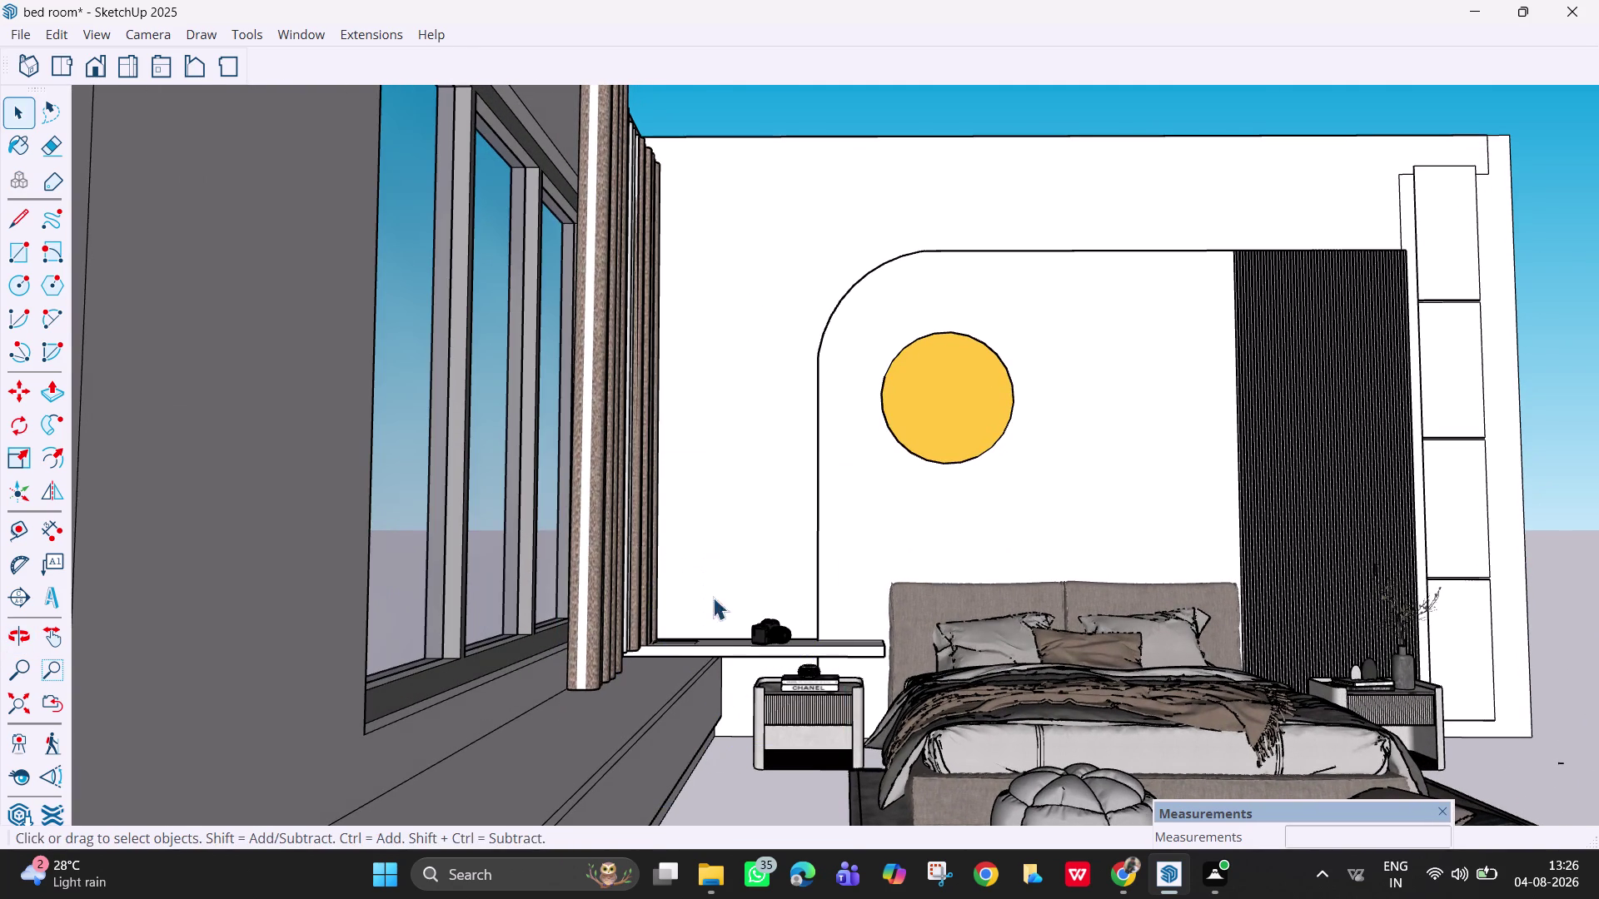
click(299, 34)
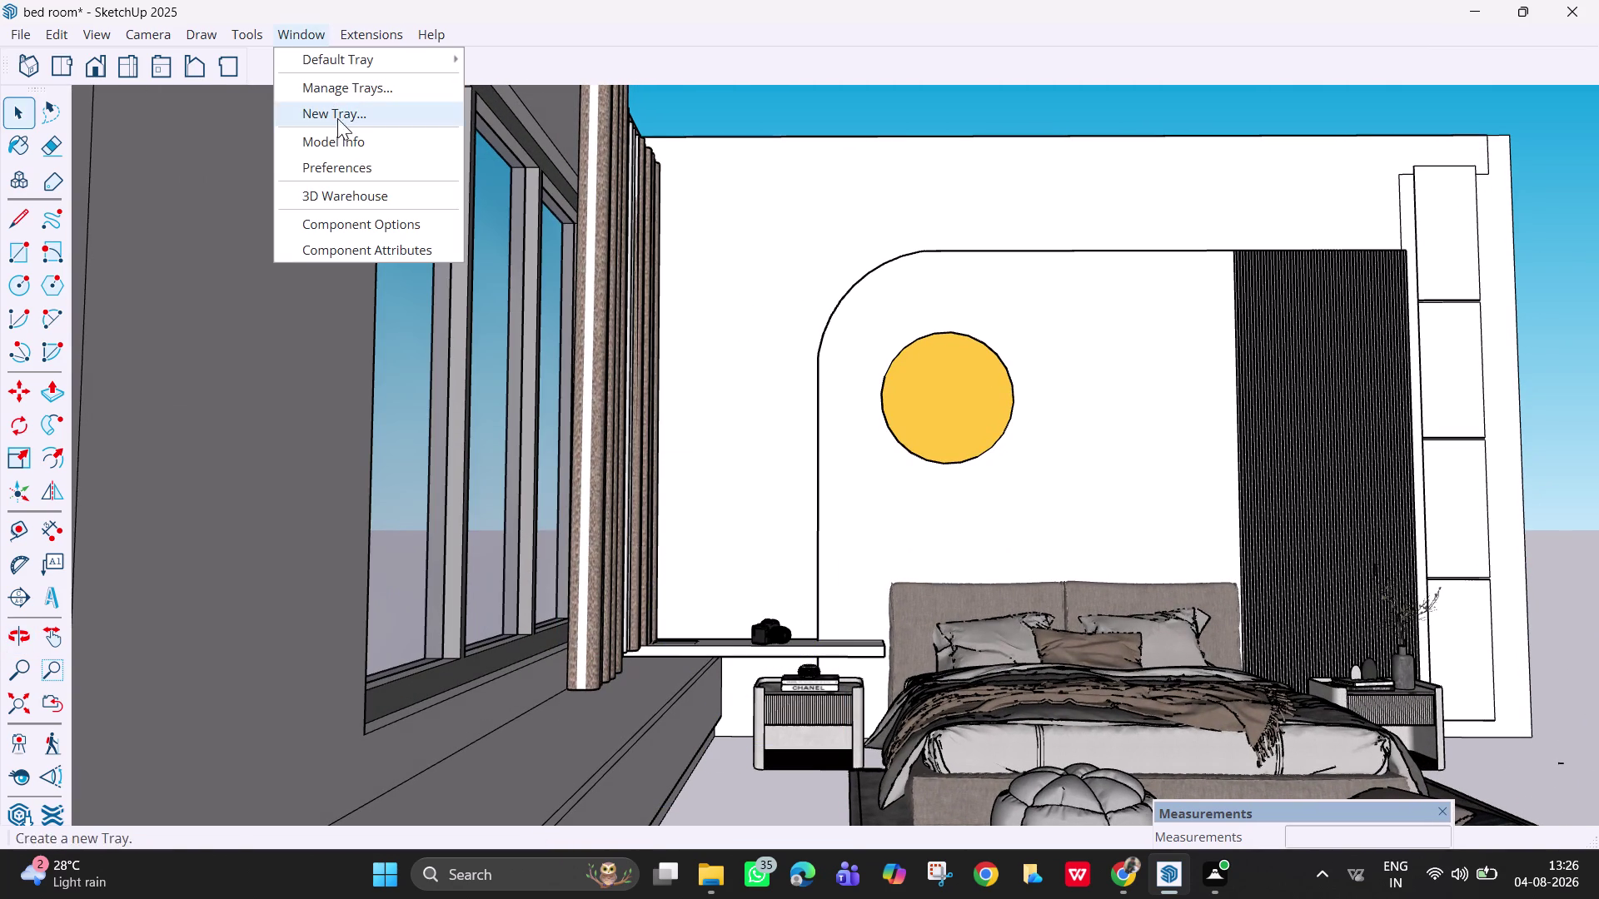
Open 3D Warehouse and search for 'leafy plants', bringing up 44 models.
click(370, 207)
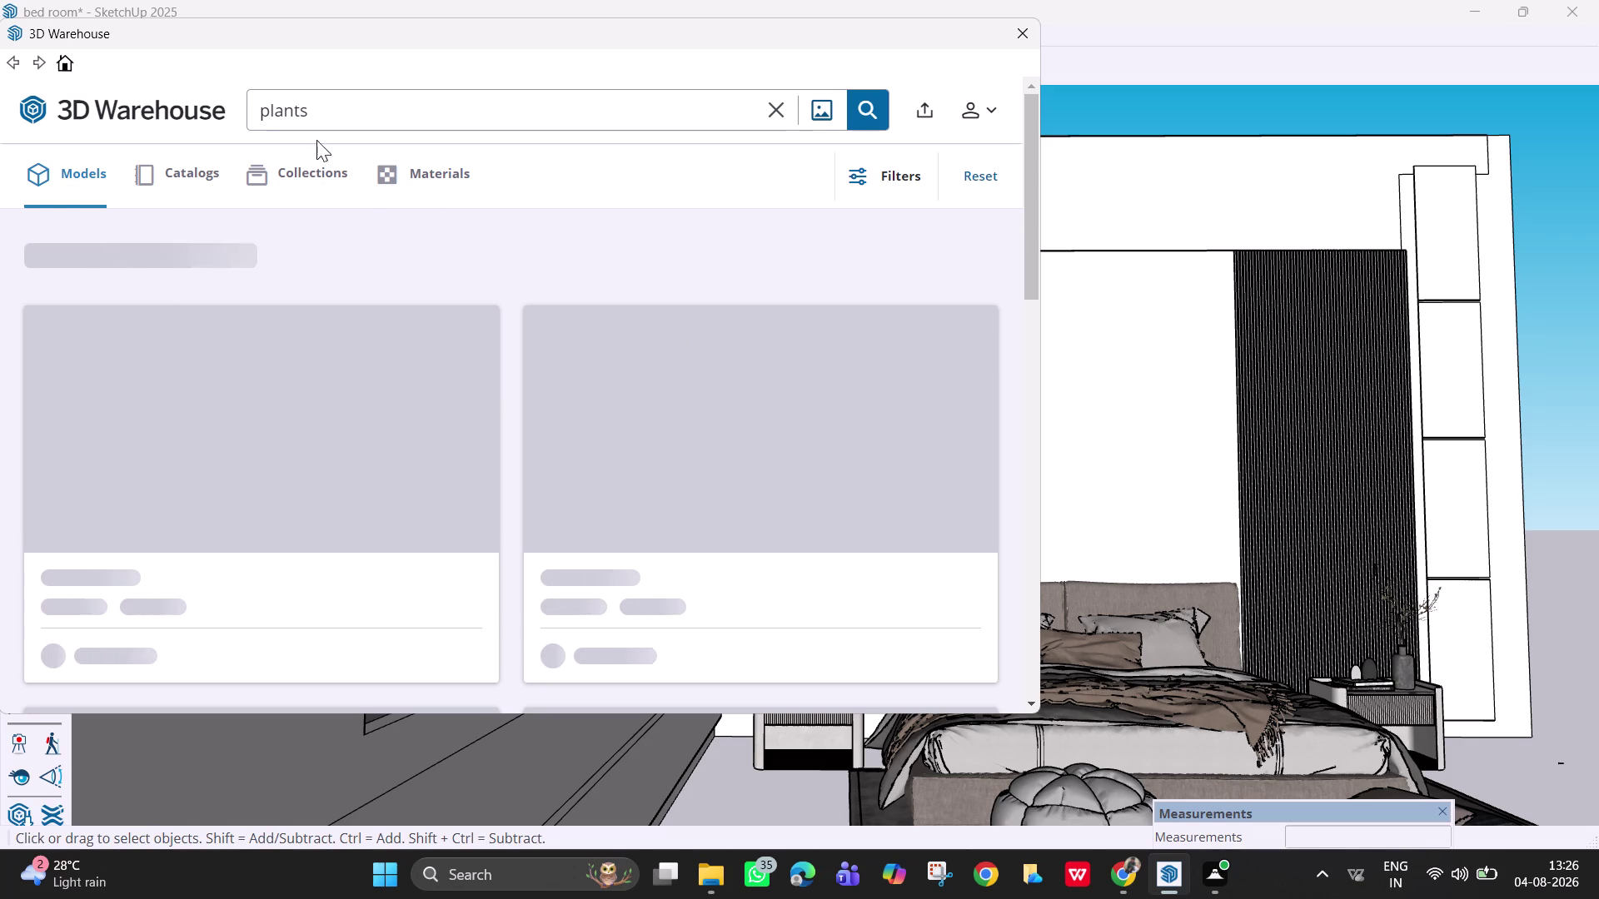
click(324, 120)
drag(317, 120, 239, 117)
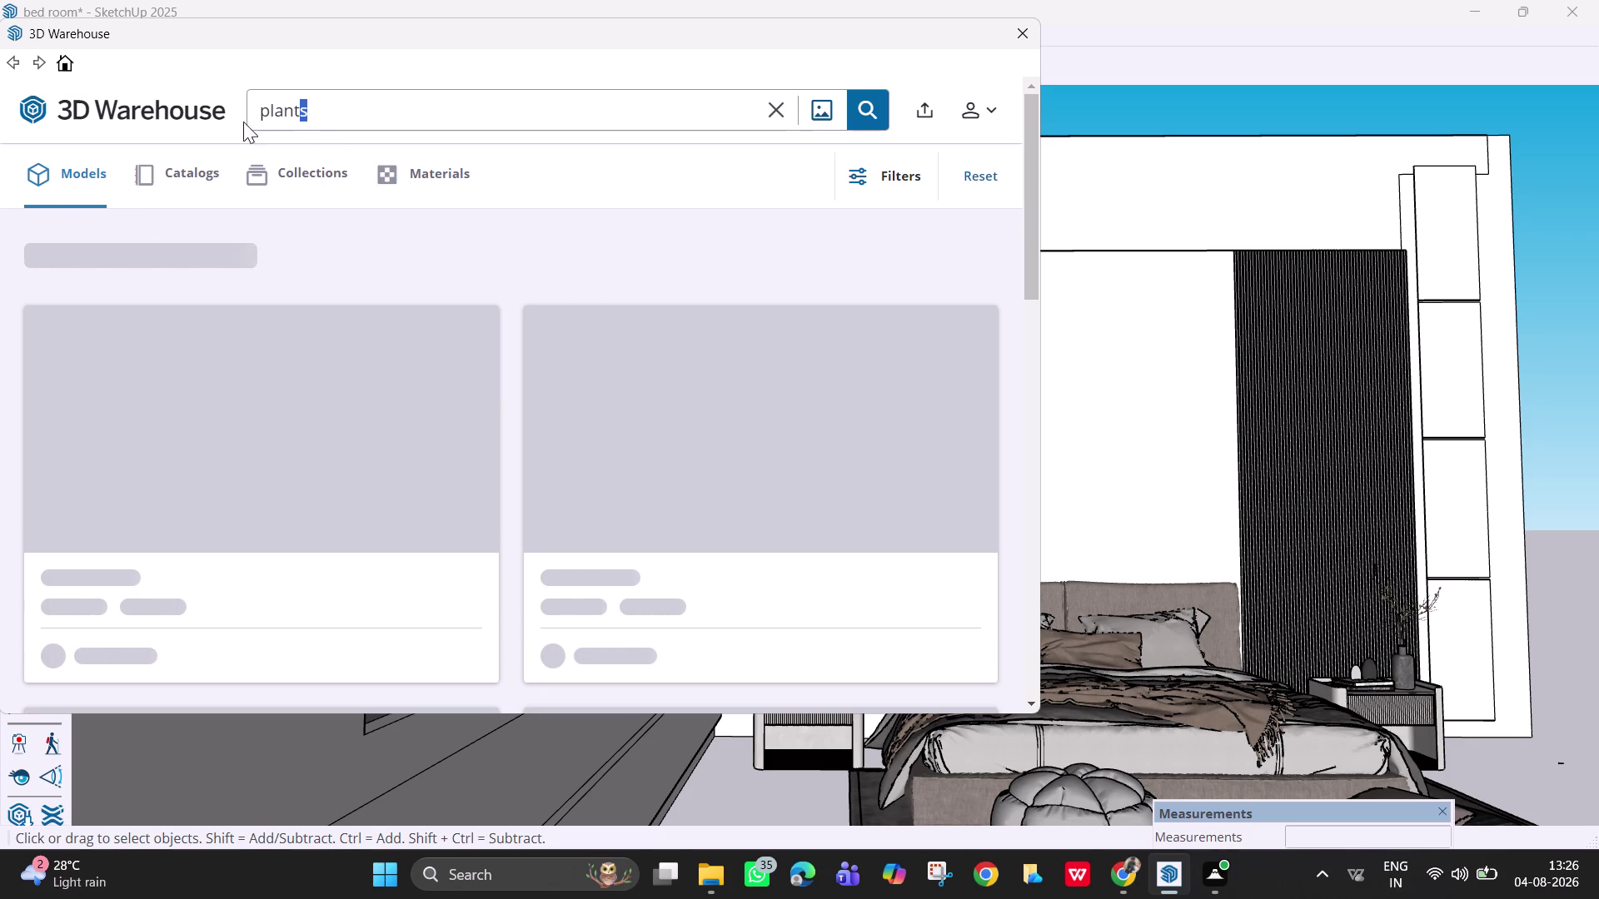
click(263, 114)
click(257, 111)
text(lea)
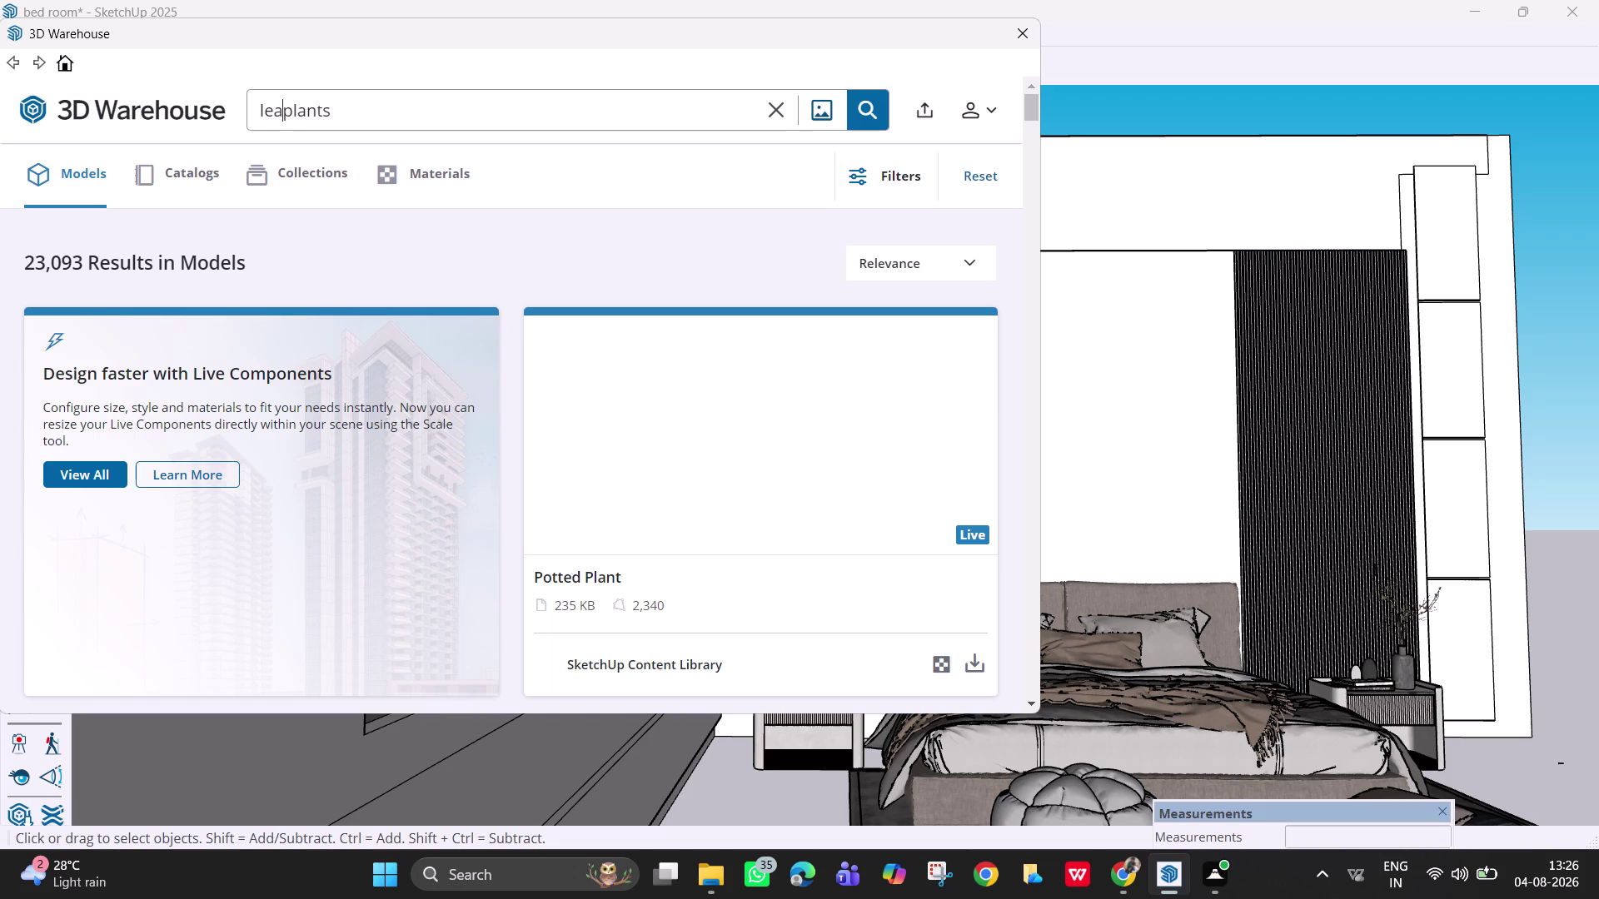
key(f)
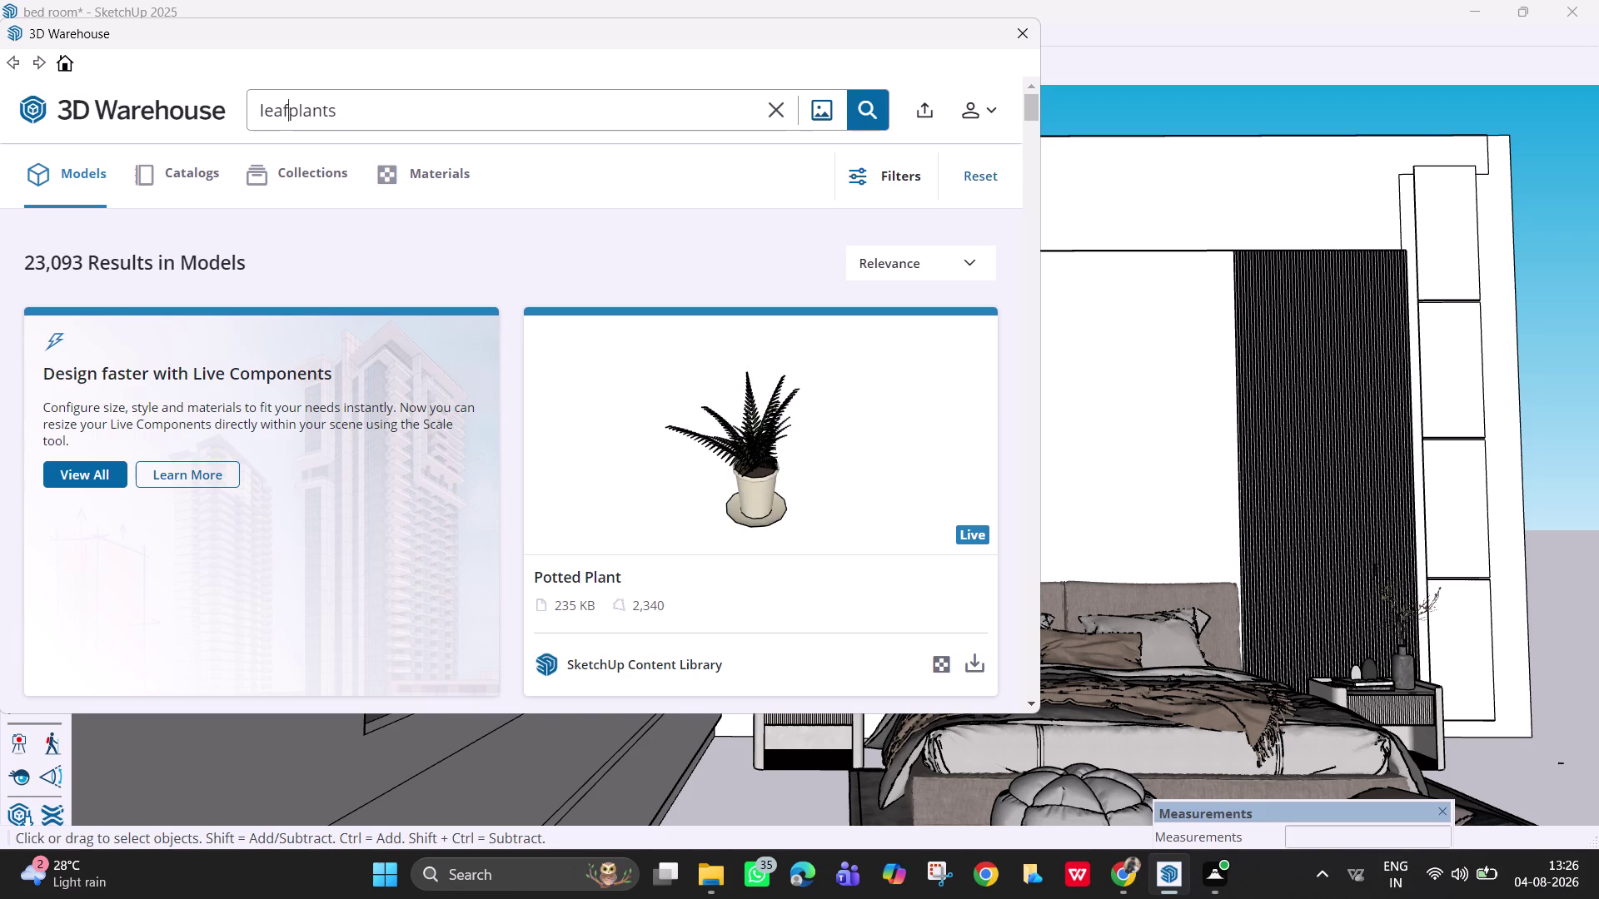
key(space)
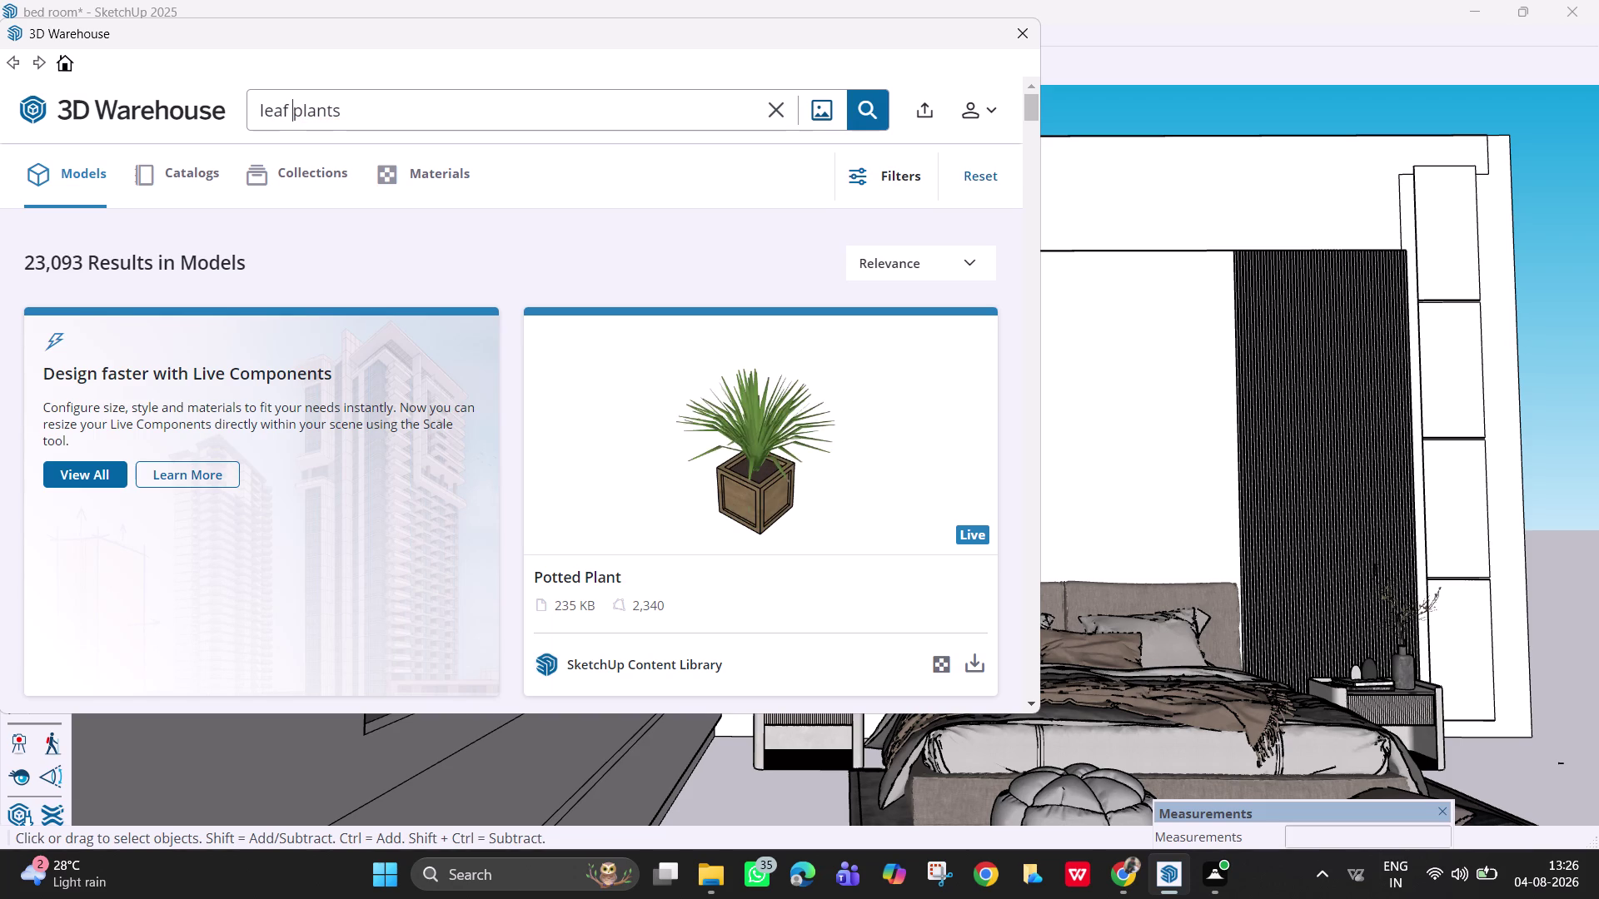
key(BackSpace)
text(y)
key(space)
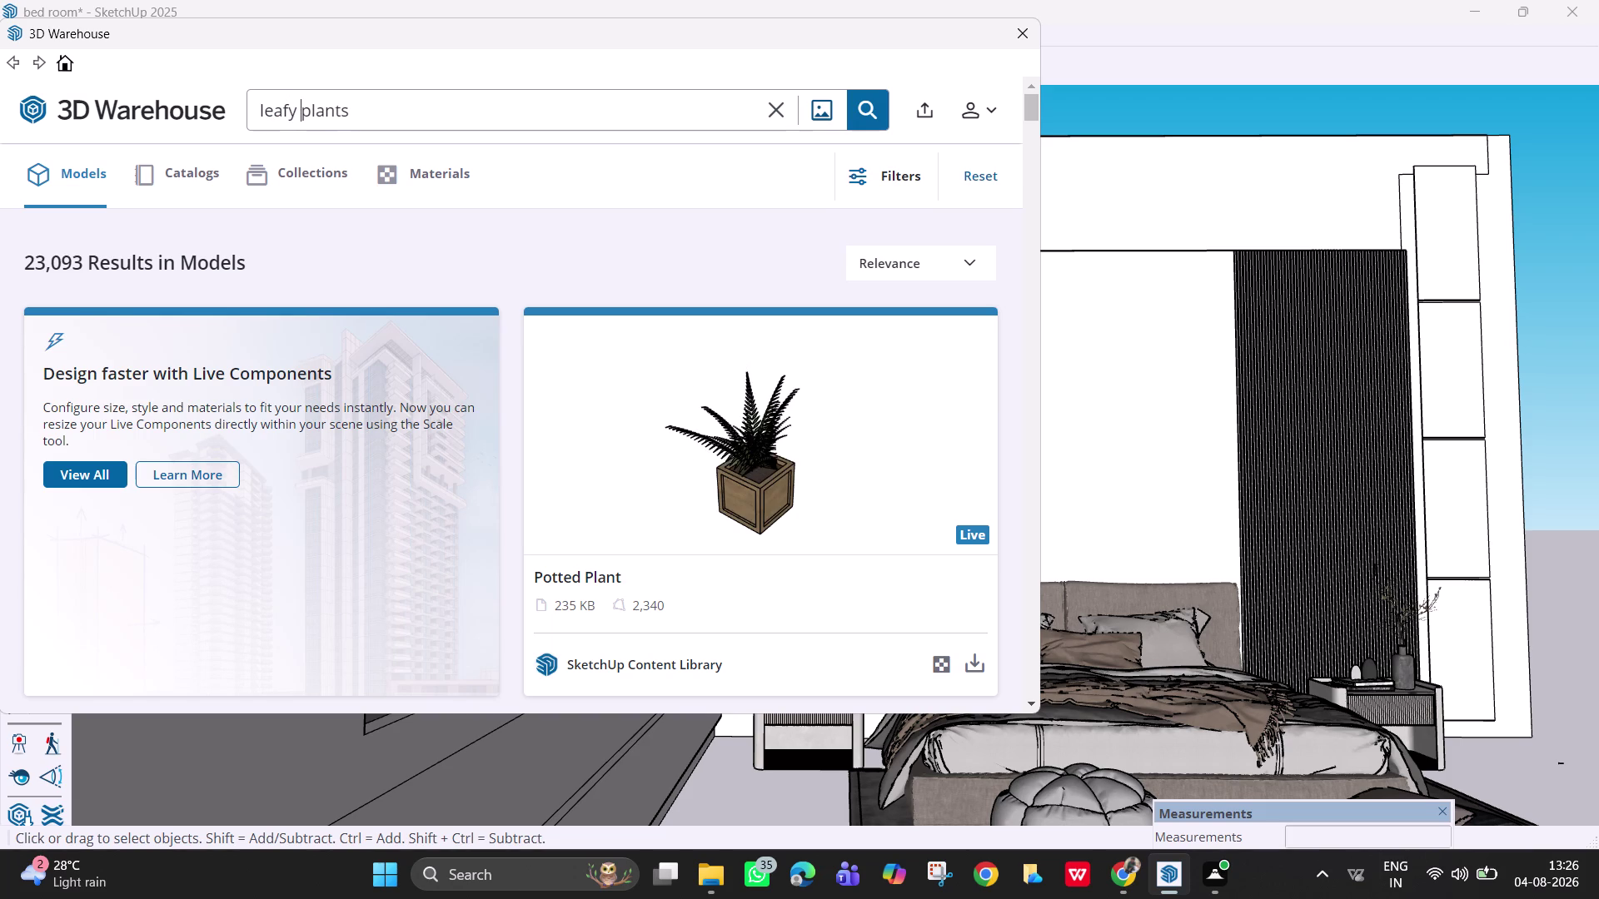
key(Return)
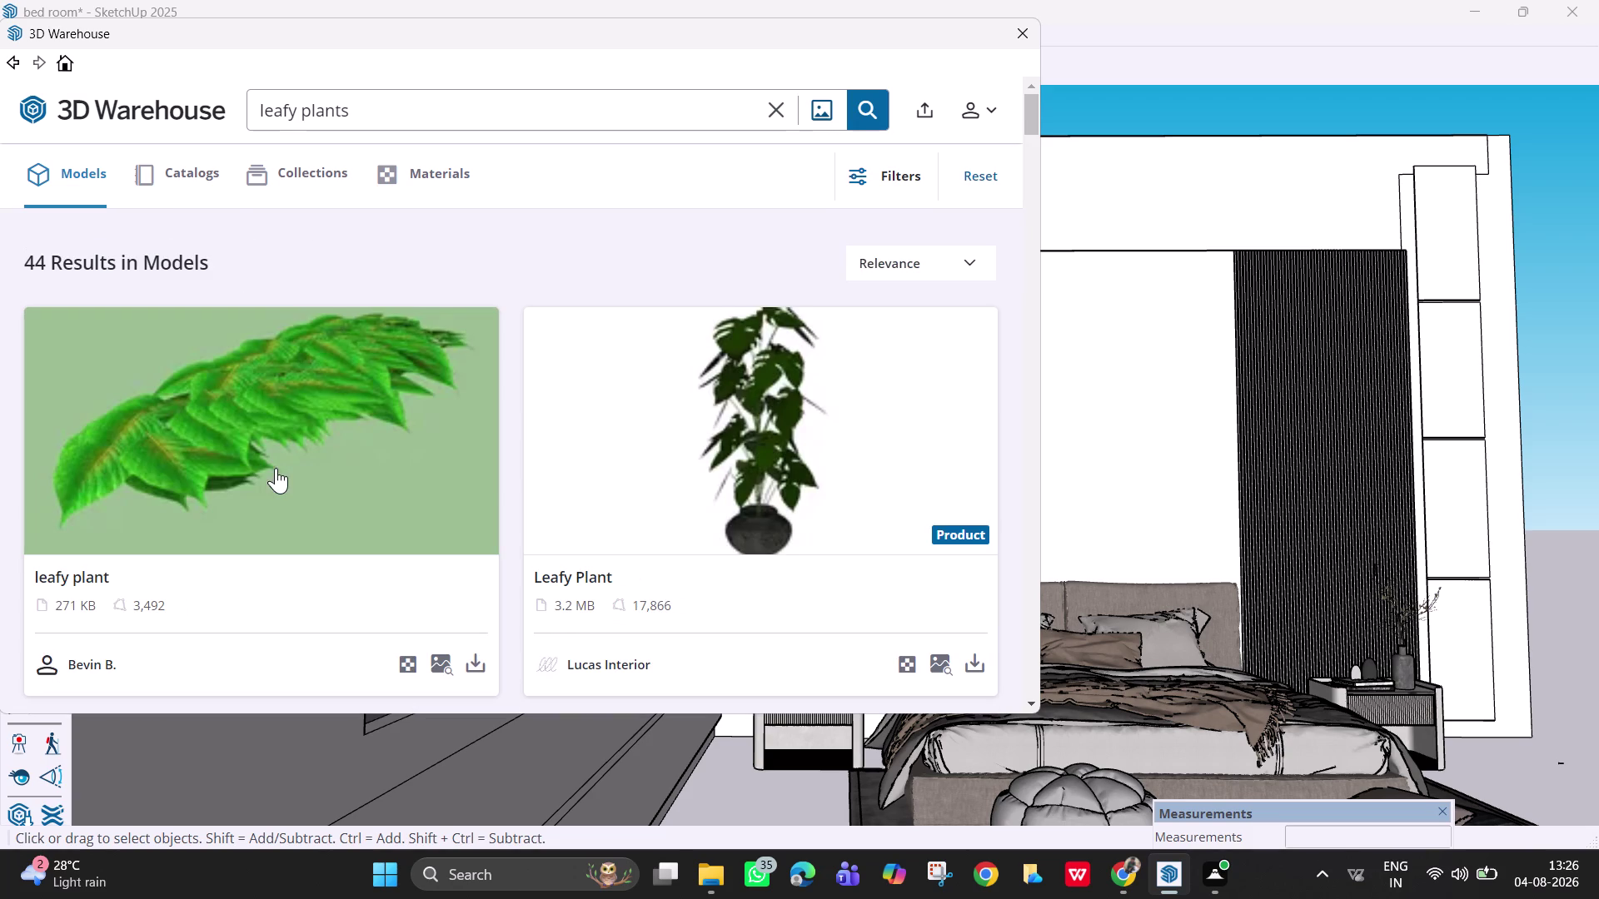
scroll(down, 3)
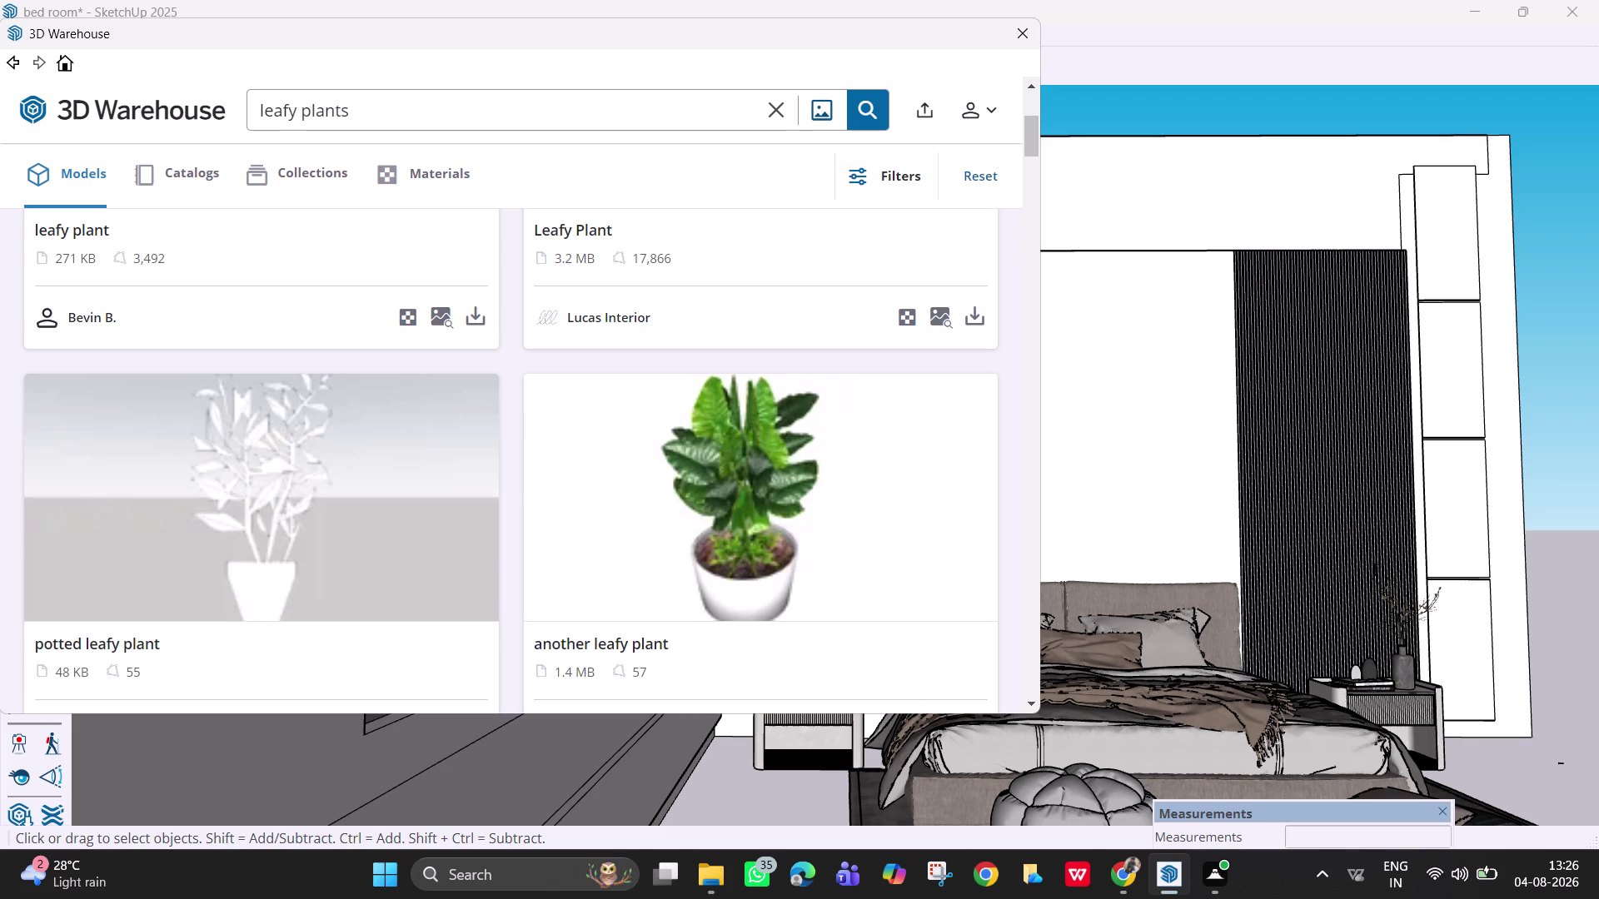
Remove 'leafy' from the 3D Warehouse search to rerun a plain 'plants' search.
click(299, 113)
key(BackSpace)
key(BackSpace)
key(BackSpace)
drag(860, 113, 860, 105)
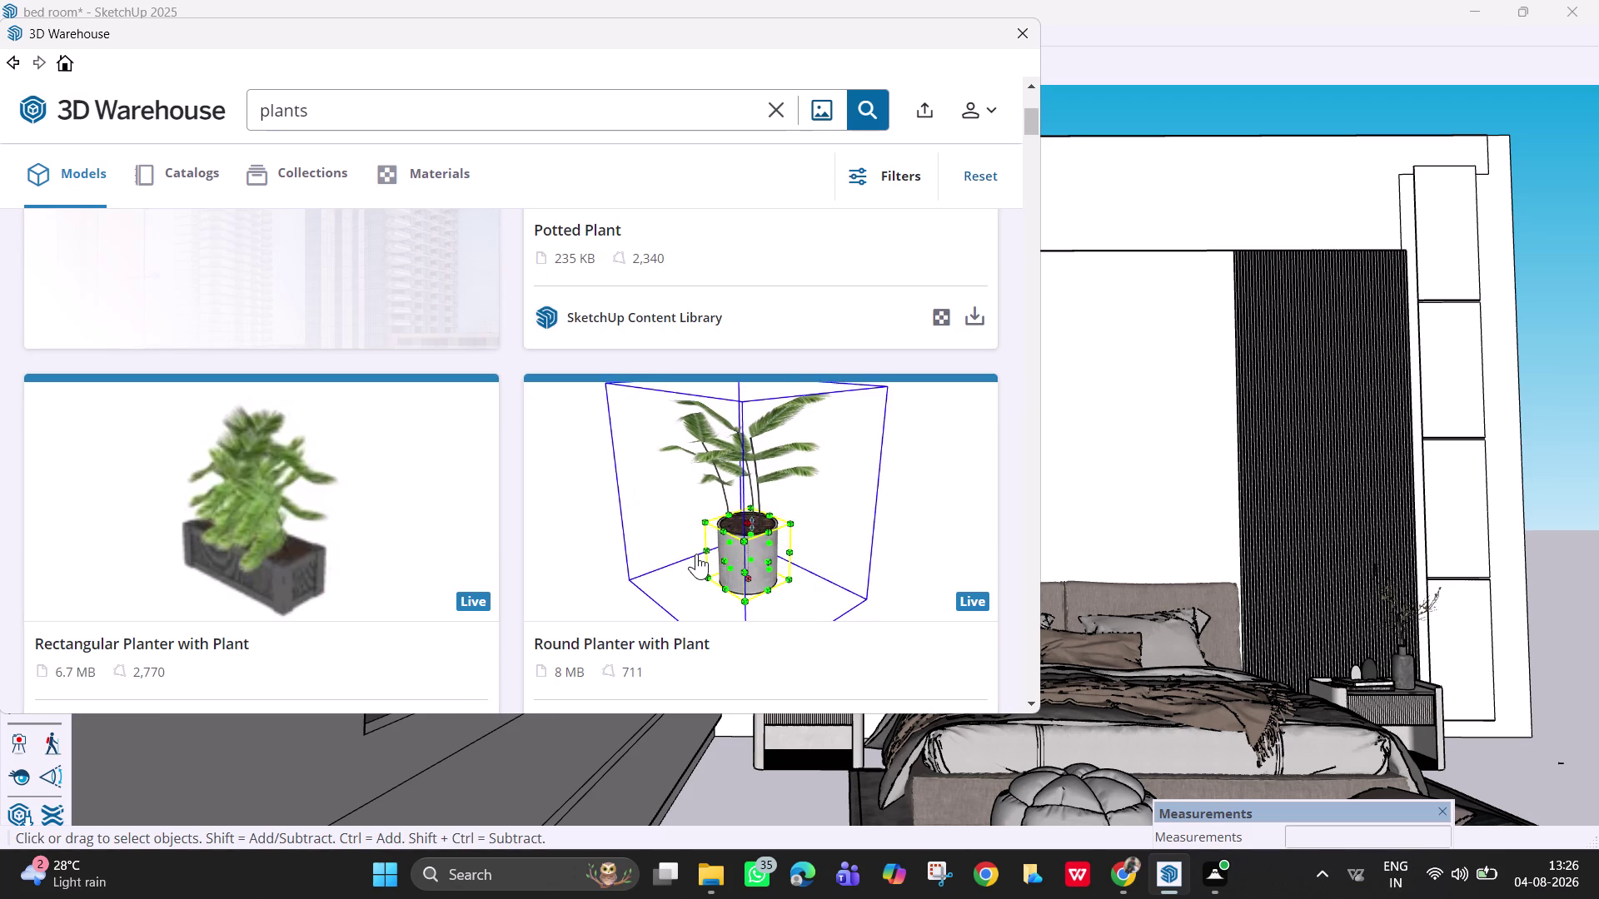
Download the 3 MB tall plant in a white pot and load it into the model.
scroll(down, 3)
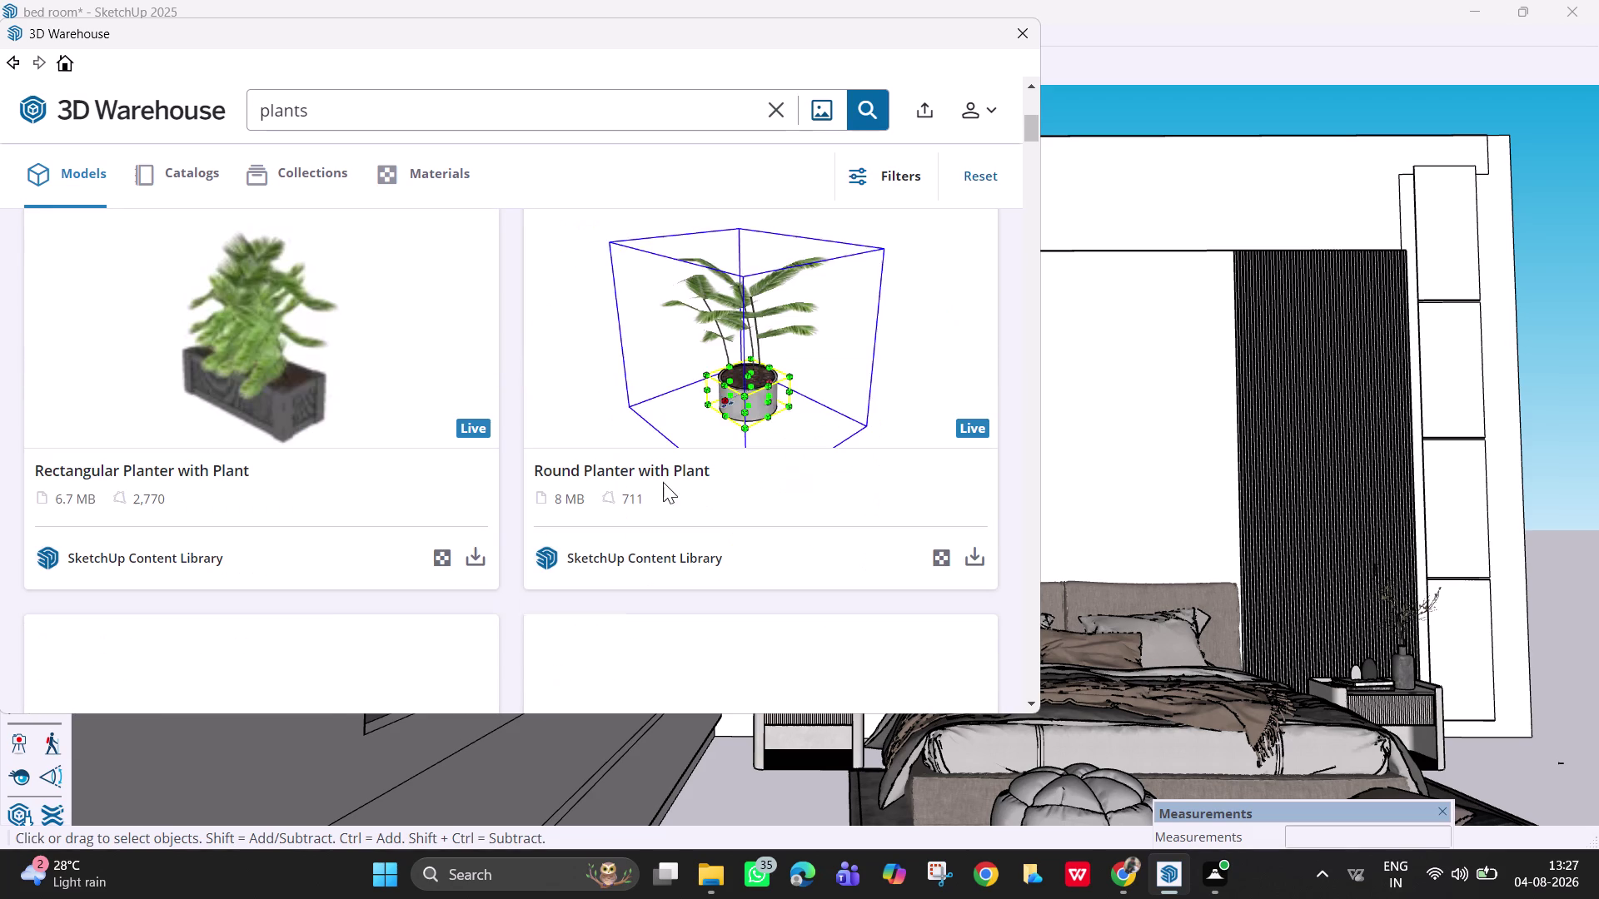
scroll(down, 3)
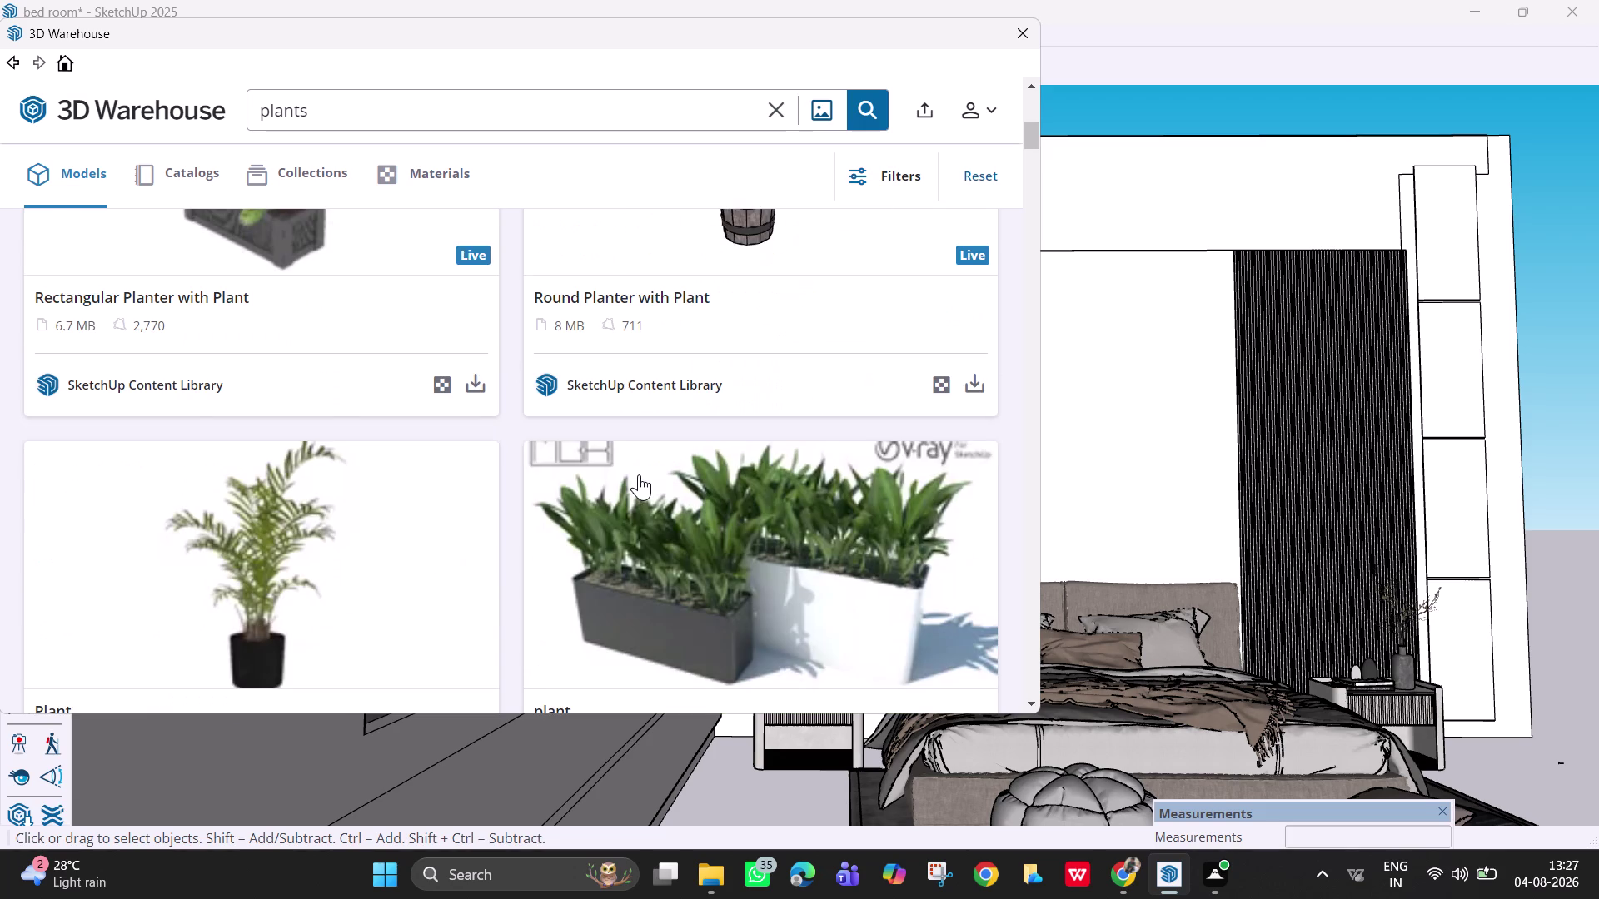
scroll(down, 3)
scroll(up, 3)
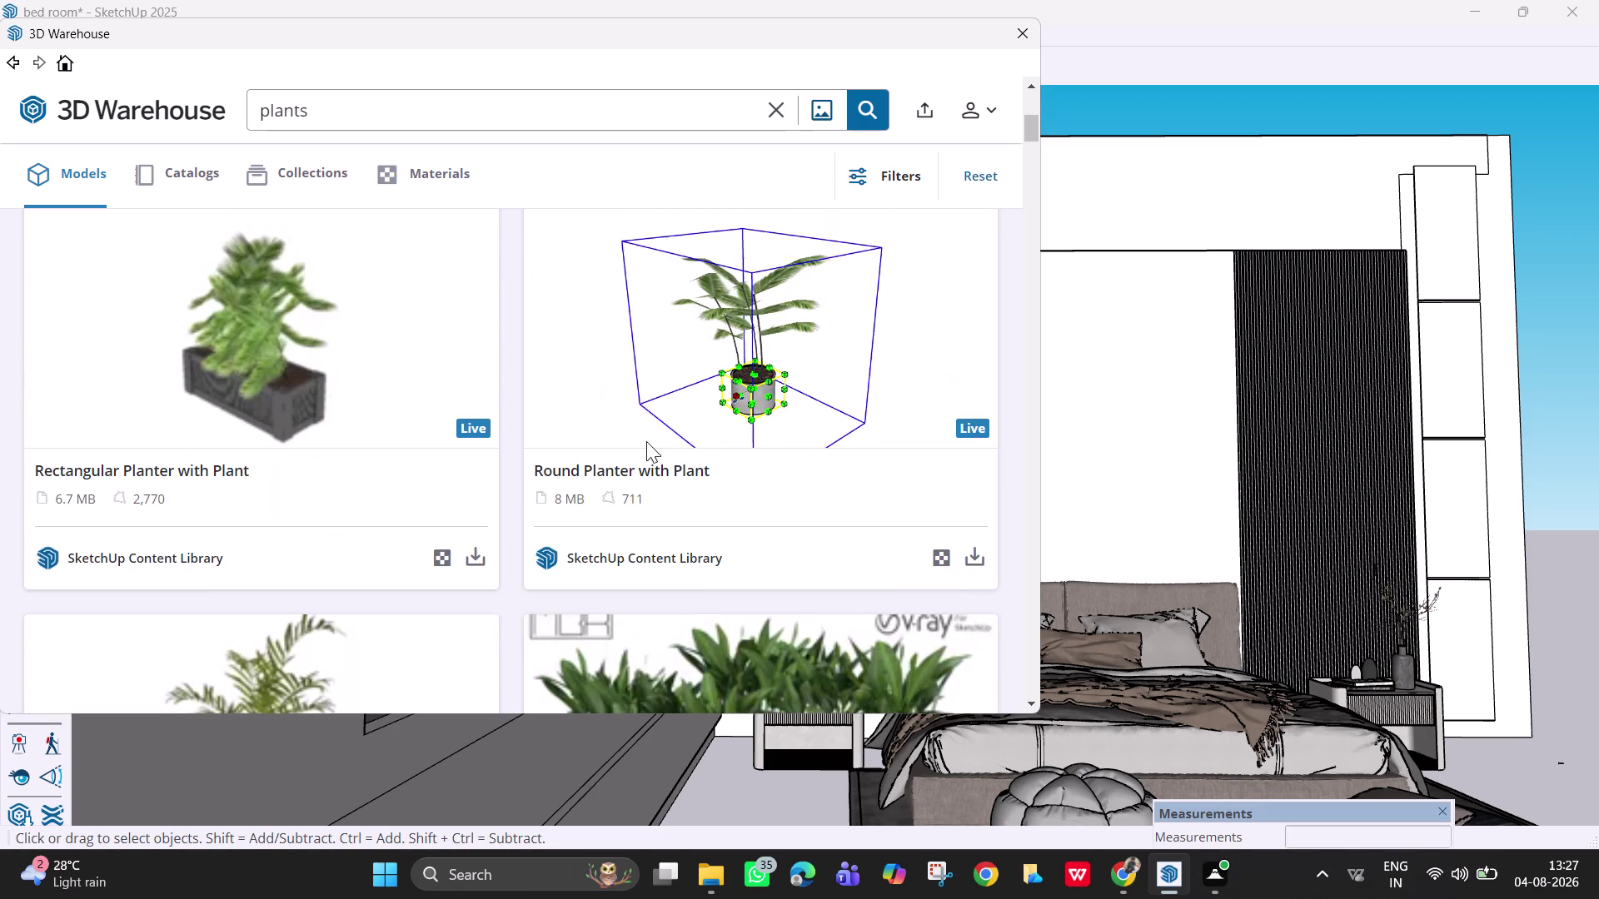
middle_drag(844, 340, 832, 463)
scroll(up, 3)
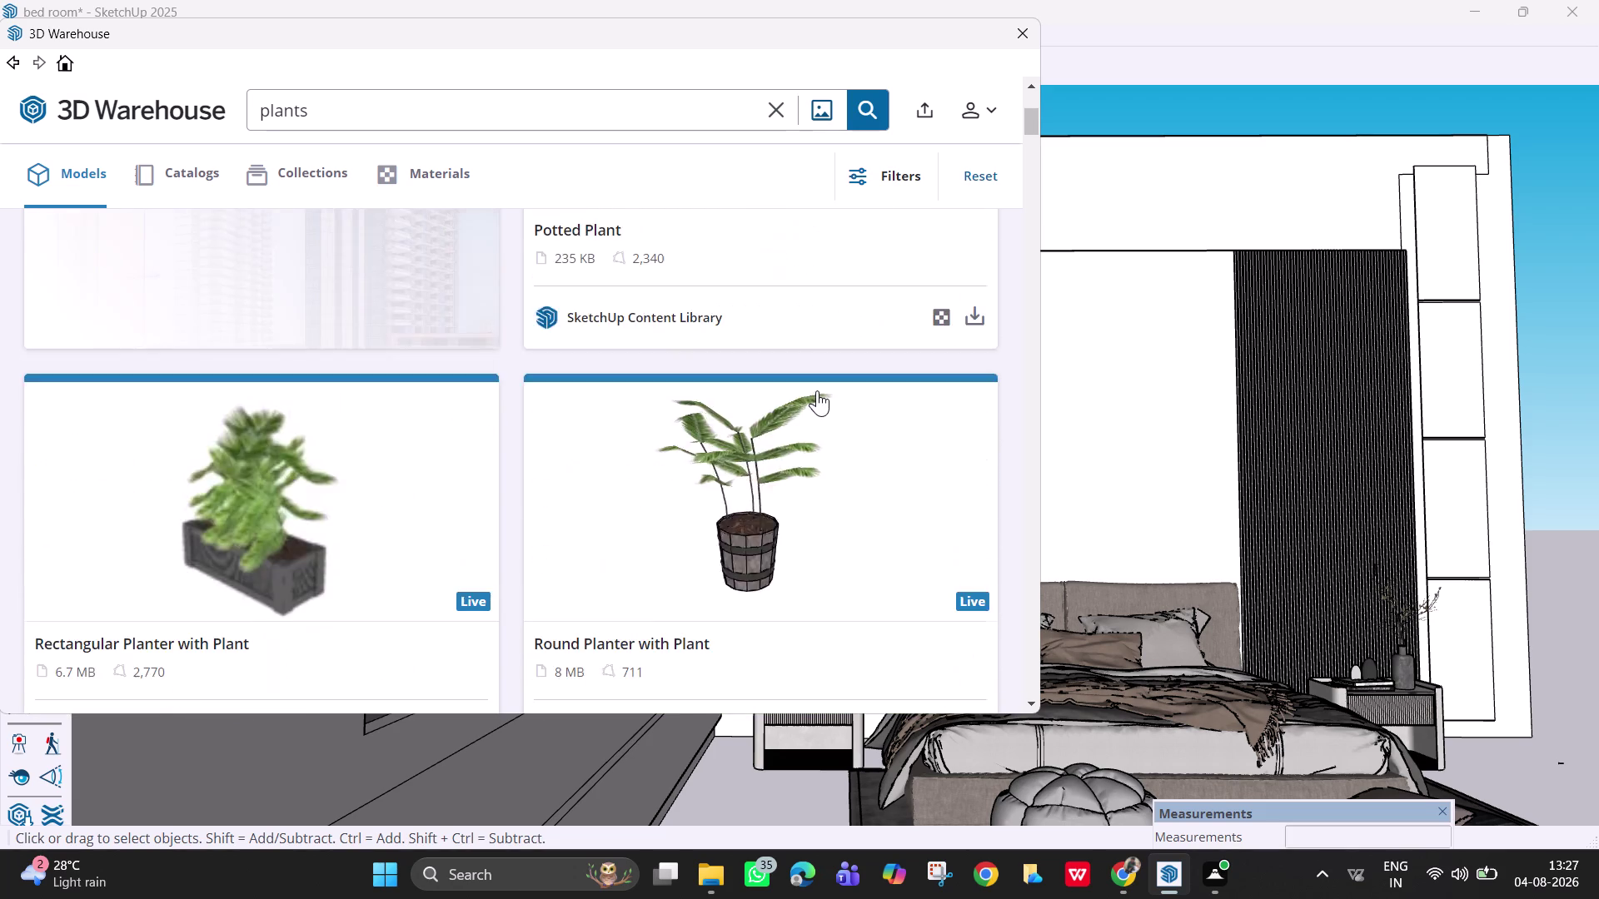
scroll(up, 3)
scroll(up, 3)
scroll(down, 3)
scroll(down, 3)
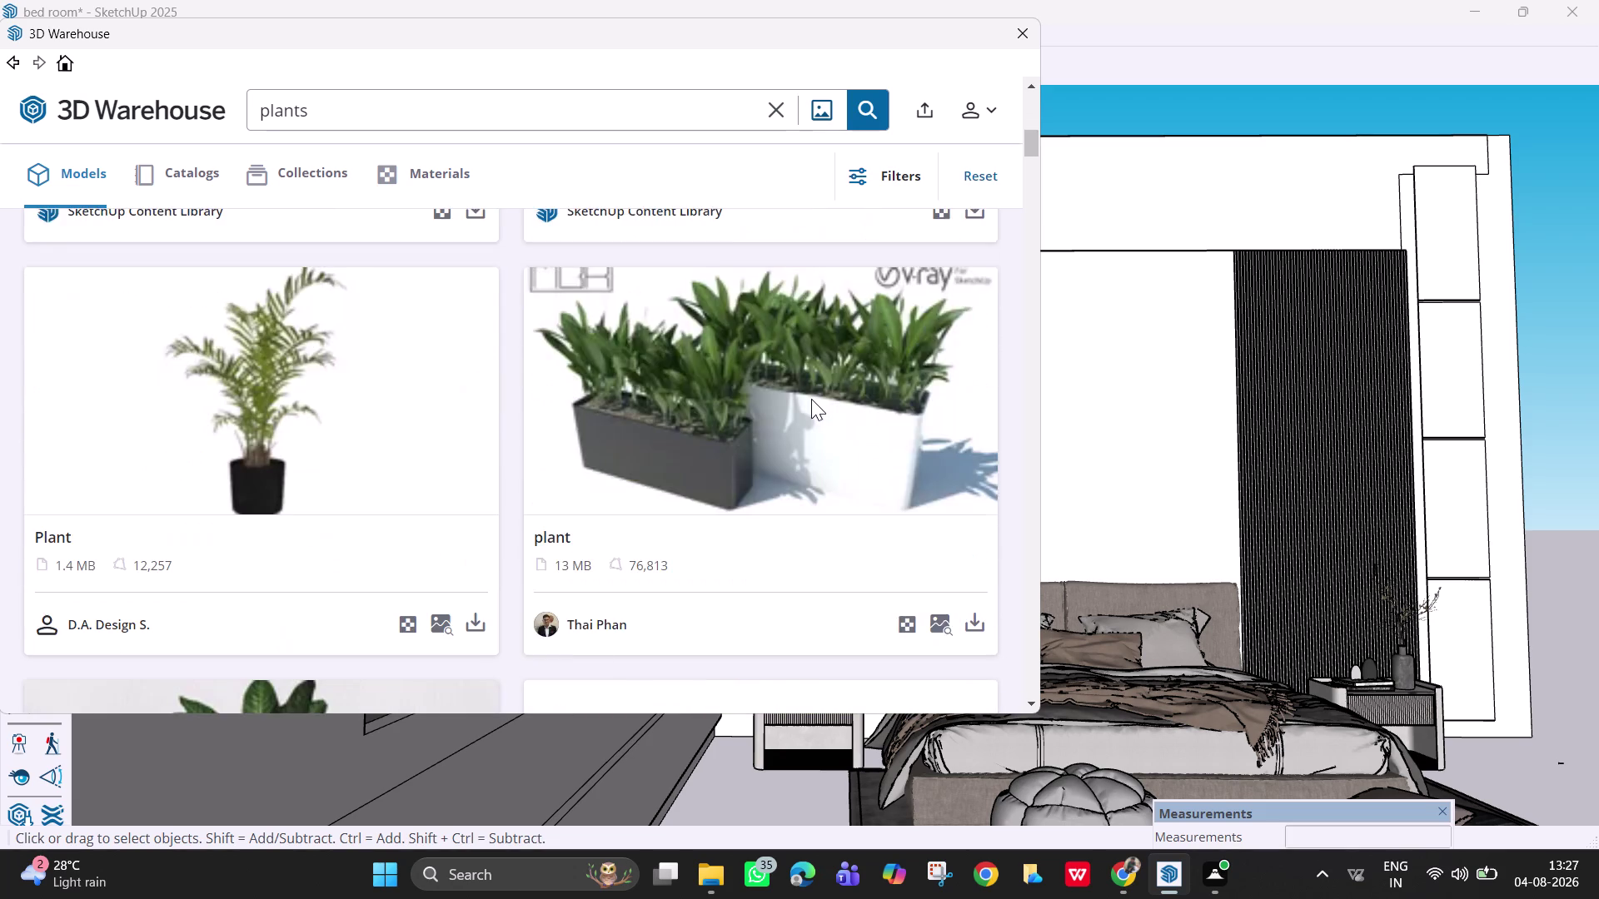
scroll(down, 3)
scroll(down, 3)
scroll(down, 3)
scroll(down, 3)
scroll(down, 3)
scroll(down, 3)
scroll(down, 3)
scroll(down, 3)
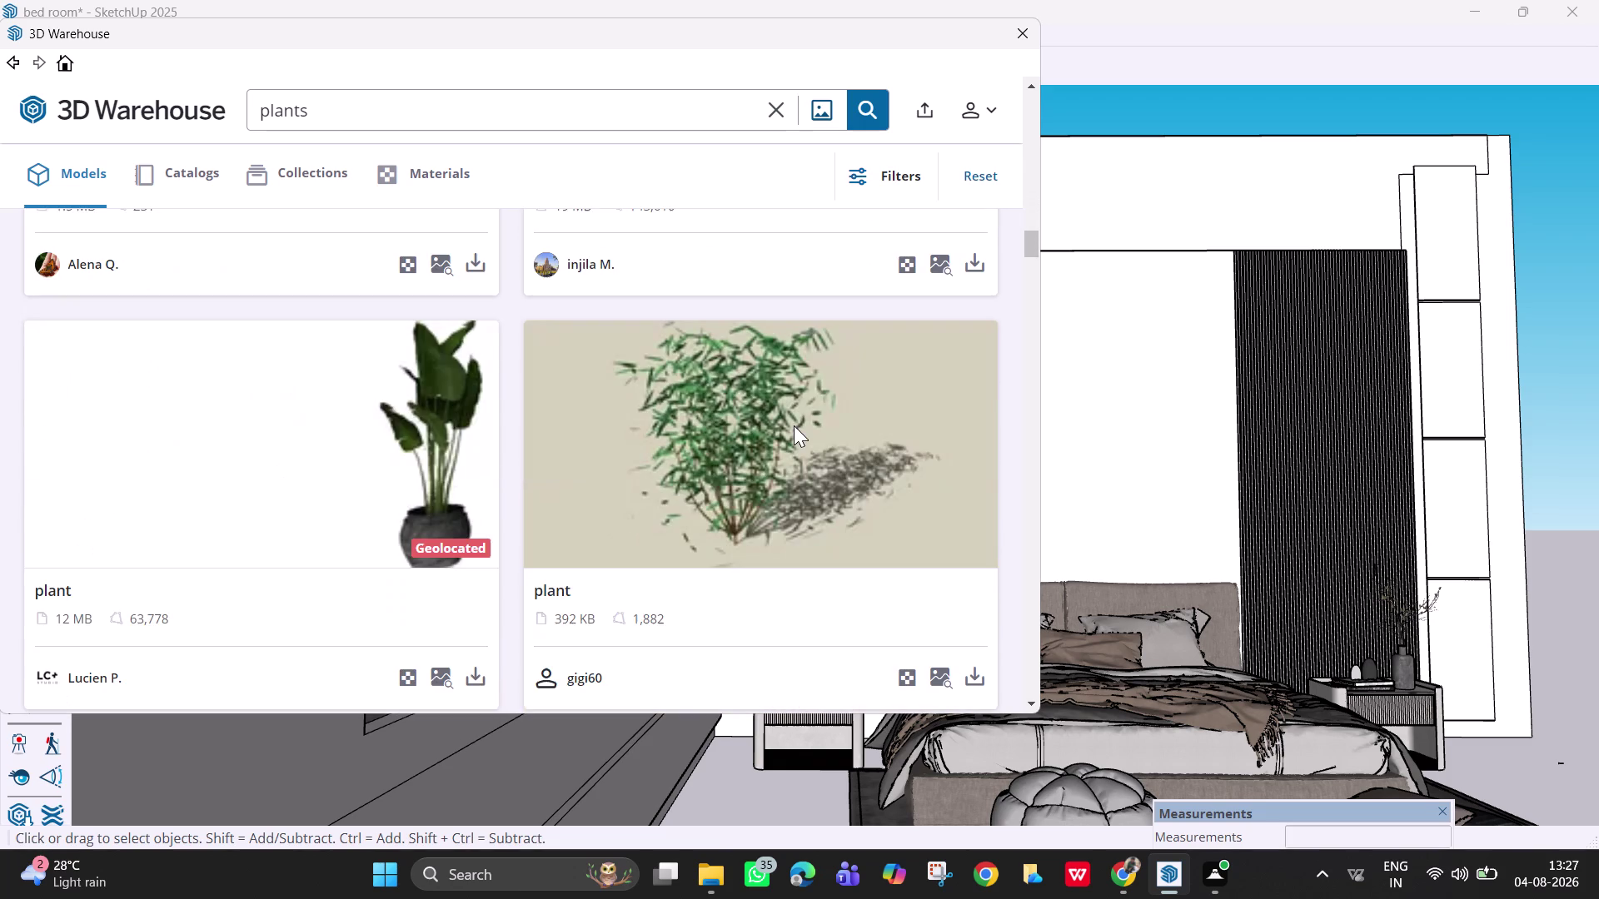
scroll(down, 3)
scroll(down, 3)
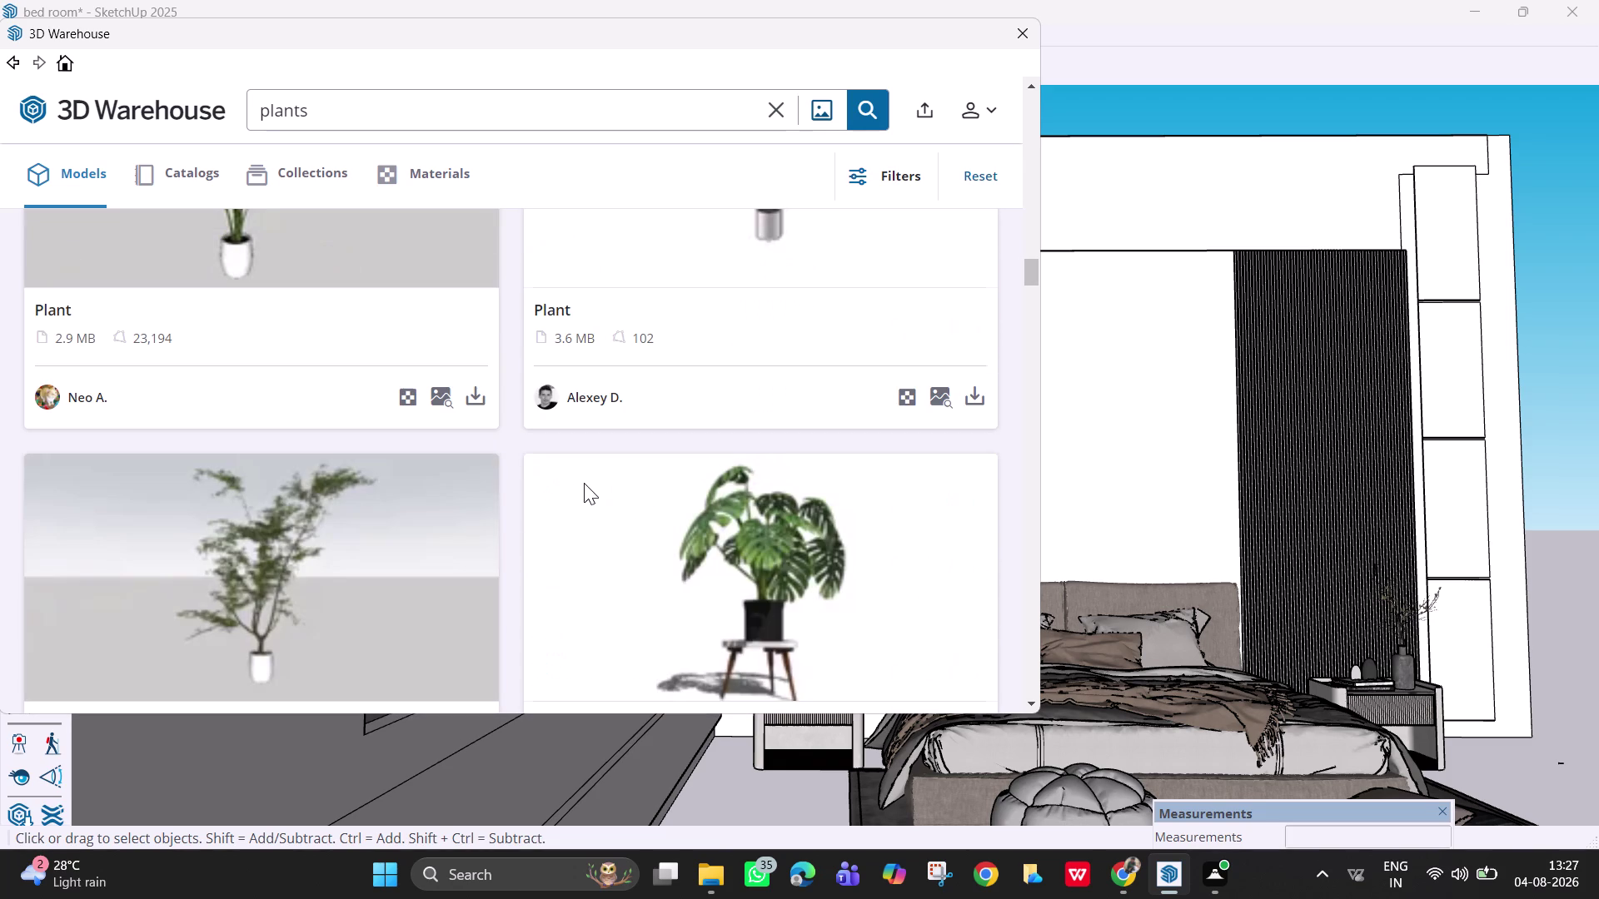
scroll(down, 3)
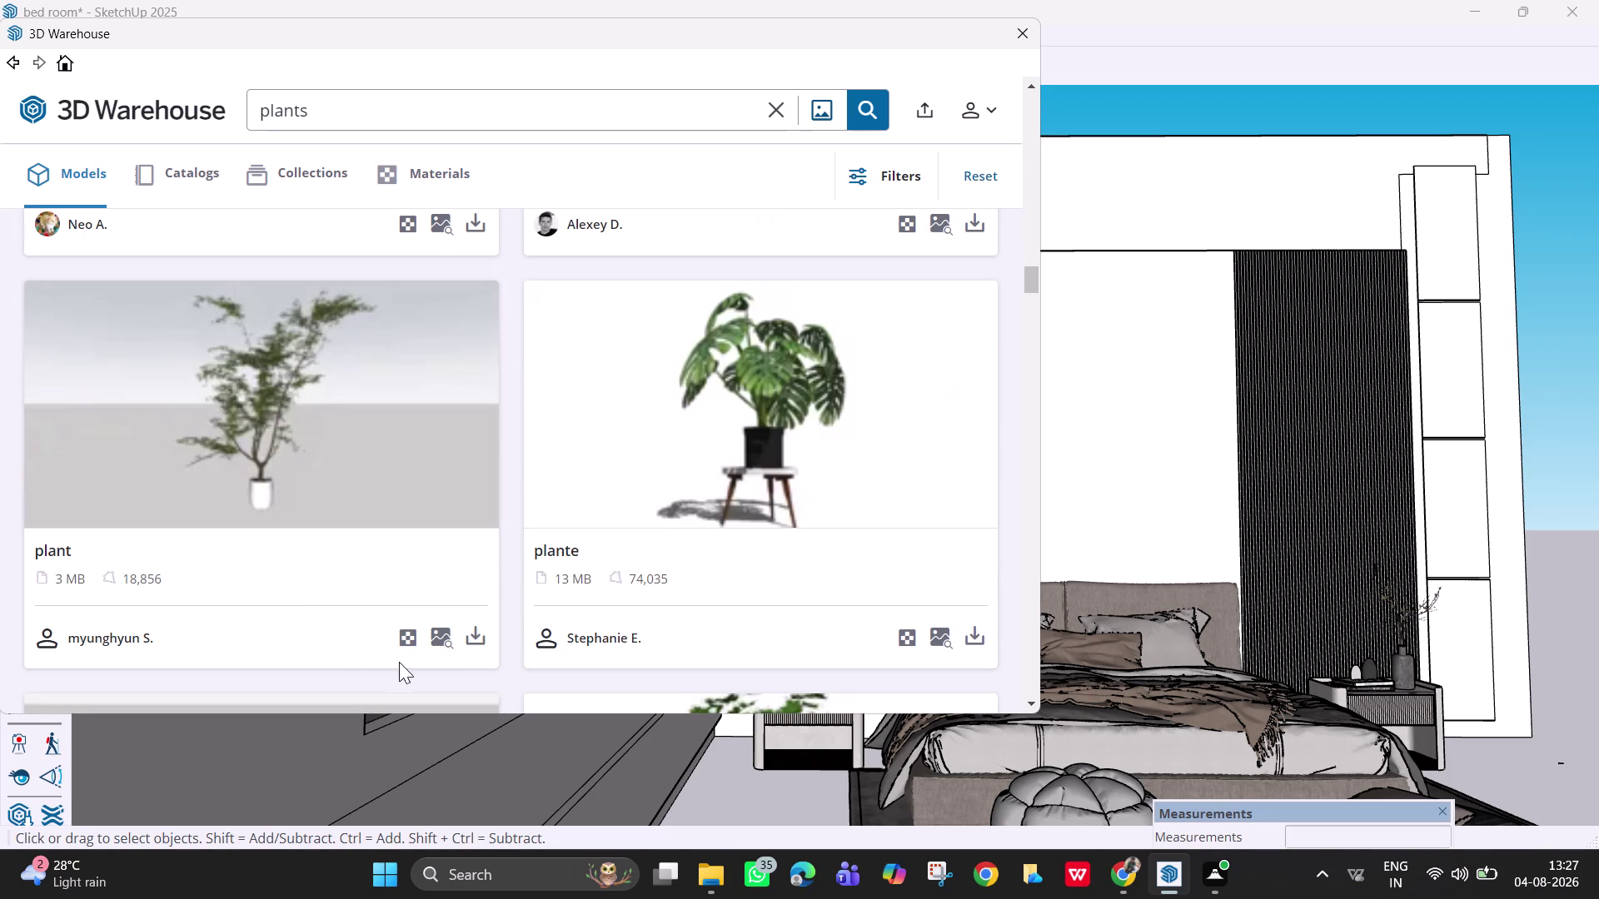
click(470, 631)
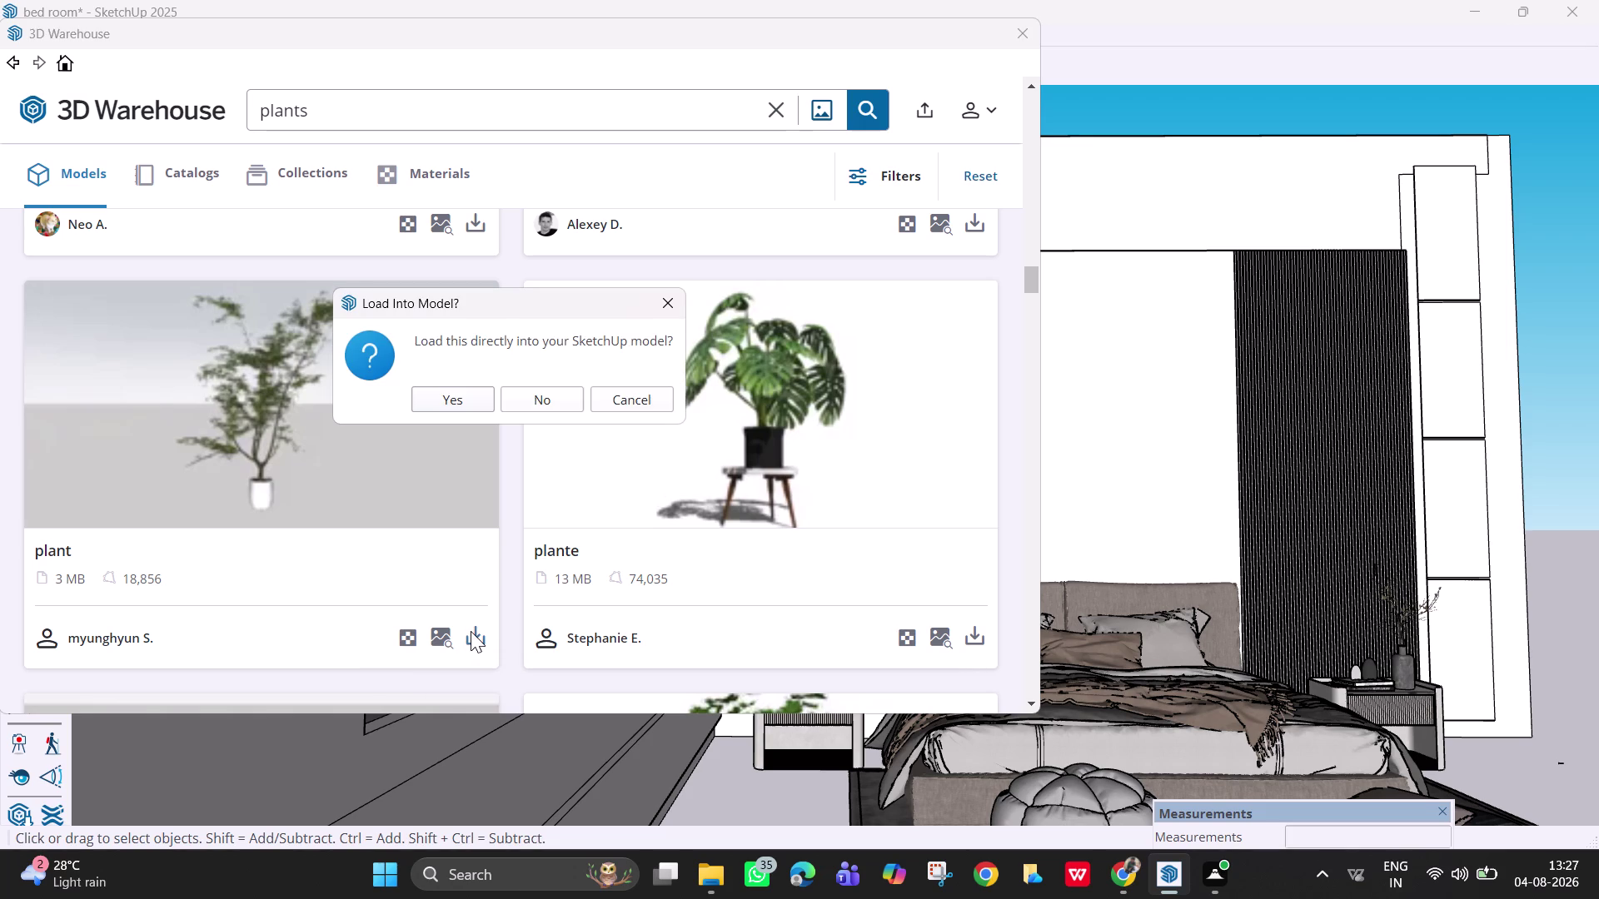
click(440, 397)
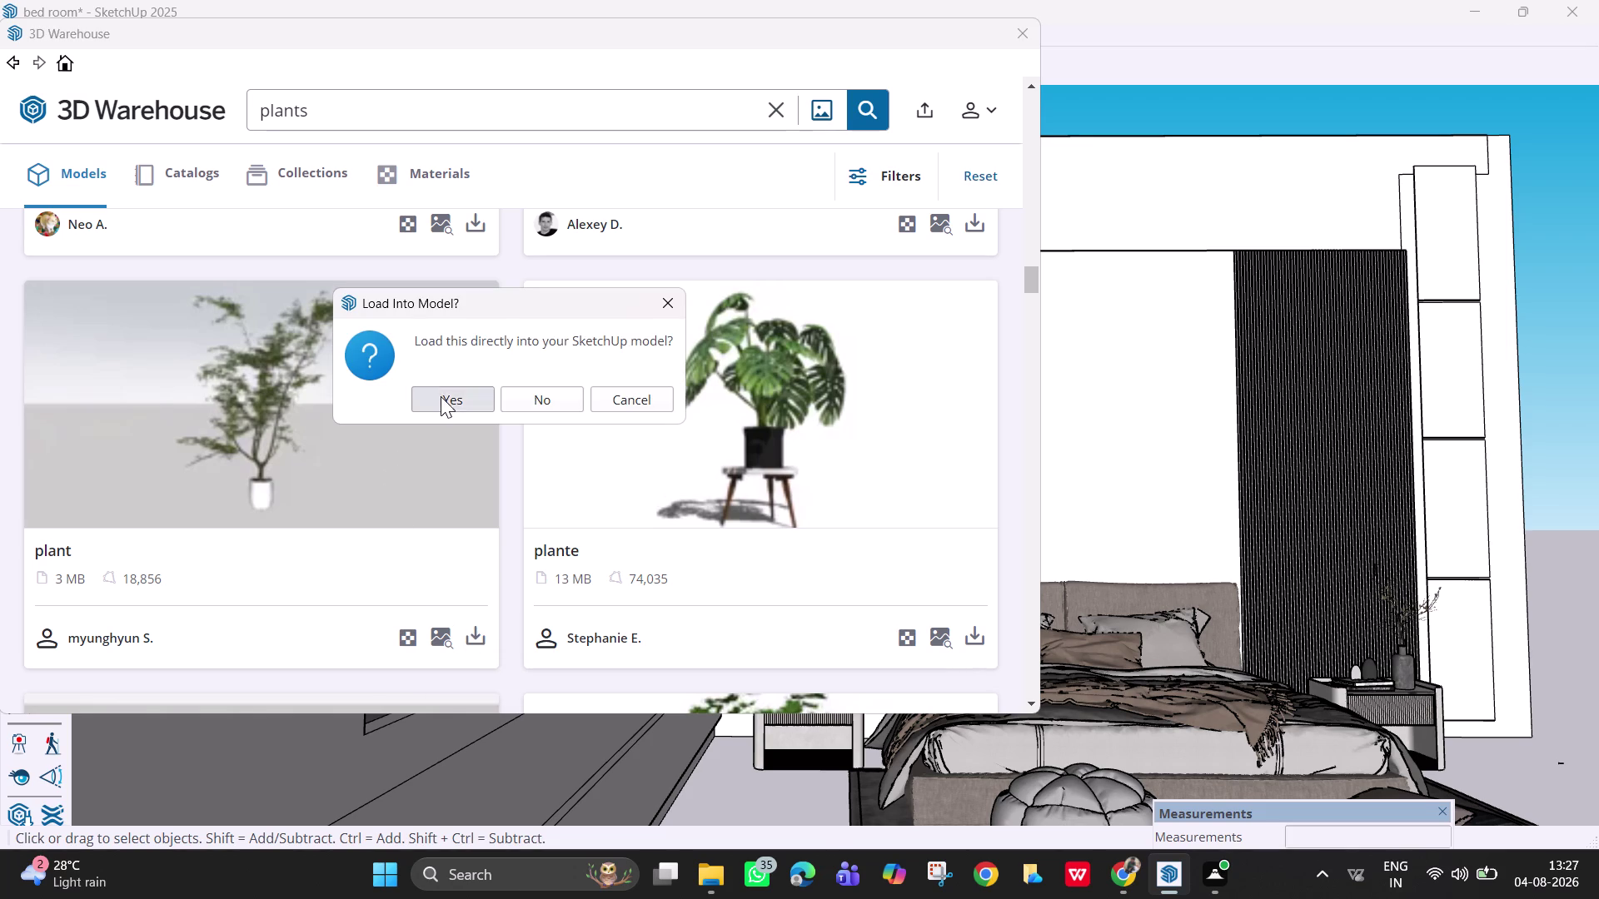